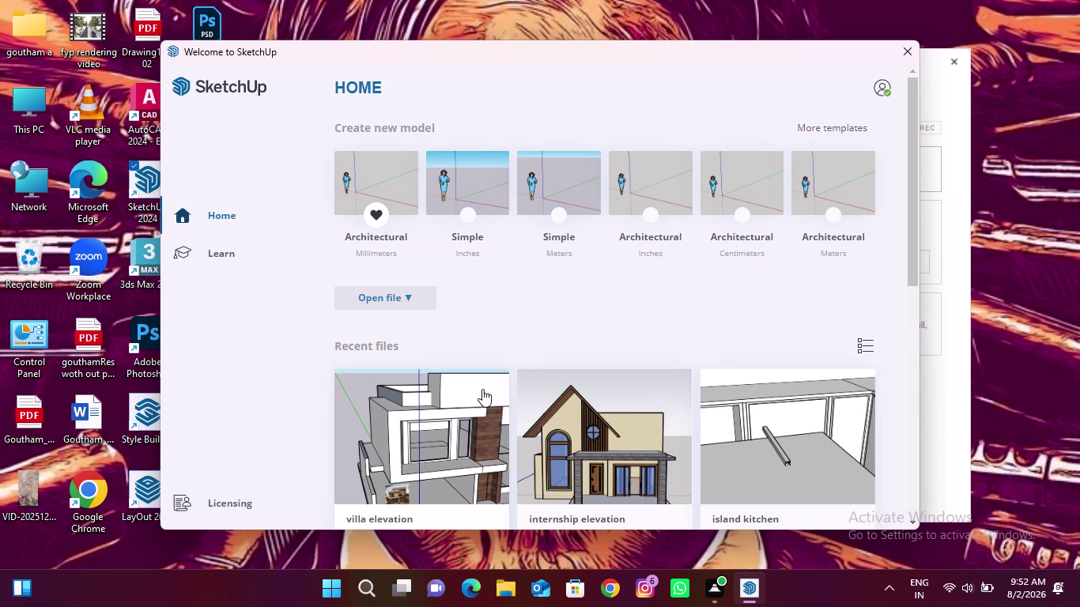
Reopen the villa elevation model, dismiss the extension error, and orbit to the front facade.
click(460, 427)
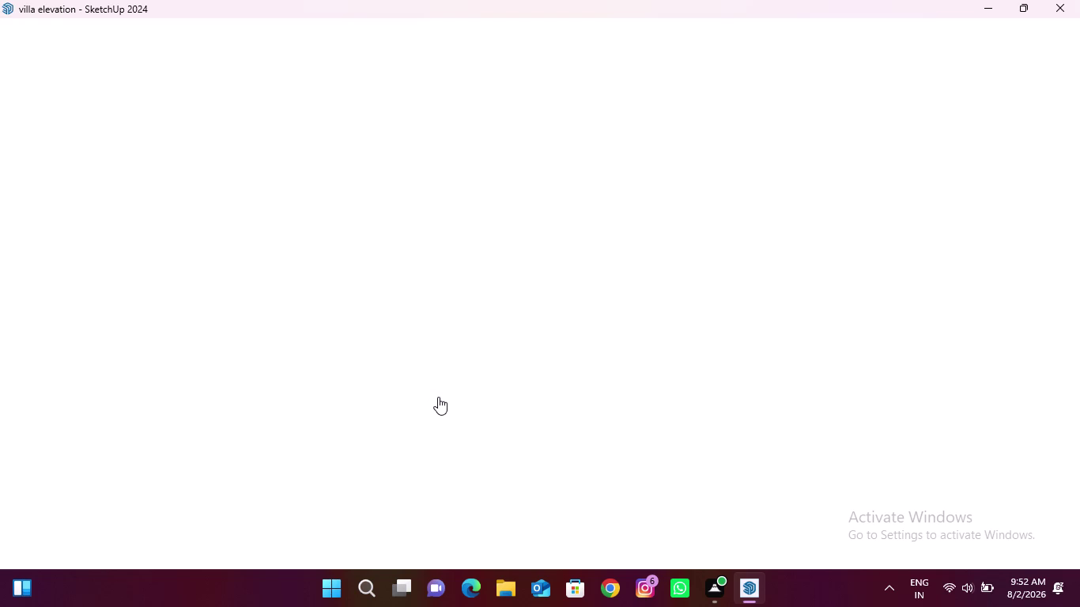
click(661, 84)
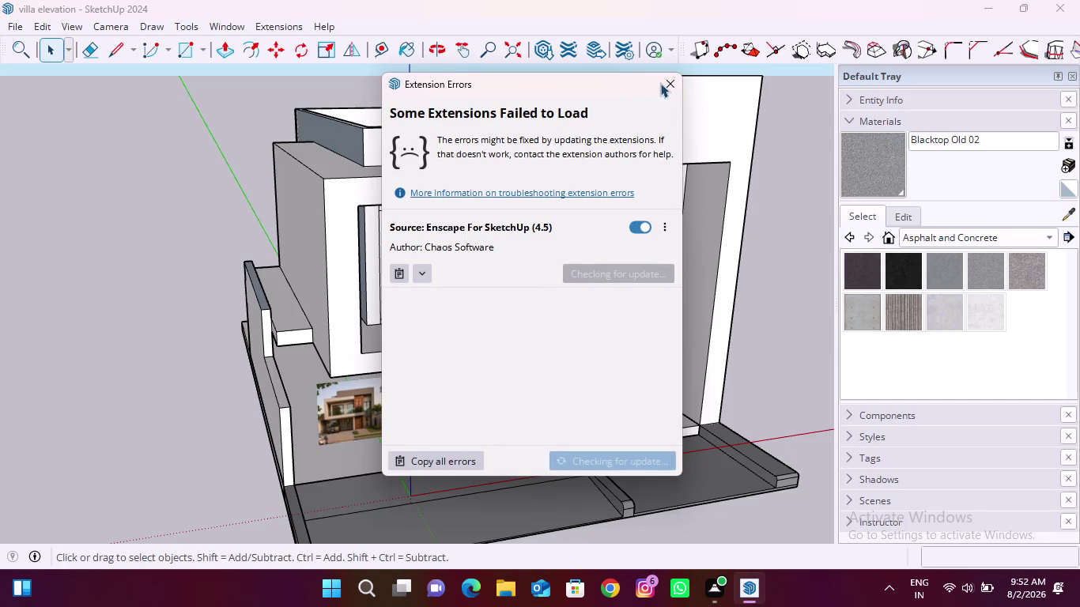
scroll(down, 3)
middle_drag(500, 337, 462, 296)
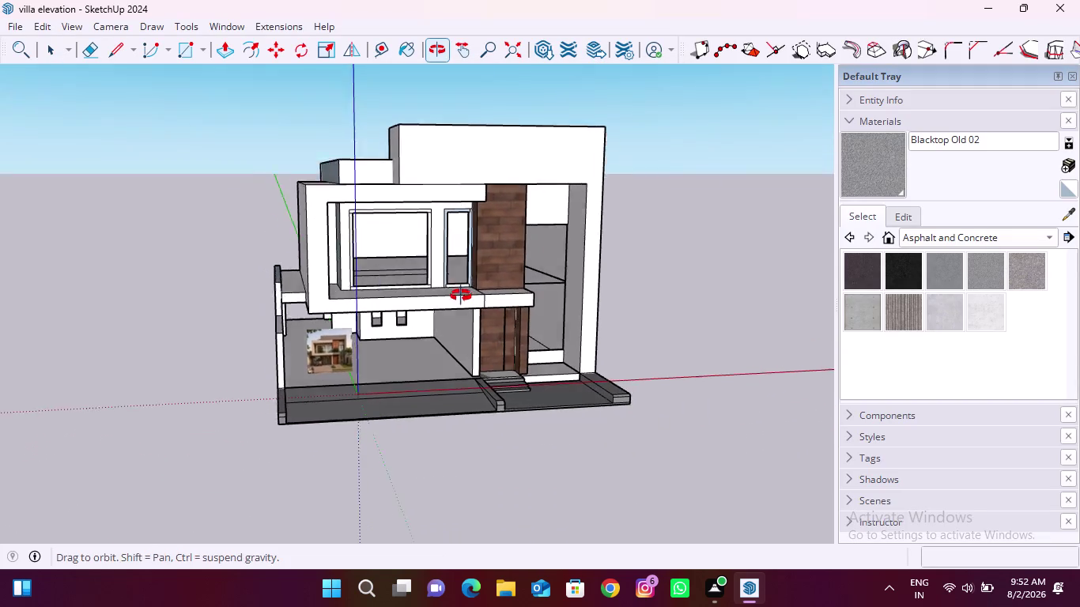
middle_drag(462, 296, 453, 292)
Zoom in on the narrow doorway by the brick column and pick the thin strip.
scroll(up, 3)
scroll(down, 3)
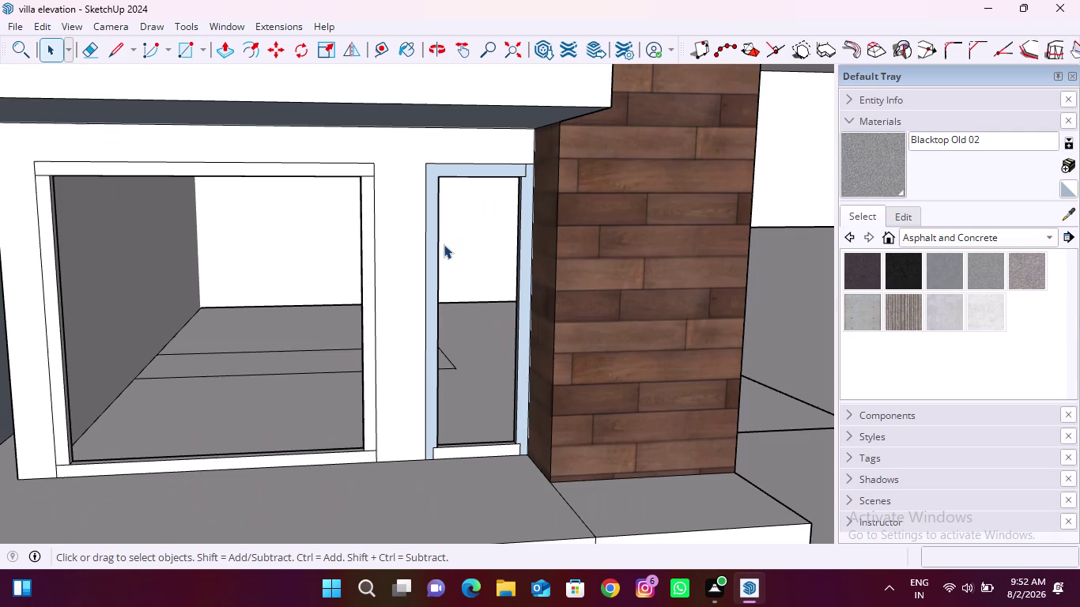
middle_drag(436, 448, 446, 446)
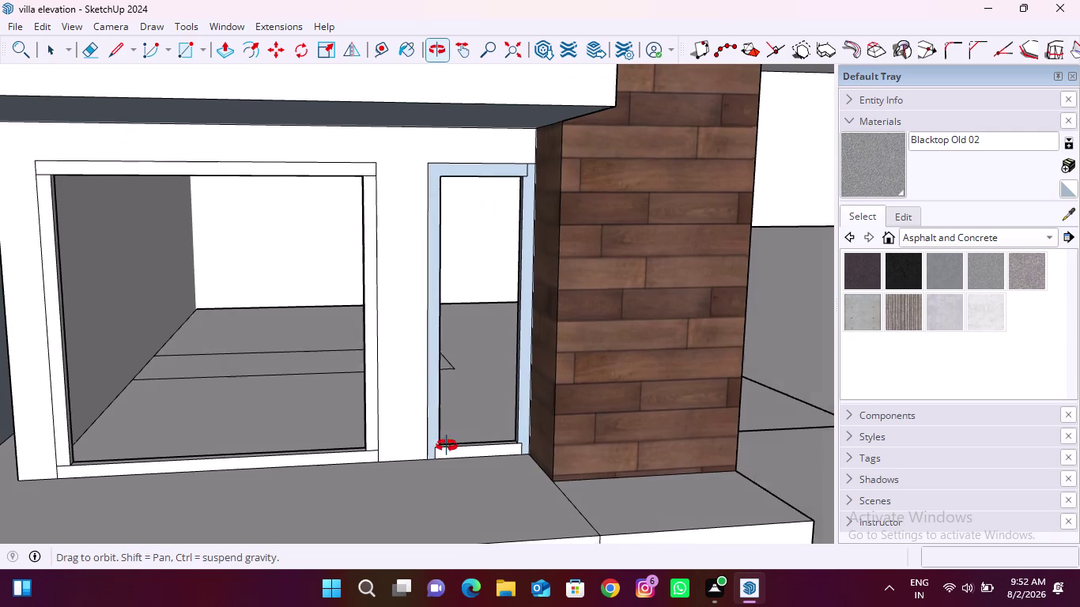
middle_drag(447, 446, 518, 460)
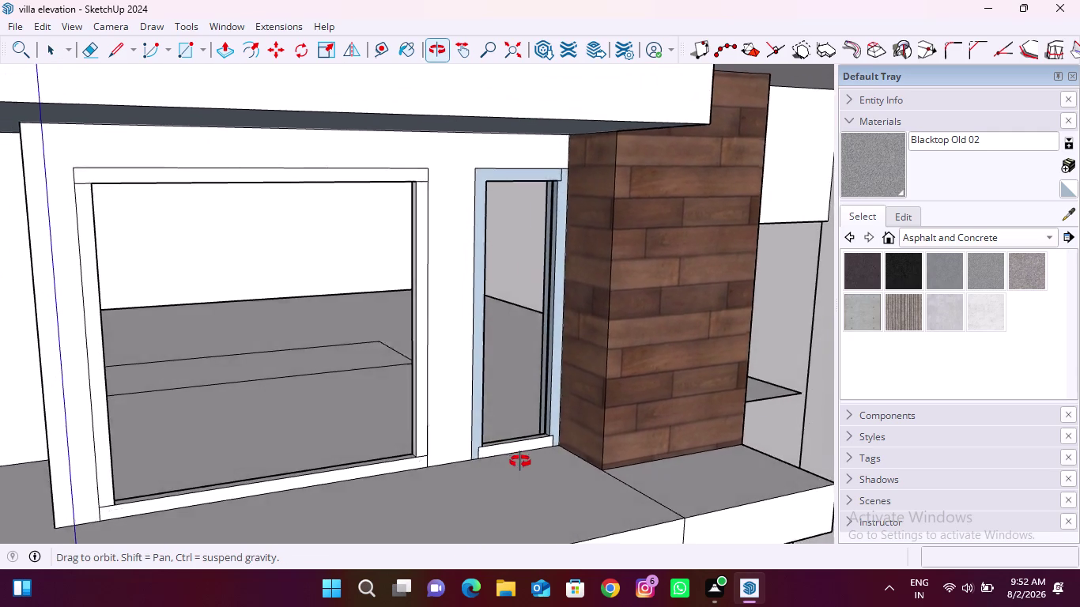
middle_drag(517, 460, 593, 447)
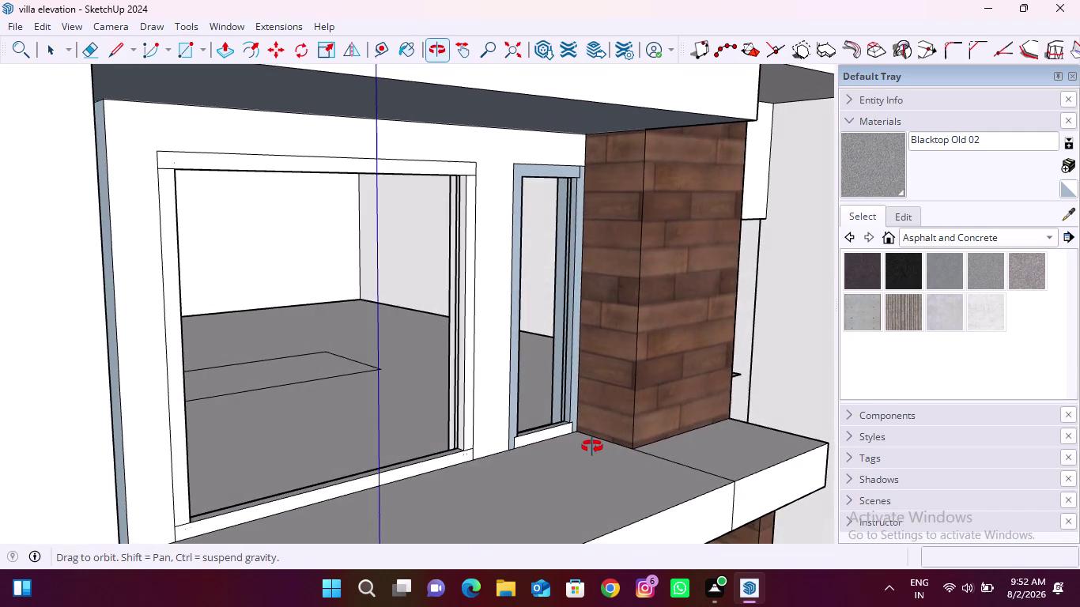
middle_drag(592, 447, 405, 441)
click(412, 375)
Select the thin strip face beside the narrow door.
right_click(412, 375)
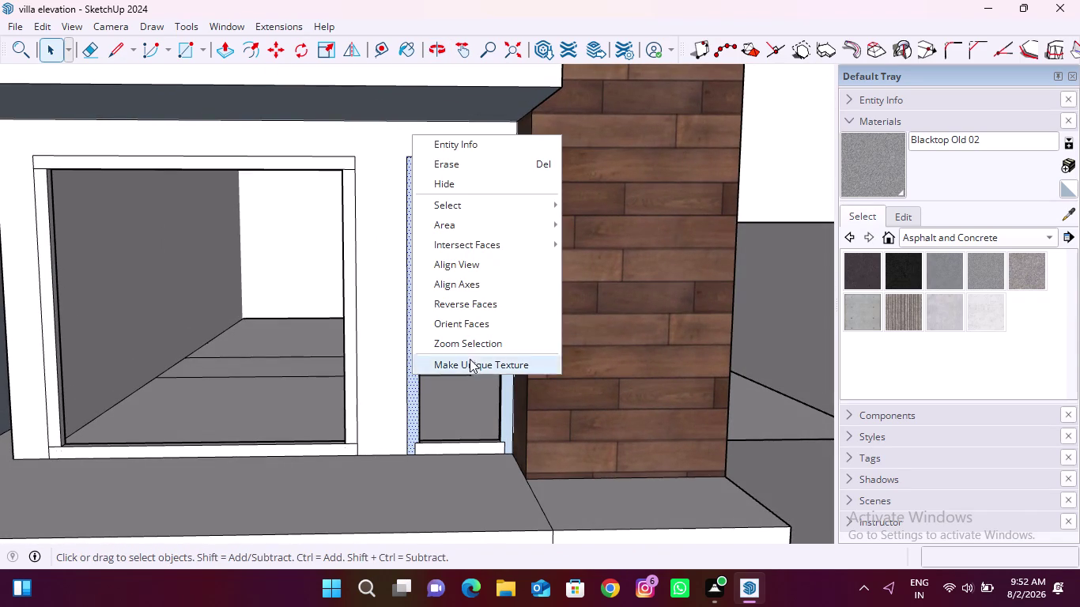
click(481, 305)
click(506, 312)
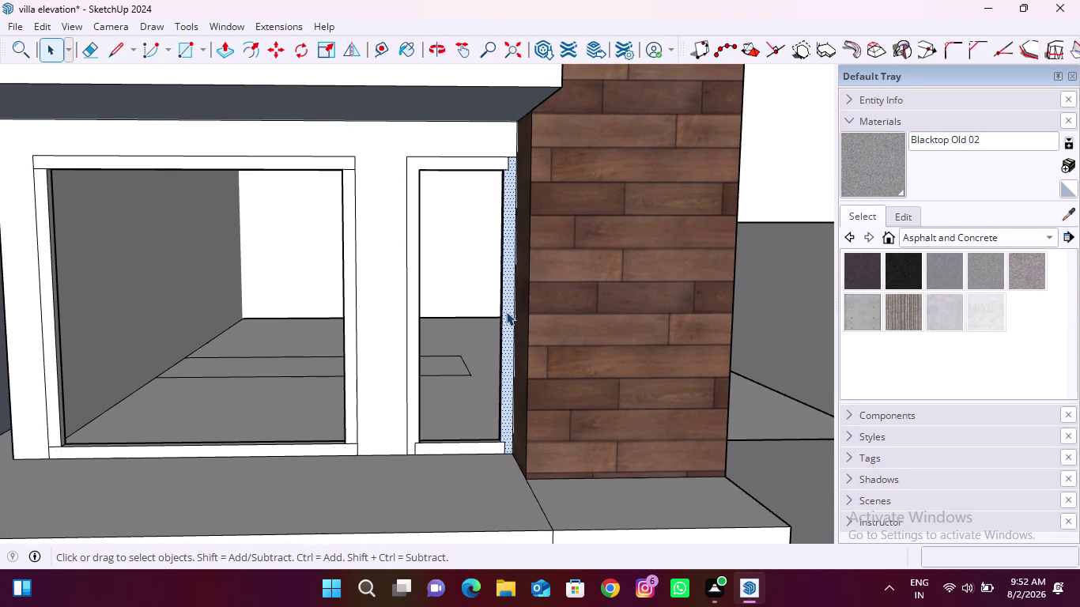
right_click(506, 312)
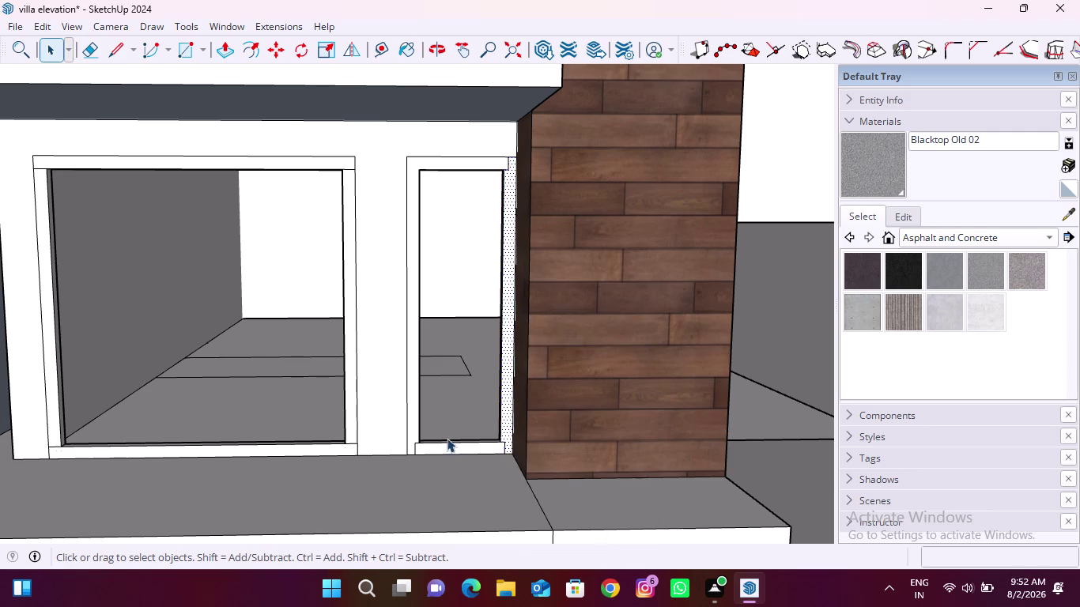
Draw edges across the door frame's bottom and the strip's bottom corners.
click(119, 50)
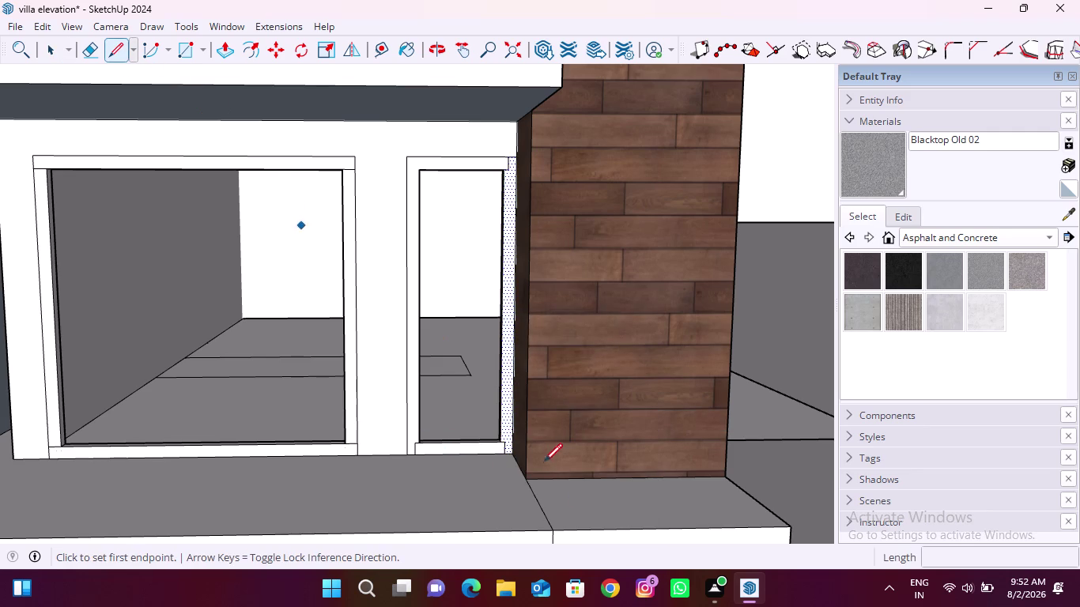
scroll(up, 3)
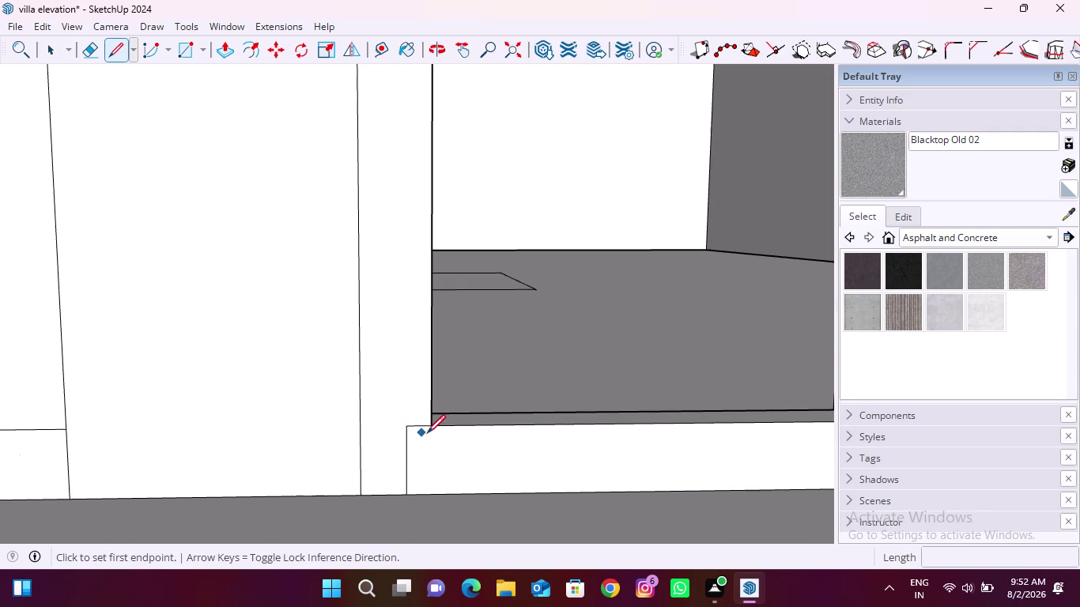
click(408, 428)
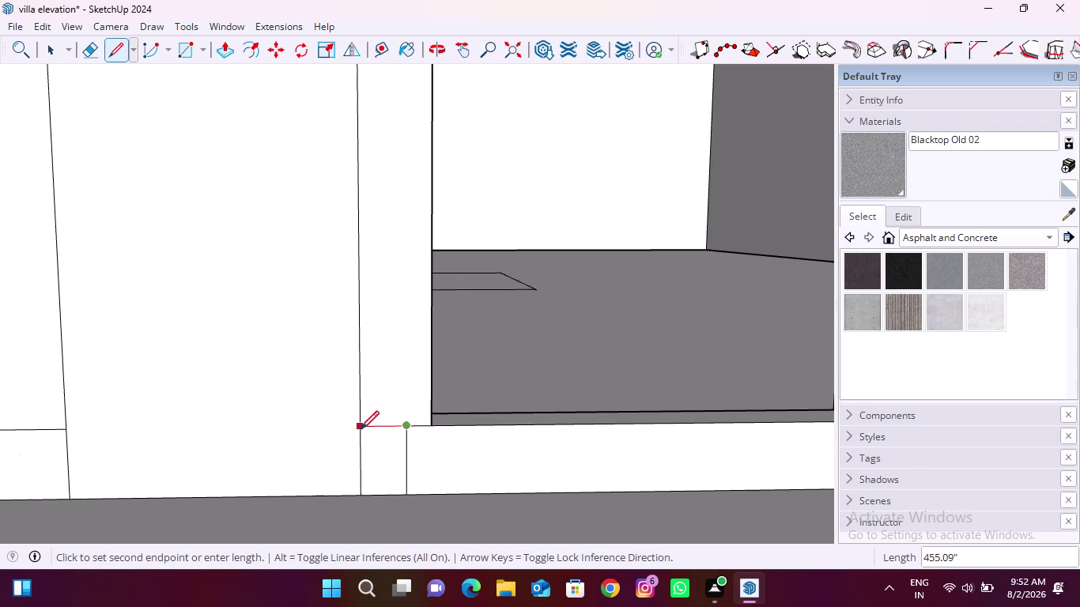
click(361, 430)
scroll(down, 3)
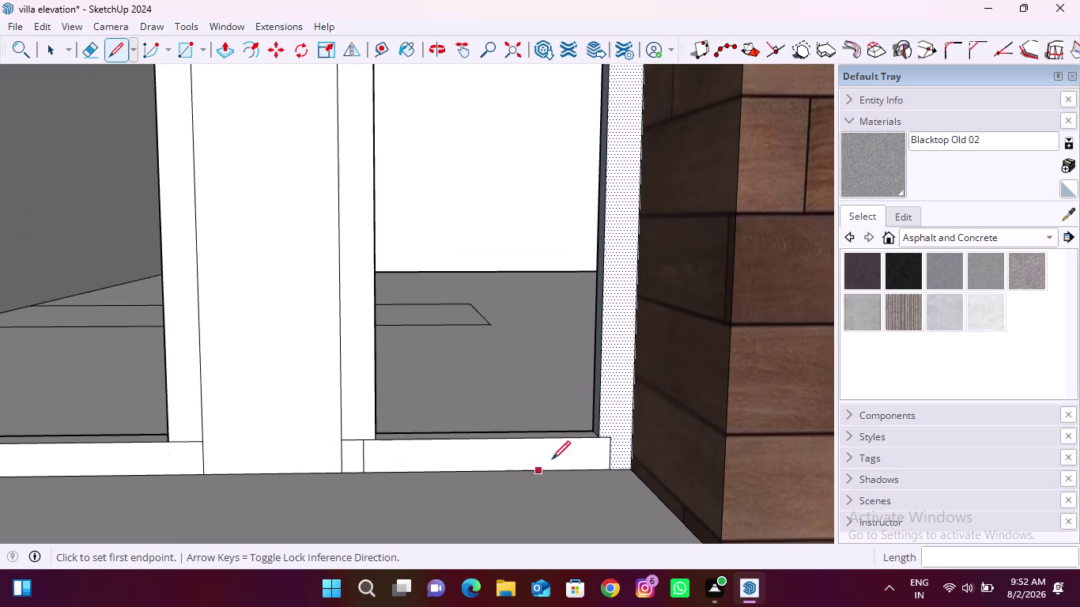
scroll(up, 3)
click(597, 438)
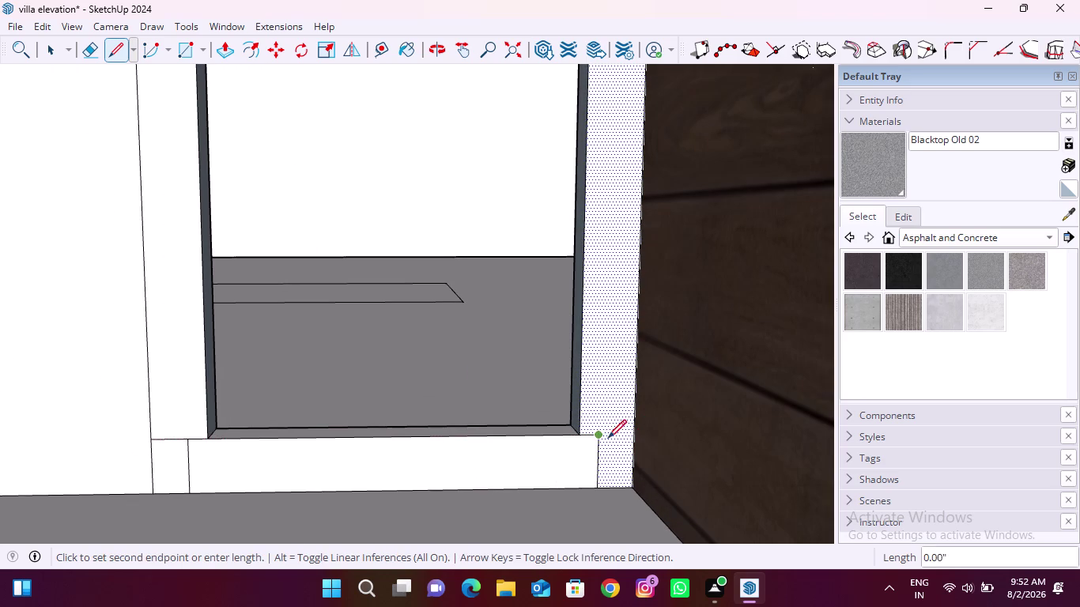
click(634, 434)
key(Escape)
Draw edges across the strip's top and the door frame's top-left corner.
scroll(down, 3)
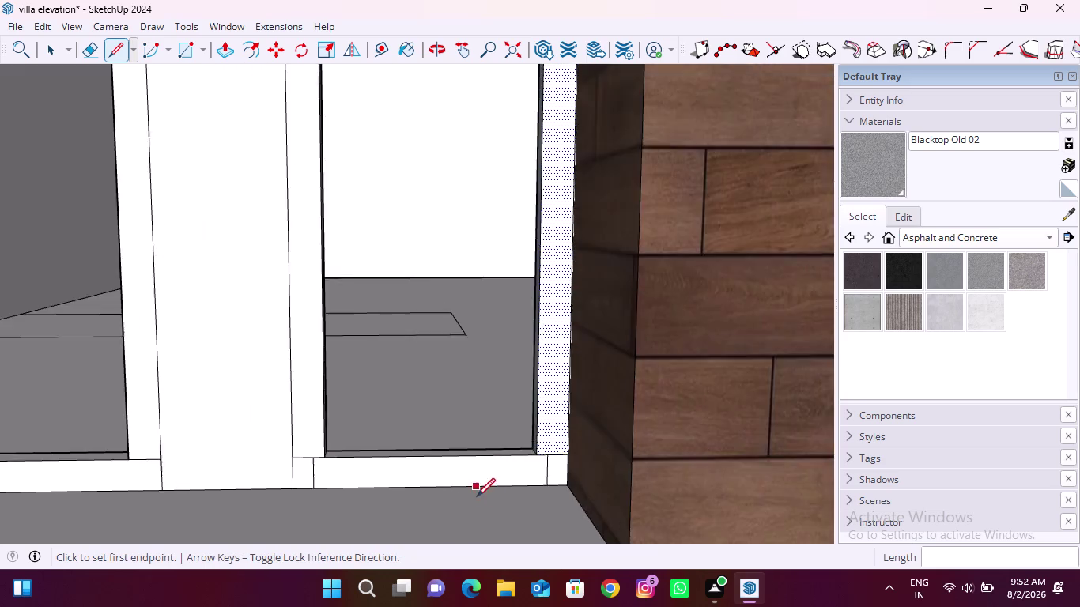
scroll(down, 3)
scroll(up, 3)
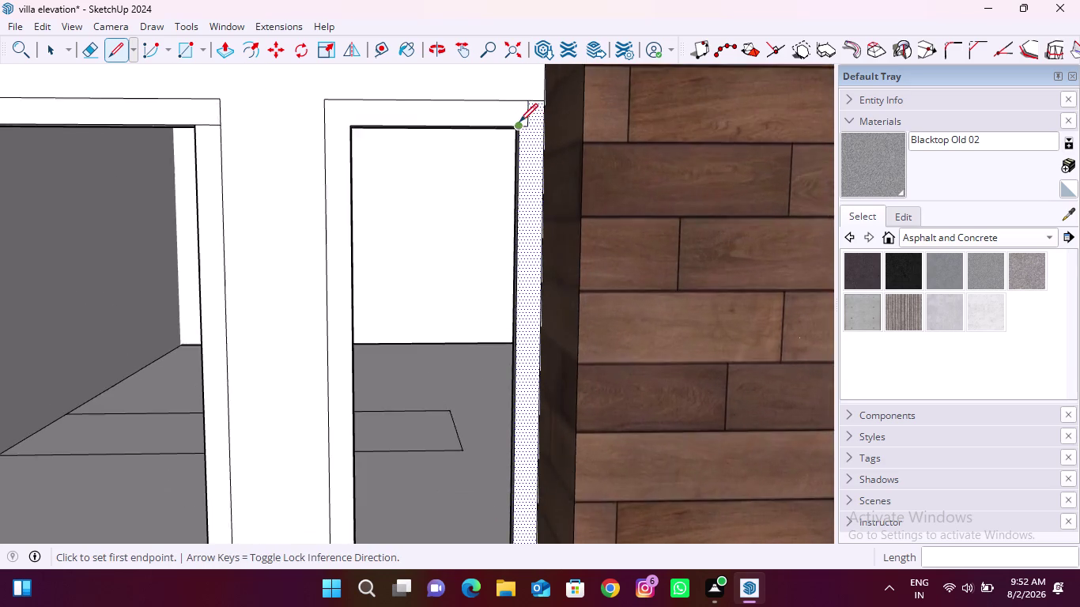
scroll(up, 3)
click(538, 139)
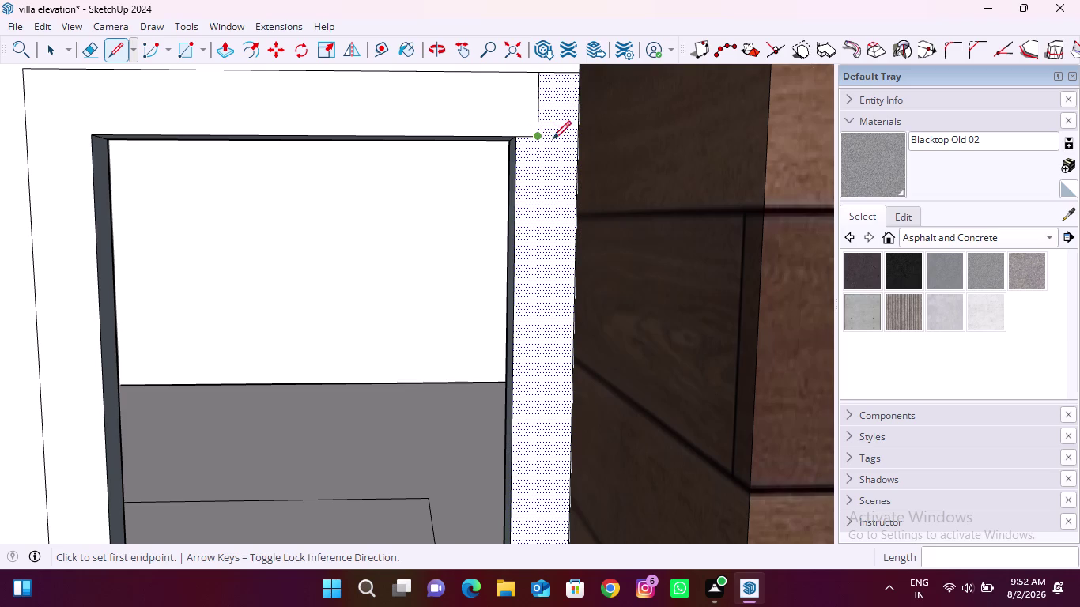
click(577, 137)
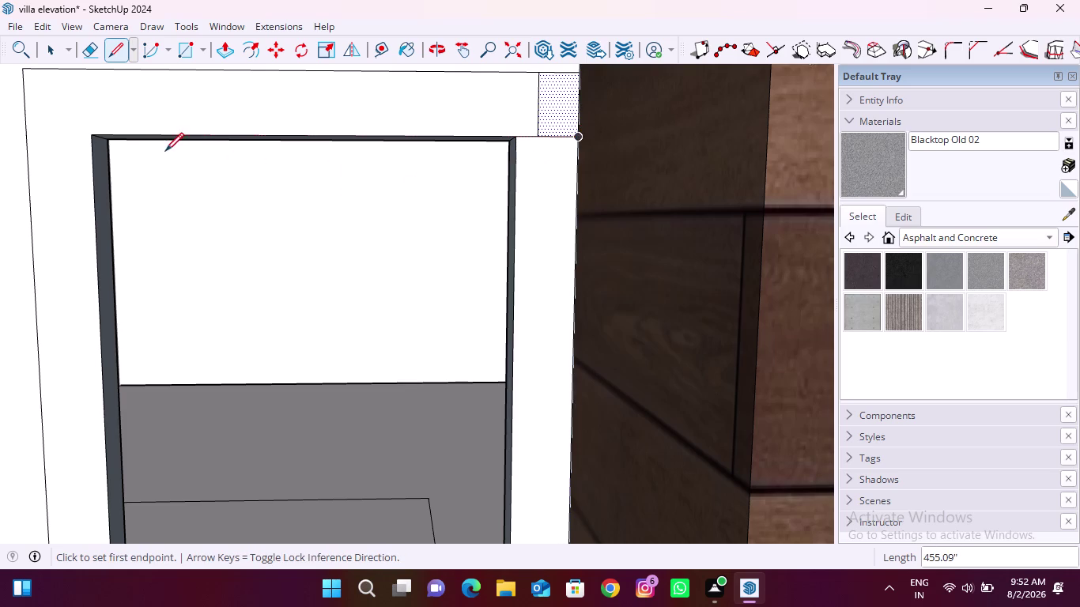
click(92, 133)
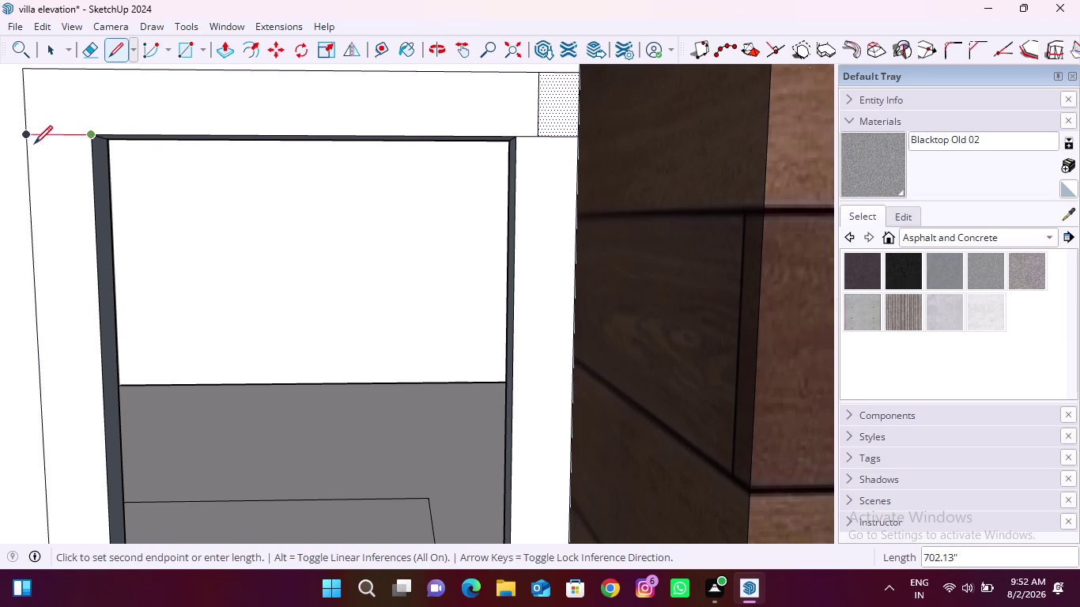
click(32, 142)
scroll(down, 3)
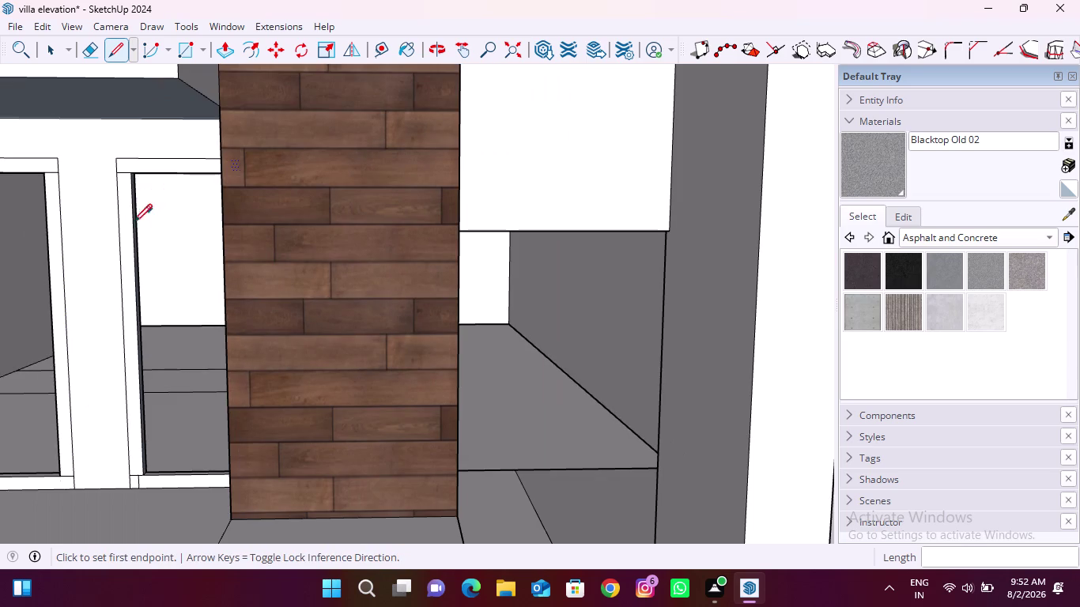
middle_drag(120, 275, 173, 270)
key(Escape)
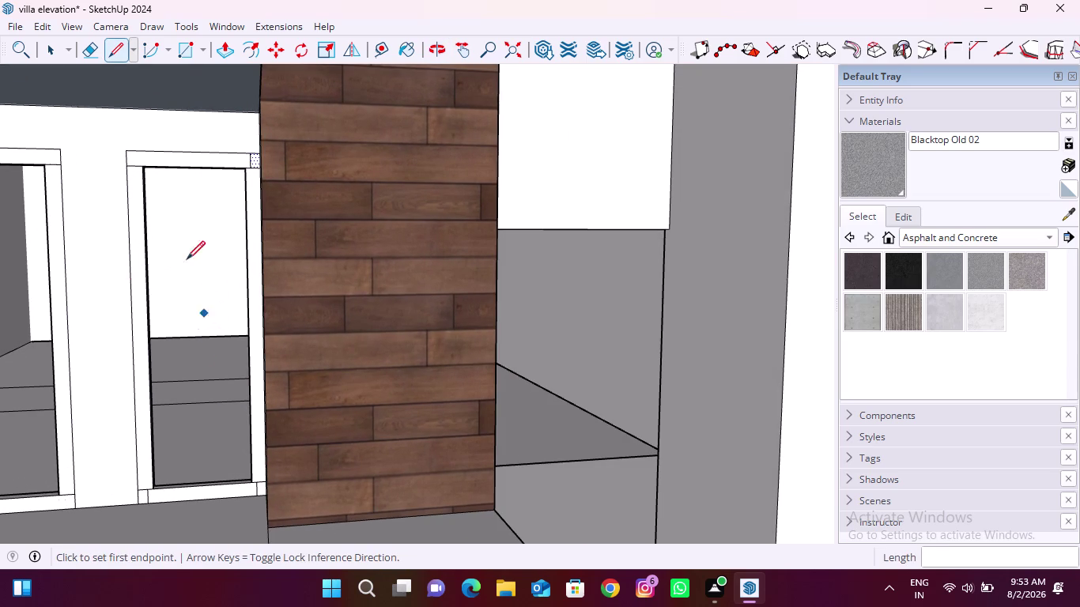
click(88, 56)
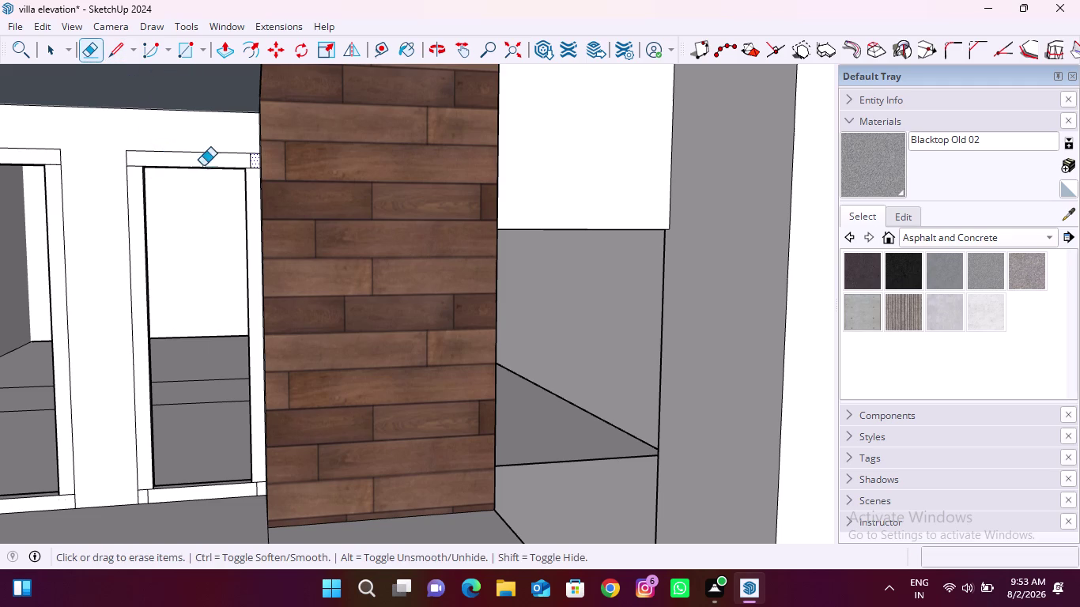
middle_drag(208, 232, 262, 229)
scroll(up, 3)
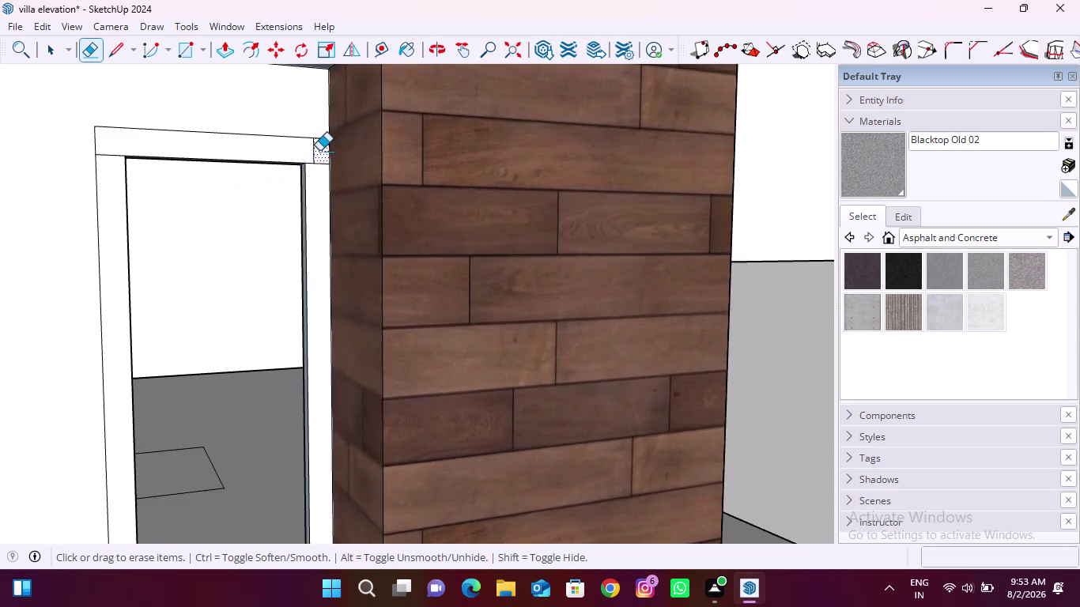
scroll(up, 3)
drag(319, 149, 297, 149)
scroll(down, 3)
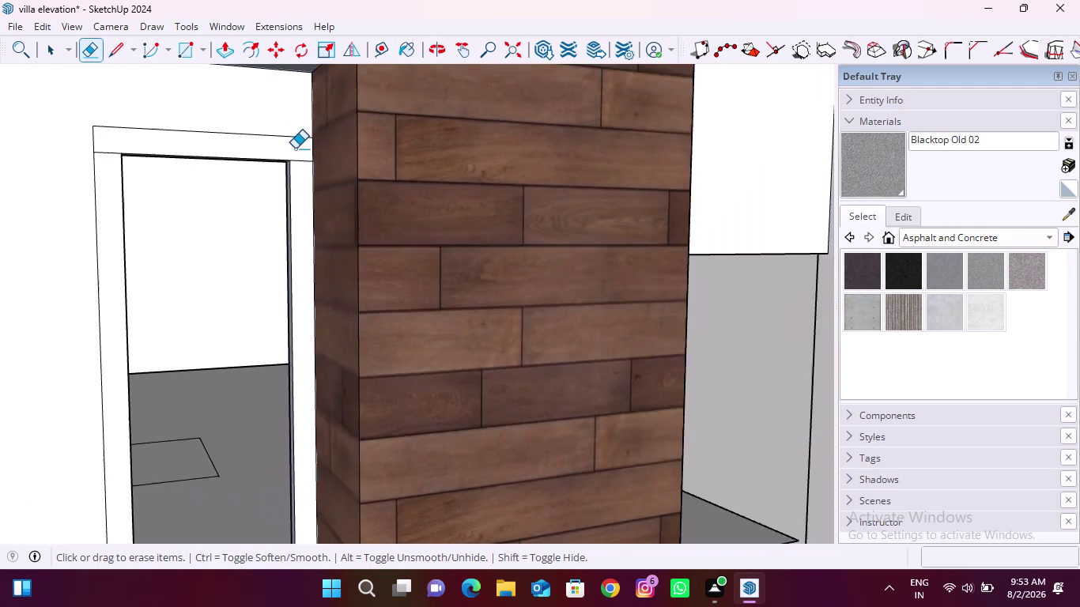
scroll(down, 3)
scroll(up, 3)
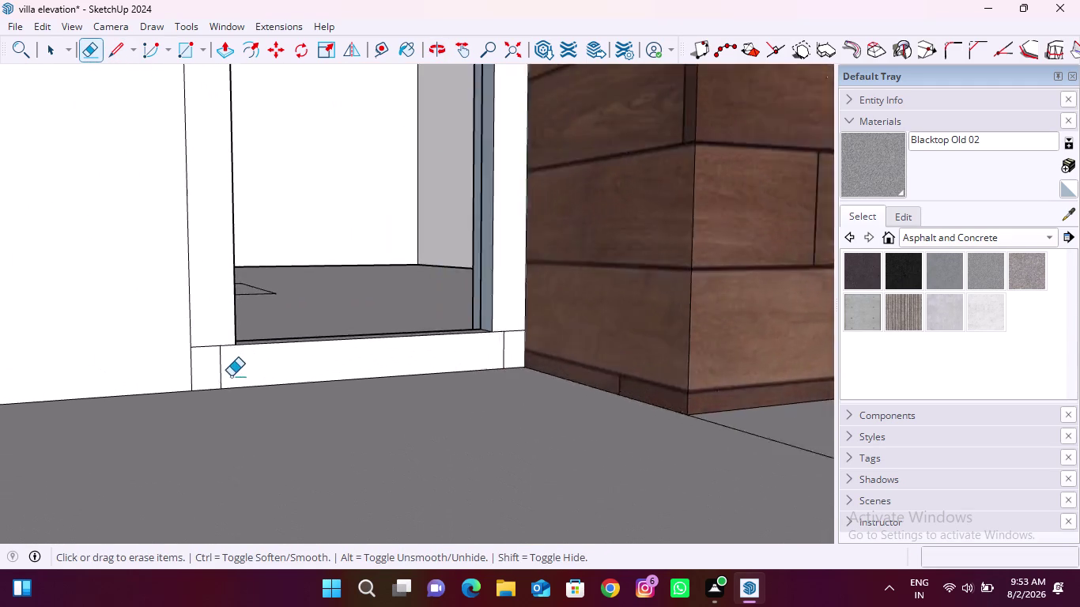
scroll(up, 3)
drag(233, 363, 185, 369)
scroll(down, 3)
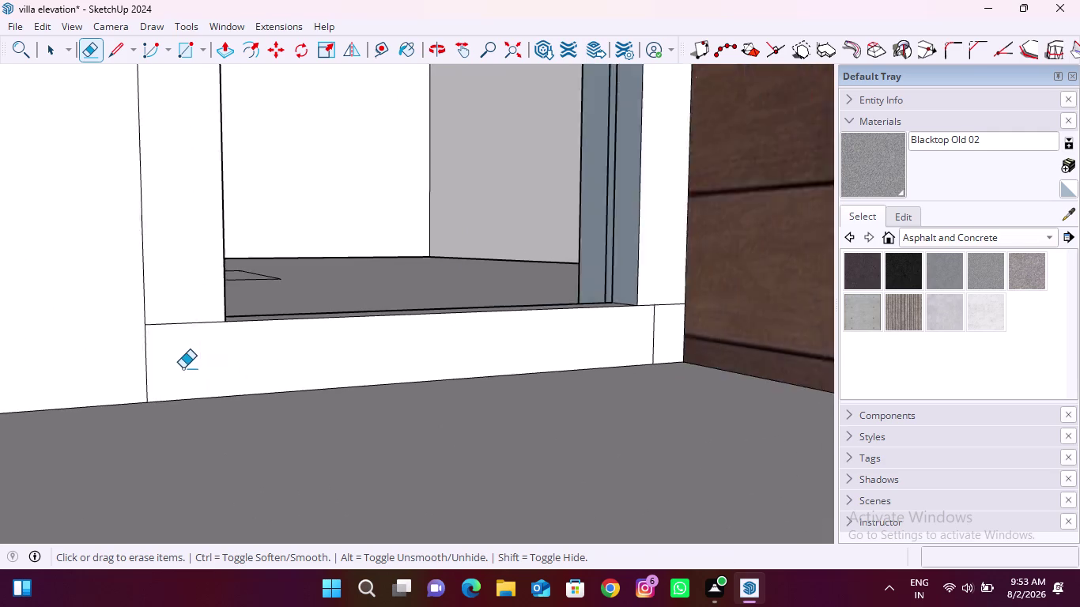
scroll(down, 3)
scroll(up, 3)
drag(469, 340, 429, 348)
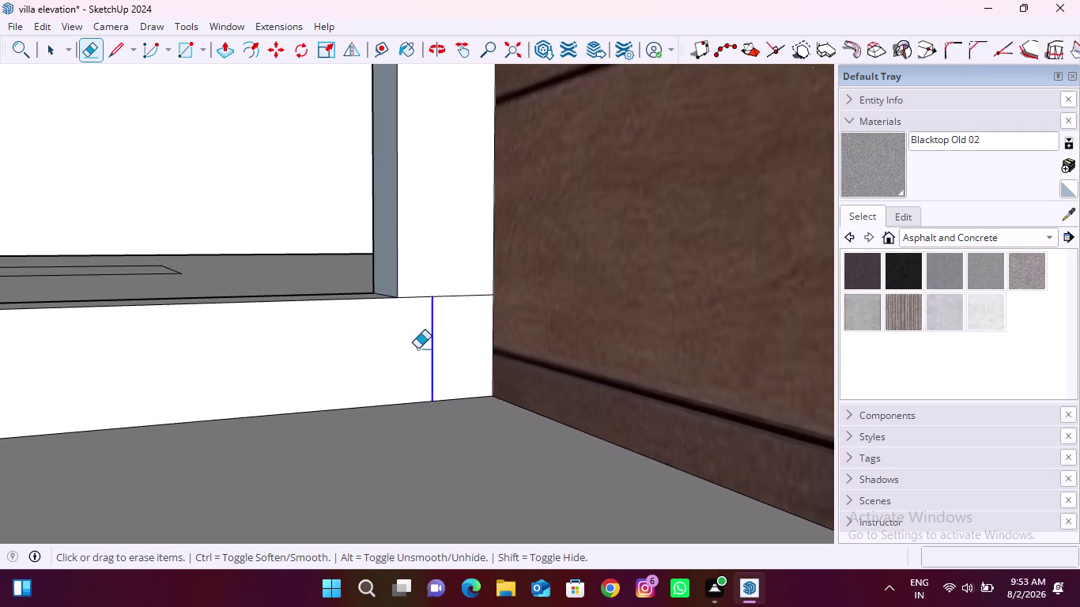
drag(428, 348, 397, 350)
scroll(down, 3)
scroll(down, 3)
middle_drag(205, 331, 735, 485)
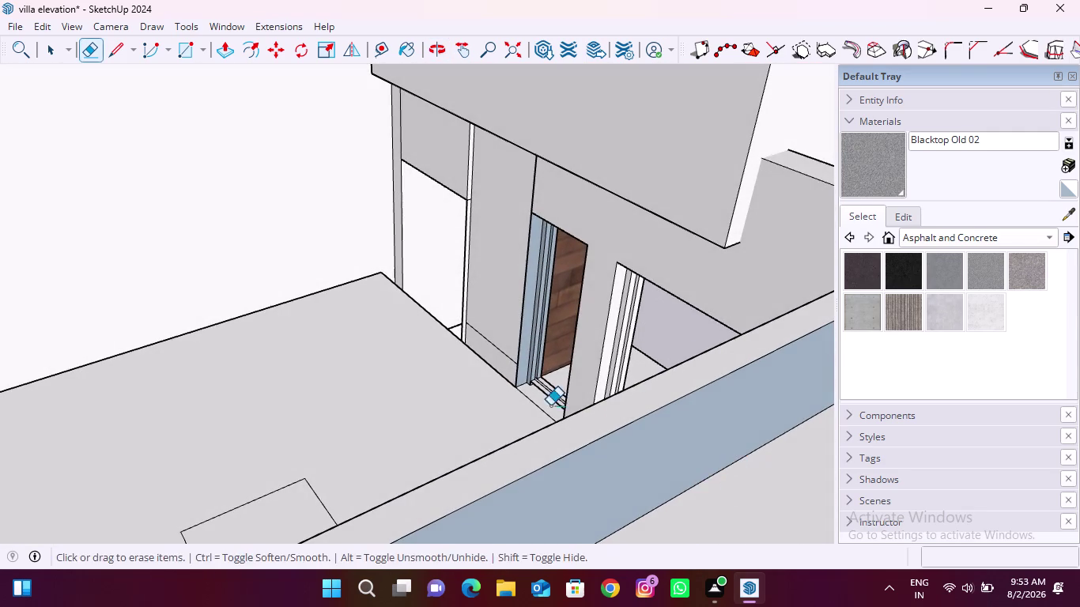
middle_drag(541, 407, 651, 412)
scroll(up, 3)
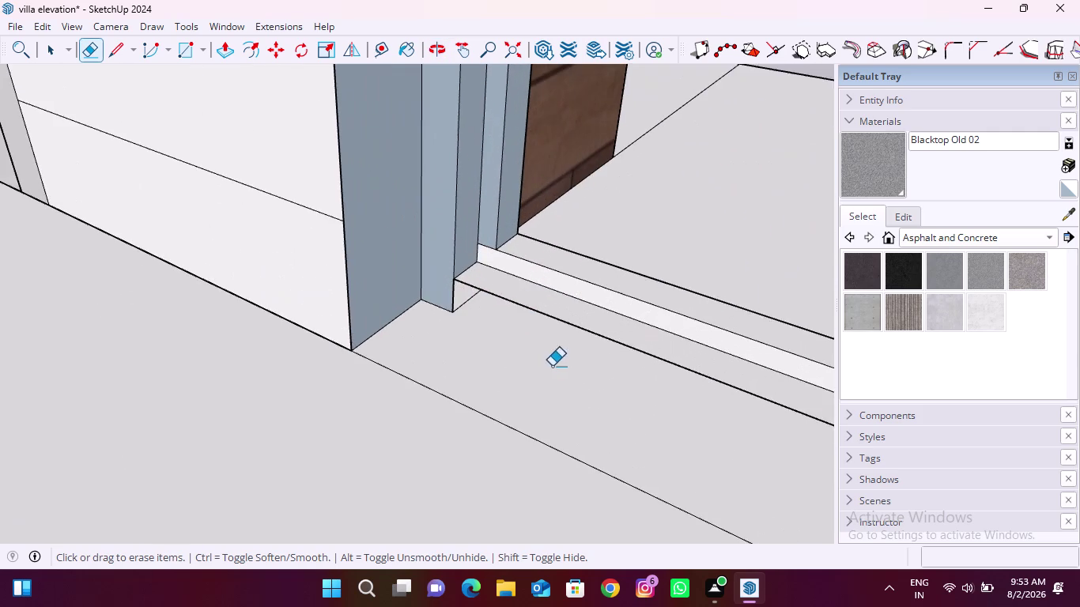
middle_drag(538, 410, 571, 346)
scroll(down, 3)
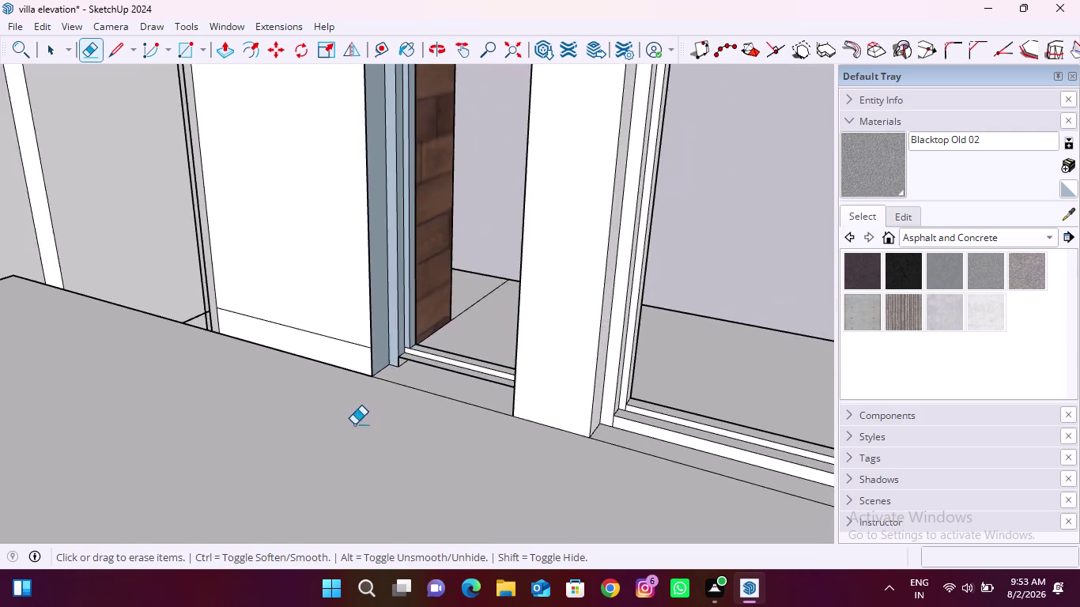
scroll(down, 3)
click(505, 57)
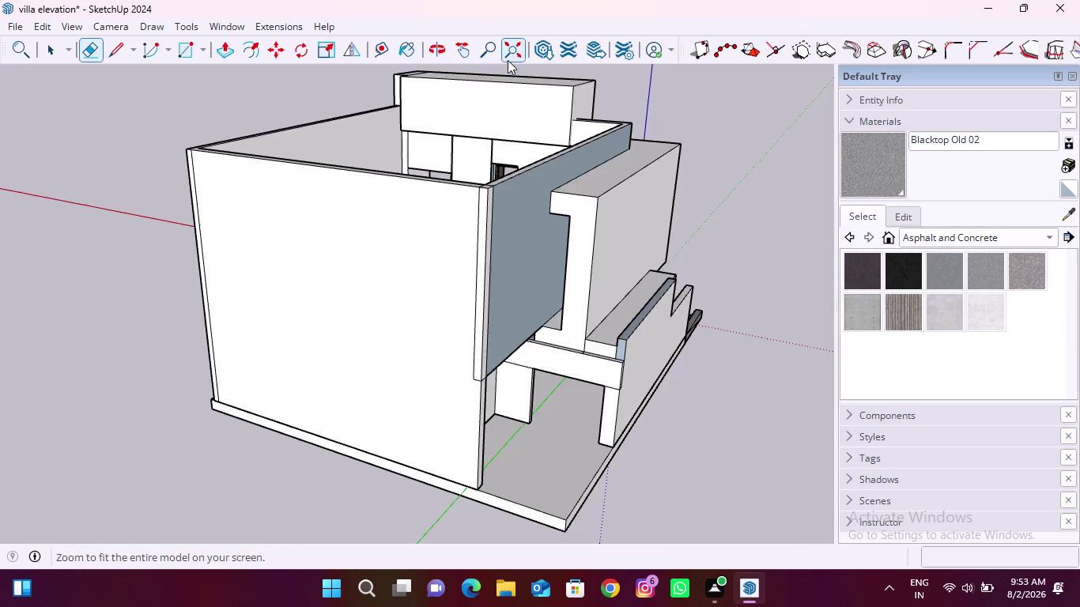
middle_drag(410, 218, 486, 356)
scroll(up, 3)
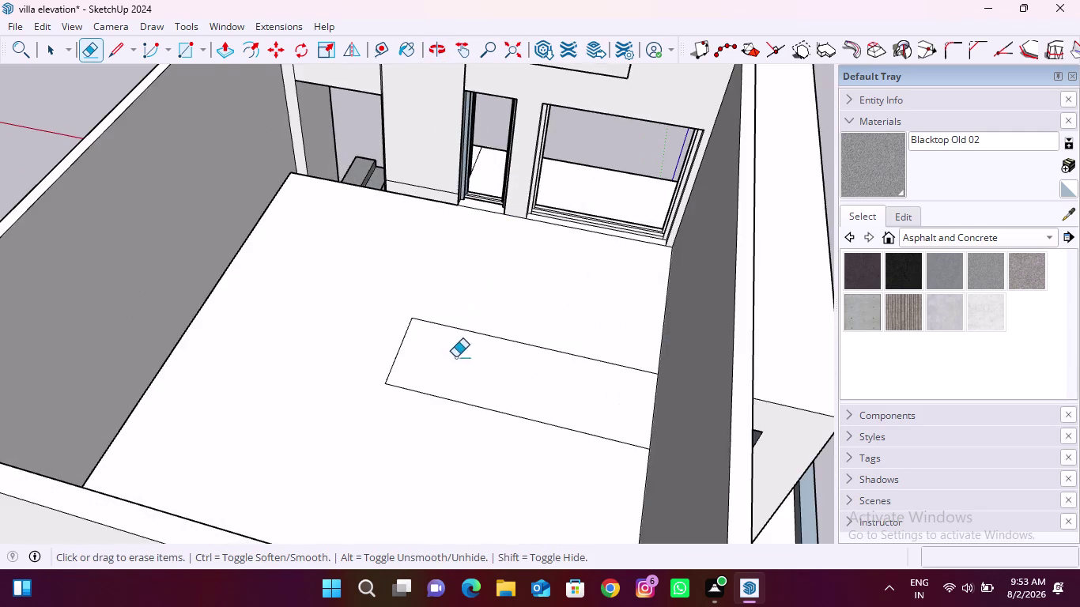
scroll(up, 3)
scroll(up, 3)
middle_drag(437, 447, 427, 435)
scroll(down, 3)
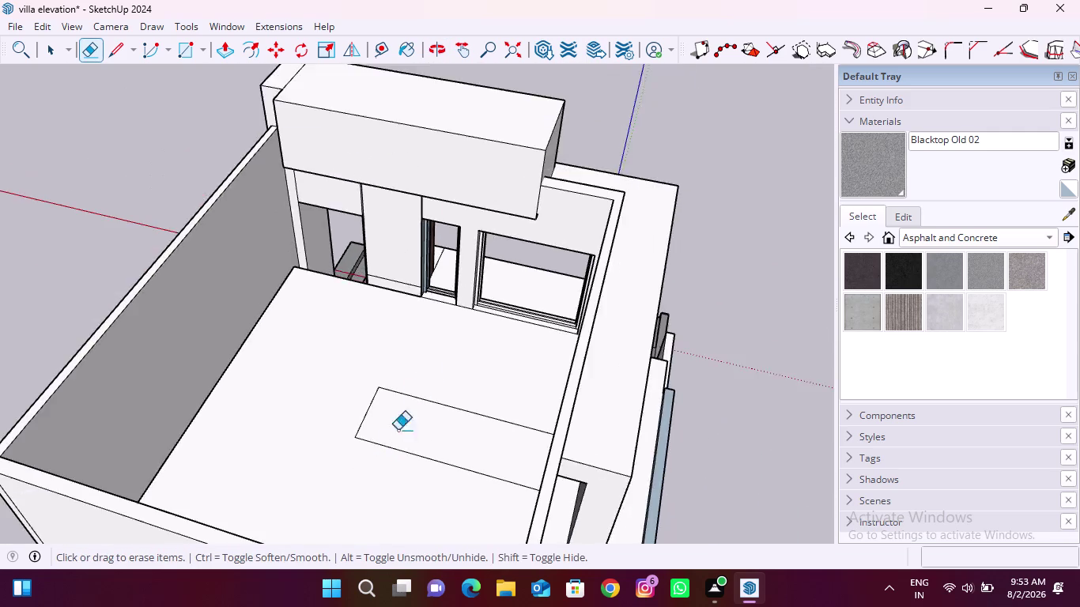
scroll(up, 3)
scroll(down, 3)
scroll(up, 3)
middle_drag(411, 374, 477, 285)
scroll(up, 3)
middle_drag(379, 461, 404, 391)
scroll(up, 3)
scroll(up, 3)
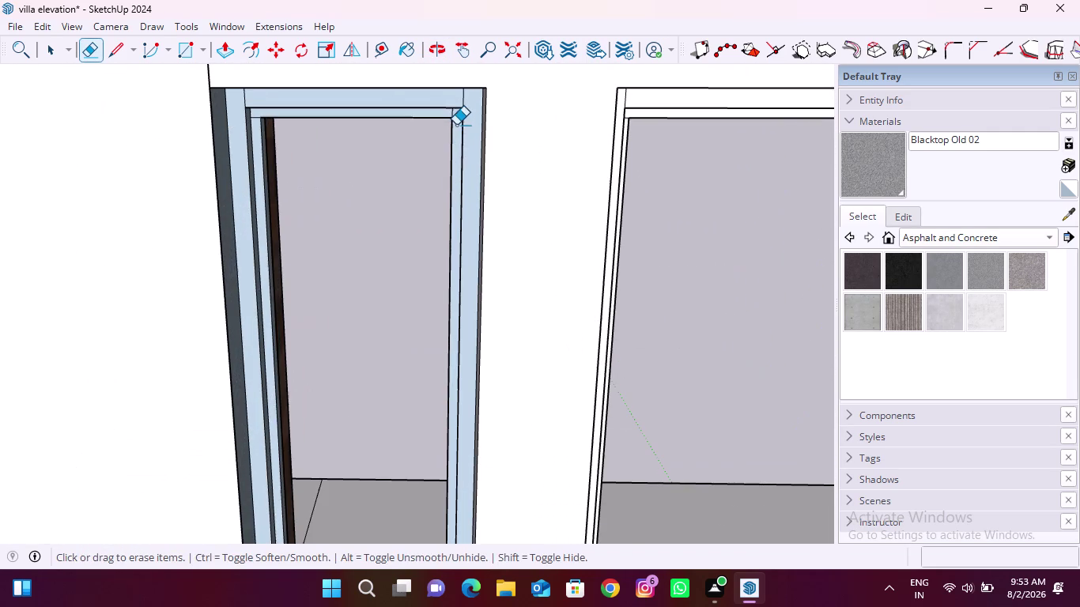
scroll(down, 3)
scroll(up, 3)
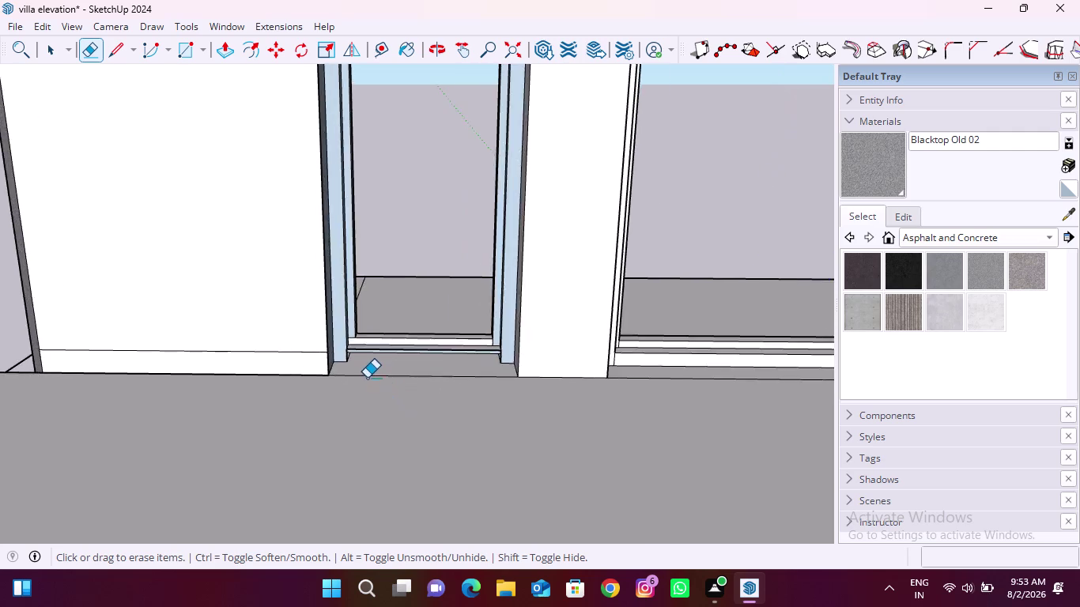
scroll(up, 3)
scroll(up, 3)
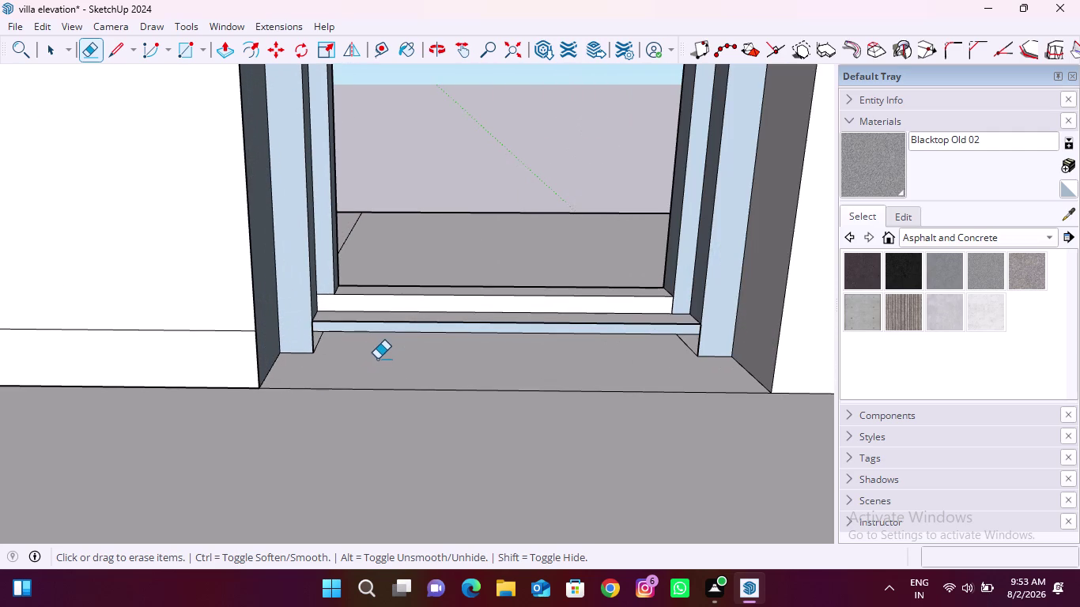
click(182, 50)
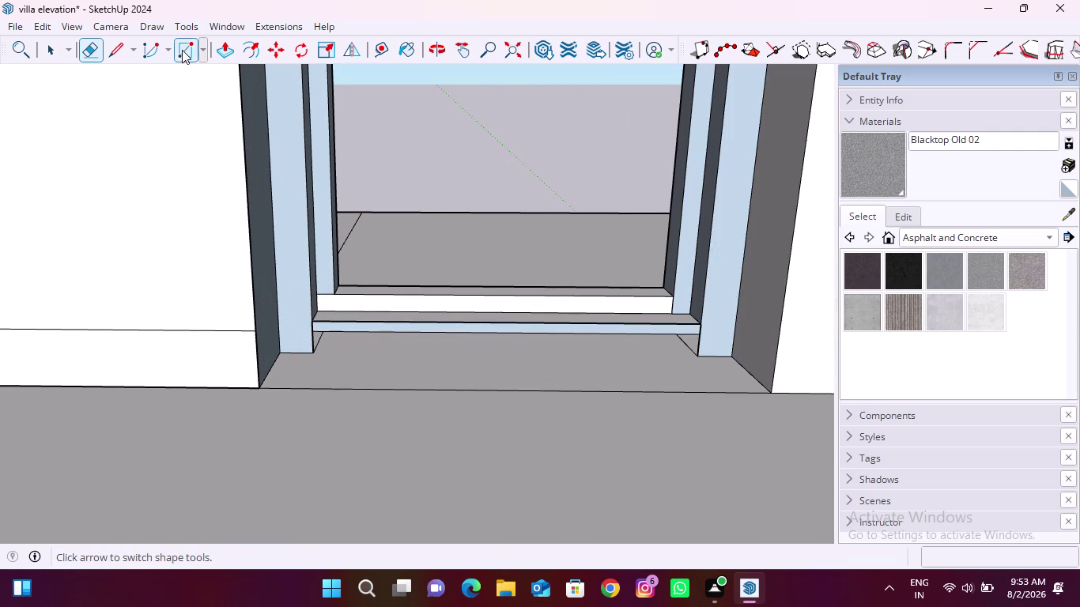
Draw a rectangle across the bottom sill of the narrow opening.
scroll(up, 3)
click(282, 301)
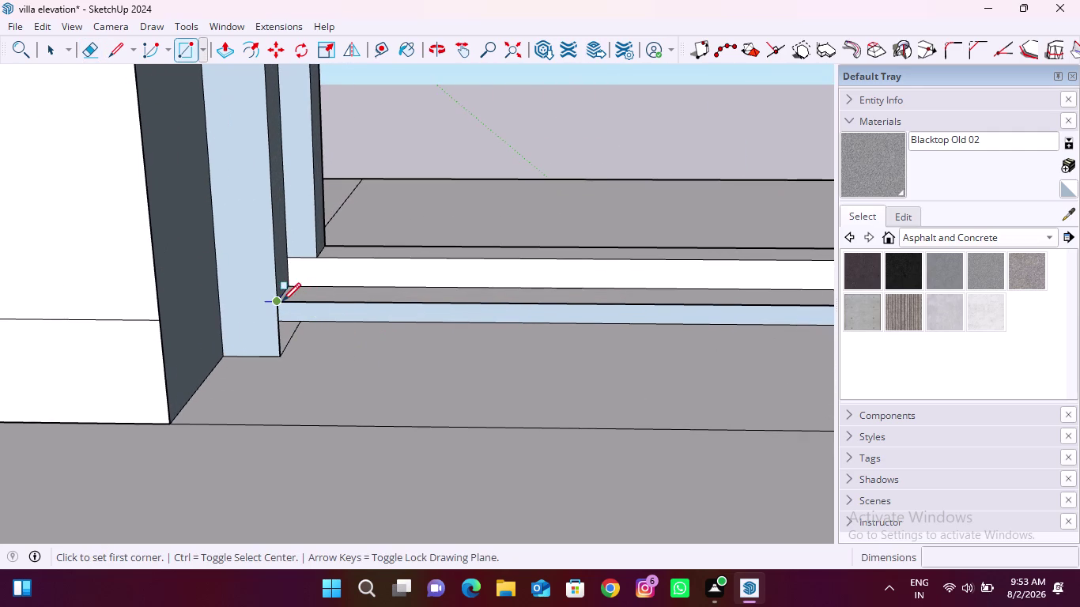
scroll(down, 3)
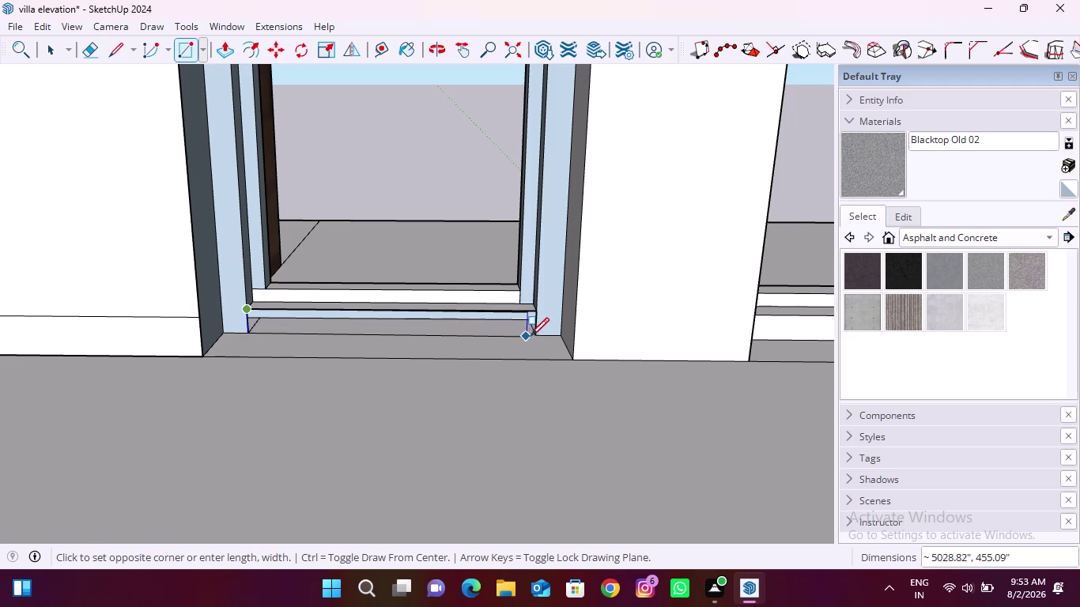
click(533, 335)
scroll(down, 3)
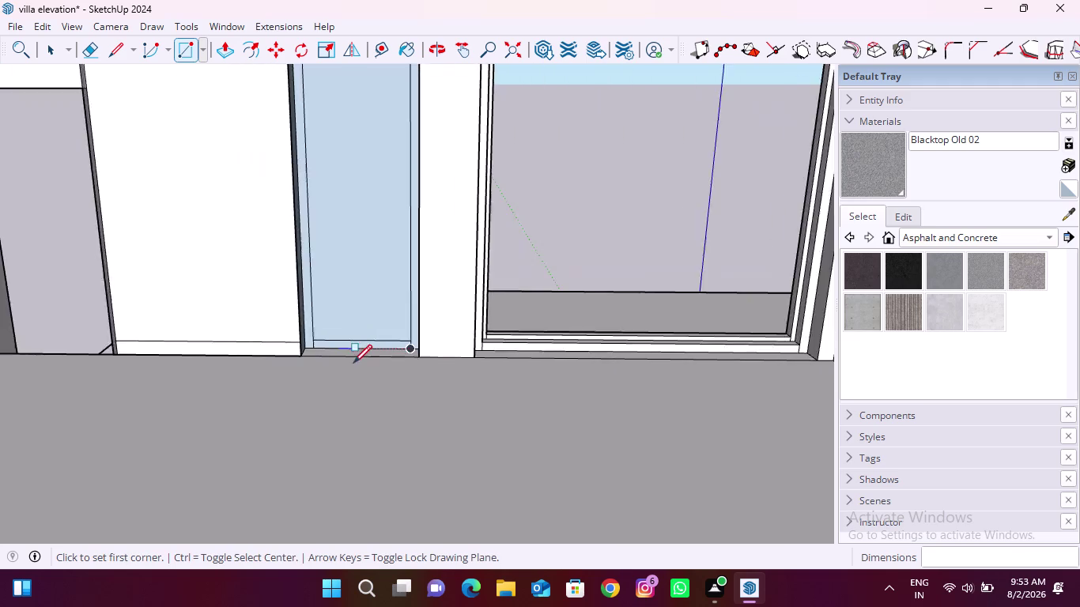
scroll(down, 3)
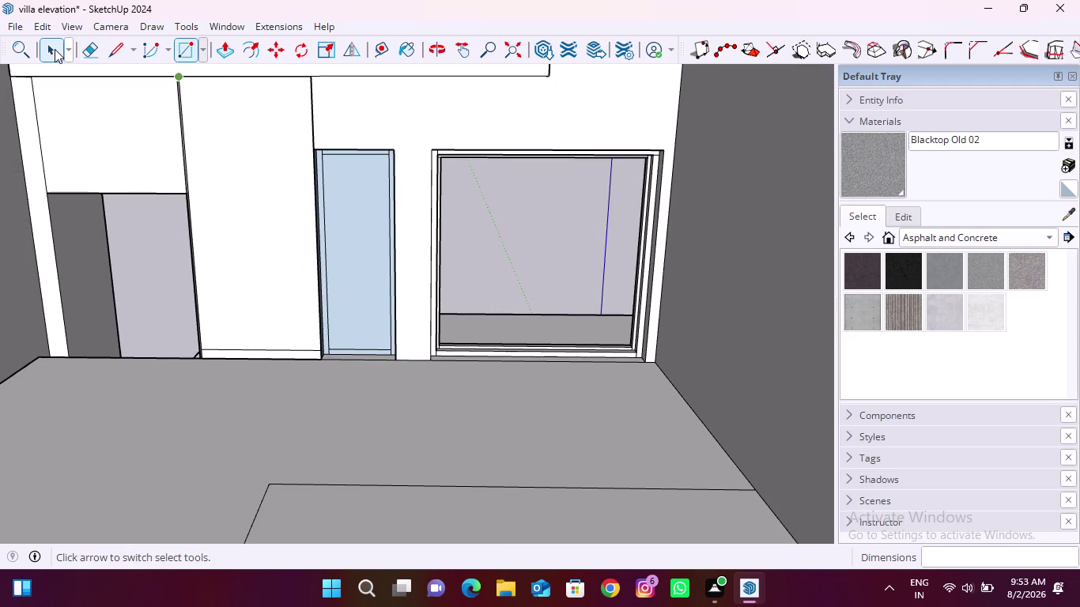
Delete the surface filling the narrow opening and zoom out to the whole villa.
click(55, 49)
click(342, 216)
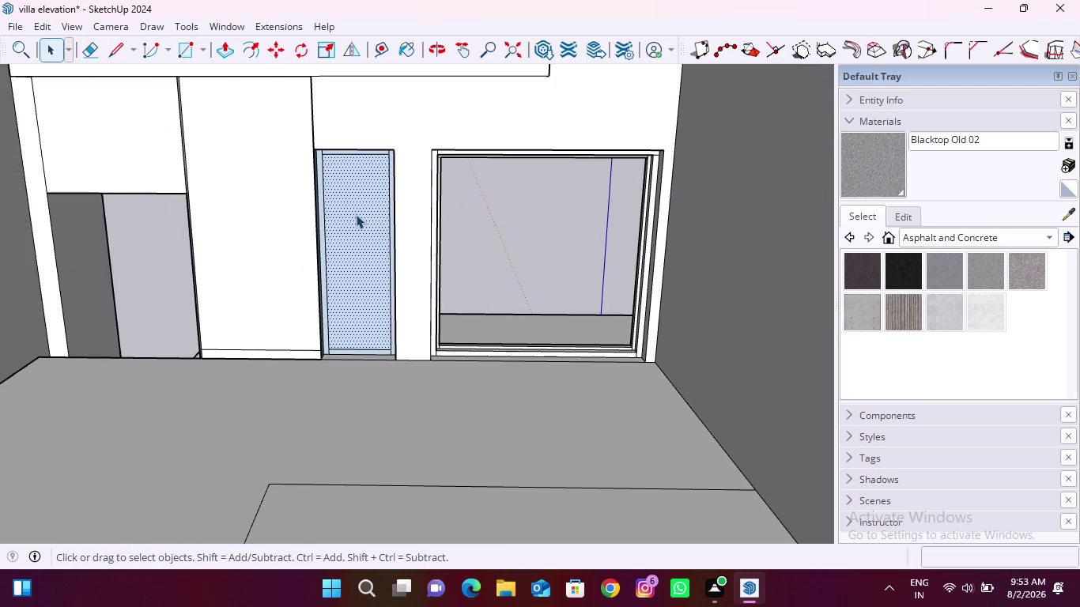
key(Delete)
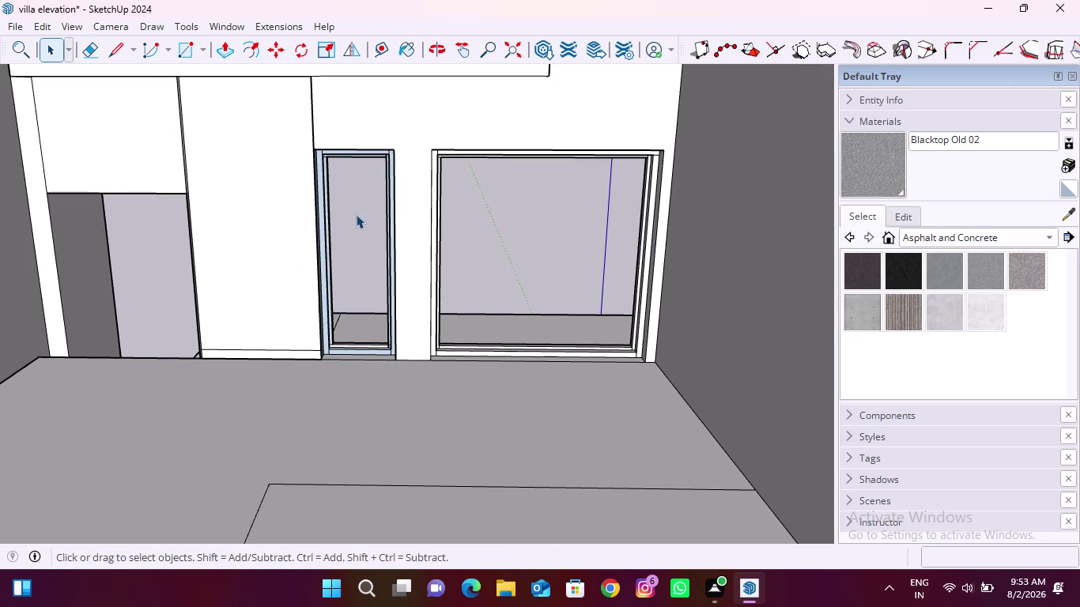
scroll(down, 3)
click(516, 44)
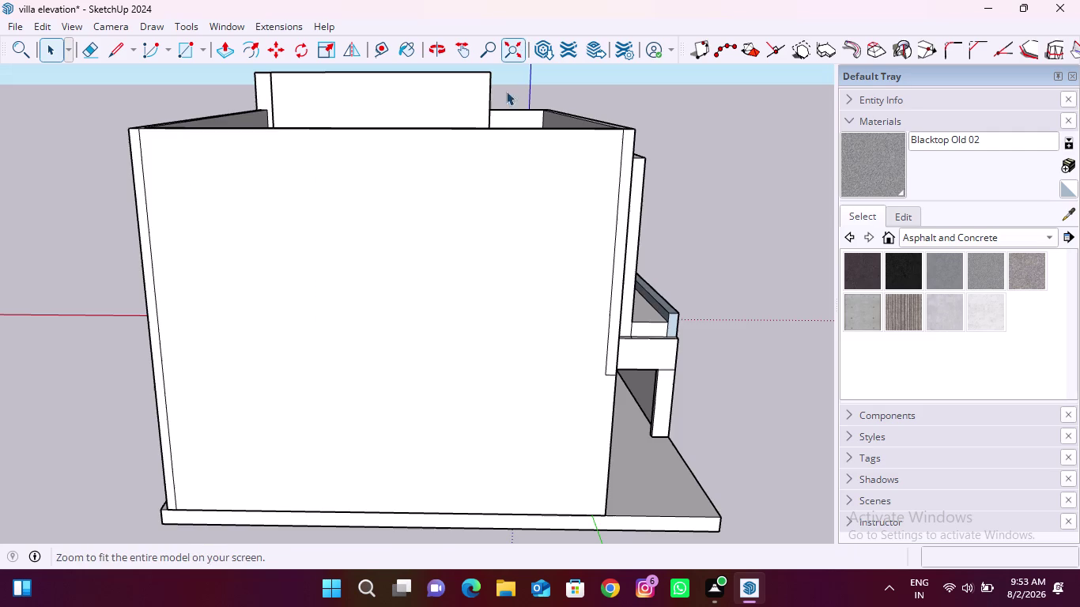
middle_drag(606, 201, 130, 280)
middle_drag(627, 257, 163, 212)
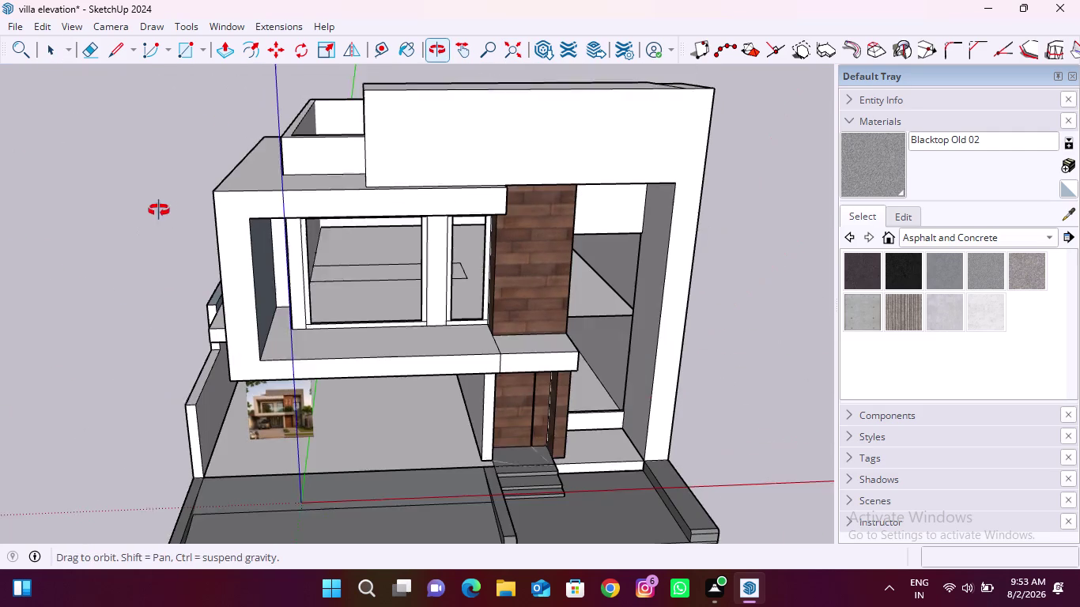
middle_drag(163, 212, 159, 210)
scroll(up, 3)
scroll(up, 3)
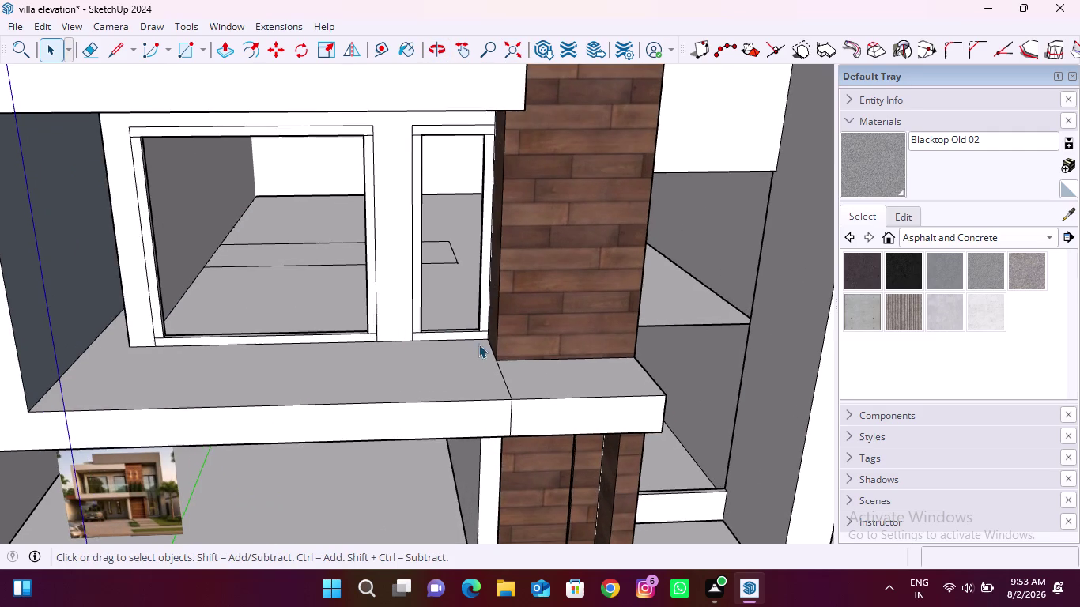
scroll(down, 3)
middle_drag(378, 308, 774, 309)
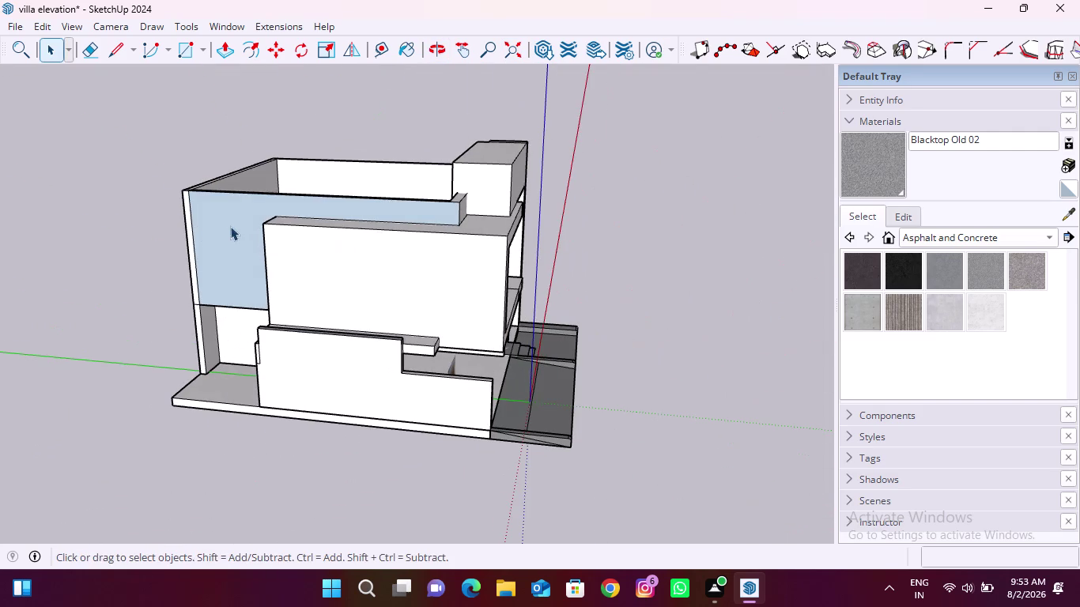
click(214, 231)
right_click(215, 230)
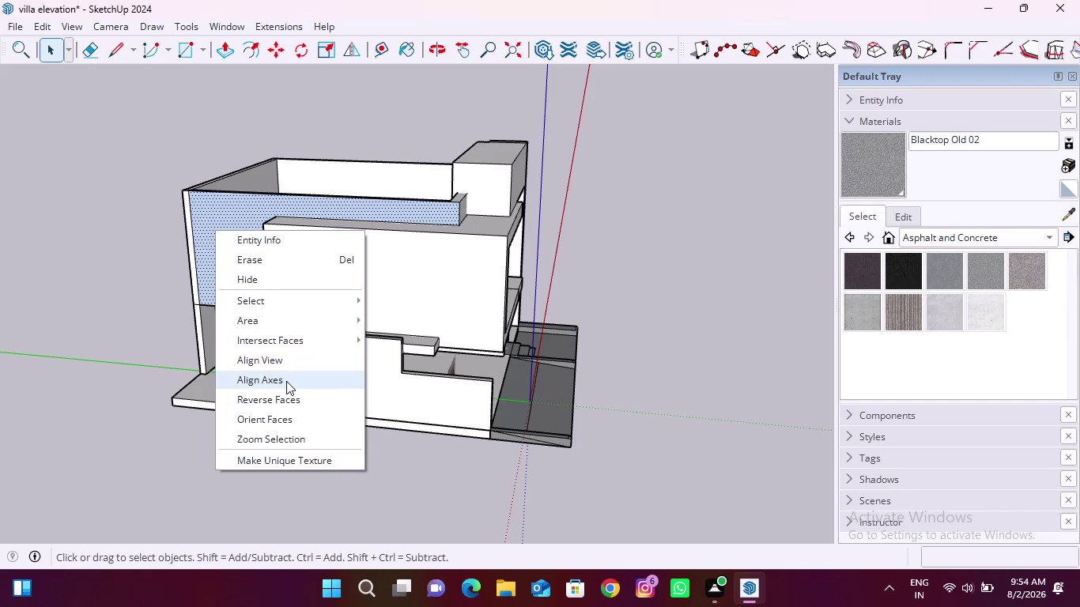
click(293, 402)
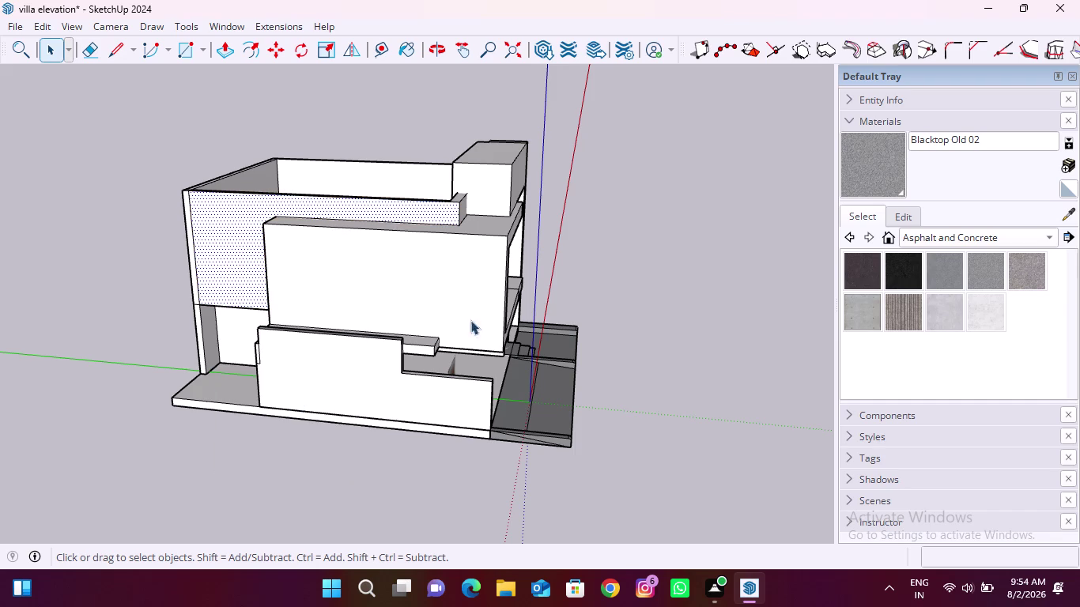
key(Escape)
click(638, 317)
middle_drag(551, 361, 193, 353)
scroll(up, 3)
scroll(up, 3)
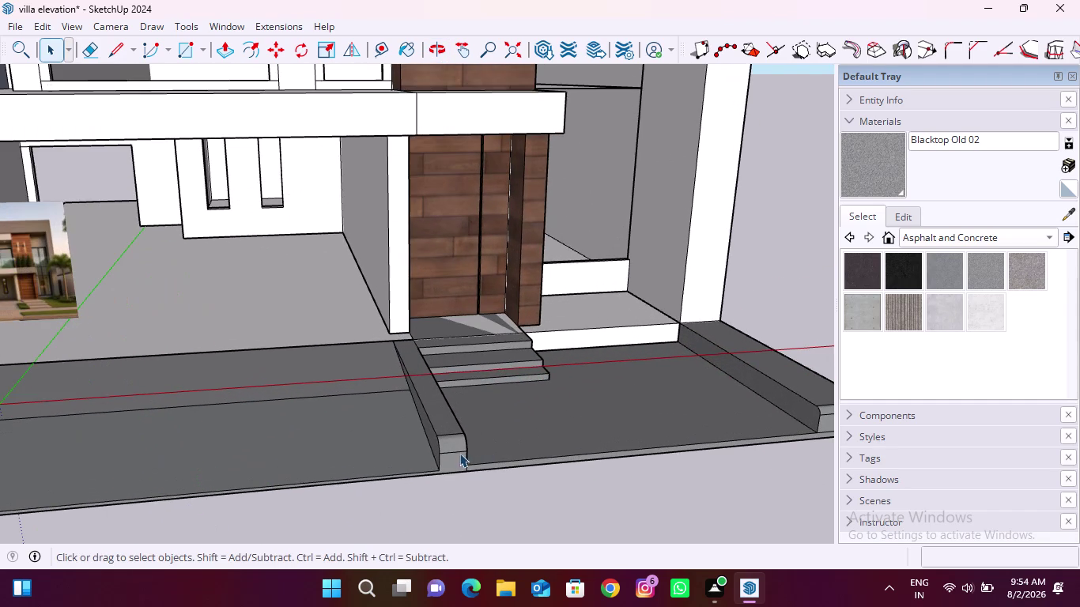
scroll(up, 3)
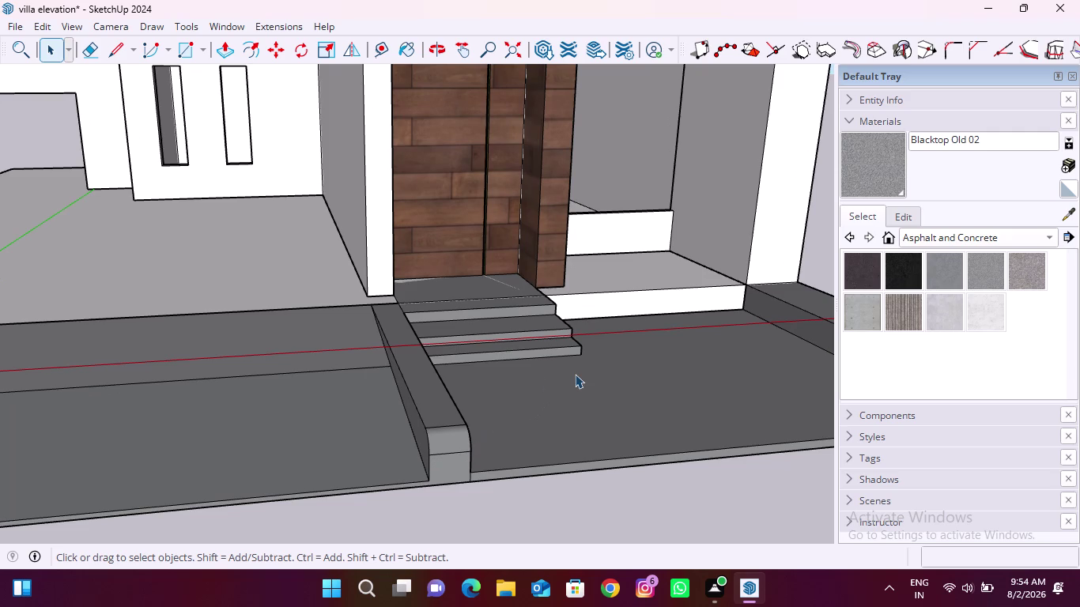
scroll(down, 3)
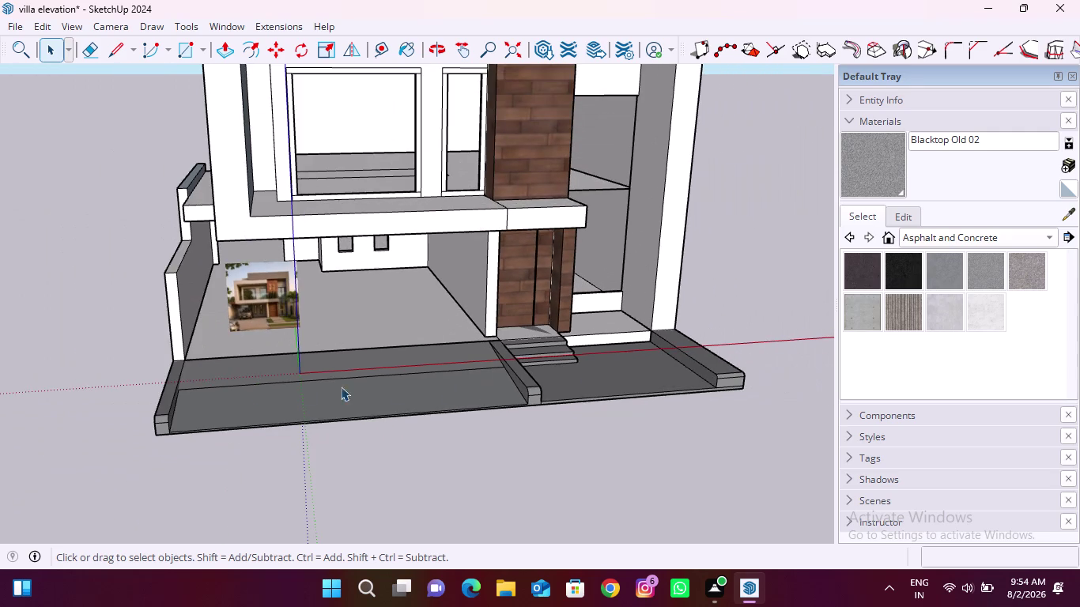
scroll(up, 3)
scroll(up, 3)
scroll(up, 3)
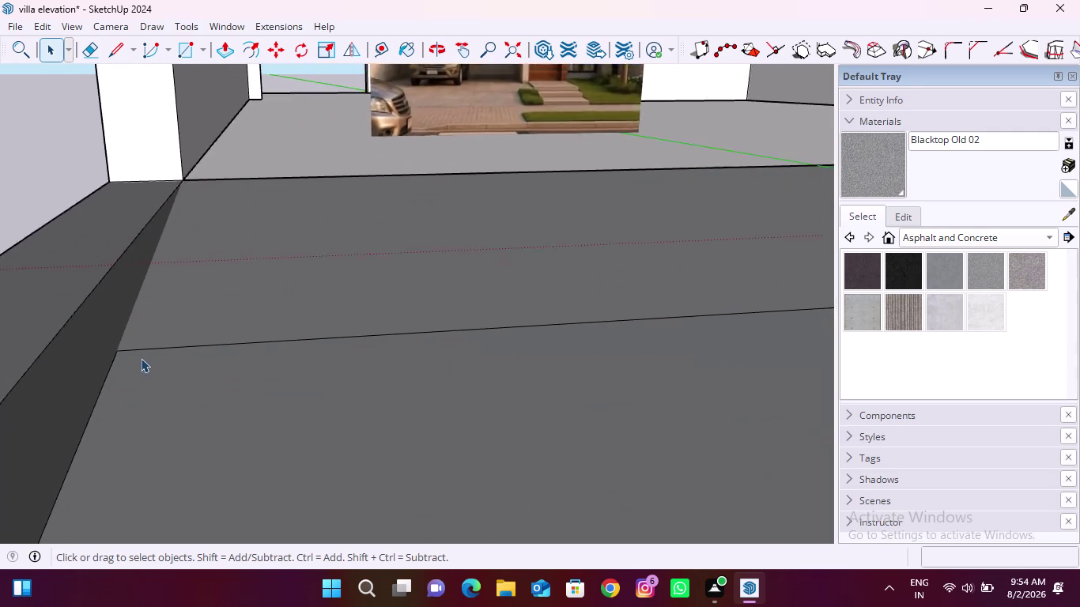
scroll(up, 3)
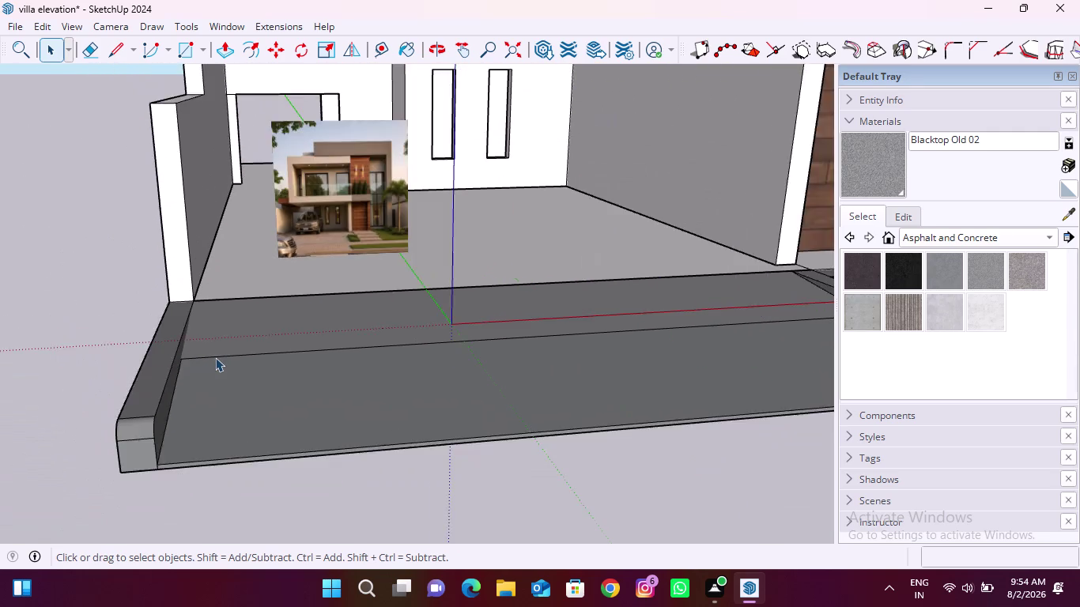
scroll(up, 3)
scroll(down, 3)
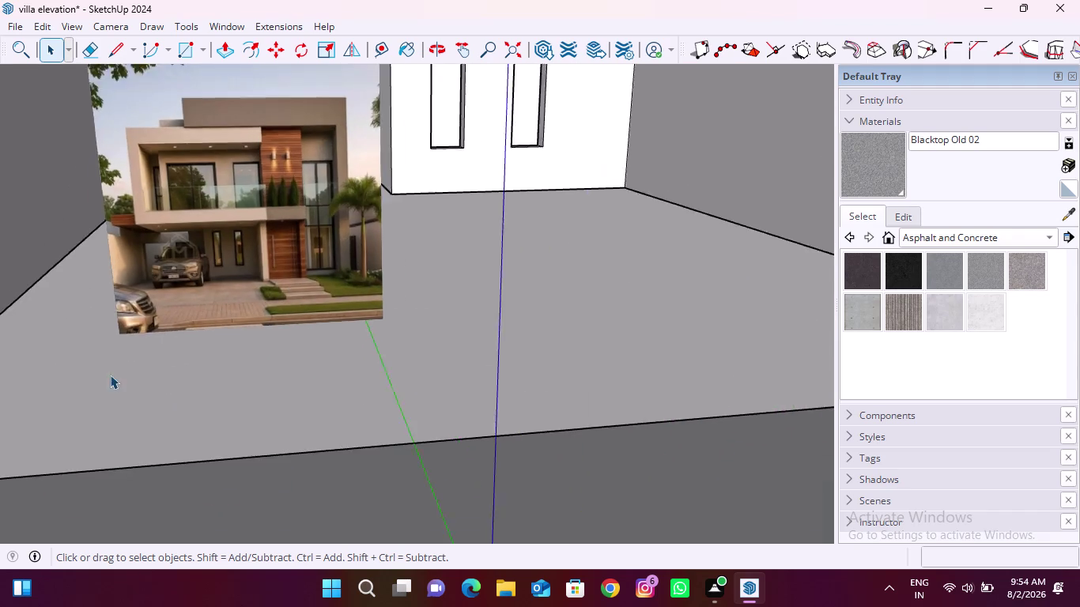
scroll(down, 3)
scroll(down, 3)
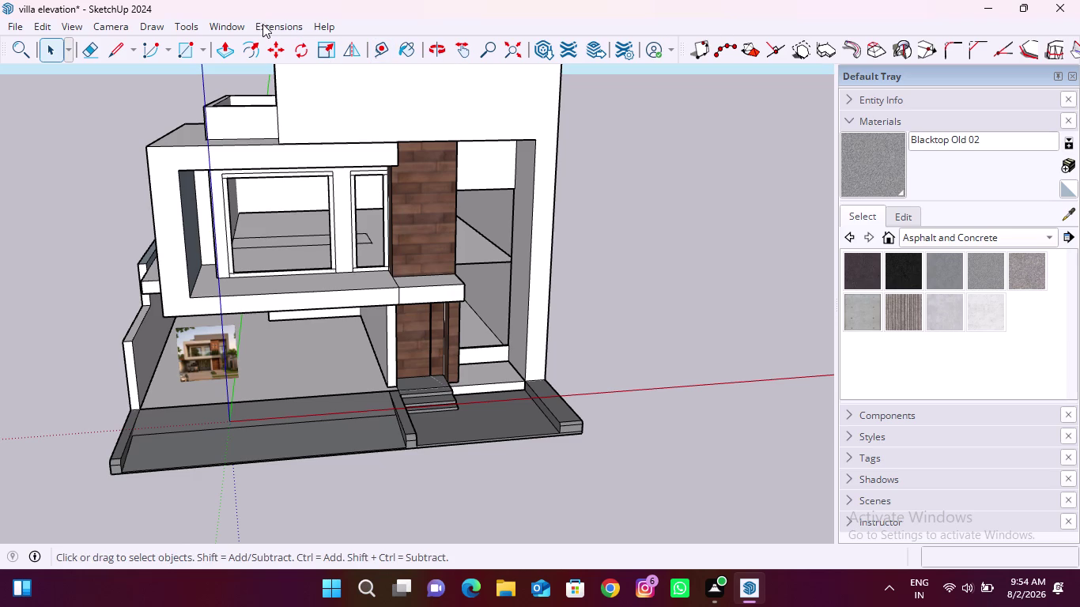
Search 3D Warehouse for 'casement windows'.
click(217, 24)
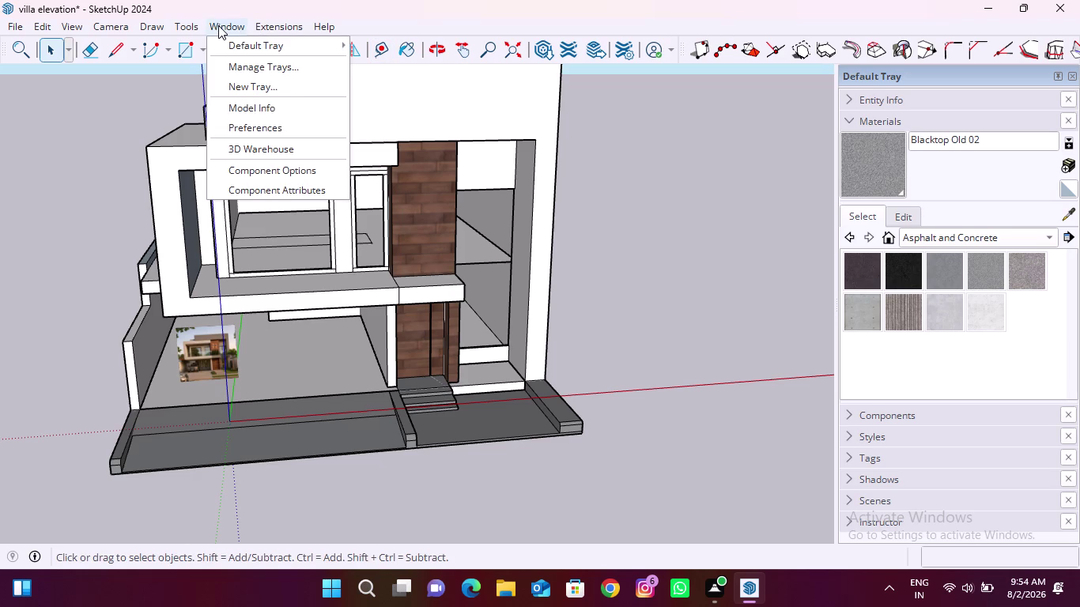
click(267, 144)
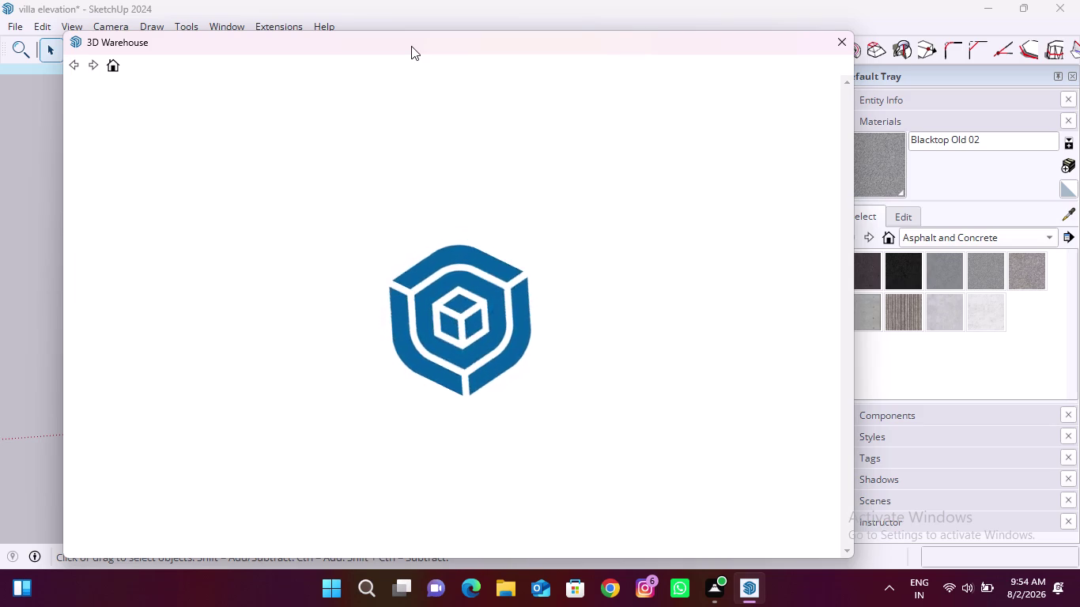
click(356, 329)
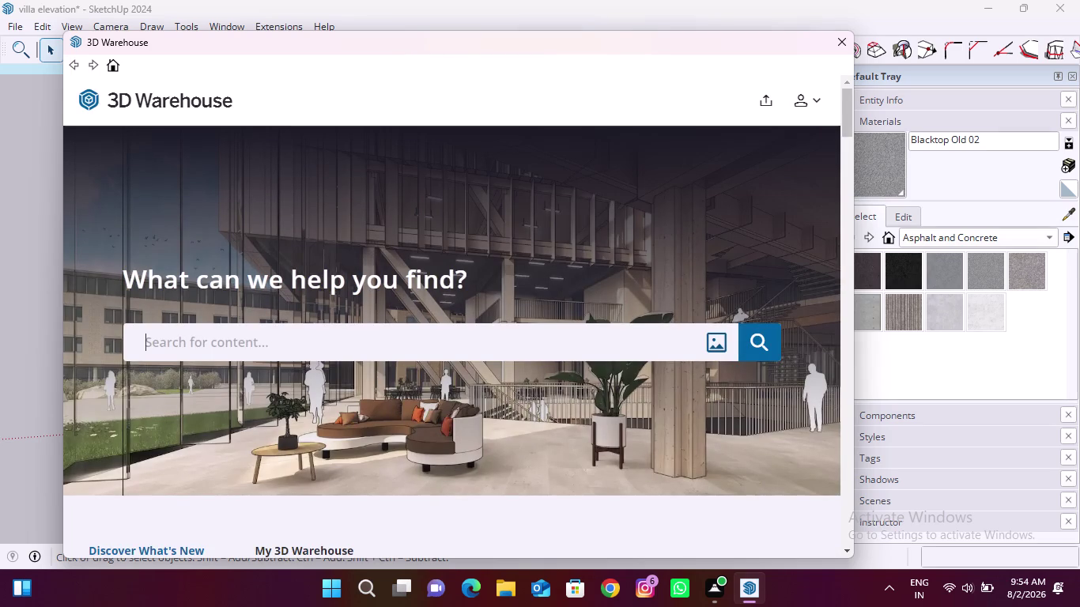
text(wi)
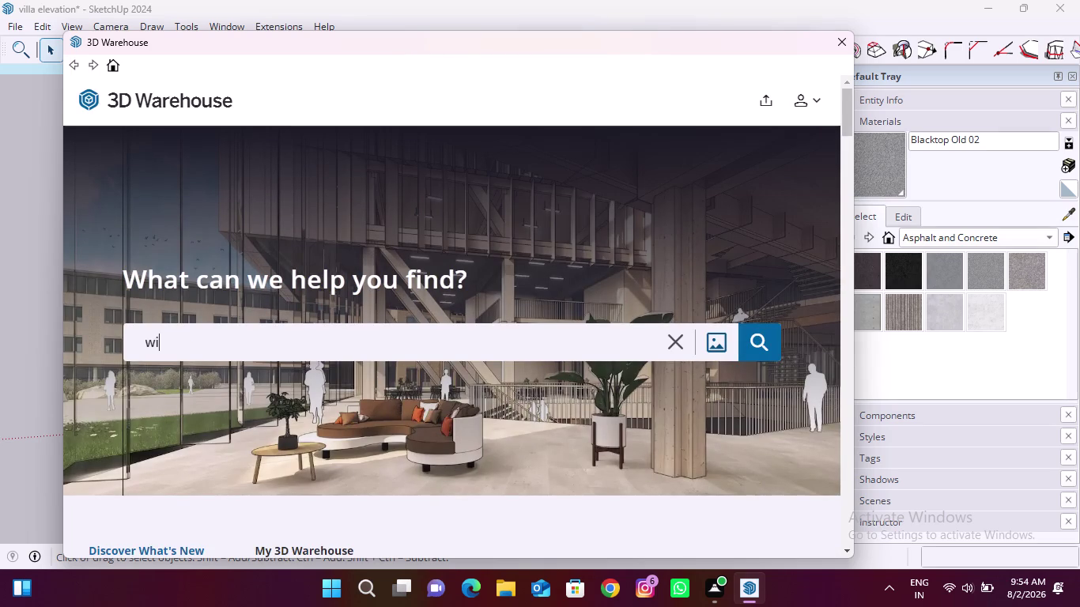
key(BackSpace)
key(BackSpace)
key(BackSpace)
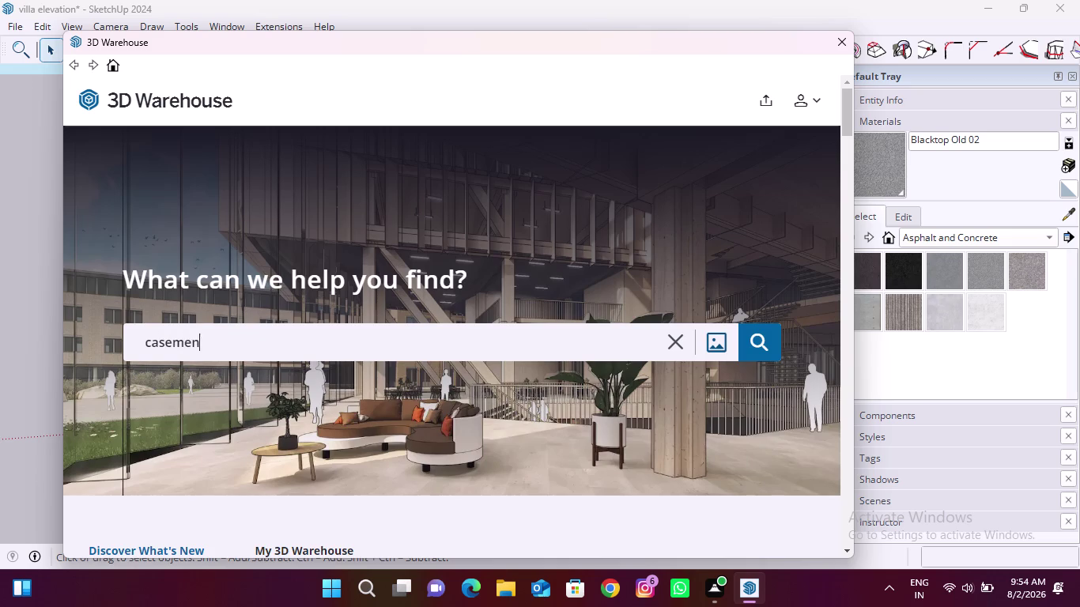
text(t windo)
key(Return)
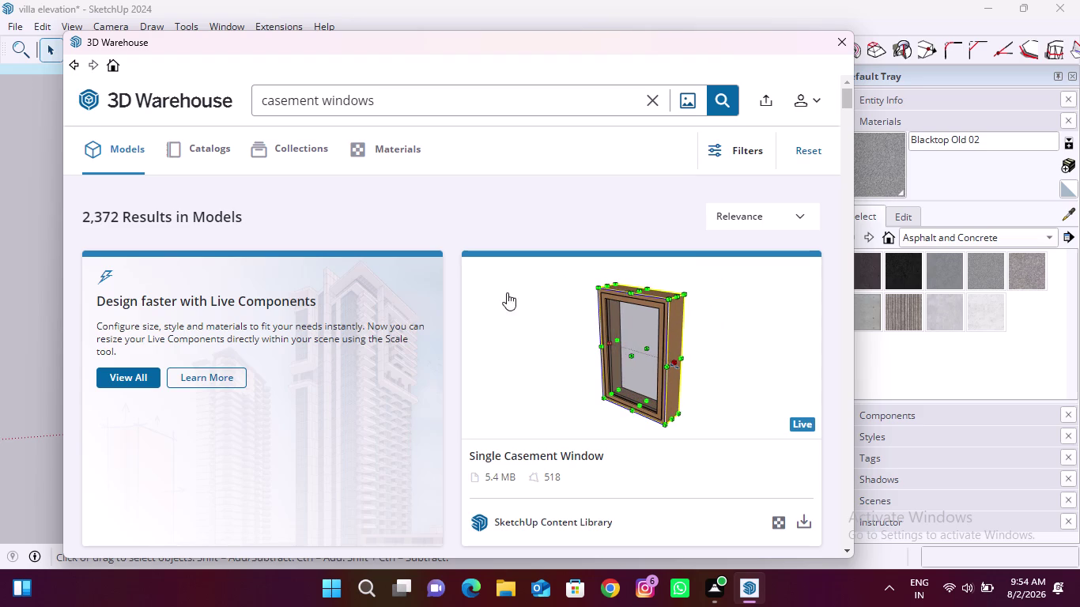
Download the Double Casement Window into the model and acknowledge the version warning.
scroll(down, 3)
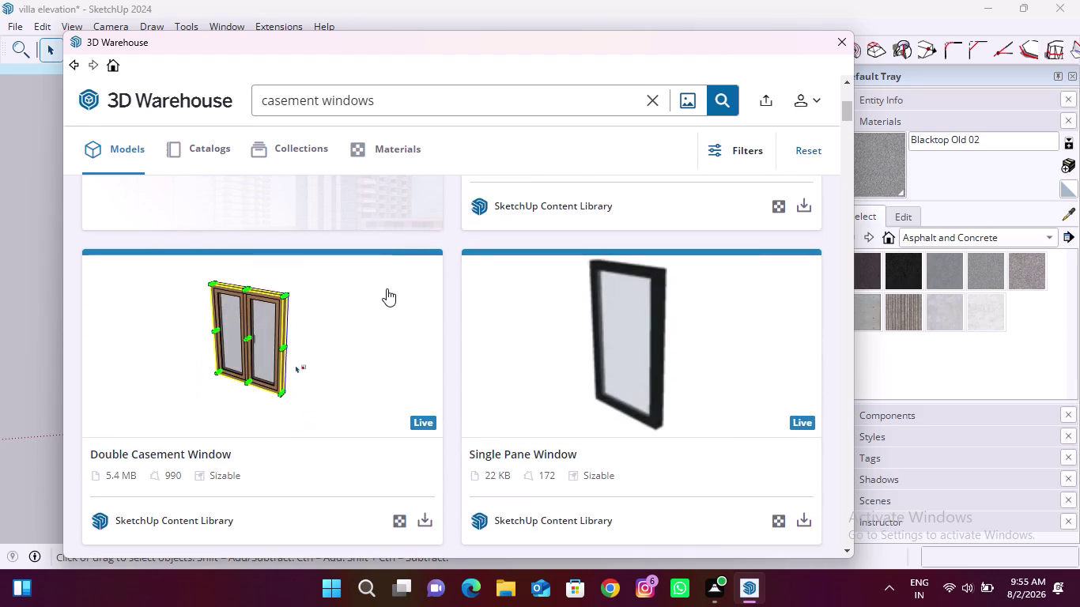
scroll(down, 3)
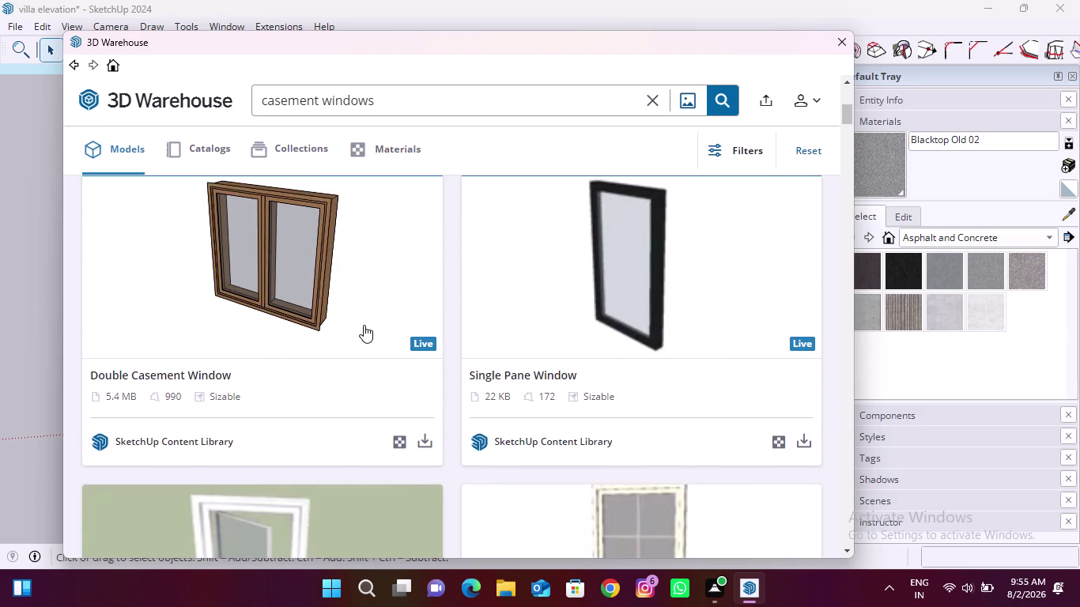
click(421, 440)
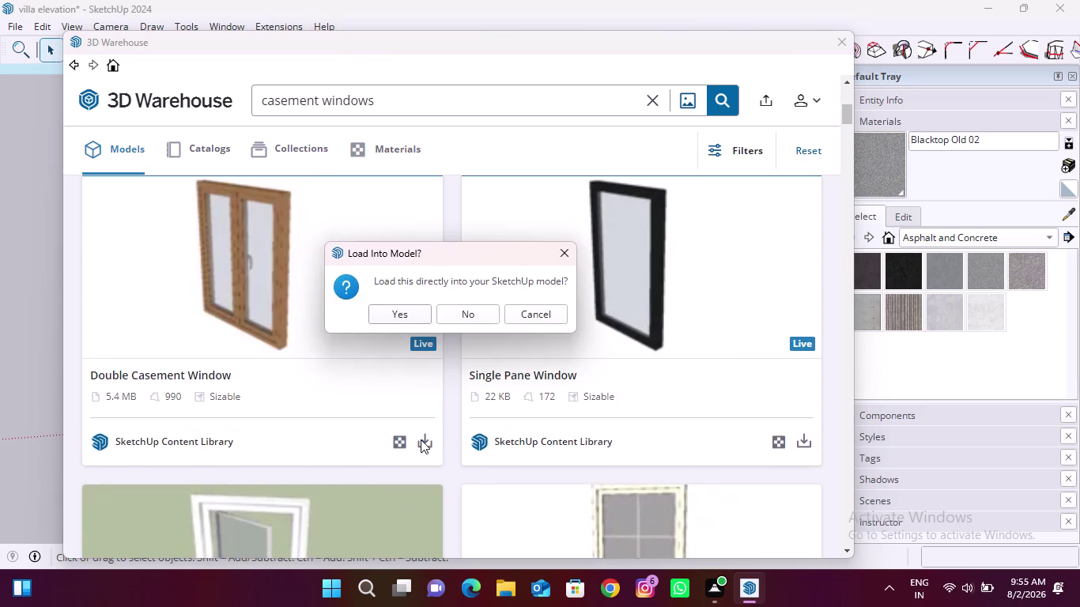
click(412, 312)
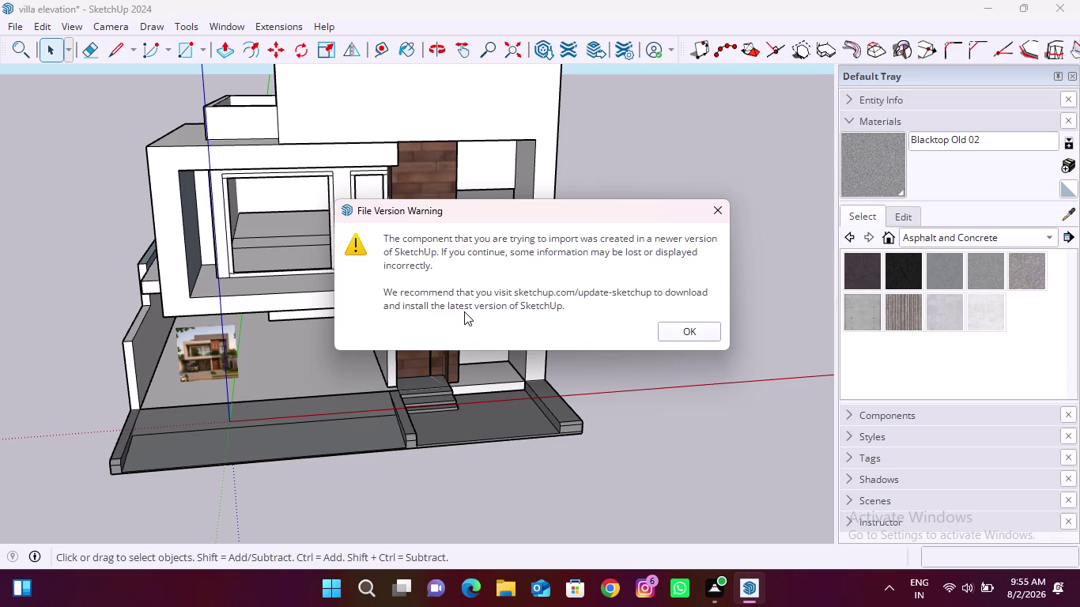
click(723, 206)
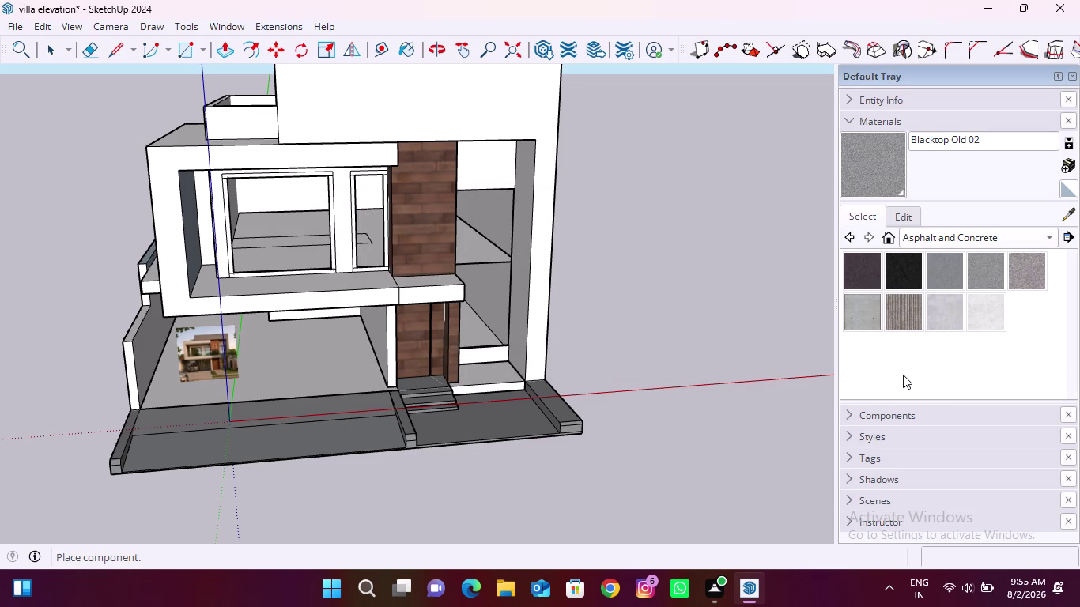
Orbit and zoom around the entrance and upper-floor window openings beside the wood-clad pillar.
scroll(up, 3)
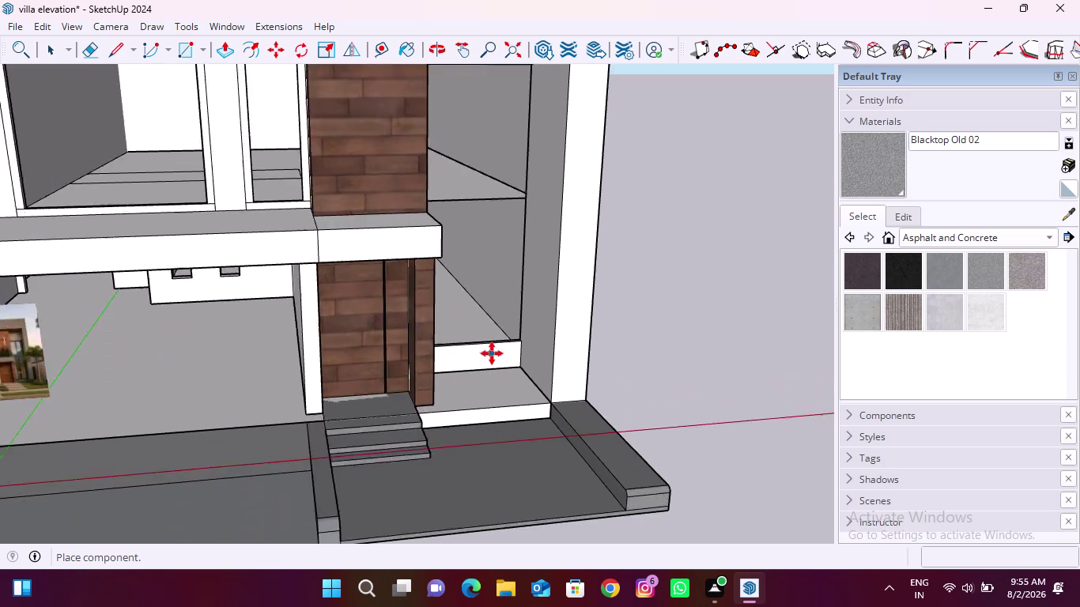
scroll(up, 3)
middle_drag(502, 333, 542, 381)
scroll(down, 3)
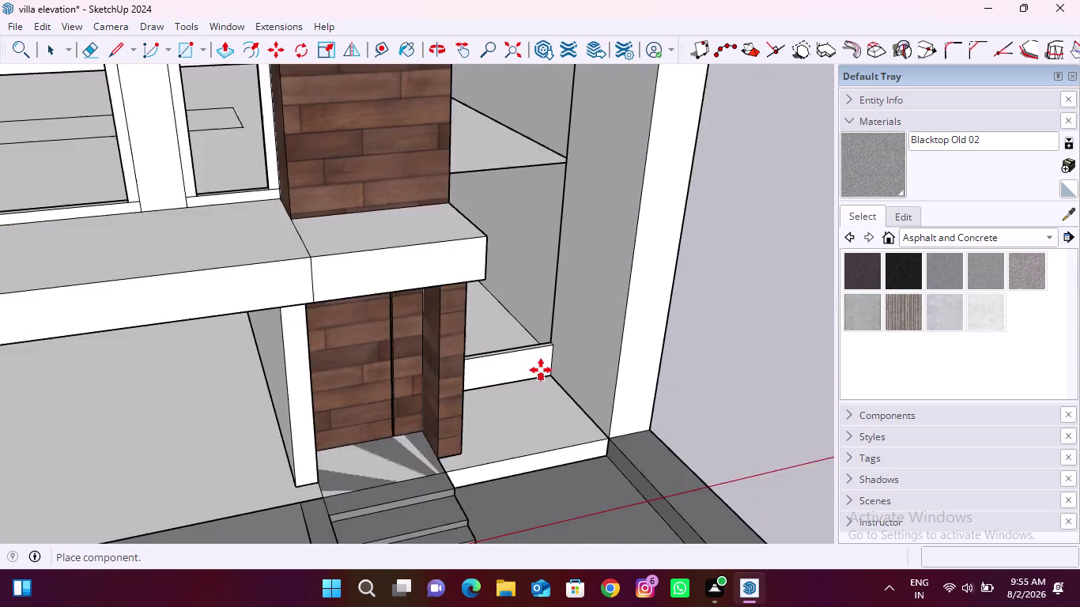
scroll(down, 3)
middle_drag(409, 425, 350, 375)
scroll(up, 3)
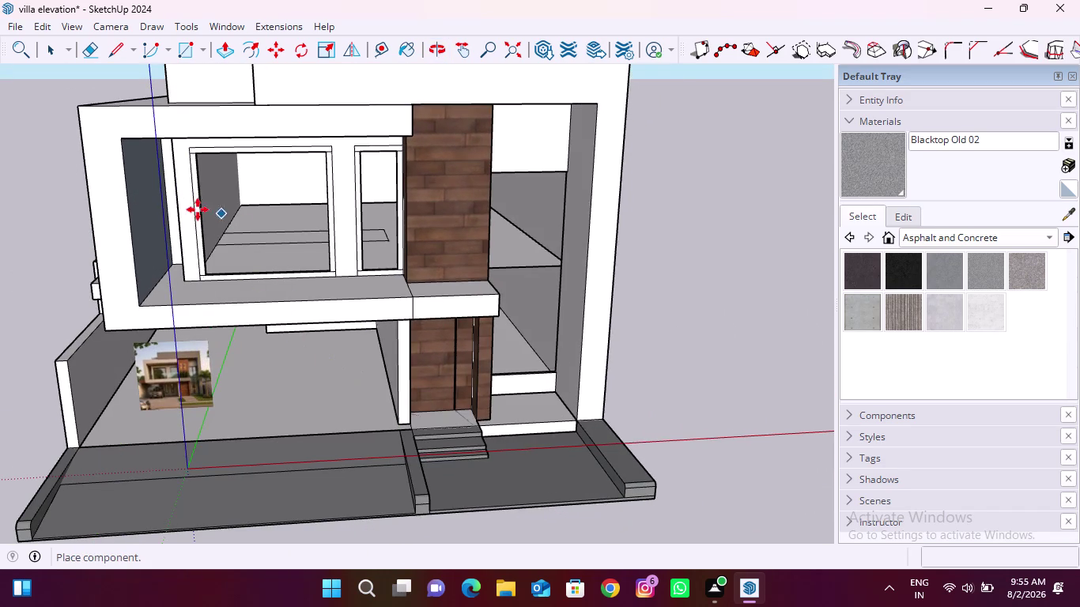
scroll(up, 3)
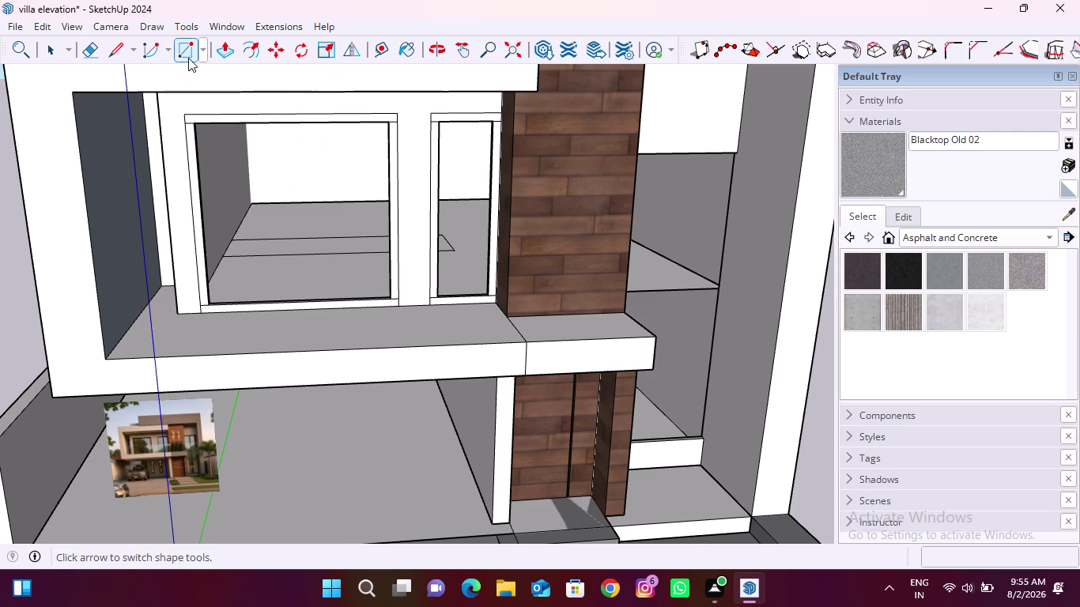
Orbit inside the villa to bring the narrow upper-floor window frame into view.
click(185, 52)
scroll(up, 3)
scroll(up, 3)
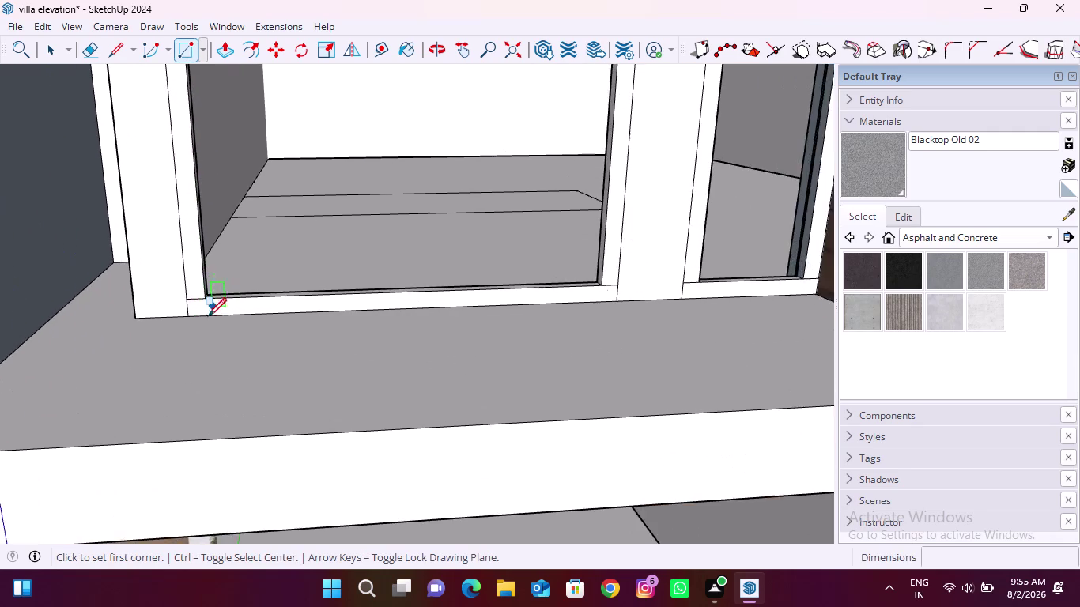
scroll(down, 3)
middle_drag(270, 354, 271, 330)
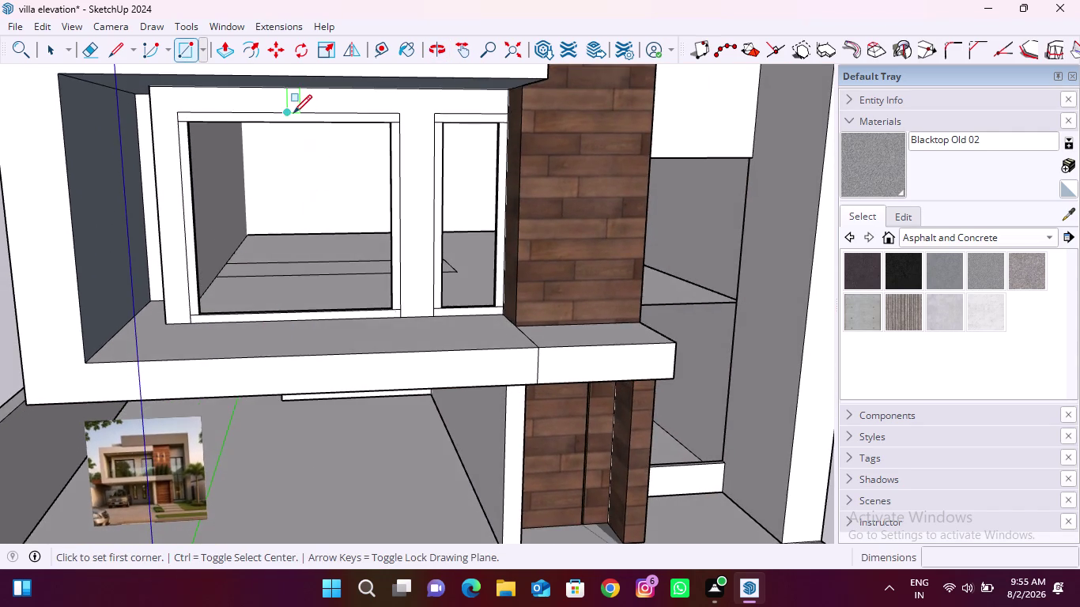
scroll(up, 3)
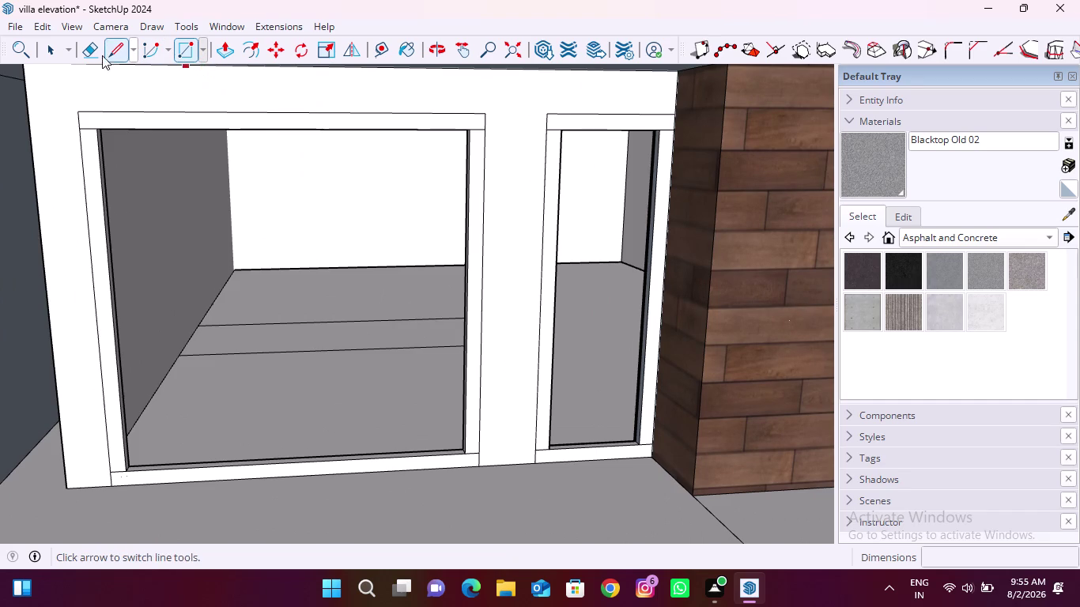
key(space)
middle_drag(231, 167, 324, 160)
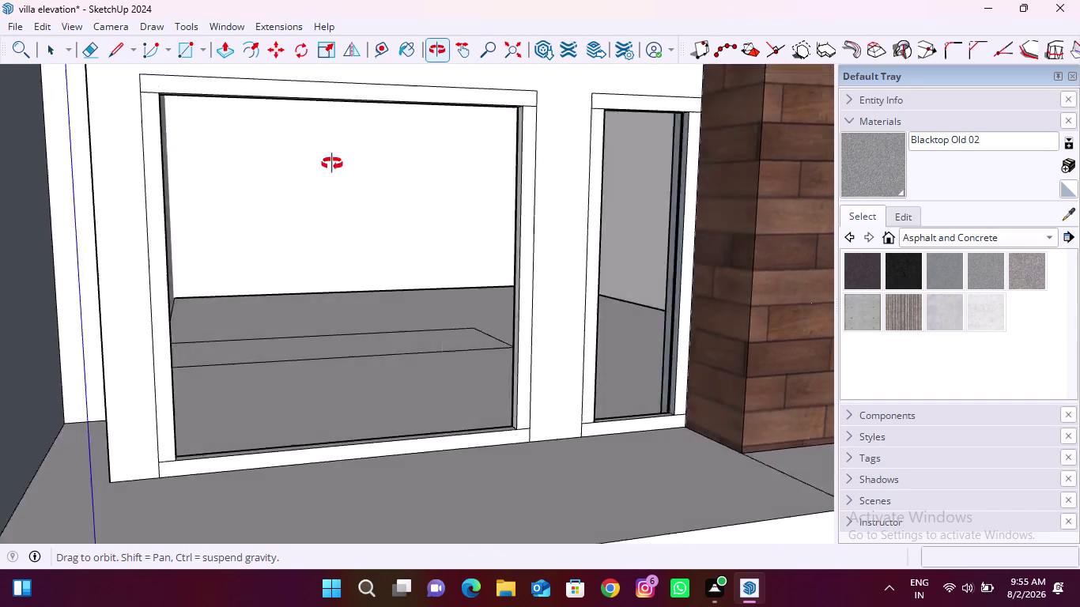
middle_drag(325, 159, 813, 400)
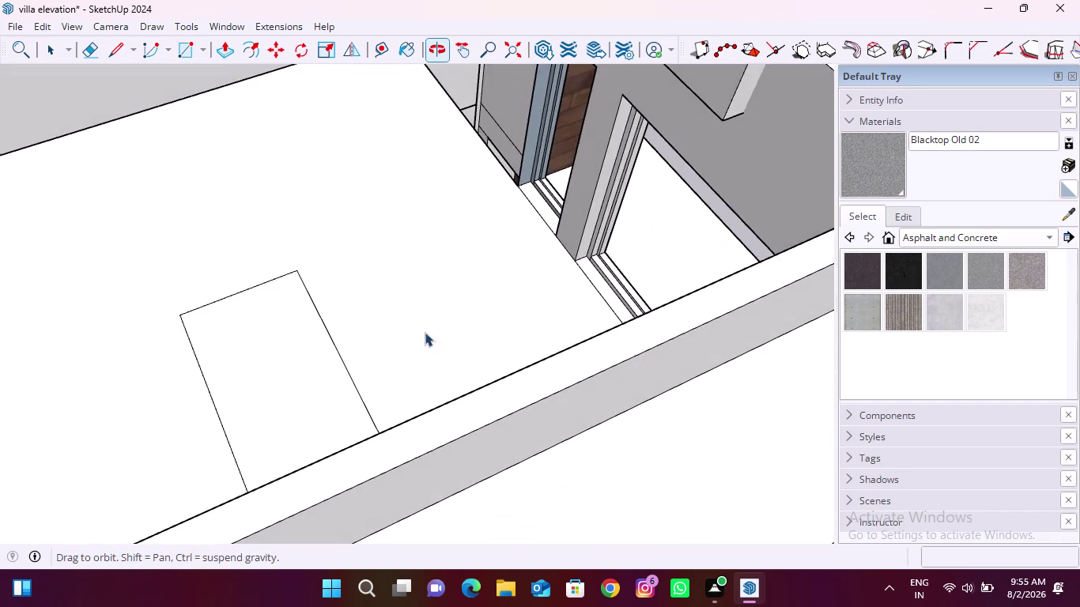
middle_drag(328, 318, 650, 344)
scroll(down, 3)
middle_drag(572, 416, 540, 314)
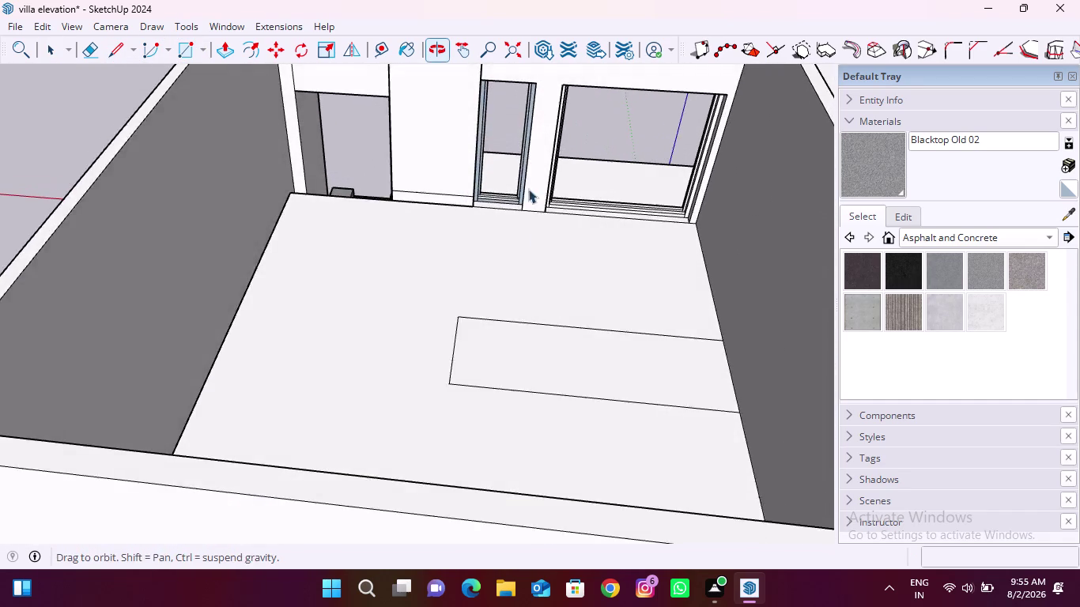
scroll(up, 3)
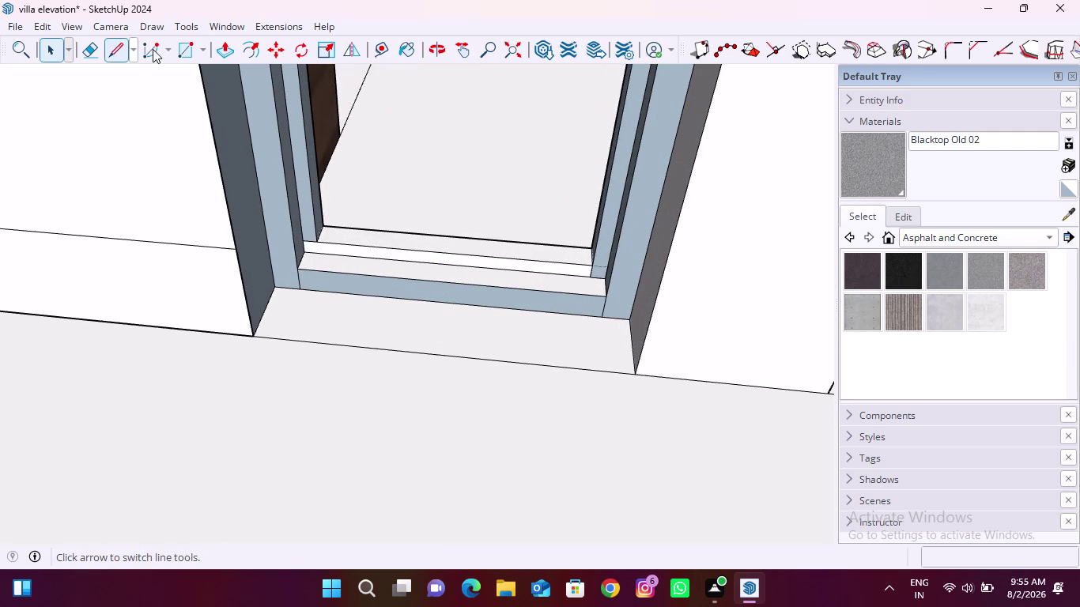
Start a rectangular pane at the narrow frame's inner sill corner.
click(188, 50)
scroll(down, 3)
scroll(up, 3)
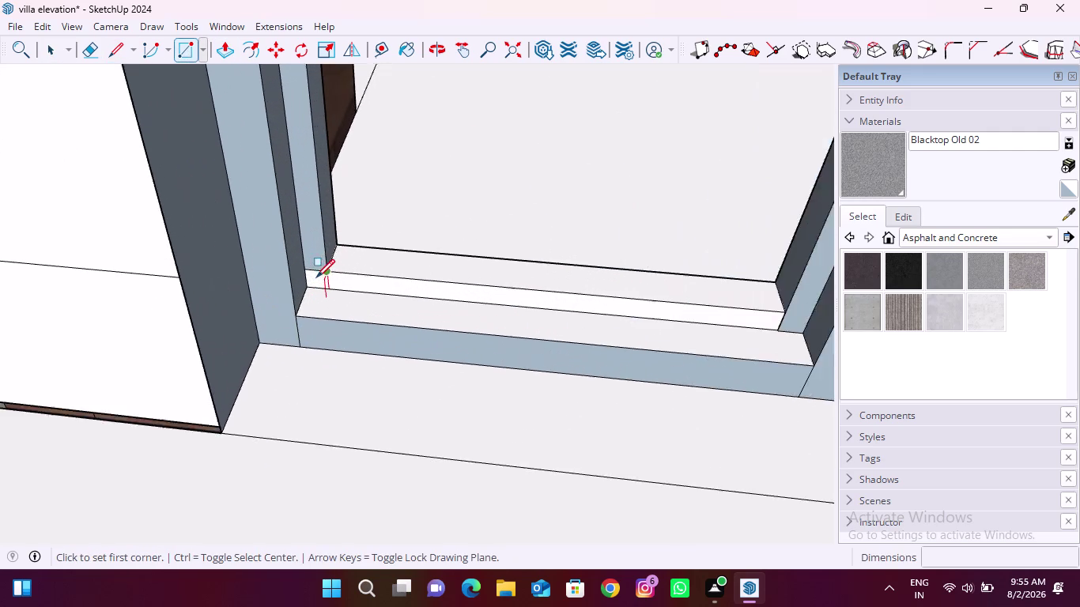
scroll(up, 3)
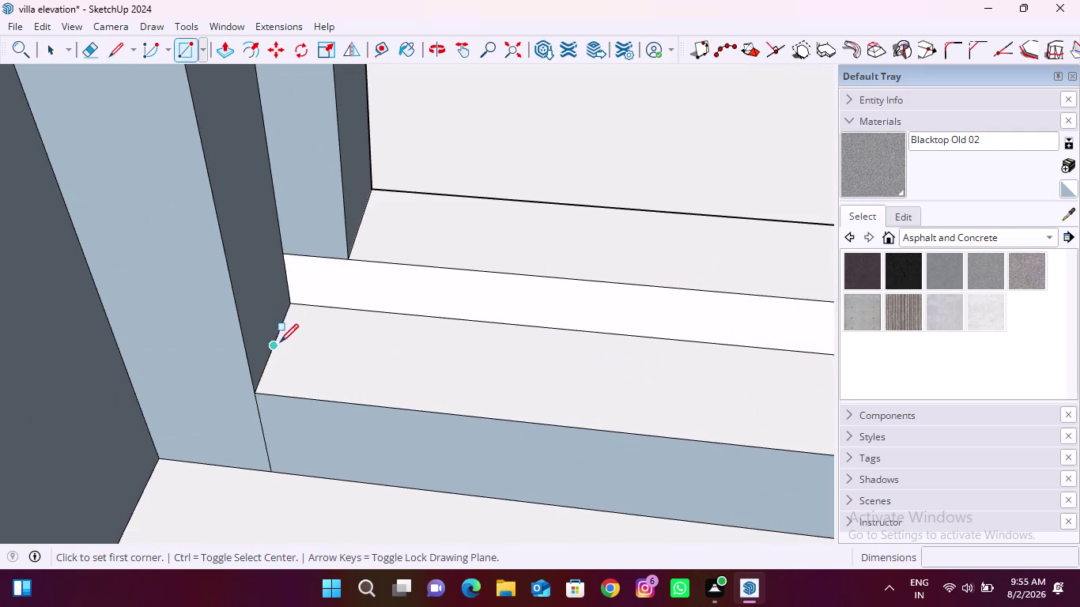
click(278, 345)
scroll(down, 3)
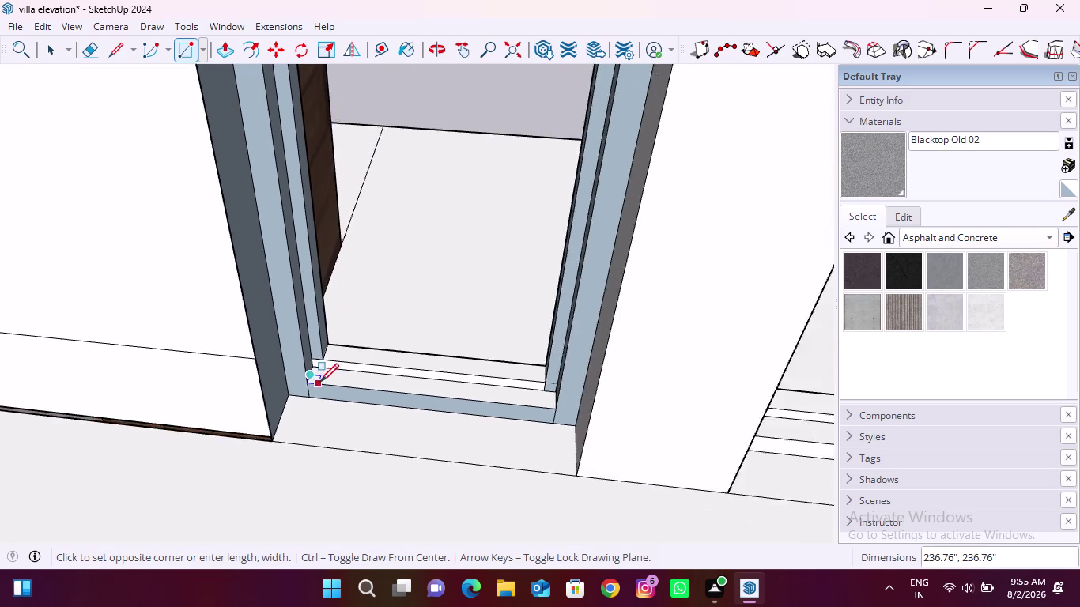
scroll(down, 3)
Orbit around the narrow window to bring its top frame corner into close view.
middle_drag(322, 415, 427, 363)
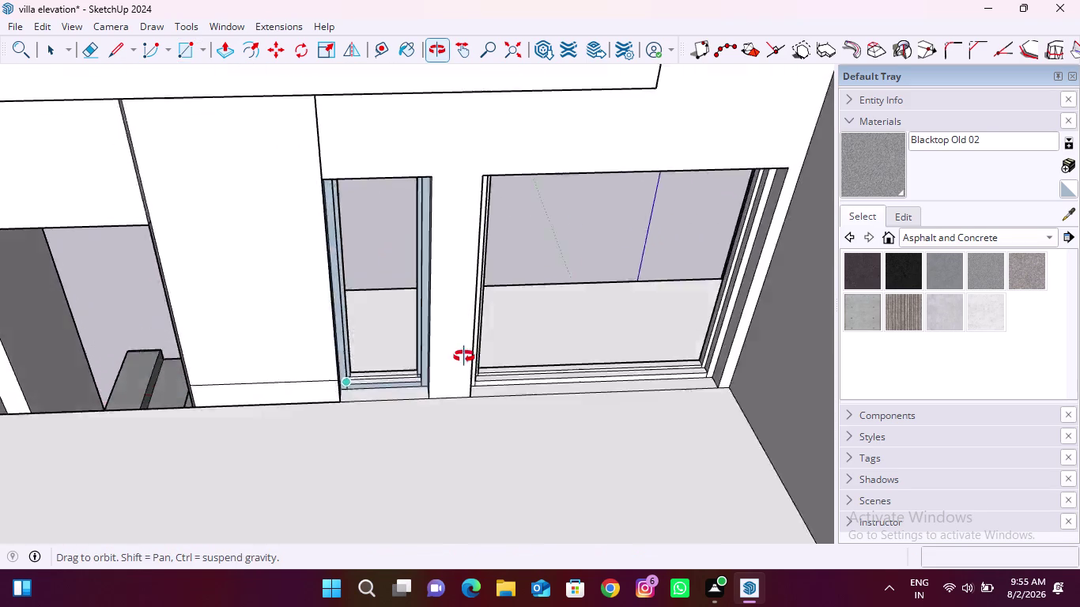
middle_drag(427, 363, 425, 341)
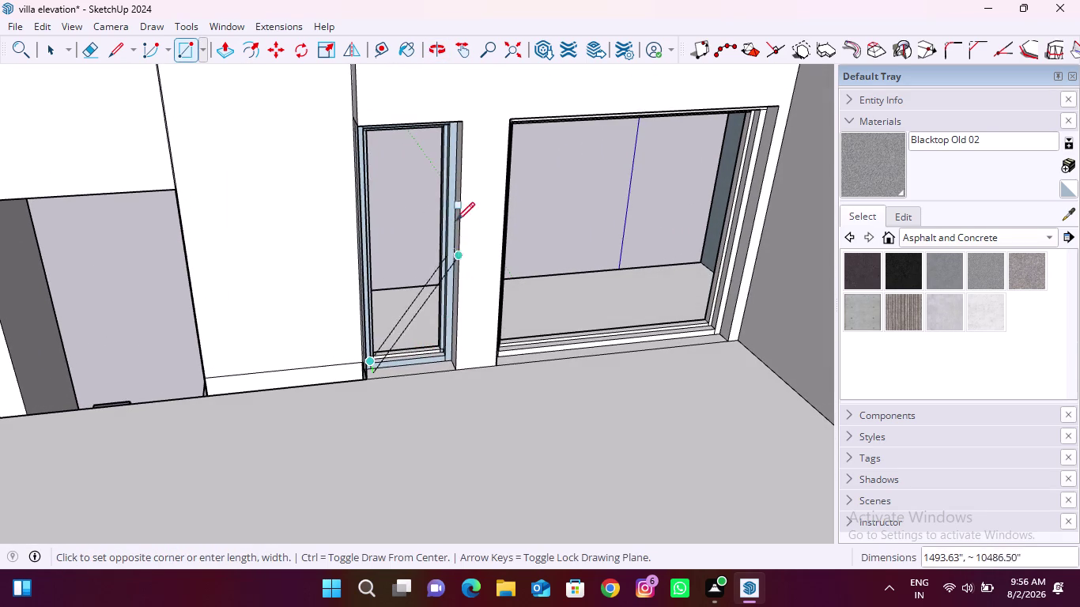
scroll(up, 3)
scroll(down, 3)
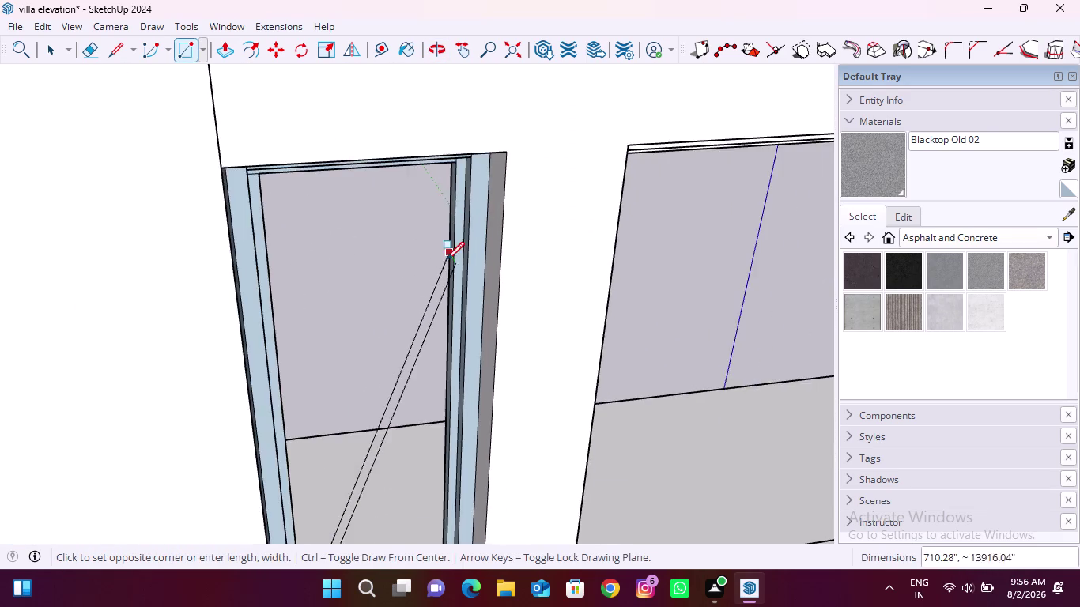
middle_drag(449, 253, 474, 181)
scroll(up, 3)
scroll(up, 3)
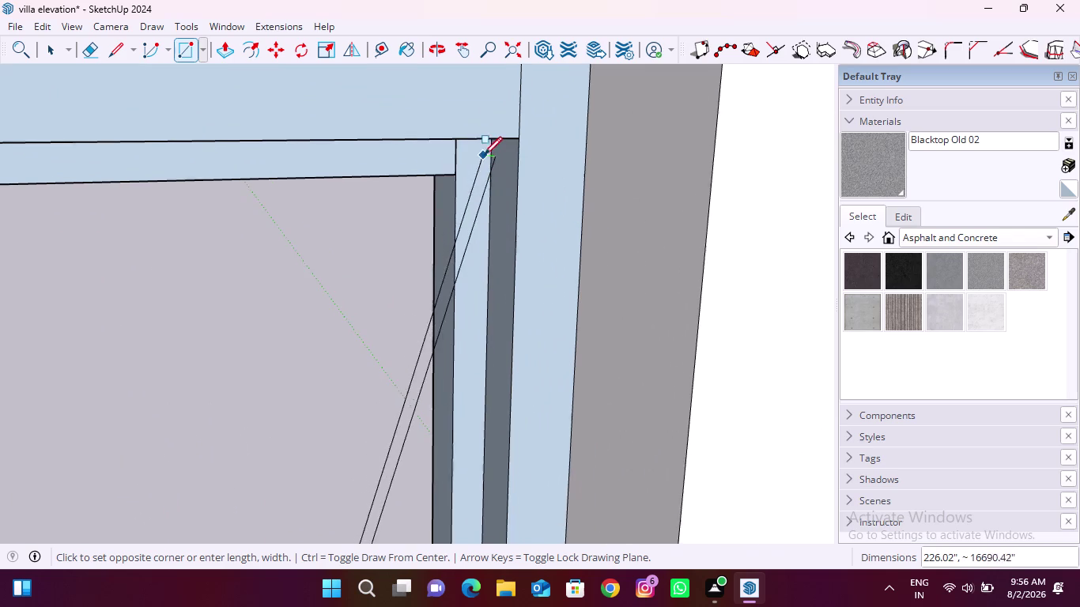
middle_drag(498, 179, 544, 138)
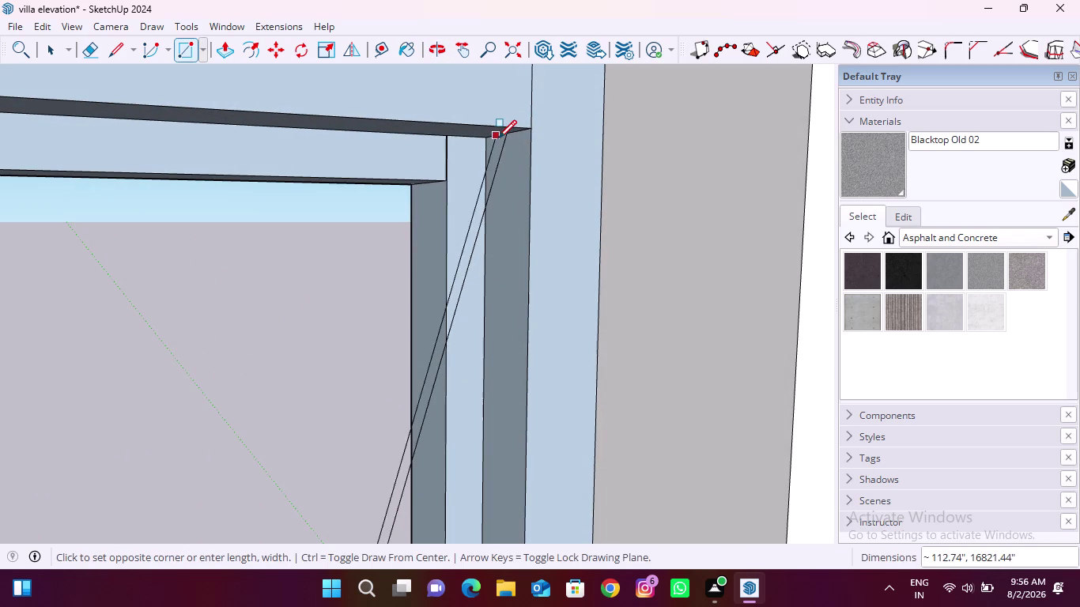
scroll(down, 3)
middle_drag(524, 237, 498, 280)
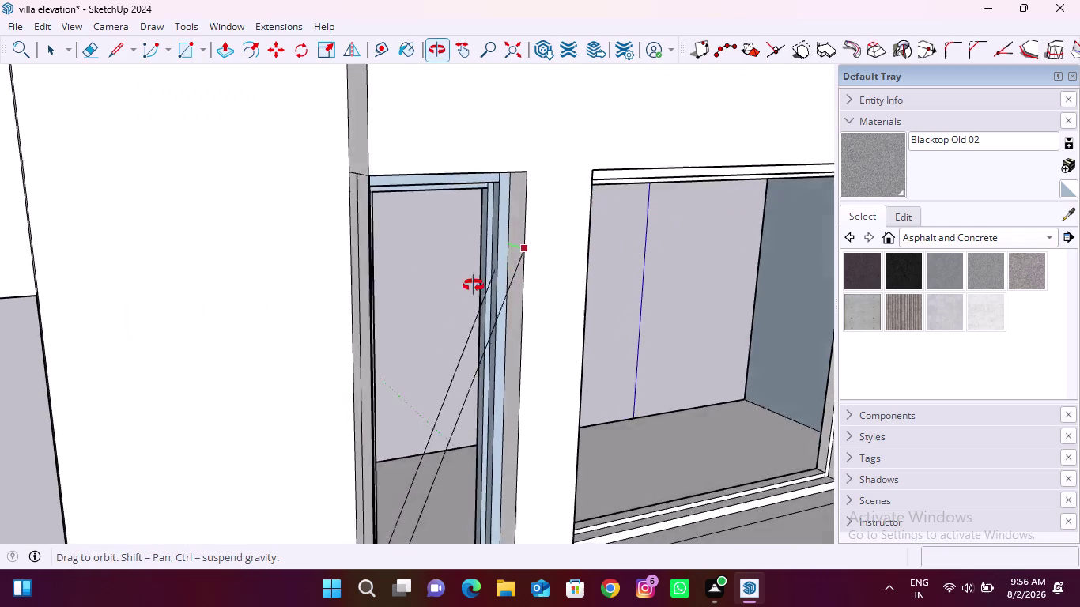
middle_drag(498, 281, 452, 289)
scroll(down, 3)
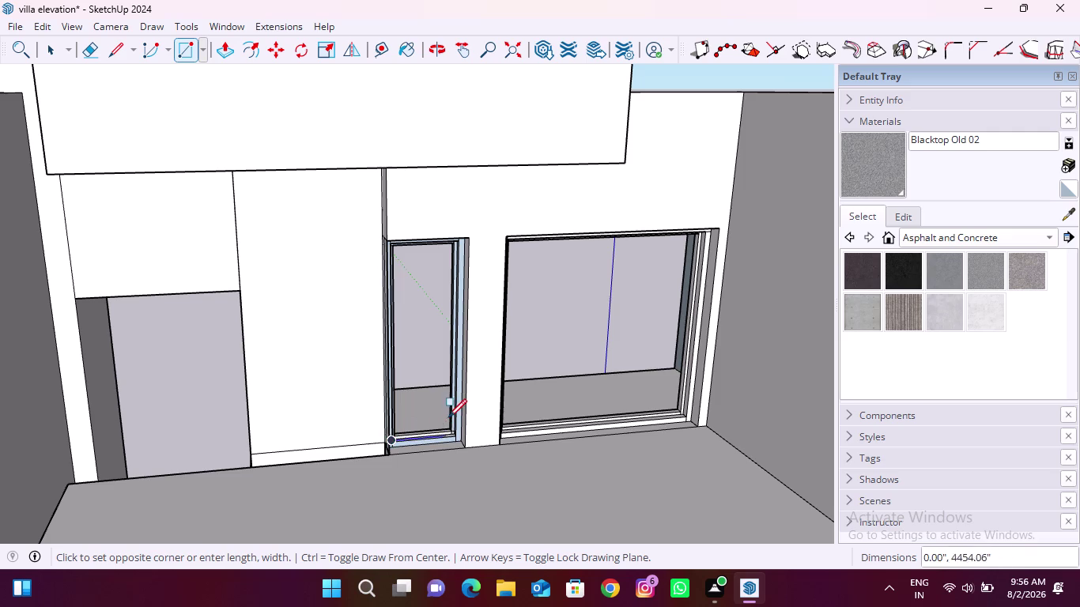
scroll(up, 3)
scroll(up, 3)
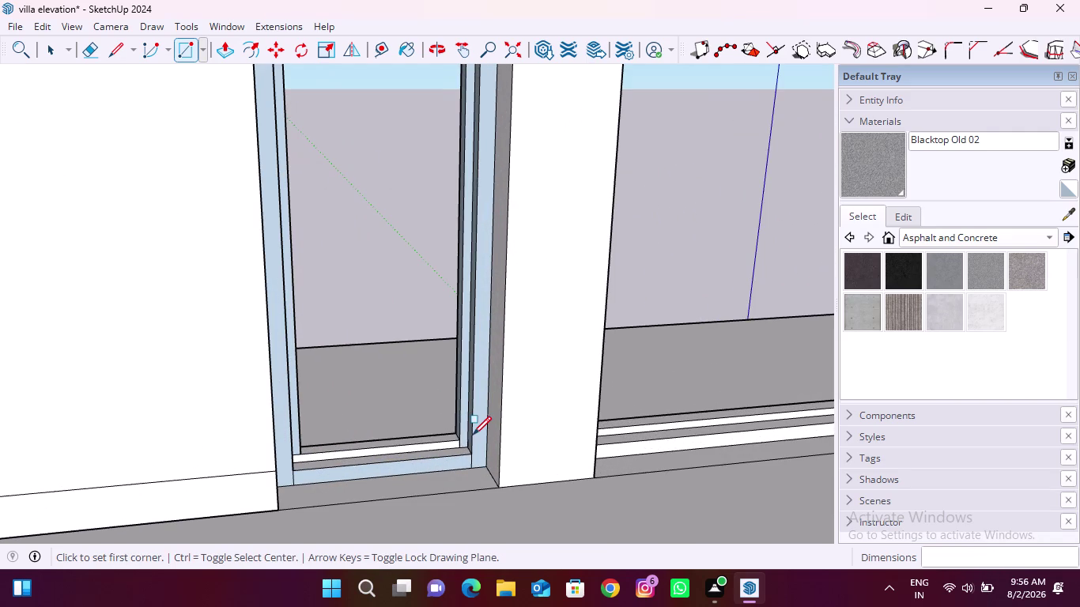
scroll(down, 3)
middle_drag(464, 466, 460, 460)
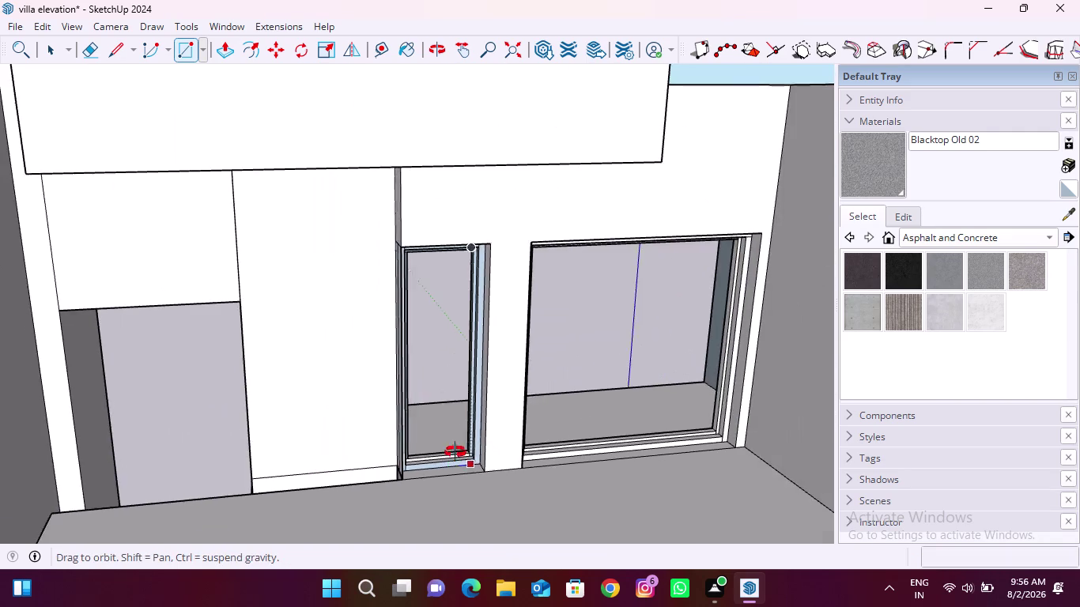
middle_drag(461, 459, 400, 397)
middle_drag(377, 215, 299, 214)
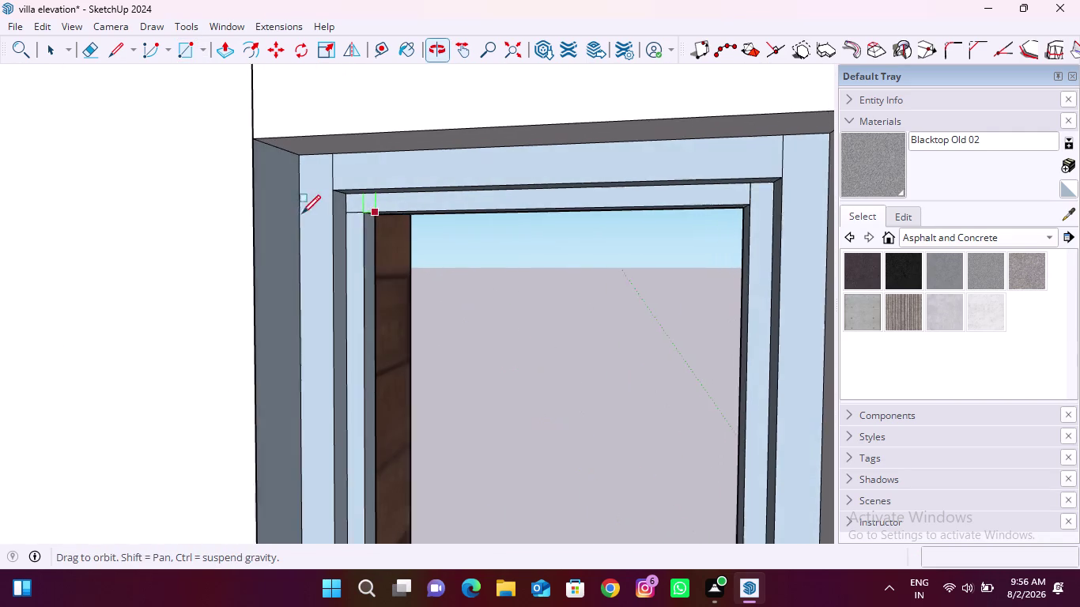
scroll(up, 3)
Try placing a pane corner at the frame top, then cancel the unfinished rectangle.
click(279, 169)
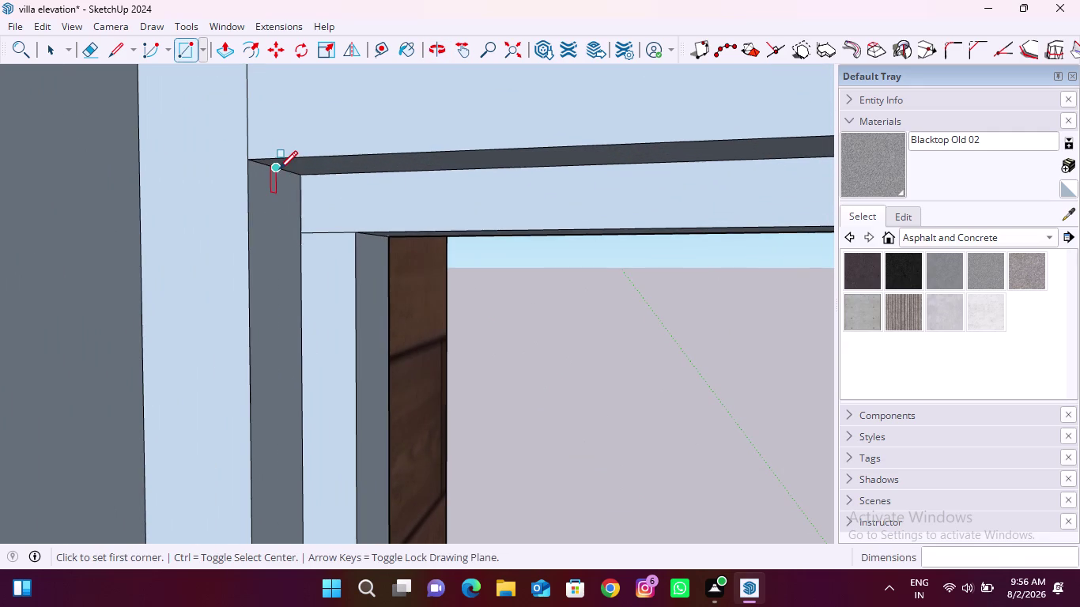
scroll(down, 3)
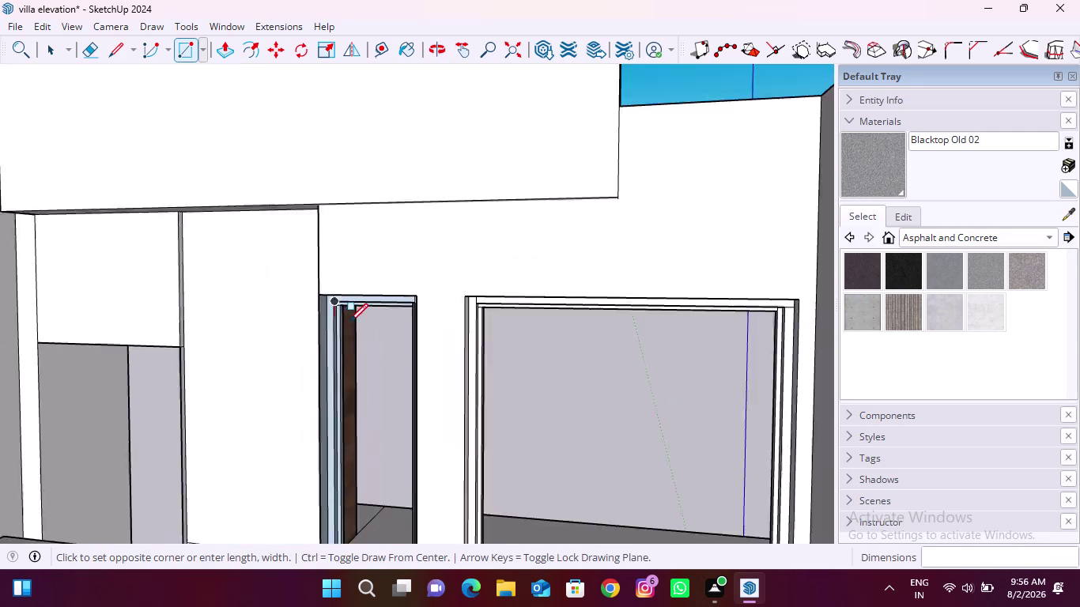
scroll(down, 3)
middle_drag(372, 318, 407, 442)
scroll(down, 3)
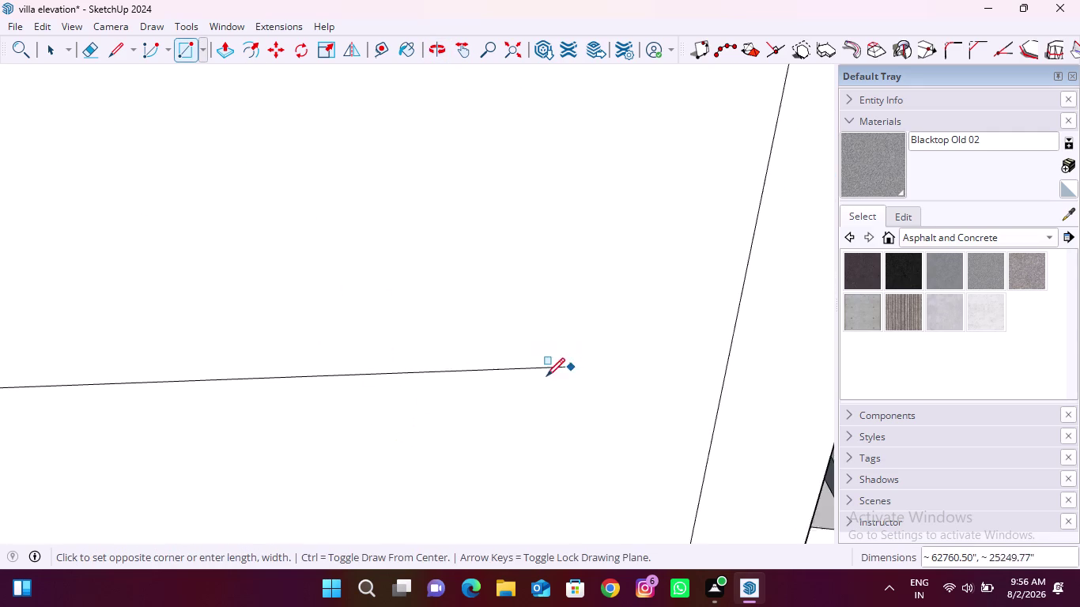
scroll(down, 3)
scroll(up, 3)
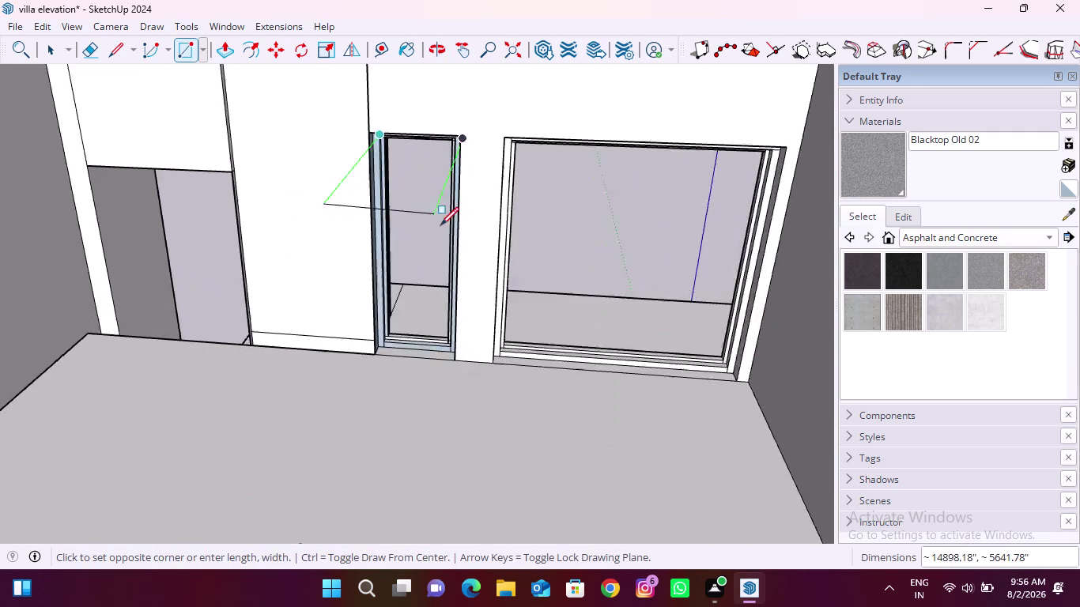
scroll(up, 3)
scroll(down, 3)
scroll(up, 3)
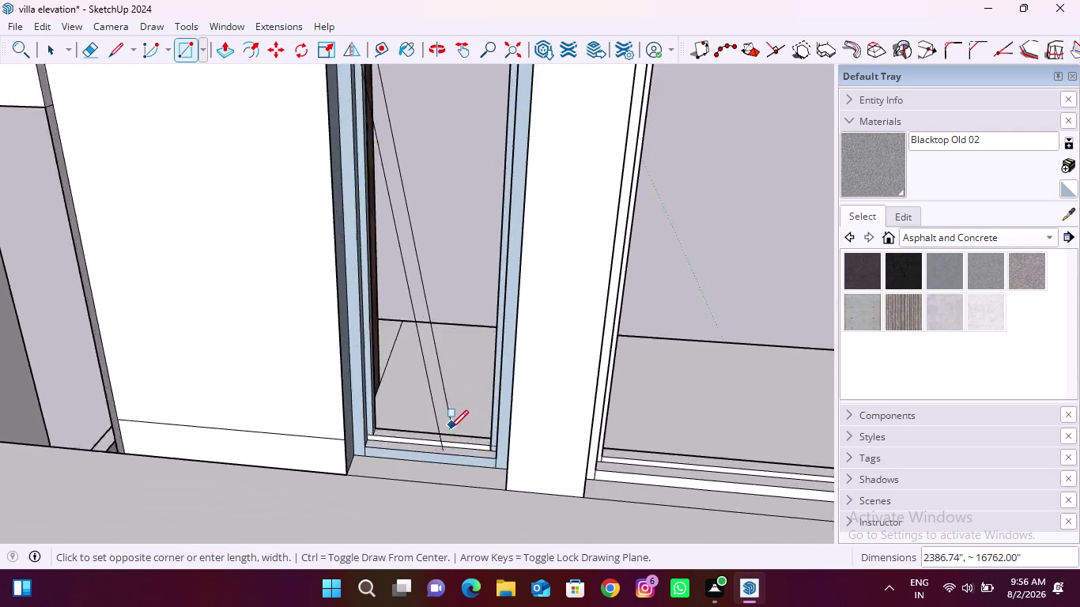
scroll(up, 3)
scroll(up, 3)
middle_drag(546, 480, 631, 469)
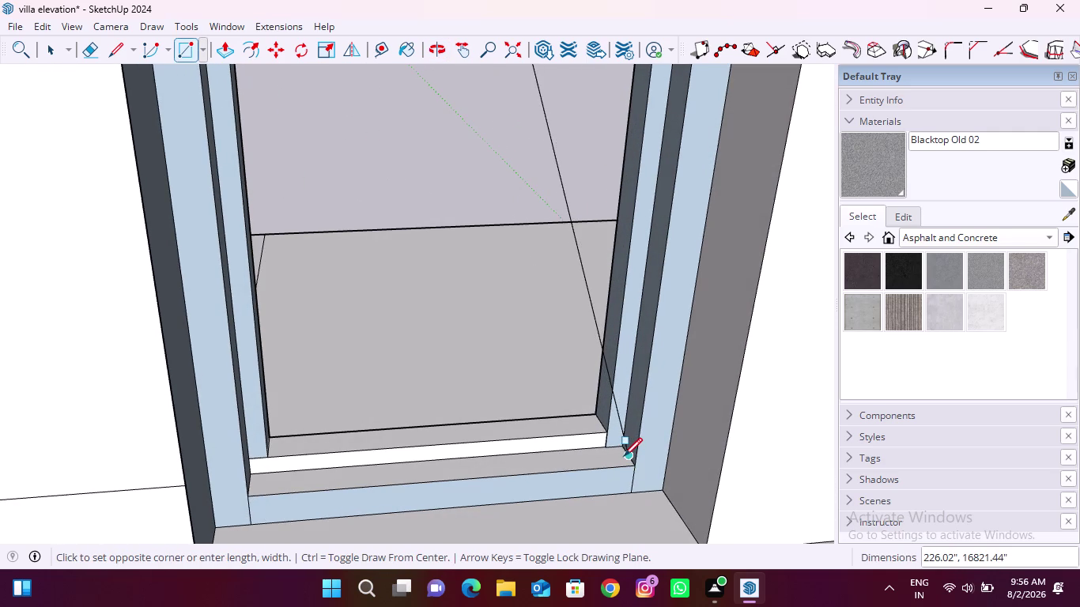
key(Escape)
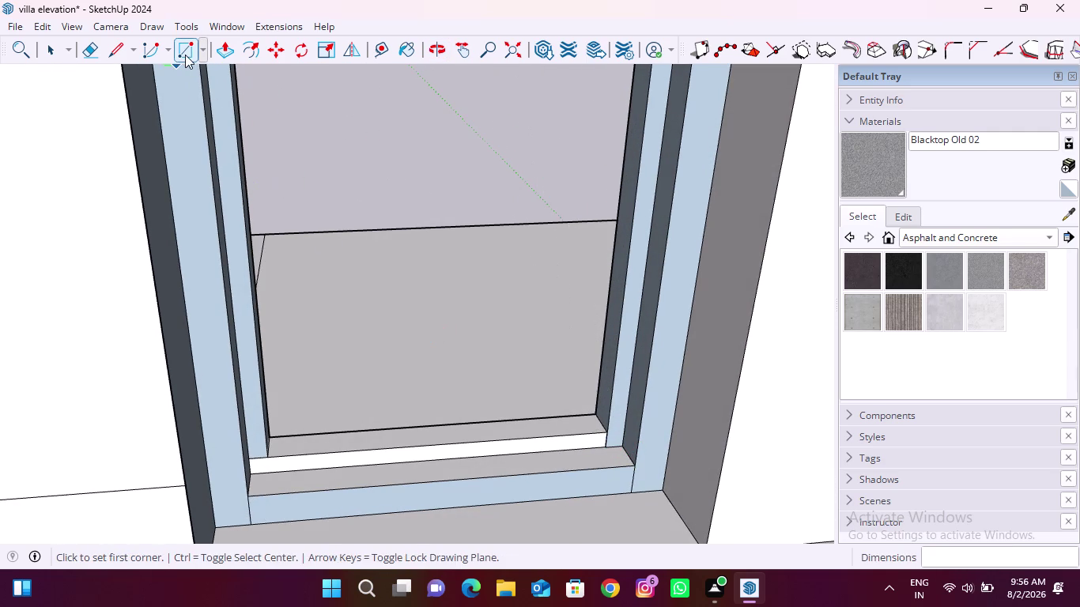
Redraw the pane from the narrow frame's bottom corner to its top corner.
click(187, 50)
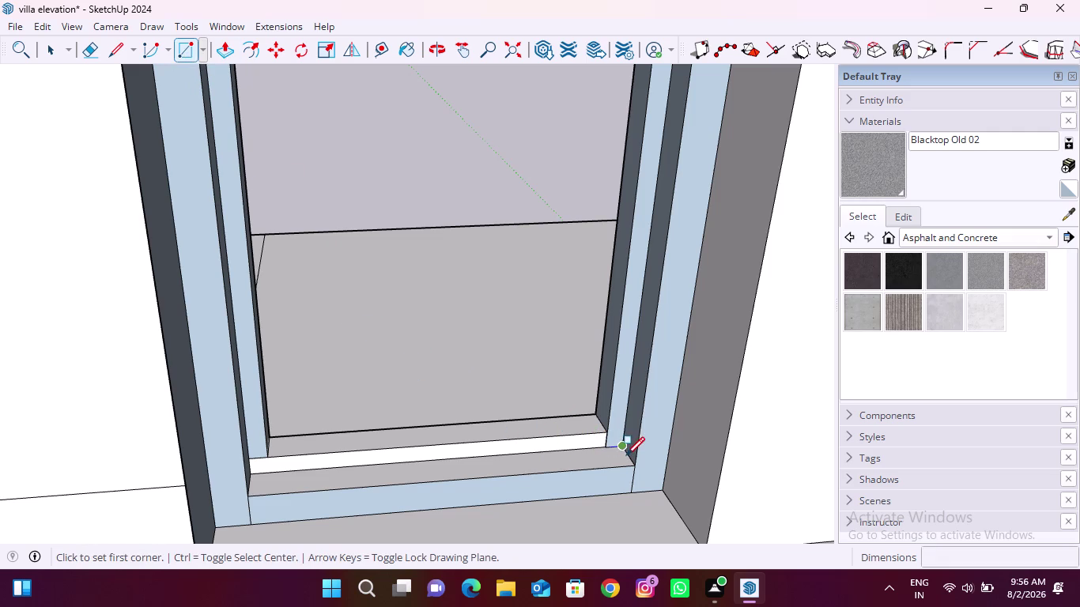
scroll(down, 3)
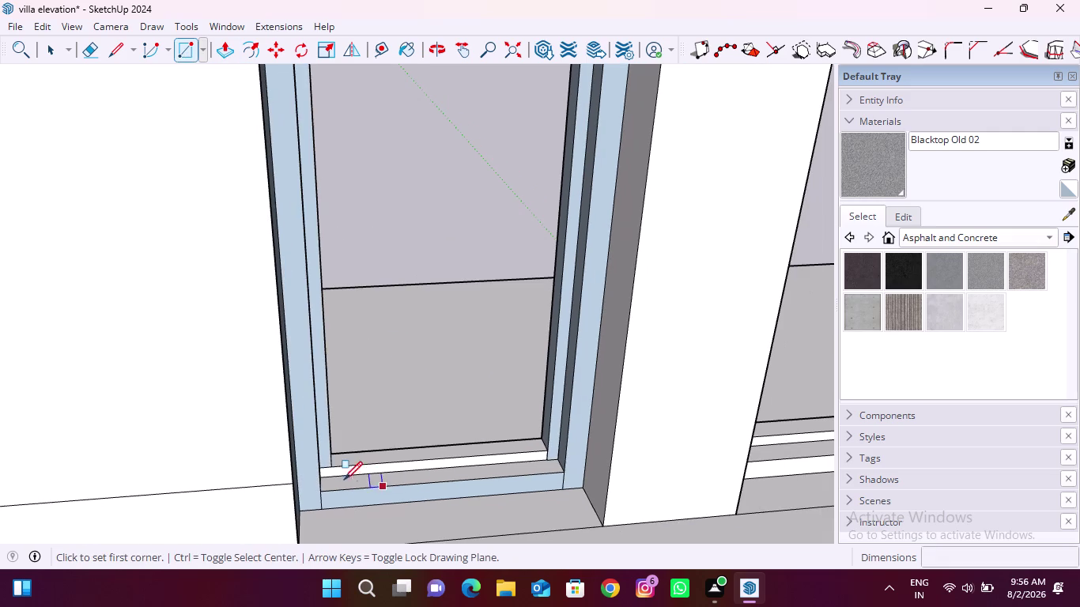
click(329, 488)
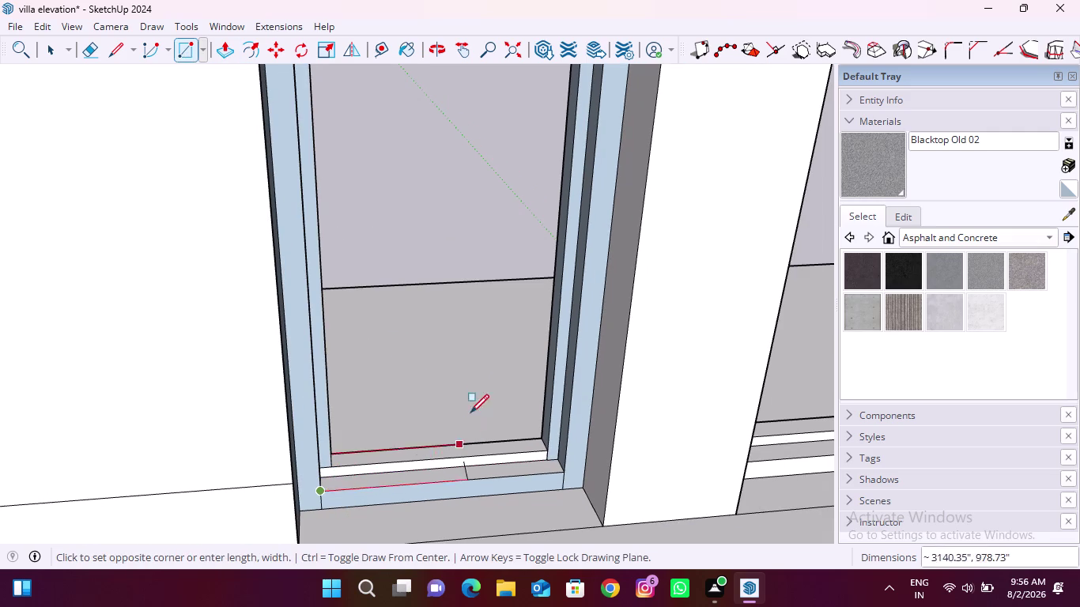
scroll(down, 3)
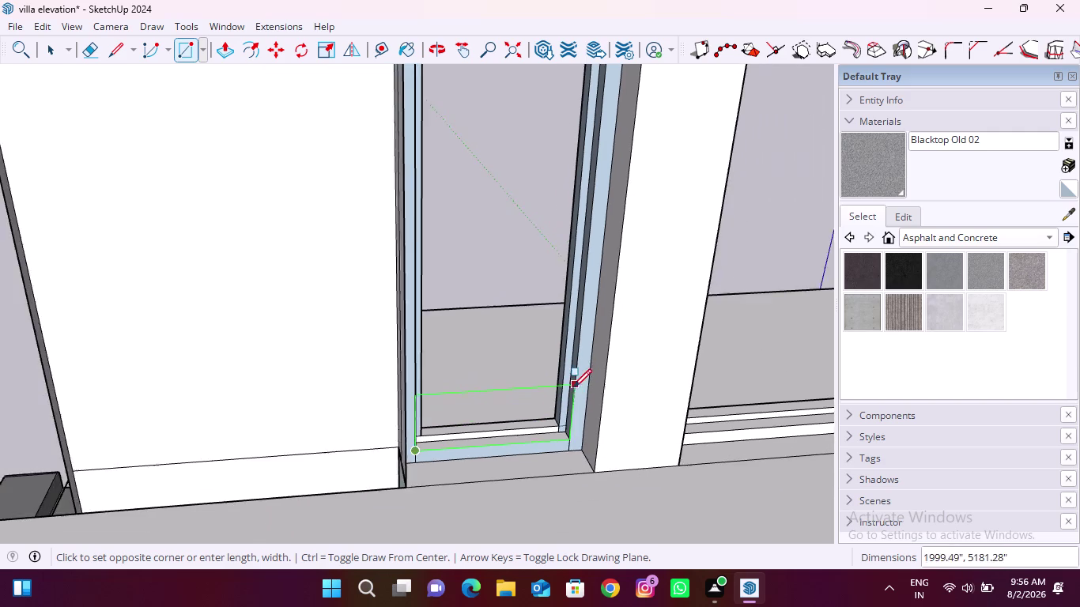
scroll(down, 3)
scroll(up, 3)
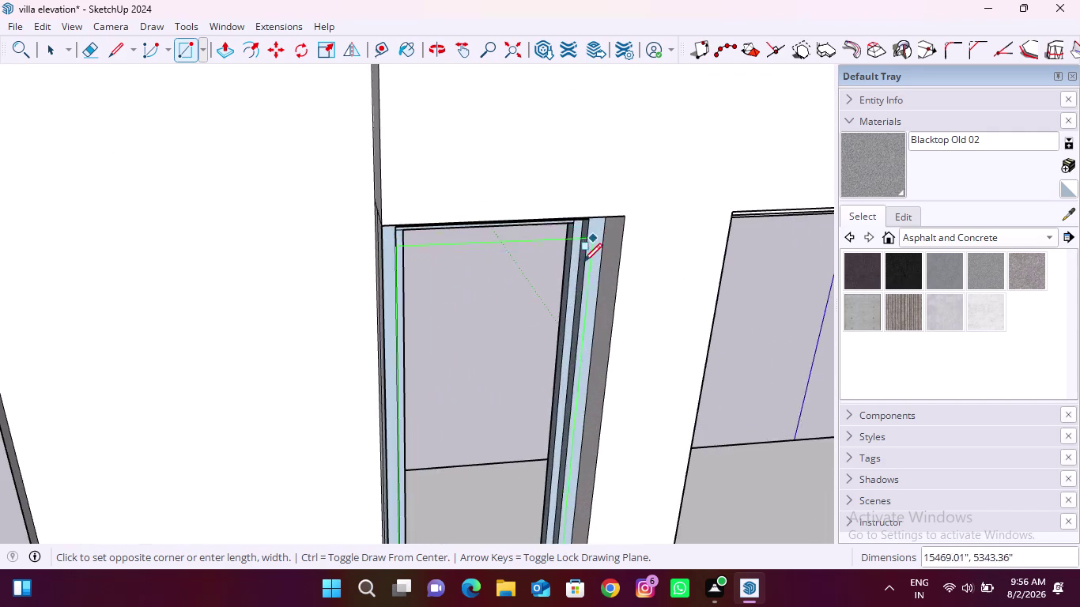
middle_drag(582, 265, 580, 173)
scroll(up, 3)
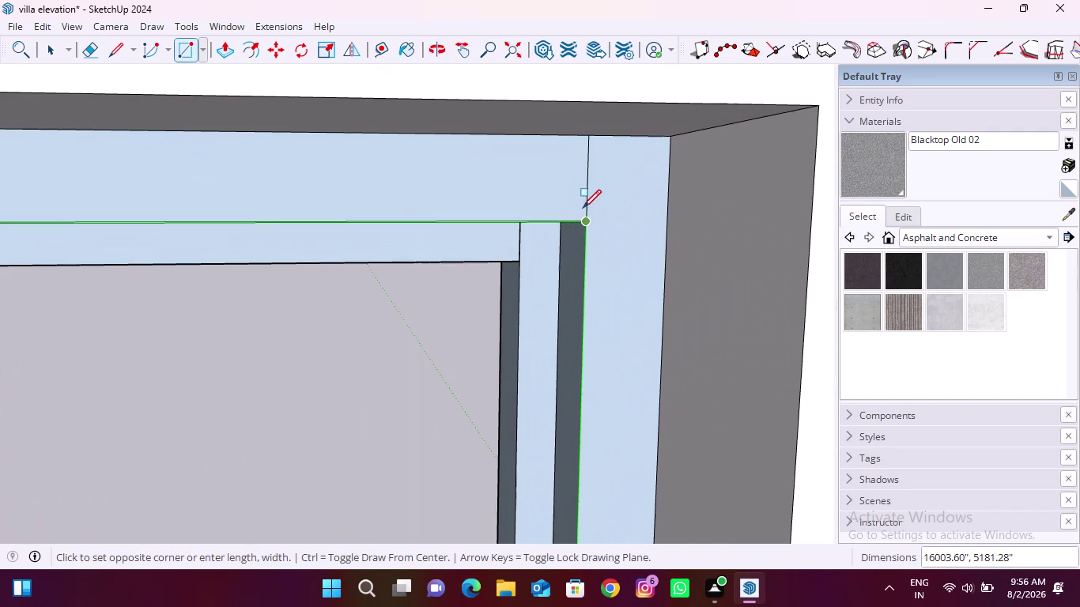
click(583, 225)
scroll(down, 3)
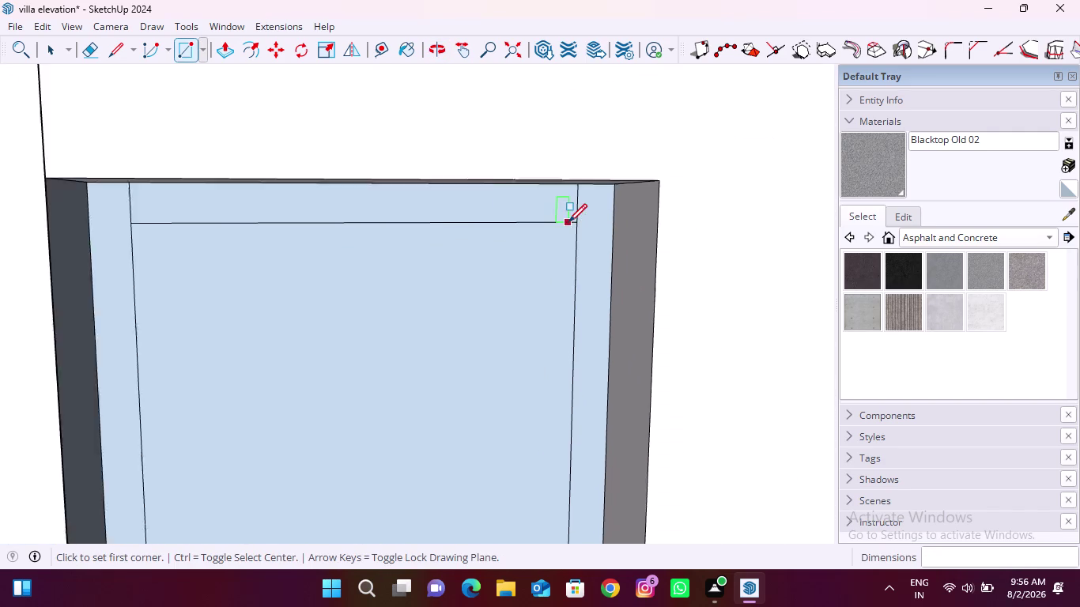
scroll(down, 3)
key(Escape)
Copy the narrow window pane along the red axis to a spot beside the villa.
key(space)
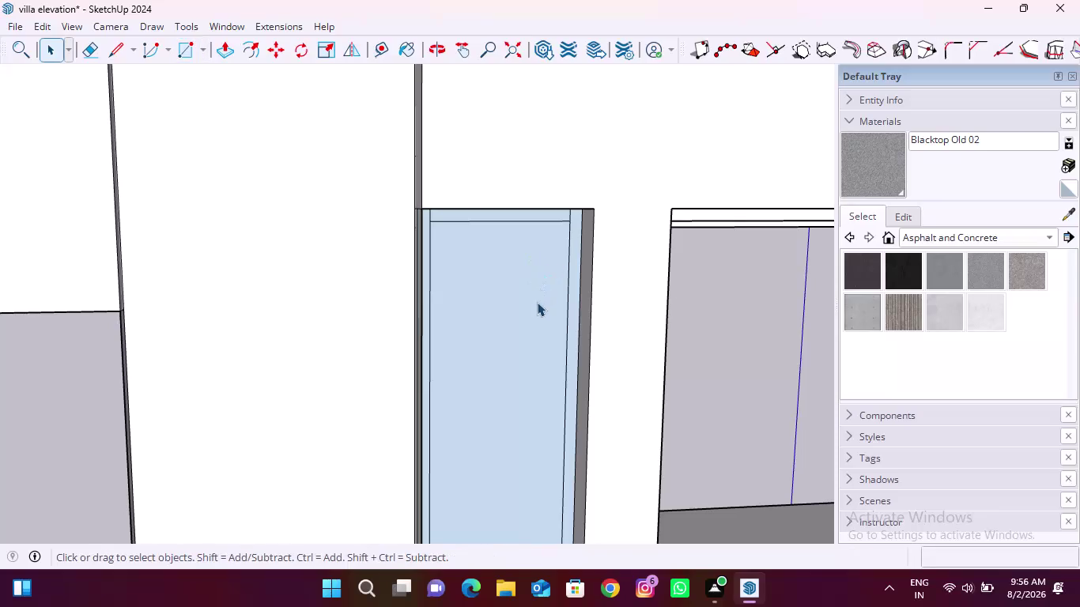
double_click(536, 302)
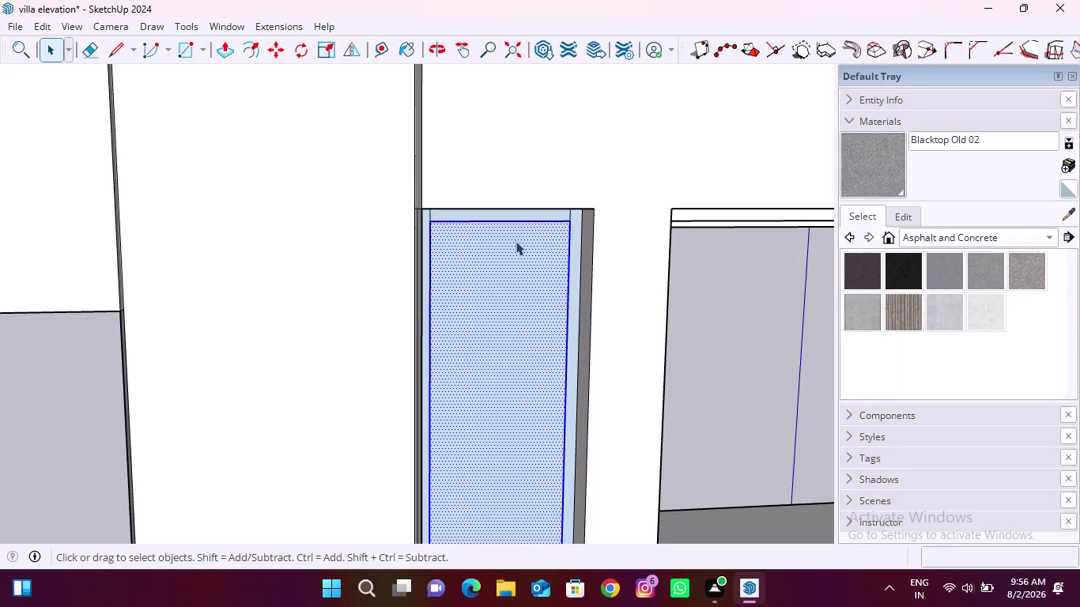
click(273, 51)
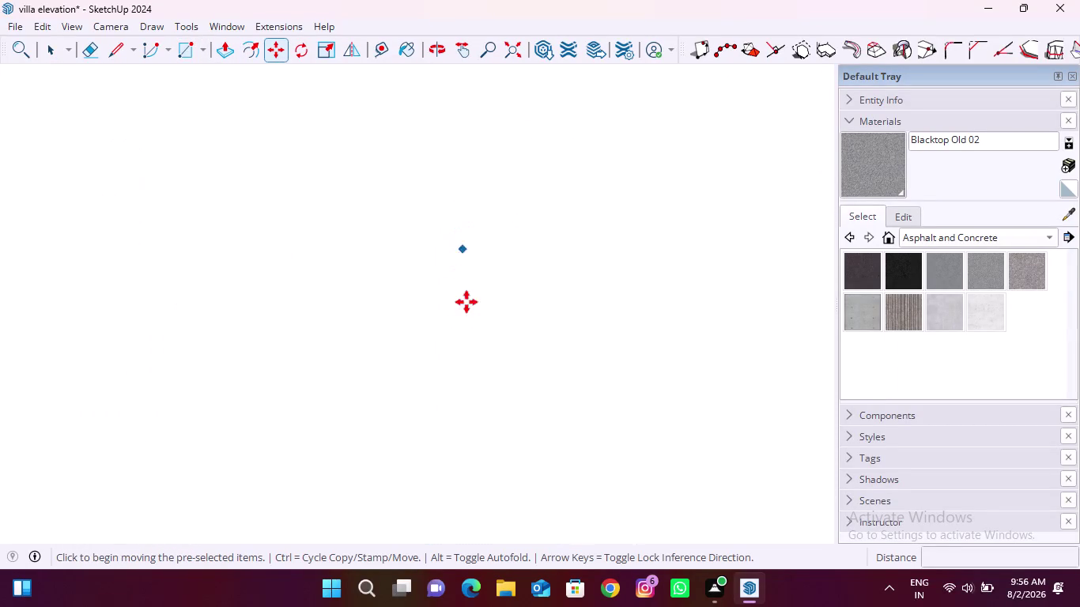
click(507, 59)
middle_drag(488, 195, 467, 394)
scroll(up, 3)
scroll(up, 3)
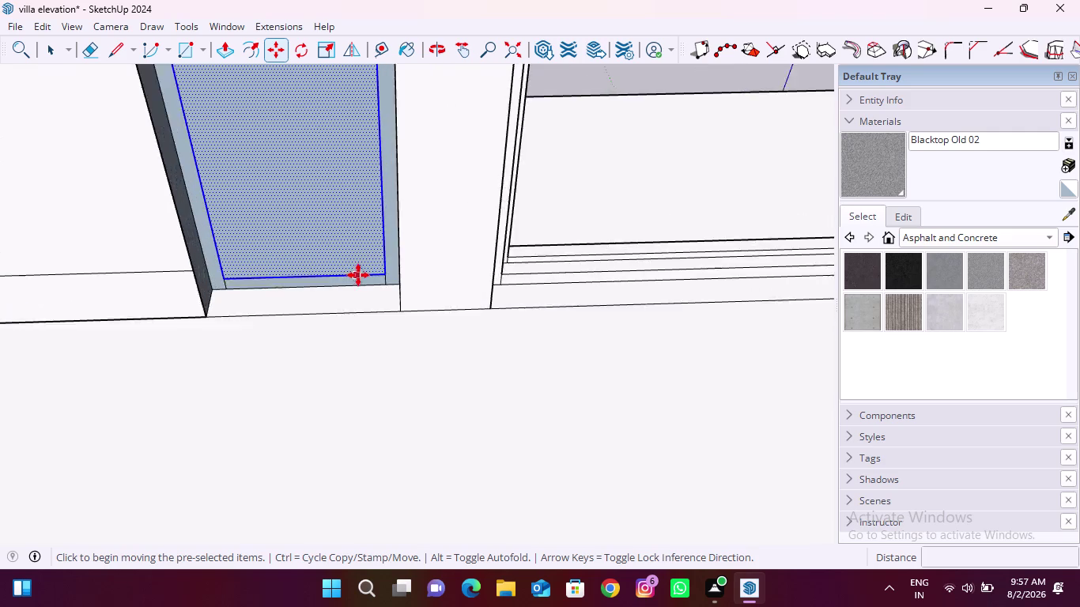
scroll(up, 3)
click(430, 279)
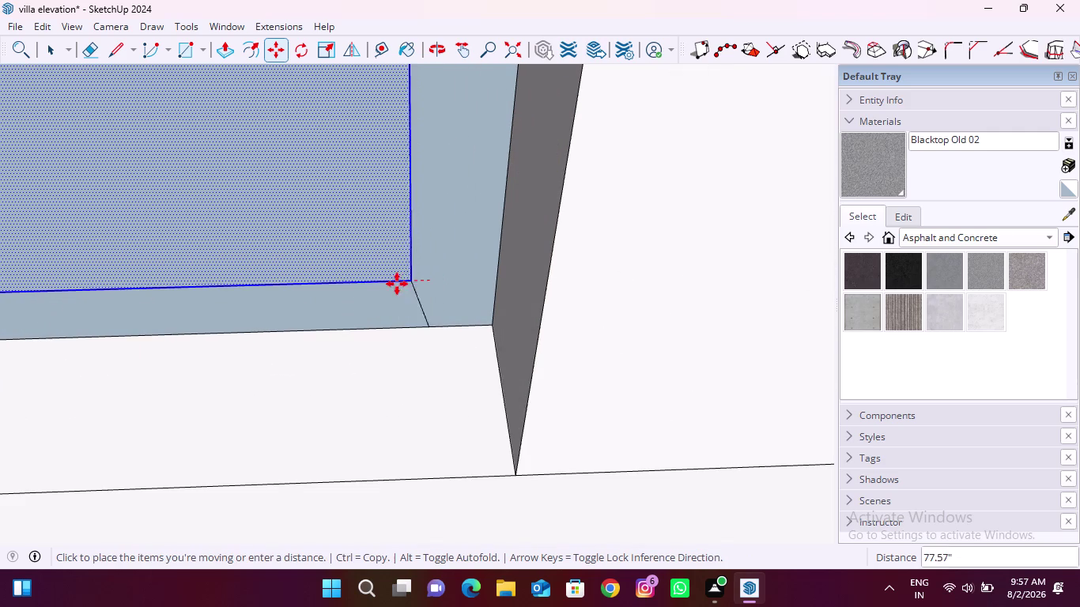
scroll(down, 3)
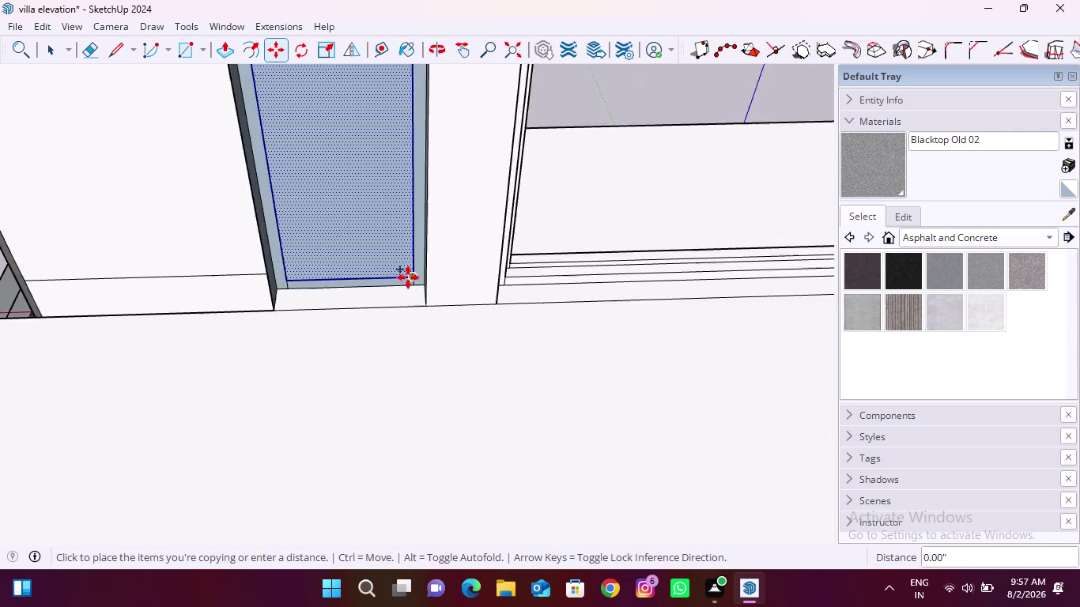
scroll(down, 3)
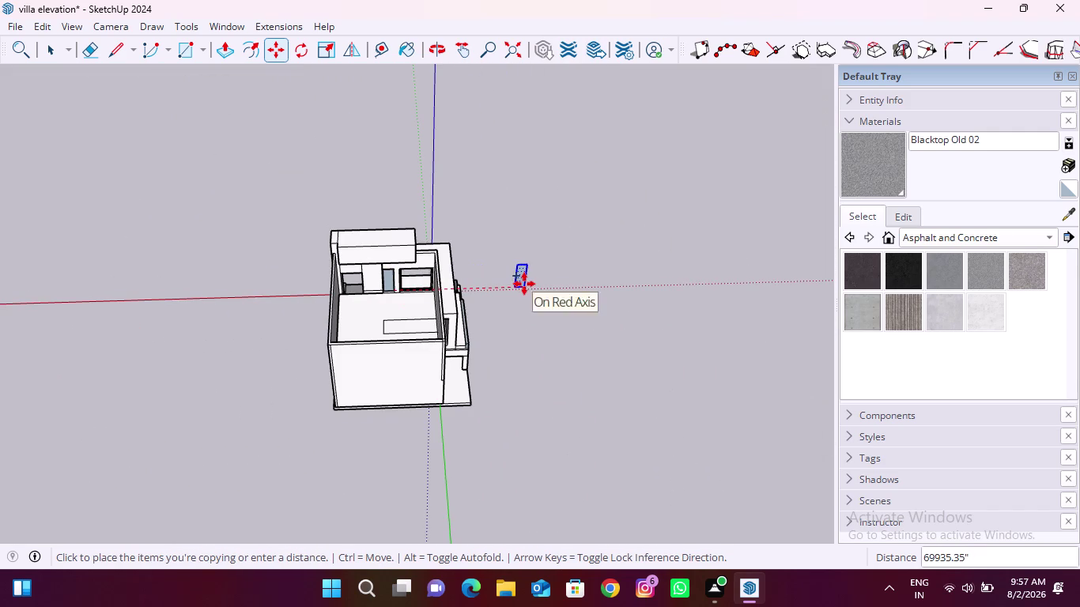
click(524, 284)
Delete the original narrow pane from the door frame and orbit to check the villa.
key(space)
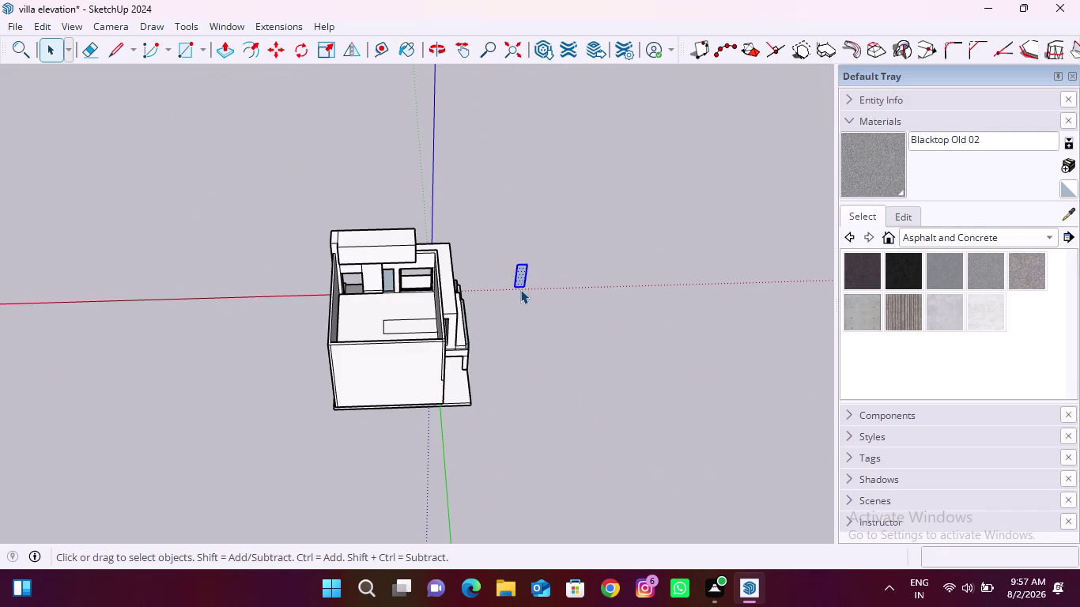
scroll(up, 3)
click(397, 288)
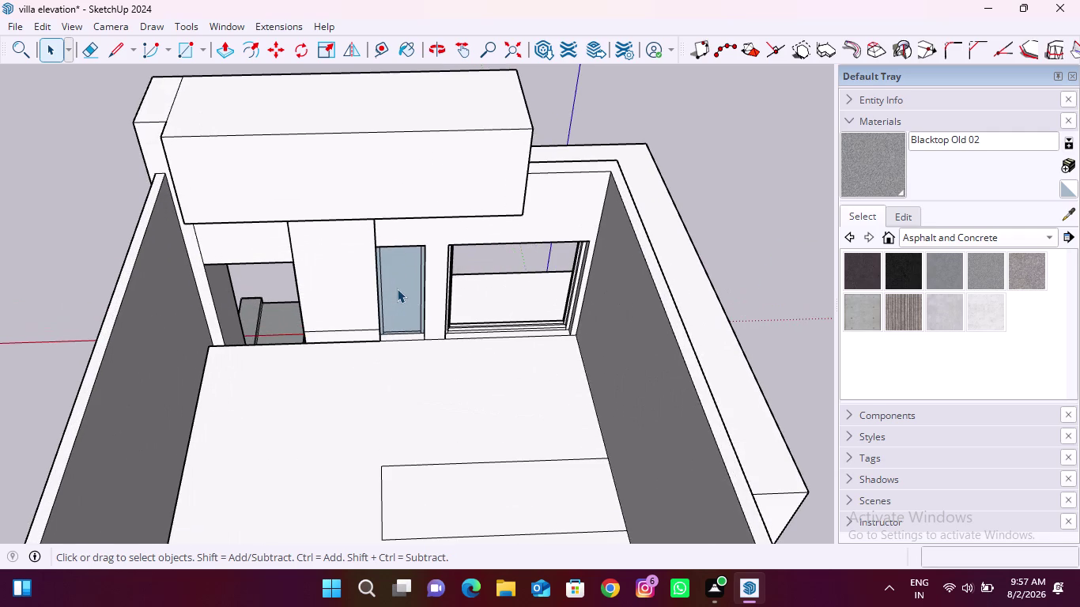
key(Delete)
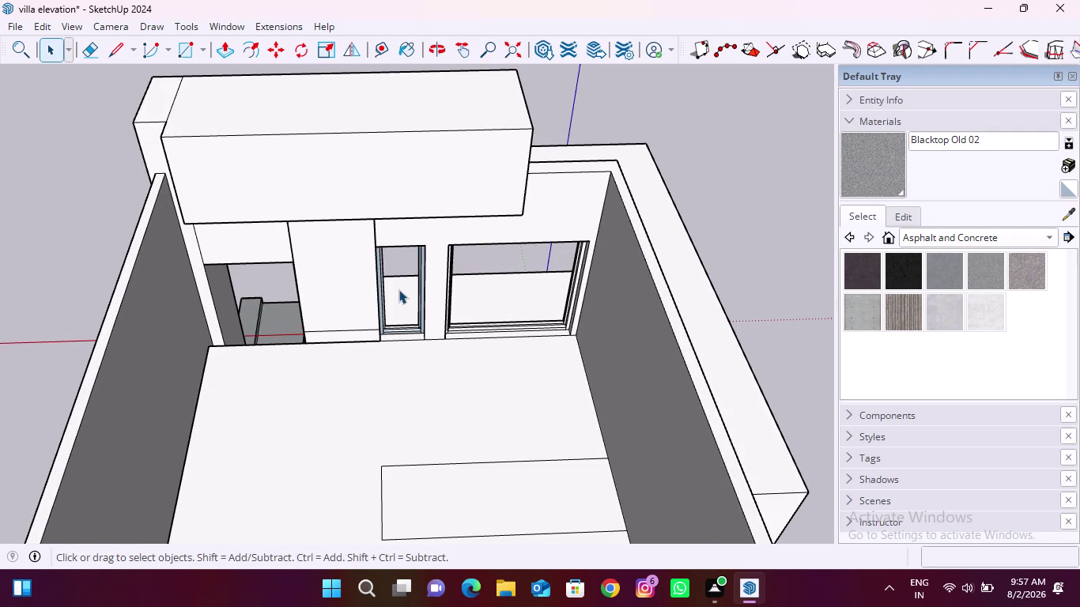
scroll(down, 3)
middle_drag(564, 318, 164, 269)
scroll(up, 3)
middle_drag(472, 391, 225, 361)
middle_drag(557, 357, 459, 368)
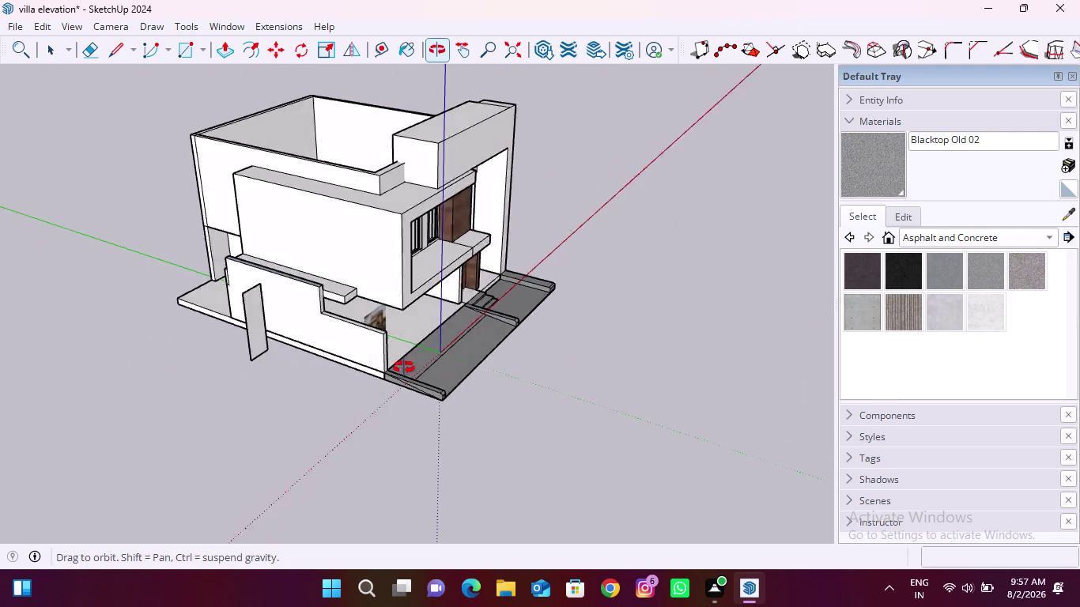
Push/Pull the standalone pane's face outward into a thin solid slab.
middle_drag(458, 367, 310, 363)
scroll(up, 3)
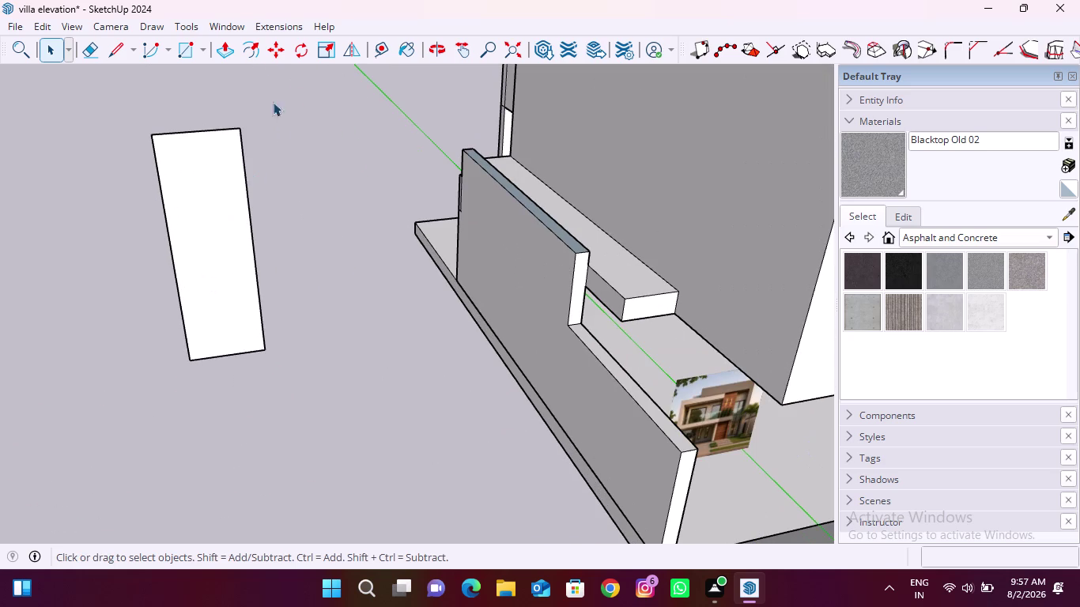
click(223, 52)
click(228, 219)
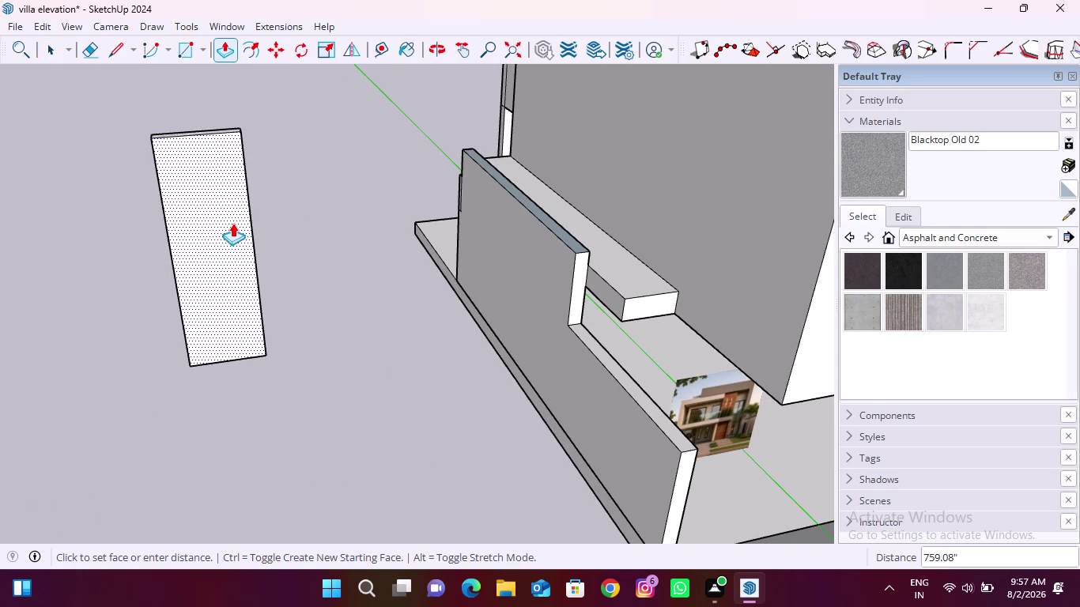
click(232, 223)
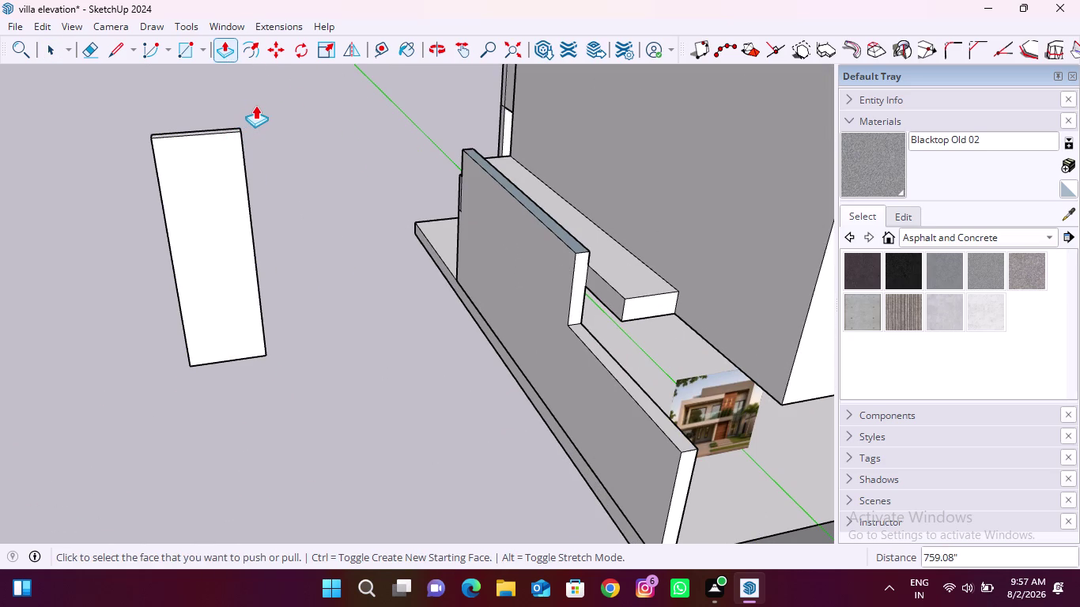
middle_drag(188, 162, 251, 244)
scroll(up, 3)
click(256, 265)
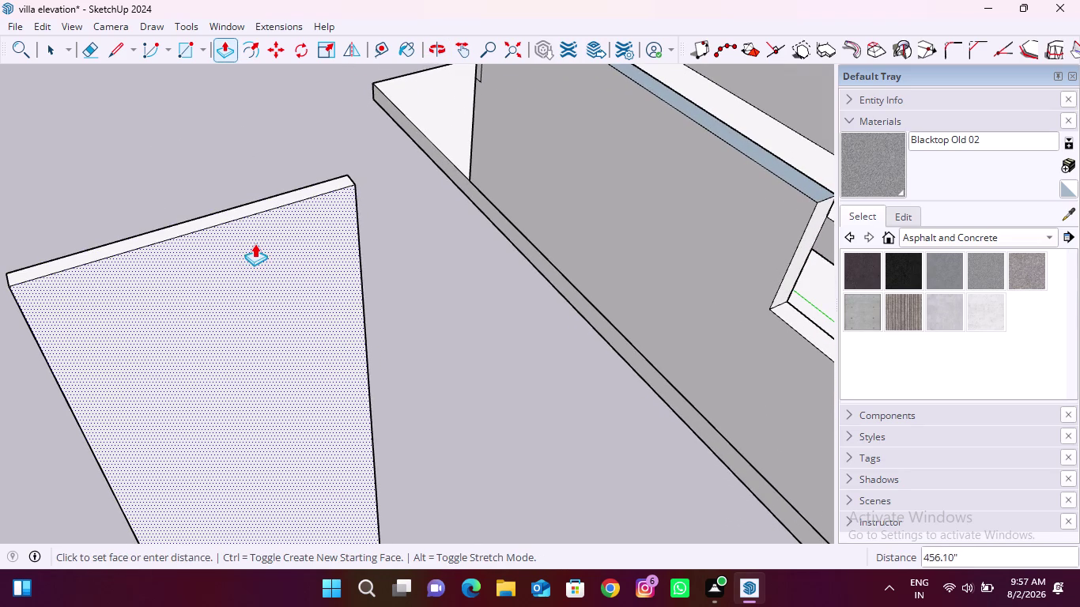
click(255, 236)
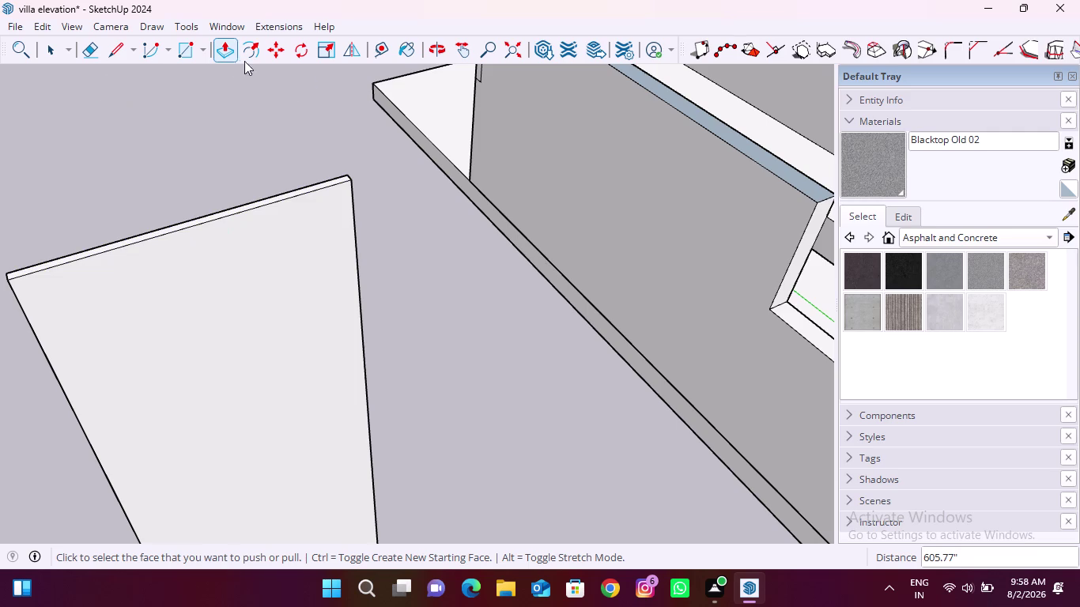
Paint the standalone slab with Translucent Glass Blue from the Glass and Mirrors collection.
key(space)
double_click(276, 365)
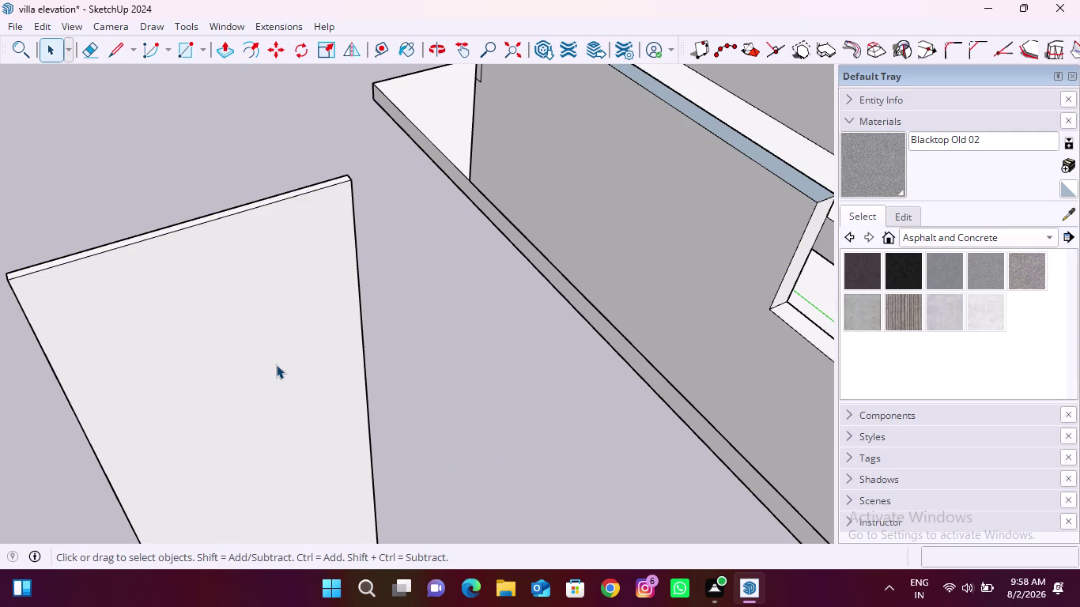
triple_click(277, 316)
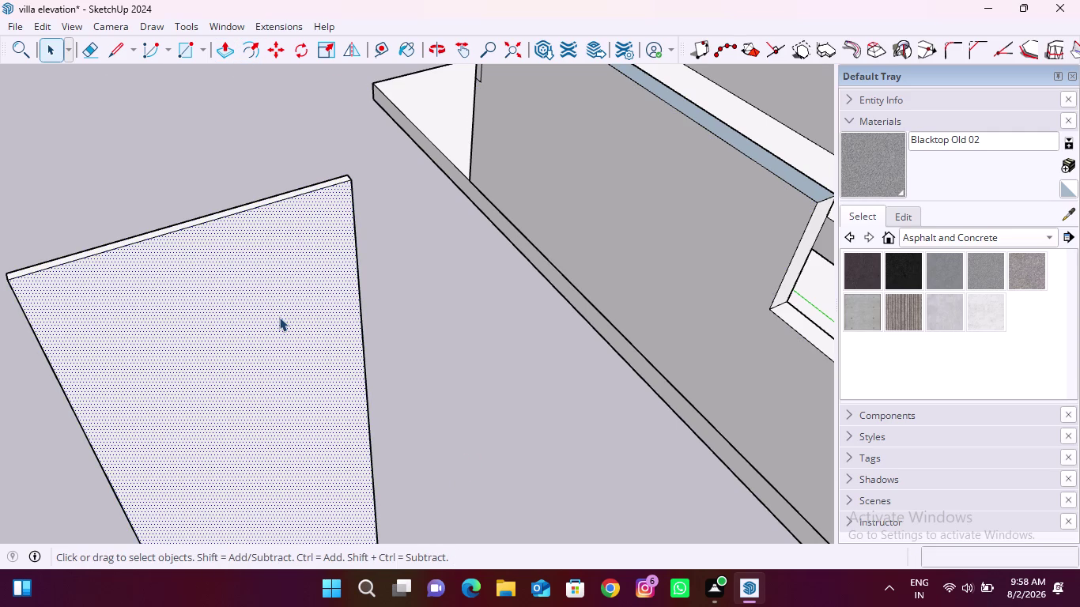
click(279, 317)
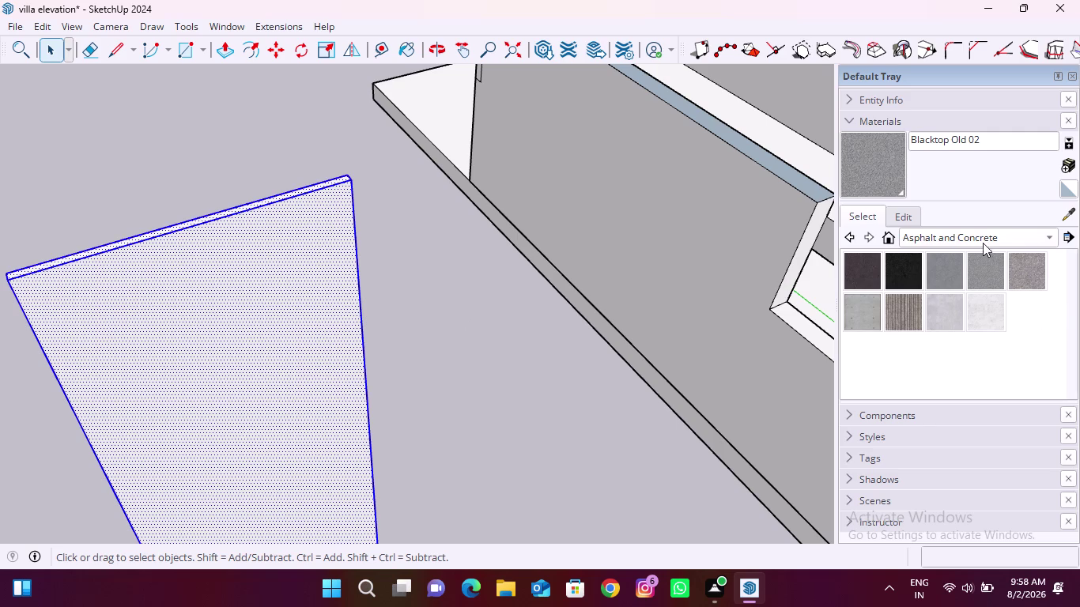
click(1010, 237)
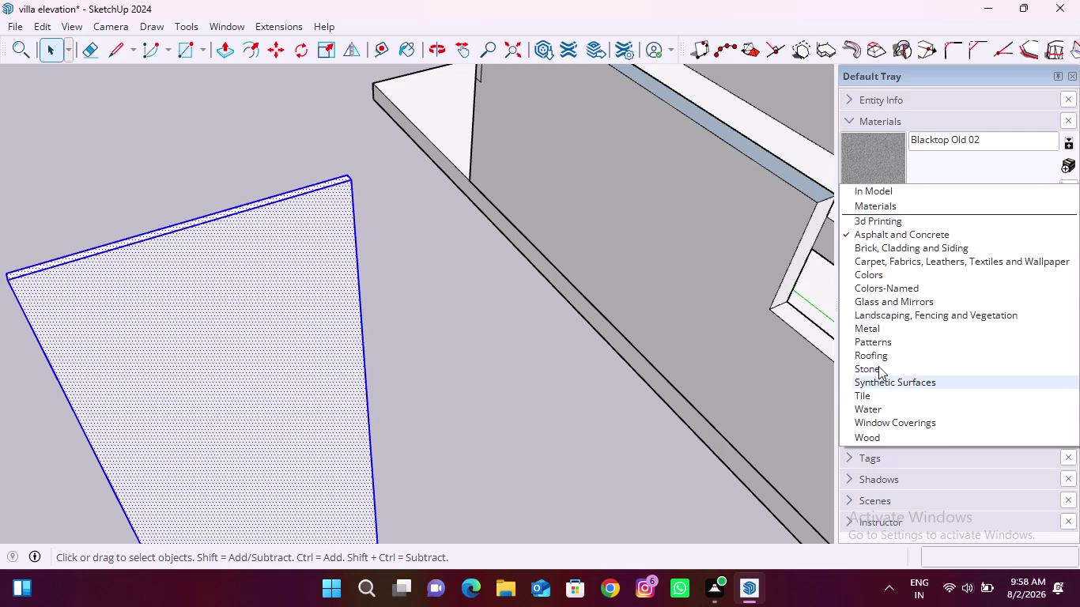
click(875, 306)
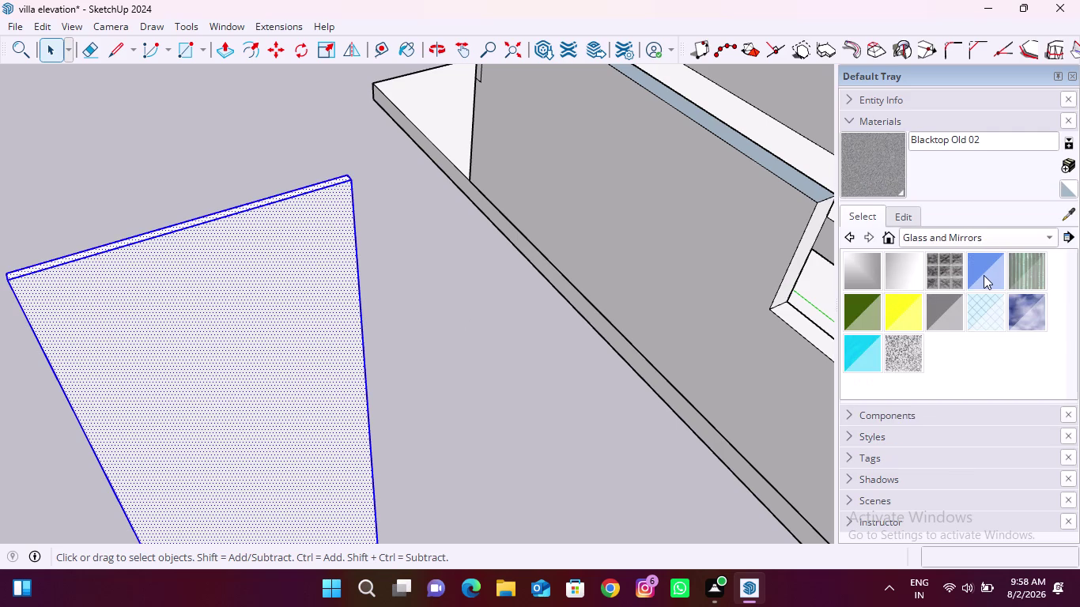
click(986, 275)
click(220, 368)
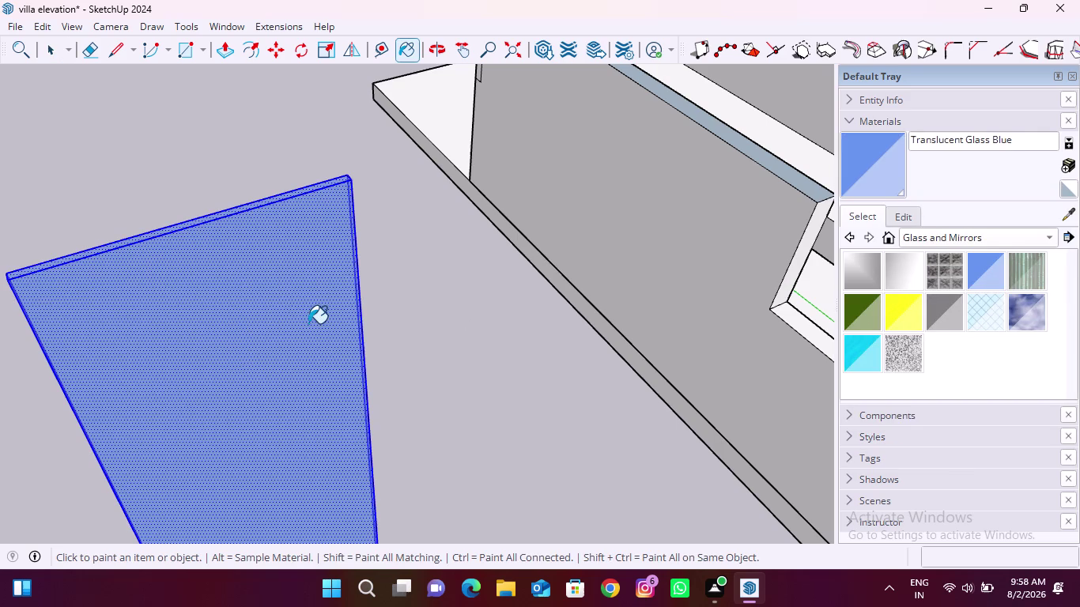
middle_drag(186, 329, 750, 234)
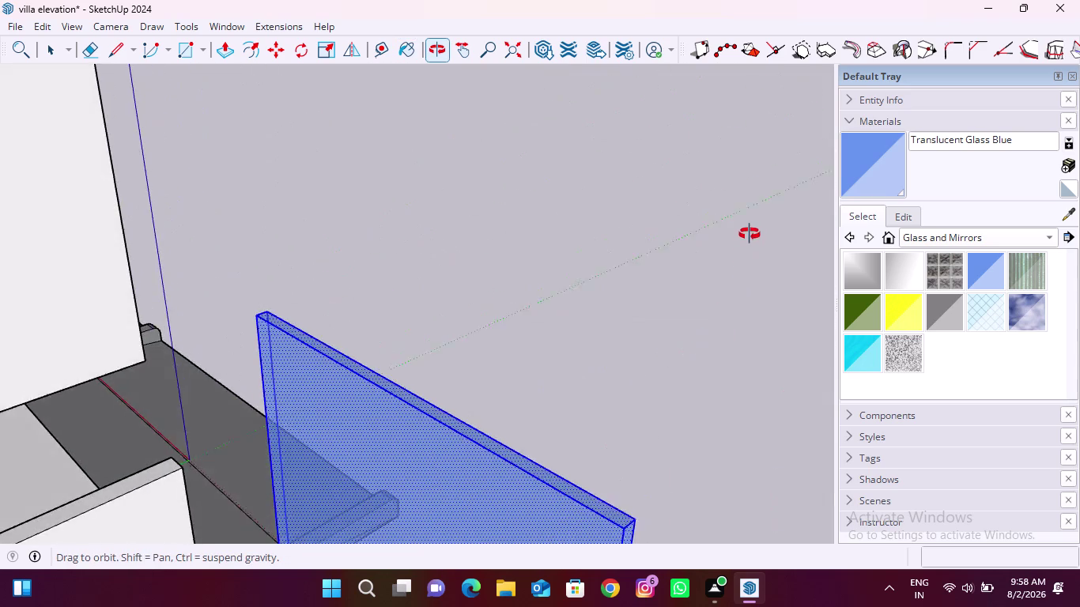
middle_drag(750, 235, 330, 276)
Select the blue glass pane and orbit until it sits in view beside the villa.
key(space)
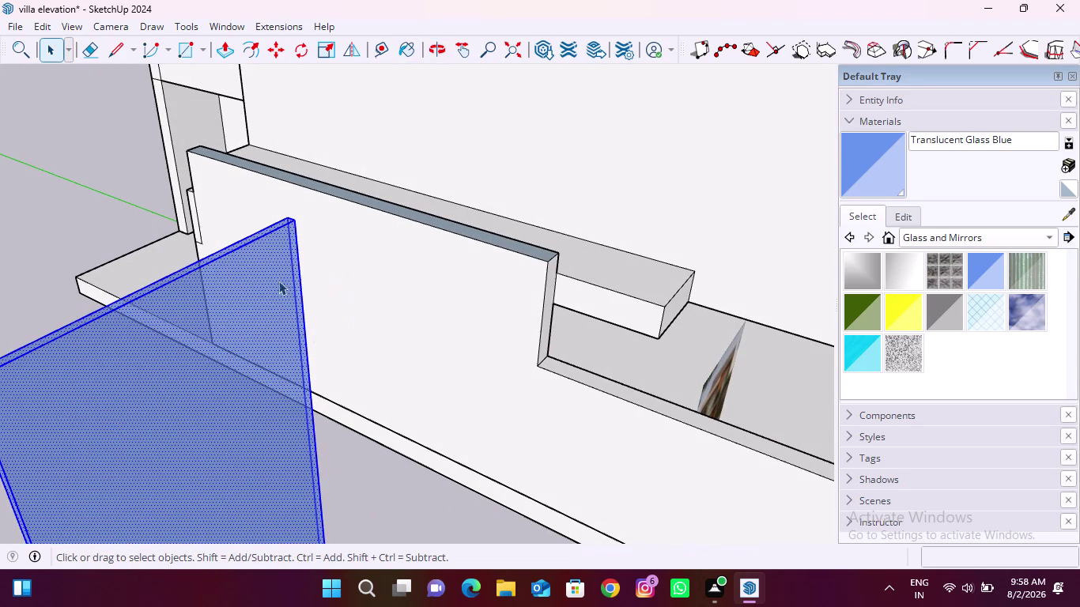
click(275, 50)
scroll(down, 3)
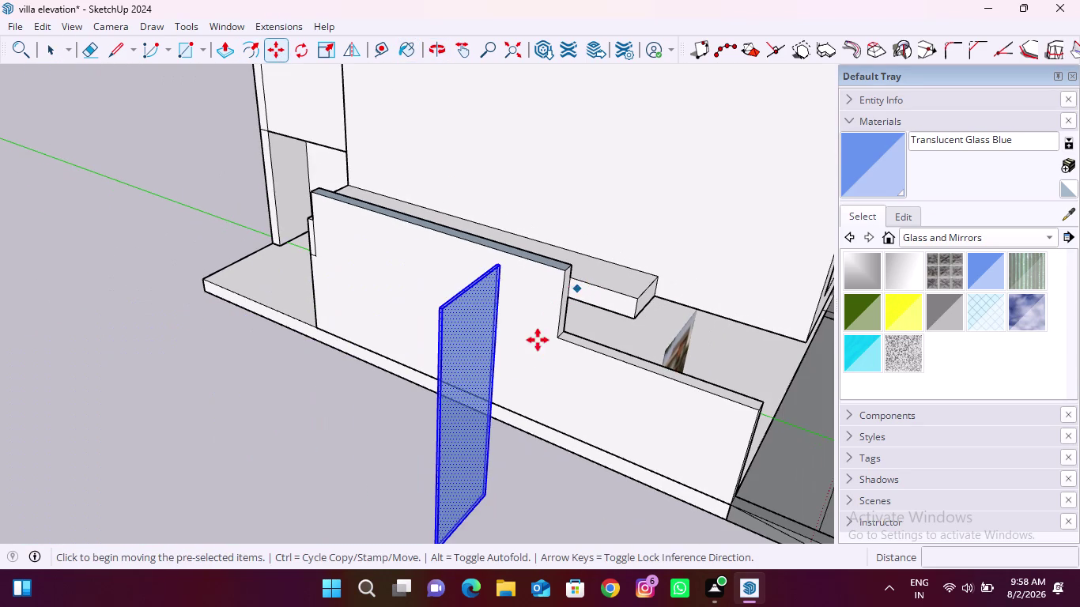
scroll(down, 3)
middle_drag(359, 464, 707, 472)
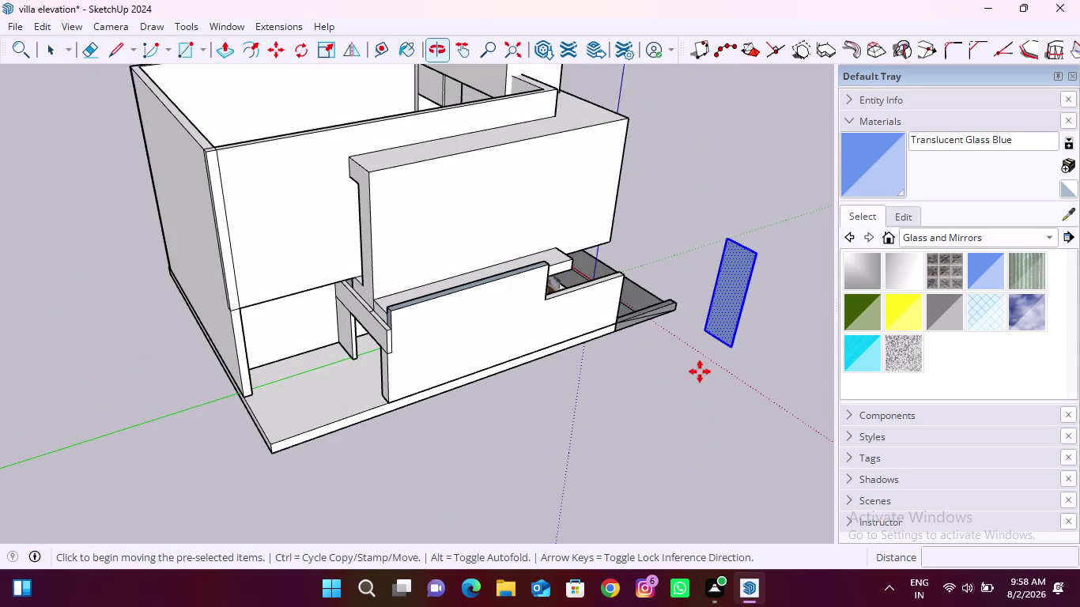
scroll(up, 3)
scroll(up, 3)
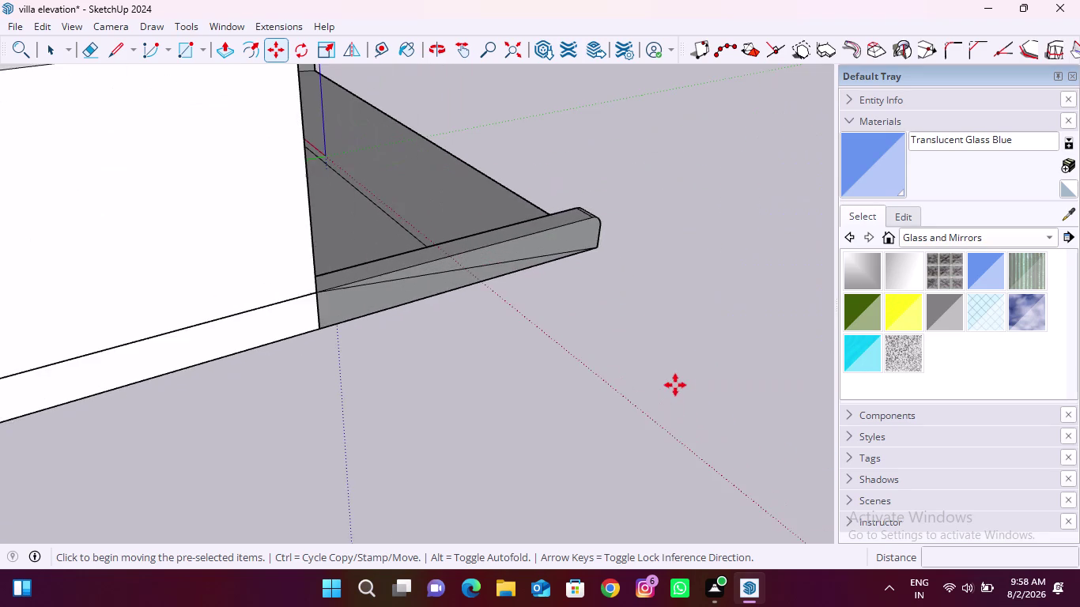
scroll(down, 3)
middle_drag(590, 412, 634, 406)
scroll(down, 3)
middle_drag(491, 427, 492, 426)
scroll(up, 3)
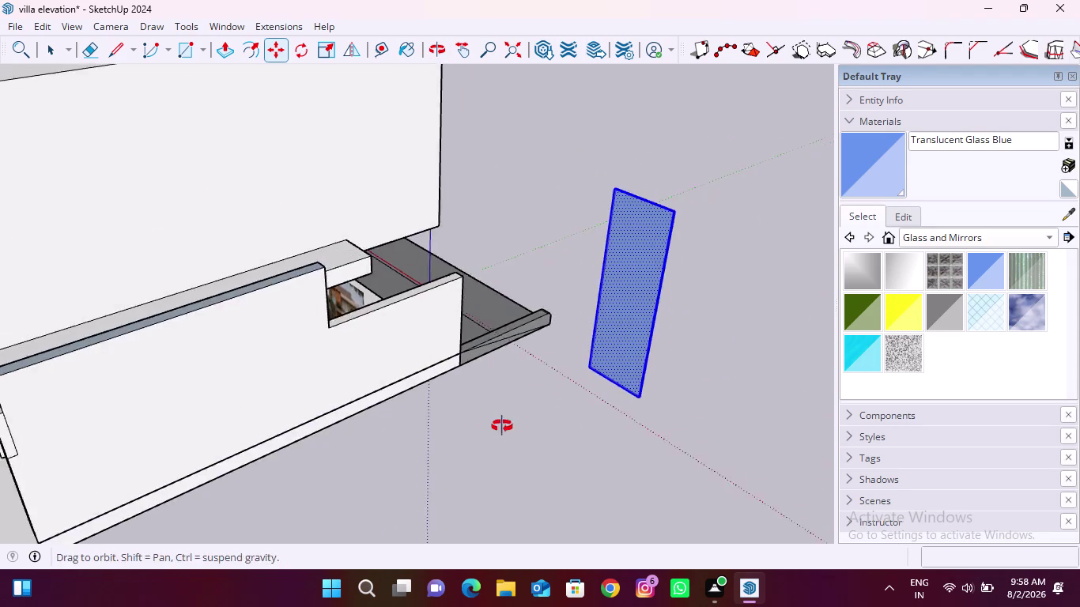
middle_drag(493, 426, 627, 423)
scroll(up, 3)
Move the pane by its corner and snap it into the tall window opening's corner.
click(697, 310)
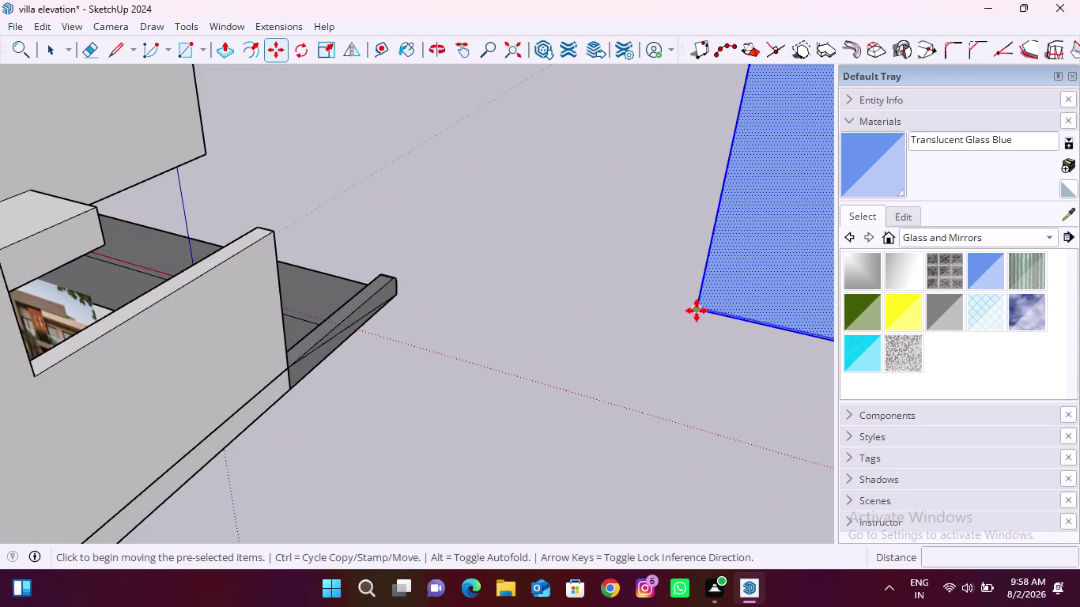
scroll(down, 3)
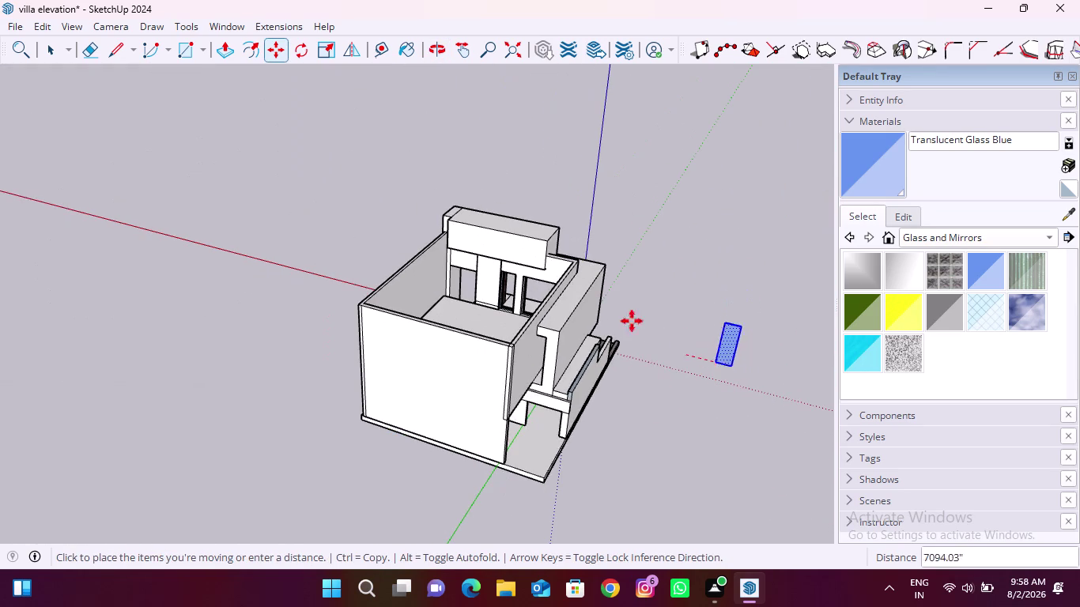
scroll(up, 3)
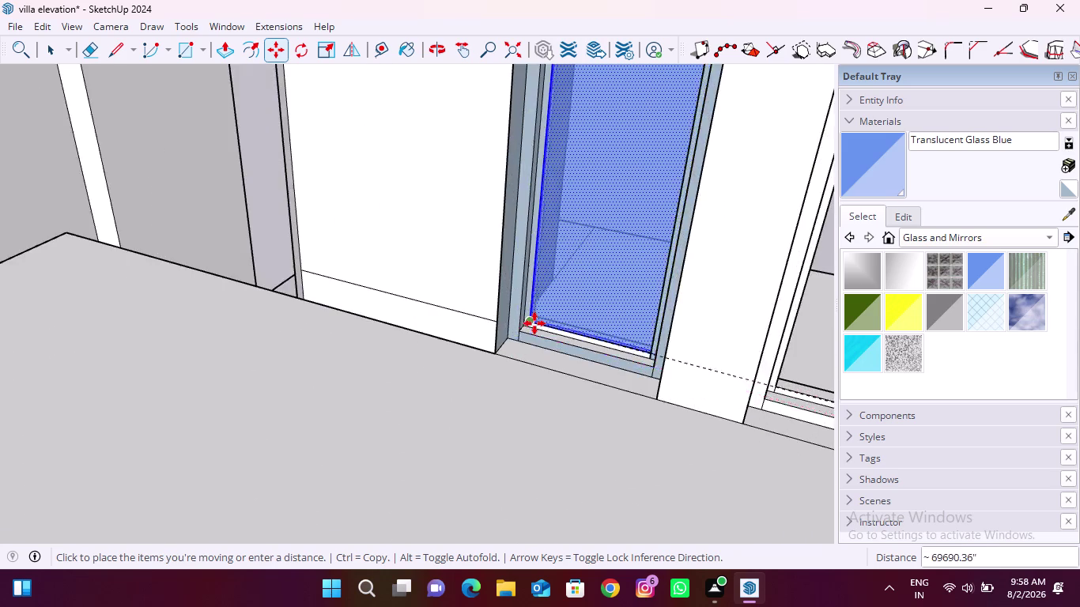
scroll(up, 3)
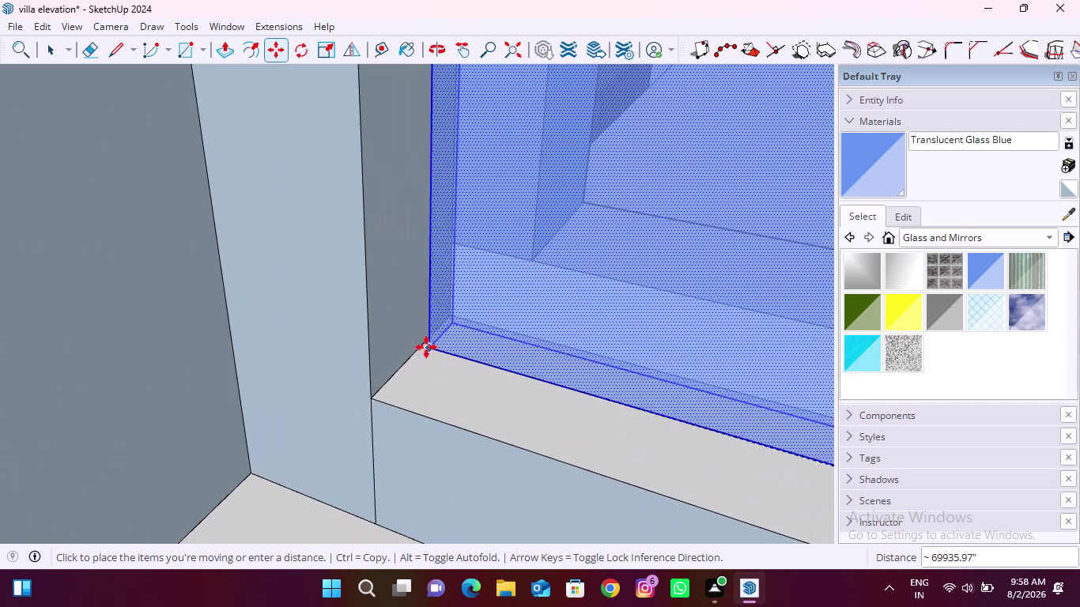
click(412, 355)
scroll(down, 3)
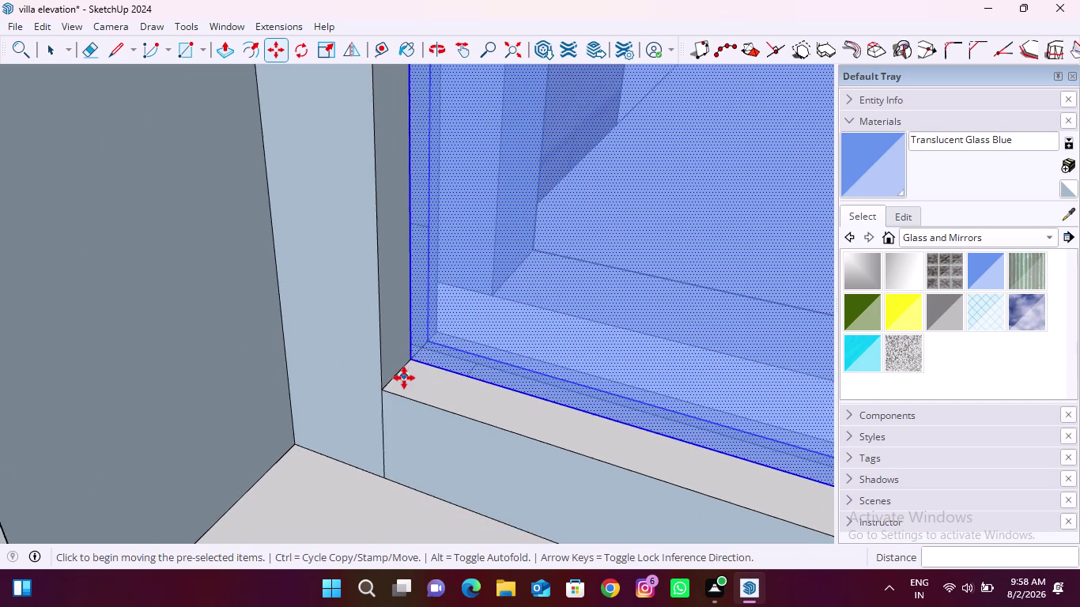
scroll(down, 3)
key(space)
key(Escape)
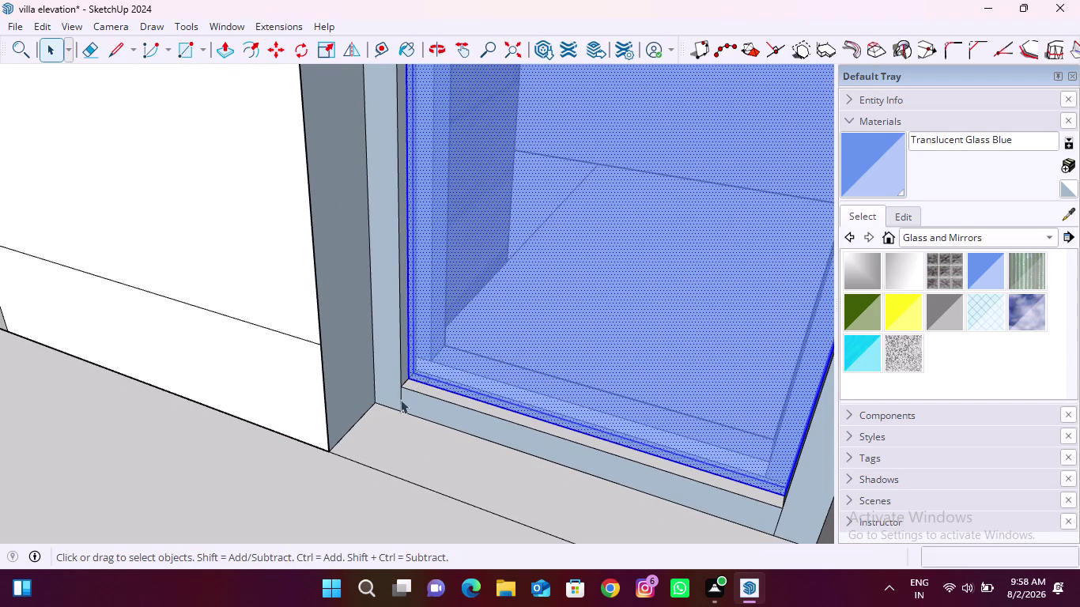
Clear the selection and orbit around the villa front toward the large window opening.
click(382, 448)
scroll(down, 3)
middle_drag(654, 424, 636, 423)
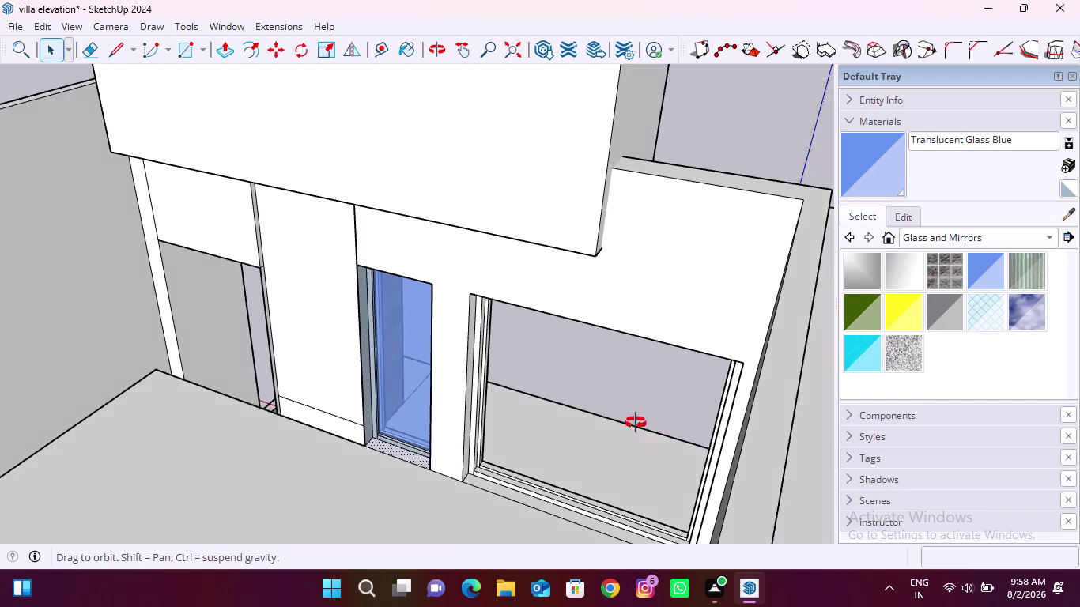
middle_drag(636, 423, 145, 373)
middle_drag(344, 380, 185, 366)
scroll(down, 3)
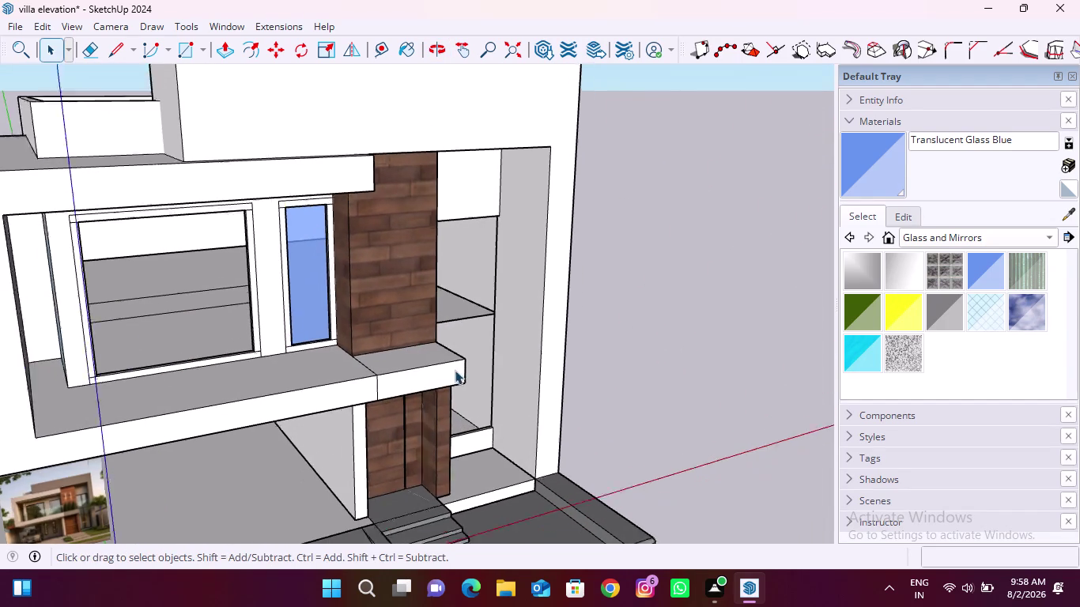
middle_drag(376, 464, 305, 457)
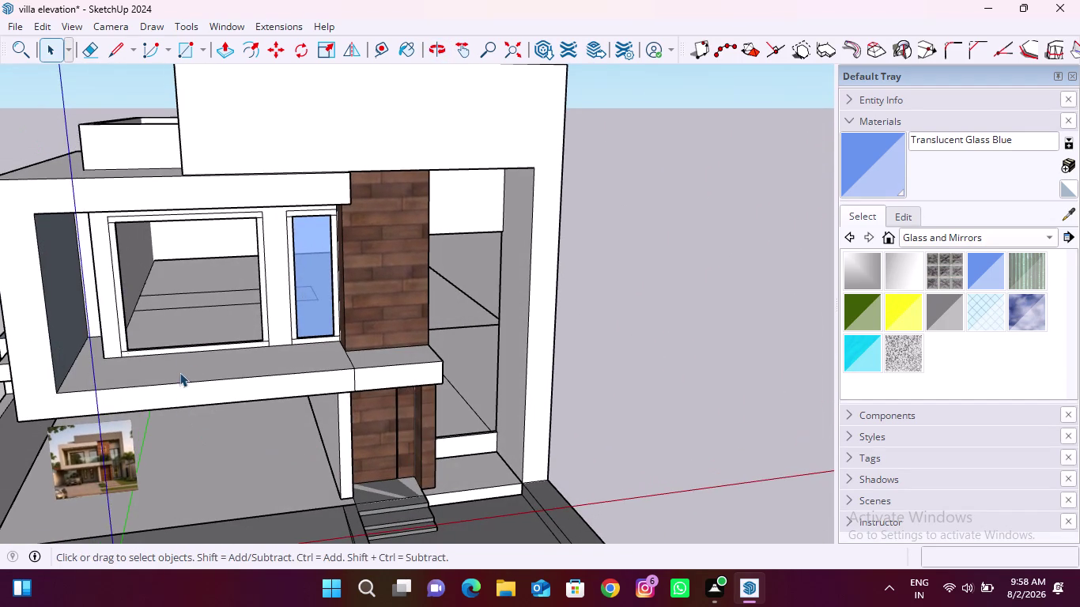
scroll(up, 3)
scroll(up, 3)
scroll(up, 3)
middle_drag(173, 327, 210, 359)
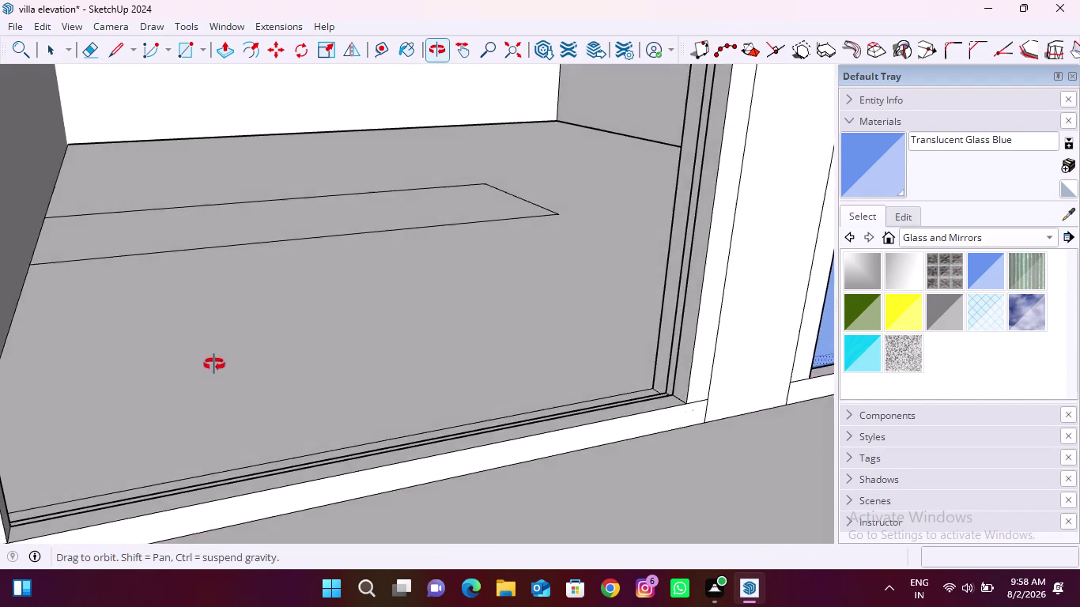
middle_drag(210, 359, 771, 238)
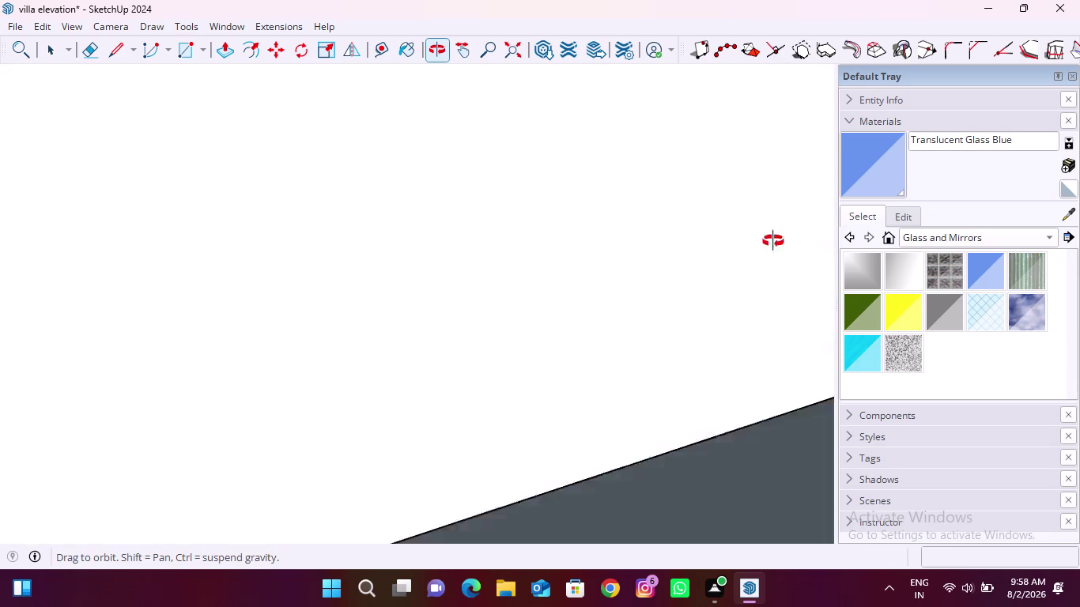
middle_drag(771, 238, 107, 379)
scroll(down, 3)
middle_drag(397, 468, 399, 447)
Zoom in on the large window's stepped sill and select its front edge.
scroll(up, 3)
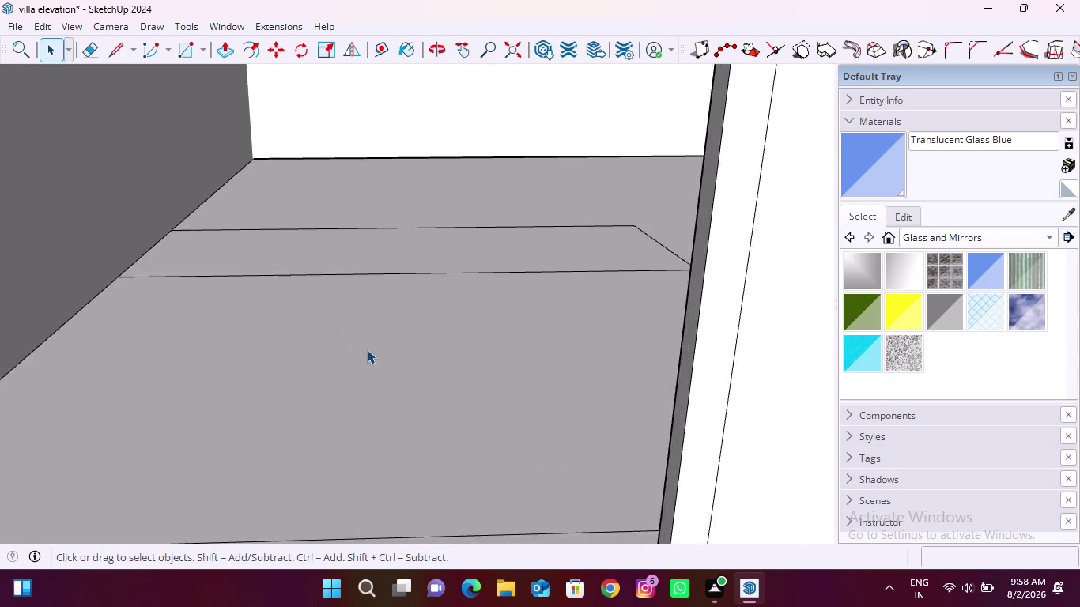
scroll(up, 3)
middle_drag(559, 372, 183, 380)
middle_drag(773, 359, 306, 321)
middle_drag(515, 327, 404, 320)
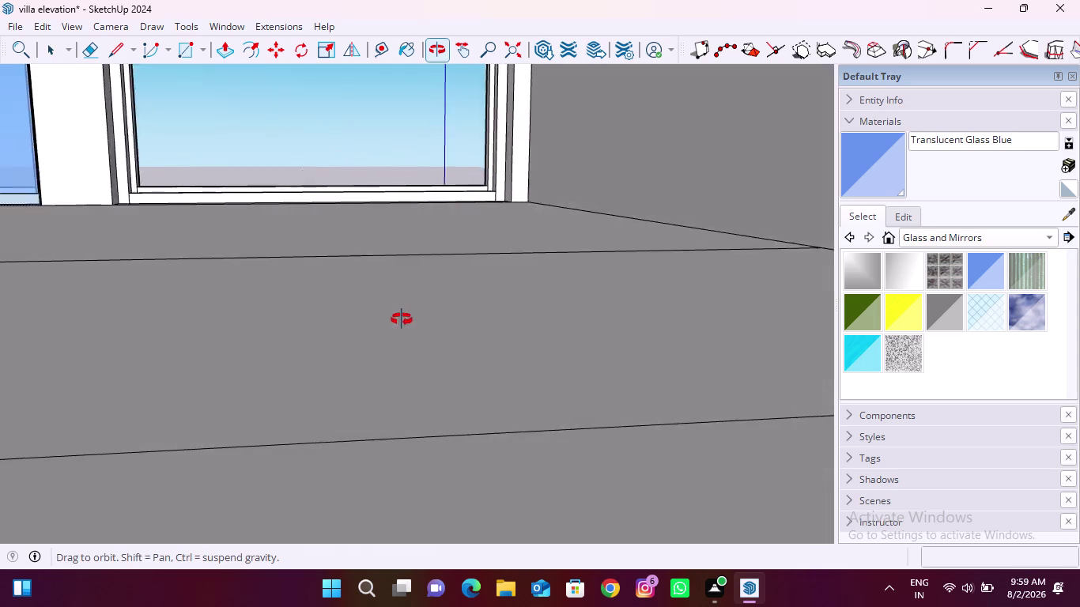
middle_drag(404, 319, 362, 322)
middle_click(365, 335)
scroll(up, 3)
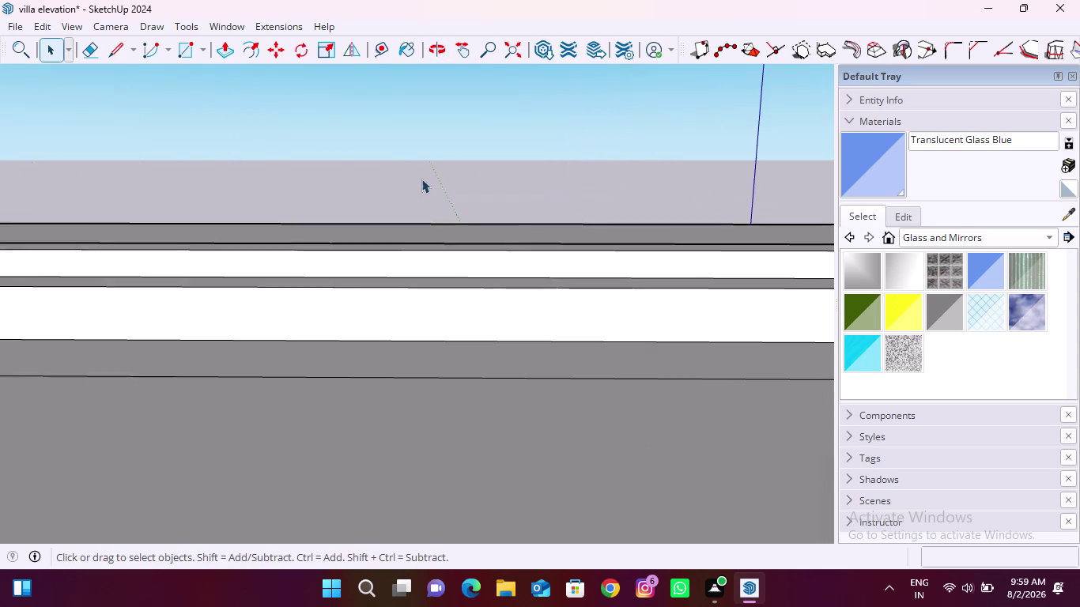
scroll(down, 3)
middle_drag(473, 203, 437, 251)
scroll(up, 3)
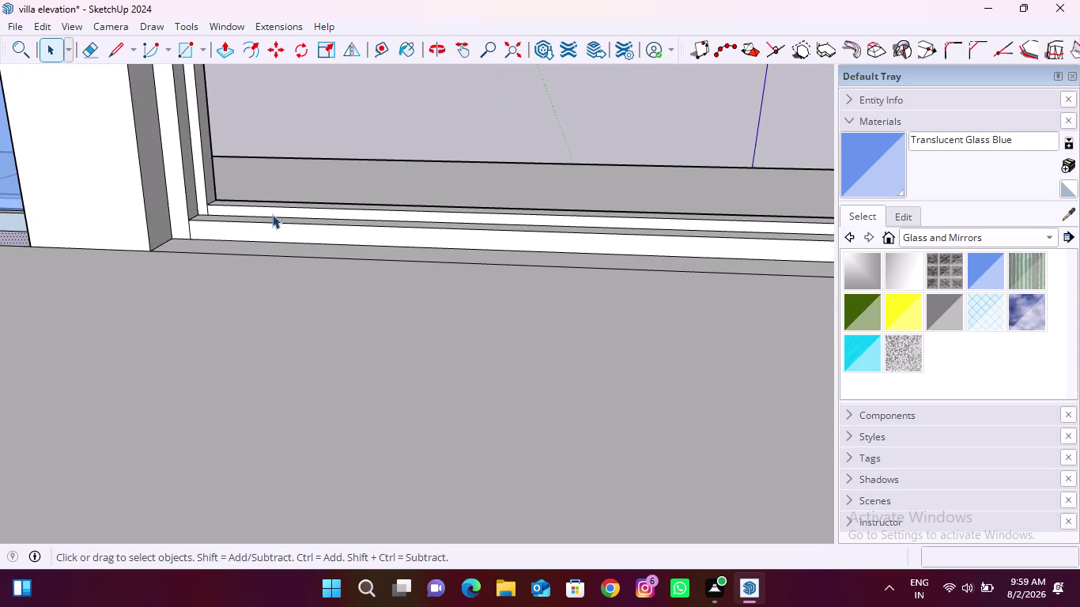
scroll(up, 3)
middle_drag(283, 217, 281, 254)
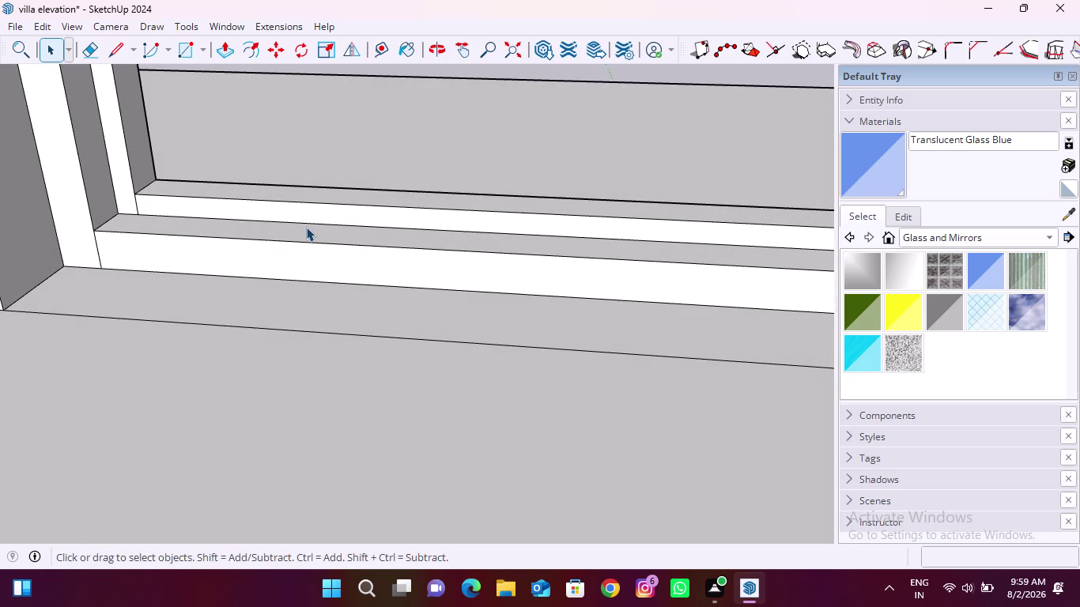
scroll(up, 3)
click(303, 243)
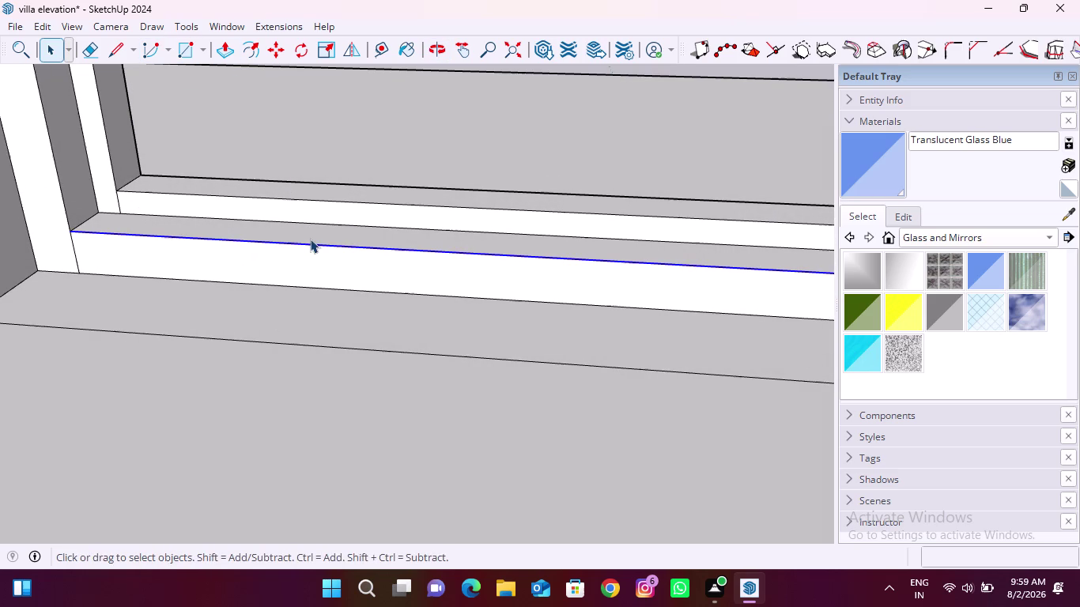
Divide the large window's front sill edge into two equal segments.
right_click(310, 238)
click(303, 245)
right_click(302, 244)
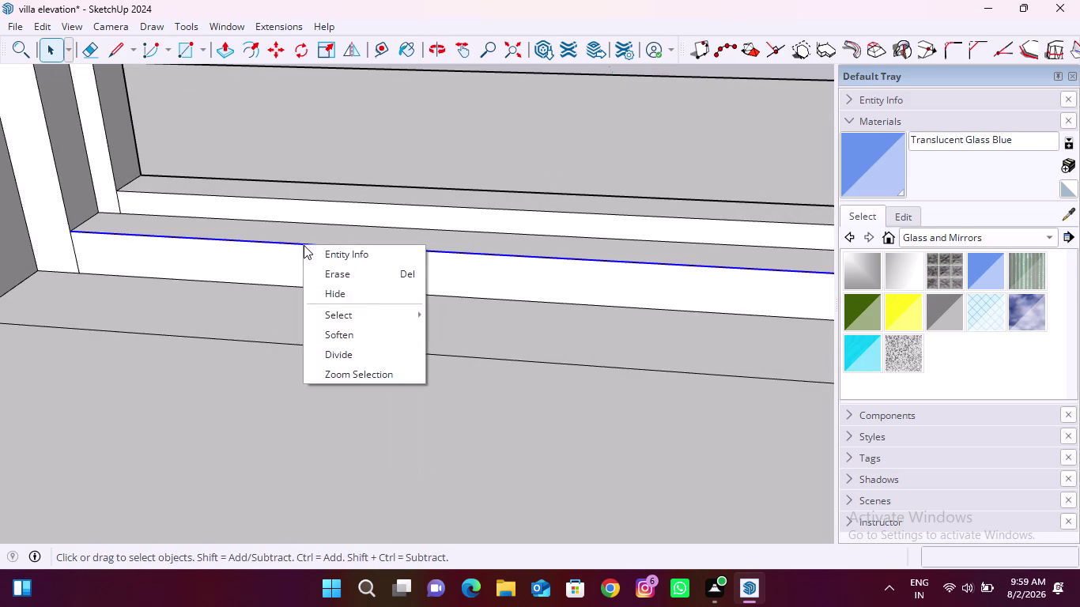
click(351, 352)
scroll(down, 3)
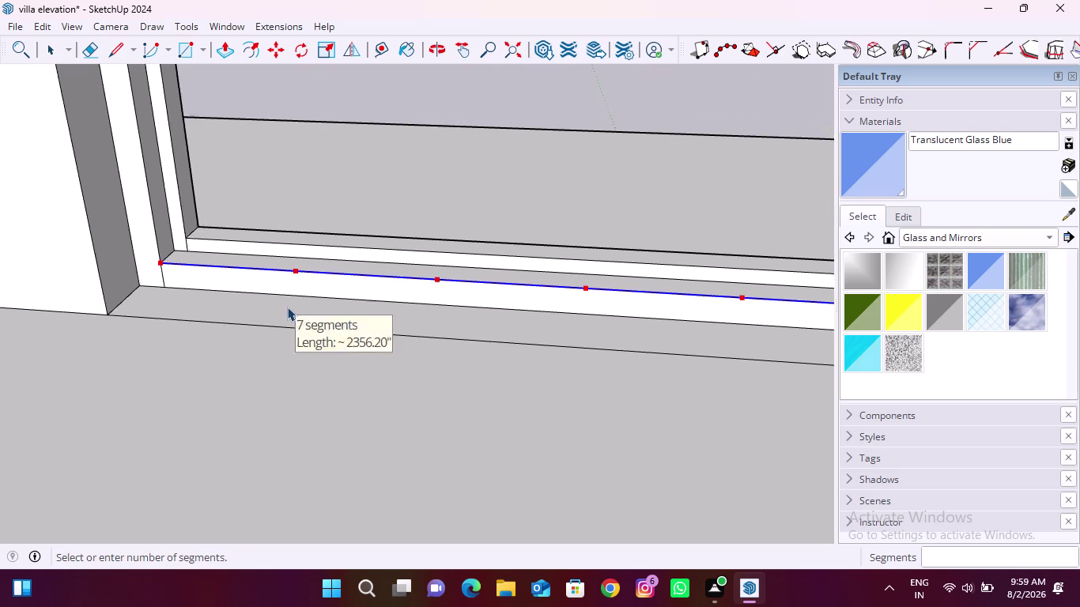
scroll(down, 3)
scroll(down, 3)
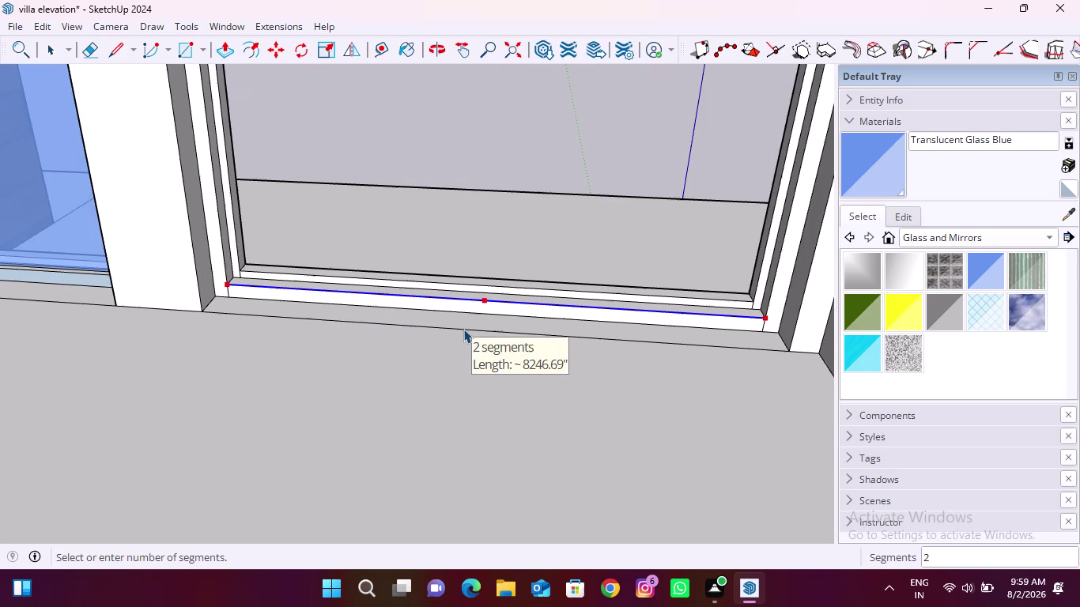
click(415, 323)
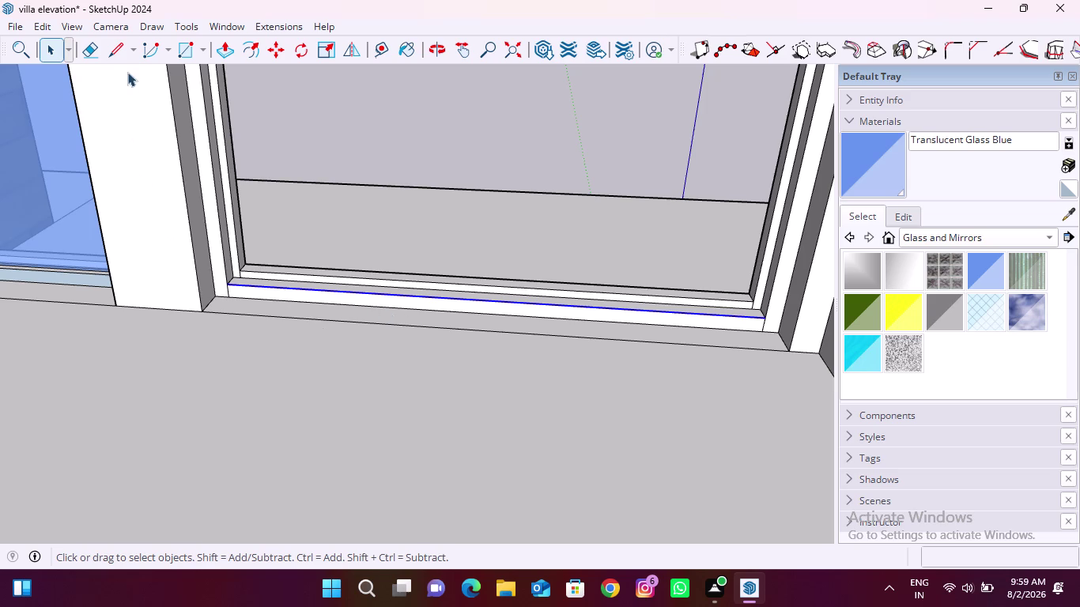
click(125, 52)
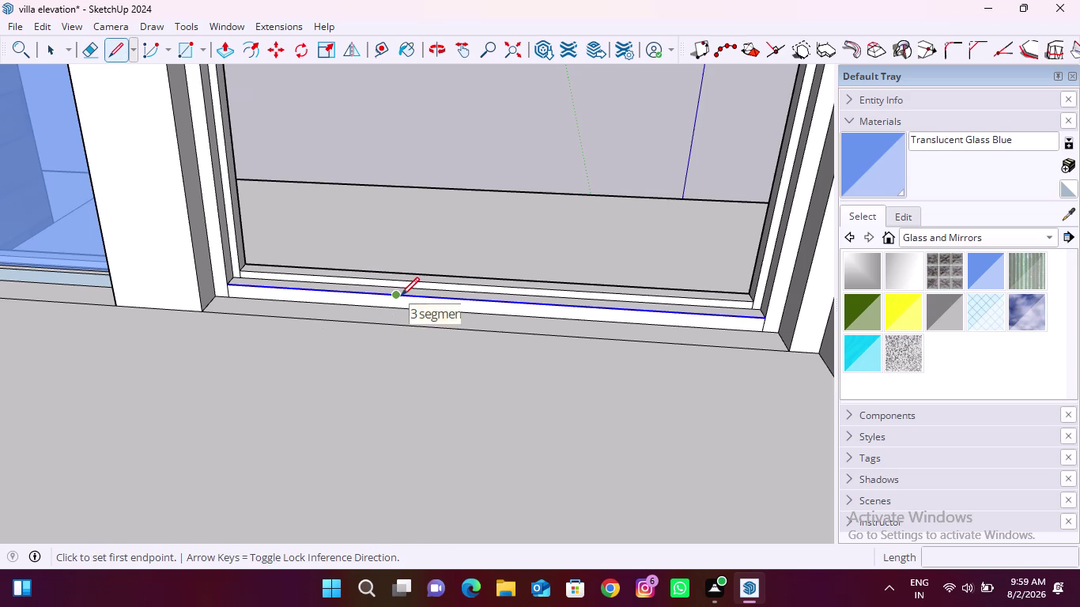
Draw two short cross lines from the sill edge to the strip edge above.
click(398, 296)
scroll(up, 3)
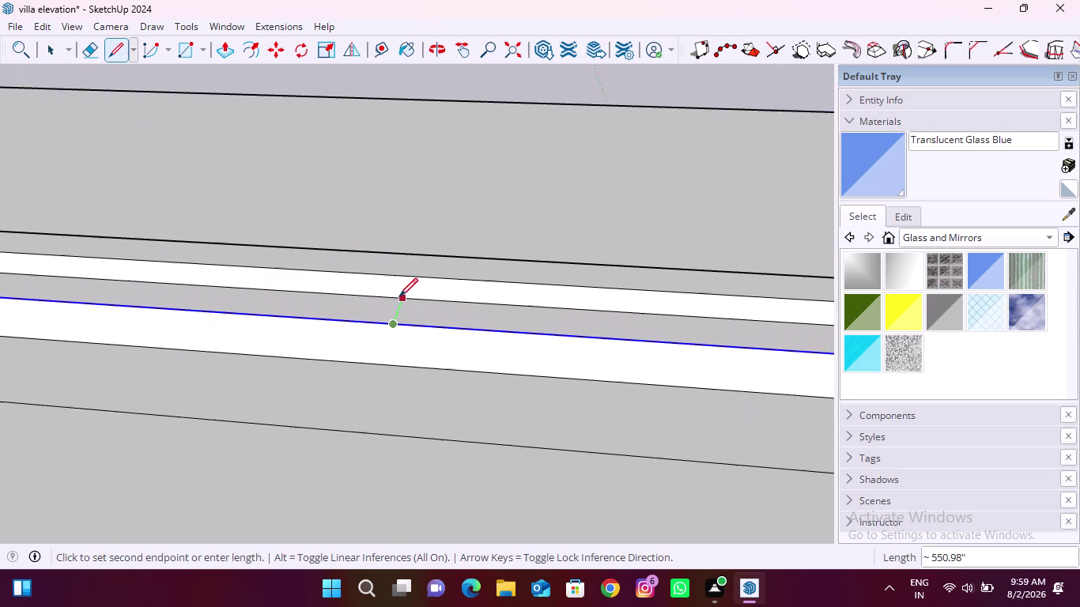
scroll(up, 3)
click(406, 299)
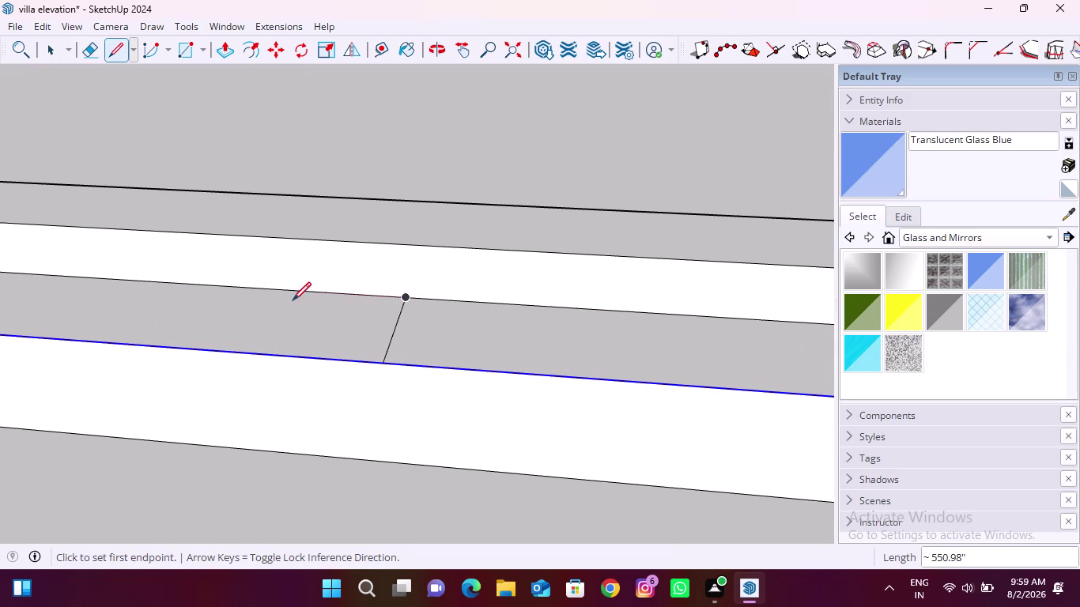
scroll(down, 3)
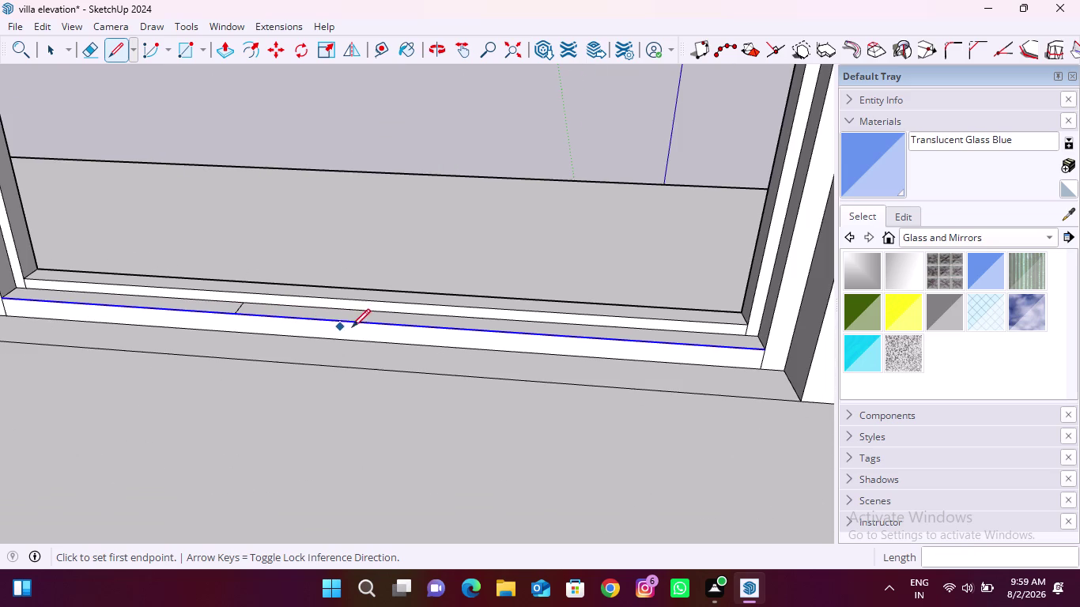
click(491, 332)
scroll(up, 3)
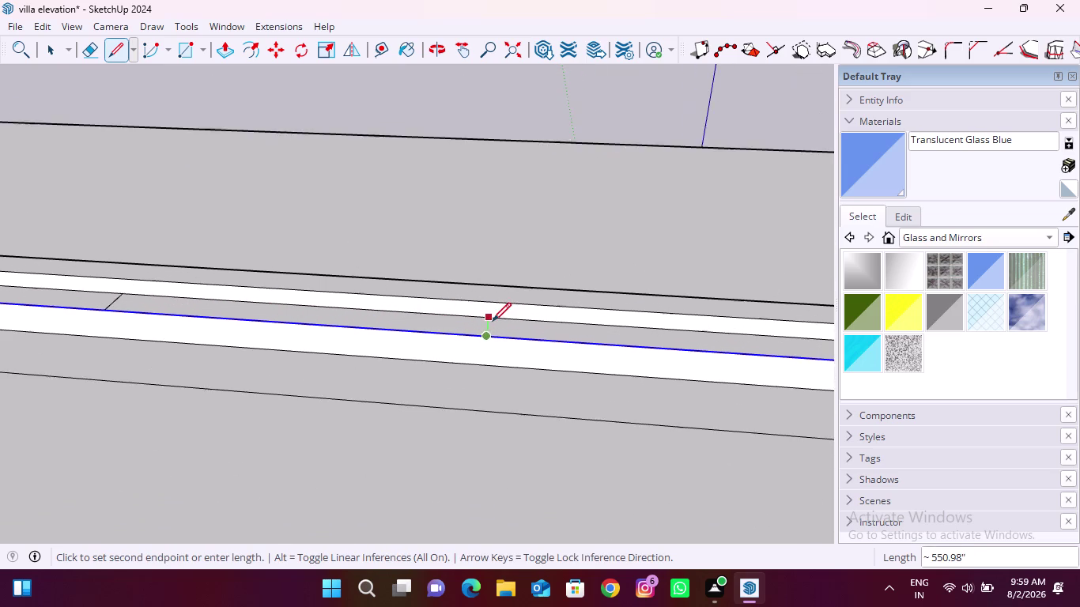
scroll(up, 3)
click(489, 316)
scroll(down, 3)
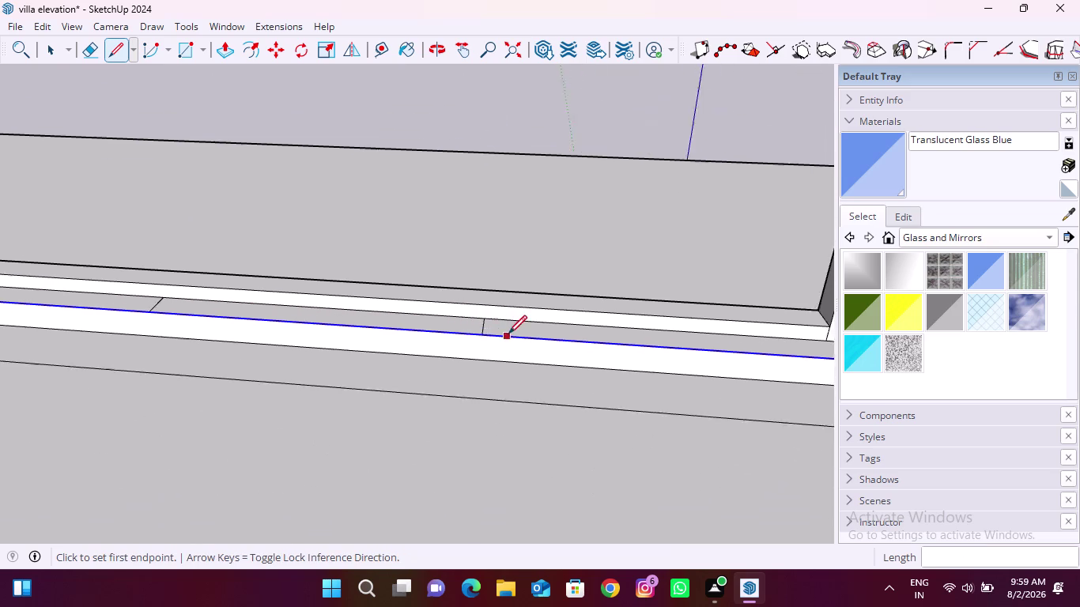
scroll(down, 3)
middle_drag(352, 343, 426, 390)
scroll(up, 3)
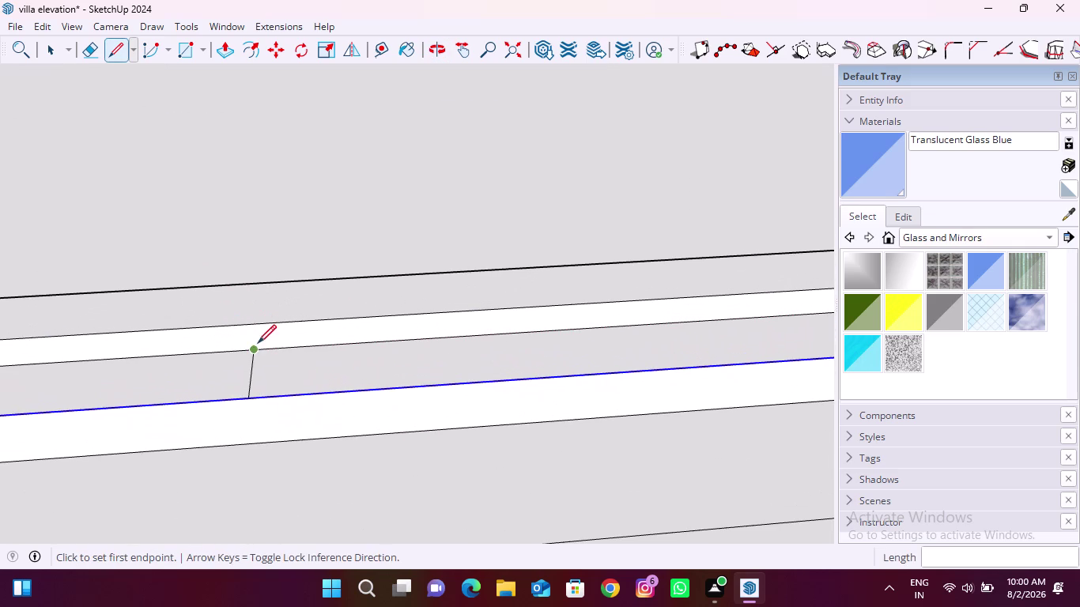
Draw two more short cross lines over the upper strip further along the sill.
click(257, 344)
click(255, 325)
click(252, 325)
click(251, 281)
scroll(down, 3)
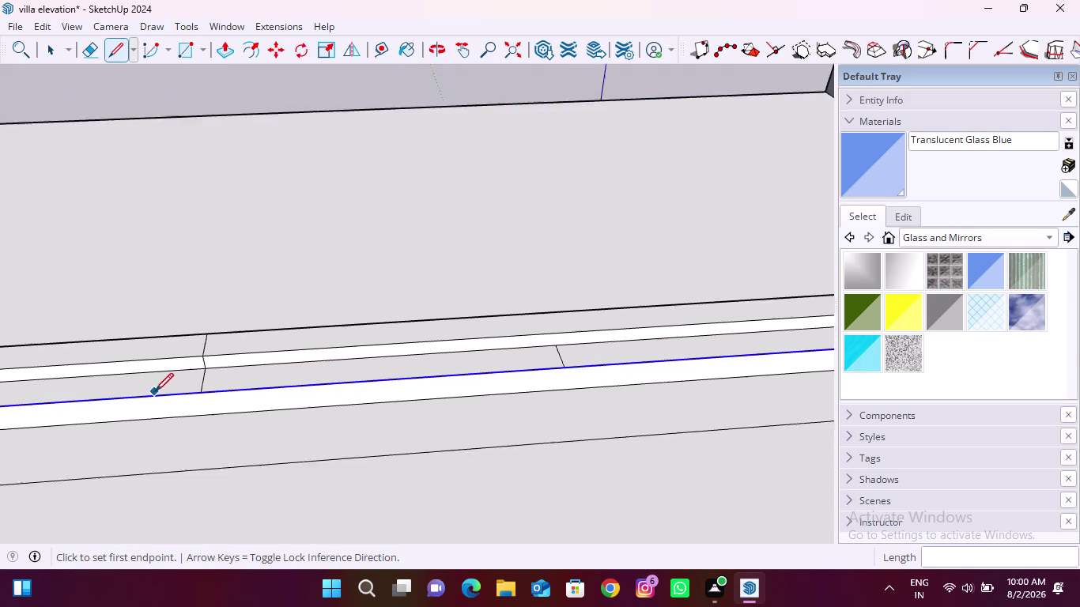
scroll(down, 3)
scroll(up, 3)
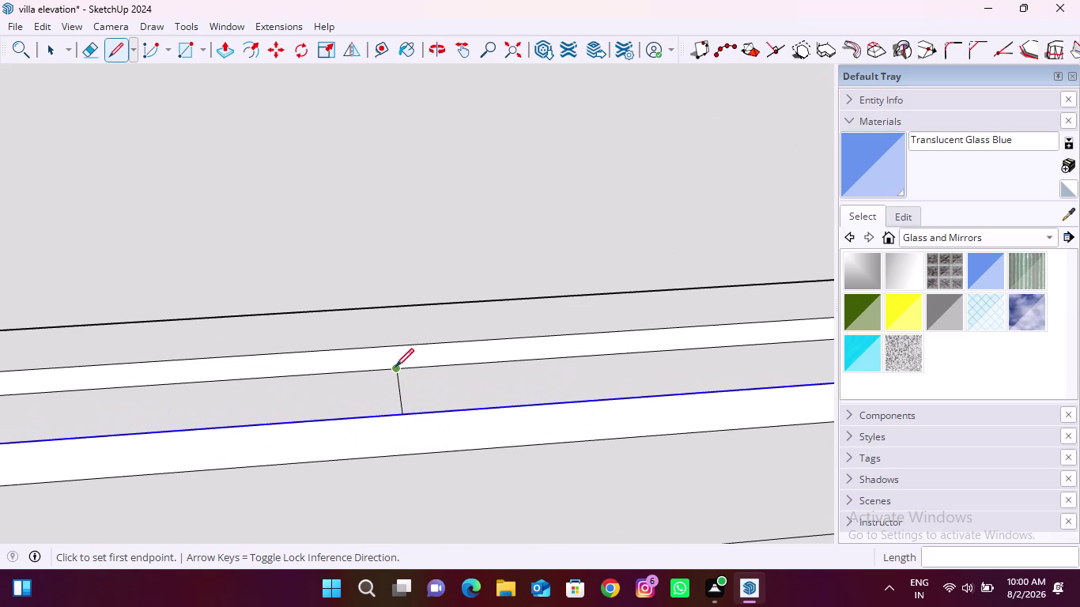
Draw two cross lines across the white strip, then orbit to review the divided sill.
click(396, 367)
click(393, 345)
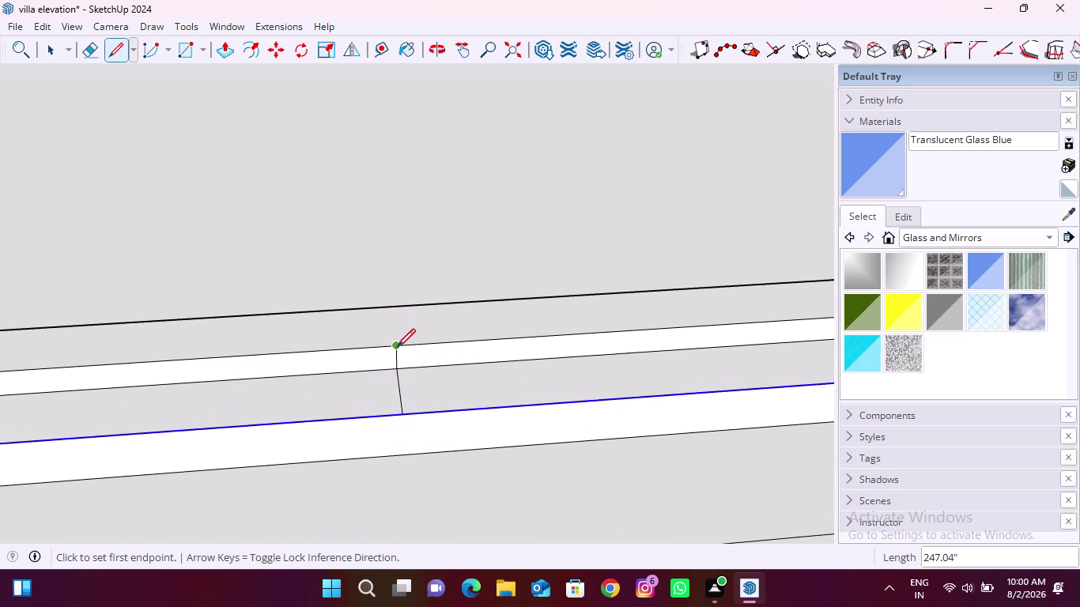
click(397, 347)
click(393, 308)
scroll(down, 3)
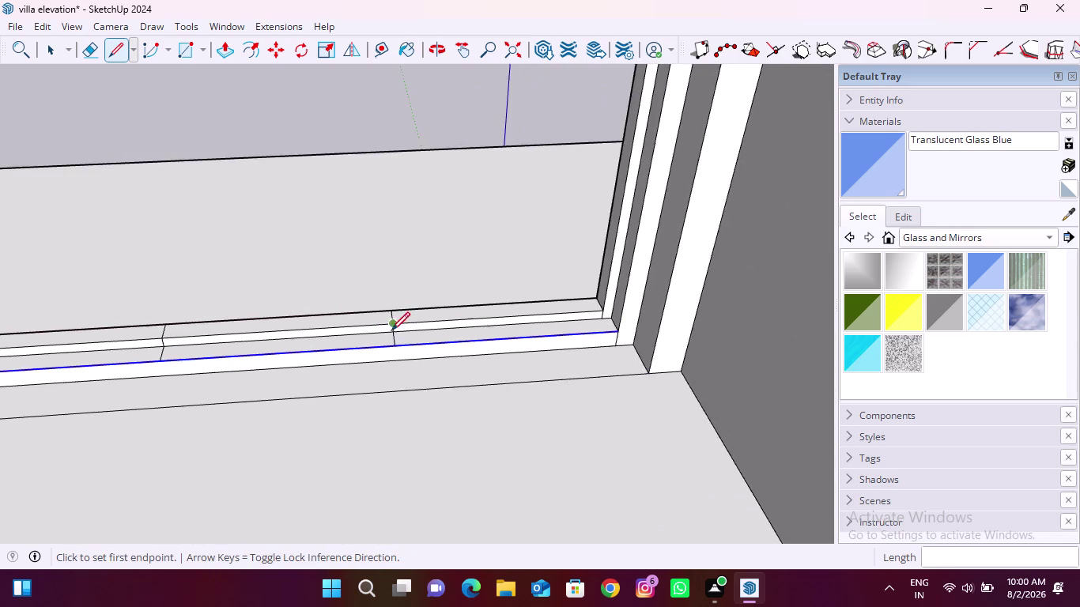
scroll(down, 3)
middle_drag(245, 362, 261, 366)
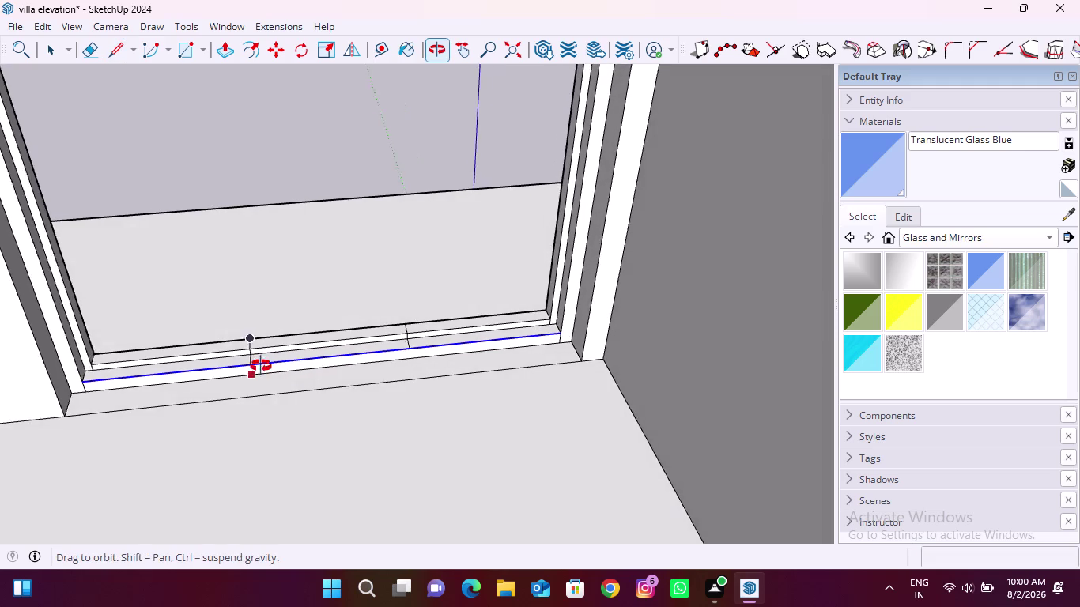
middle_drag(261, 366, 265, 370)
scroll(up, 3)
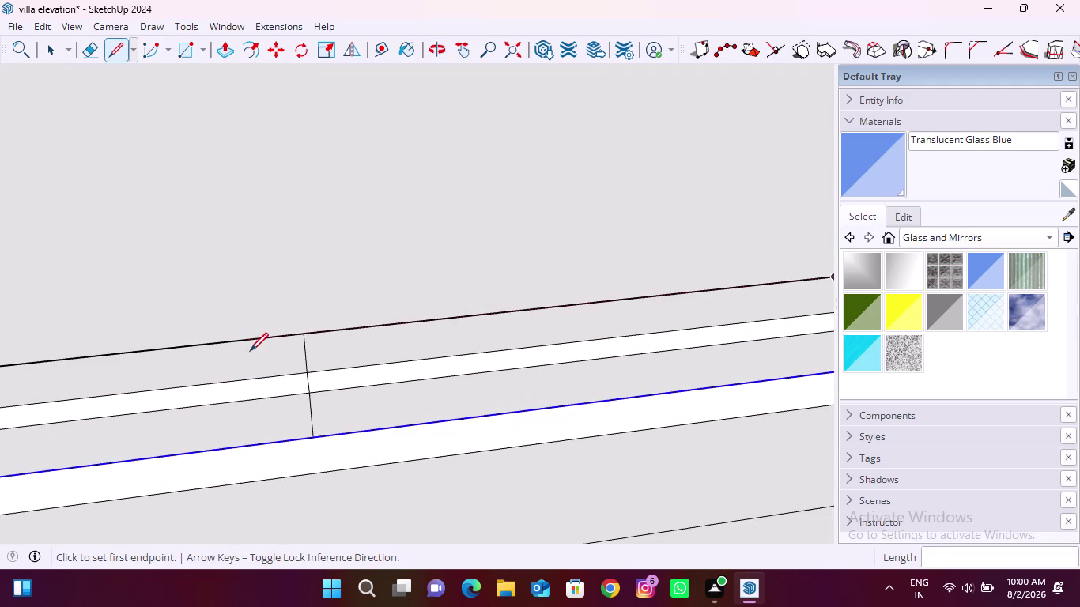
scroll(up, 3)
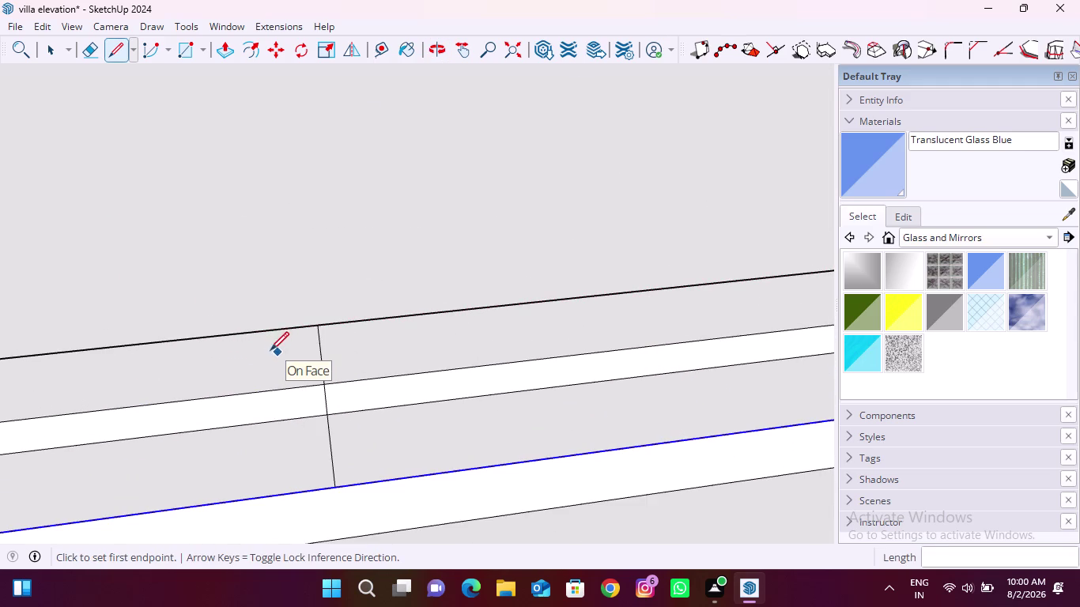
click(274, 55)
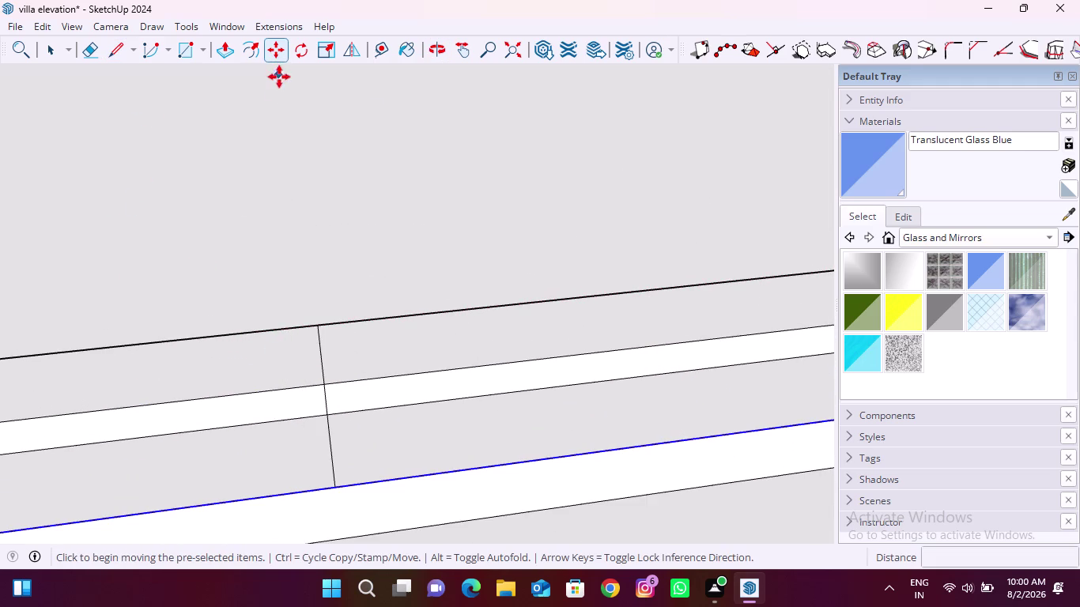
Copy the cross line twice beside the original along the base band.
key(space)
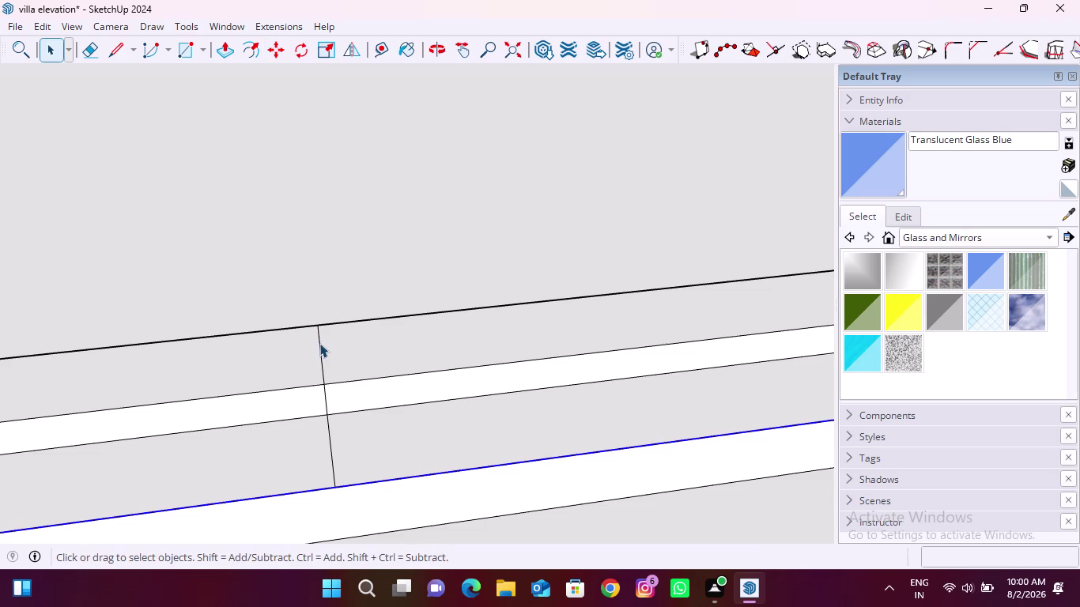
click(316, 345)
click(320, 350)
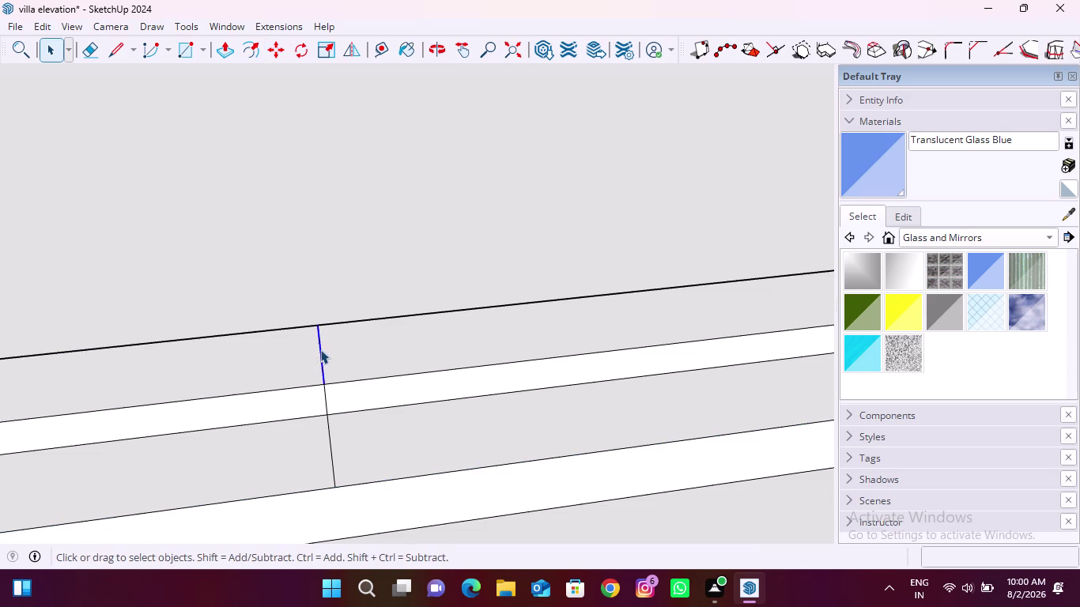
key(m)
click(324, 378)
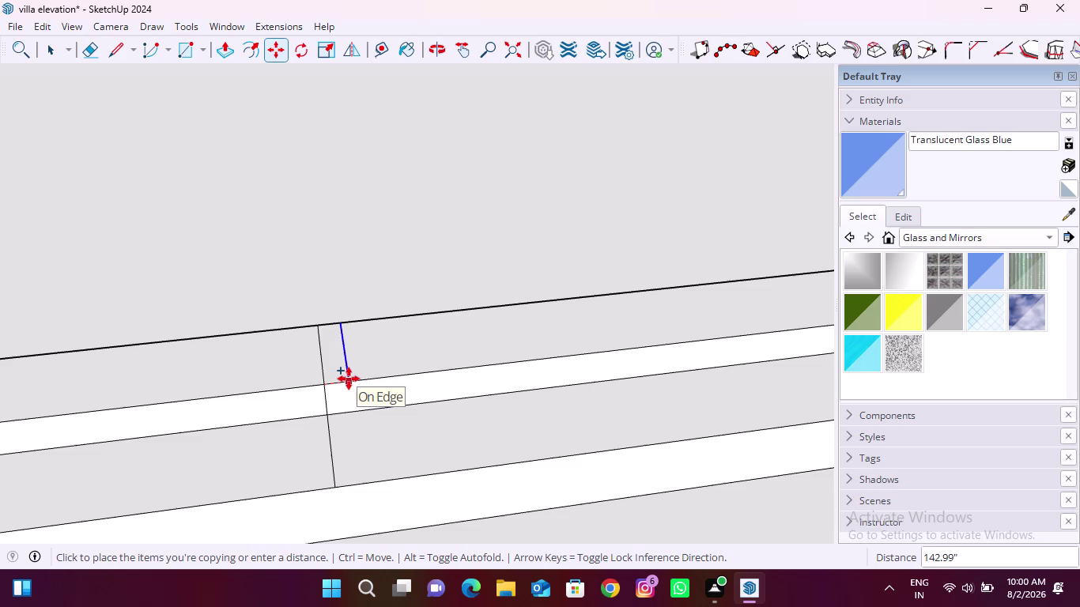
click(349, 379)
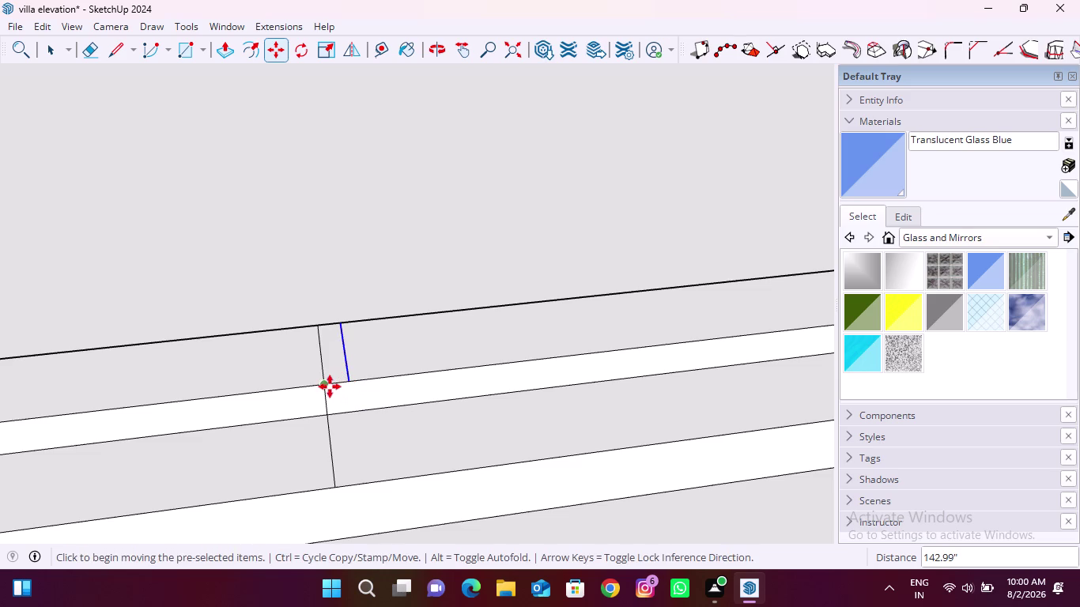
click(331, 387)
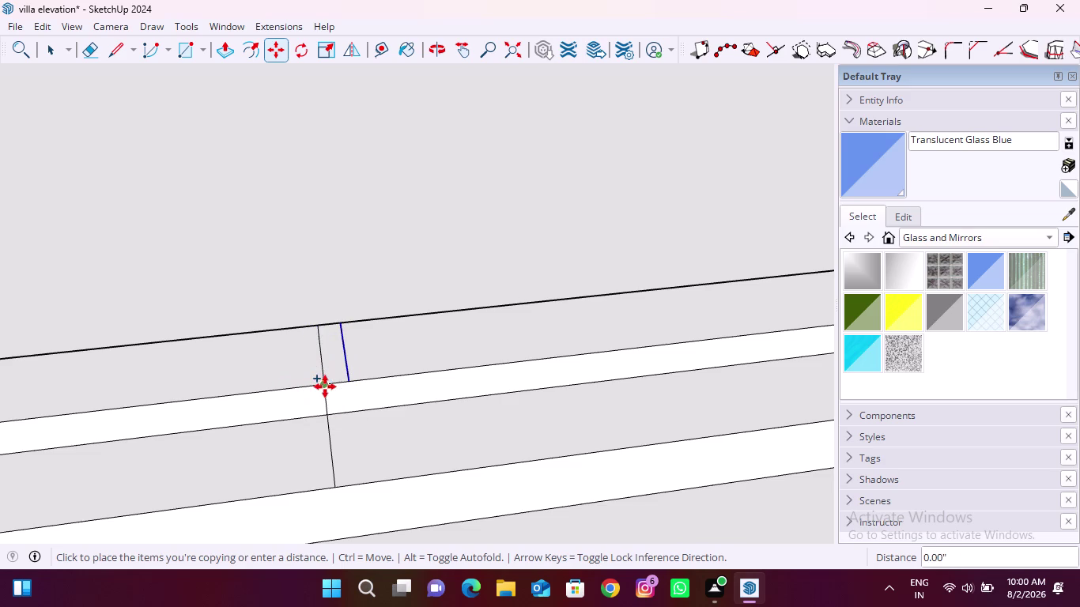
click(338, 485)
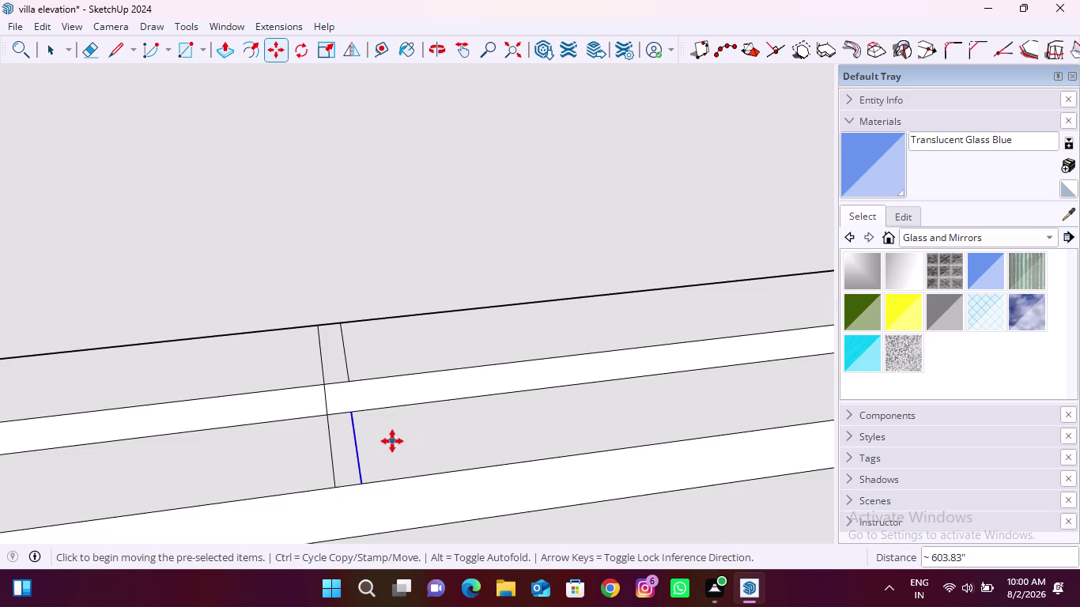
scroll(down, 3)
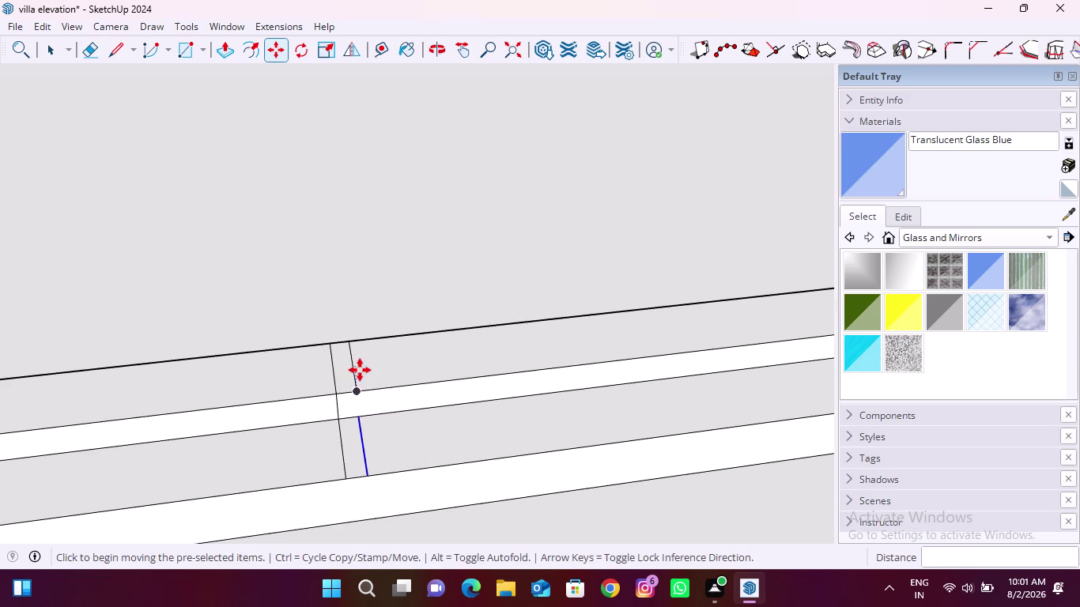
Copy the short edge on the middle strip just beside the original.
key(space)
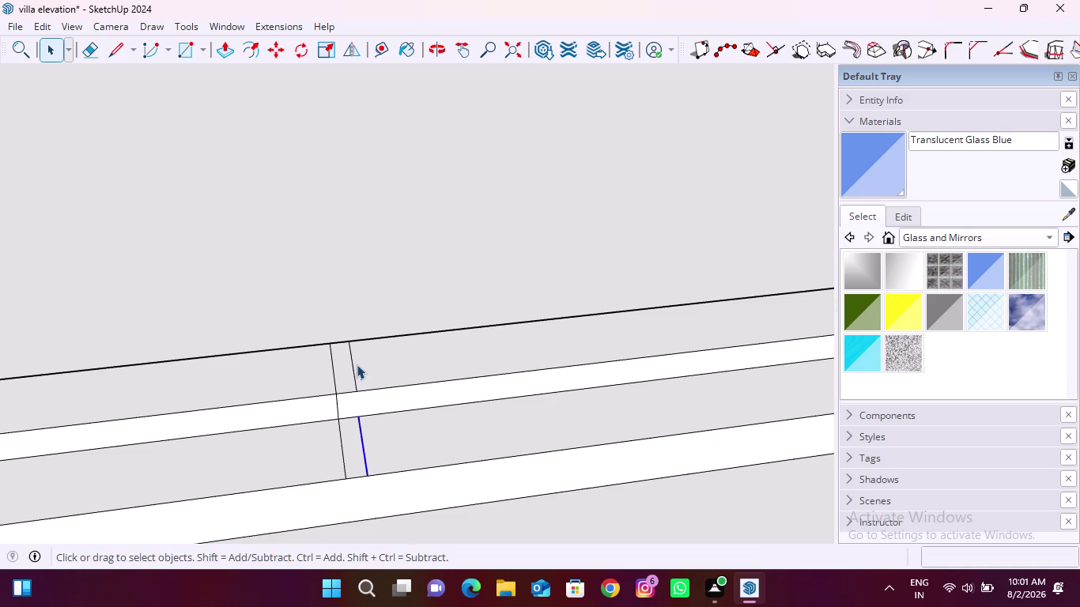
click(353, 372)
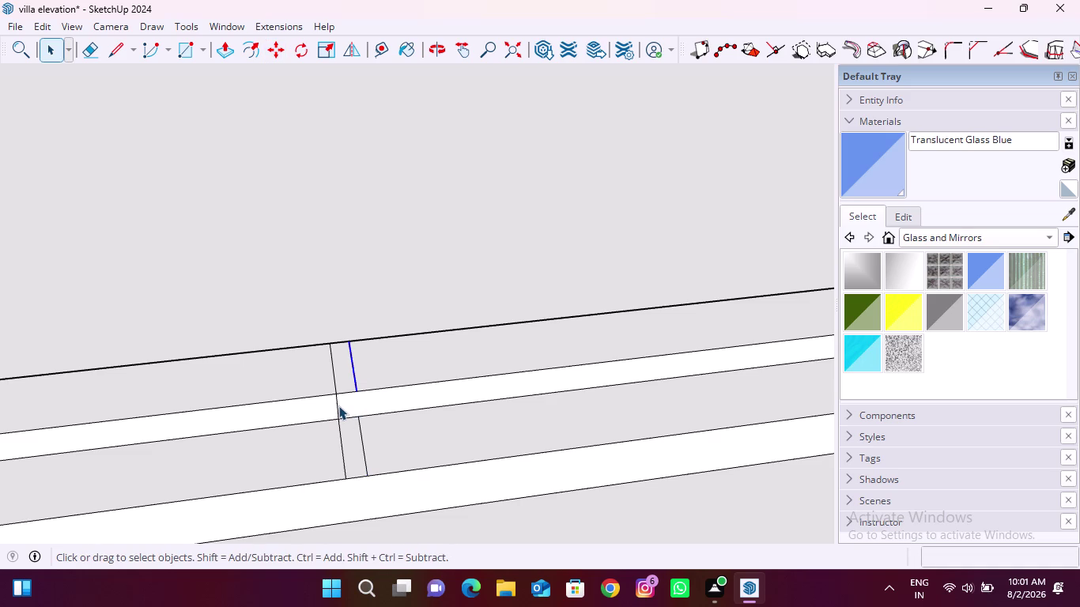
click(338, 406)
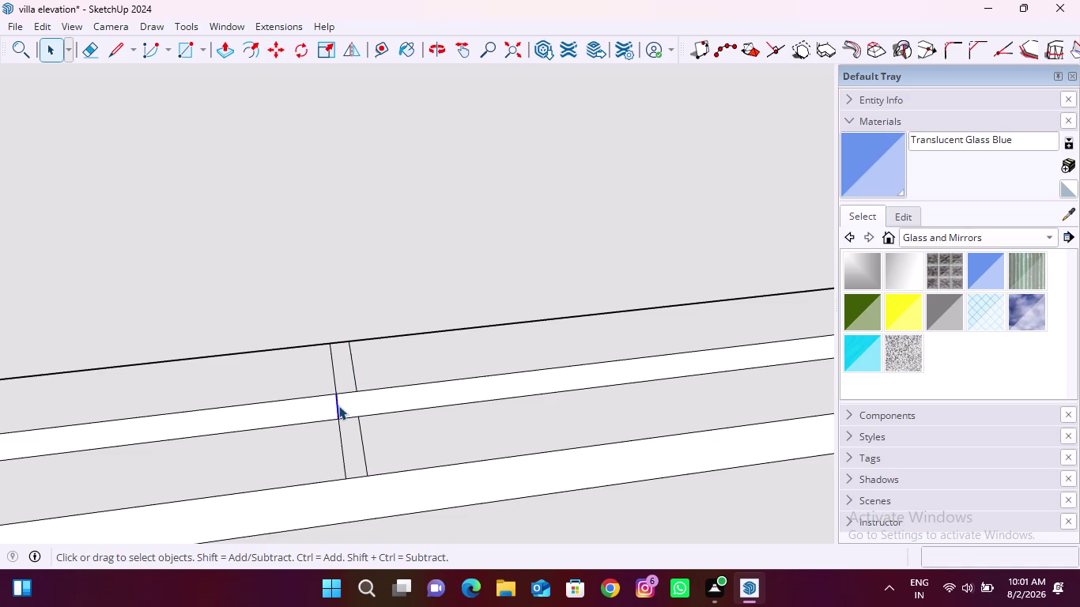
key(m)
click(336, 414)
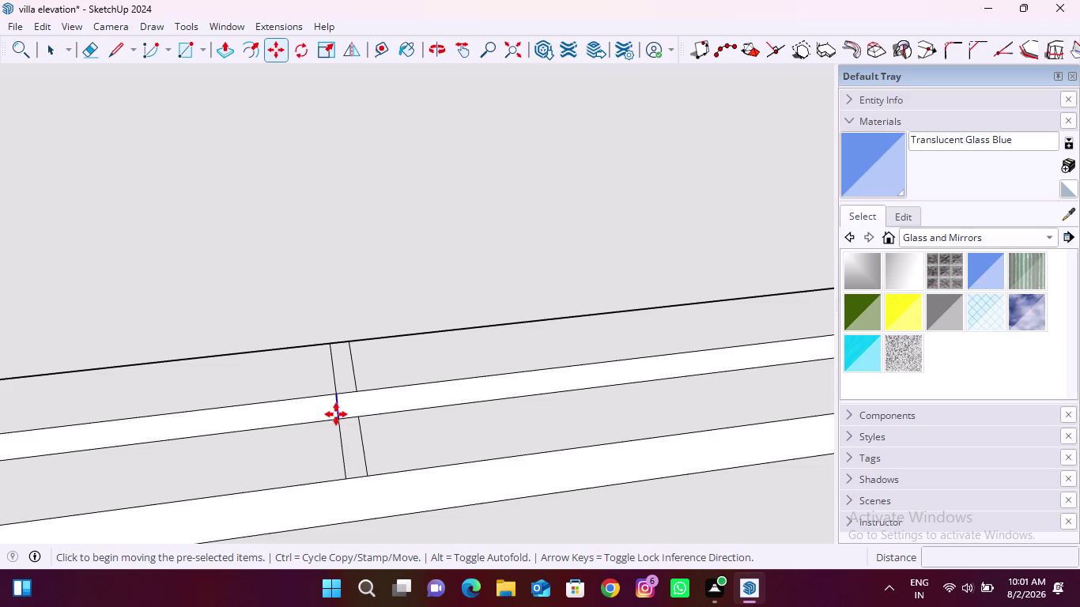
click(358, 414)
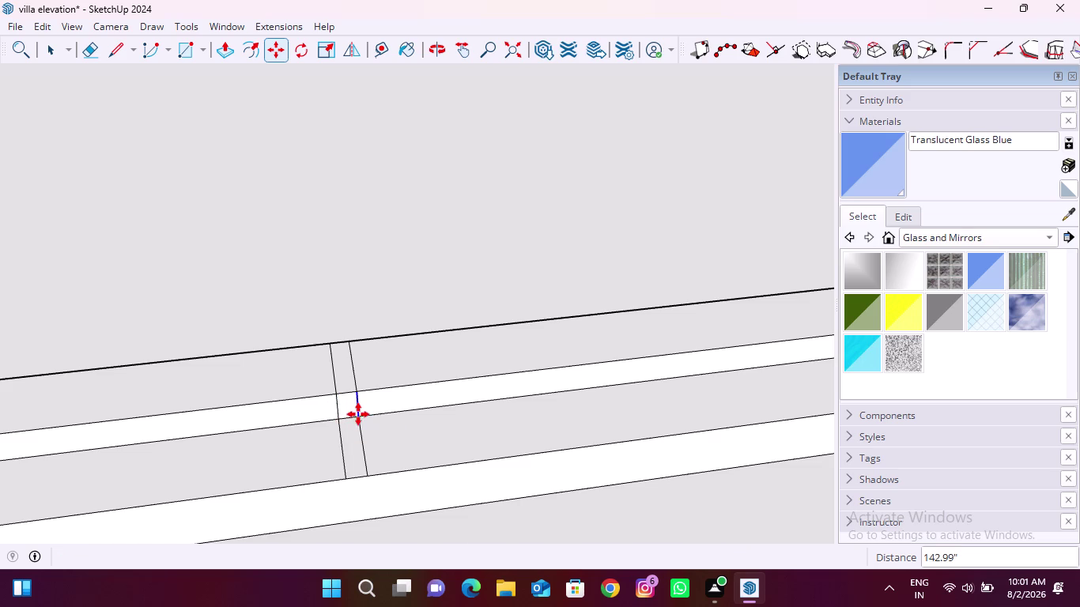
key(space)
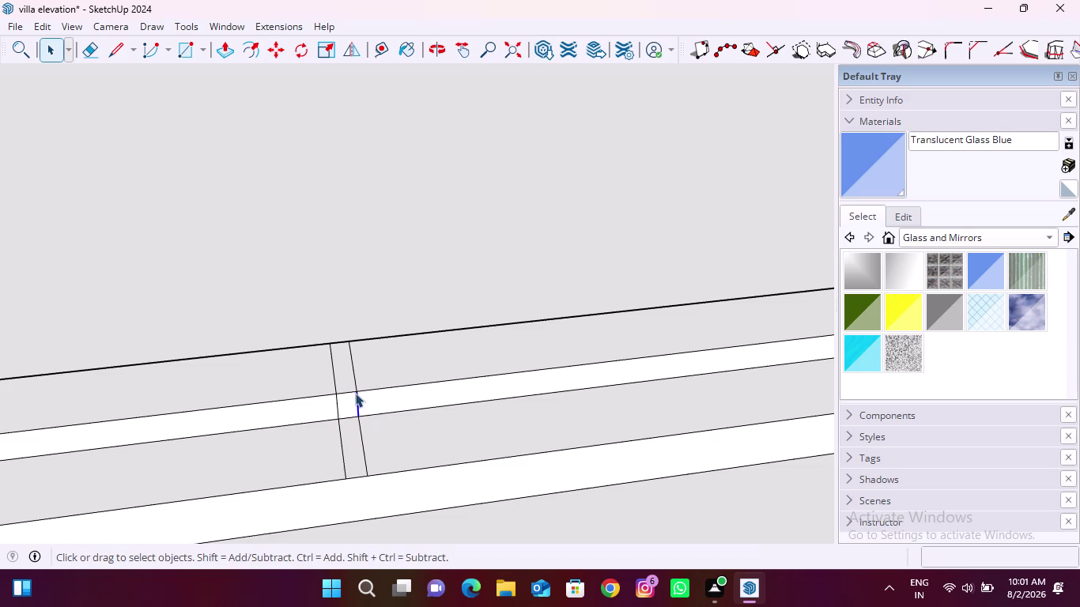
Copy the three-segment copied cross line farther across onto the band.
scroll(up, 3)
scroll(down, 3)
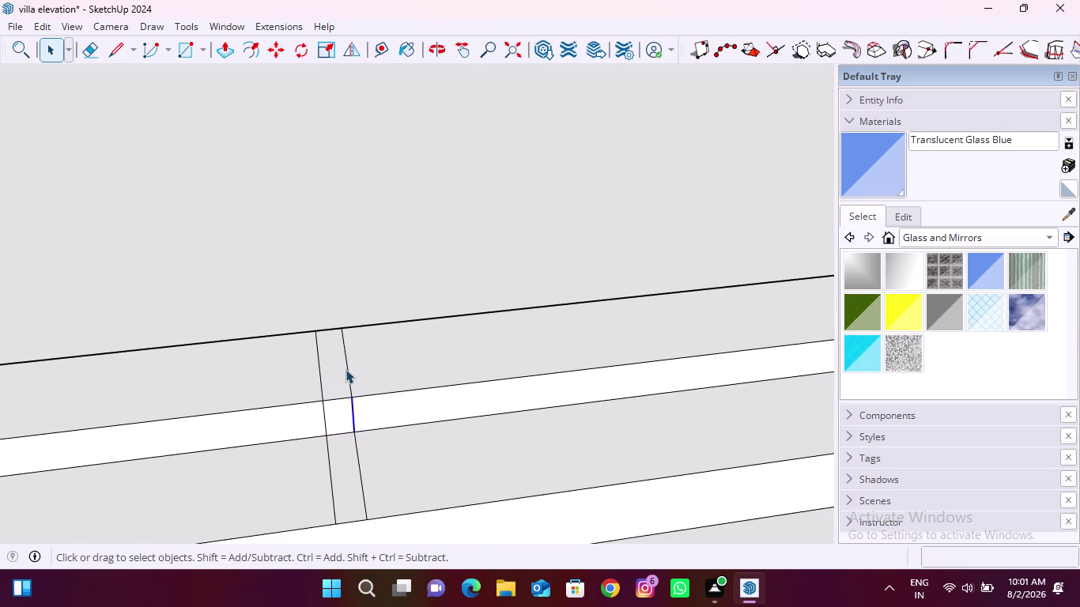
click(349, 378)
click(354, 421)
click(358, 450)
key(m)
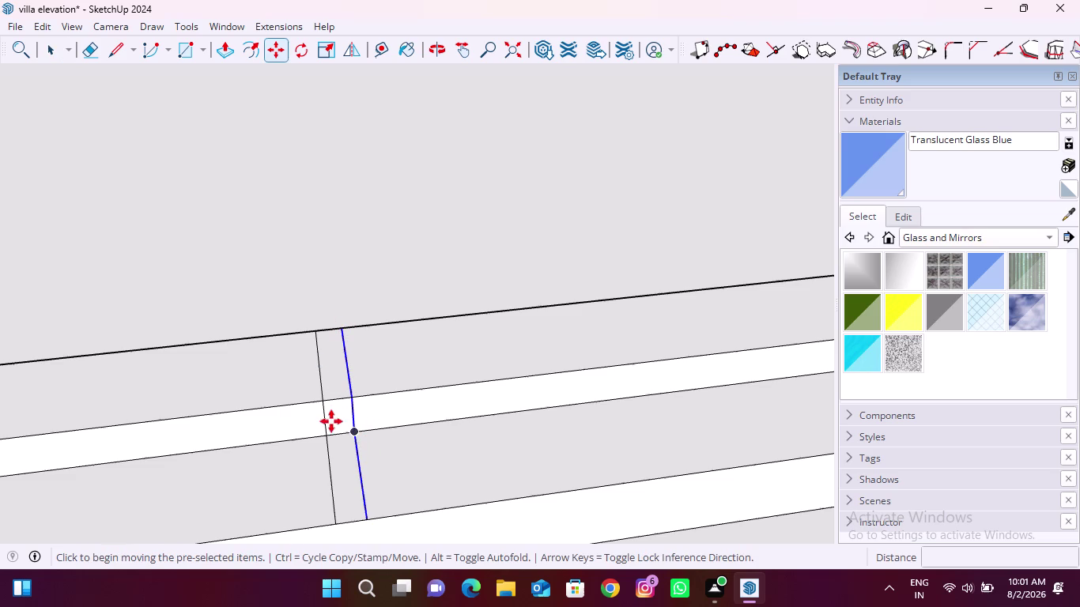
click(331, 435)
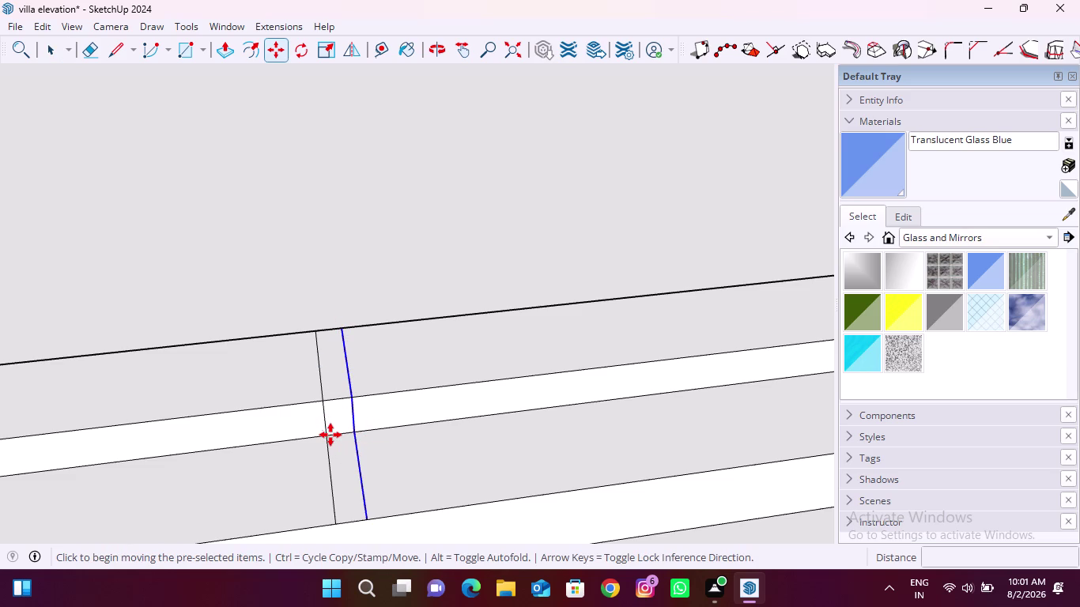
scroll(down, 3)
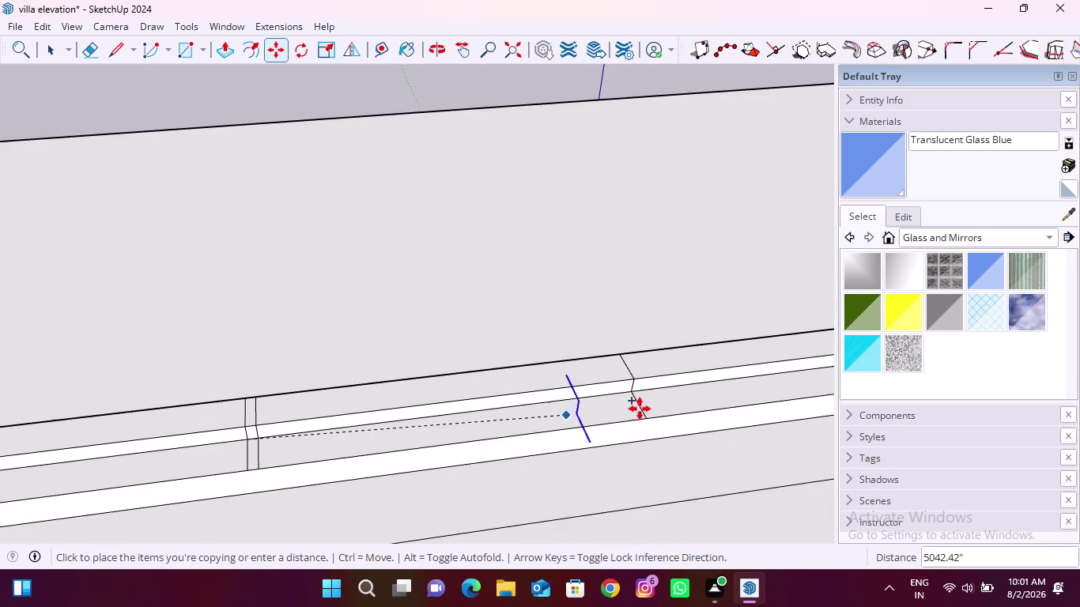
scroll(up, 3)
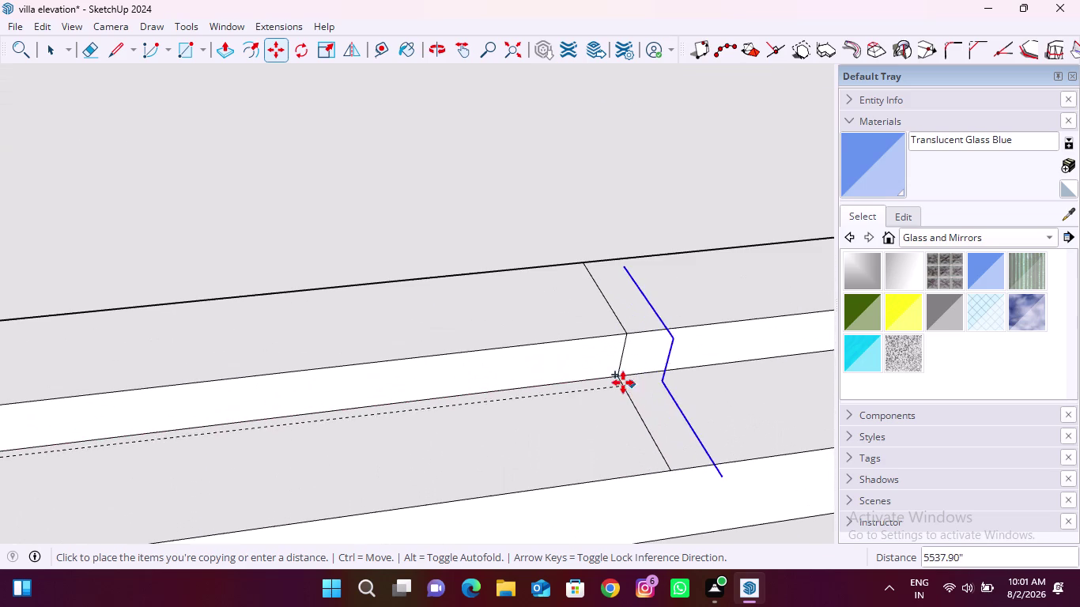
click(618, 377)
Add another copy of the line a short distance along the band.
scroll(down, 3)
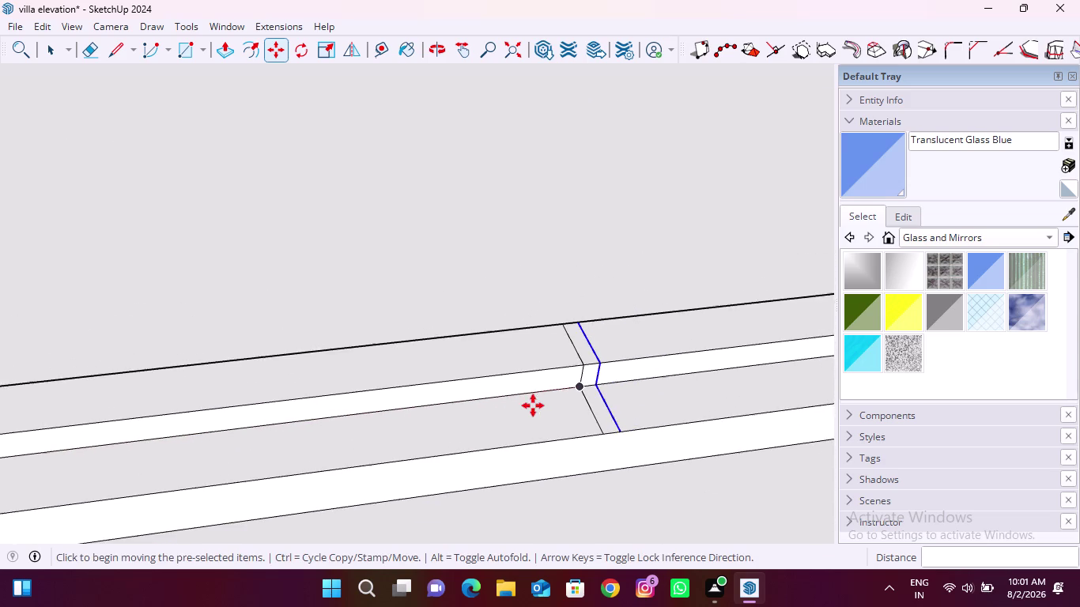
scroll(down, 3)
scroll(down, 3)
scroll(down, 3)
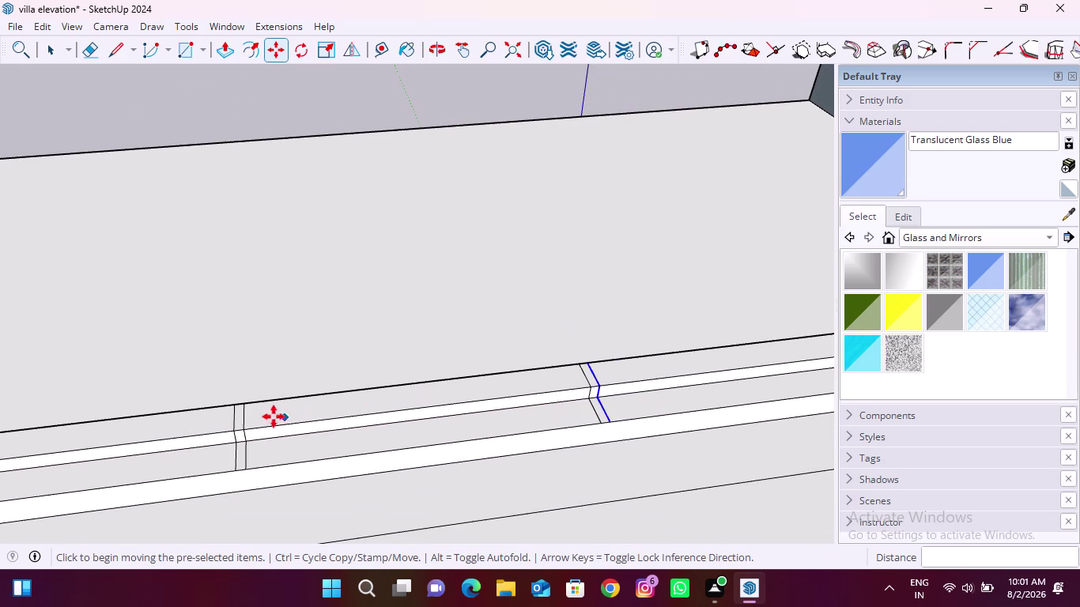
scroll(up, 3)
scroll(up, 3)
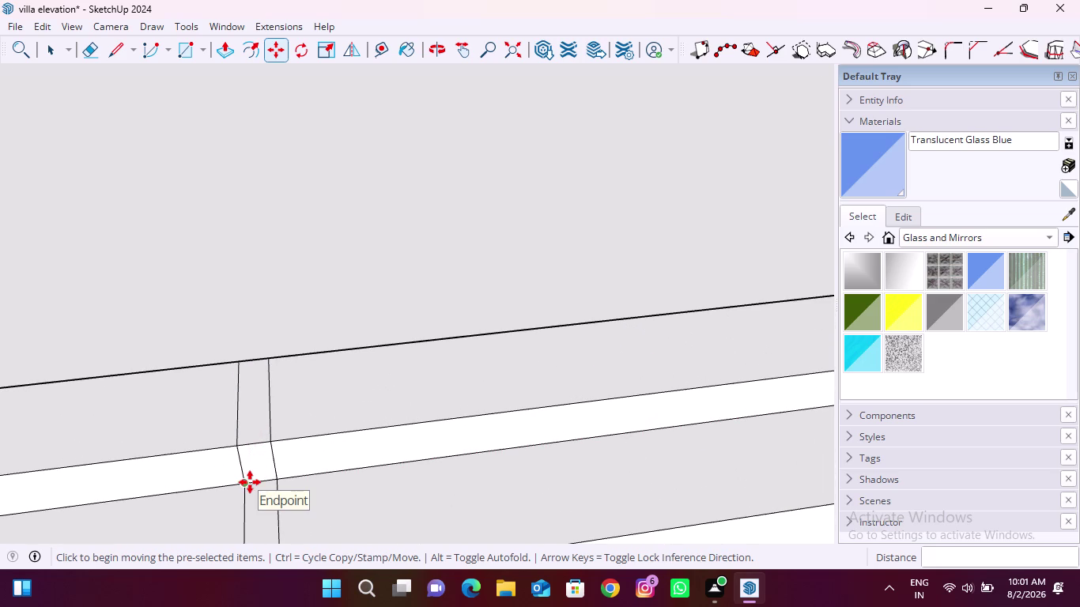
scroll(down, 3)
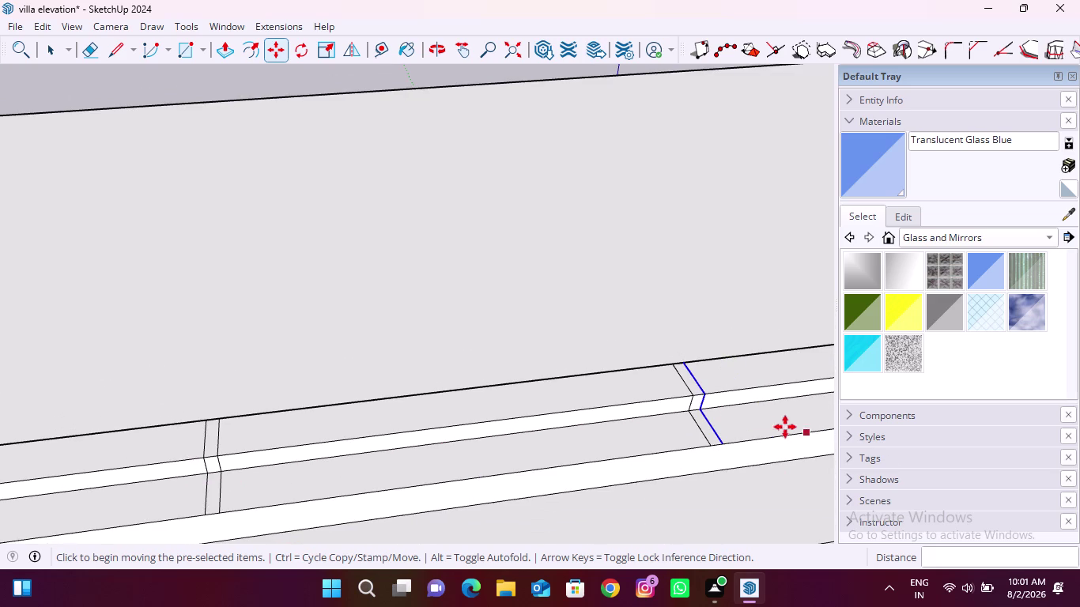
scroll(up, 3)
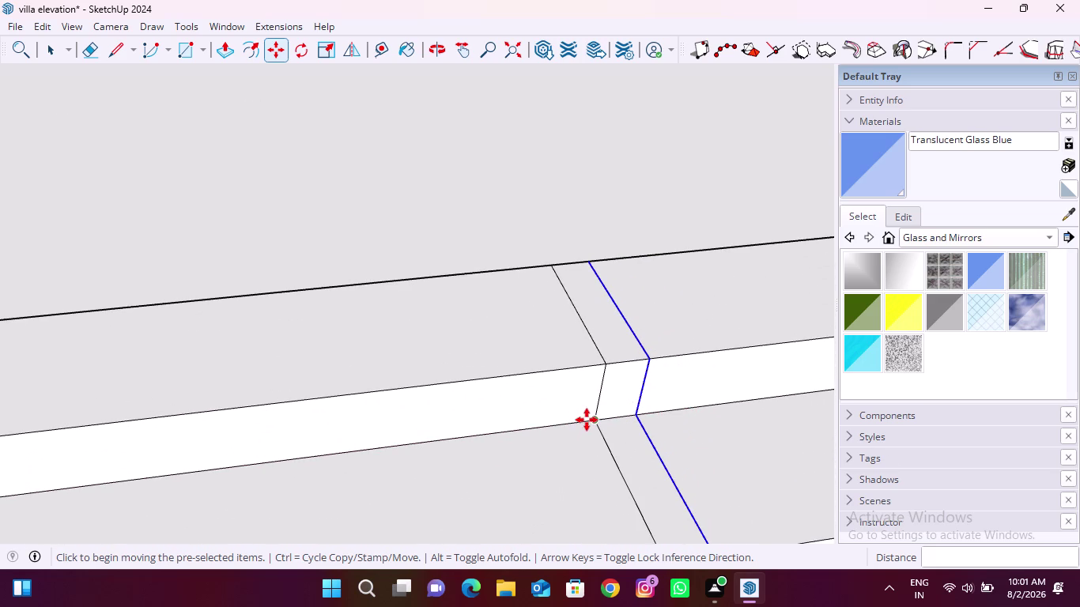
click(594, 419)
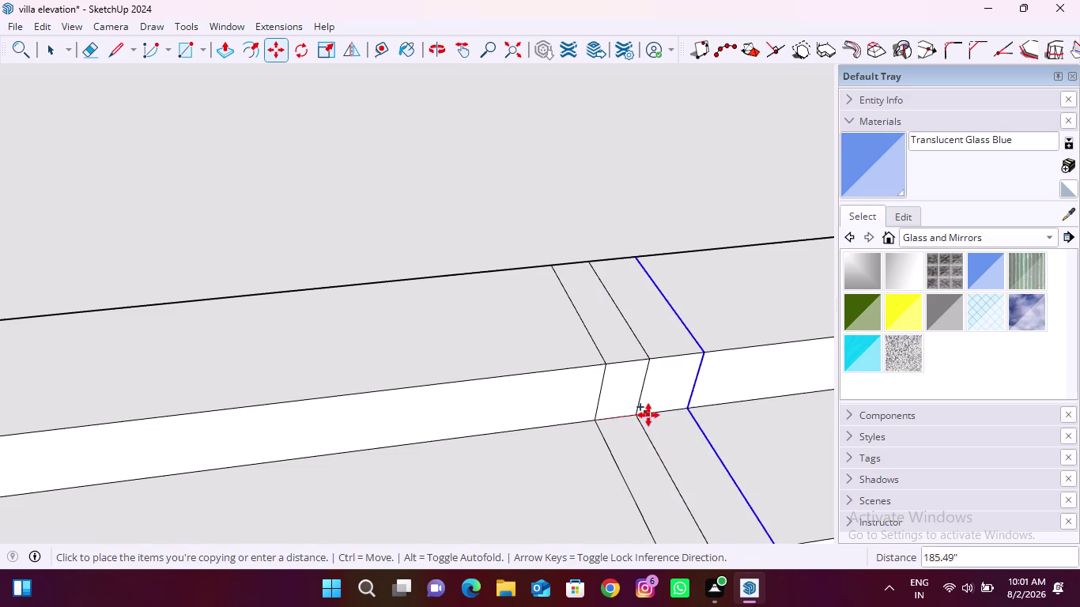
click(637, 415)
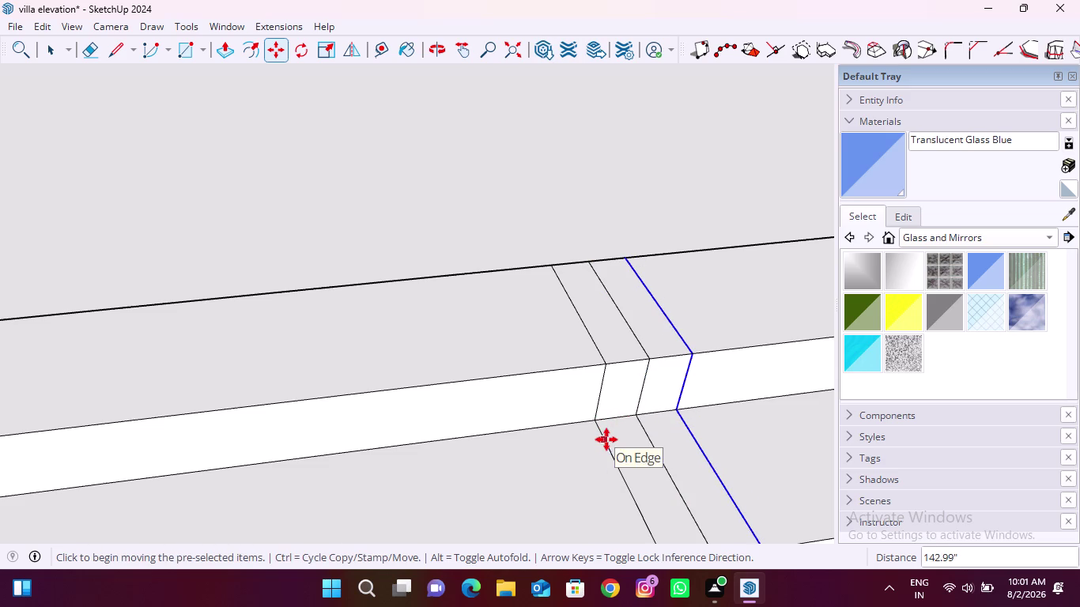
Copy the selected upper and lower line pair beside the existing divisions.
key(space)
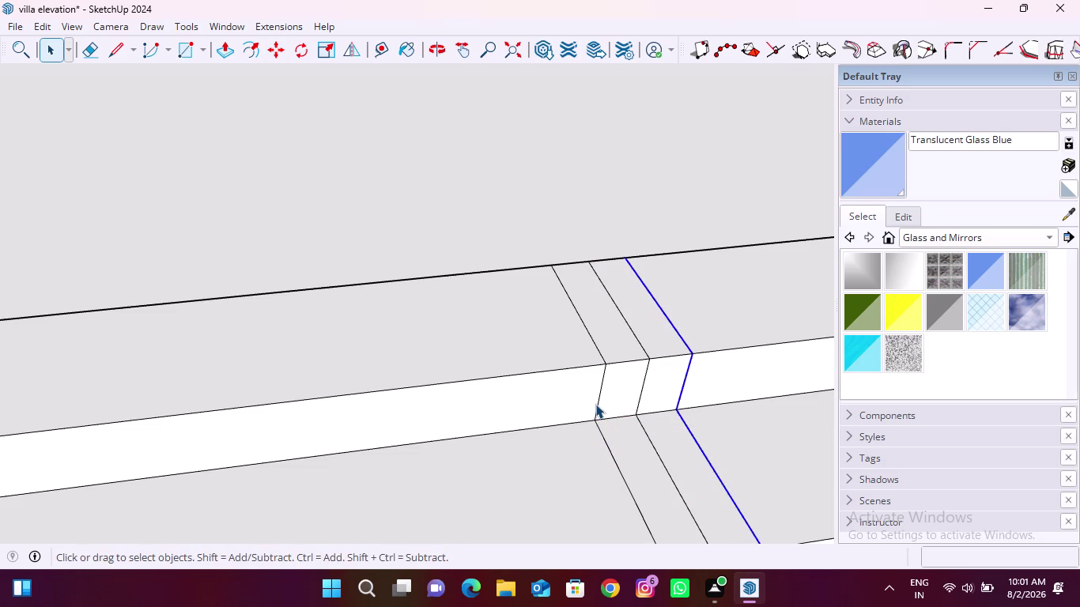
click(595, 404)
click(600, 429)
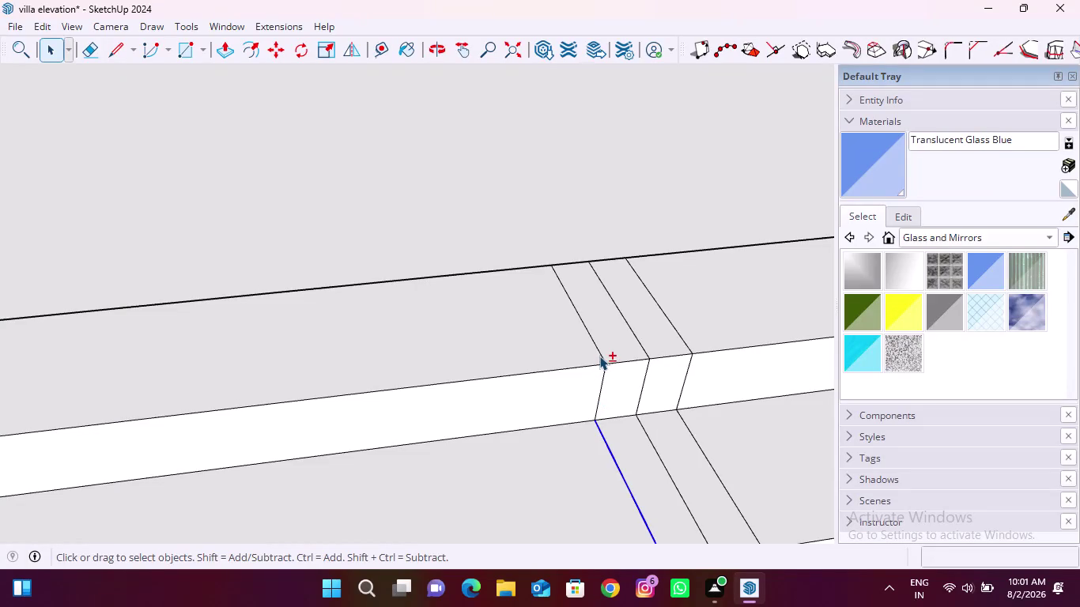
click(601, 353)
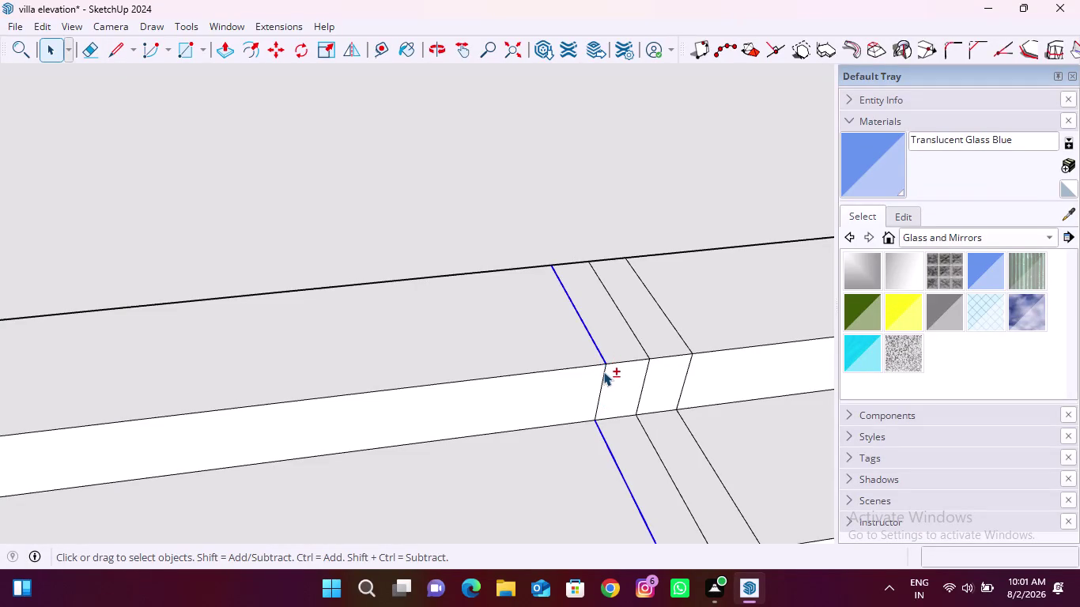
click(603, 372)
key(m)
click(642, 412)
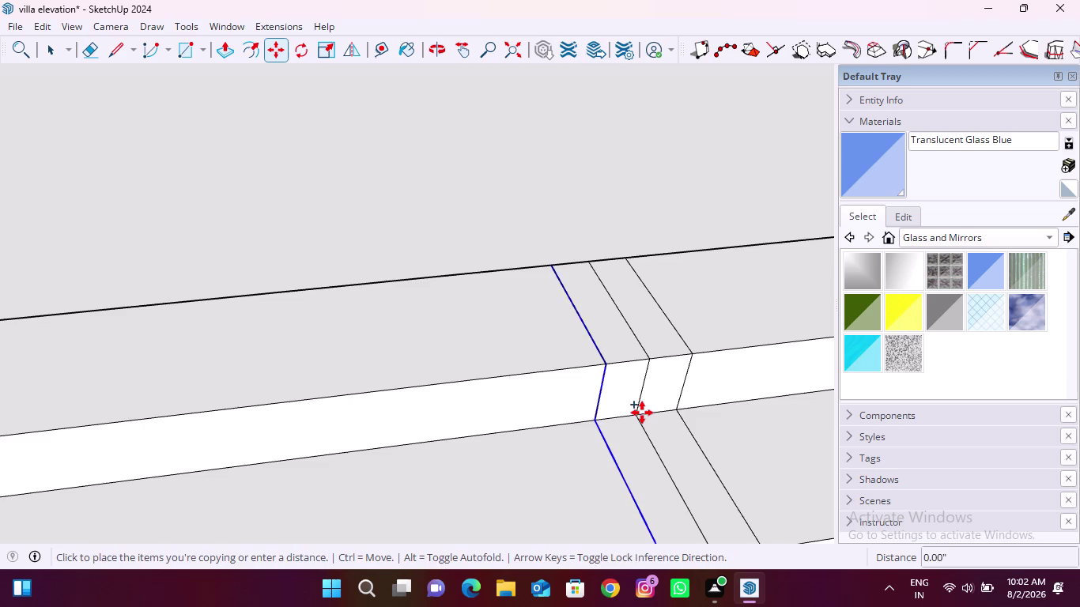
scroll(down, 3)
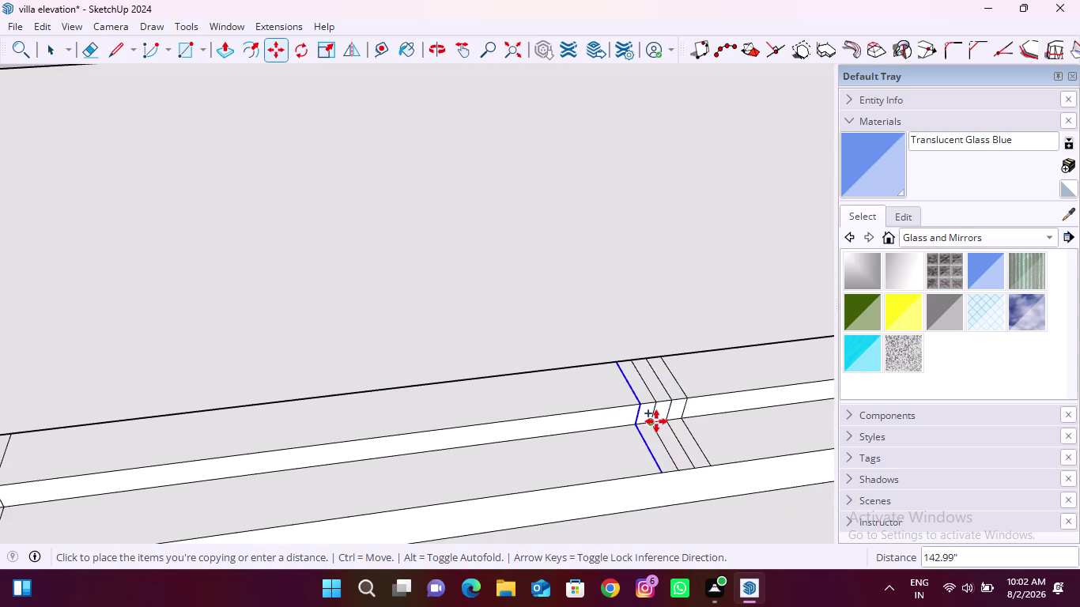
click(657, 422)
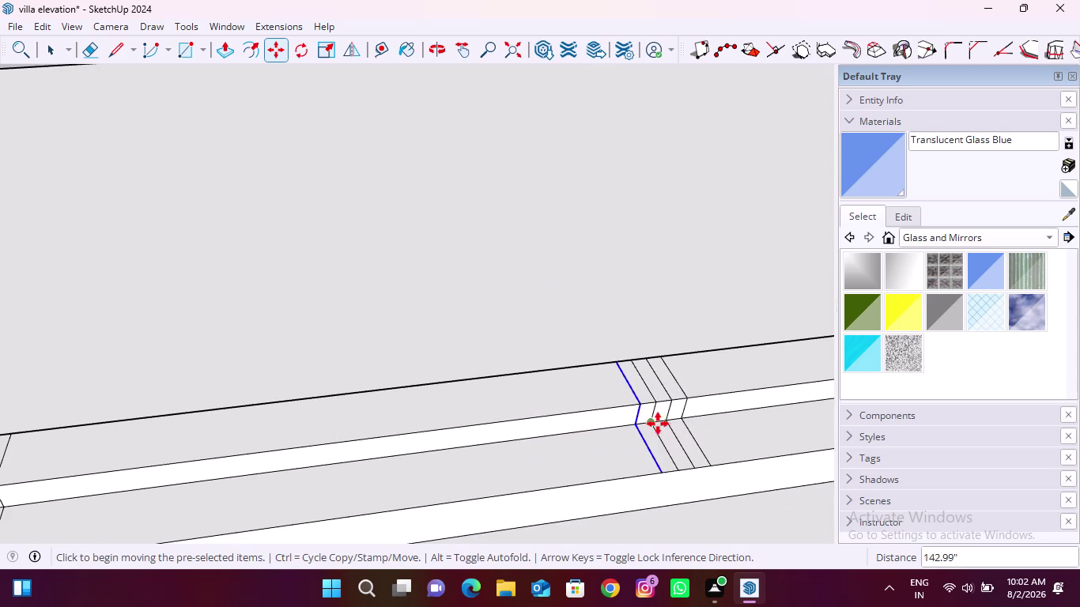
Copy the line to the next division, then select an extra line for removal.
click(655, 424)
scroll(down, 3)
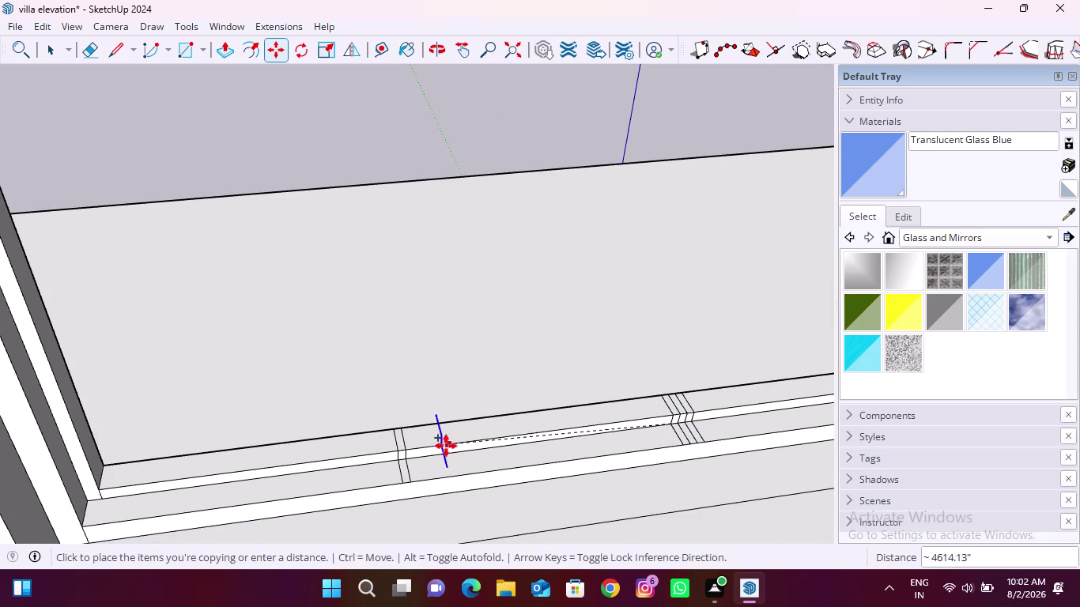
scroll(up, 3)
click(403, 464)
scroll(down, 3)
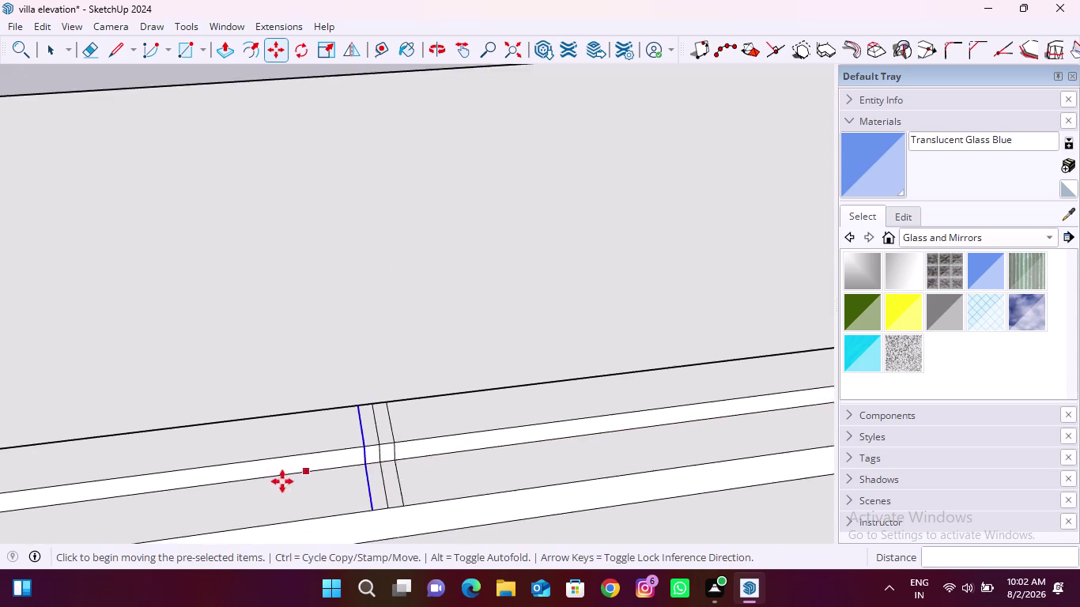
scroll(down, 3)
scroll(up, 3)
key(space)
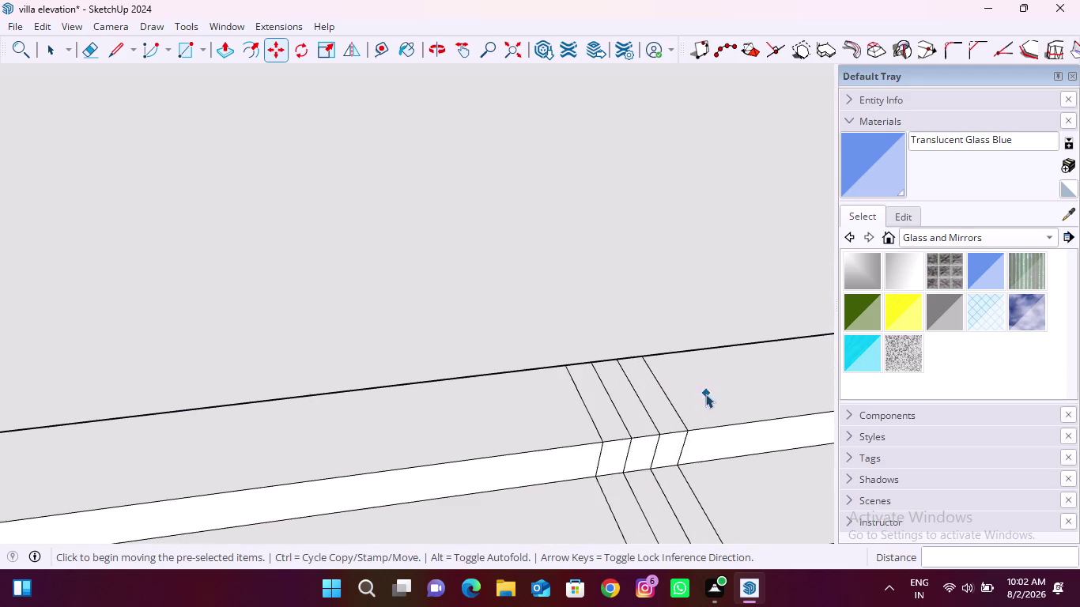
scroll(up, 3)
click(660, 412)
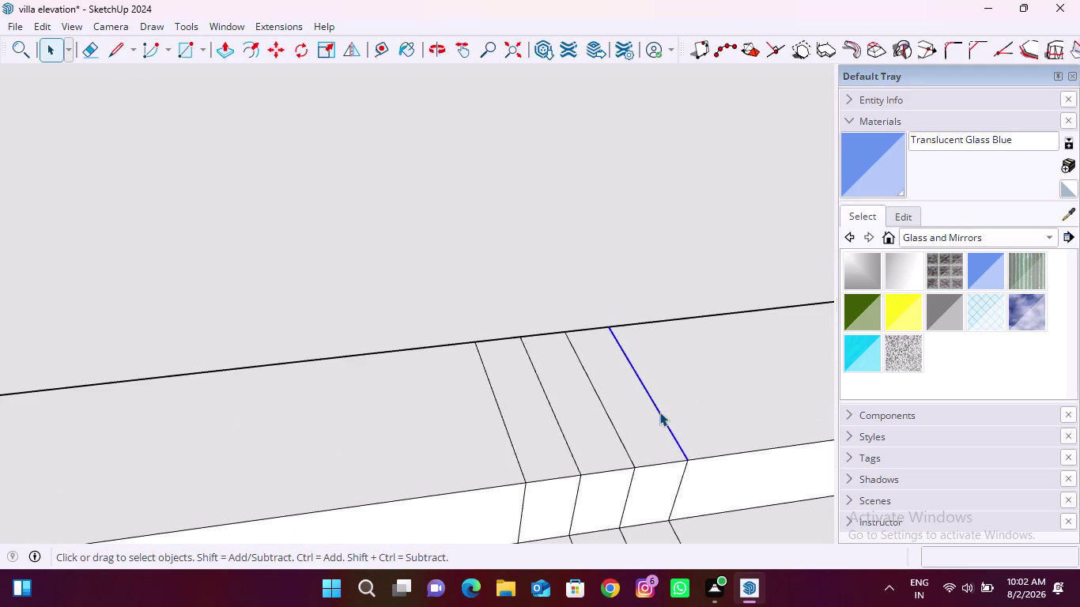
Delete the three surplus lines around the right-hand division, including one below the band.
key(Delete)
click(679, 484)
key(Delete)
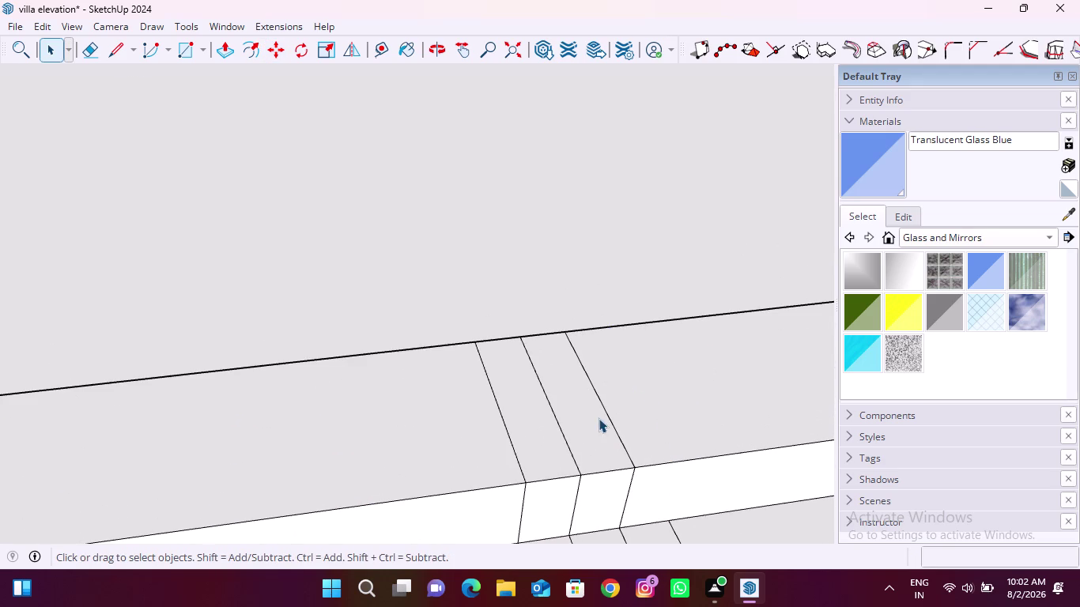
scroll(down, 3)
scroll(up, 3)
click(653, 501)
key(Delete)
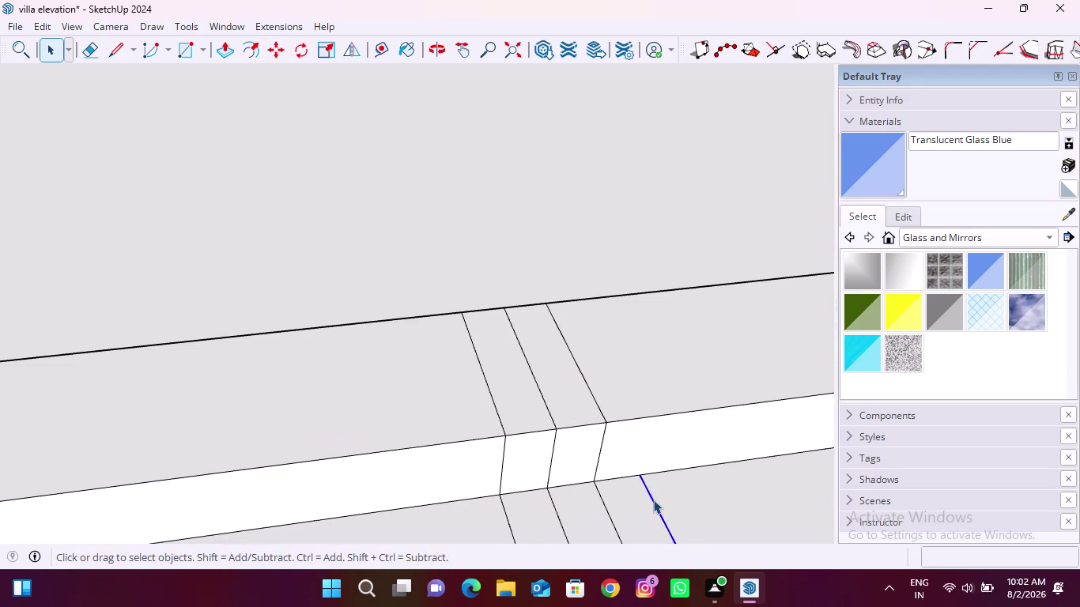
scroll(down, 3)
scroll(down, 3)
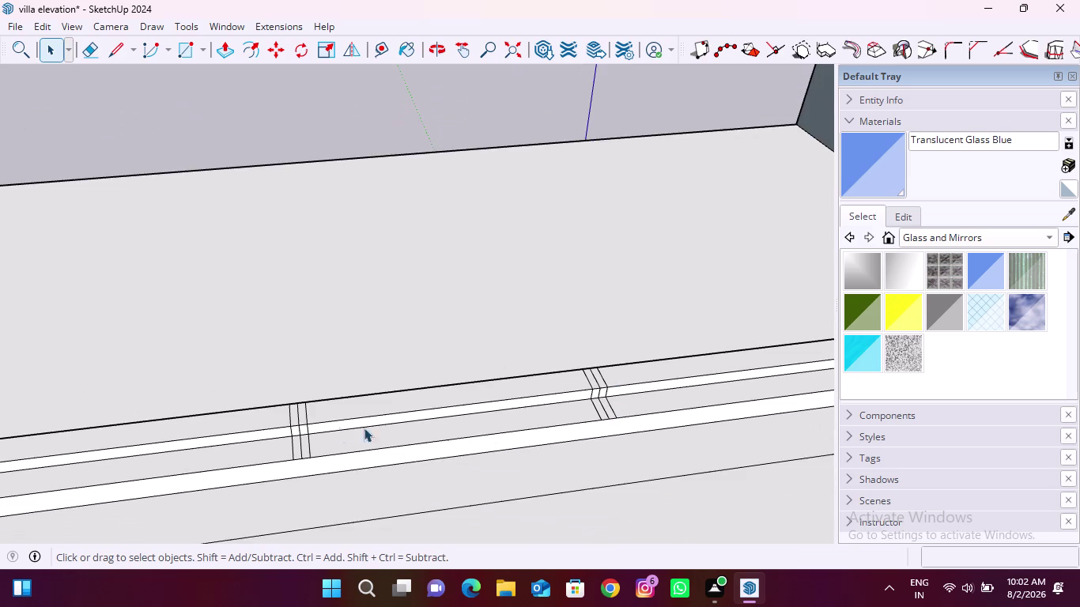
scroll(up, 3)
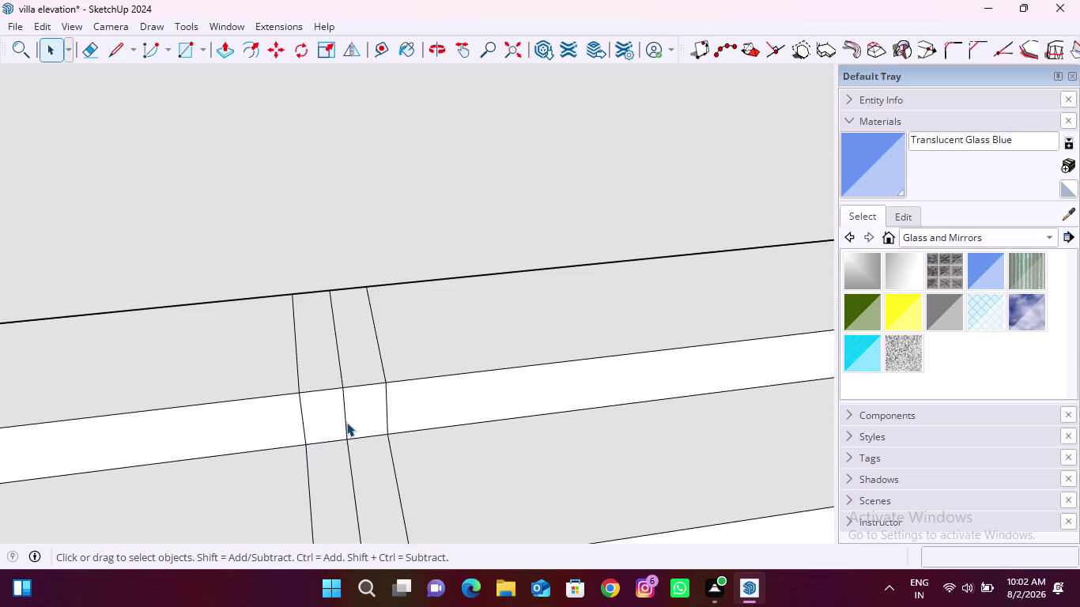
Delete the three leftover copied lines at the left-hand division.
click(344, 423)
key(Delete)
click(342, 379)
key(Delete)
click(350, 470)
key(Delete)
scroll(down, 3)
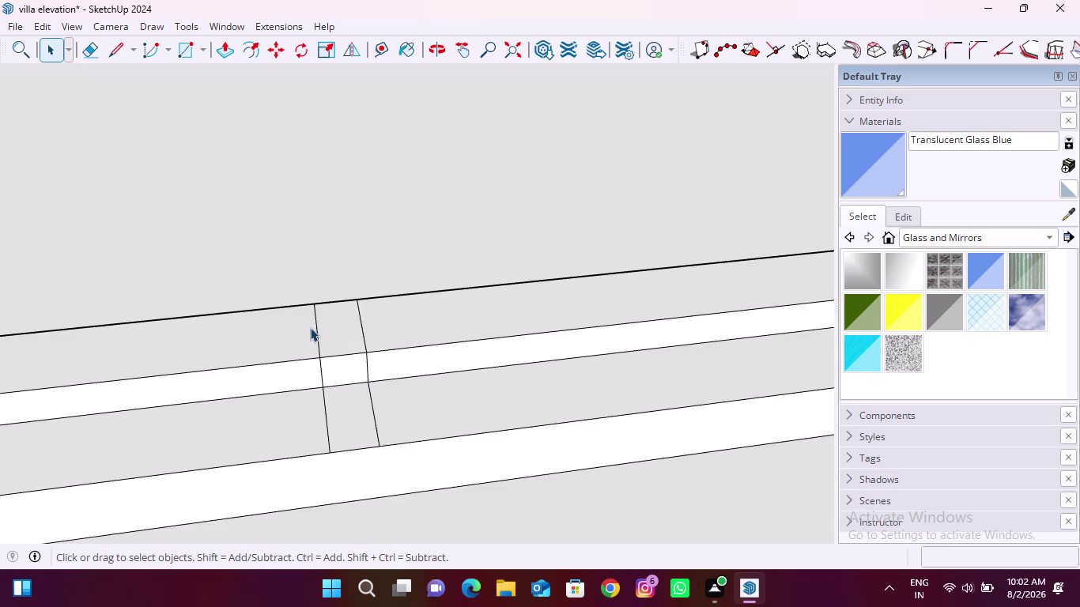
scroll(down, 3)
scroll(up, 3)
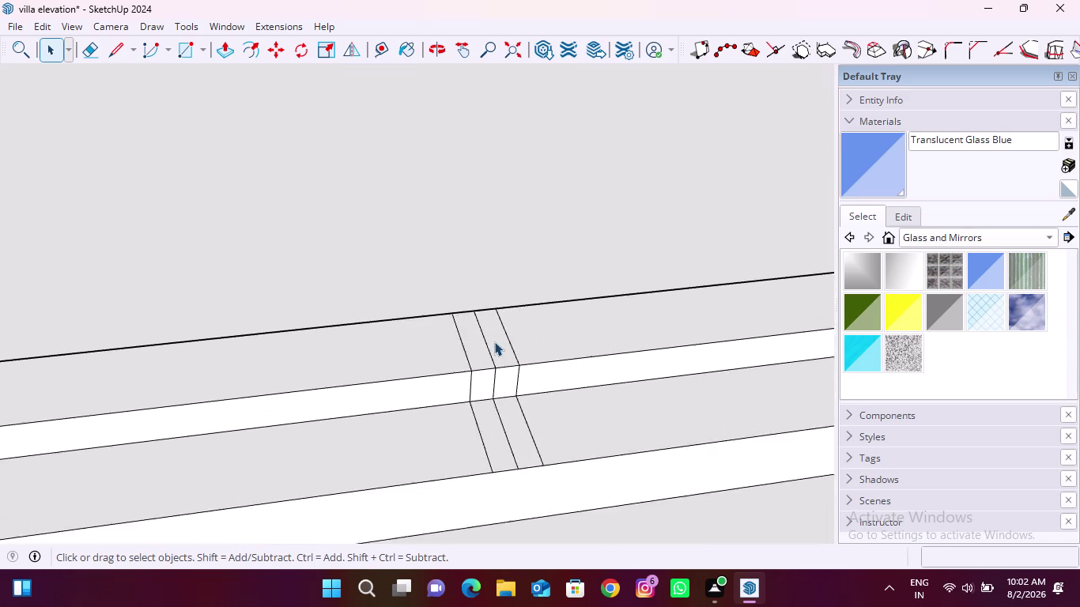
scroll(up, 3)
Delete the duplicate line, the small strip face and the surplus line below the band.
click(486, 350)
key(Delete)
click(491, 409)
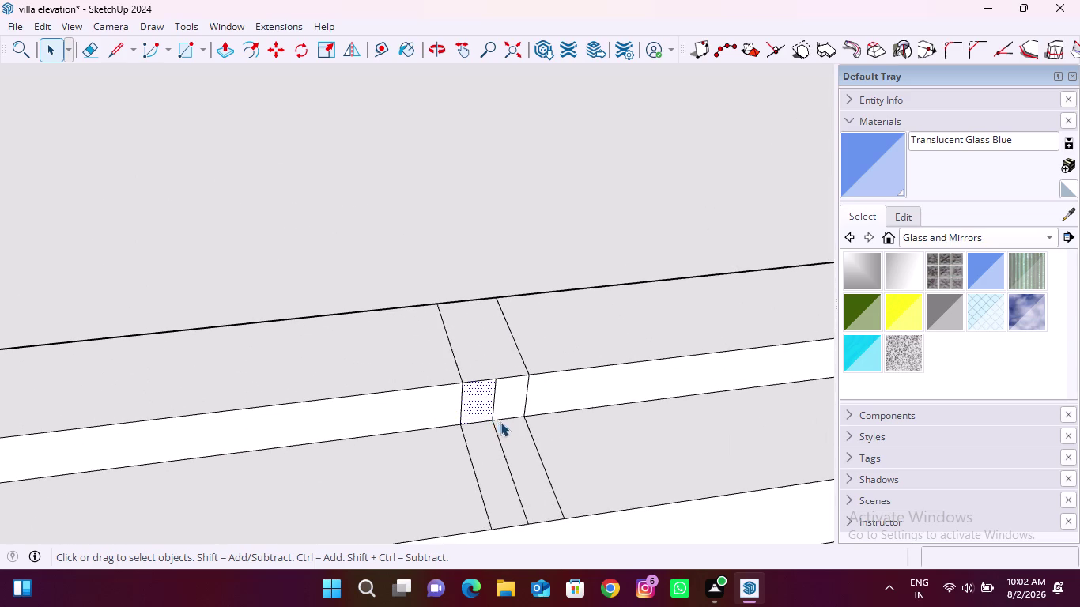
click(494, 405)
key(Delete)
click(499, 436)
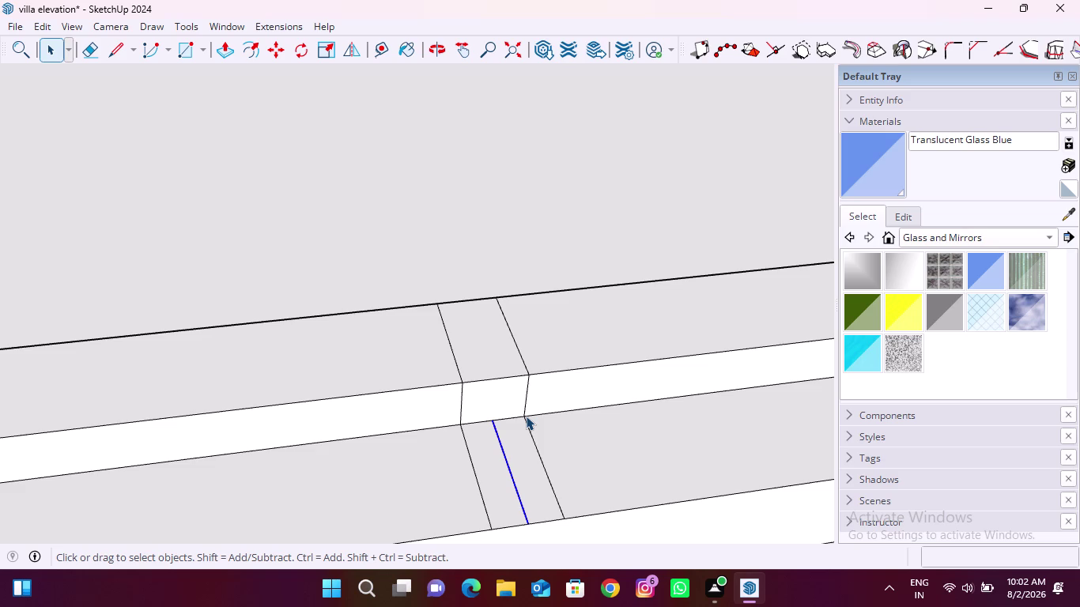
key(Delete)
scroll(down, 3)
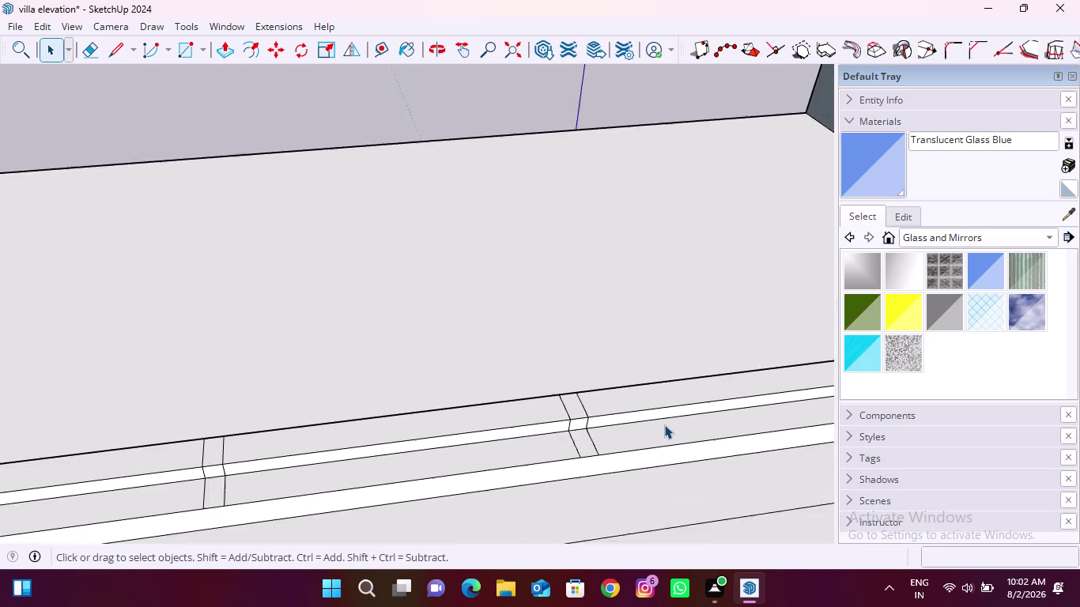
scroll(down, 3)
Activate Push/Pull and bring the villa's first-floor front window into view.
click(221, 50)
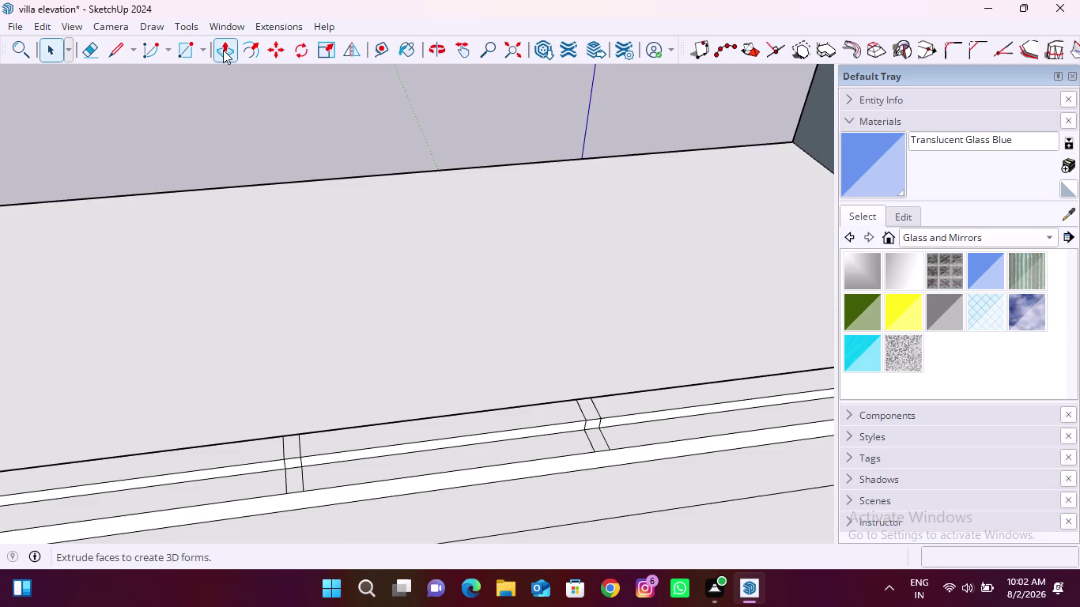
scroll(up, 3)
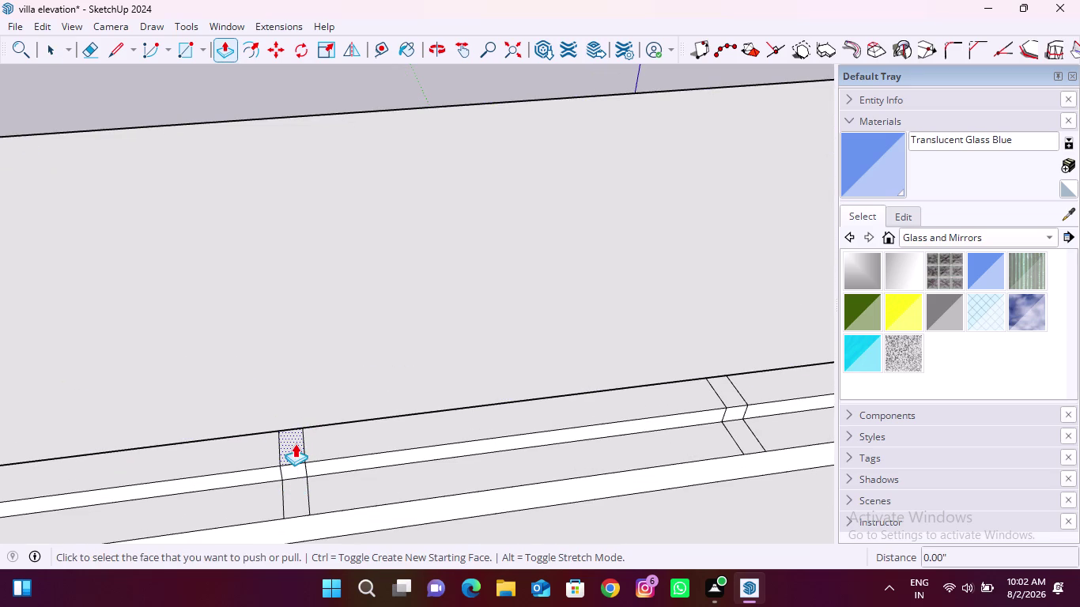
click(295, 443)
middle_drag(263, 374, 835, 407)
scroll(down, 3)
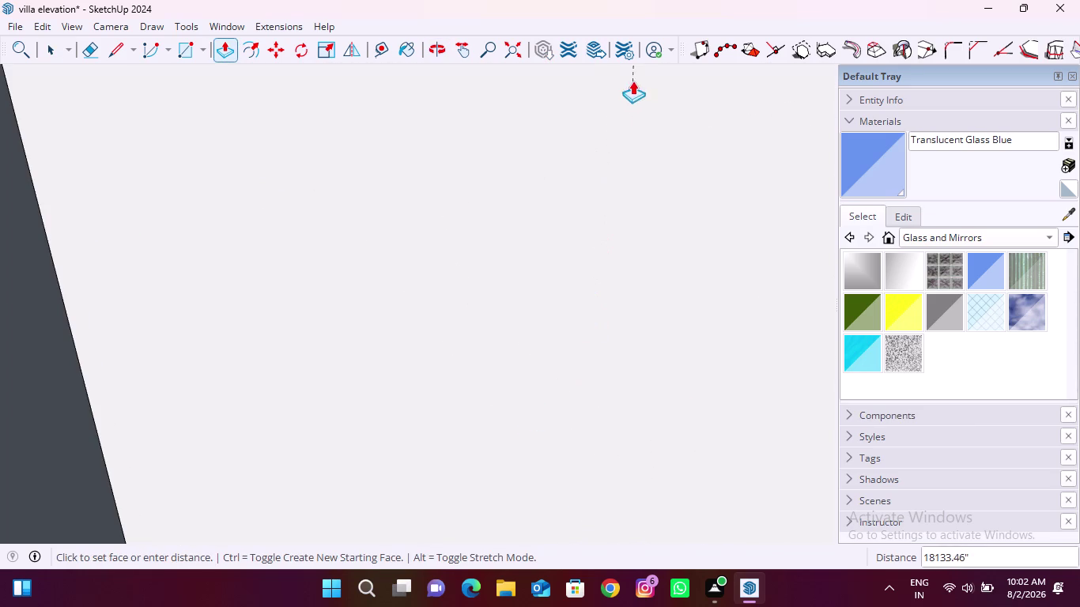
click(511, 48)
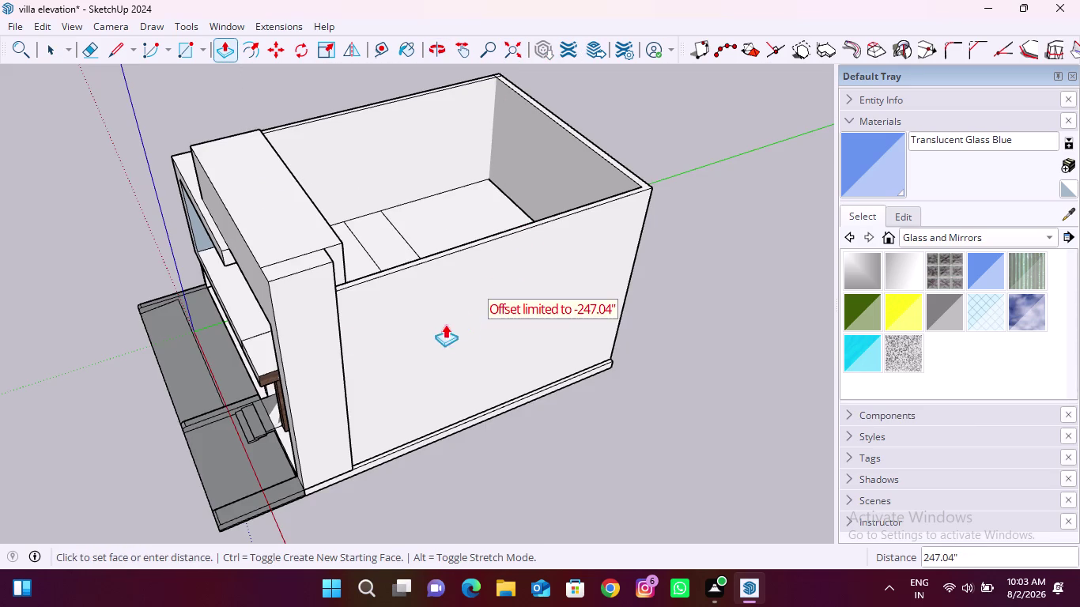
middle_drag(218, 316, 472, 261)
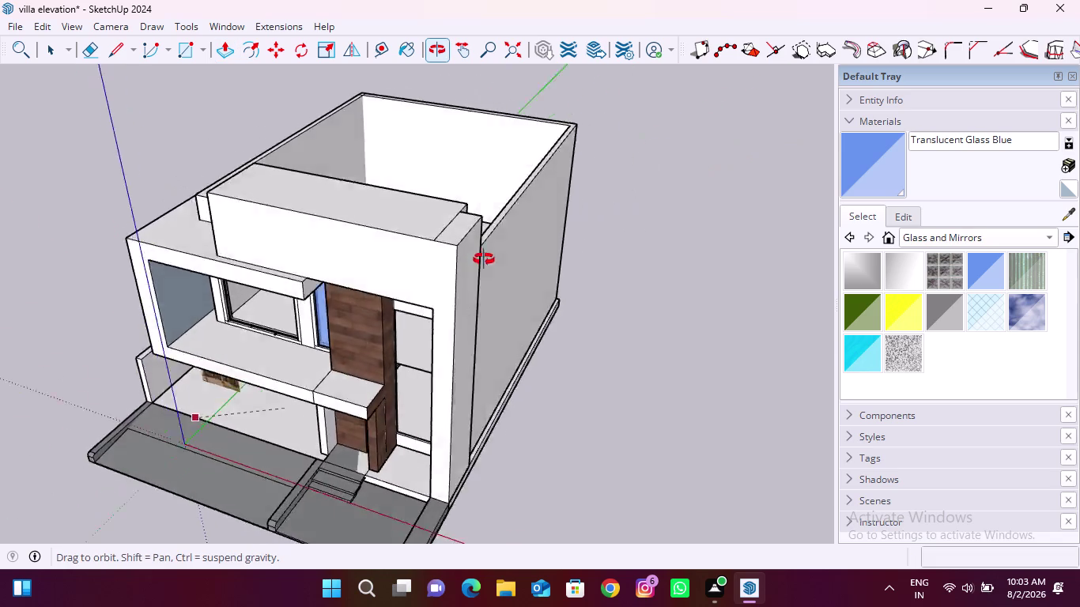
middle_drag(472, 260, 588, 220)
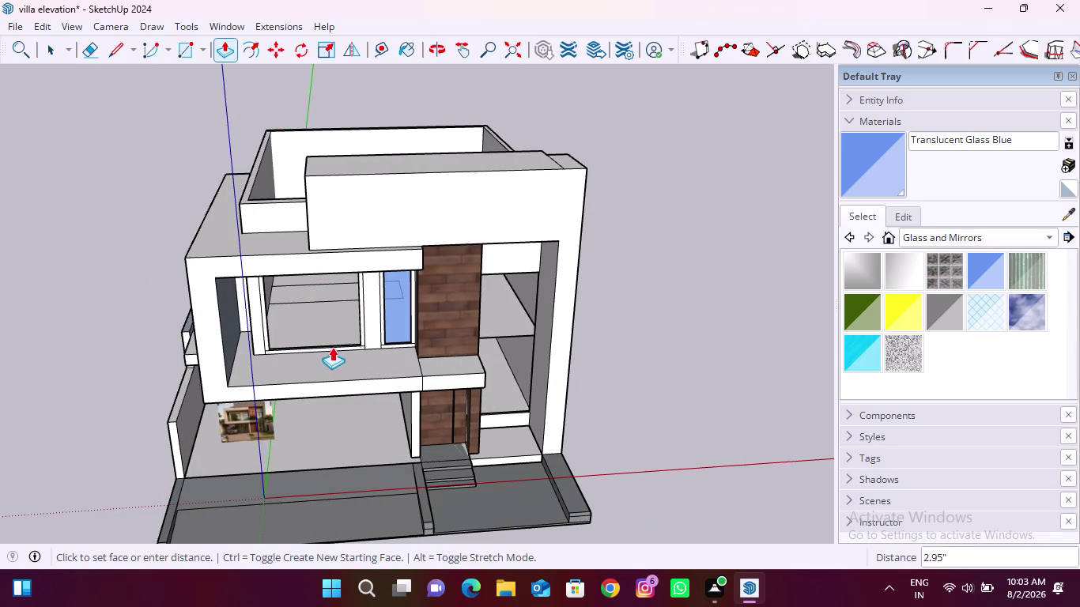
middle_drag(333, 347, 340, 230)
scroll(up, 3)
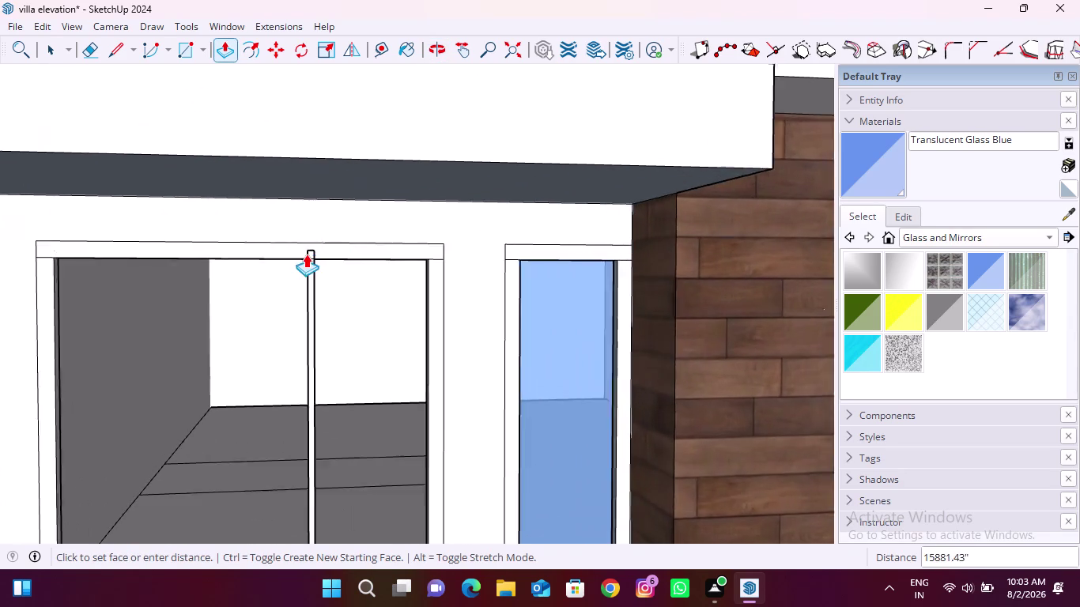
scroll(up, 3)
scroll(up, 3)
scroll(up, 3)
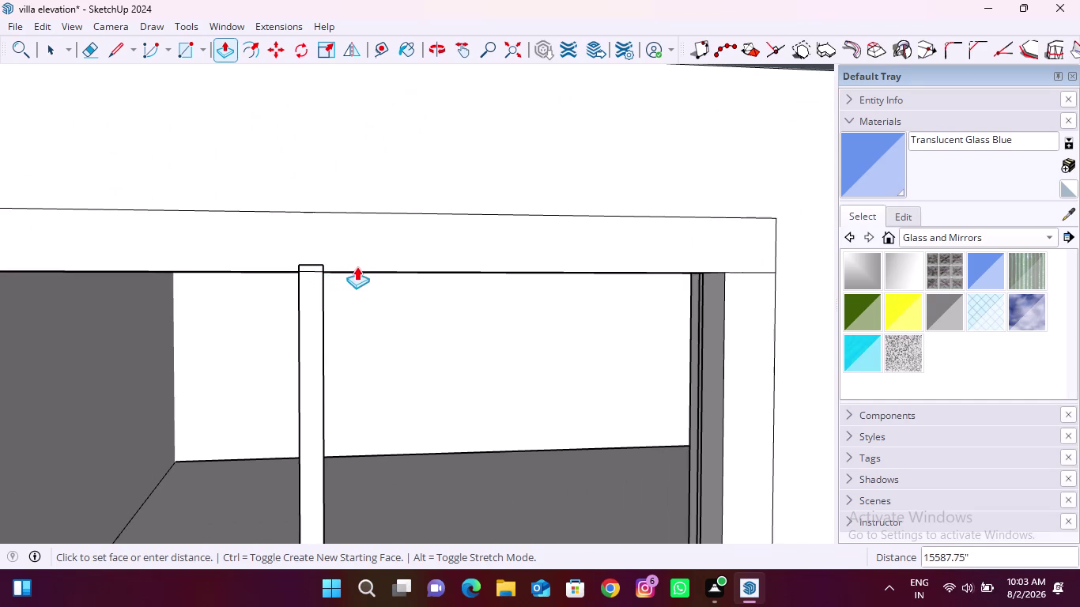
Pull the front window's mullion base up to meet the top frame.
click(376, 275)
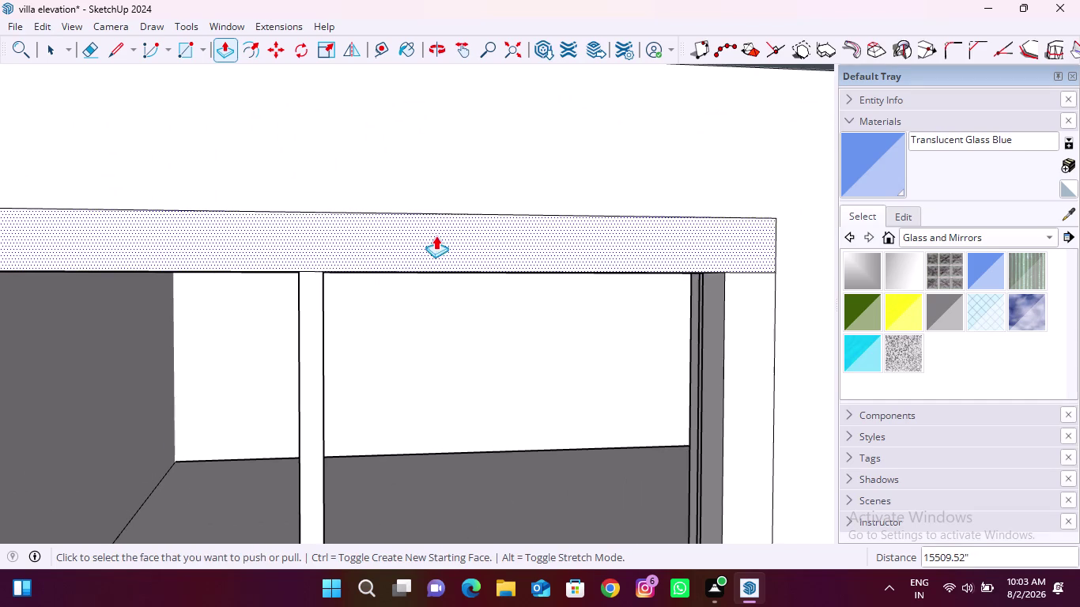
scroll(down, 3)
middle_drag(405, 371, 385, 461)
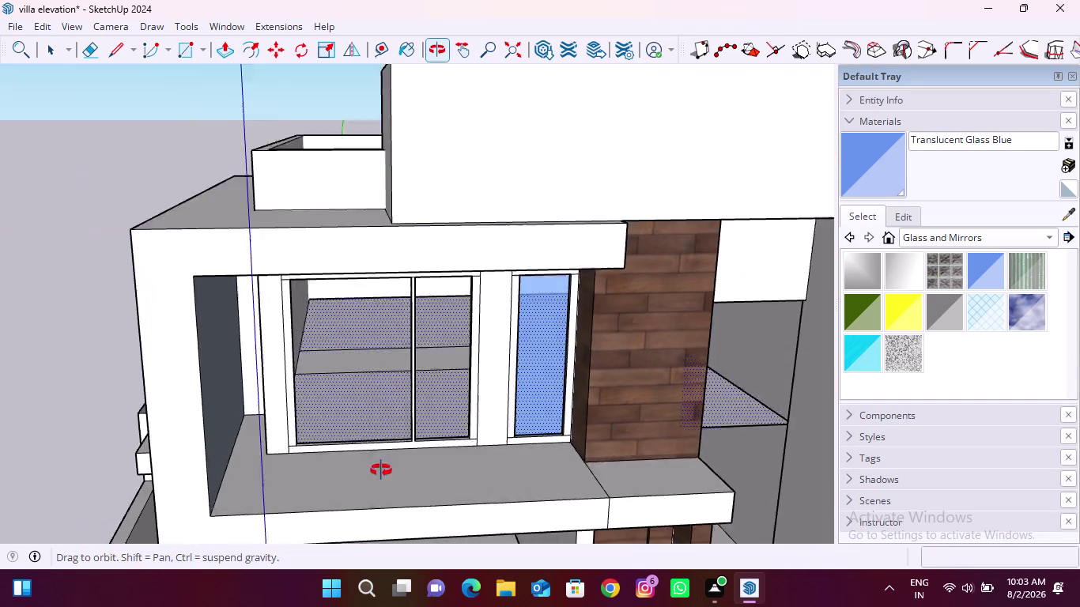
middle_drag(385, 461, 372, 487)
scroll(up, 3)
scroll(up, 3)
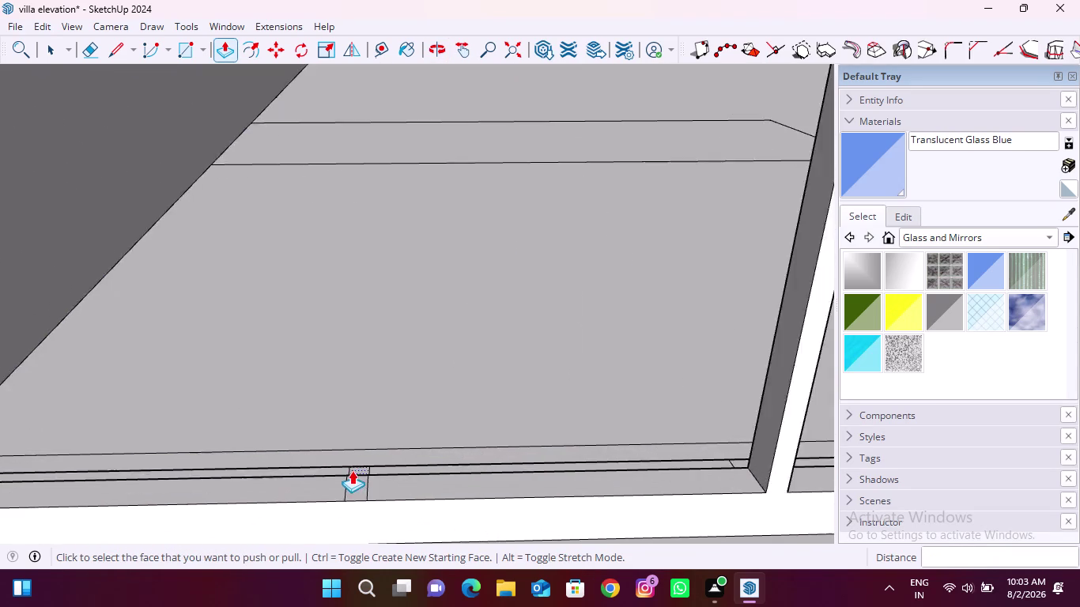
scroll(up, 3)
click(356, 490)
scroll(down, 3)
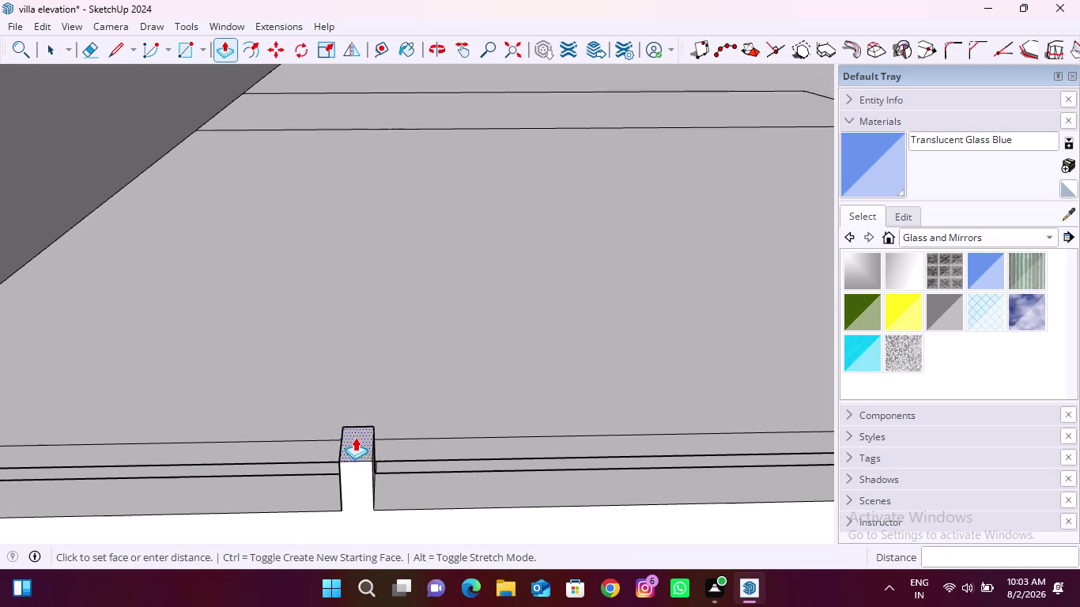
scroll(down, 3)
middle_drag(355, 442, 371, 389)
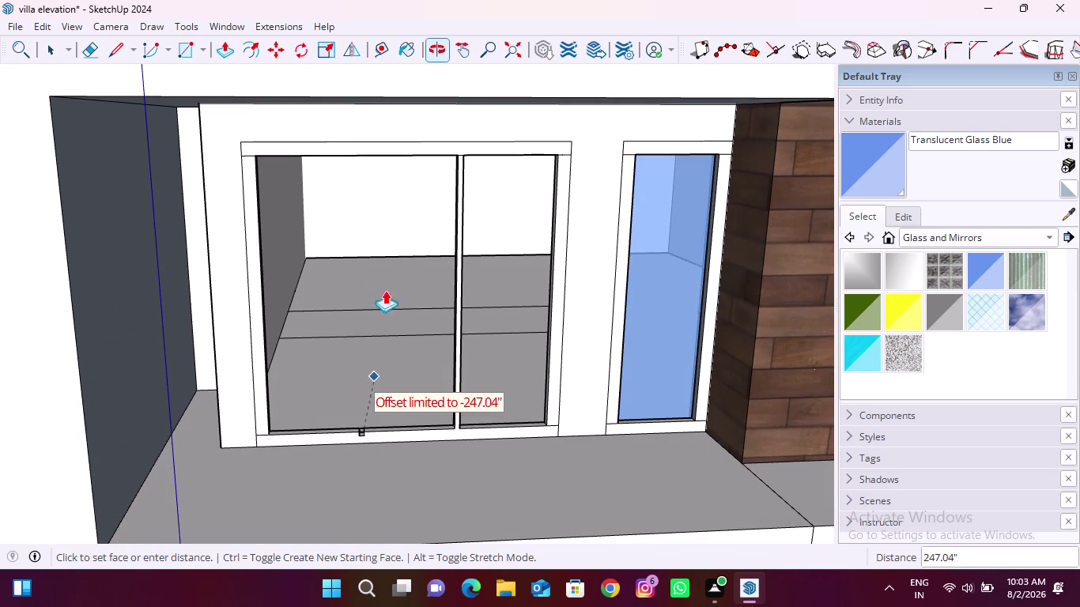
scroll(up, 3)
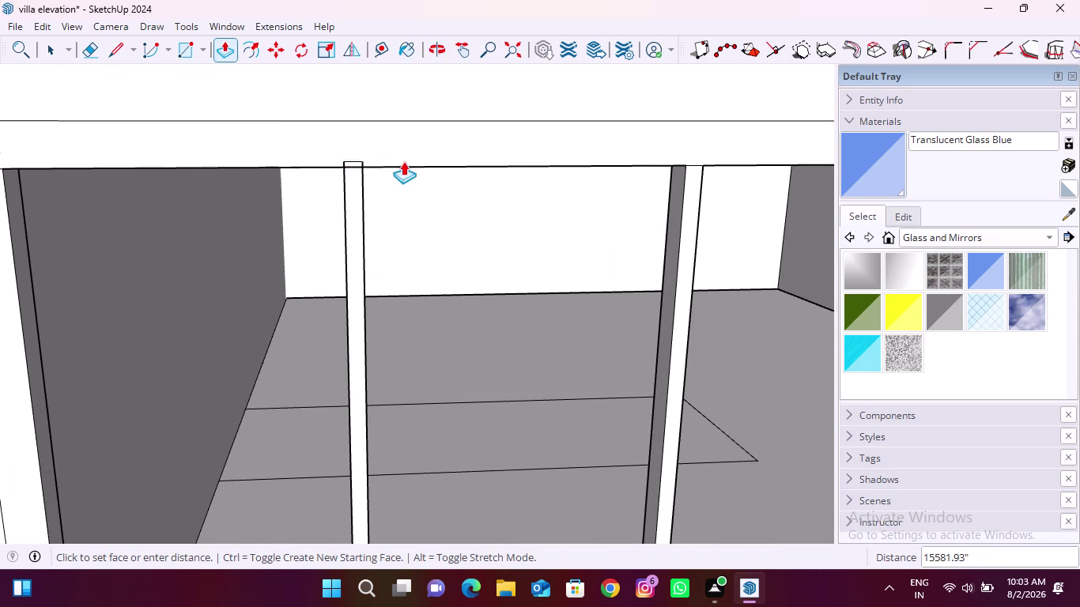
click(412, 166)
Repeat the same extrusion on the rear sliding window's mullion base.
scroll(down, 3)
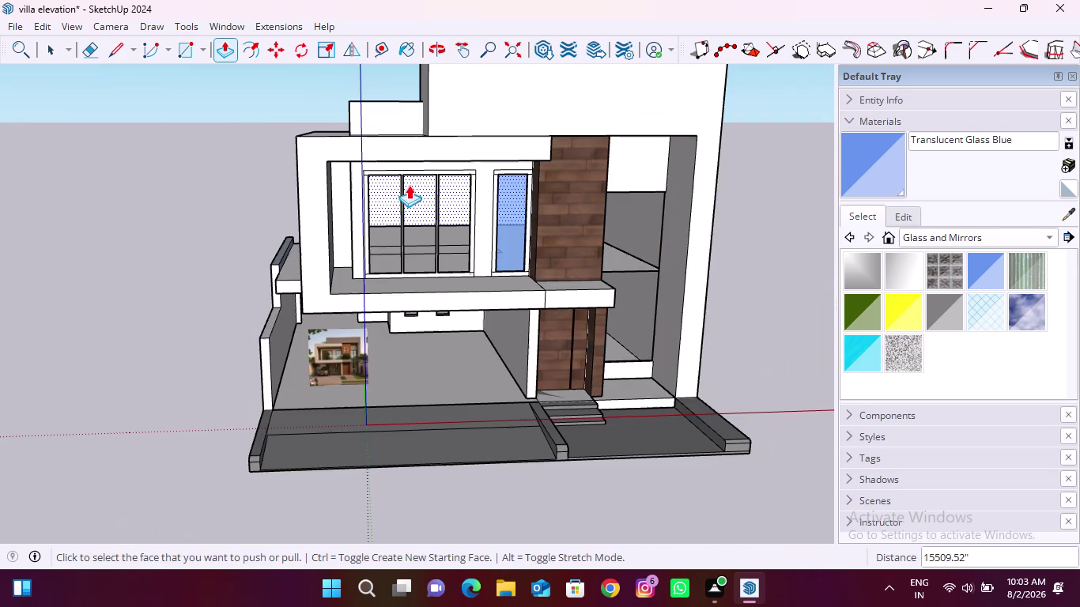
middle_drag(427, 185, 768, 424)
middle_drag(340, 200, 376, 208)
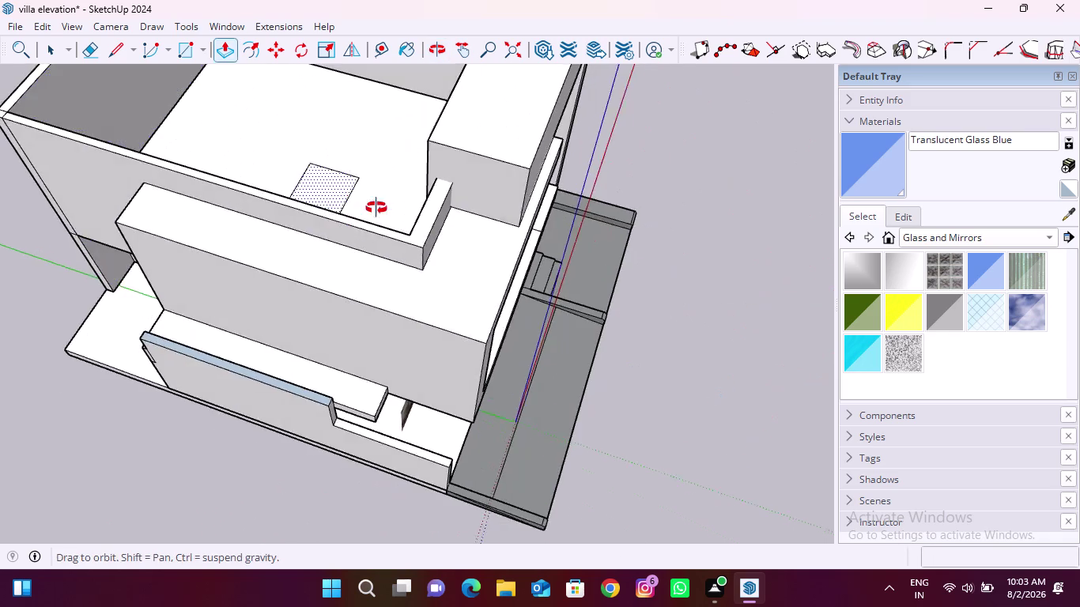
middle_drag(376, 208, 715, 202)
middle_drag(435, 226, 596, 213)
scroll(up, 3)
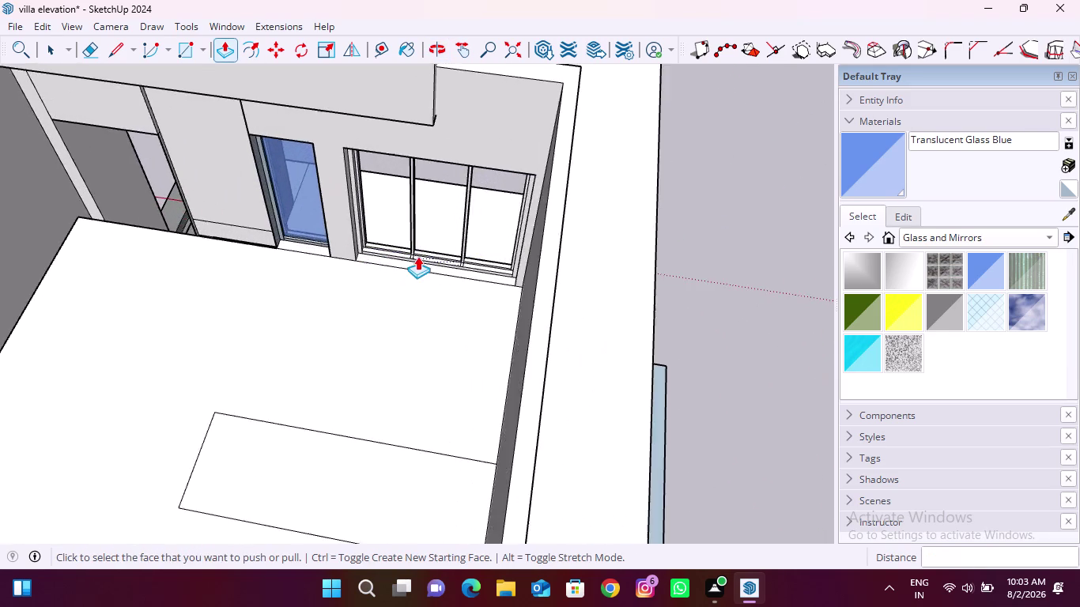
scroll(up, 3)
scroll(up, 3)
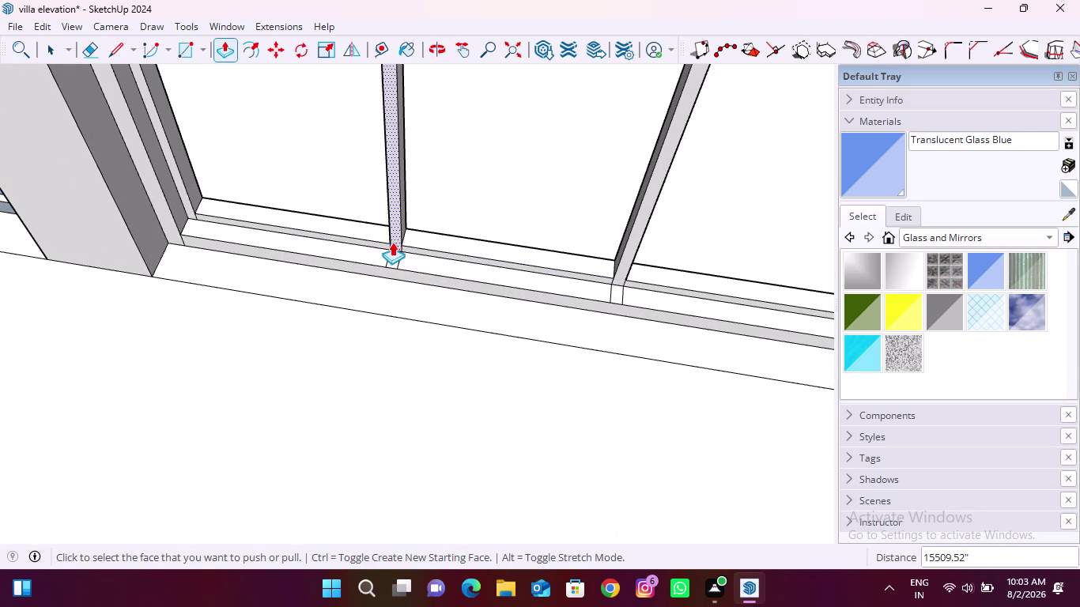
scroll(up, 3)
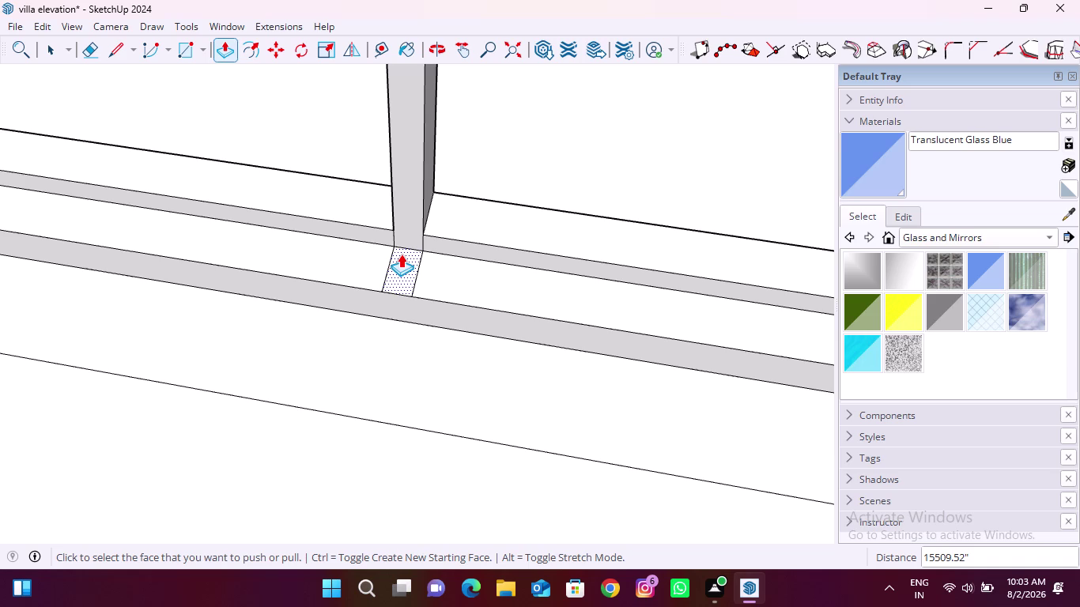
double_click(401, 254)
Extend the rear mullion's top face up to the top frame.
scroll(down, 3)
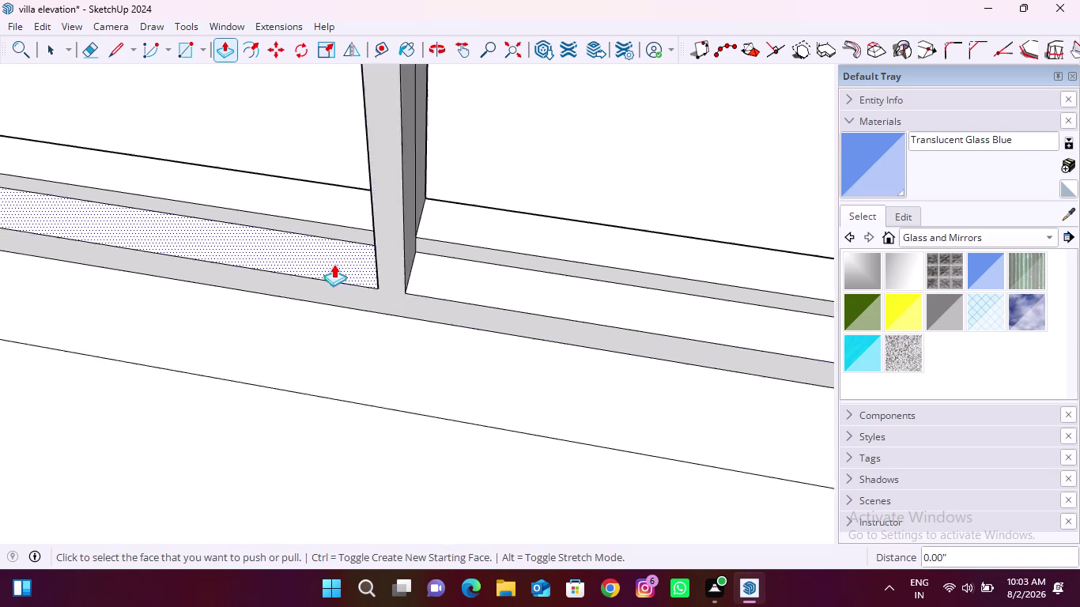
scroll(down, 3)
middle_drag(343, 304, 342, 252)
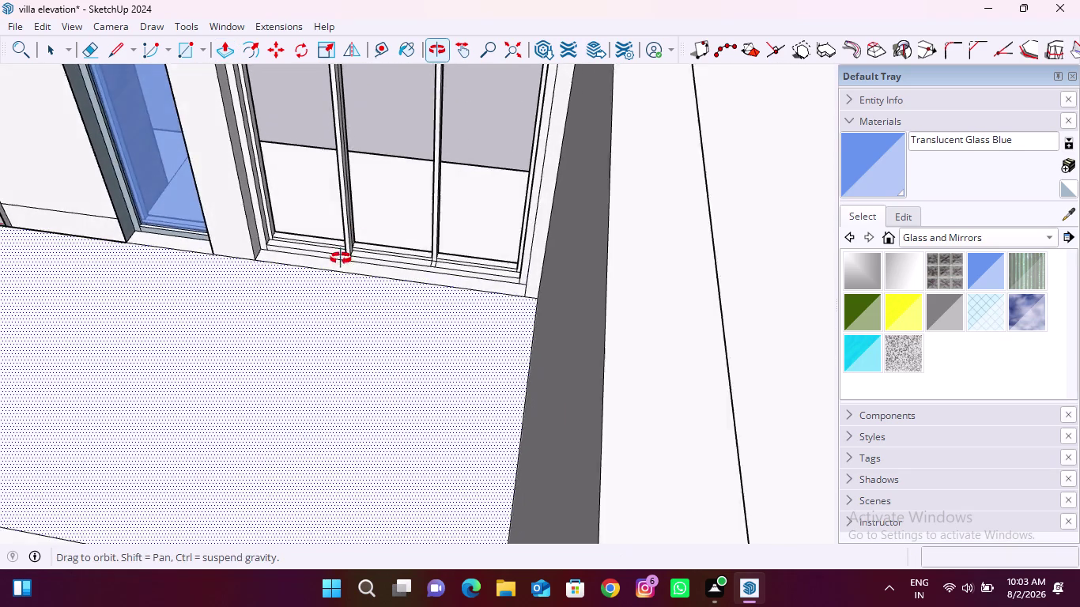
middle_drag(342, 253, 341, 261)
scroll(down, 3)
middle_drag(301, 329, 369, 248)
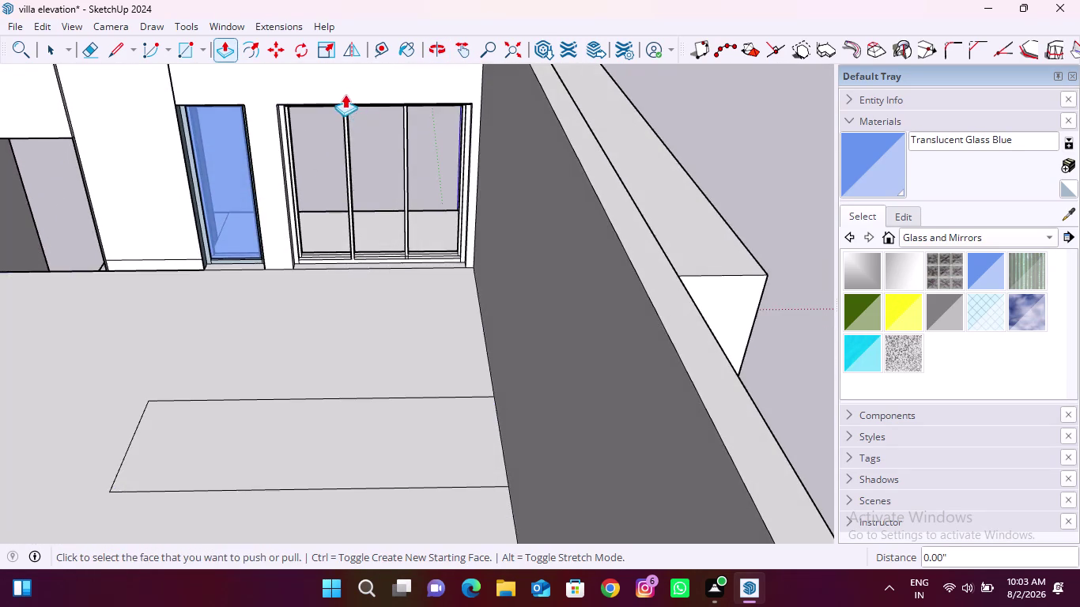
scroll(up, 3)
middle_drag(355, 221, 356, 214)
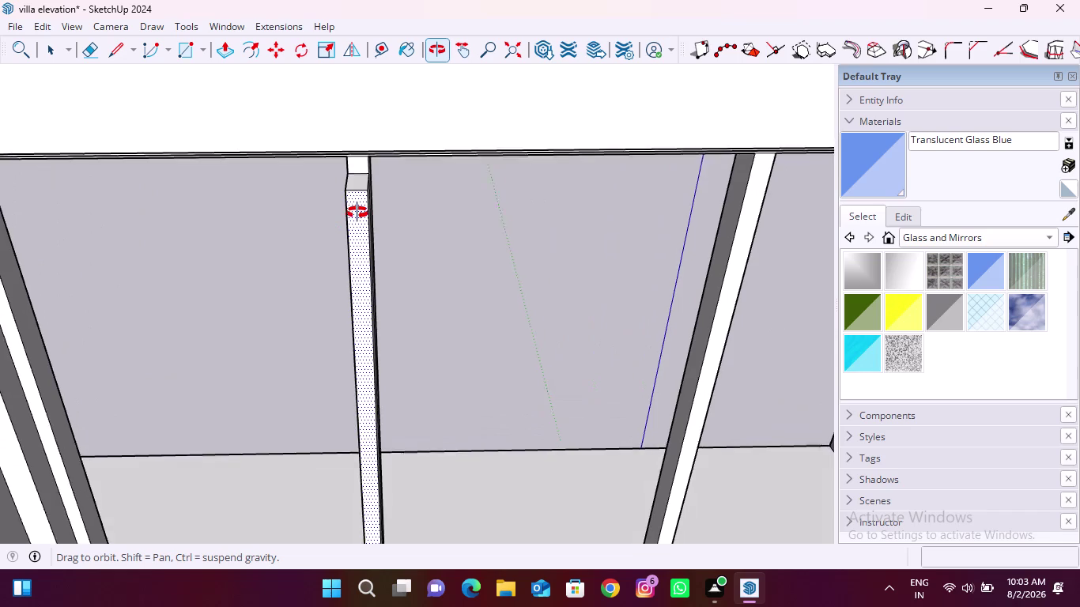
middle_drag(355, 215, 376, 162)
scroll(up, 3)
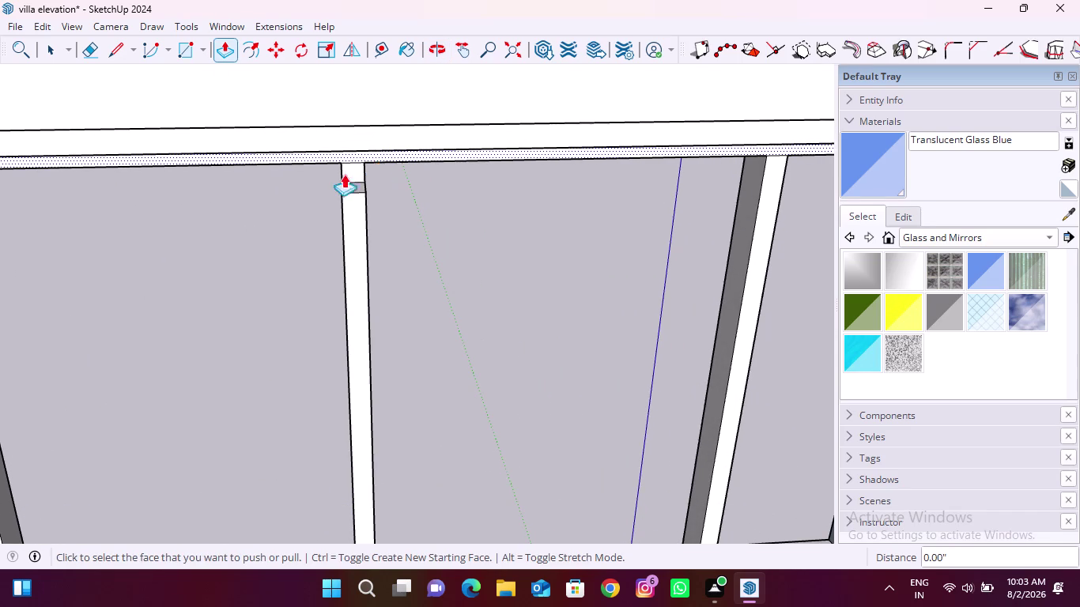
scroll(up, 3)
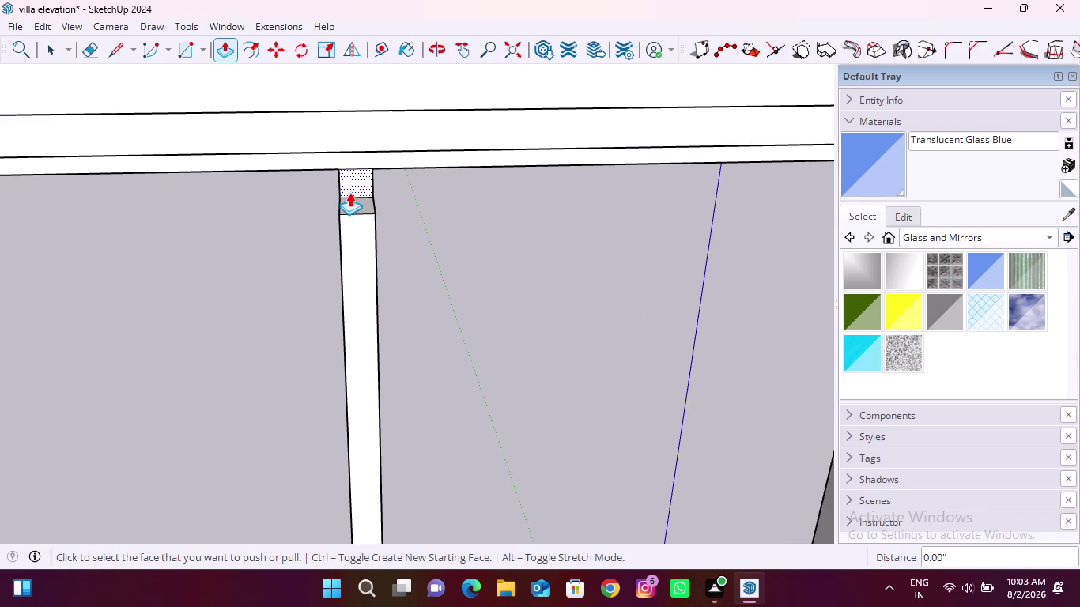
click(359, 198)
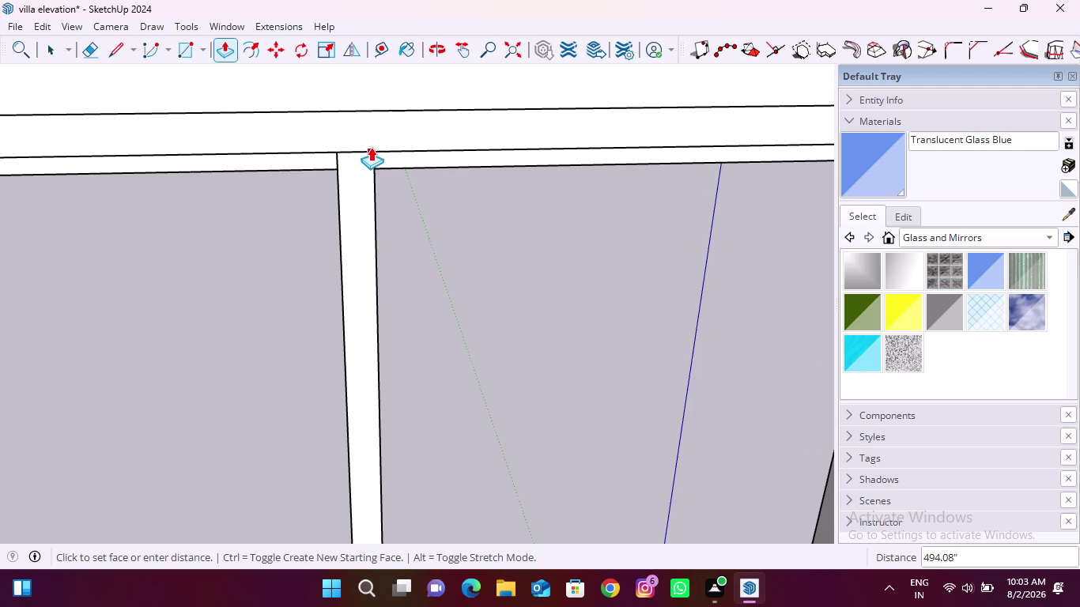
click(371, 147)
Try repeating the extrusion on the next mullion, then undo and cancel it.
scroll(down, 3)
scroll(up, 3)
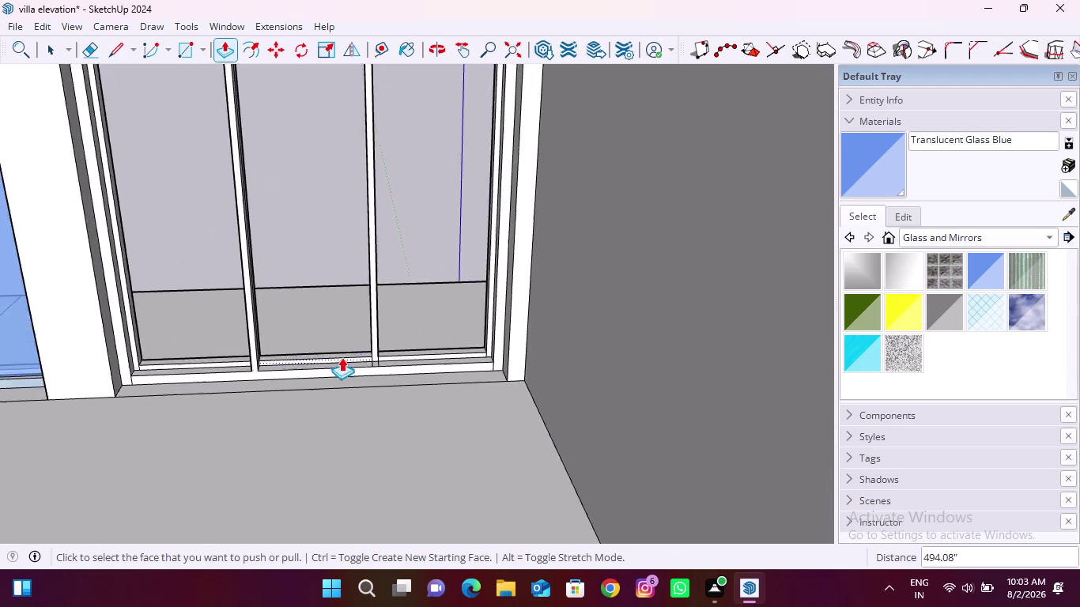
scroll(up, 3)
double_click(411, 373)
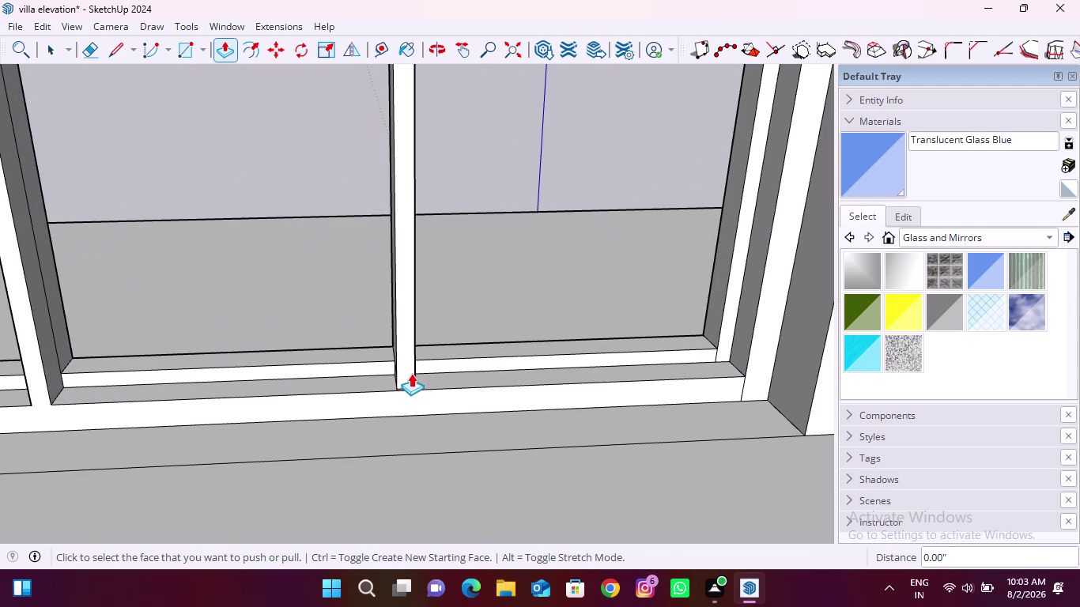
key(ctrl+z)
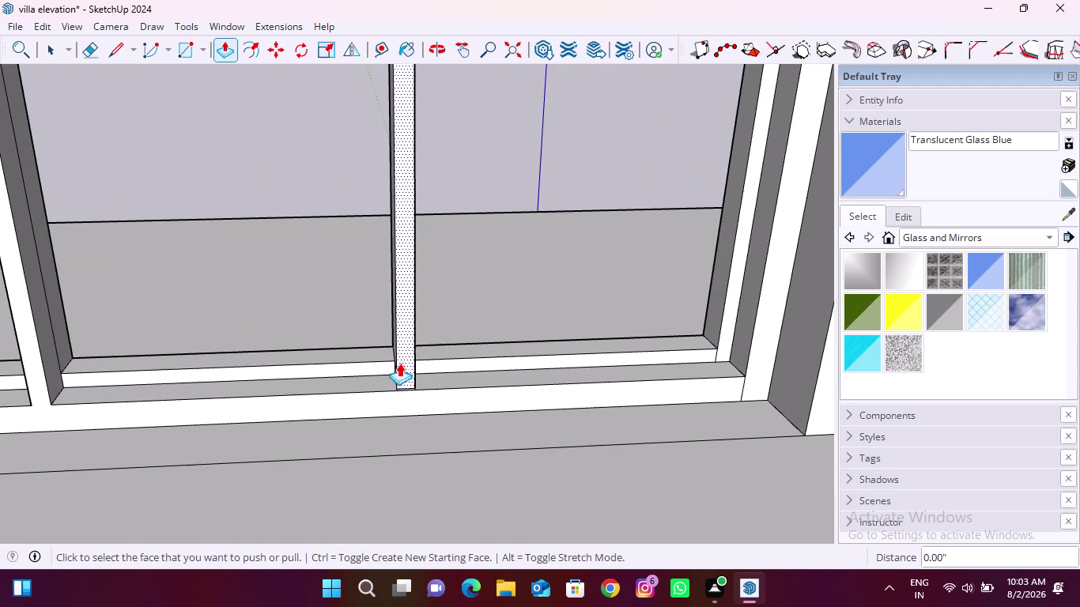
scroll(up, 3)
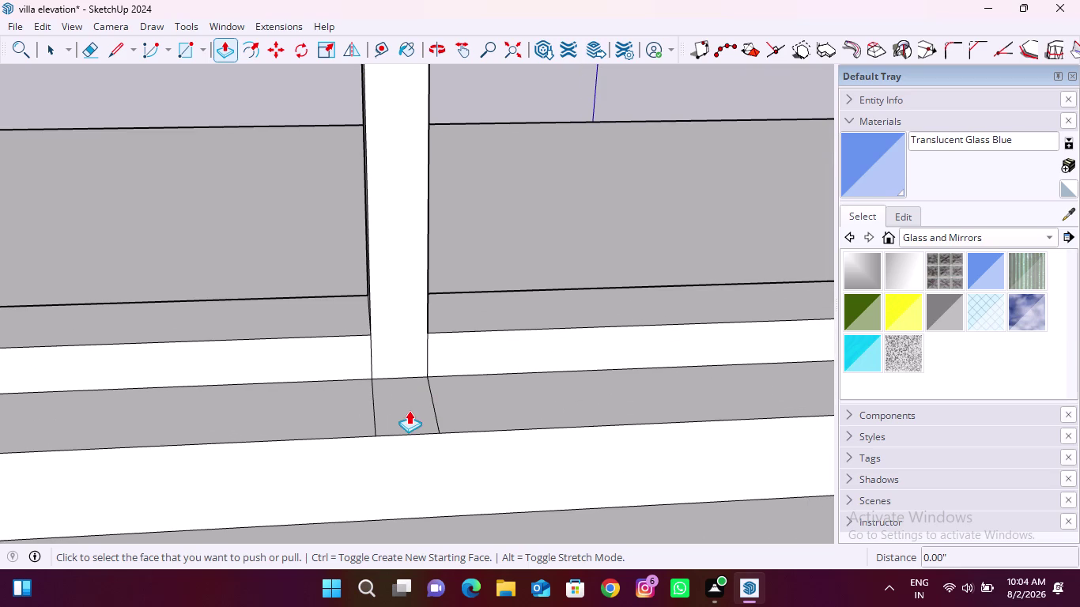
key(Escape)
key(Escape)
Start pushing the divider's base face with the base in view.
middle_drag(401, 391, 401, 406)
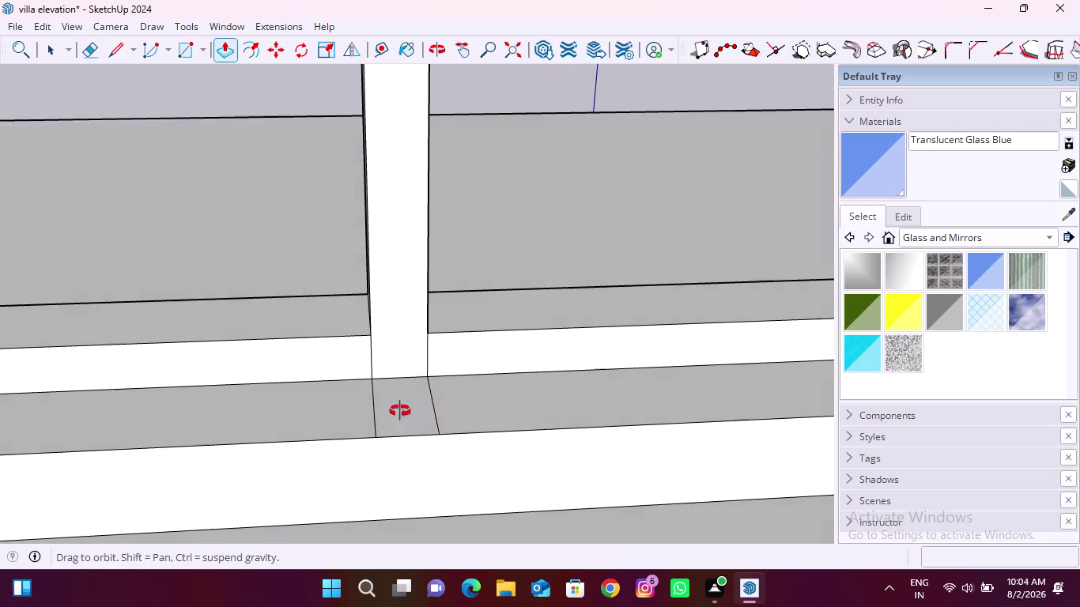
middle_drag(401, 406, 384, 448)
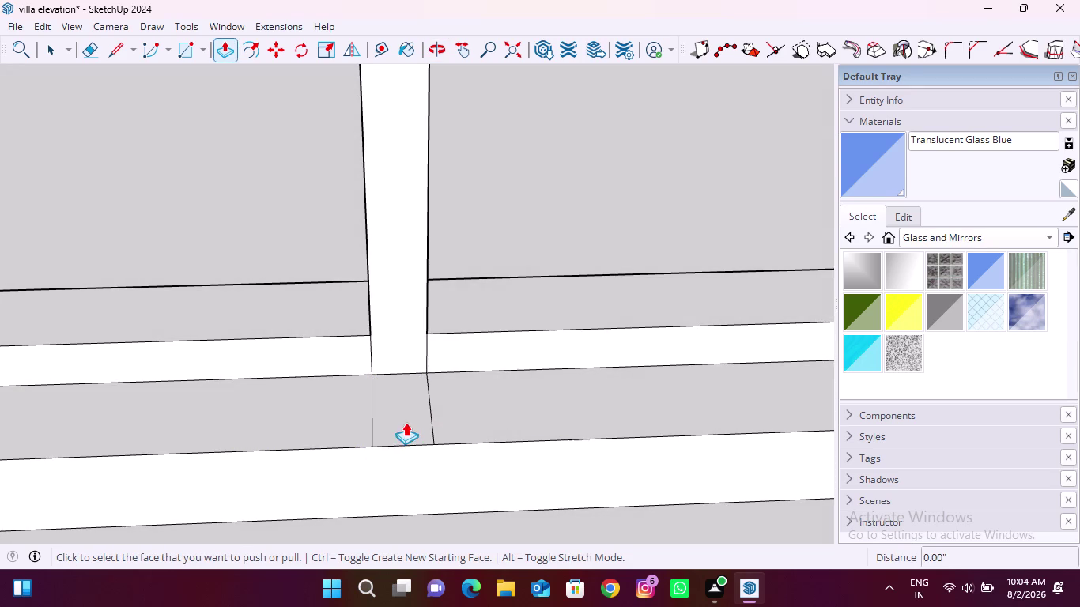
click(389, 442)
scroll(down, 3)
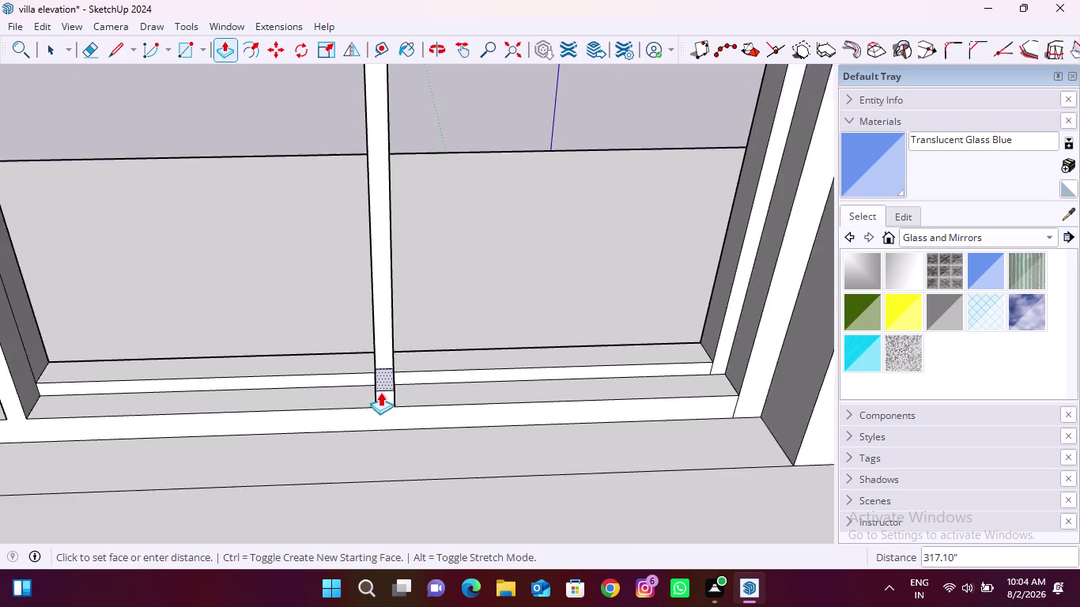
scroll(down, 3)
middle_drag(383, 405, 390, 374)
scroll(up, 3)
scroll(down, 3)
middle_drag(381, 431, 389, 350)
scroll(up, 3)
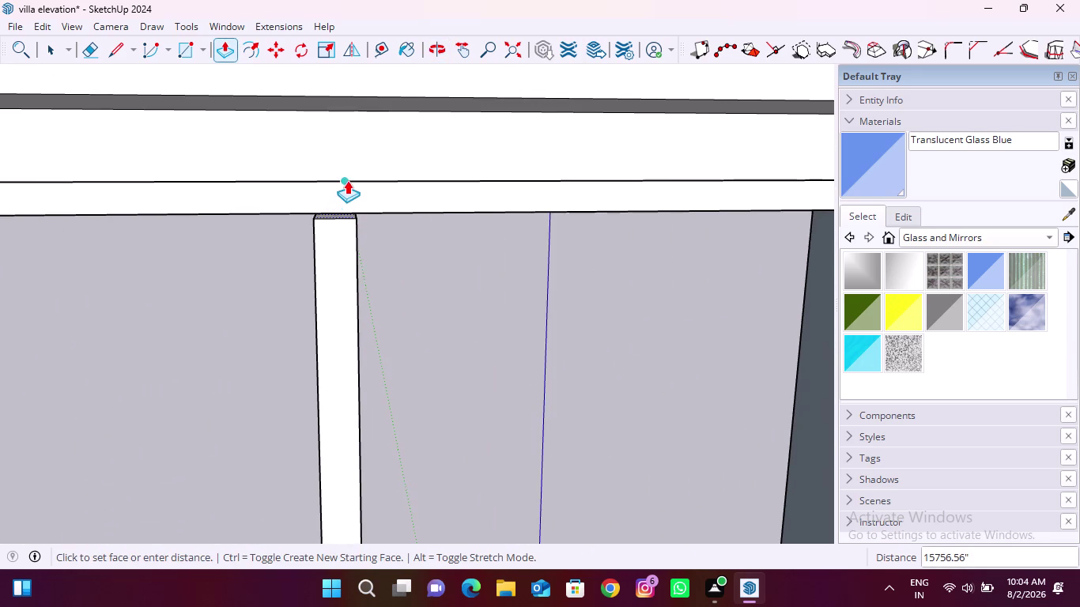
Raise the divider bar's top face to the top band and exit Push/Pull.
click(348, 180)
scroll(up, 3)
click(334, 254)
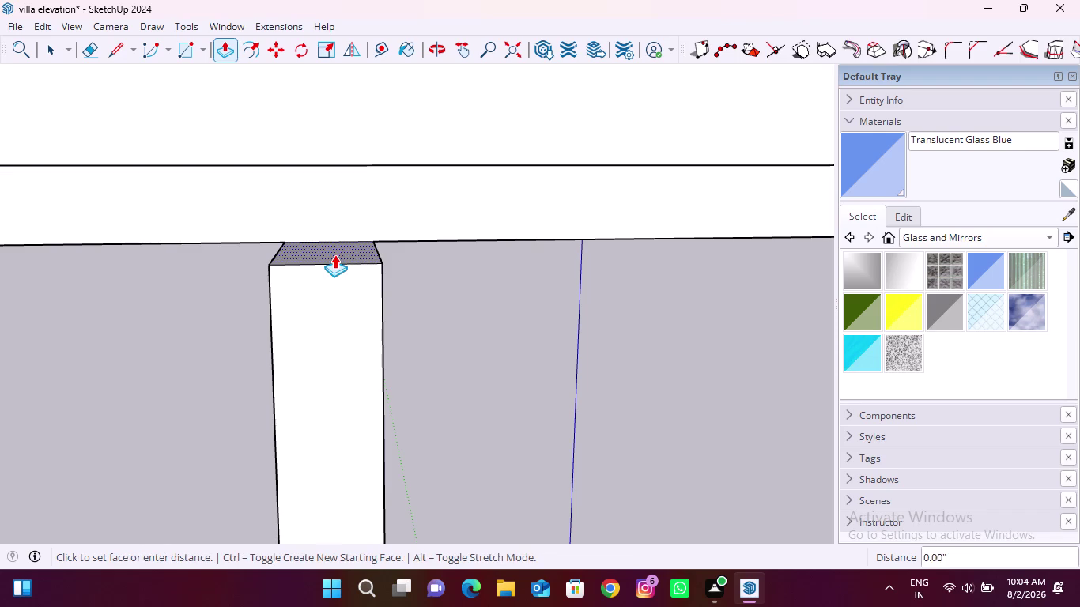
click(365, 164)
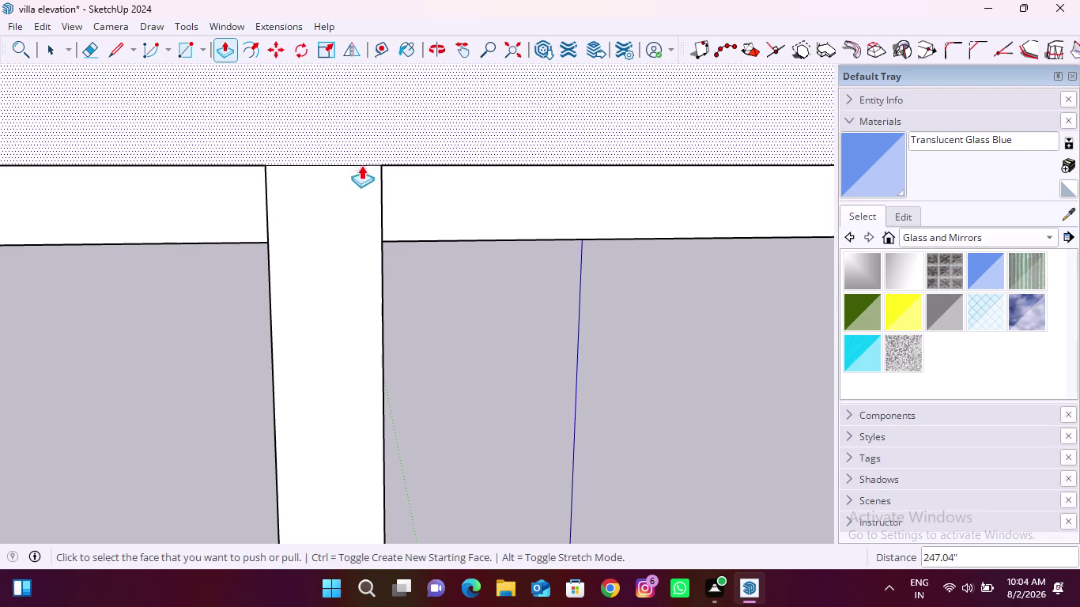
scroll(down, 3)
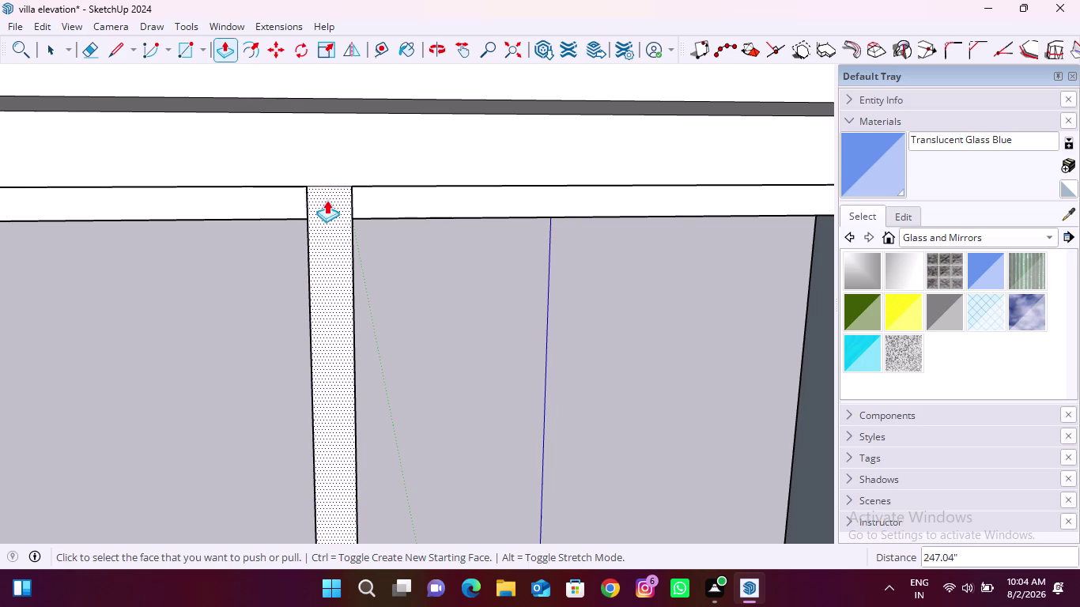
key(space)
scroll(down, 3)
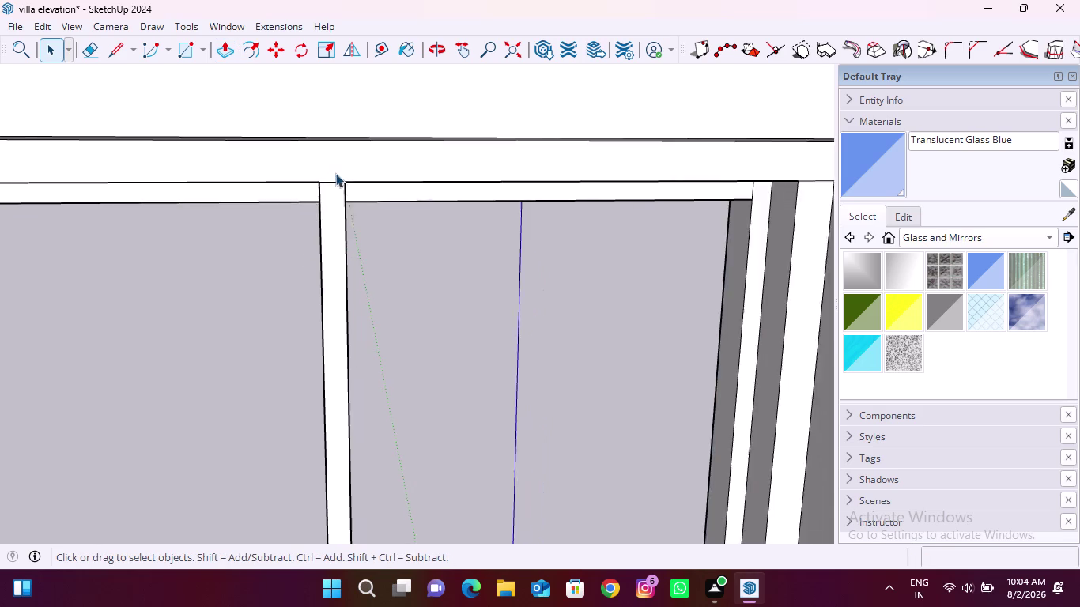
Bring the balcony sliding window frames into view and activate Push/Pull.
scroll(down, 3)
middle_drag(369, 218, 149, 348)
middle_drag(554, 296, 182, 299)
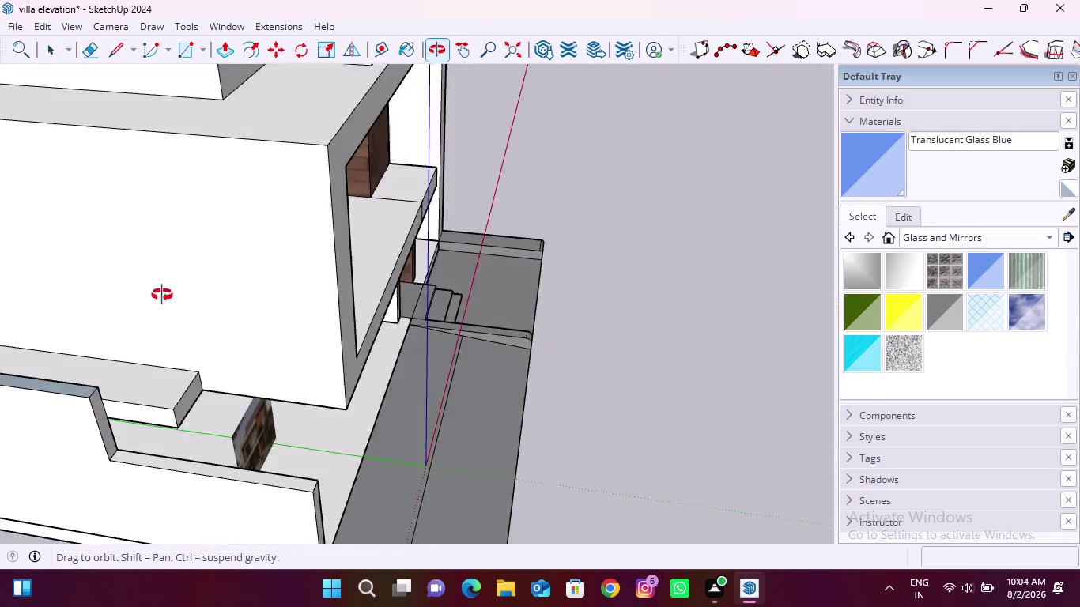
middle_drag(181, 299, 161, 294)
middle_drag(467, 269, 212, 255)
scroll(up, 3)
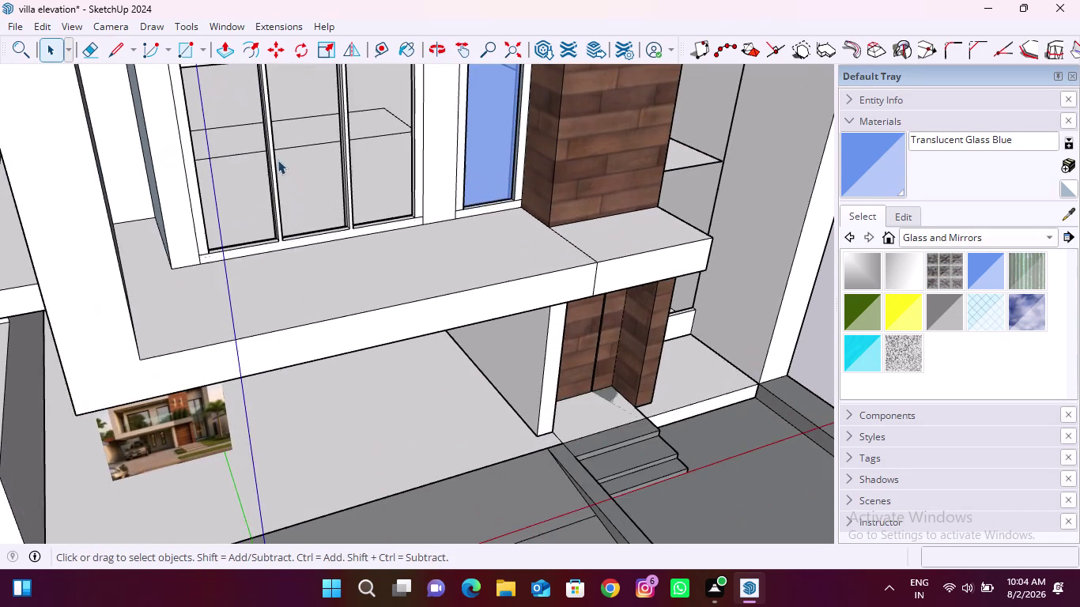
scroll(down, 3)
middle_drag(271, 238, 335, 189)
scroll(up, 3)
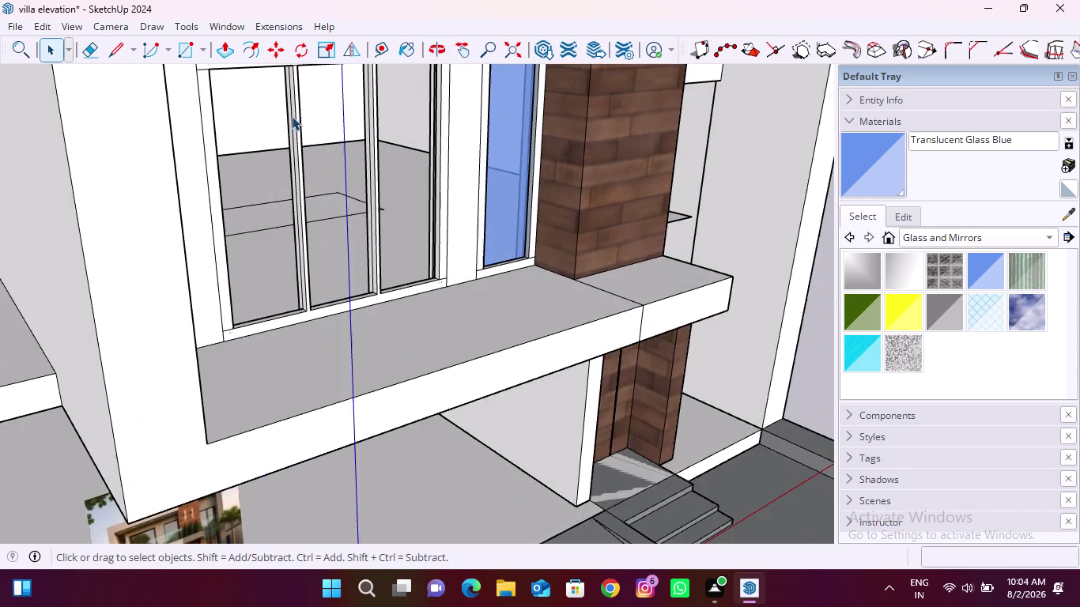
scroll(up, 3)
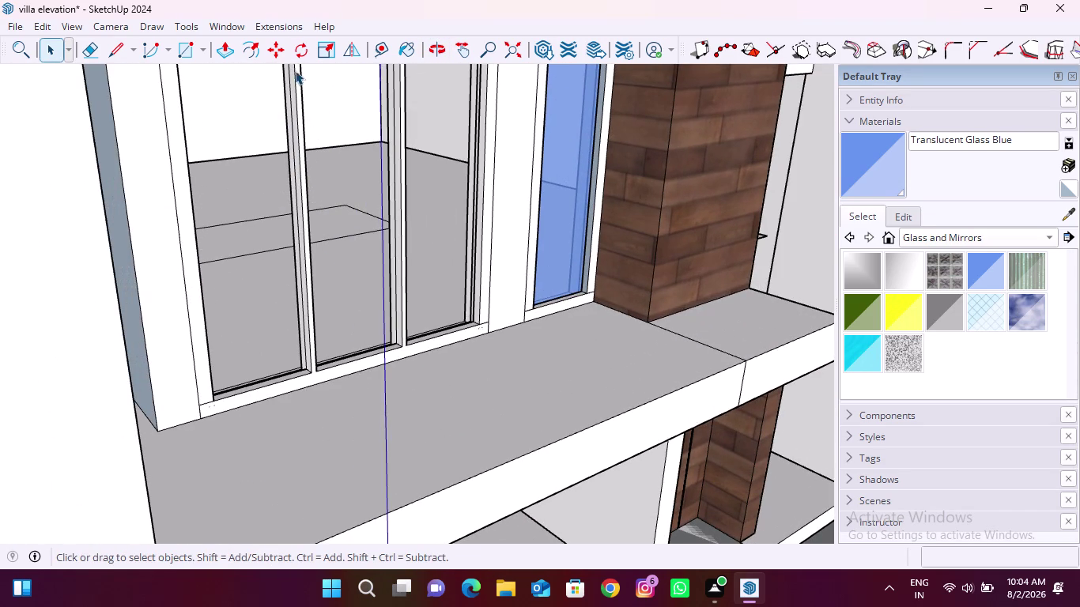
click(229, 51)
scroll(up, 3)
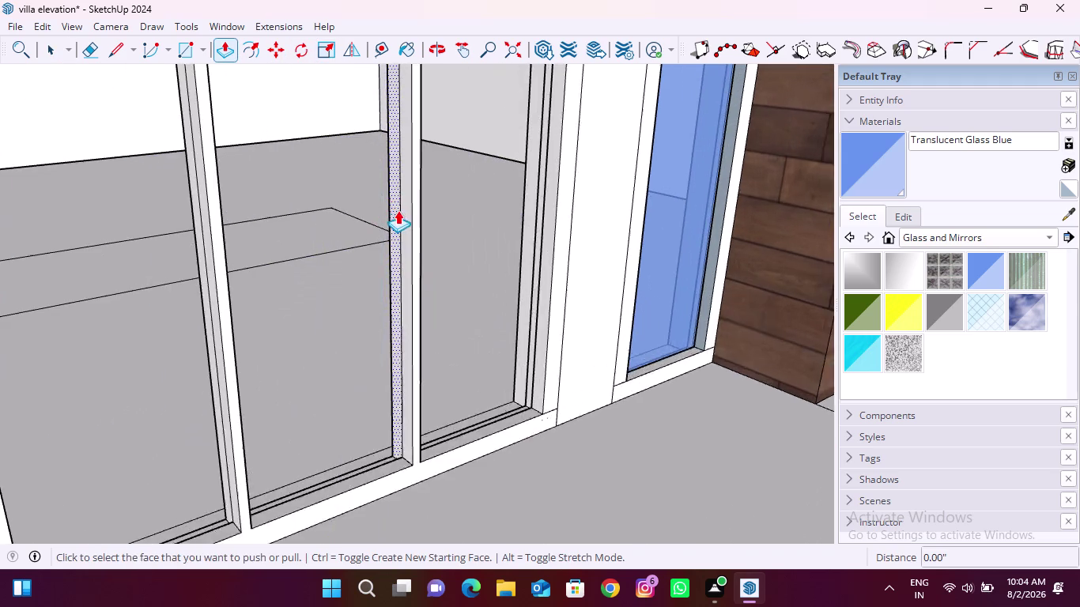
scroll(up, 3)
Pull the thin frame strip beside the blue glass out to a new depth.
click(406, 233)
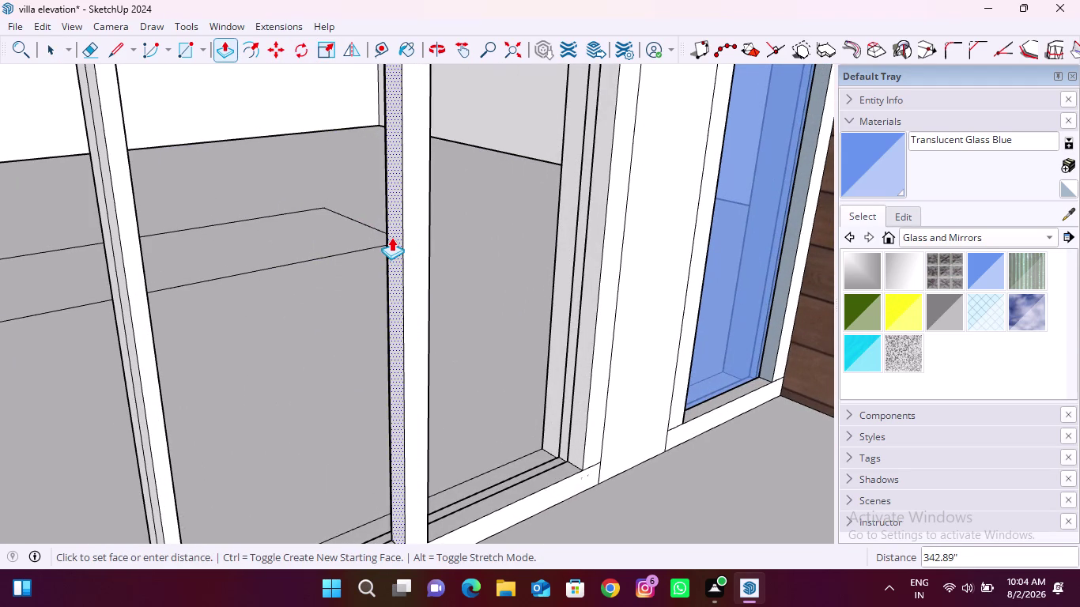
scroll(up, 3)
middle_drag(393, 237, 505, 262)
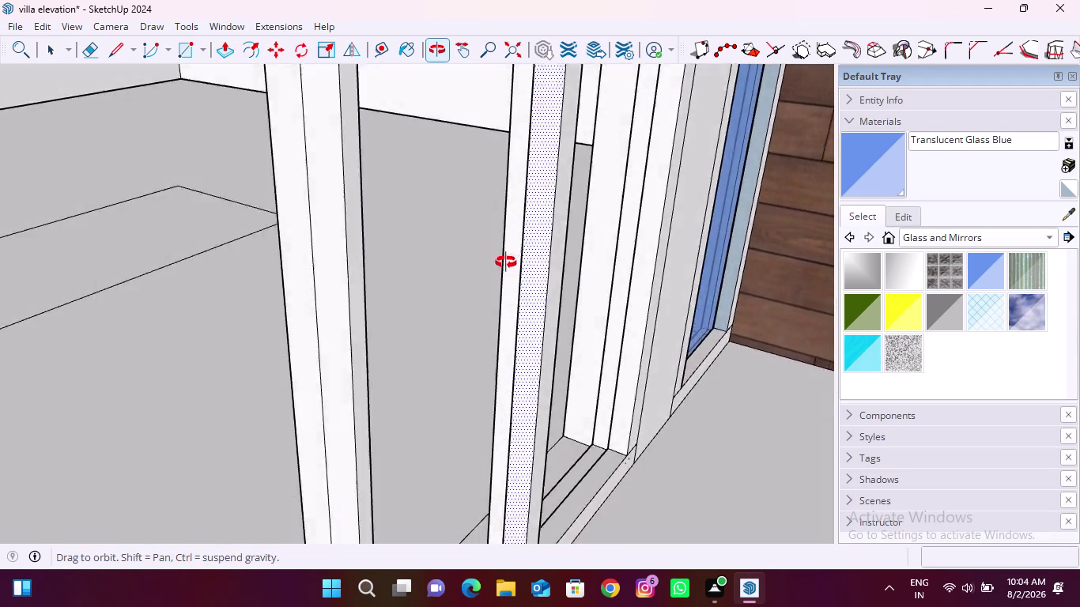
middle_drag(505, 263, 572, 345)
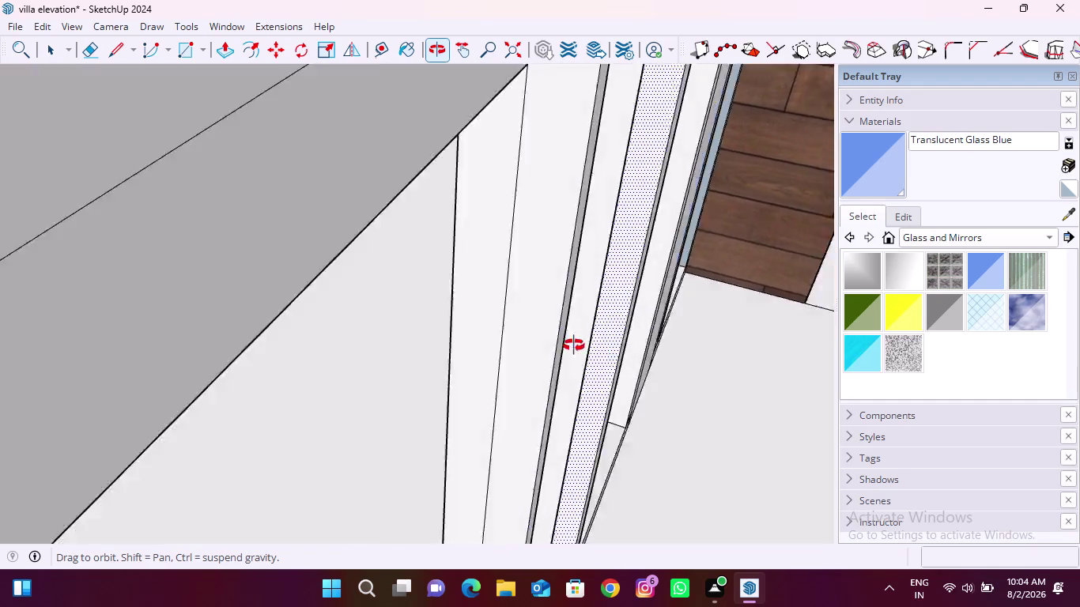
middle_drag(572, 345, 689, 358)
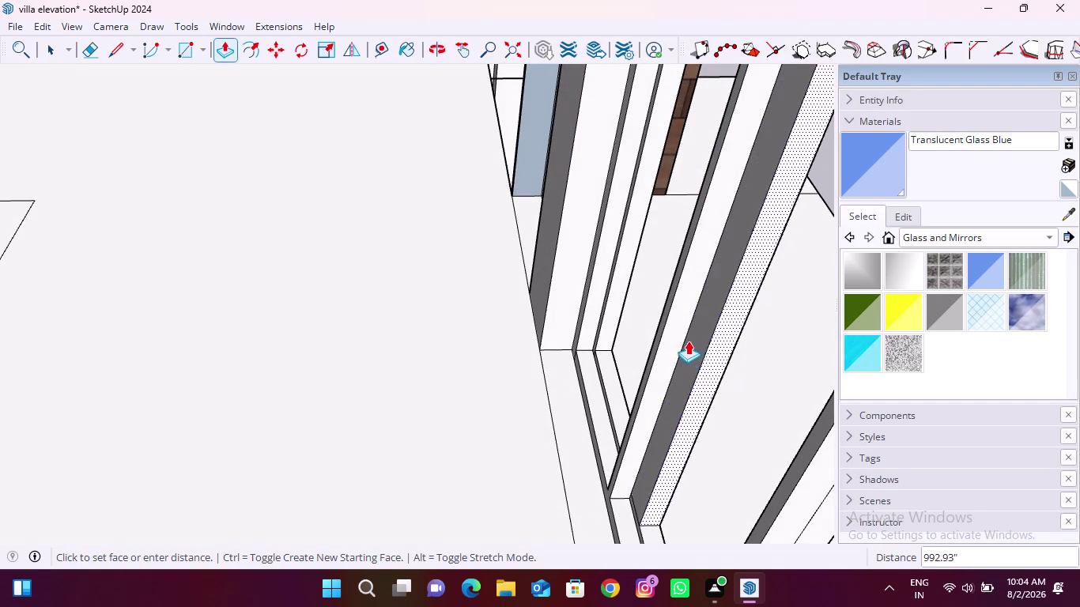
scroll(up, 3)
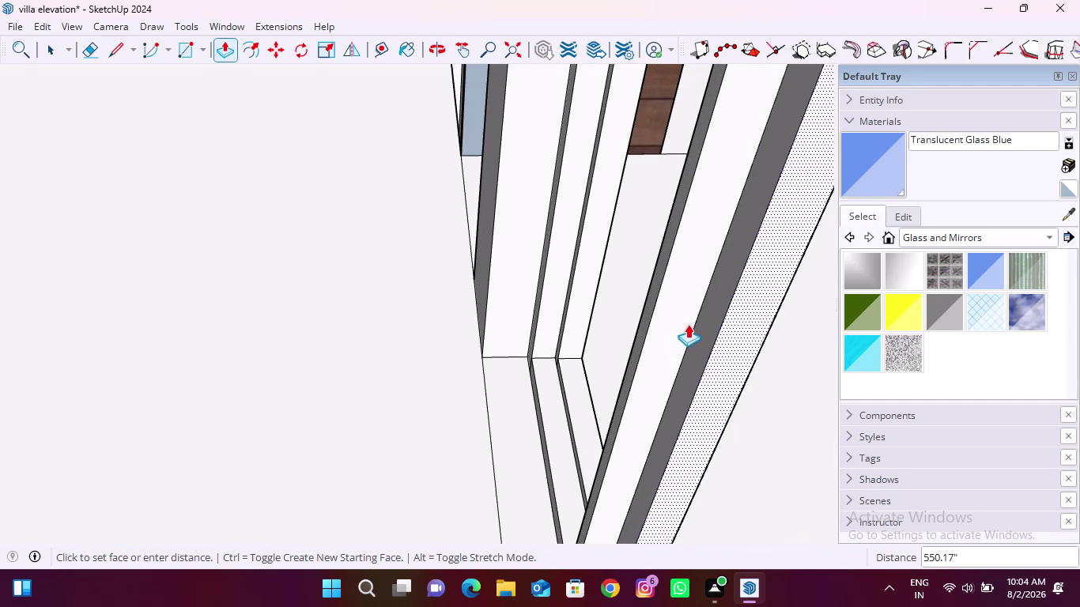
click(688, 314)
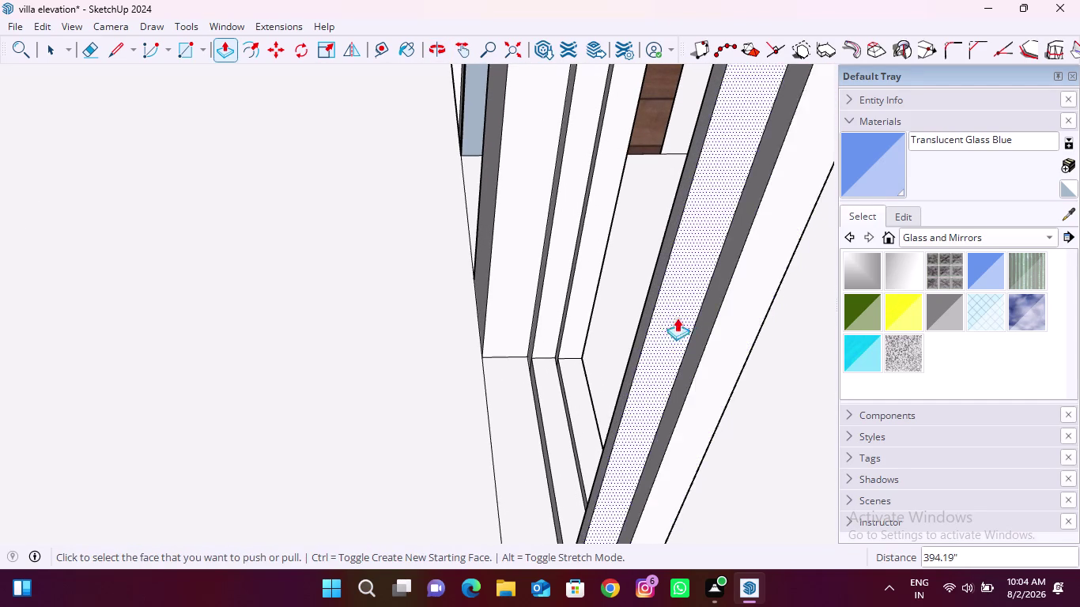
scroll(down, 3)
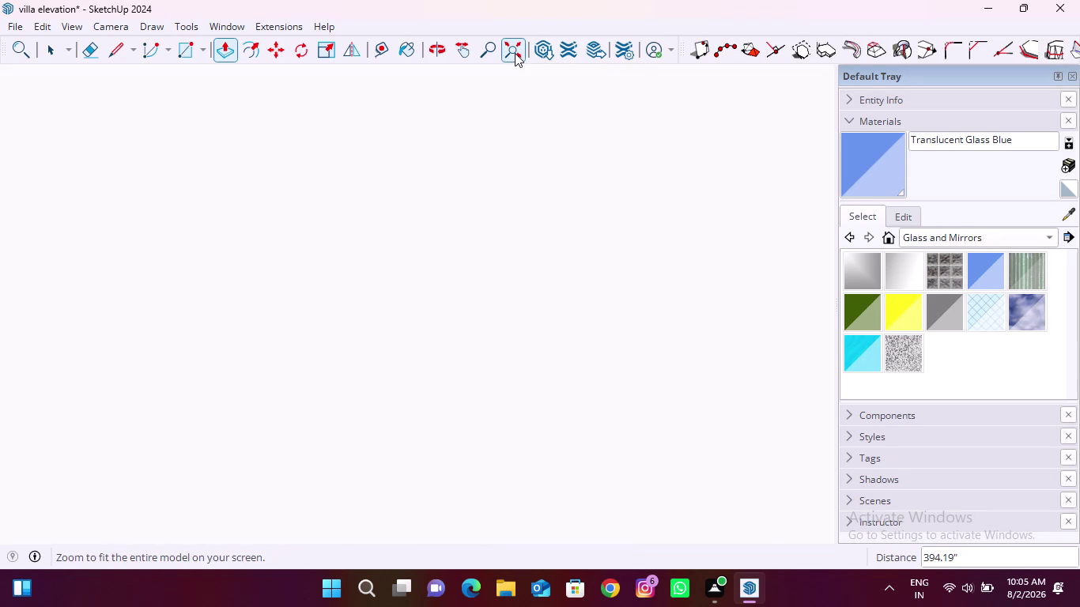
Repeat the last extrusion on the three-pane window's divider bar and an adjacent frame face.
click(515, 53)
middle_drag(645, 288, 268, 237)
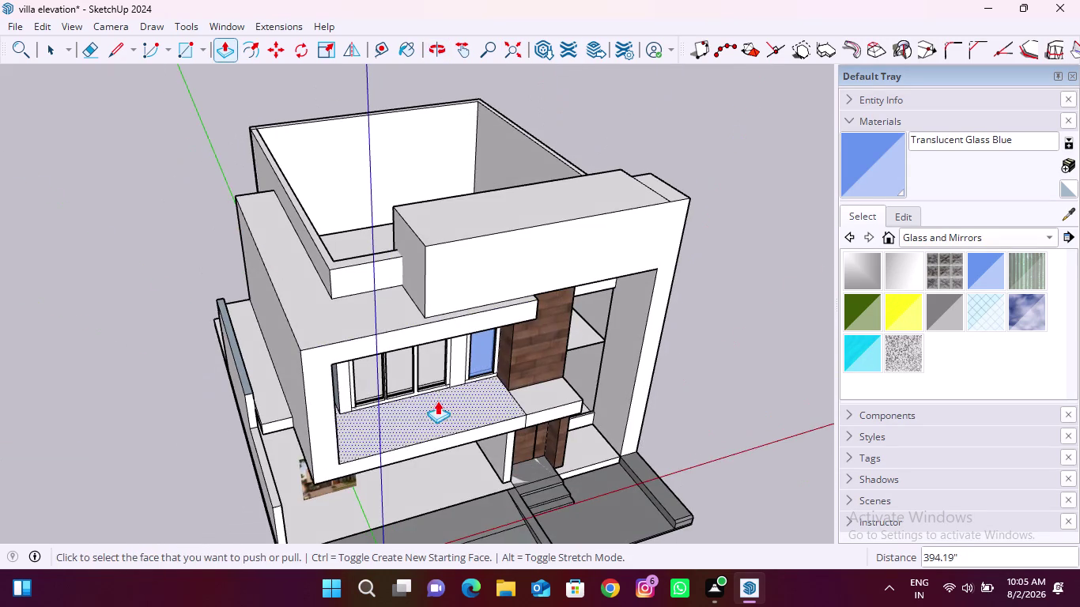
scroll(up, 3)
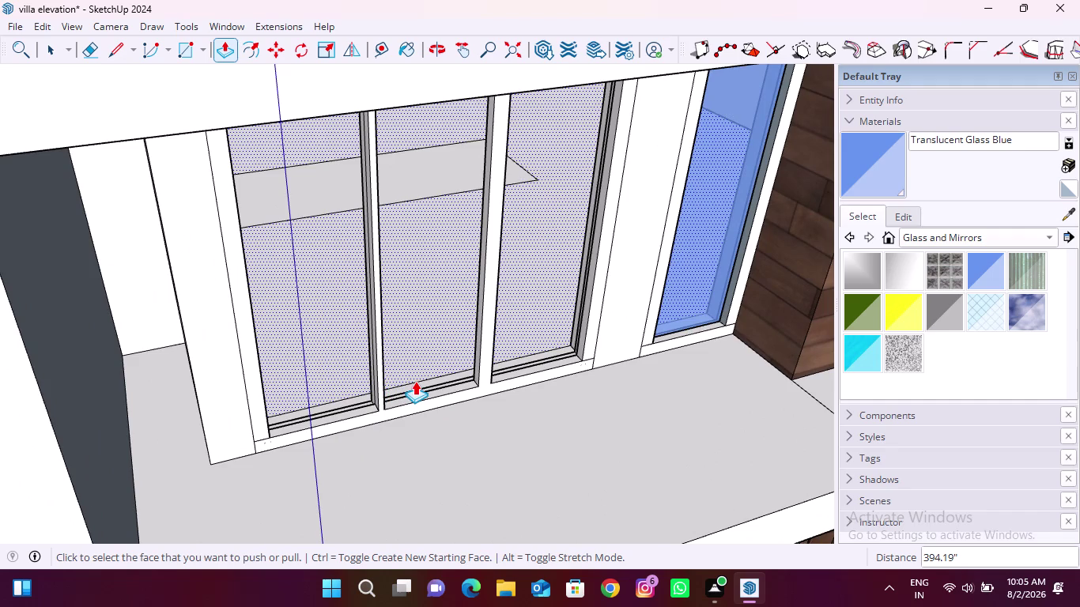
middle_drag(367, 358, 460, 377)
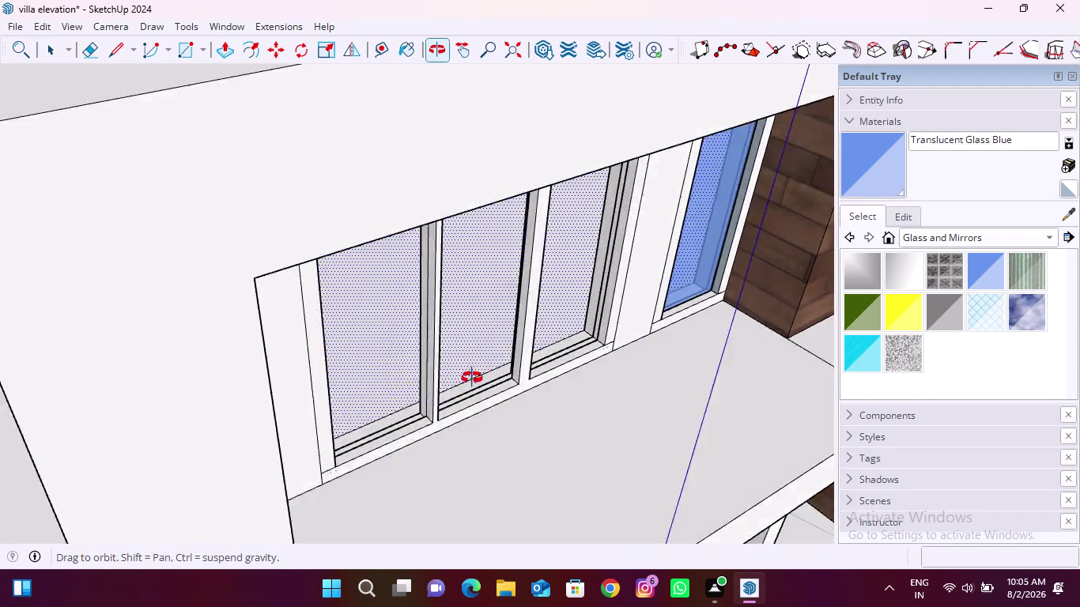
middle_drag(461, 376, 451, 333)
scroll(up, 3)
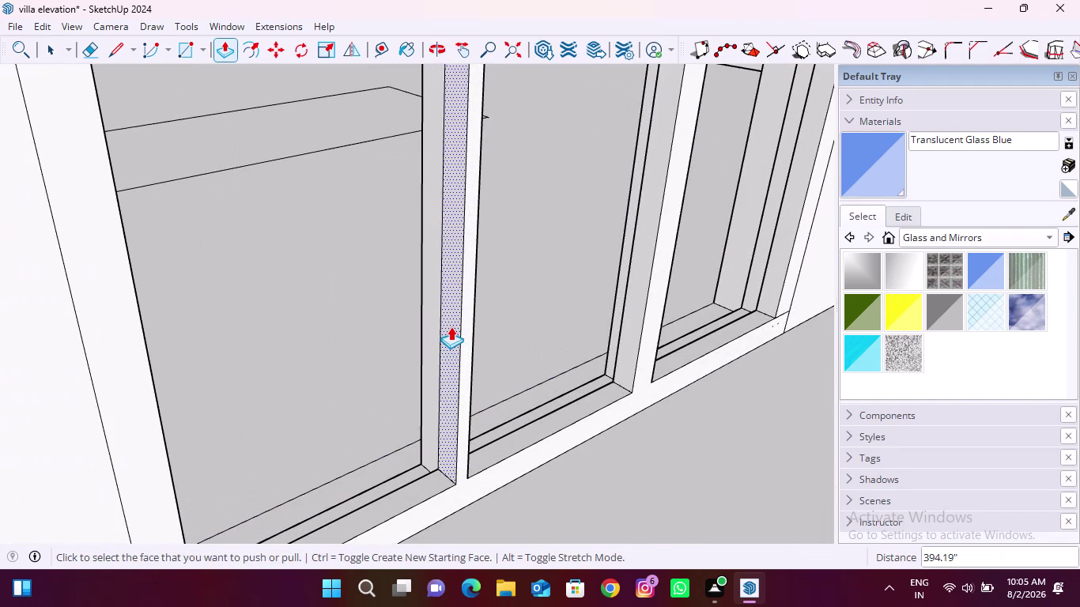
double_click(451, 327)
scroll(up, 3)
middle_drag(486, 331, 276, 343)
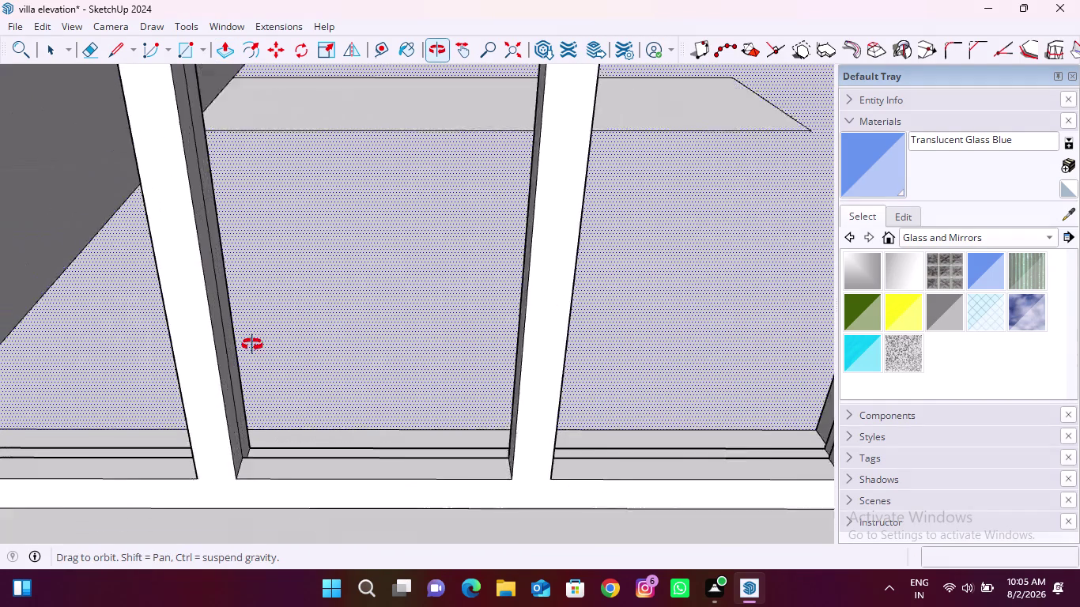
middle_drag(277, 343, 207, 351)
double_click(164, 346)
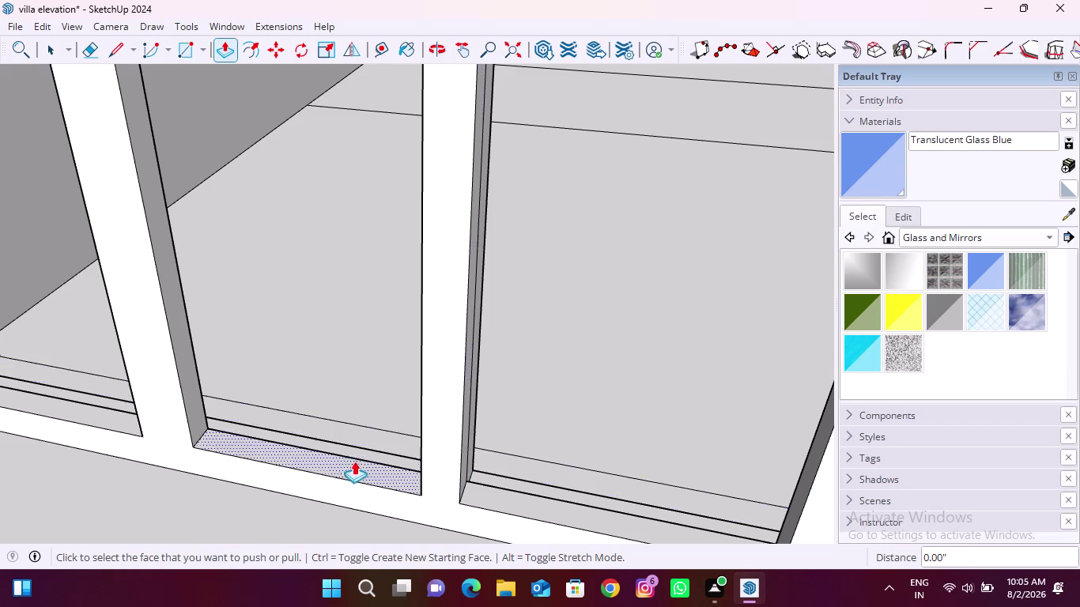
Repeat the extrusion on the sill strip and push the vertical frame bar to depth.
middle_drag(351, 460, 175, 463)
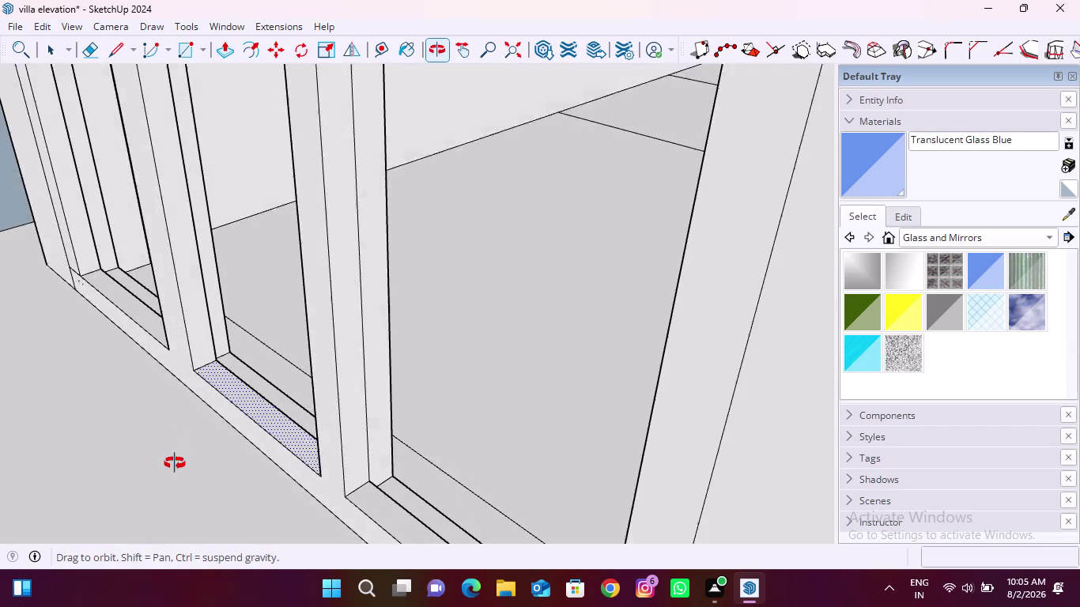
middle_drag(176, 463, 170, 460)
double_click(333, 419)
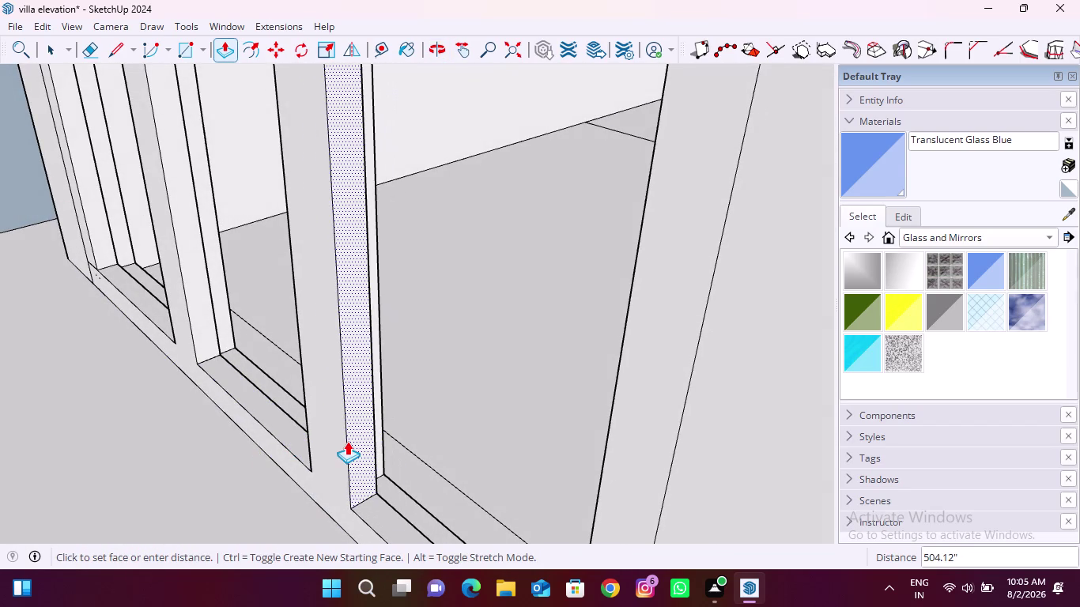
key(Escape)
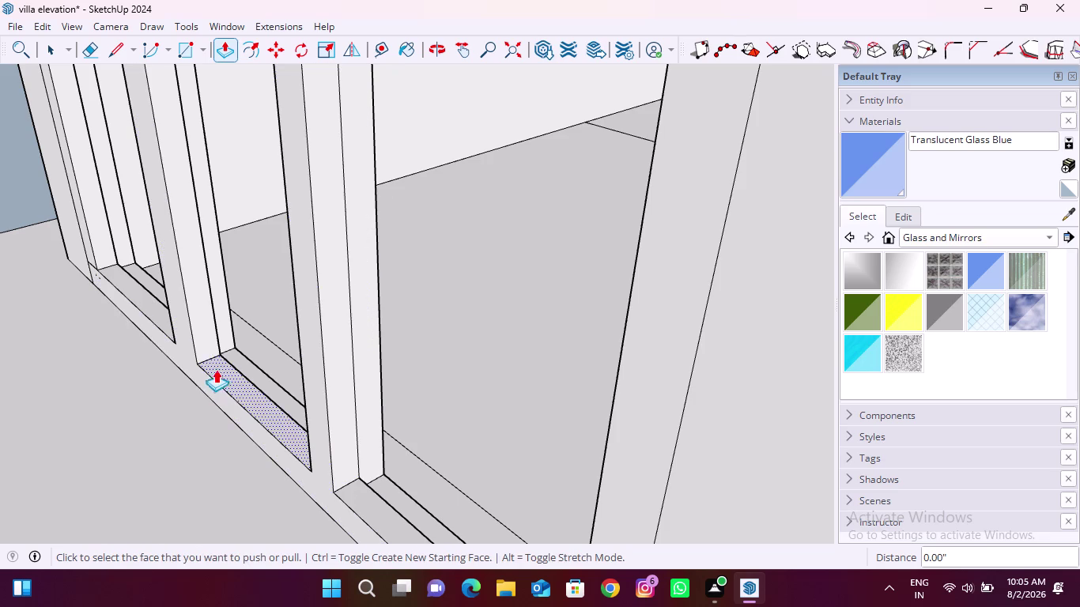
click(212, 332)
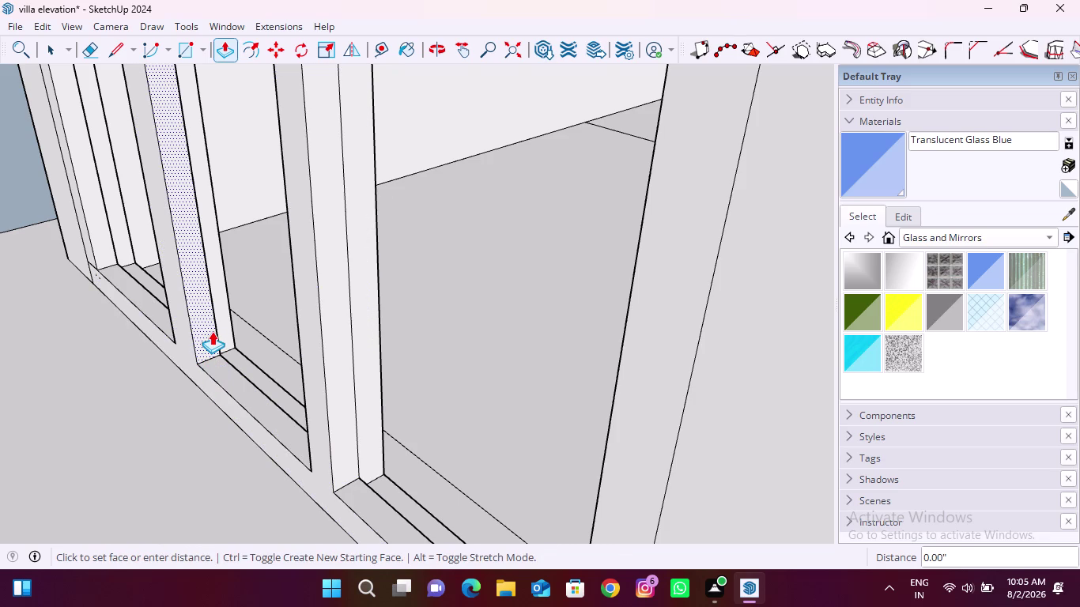
key(Escape)
click(347, 410)
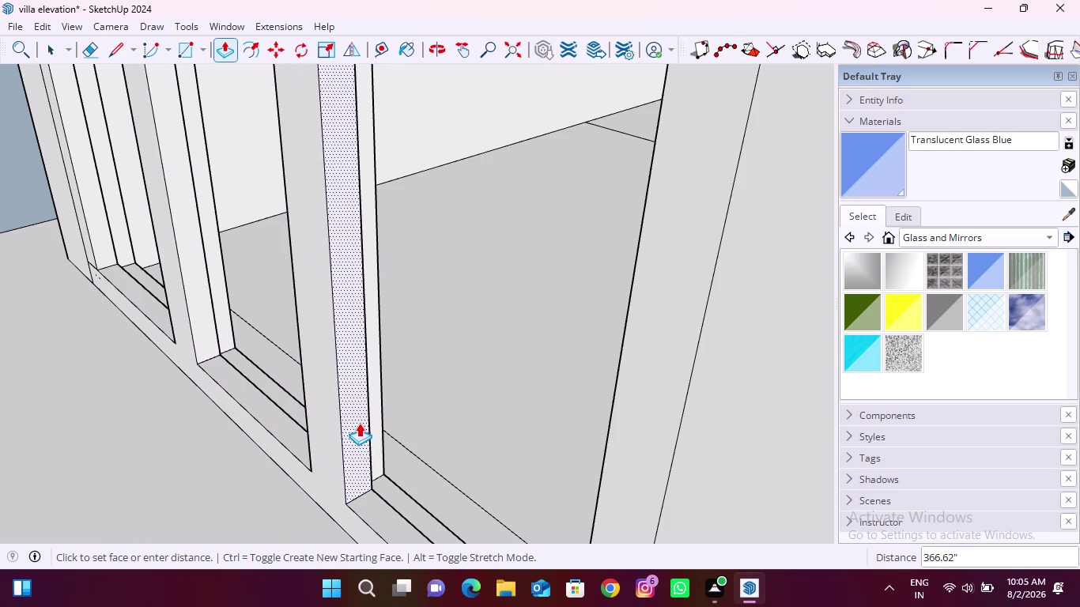
click(359, 423)
scroll(down, 3)
Leave Push/Pull and orbit around the upper floor to face the three-pane glass door.
key(space)
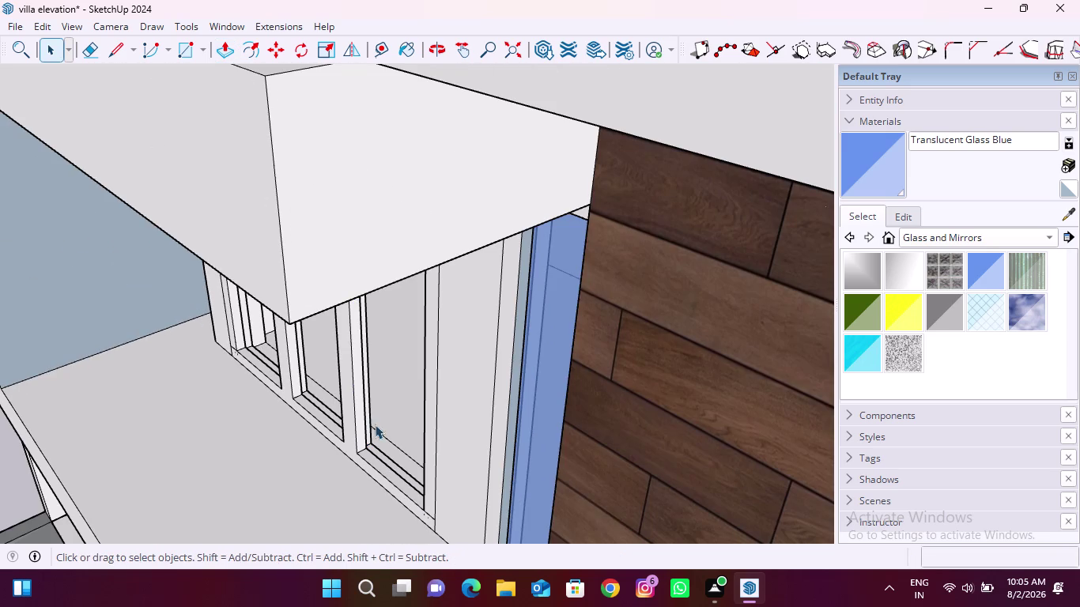
scroll(down, 3)
middle_drag(527, 393, 80, 418)
middle_drag(469, 464, 334, 426)
scroll(up, 3)
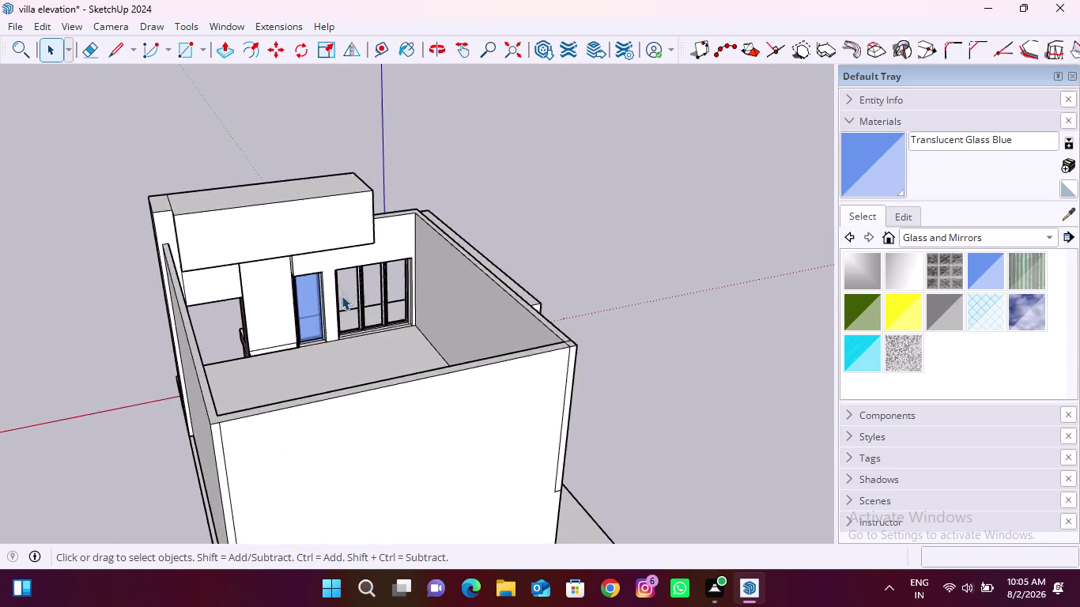
scroll(up, 3)
scroll(up, 3)
middle_drag(415, 438, 368, 428)
scroll(up, 3)
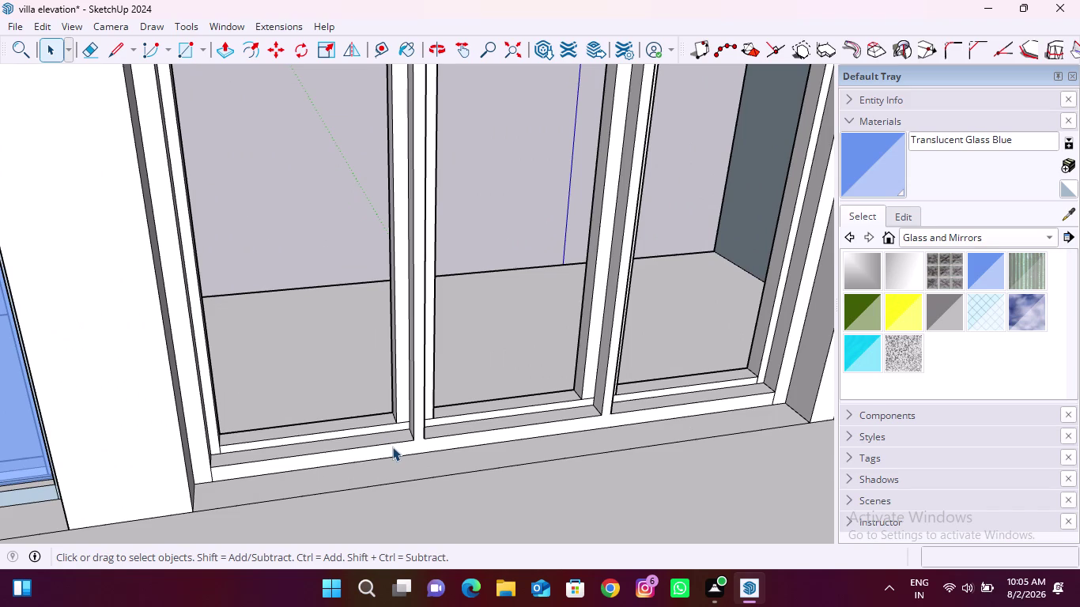
scroll(down, 3)
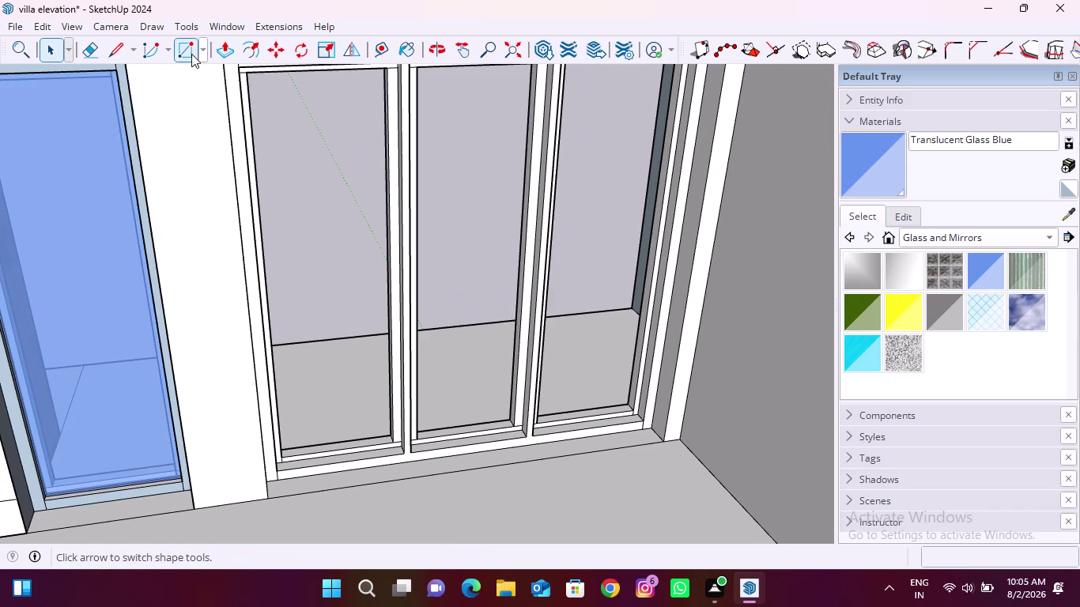
Select the Rectangle tool and bring the whole glass door frame into view.
click(192, 54)
scroll(up, 3)
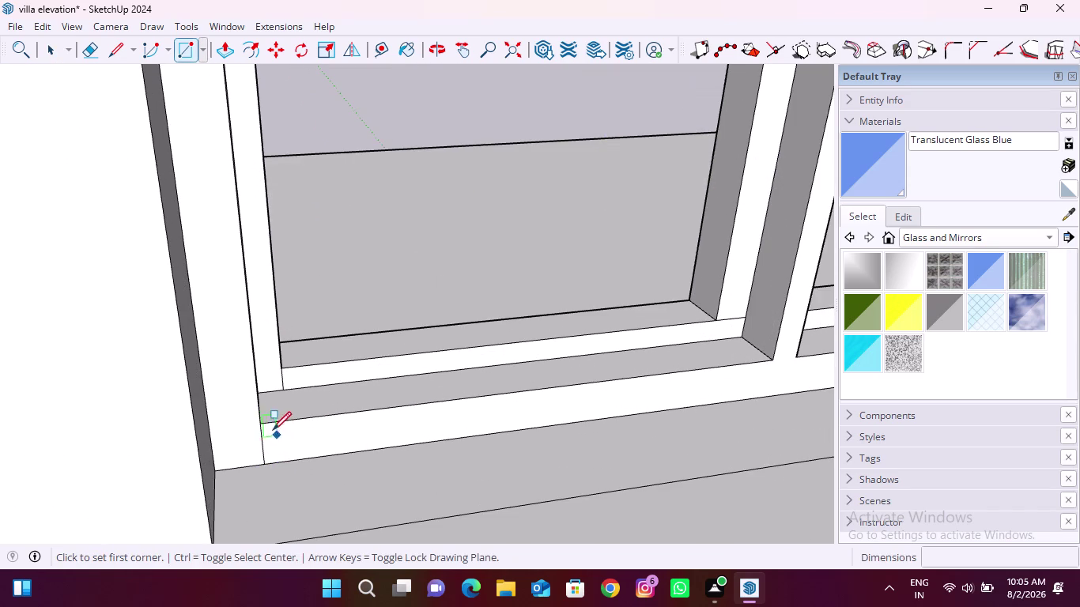
scroll(down, 3)
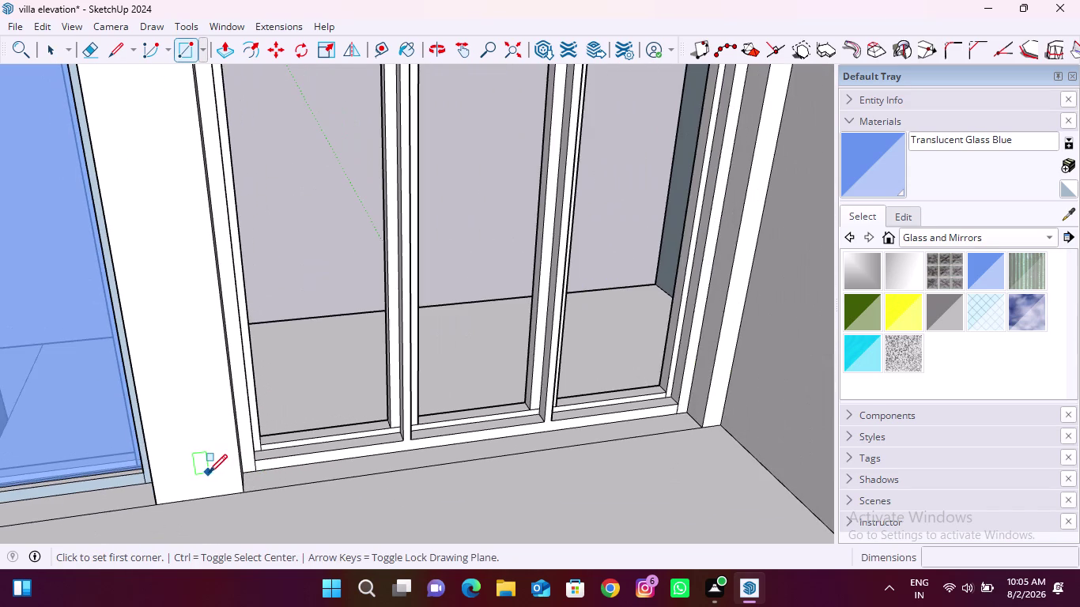
scroll(down, 3)
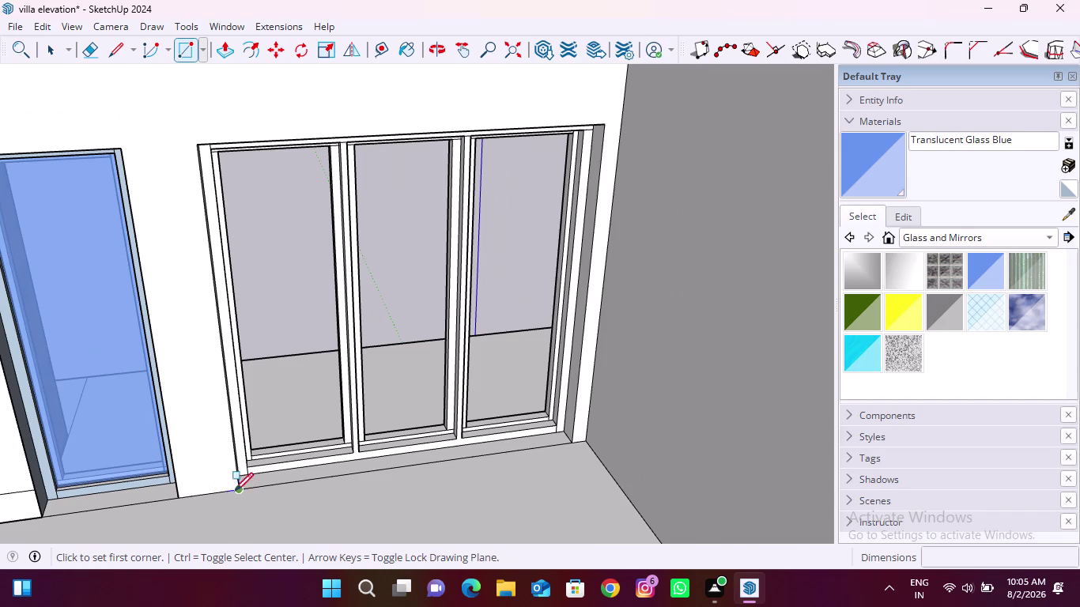
middle_drag(220, 261, 210, 202)
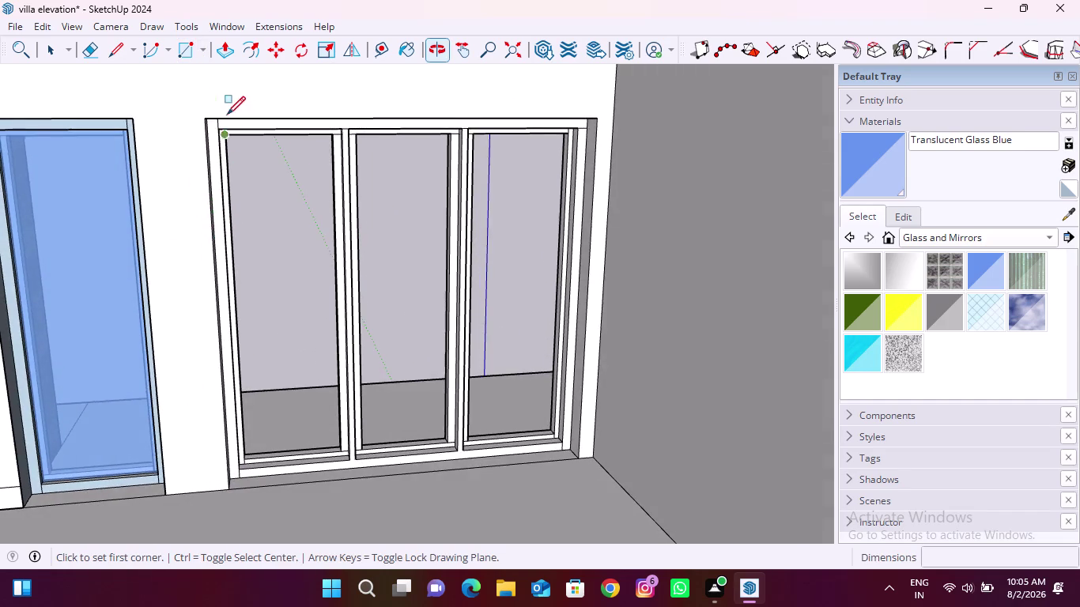
scroll(up, 3)
Try a rectangle at the frame's top-left corner, then cancel the zero-width result.
click(227, 143)
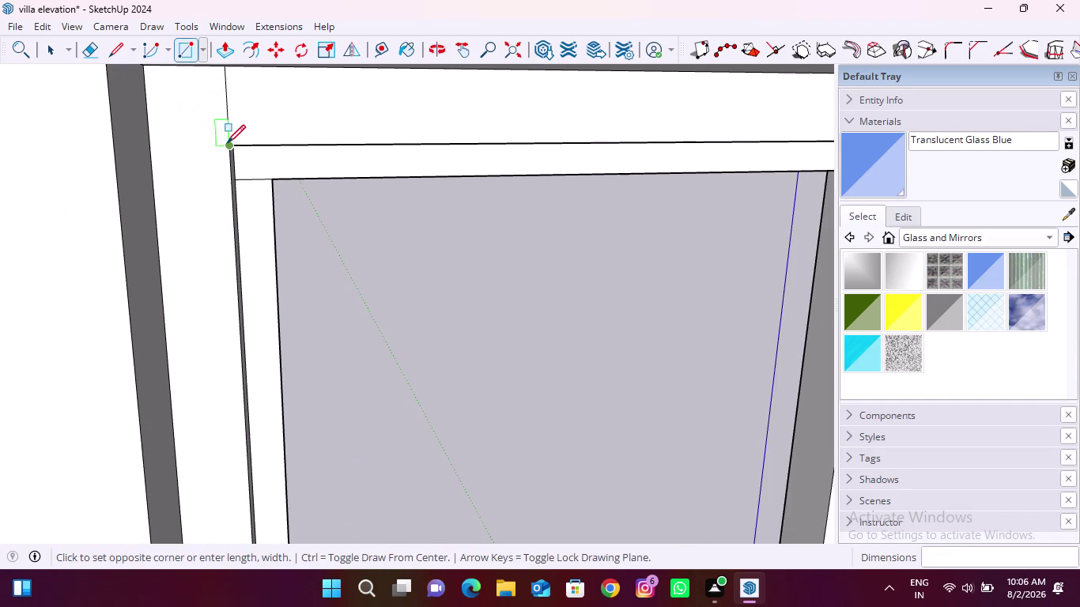
click(147, 154)
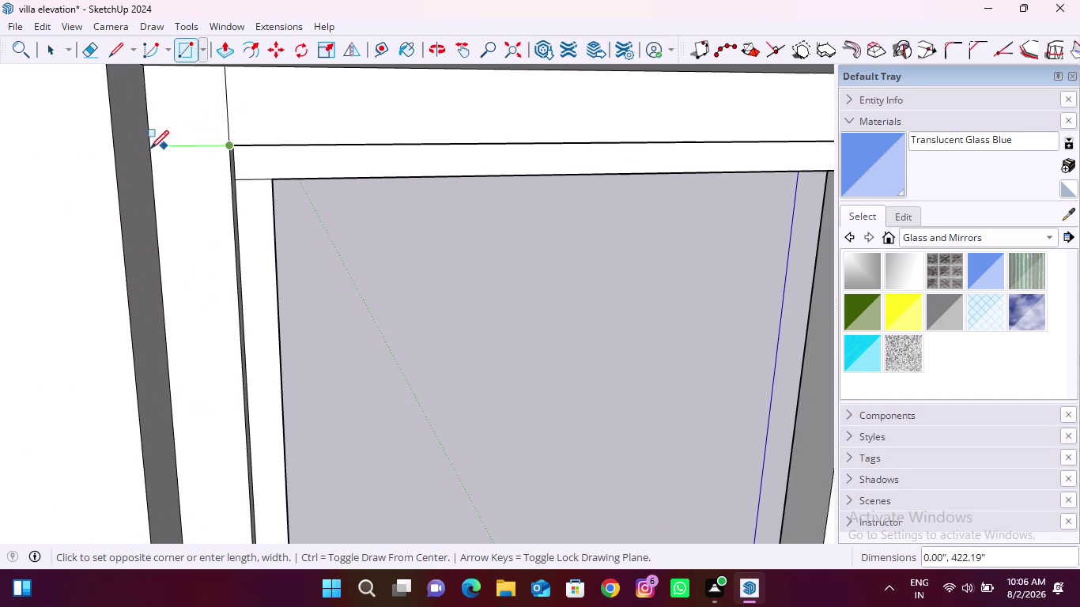
click(151, 150)
middle_drag(170, 147, 76, 147)
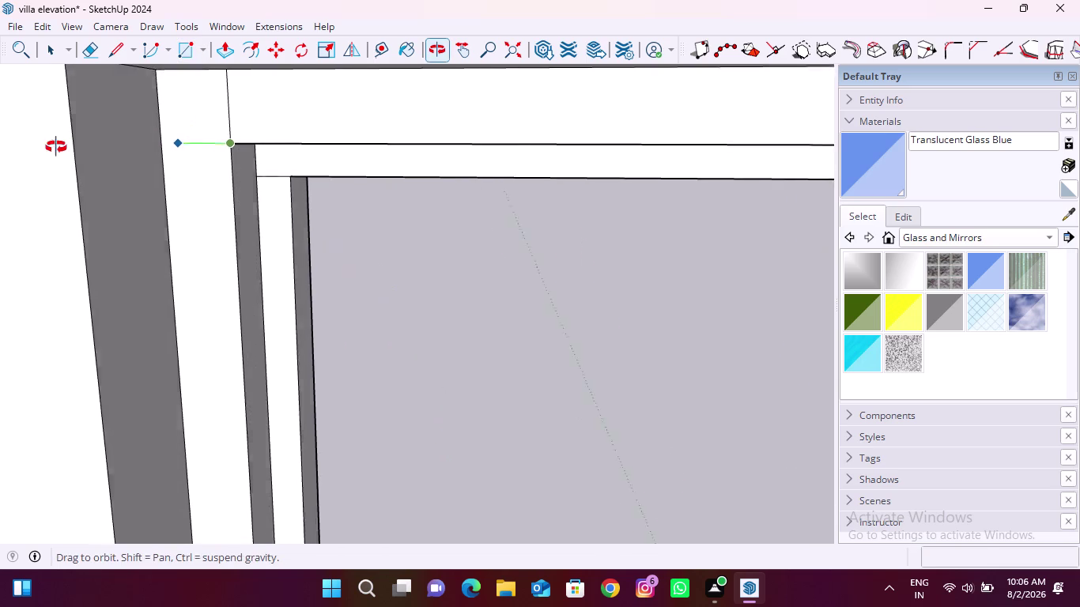
middle_drag(76, 147, 56, 147)
click(170, 143)
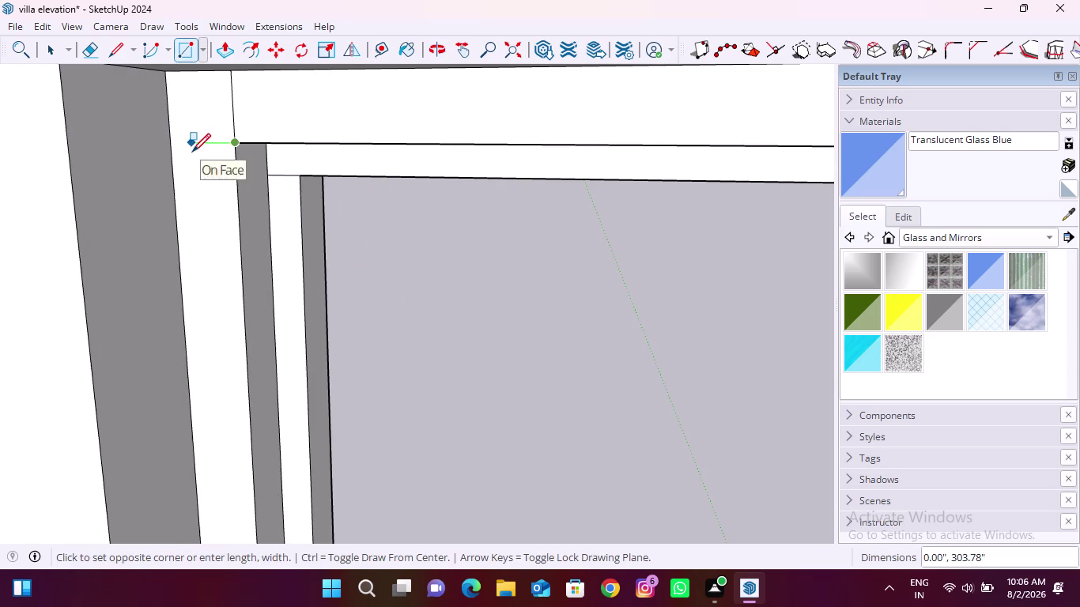
click(170, 142)
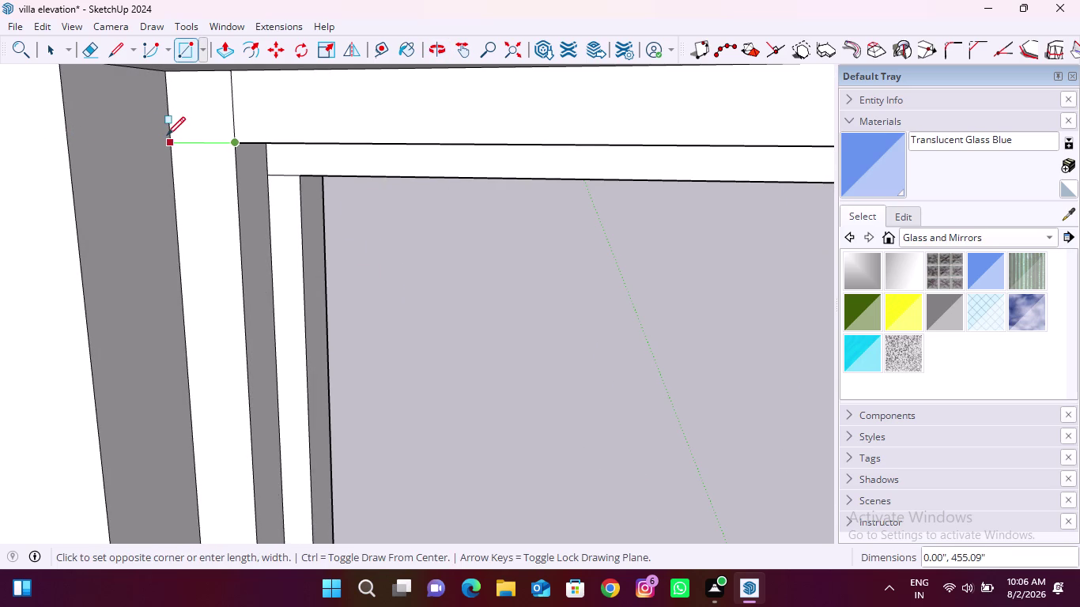
click(168, 137)
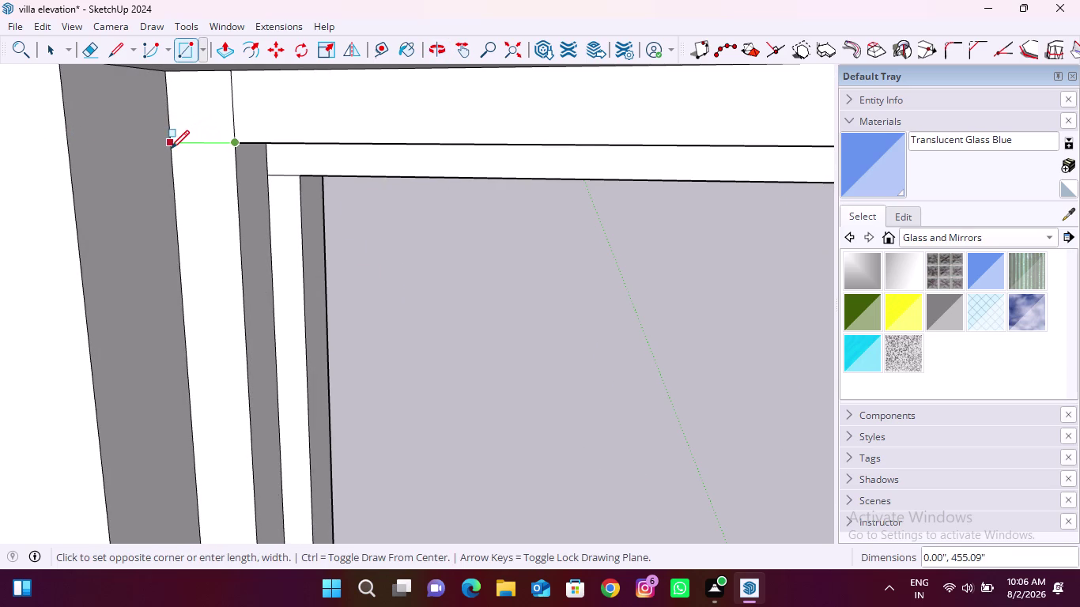
double_click(172, 149)
key(grave)
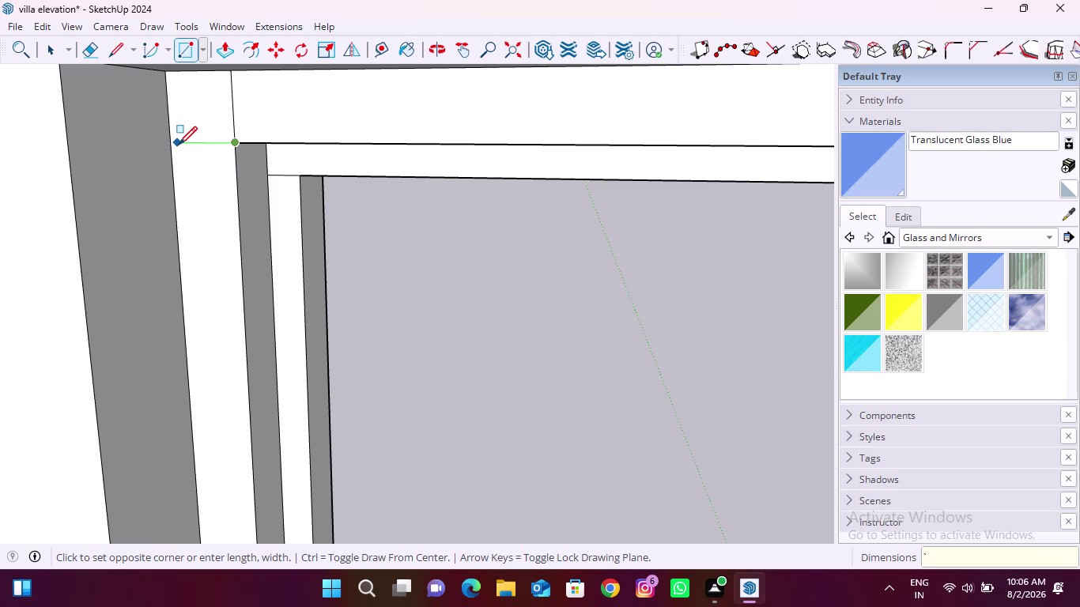
key(space)
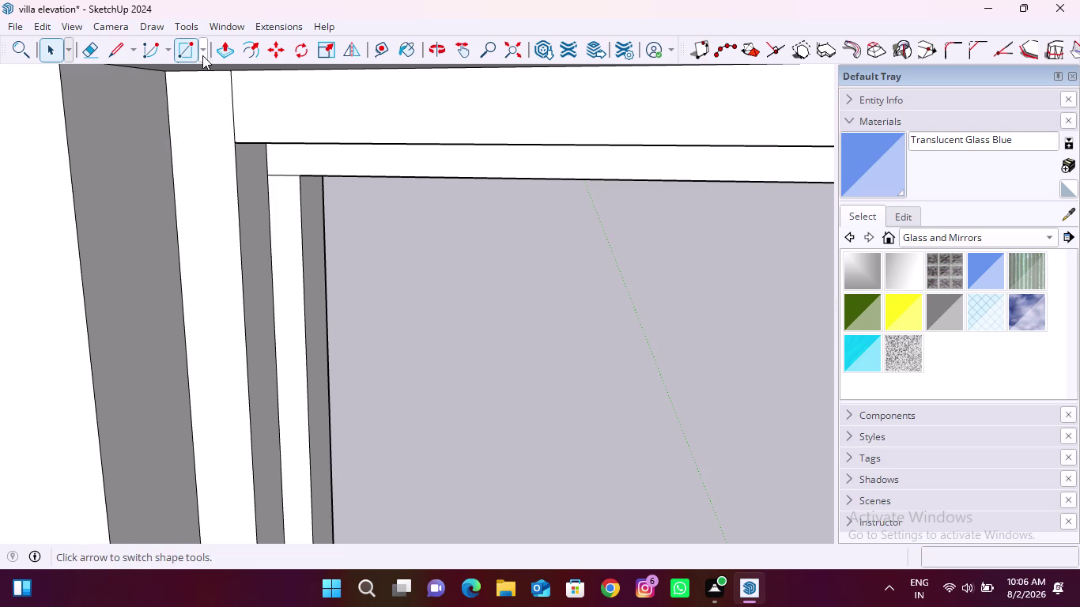
click(126, 56)
Complete the edge across the left jamb's top and erase an unwanted edge.
click(237, 139)
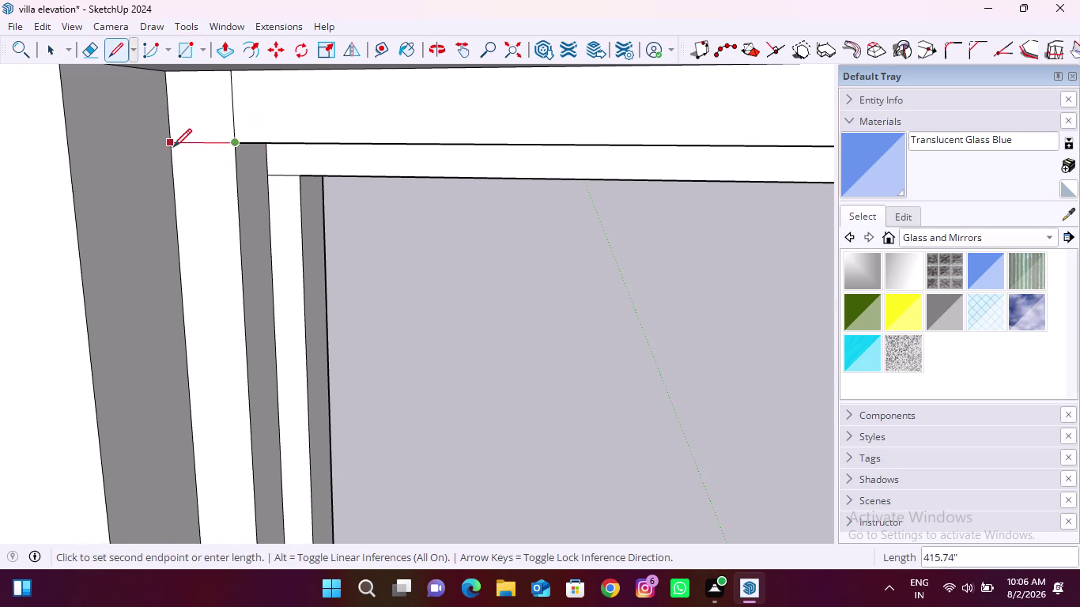
click(171, 145)
key(space)
click(94, 55)
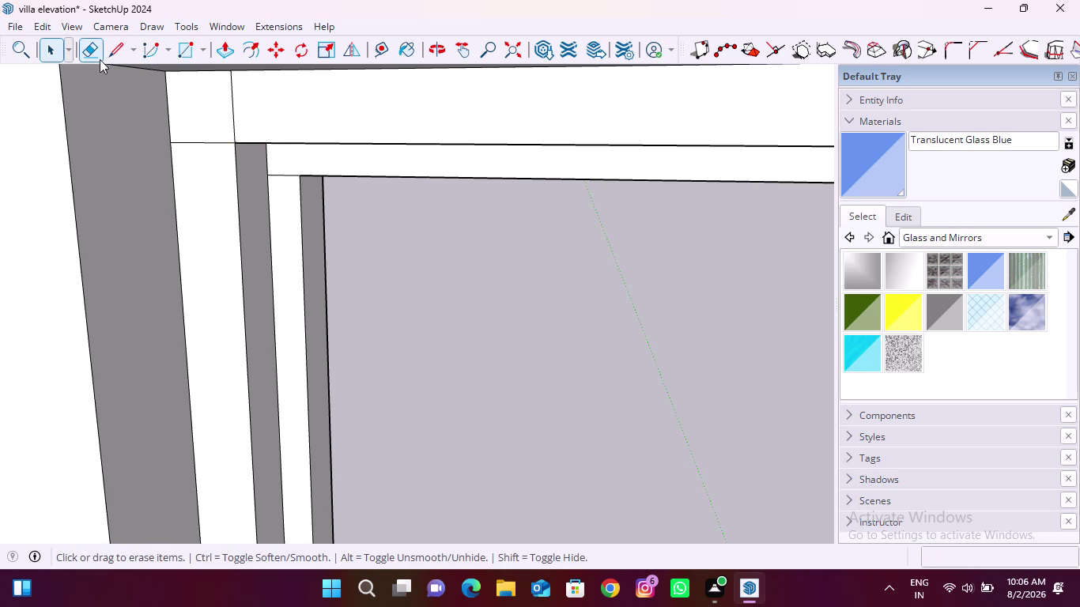
drag(219, 115, 276, 110)
Orbit down to the door sill's lower corner, erase an edge, and draw a line there.
scroll(down, 3)
scroll(down, 3)
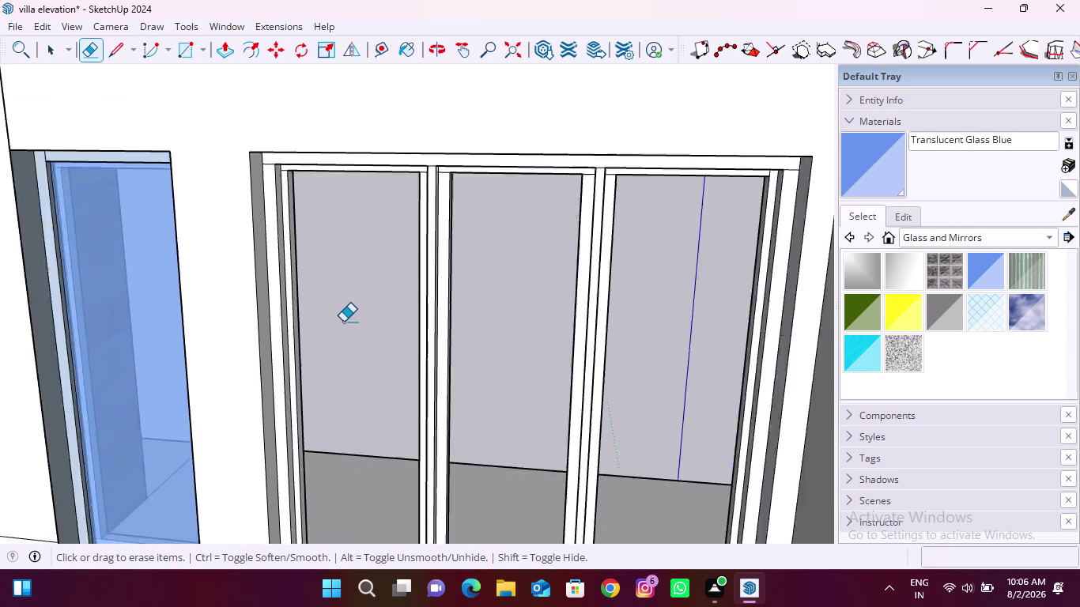
scroll(down, 3)
middle_drag(302, 222, 448, 371)
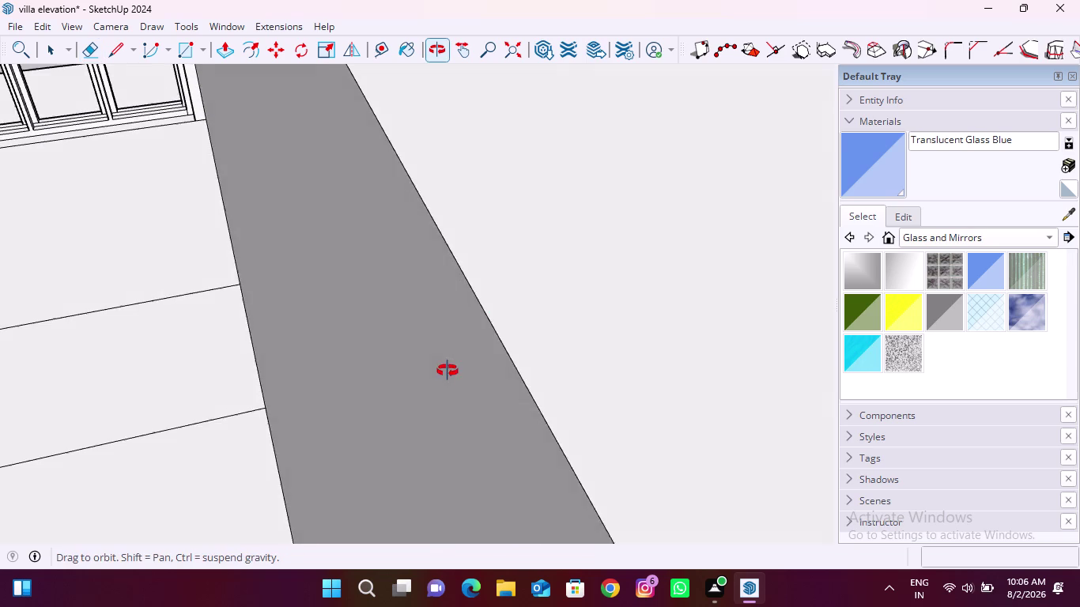
middle_drag(447, 371, 448, 370)
scroll(up, 3)
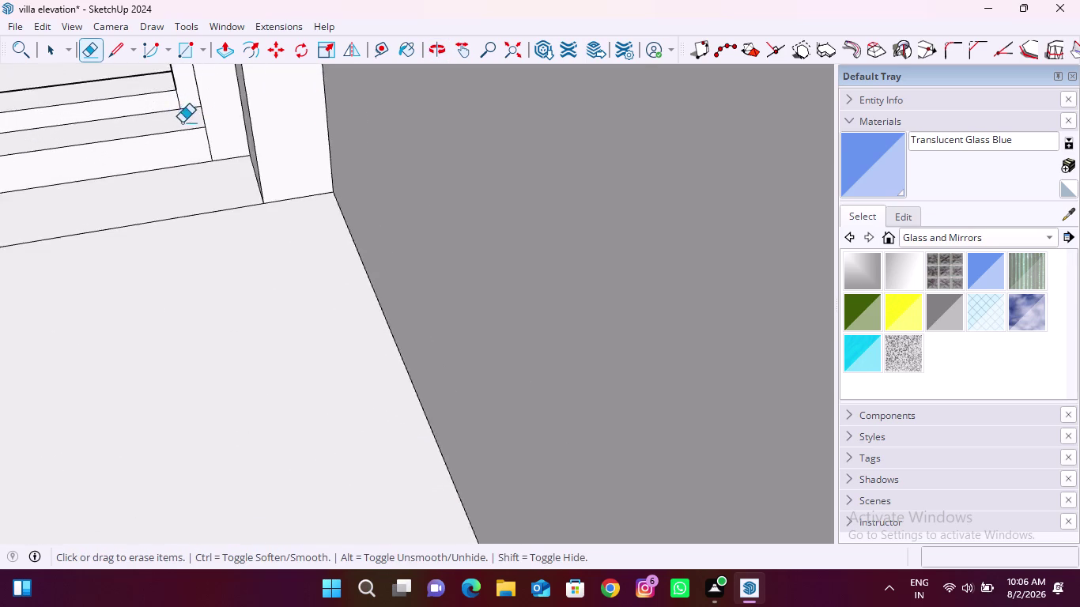
scroll(up, 3)
drag(260, 158, 238, 165)
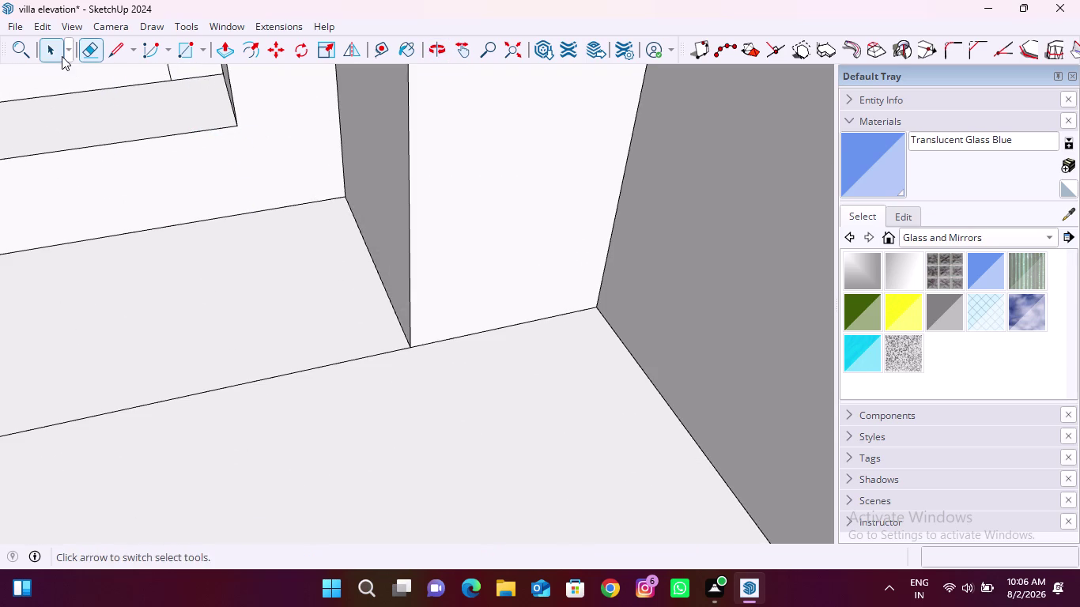
click(123, 51)
click(232, 125)
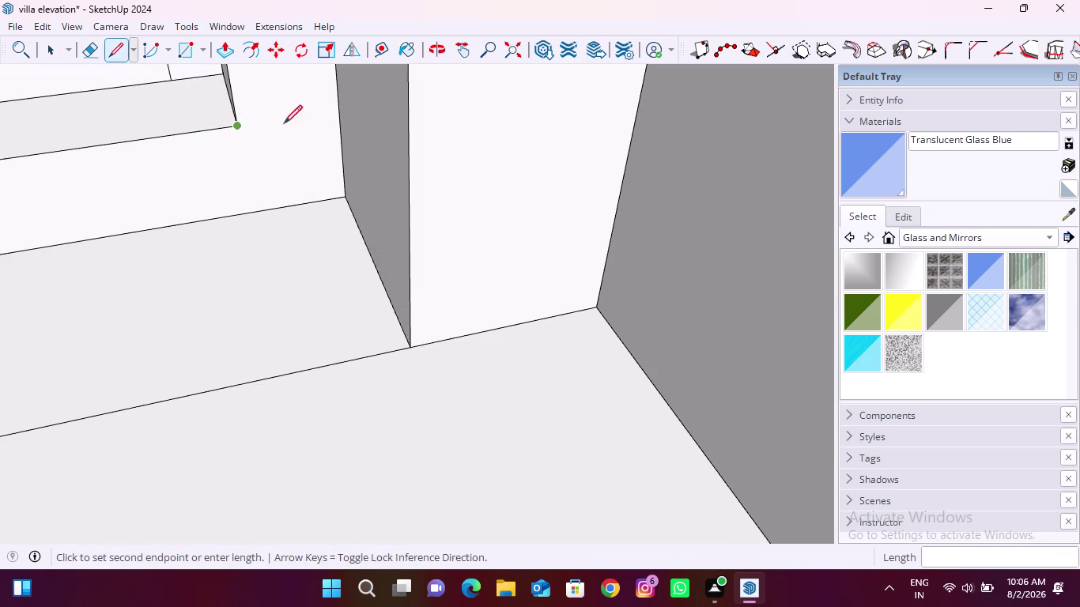
click(338, 114)
Draw an edge from the jamb's outer bottom side to the inner frame corner.
scroll(down, 3)
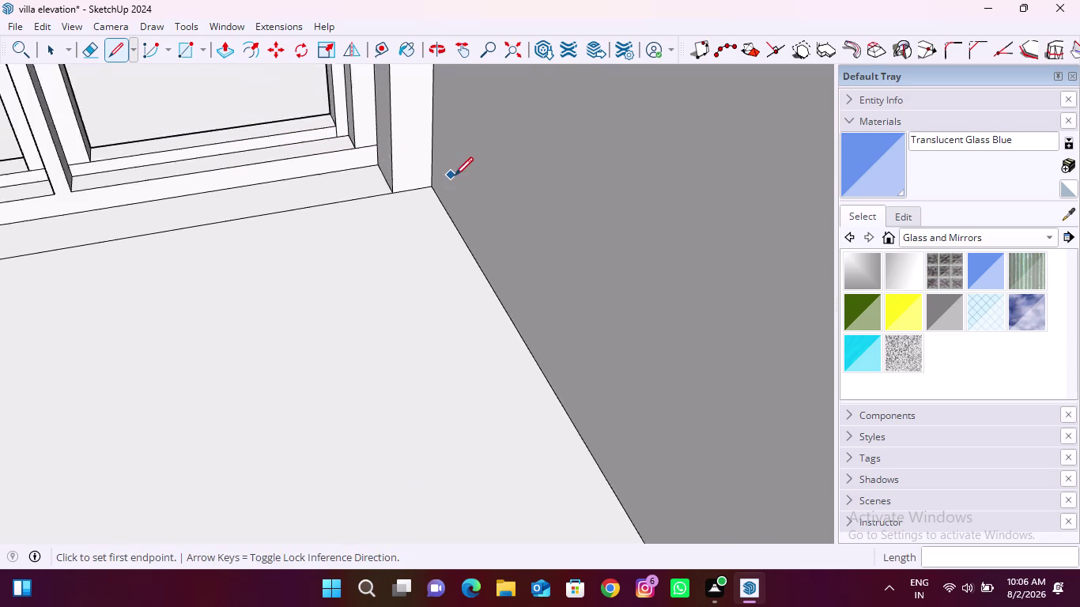
scroll(down, 3)
scroll(down, 3)
scroll(up, 3)
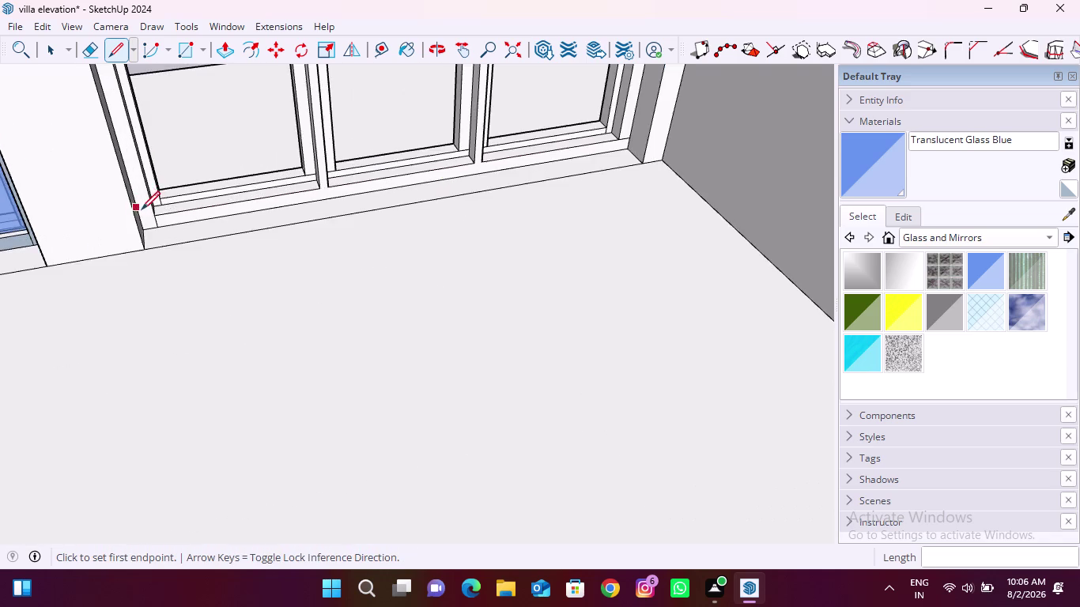
scroll(up, 3)
click(170, 231)
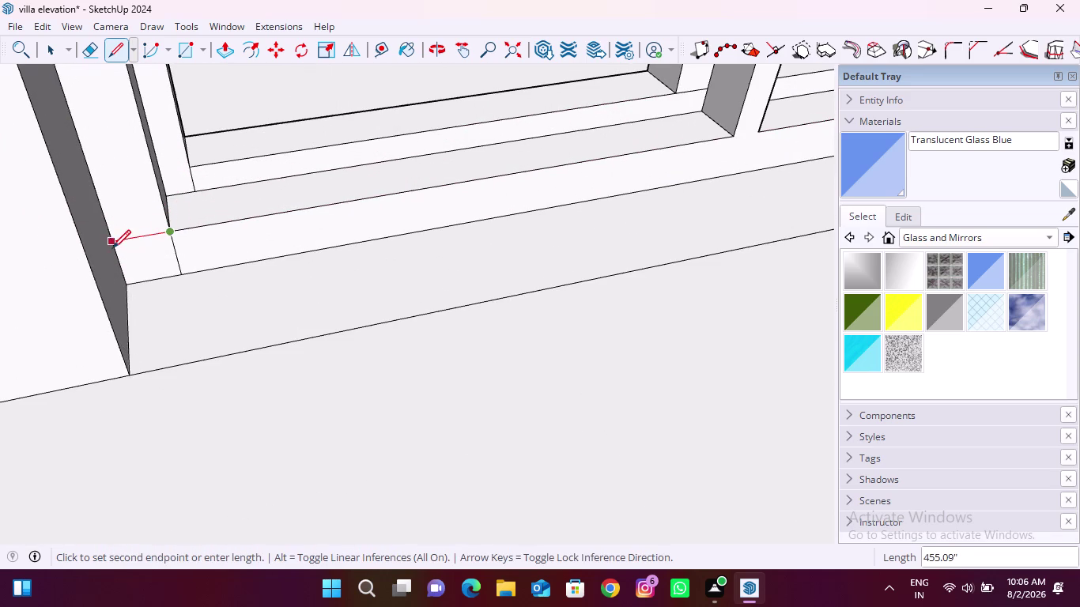
click(112, 248)
click(84, 58)
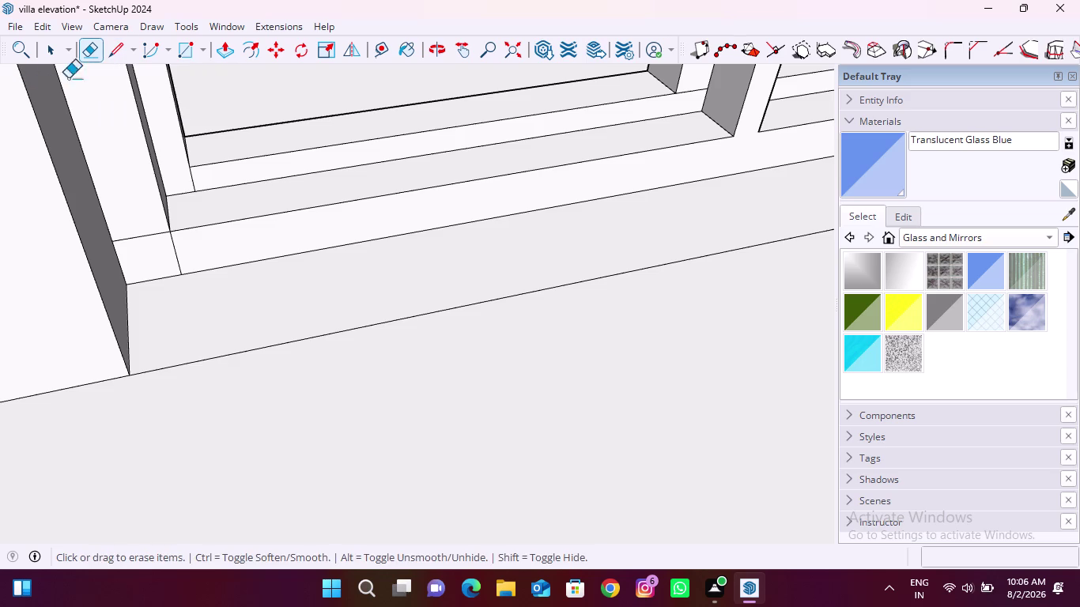
Erase a leftover edge at the jamb base, then zoom extents to show the whole villa.
click(88, 62)
drag(205, 258, 139, 264)
scroll(down, 3)
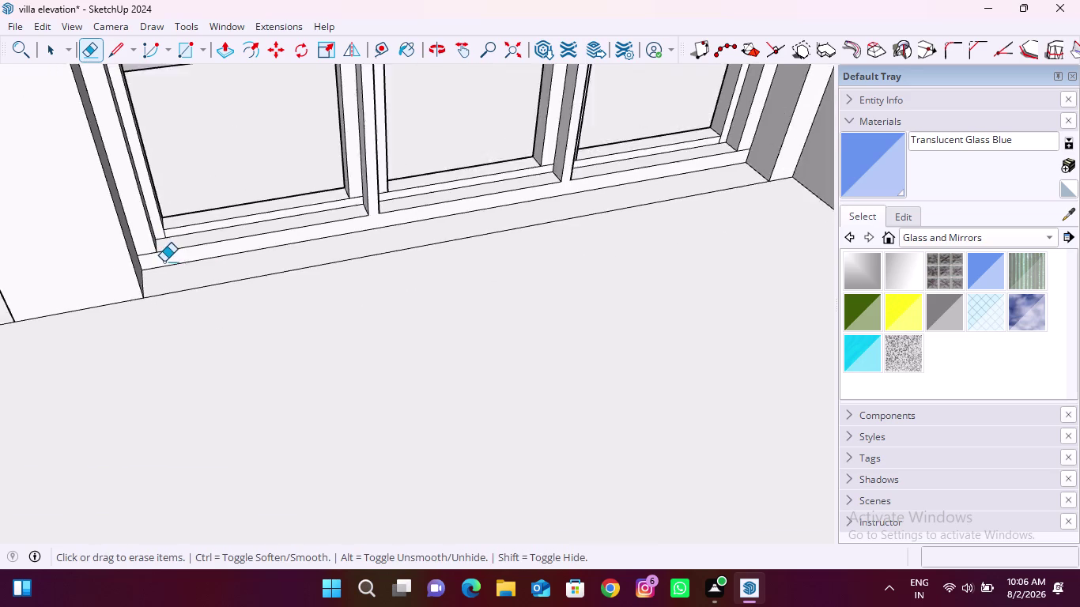
scroll(down, 3)
middle_drag(257, 321, 213, 261)
scroll(down, 3)
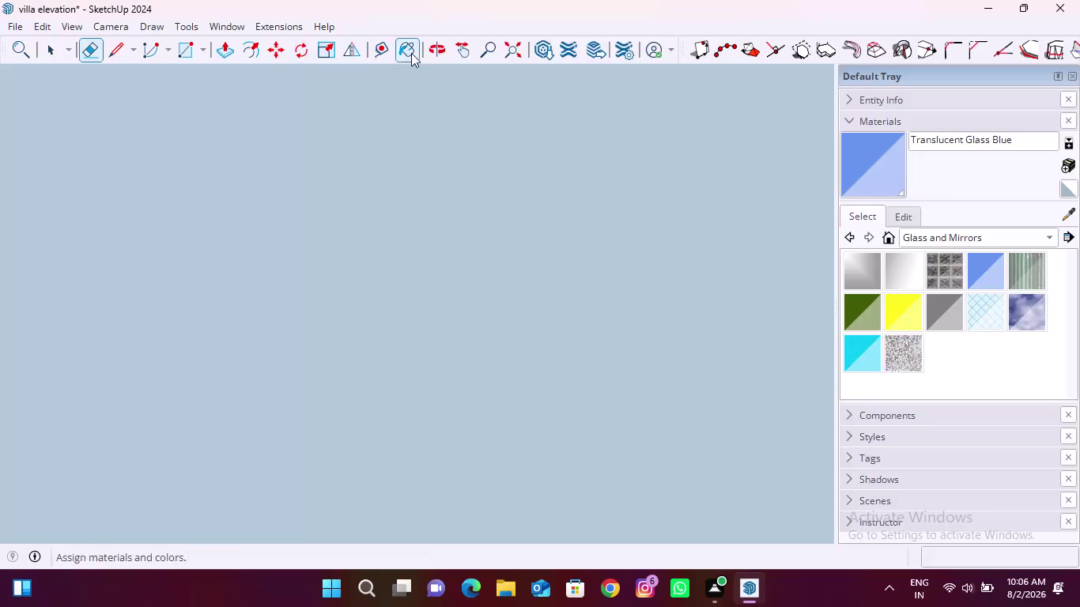
click(507, 46)
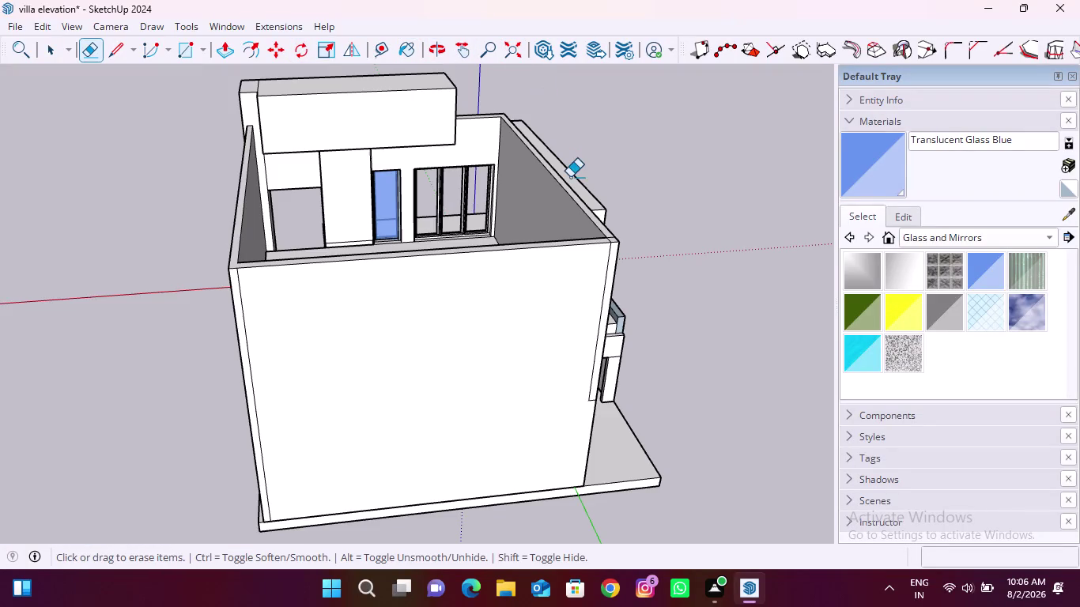
Take the Rectangle tool and orbit toward the sliding door opening.
scroll(down, 3)
middle_drag(491, 219, 445, 319)
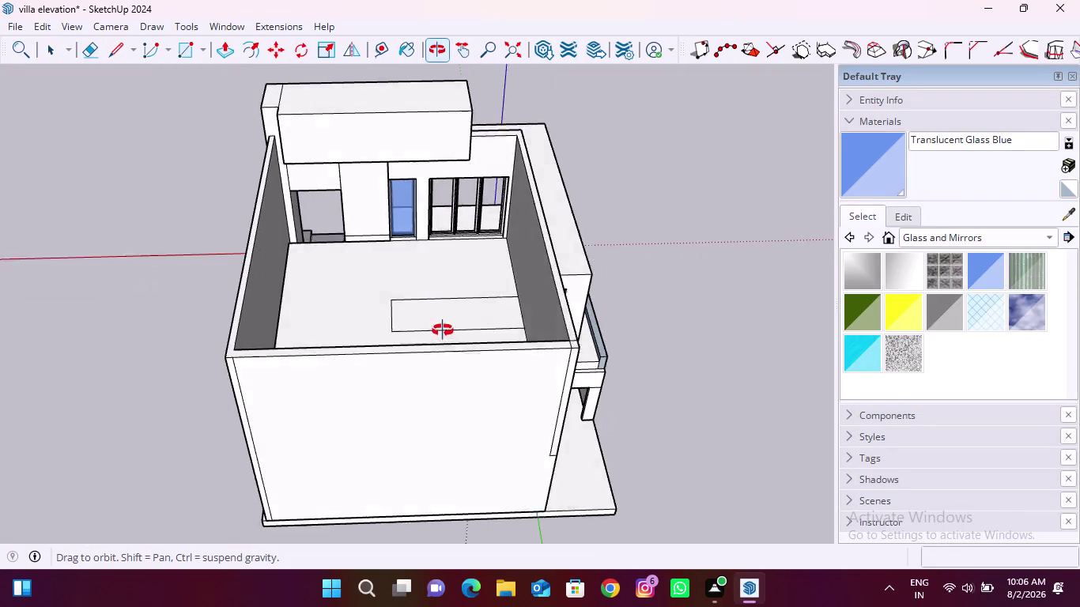
middle_drag(445, 319, 443, 330)
scroll(up, 3)
middle_drag(467, 345, 459, 282)
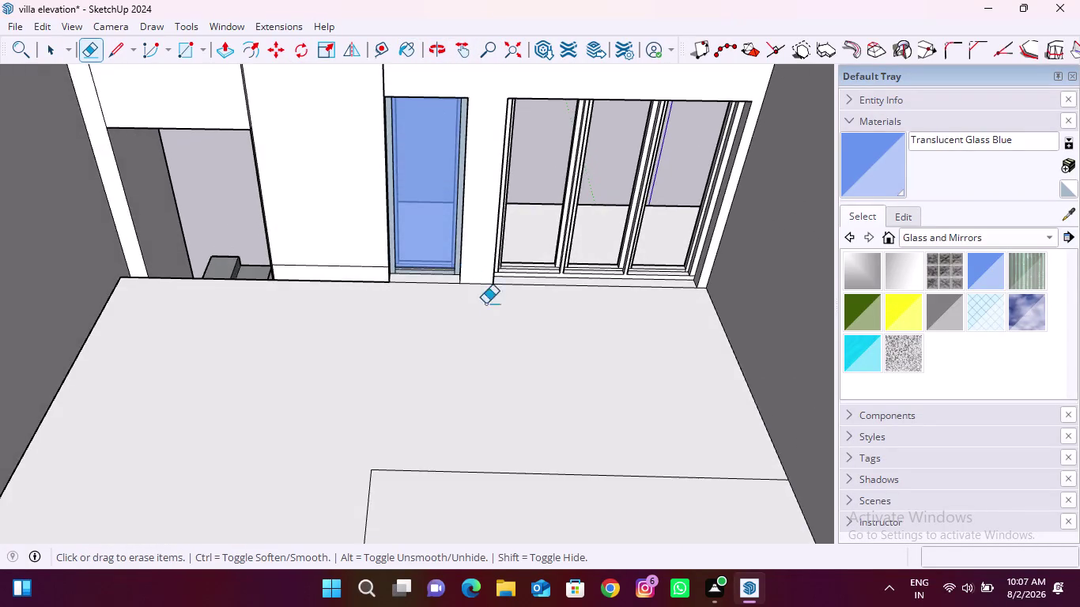
scroll(down, 3)
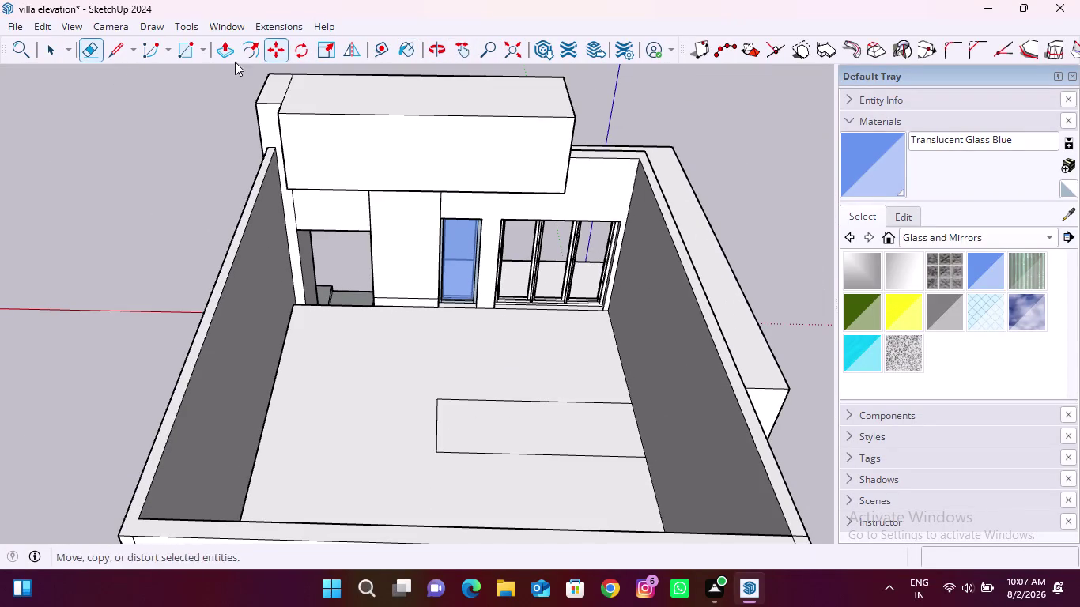
click(188, 52)
scroll(up, 3)
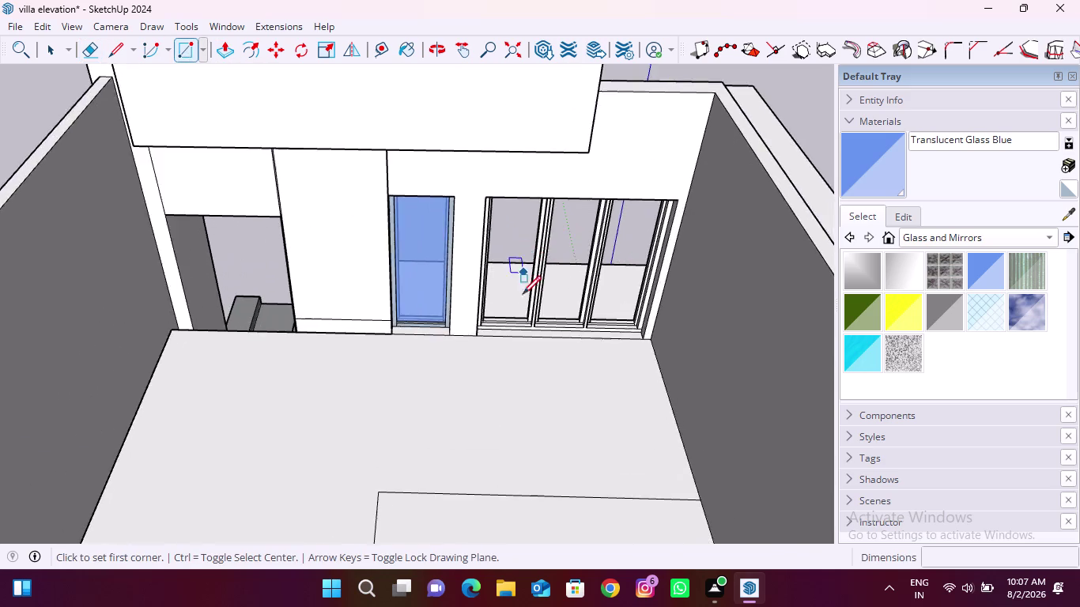
scroll(up, 3)
middle_drag(555, 377, 524, 323)
scroll(down, 3)
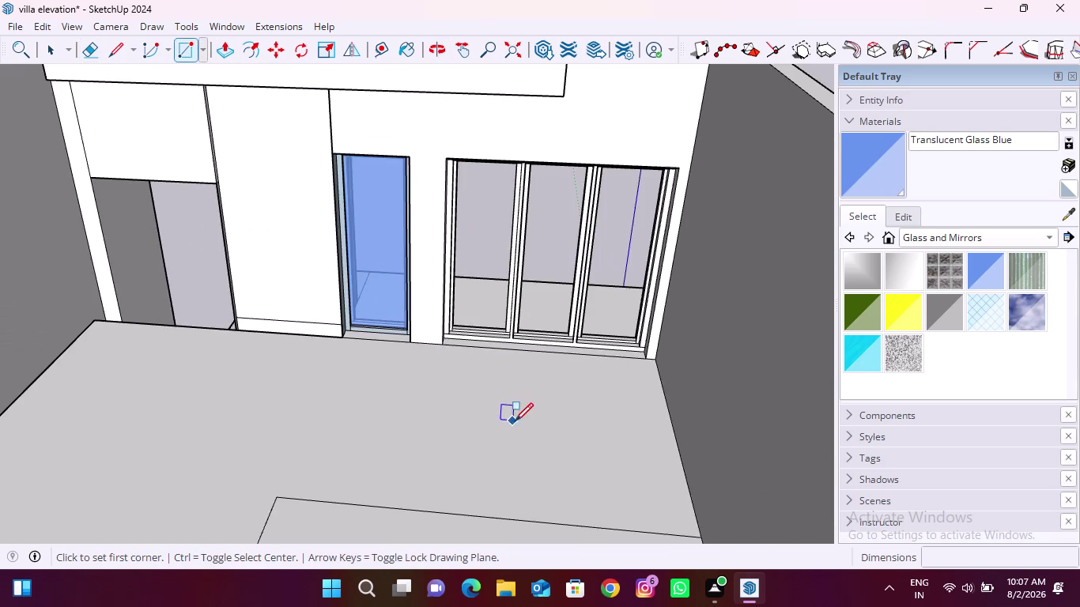
middle_drag(515, 421, 532, 363)
middle_drag(530, 373, 521, 462)
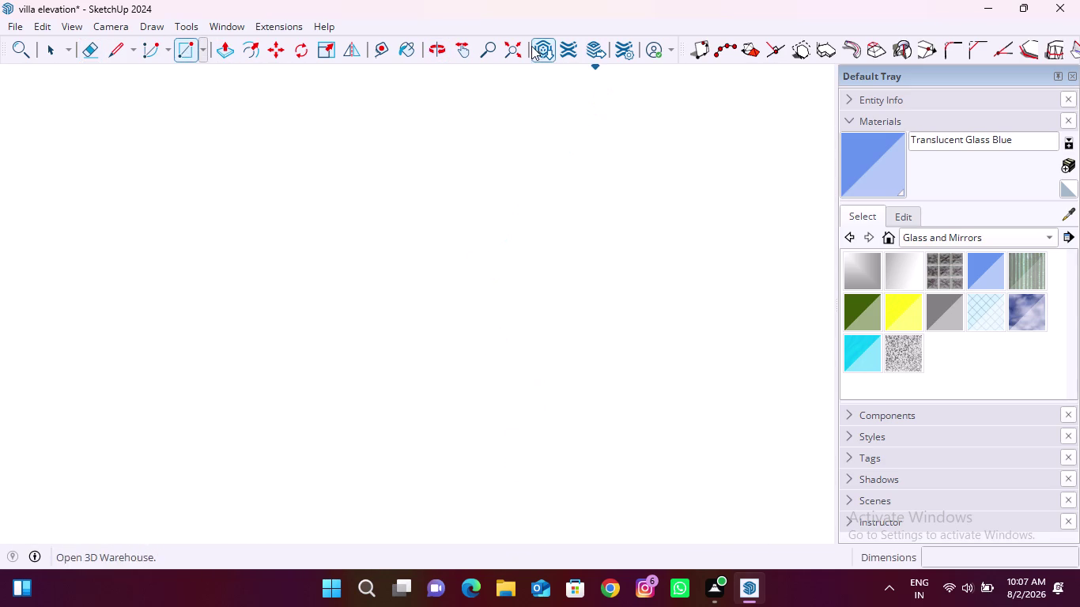
click(514, 50)
scroll(up, 3)
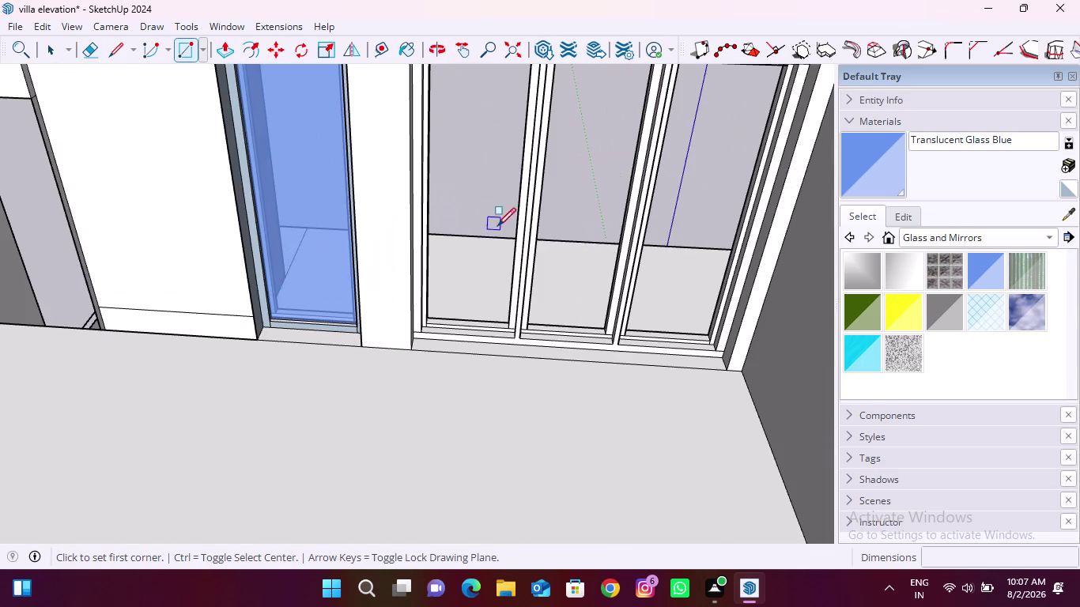
scroll(up, 3)
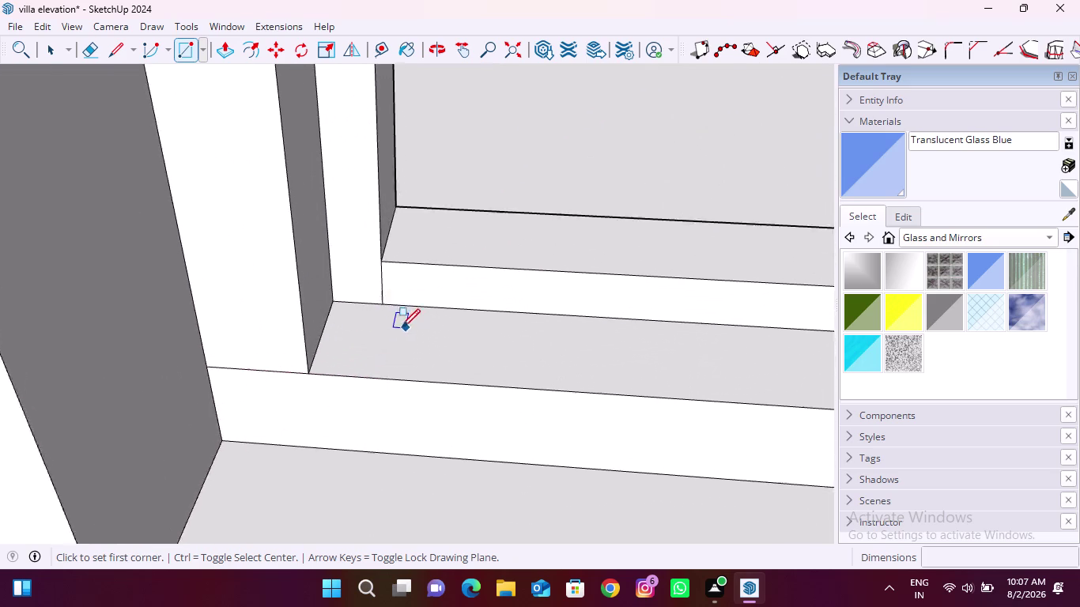
scroll(up, 3)
Draw a rectangle covering the first door panel, corner to corner.
click(244, 412)
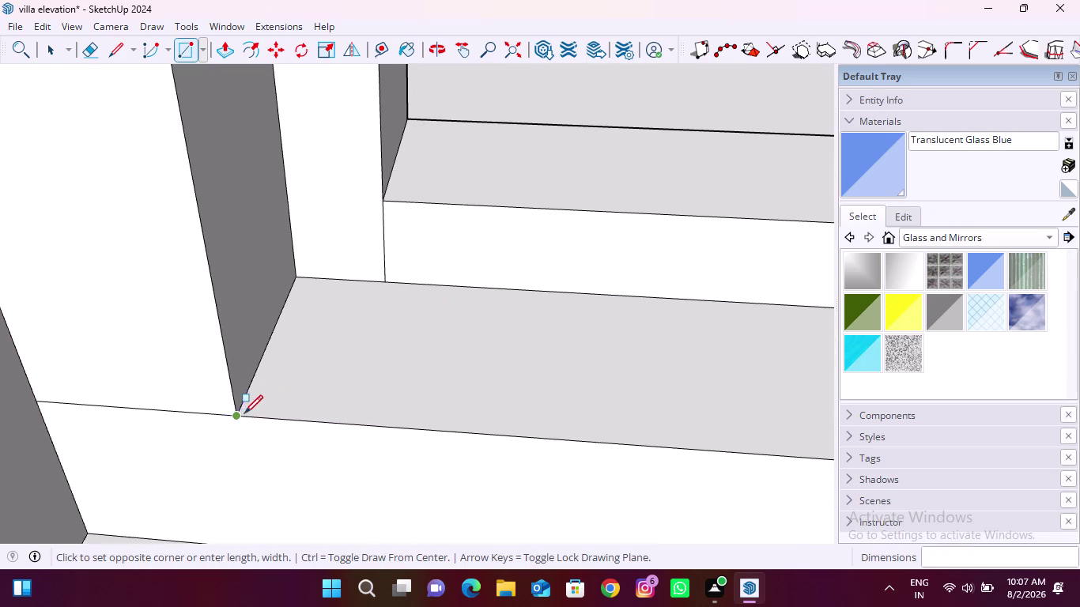
scroll(down, 3)
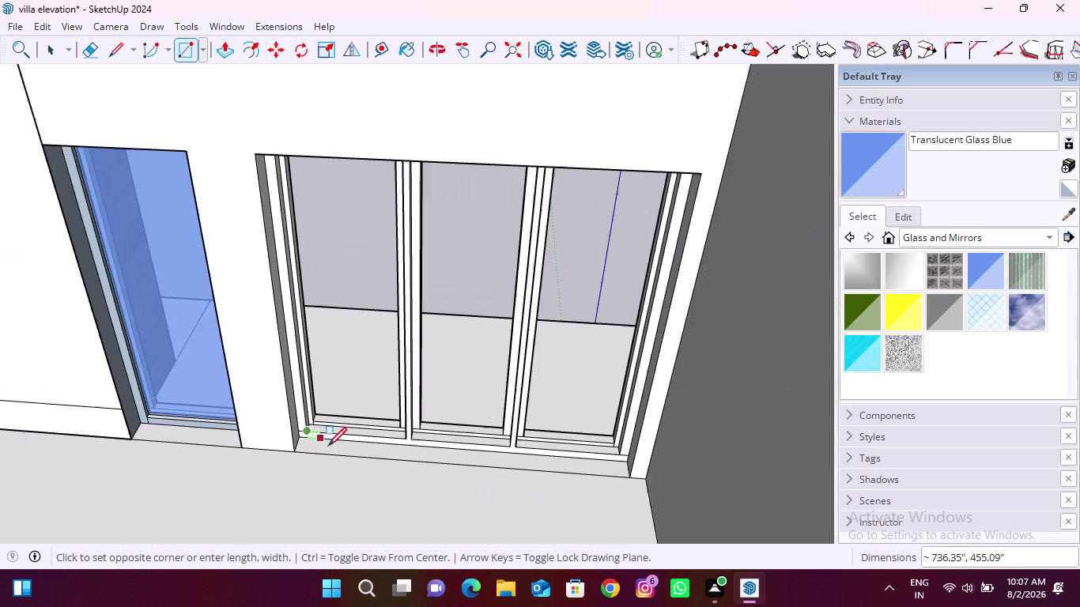
middle_drag(338, 453, 366, 389)
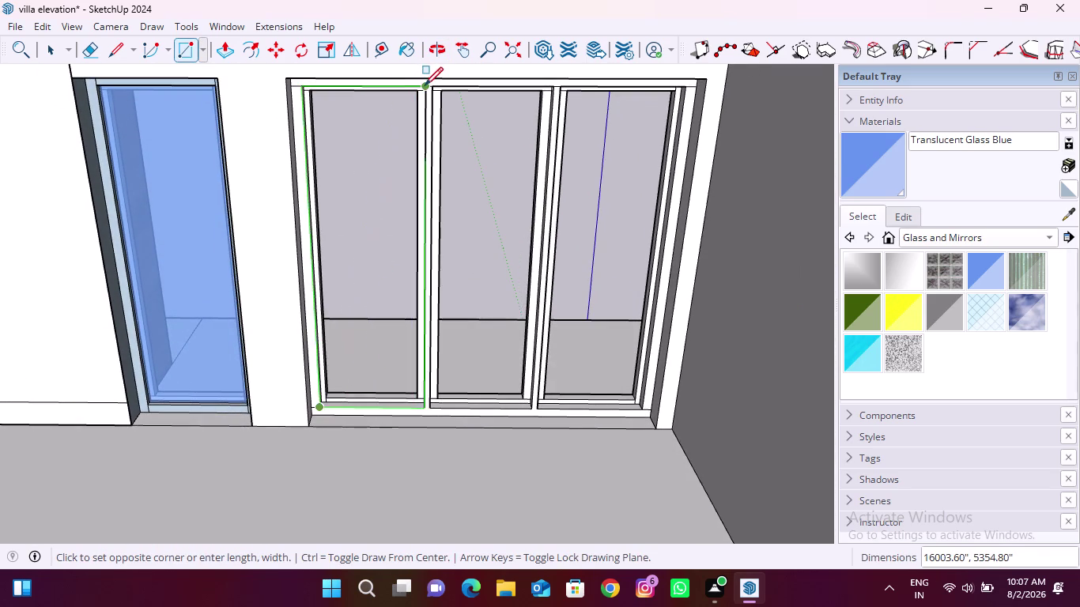
scroll(up, 3)
scroll(up, 3)
click(429, 84)
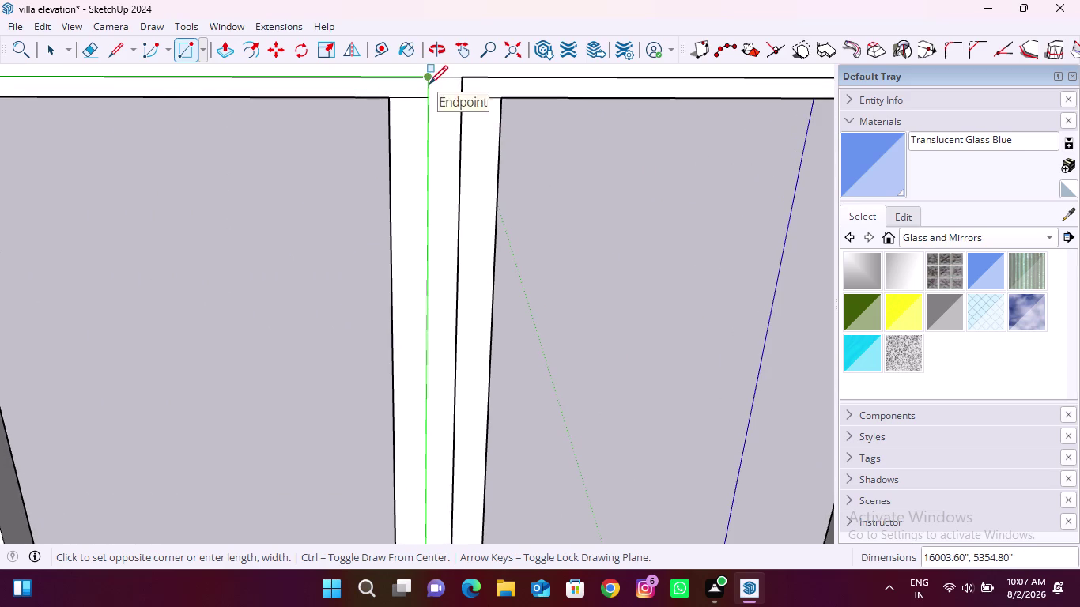
scroll(down, 3)
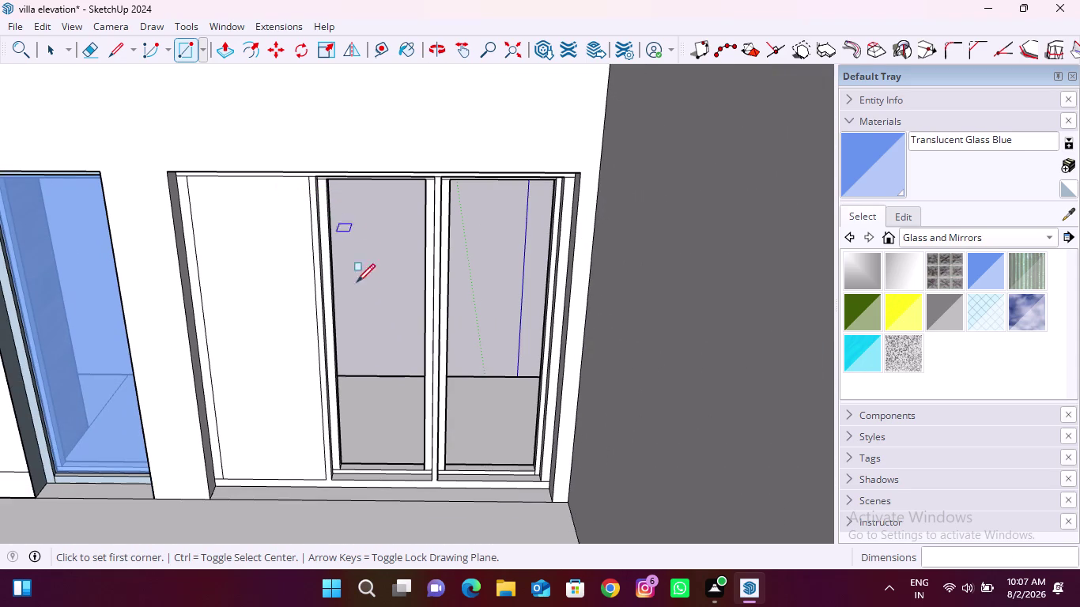
scroll(up, 3)
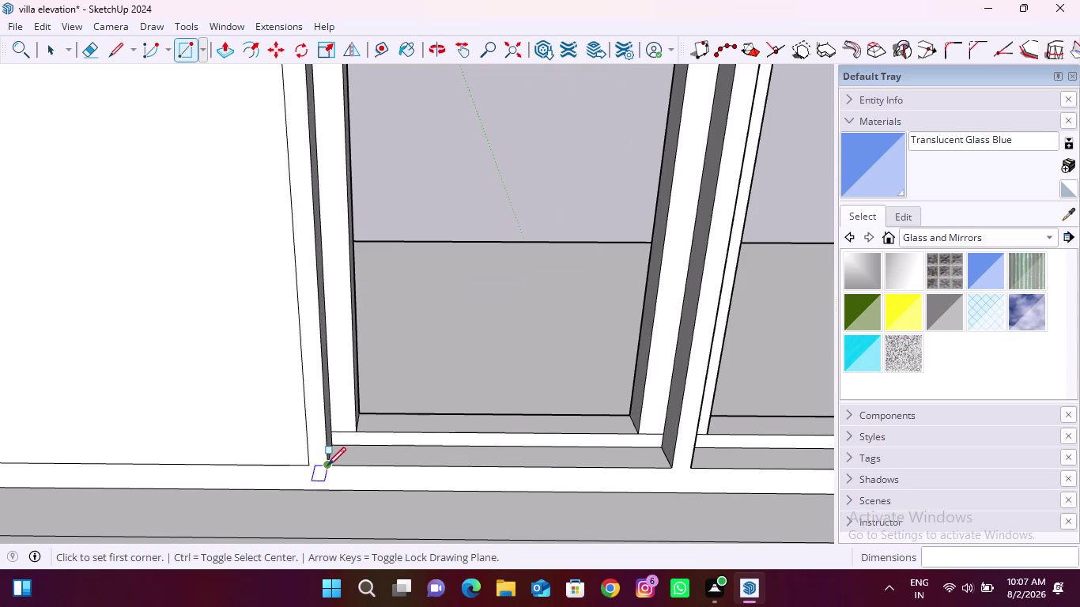
Draw a rectangle covering the second door panel.
click(327, 466)
scroll(down, 3)
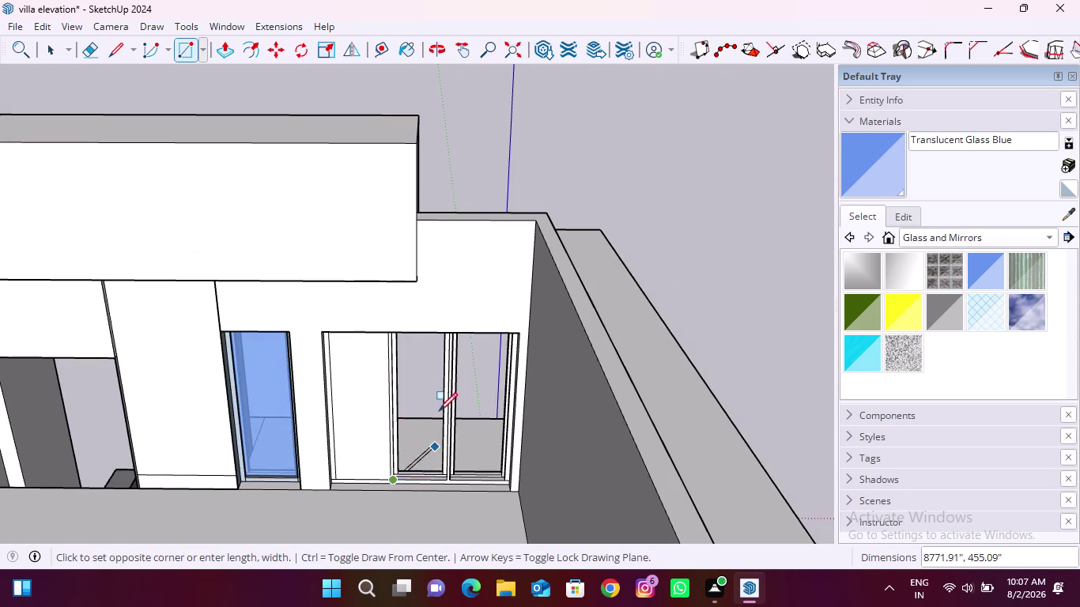
scroll(up, 3)
middle_drag(448, 336, 446, 325)
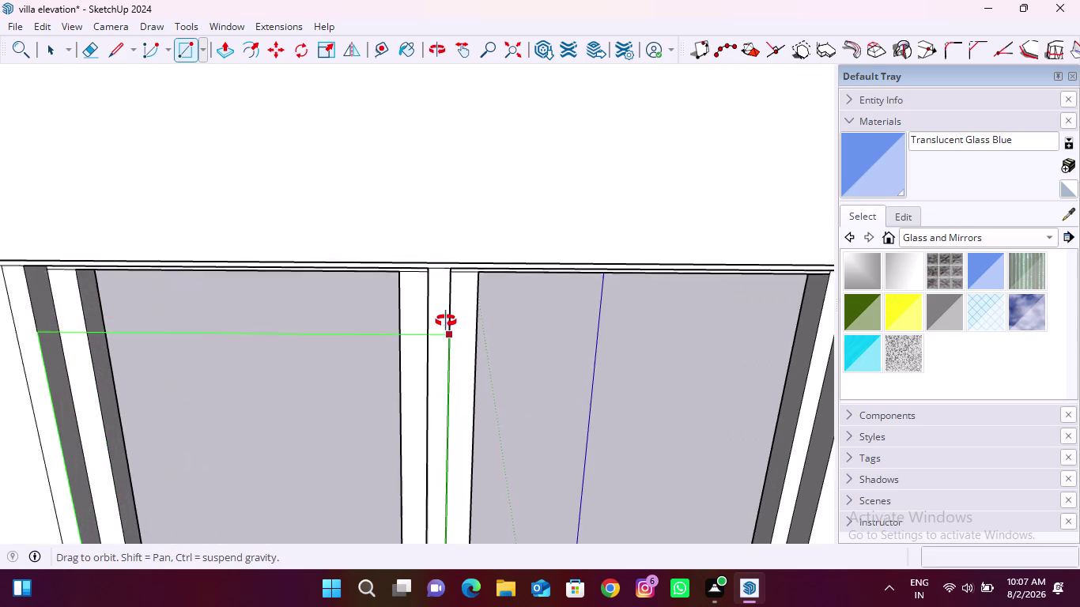
middle_drag(446, 325, 470, 261)
scroll(up, 3)
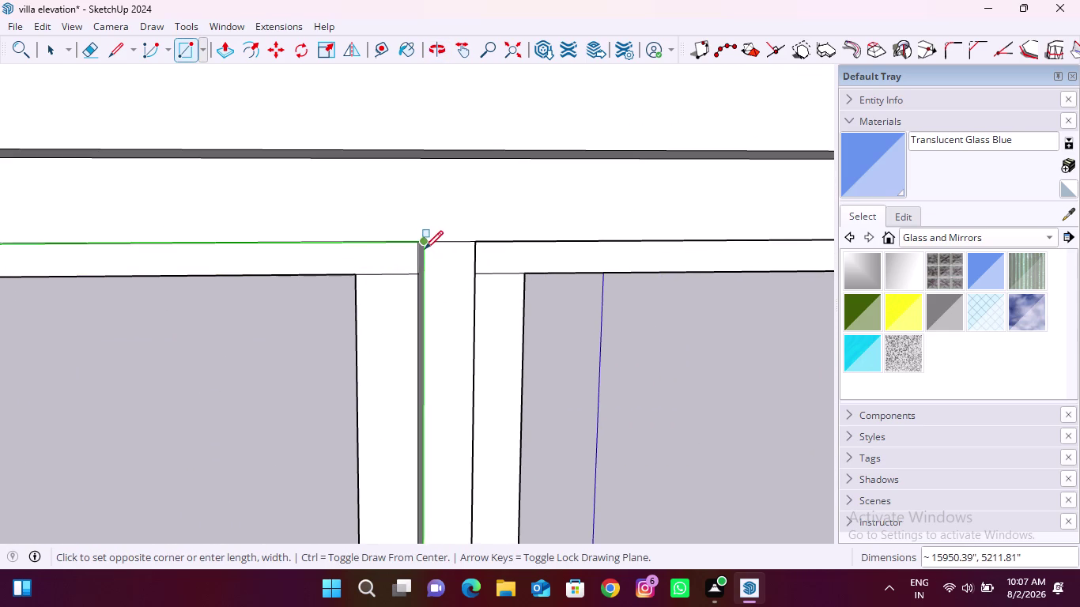
click(426, 248)
Draw a rectangle covering the third door panel, then return to Select.
click(480, 245)
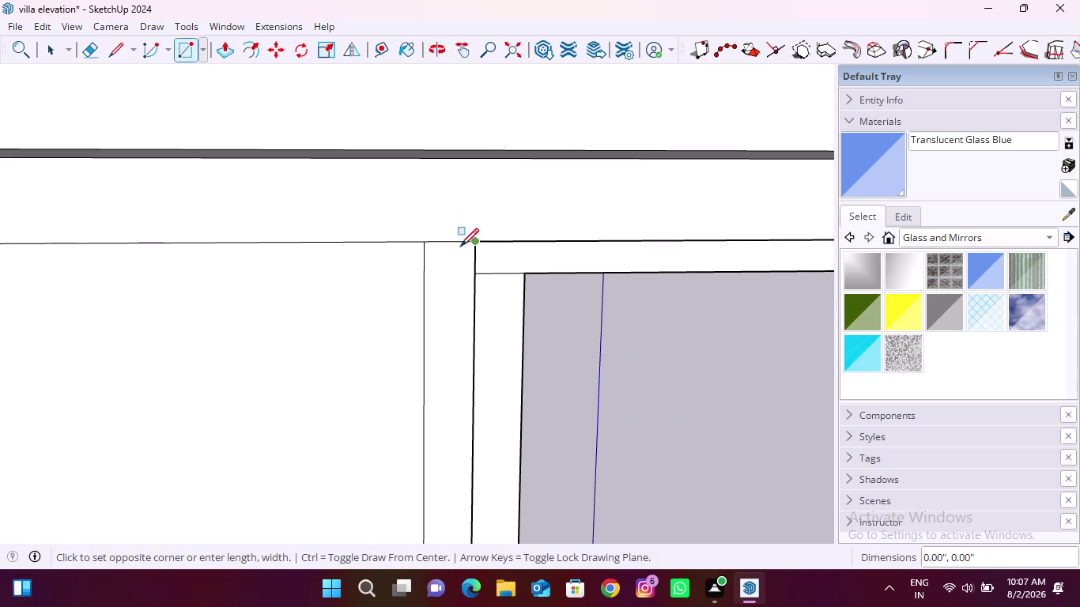
scroll(down, 3)
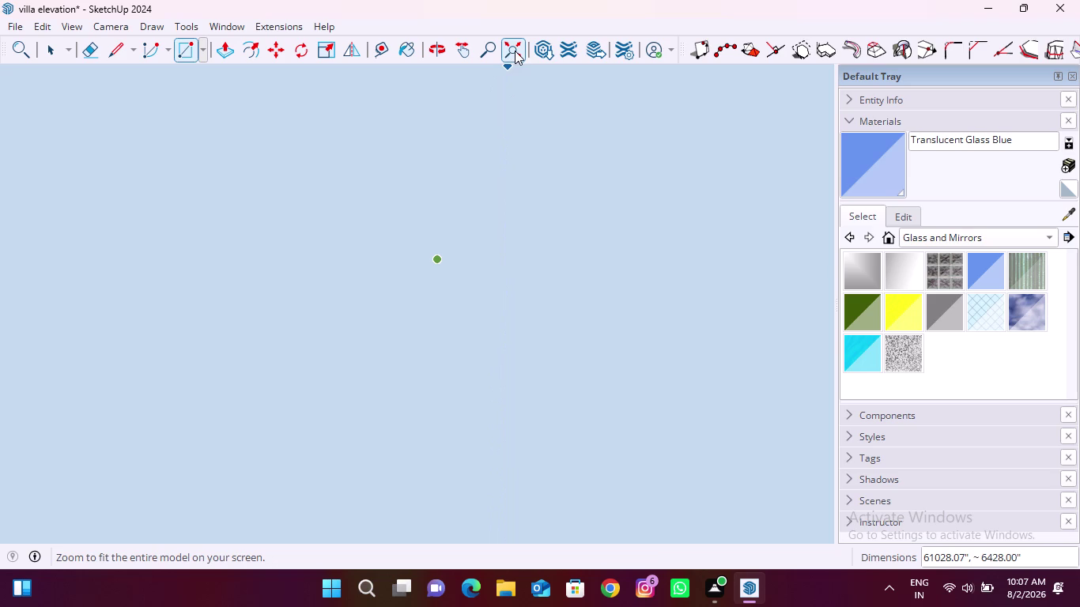
scroll(down, 3)
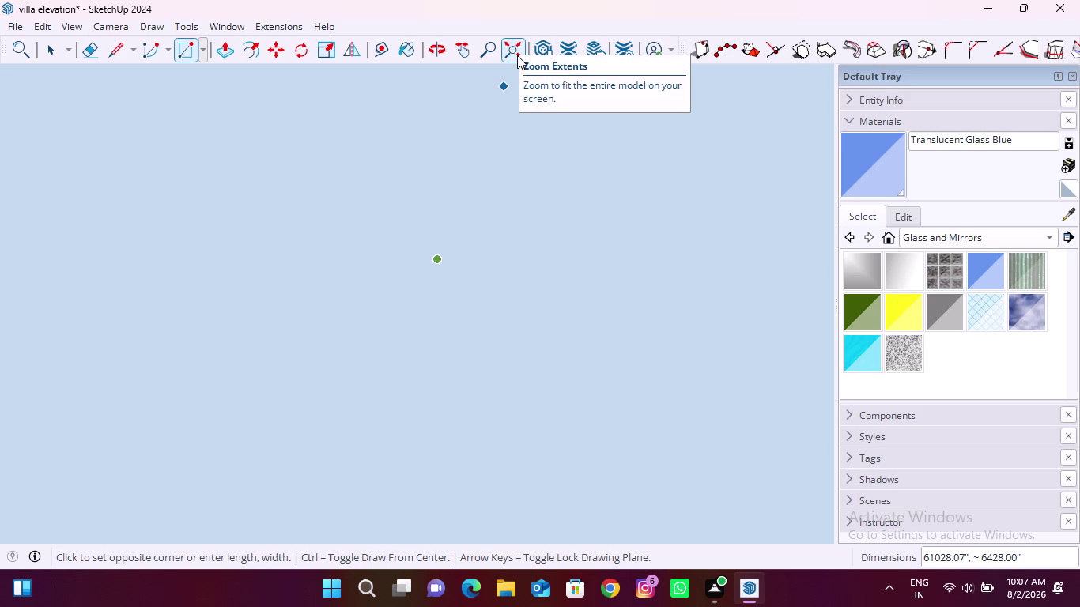
click(517, 55)
middle_drag(521, 166, 471, 409)
scroll(up, 3)
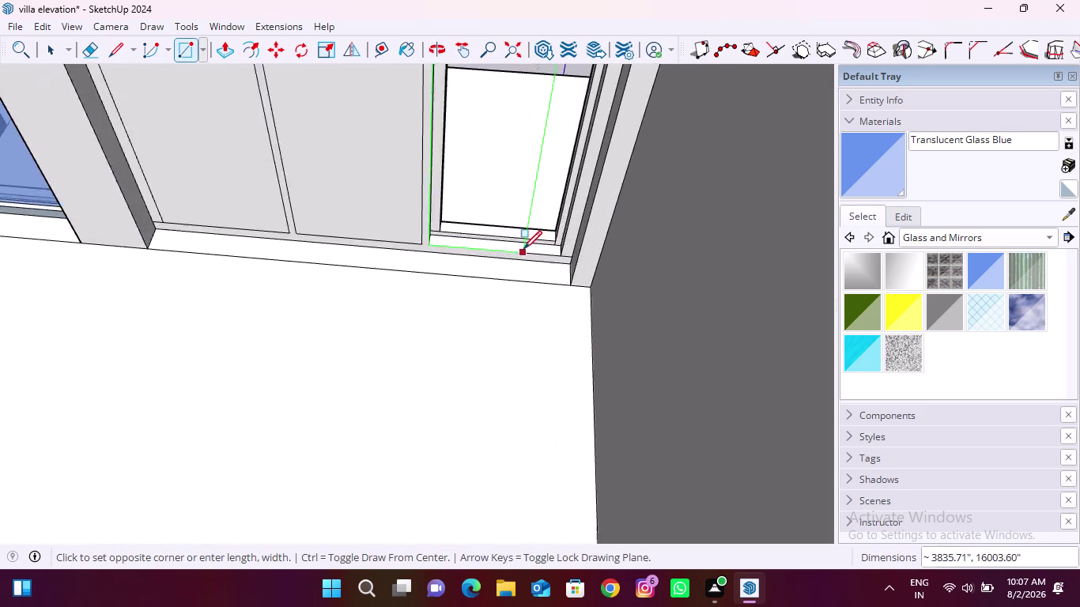
scroll(up, 3)
click(620, 267)
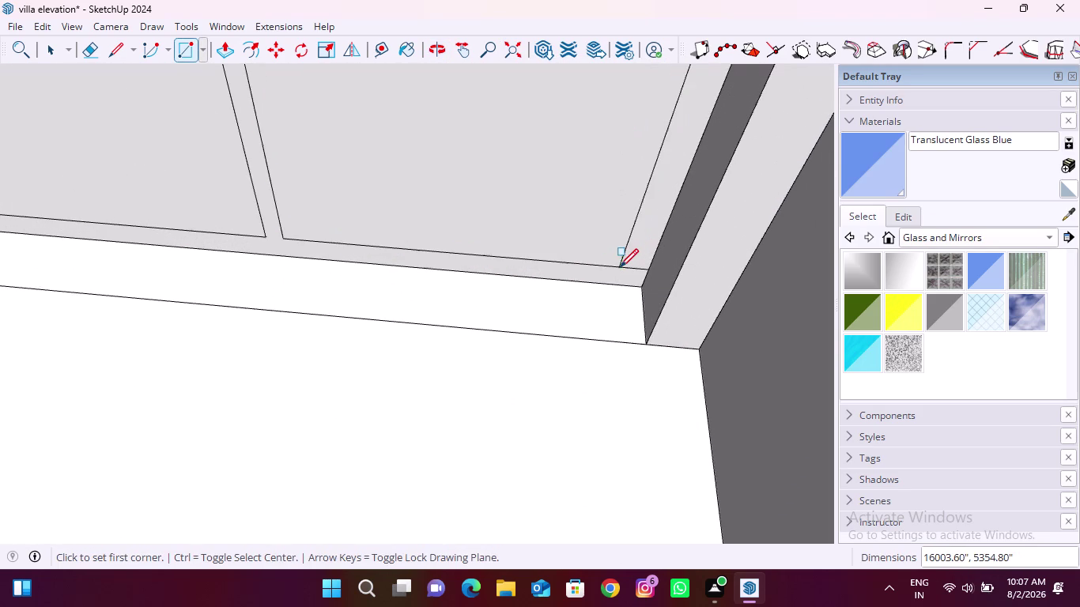
scroll(down, 3)
key(space)
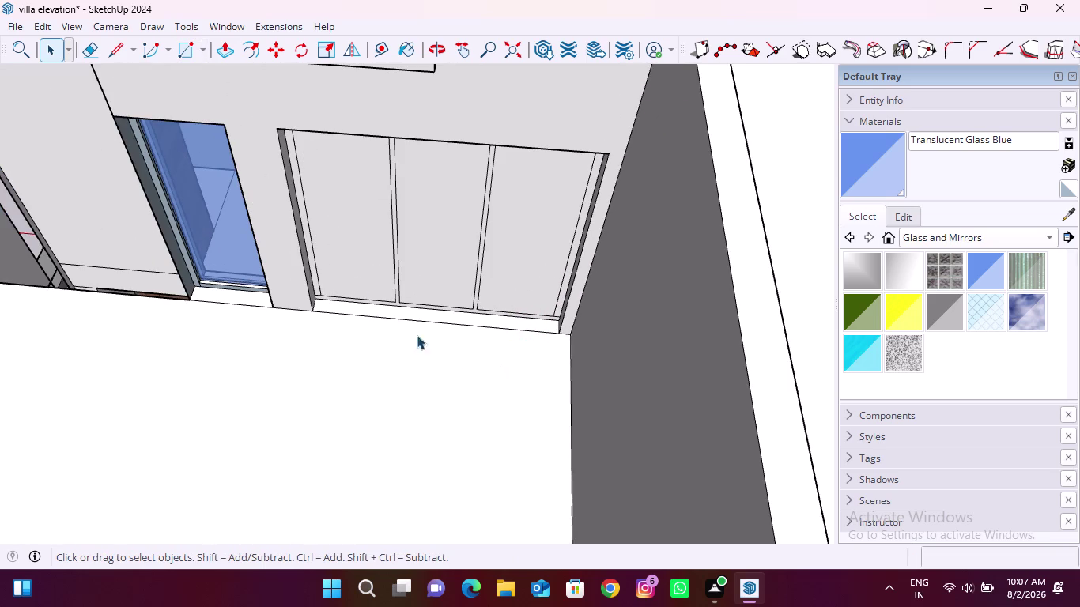
Select the three new door-panel faces with their edges.
click(353, 272)
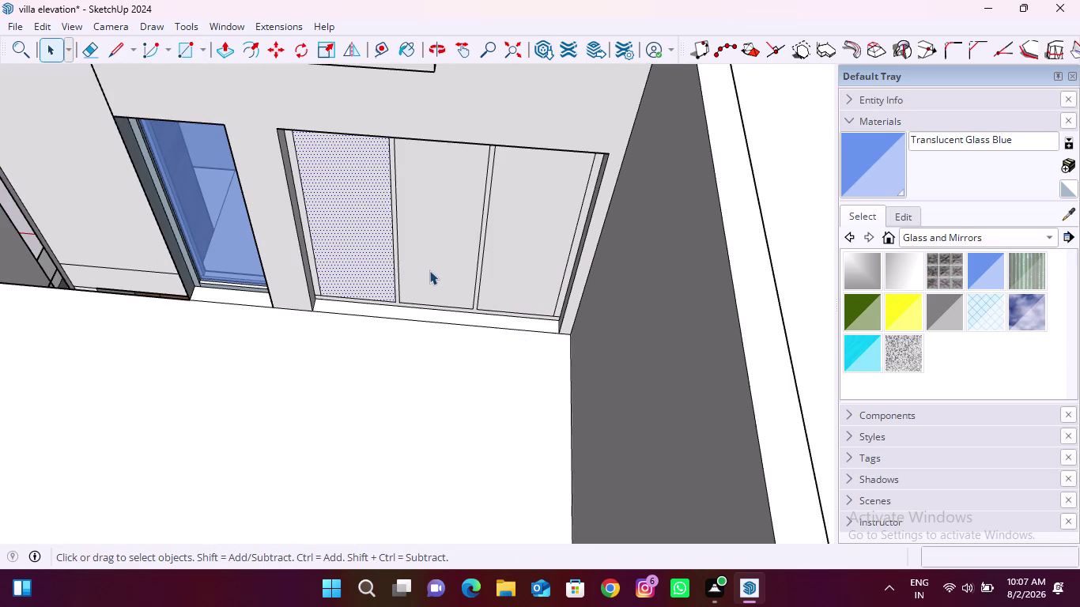
double_click(360, 239)
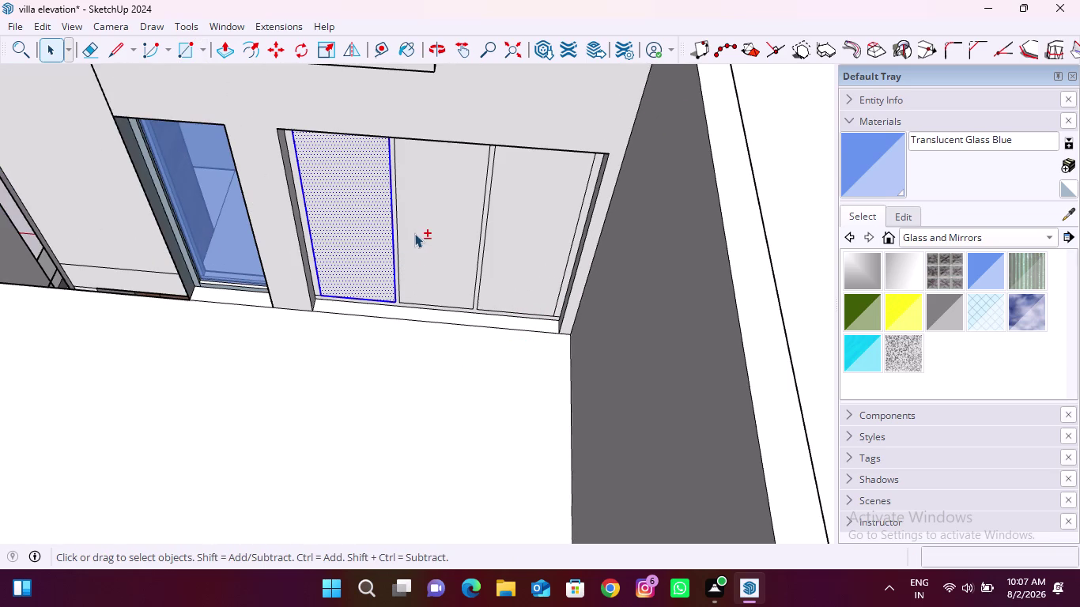
double_click(417, 233)
double_click(529, 240)
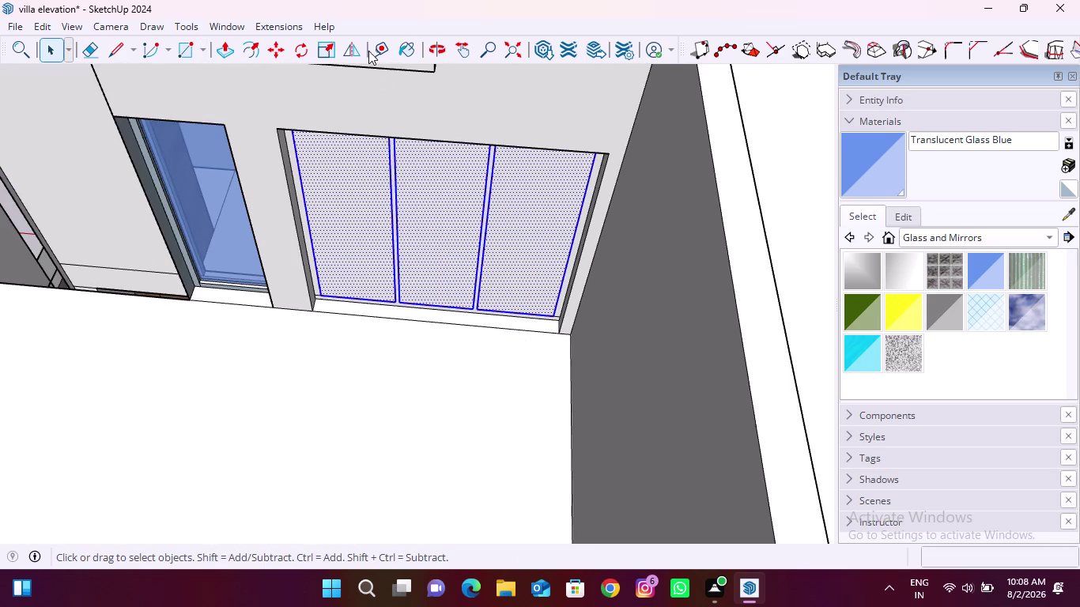
Place a copy of the three panels beside the building with Move.
click(276, 56)
scroll(up, 3)
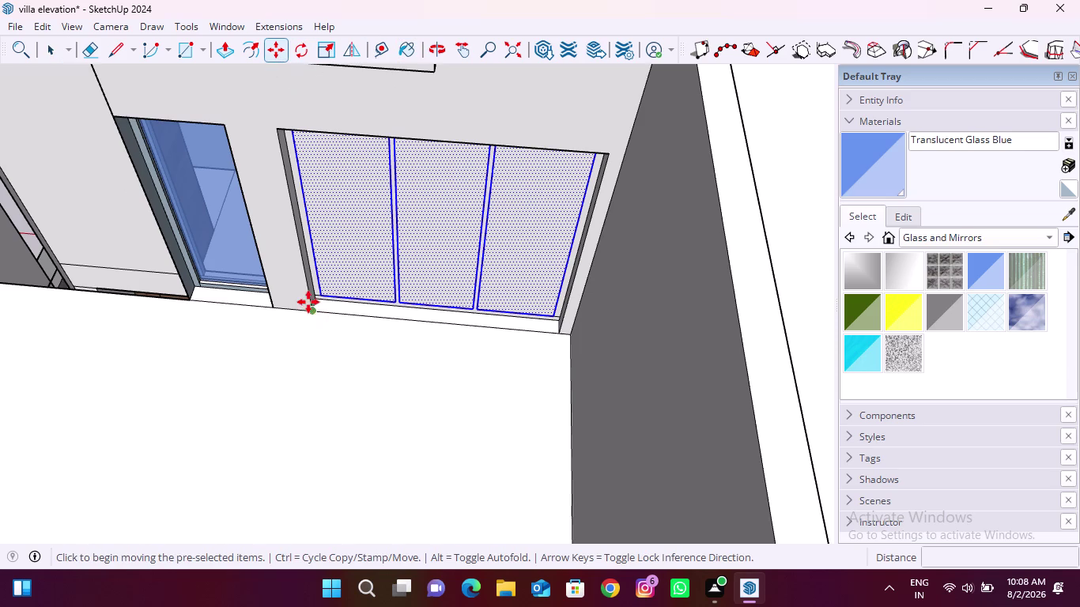
scroll(up, 3)
click(362, 271)
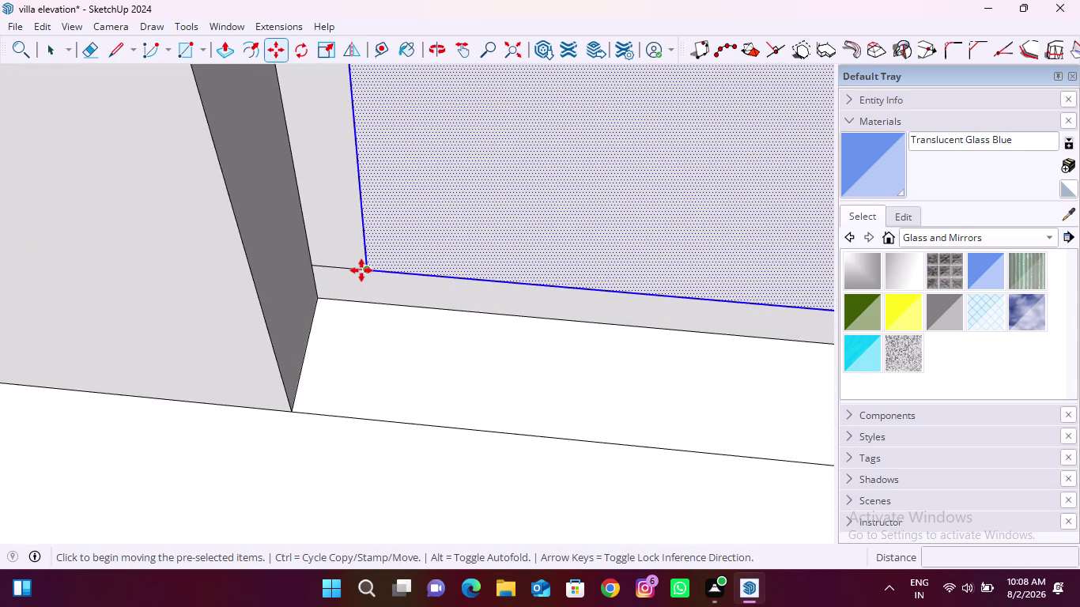
scroll(down, 3)
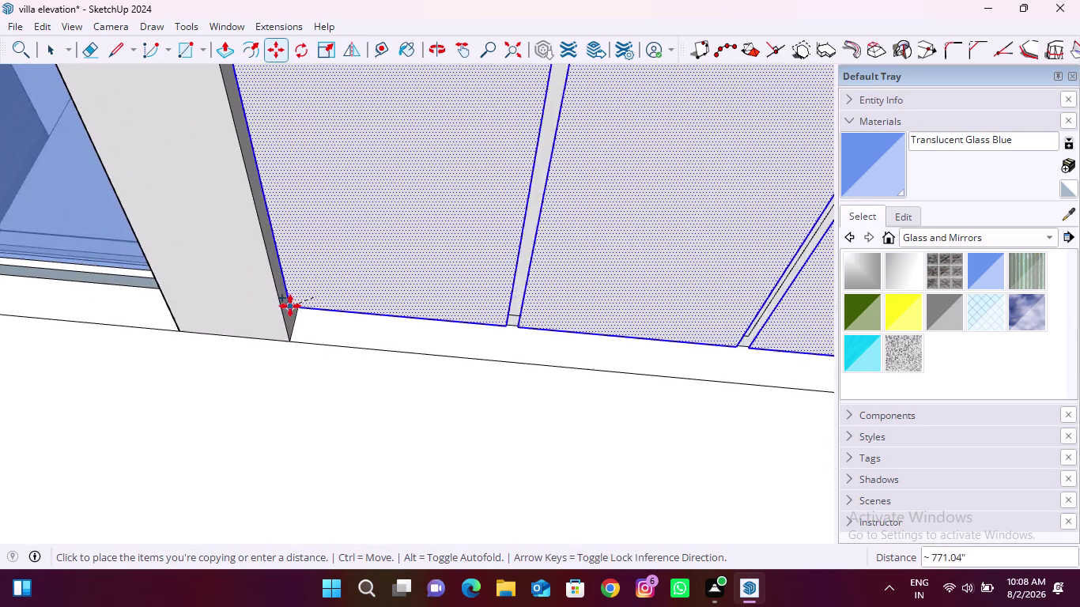
scroll(down, 3)
scroll(down, 3)
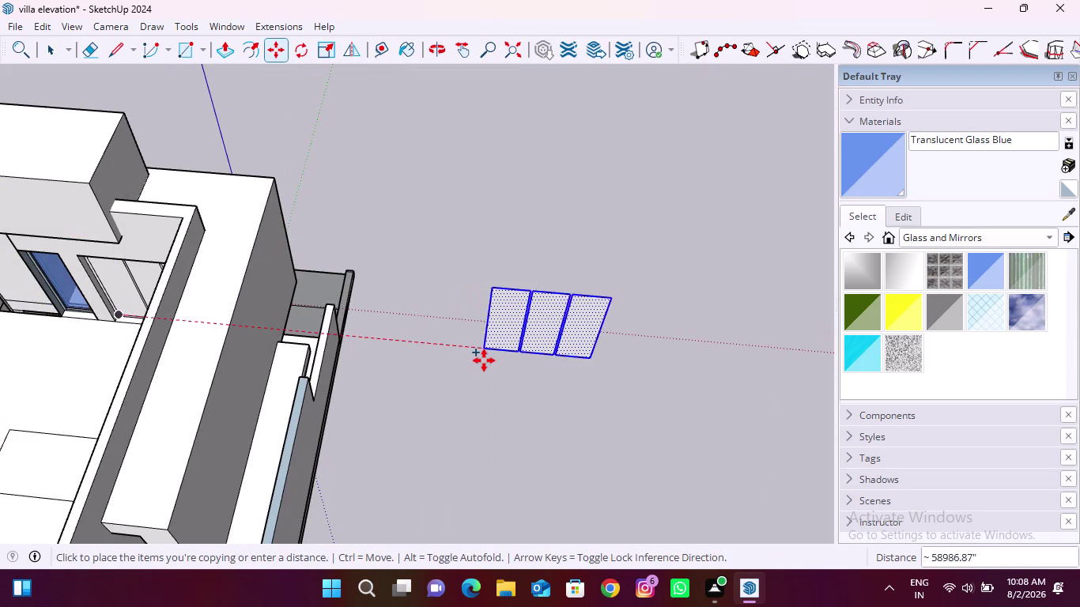
click(485, 361)
scroll(down, 3)
middle_drag(98, 318, 139, 297)
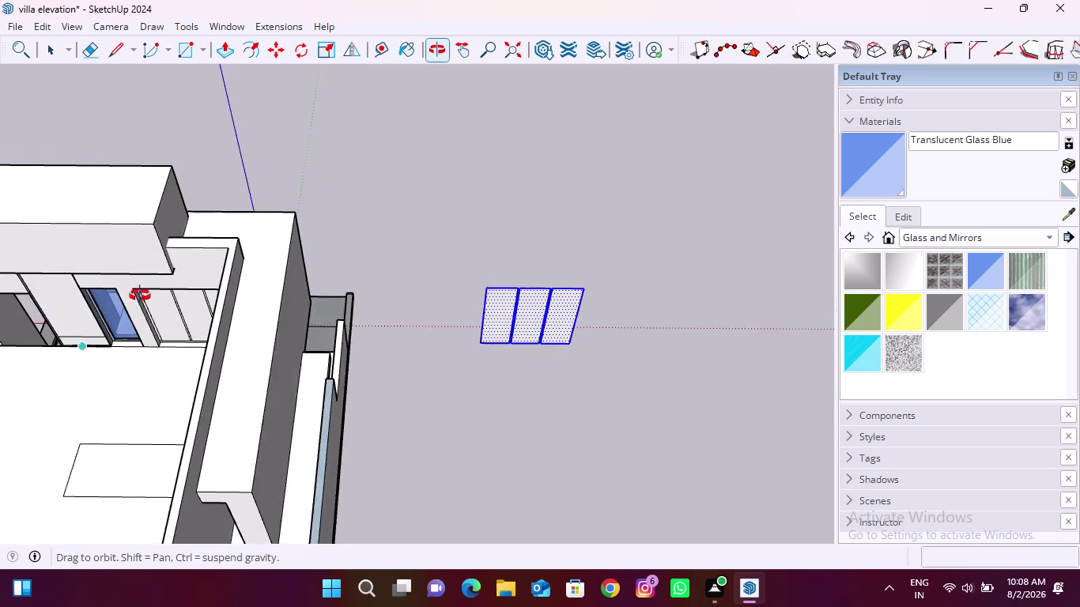
middle_drag(139, 296, 149, 291)
scroll(up, 3)
key(space)
Delete the three panel faces left in the door opening.
click(198, 351)
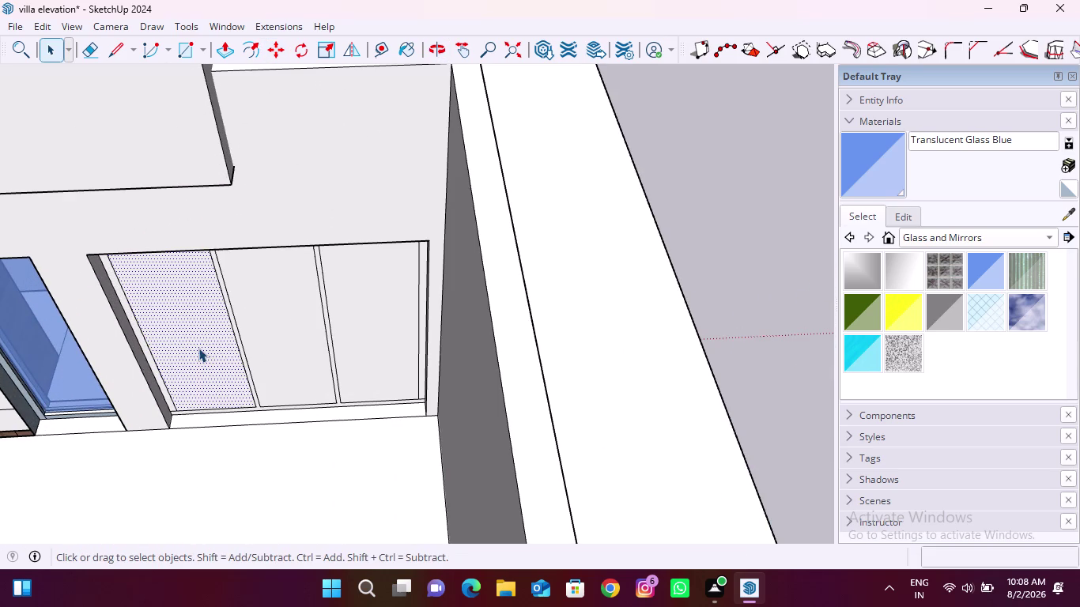
key(Delete)
click(258, 347)
key(Delete)
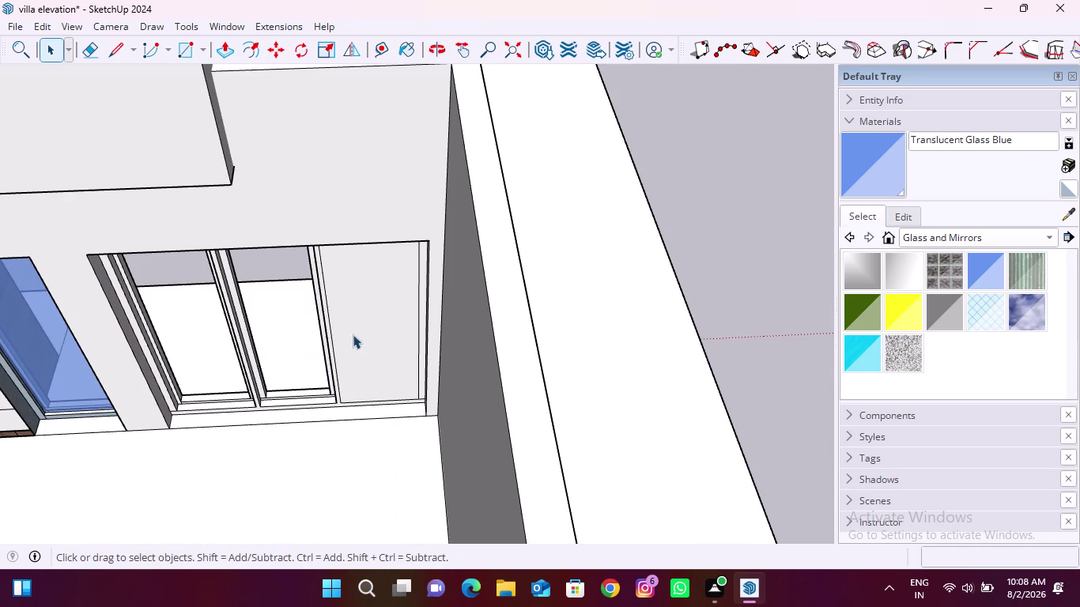
click(360, 331)
key(Delete)
Select the three copied pane faces standing beside the villa.
scroll(down, 3)
scroll(up, 3)
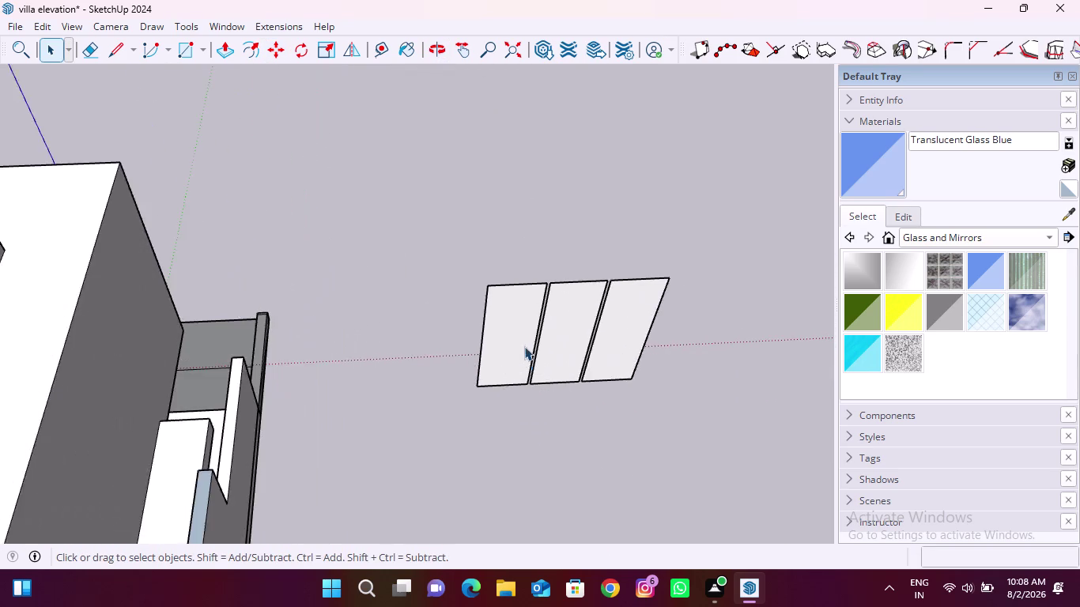
scroll(up, 3)
double_click(518, 341)
double_click(578, 325)
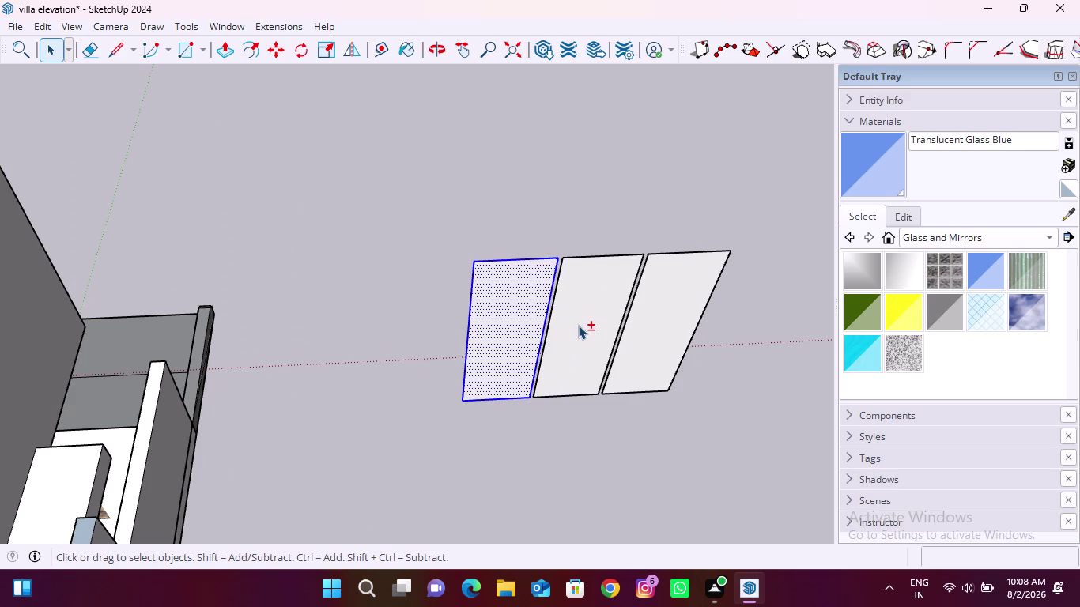
double_click(672, 323)
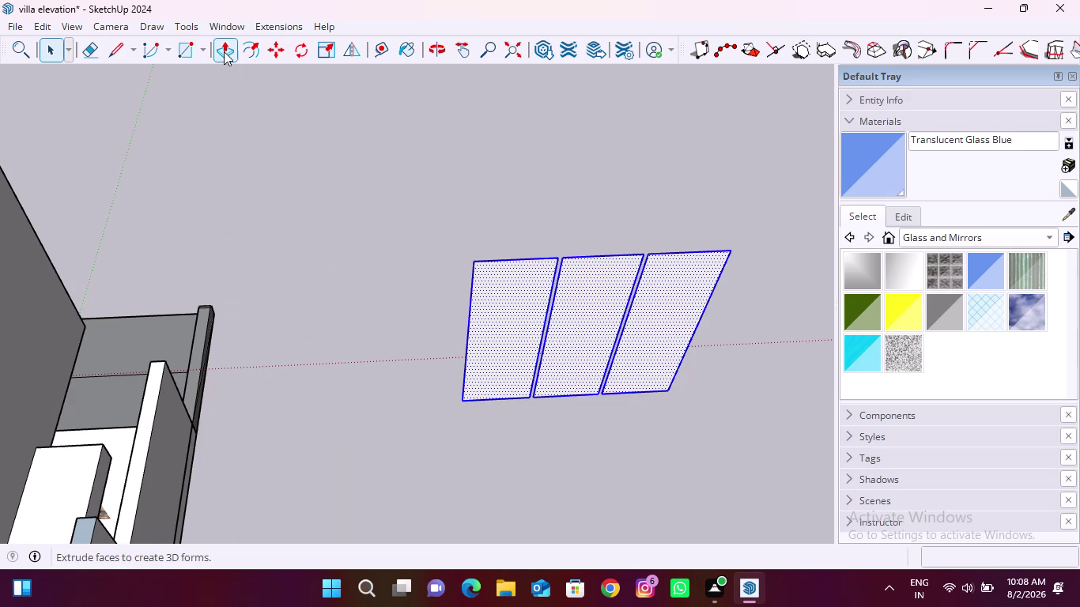
Push/pull the first window pane into a thin slab.
click(223, 52)
scroll(up, 3)
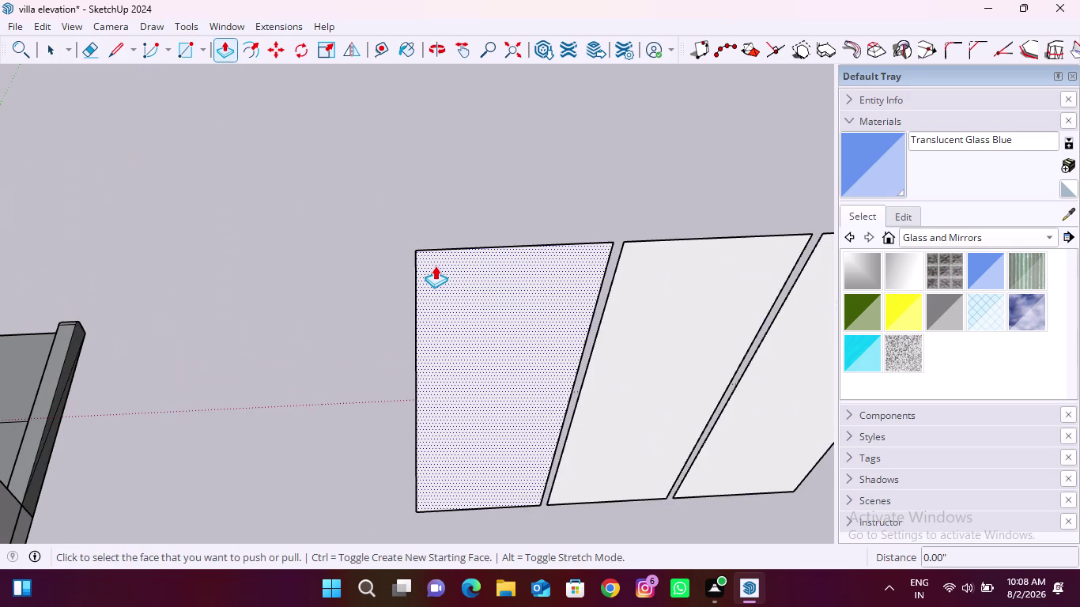
middle_drag(433, 261, 503, 297)
scroll(up, 3)
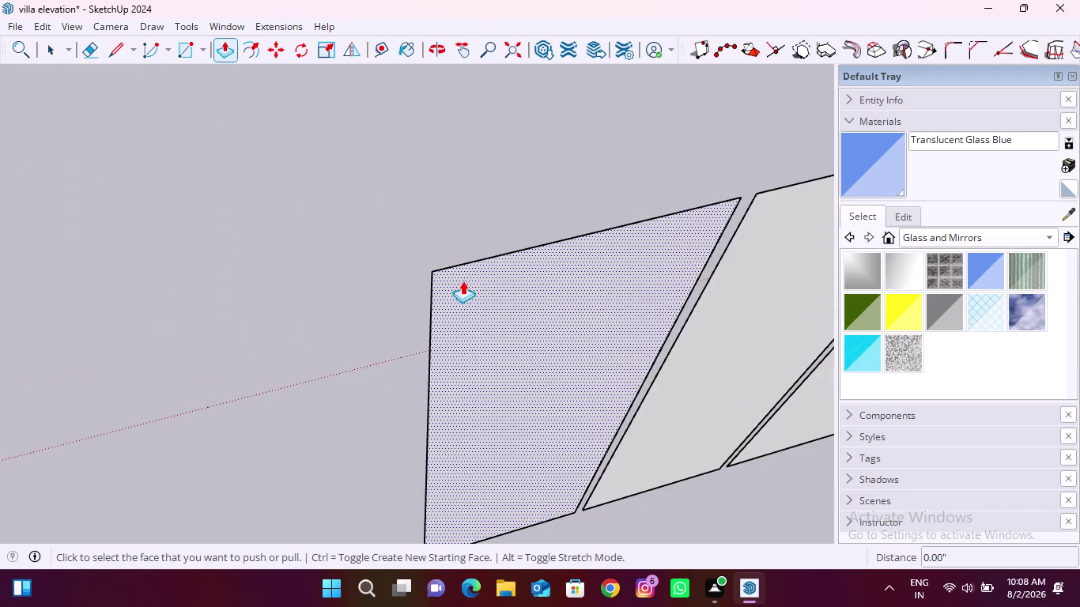
click(460, 277)
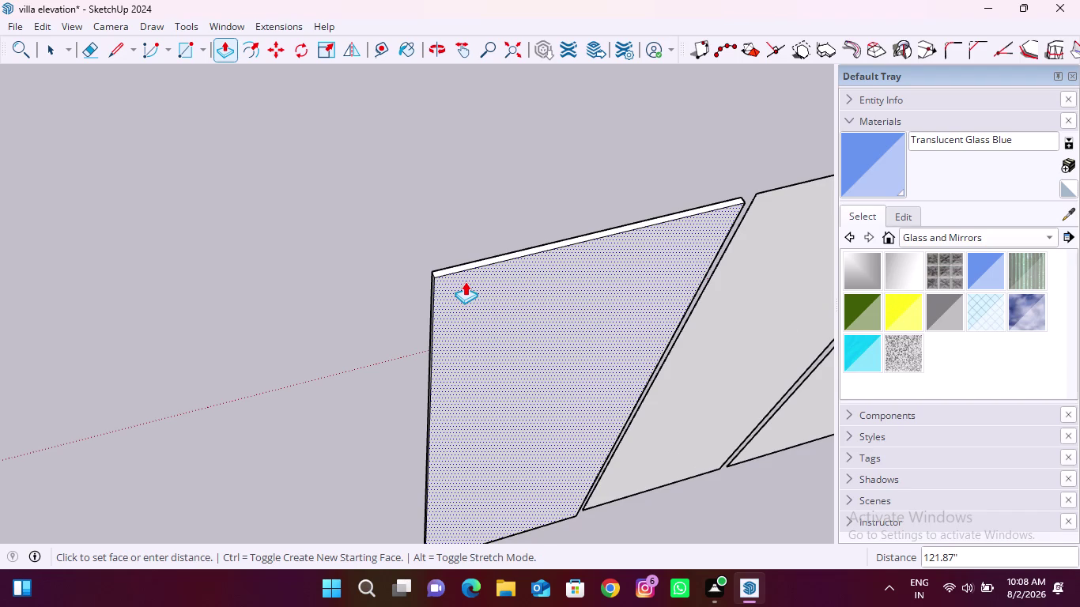
click(465, 281)
scroll(down, 3)
scroll(up, 3)
Give the second and third panes the same thin thickness.
click(470, 321)
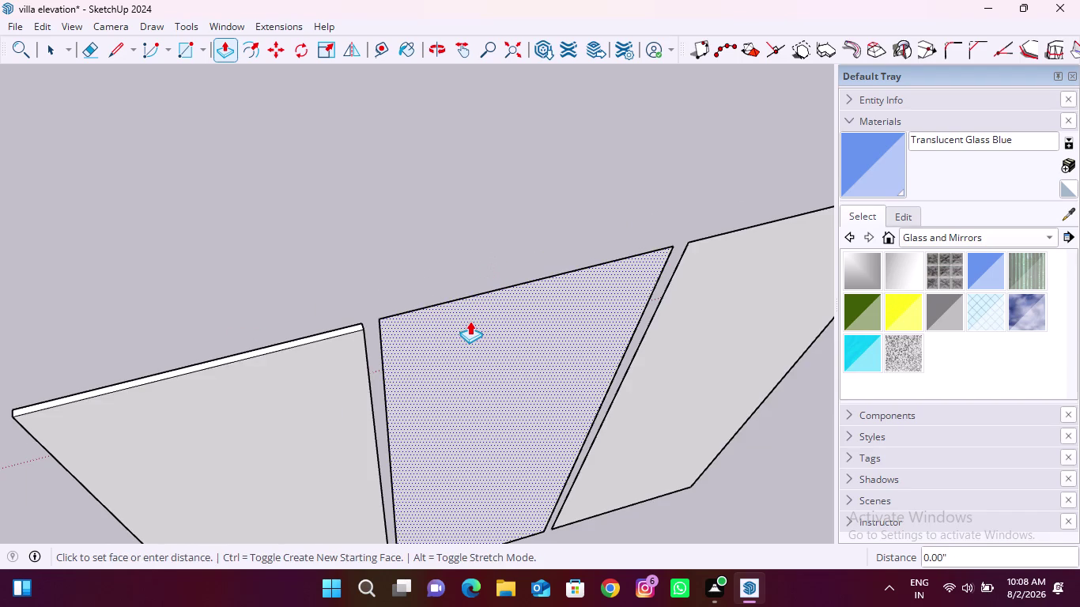
double_click(466, 324)
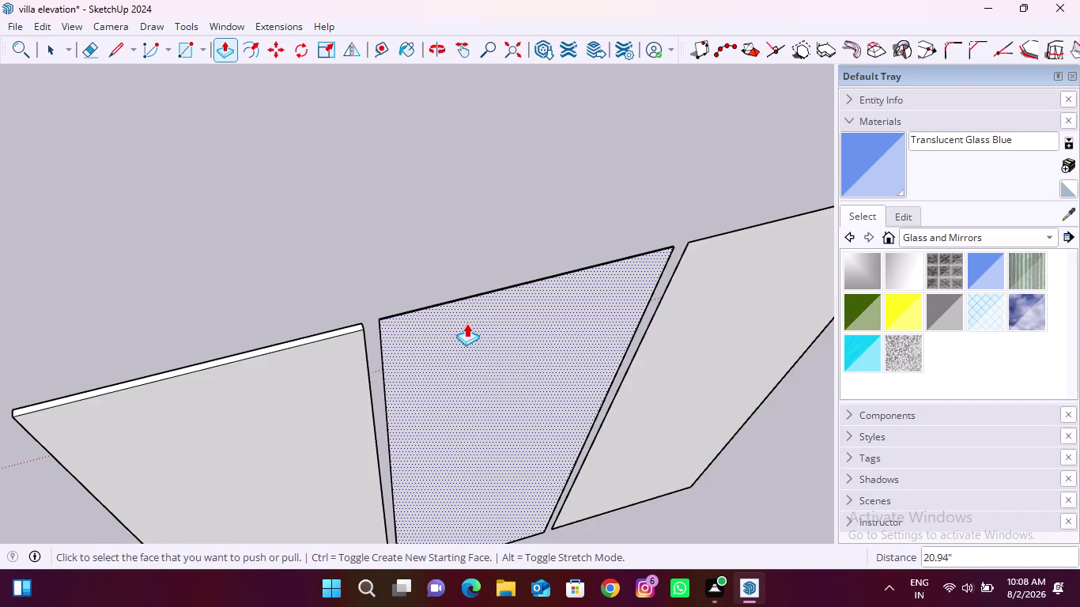
click(434, 332)
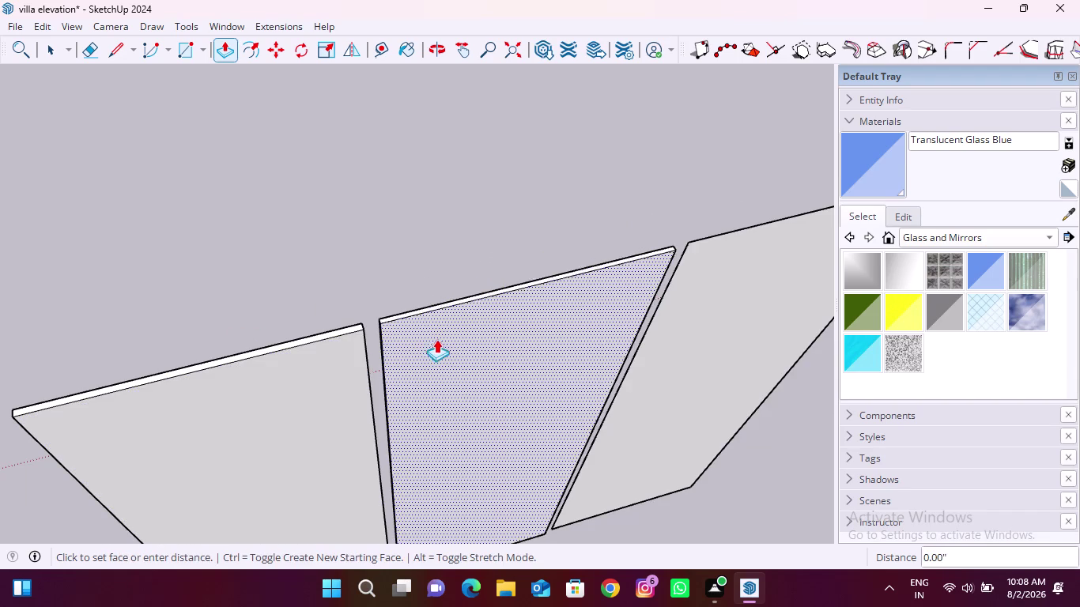
click(316, 356)
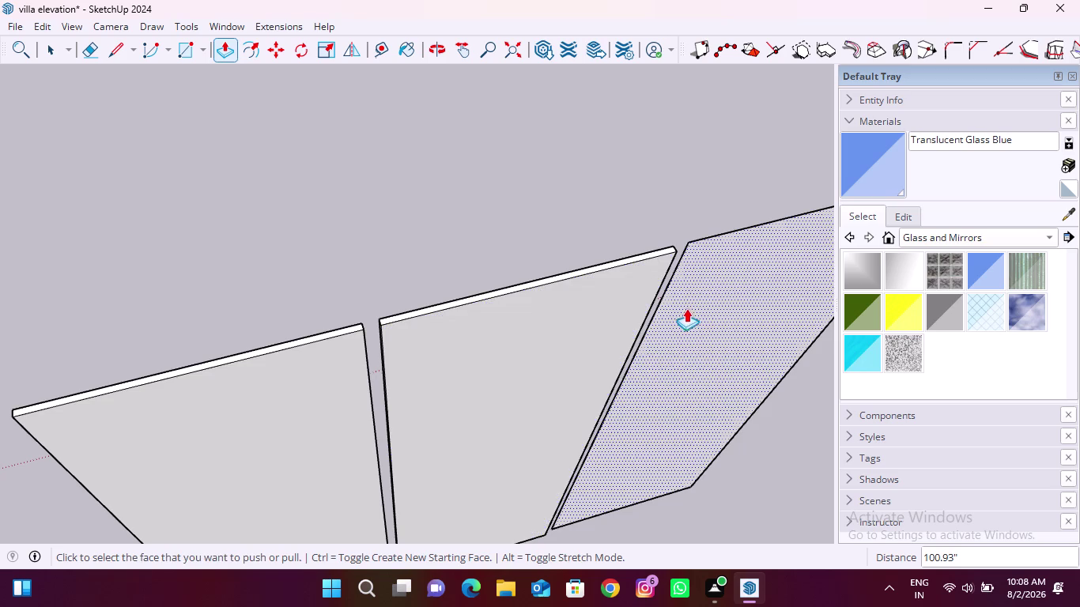
double_click(693, 302)
scroll(down, 3)
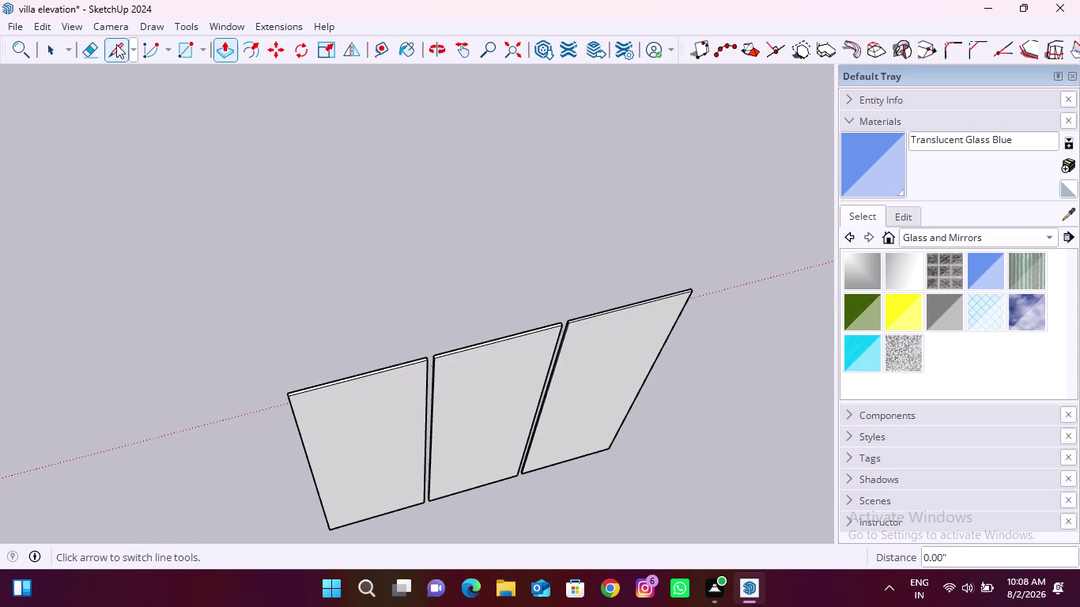
Select the first two panes and orbit to check their thickness.
click(41, 51)
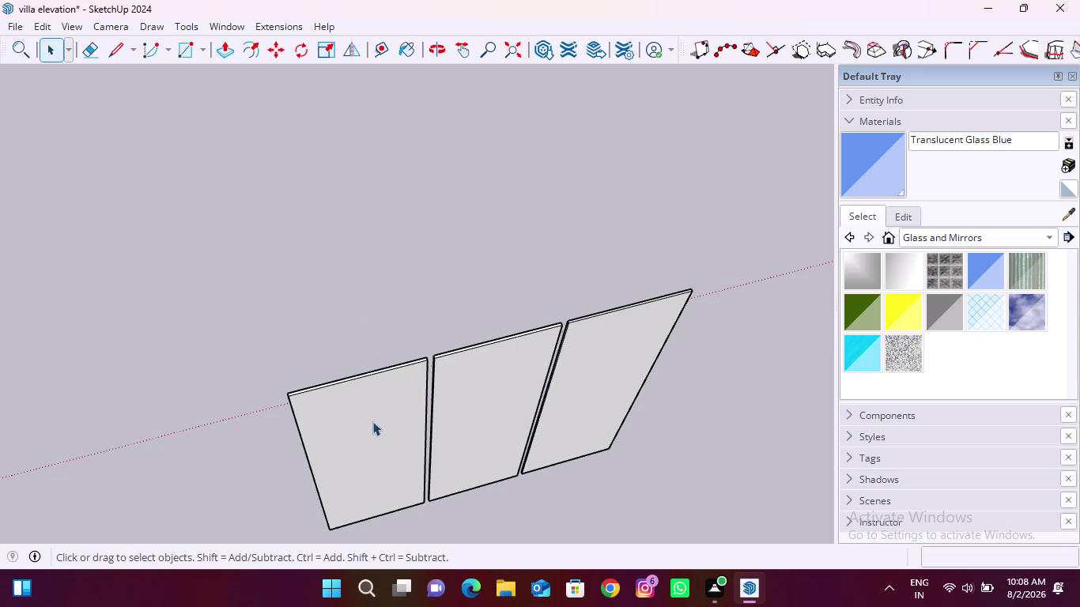
triple_click(372, 422)
double_click(476, 399)
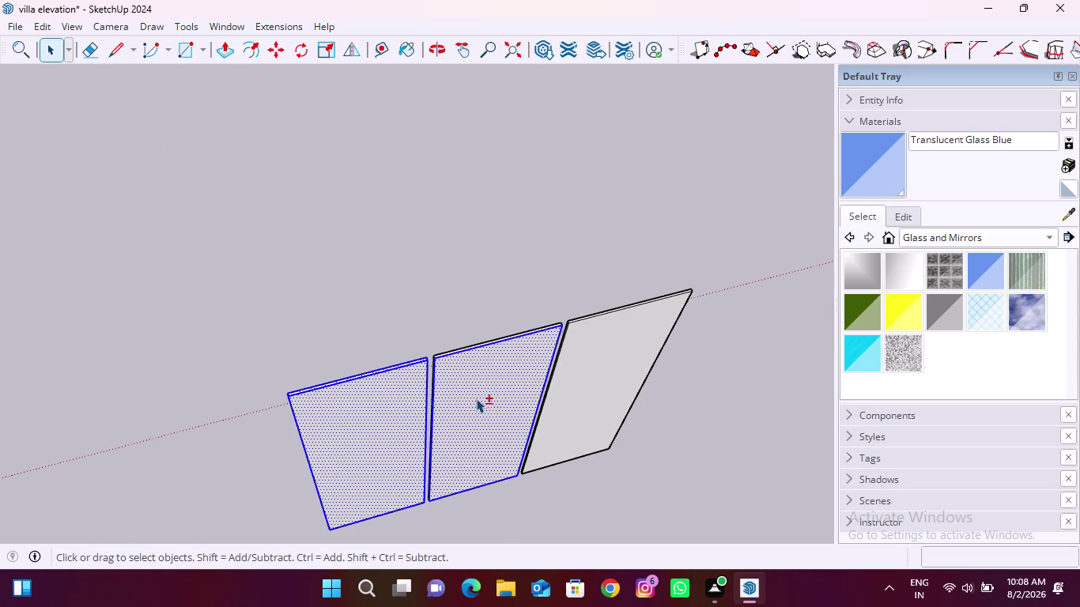
middle_drag(485, 388, 641, 403)
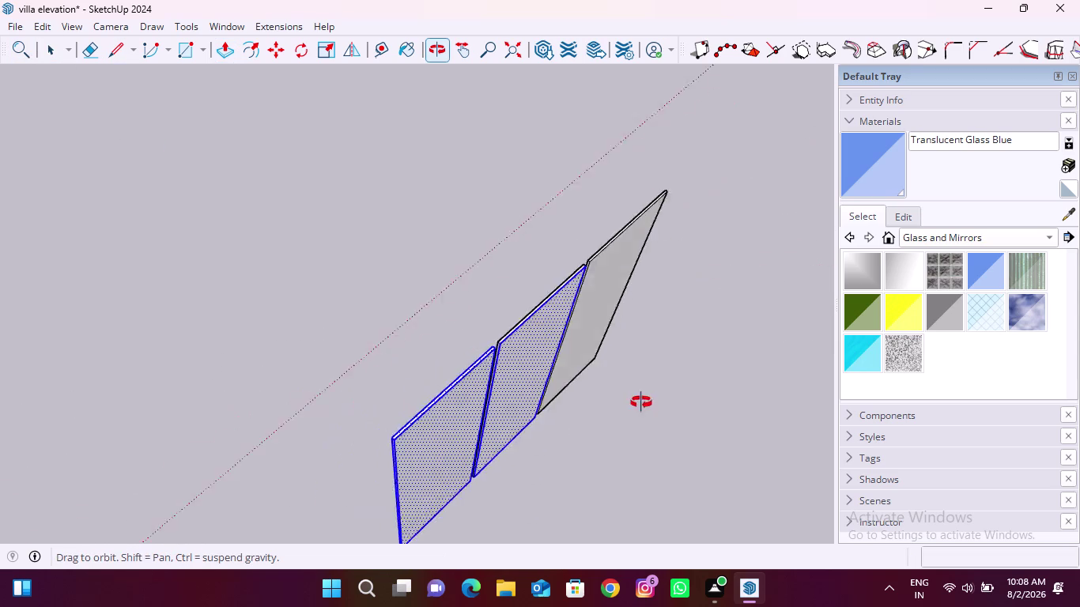
middle_drag(641, 402, 432, 350)
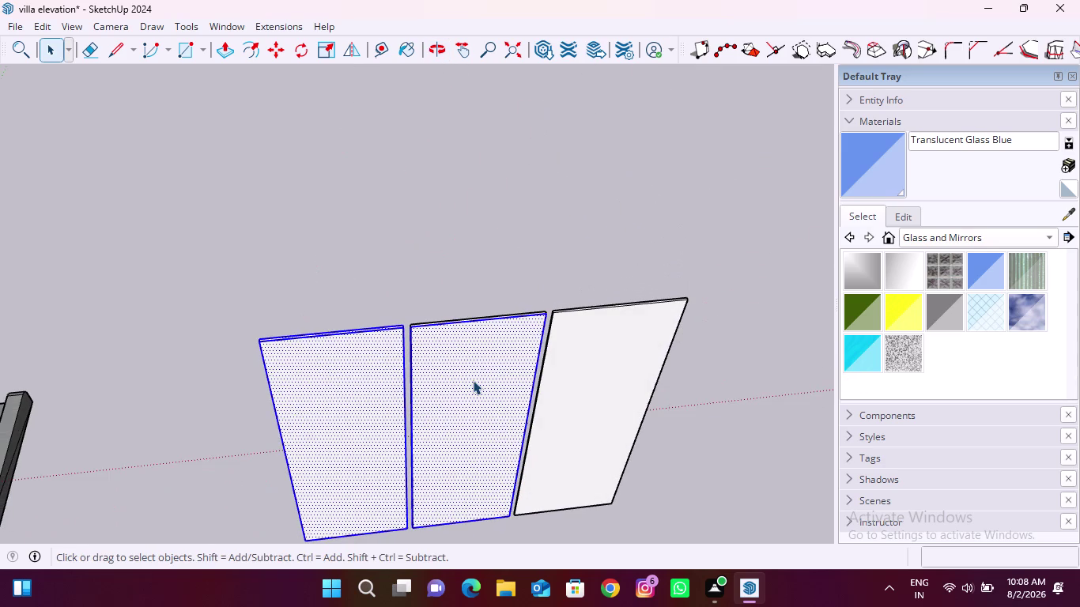
Adjust the selection until only the first pane is selected.
triple_click(473, 380)
triple_click(340, 376)
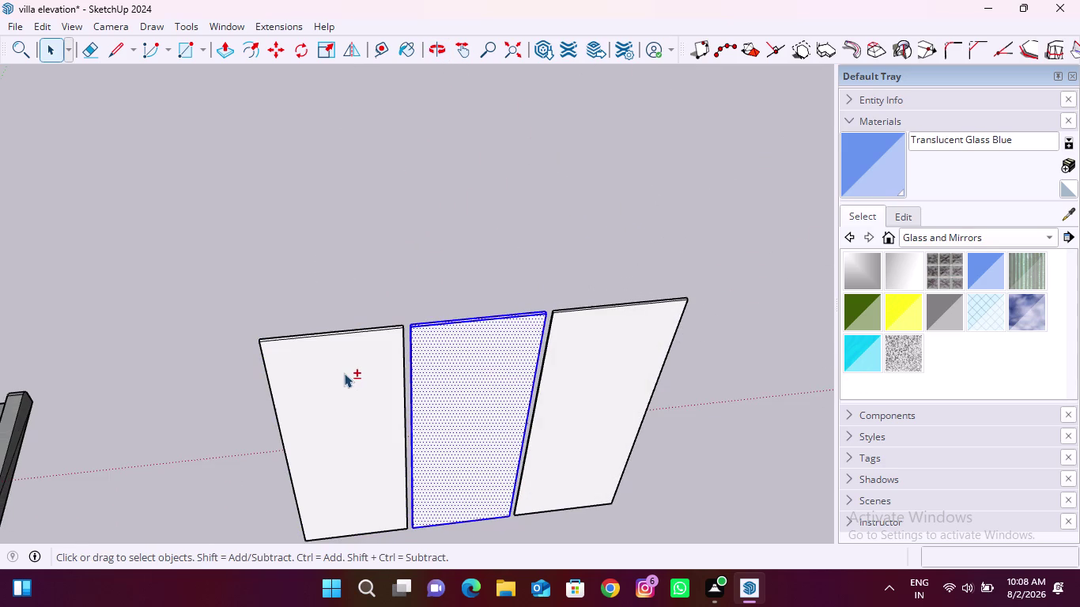
double_click(344, 373)
triple_click(344, 373)
double_click(344, 374)
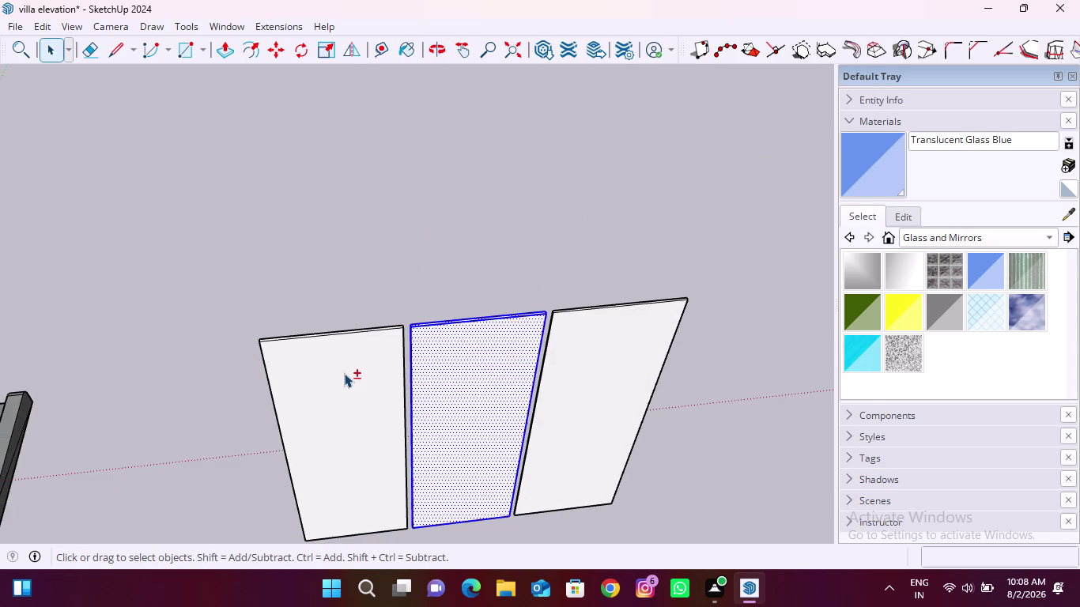
double_click(344, 373)
double_click(345, 375)
click(344, 369)
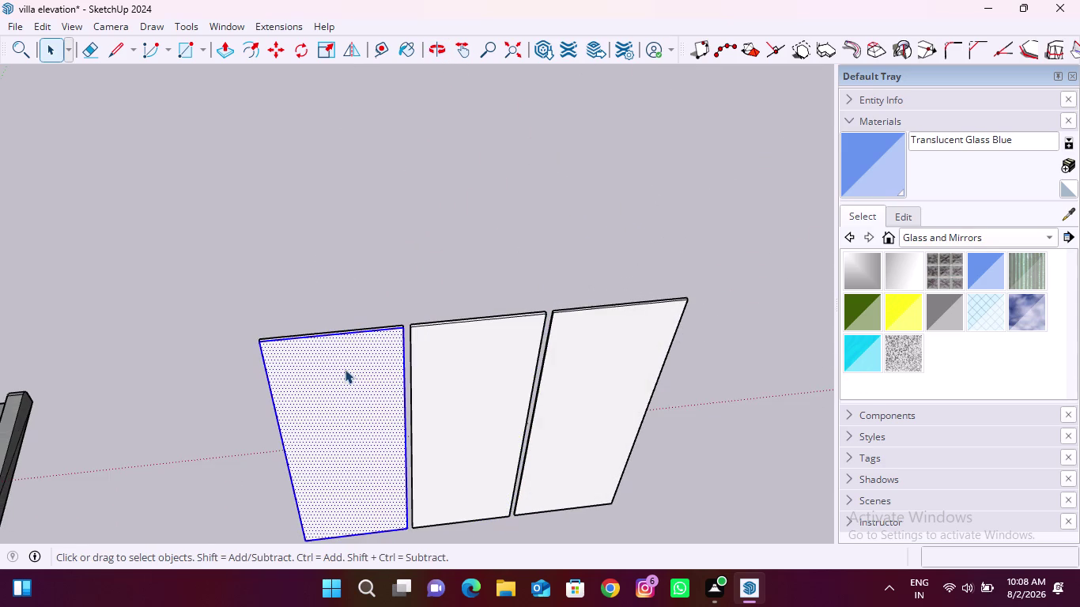
scroll(up, 3)
double_click(356, 368)
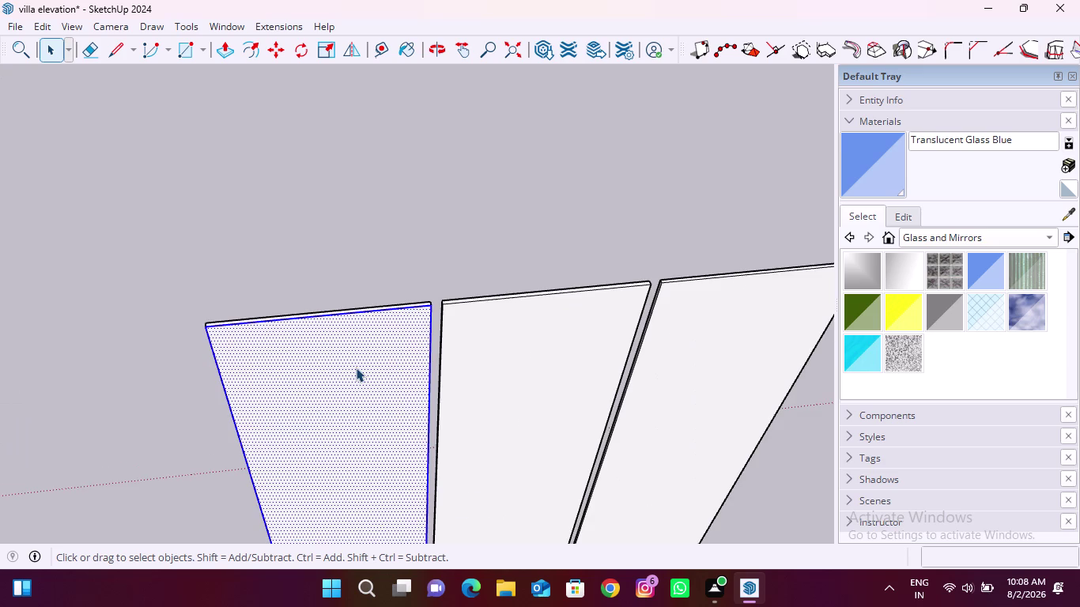
triple_click(356, 368)
Apply Translucent Glass Blue to the first, second and third panes in turn.
click(871, 174)
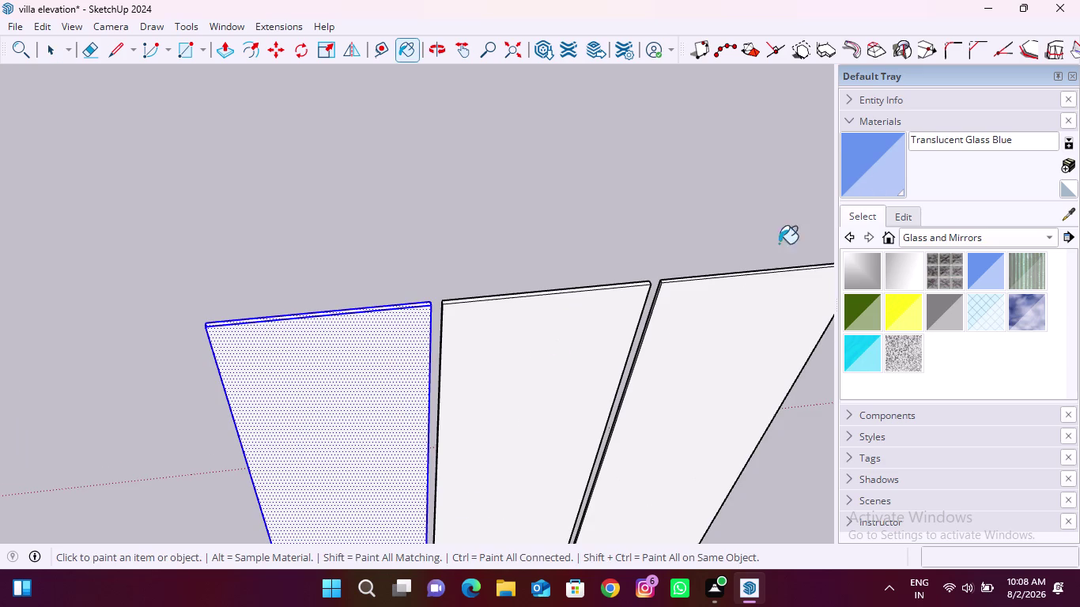
click(381, 420)
key(space)
triple_click(502, 392)
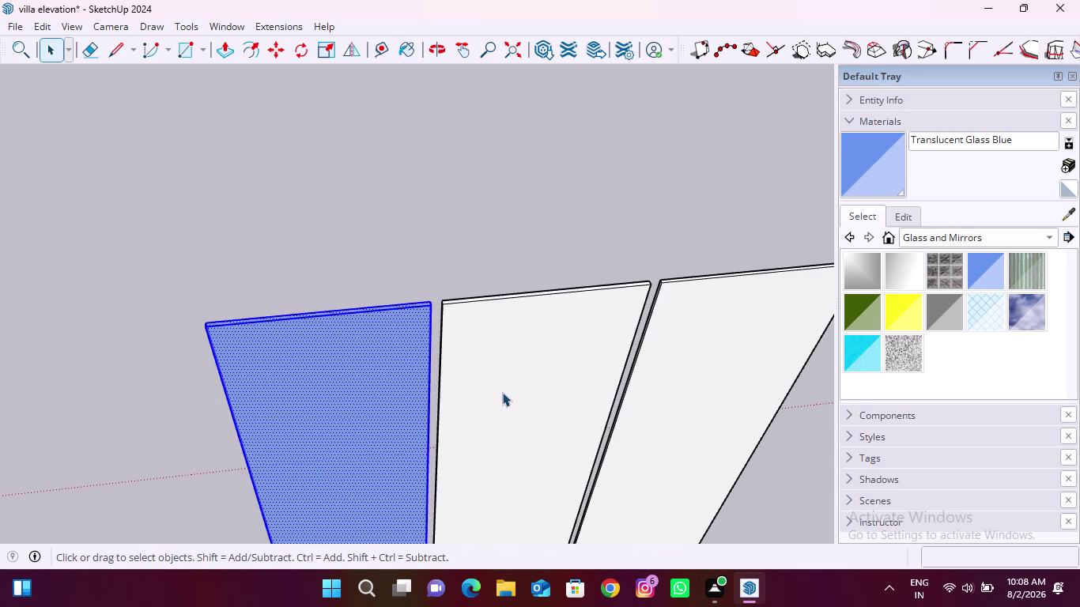
click(855, 169)
click(566, 382)
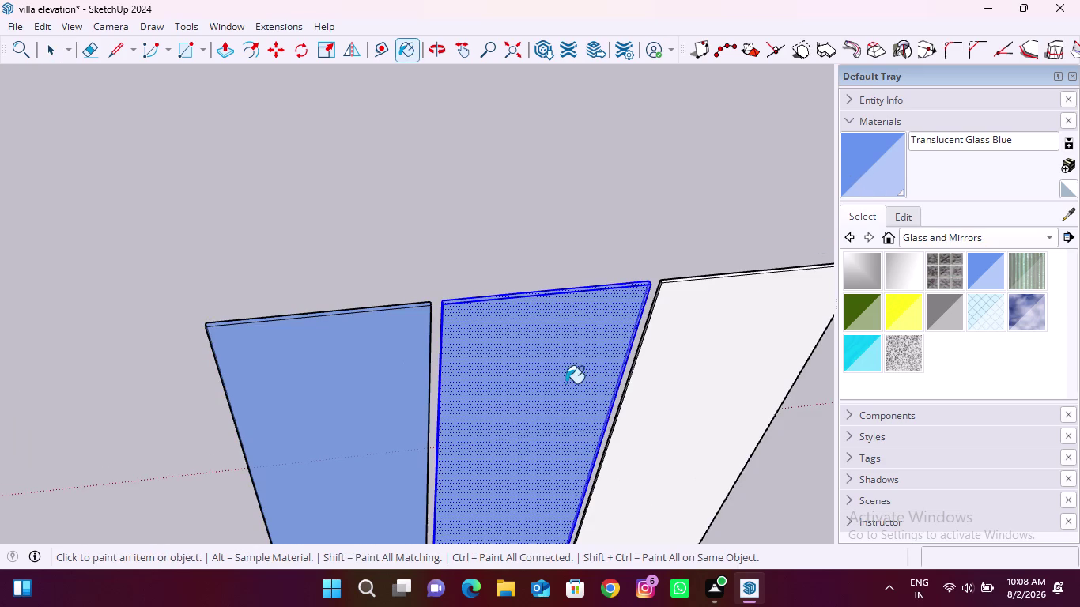
key(space)
triple_click(708, 367)
click(706, 366)
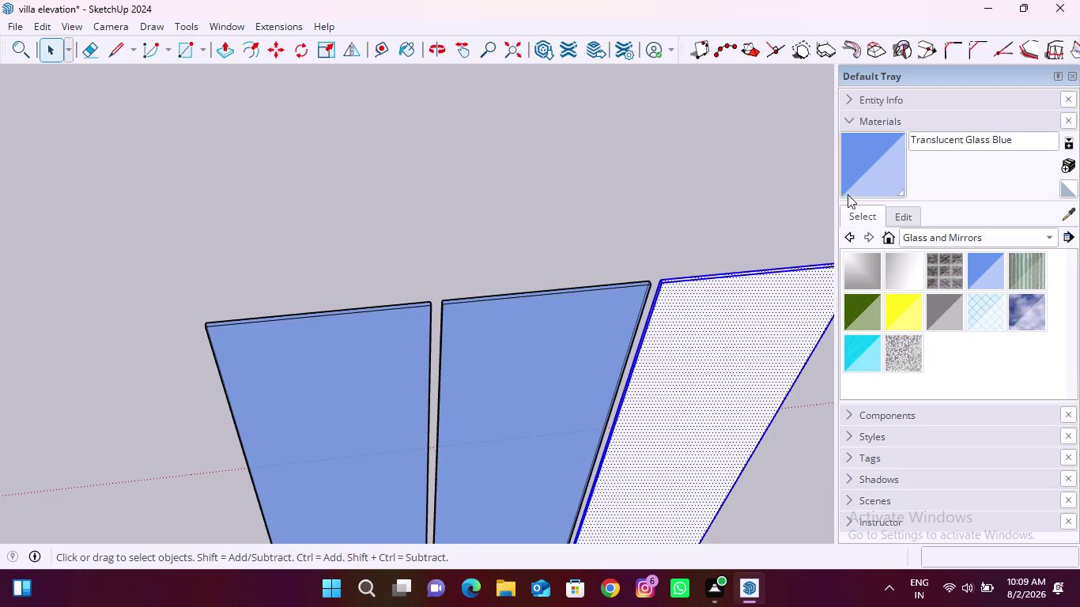
click(849, 192)
click(706, 364)
Select all three blue glass panes together.
scroll(down, 3)
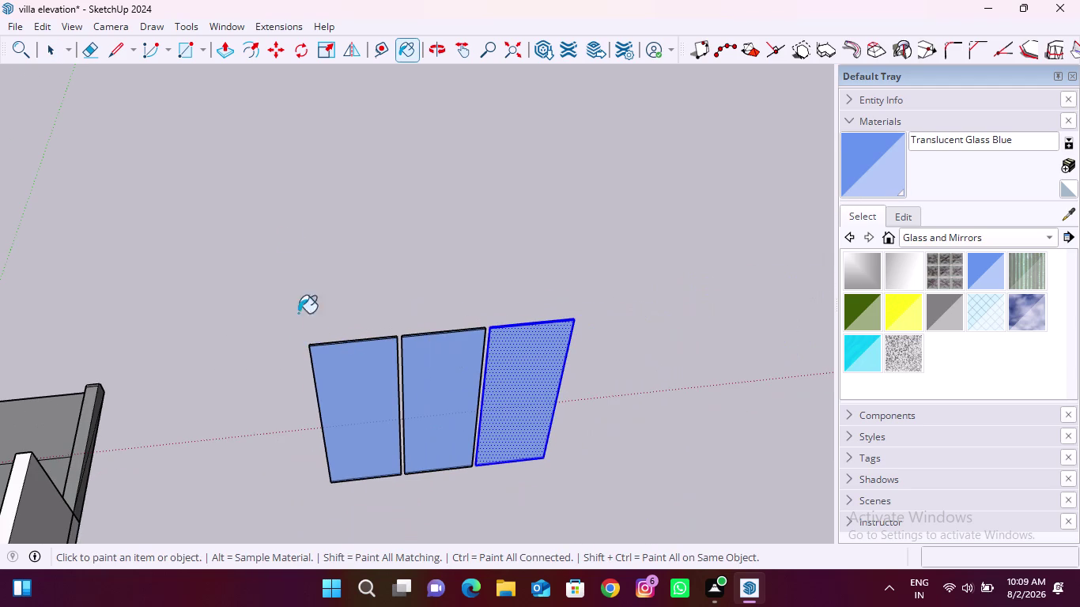
key(space)
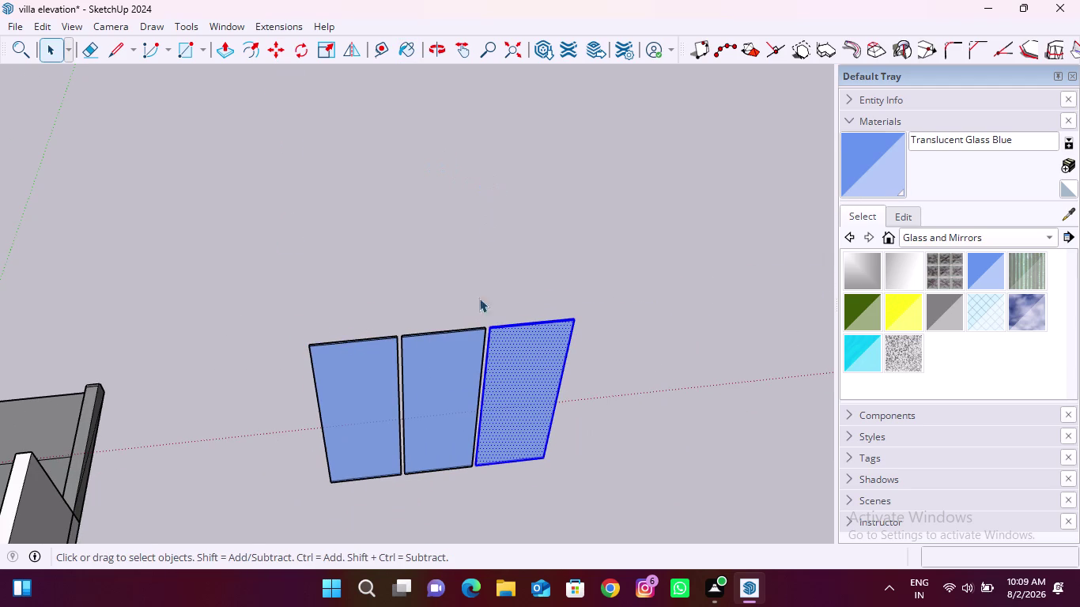
triple_click(453, 397)
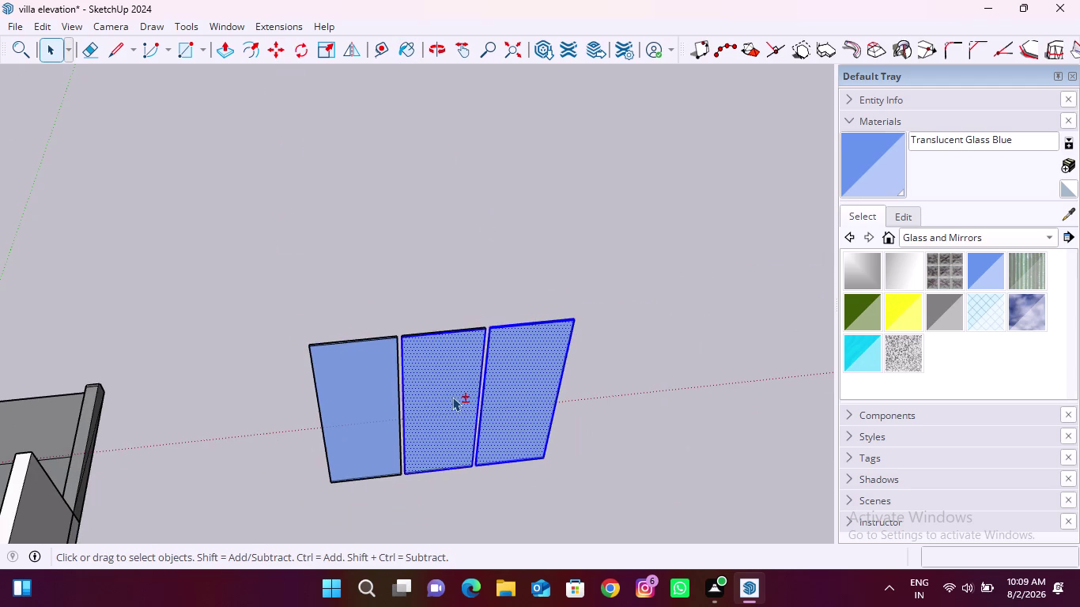
triple_click(379, 401)
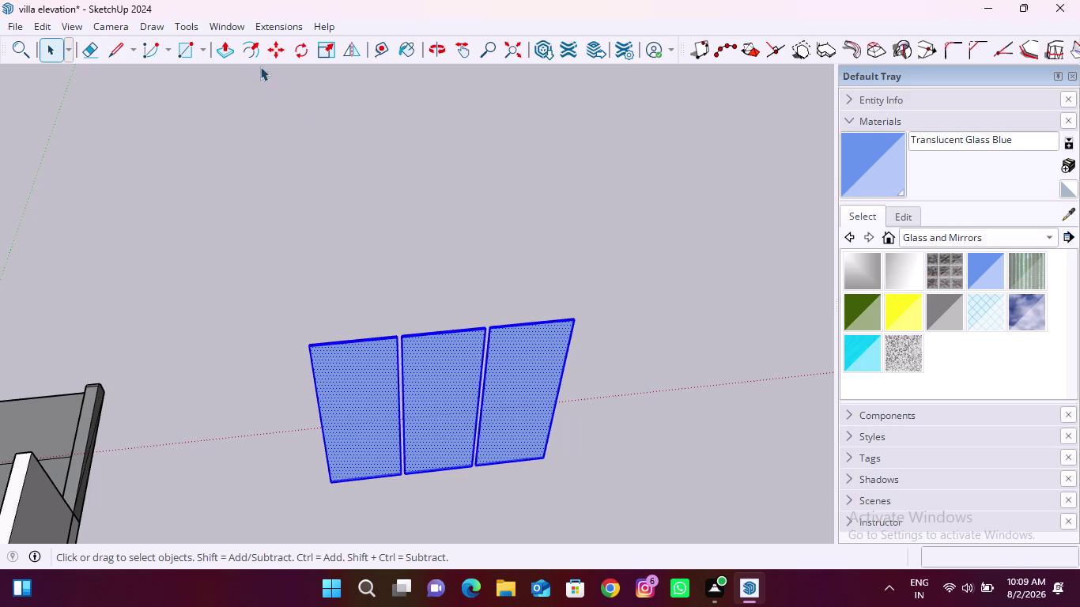
Start moving the glass panes, using their corner as the base point.
click(270, 50)
scroll(up, 3)
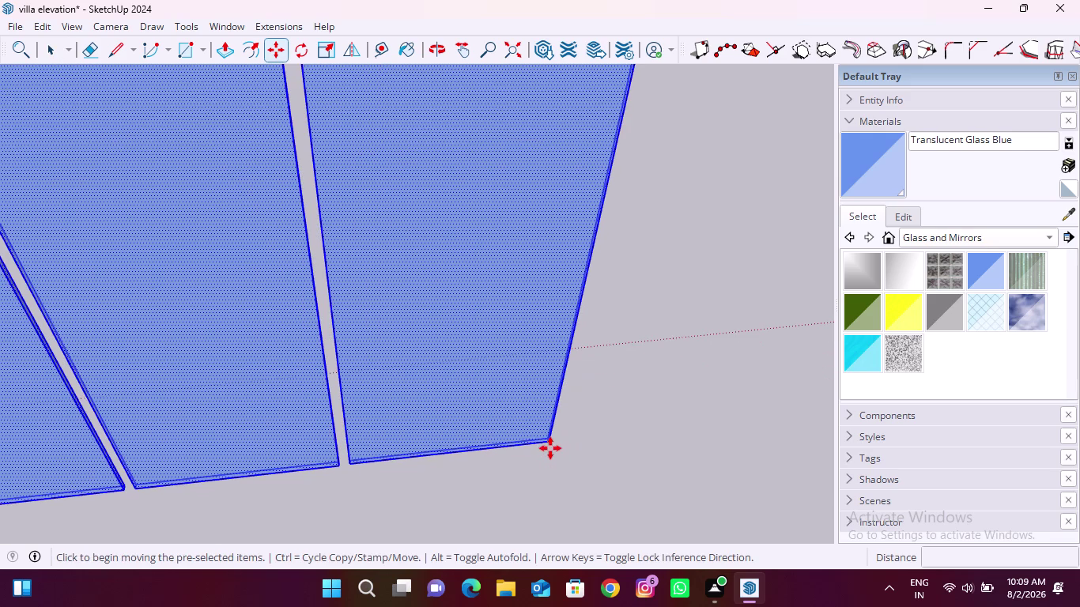
middle_drag(551, 437, 368, 396)
scroll(up, 3)
scroll(down, 3)
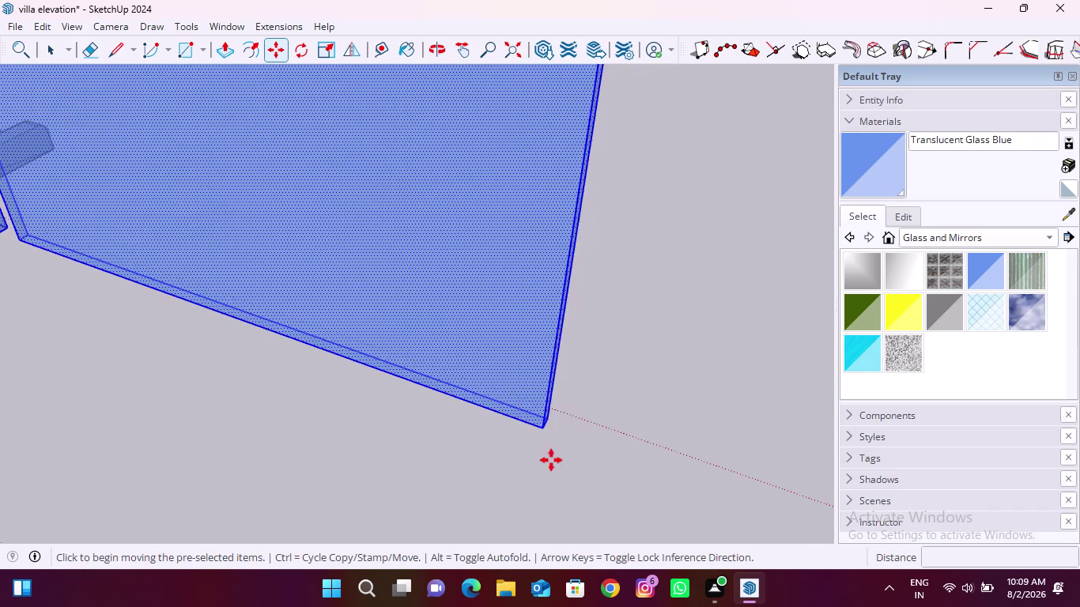
scroll(up, 3)
scroll(down, 3)
middle_drag(481, 466, 418, 471)
scroll(up, 3)
click(432, 460)
Zoom and orbit in on the corner of the building's door opening.
scroll(down, 3)
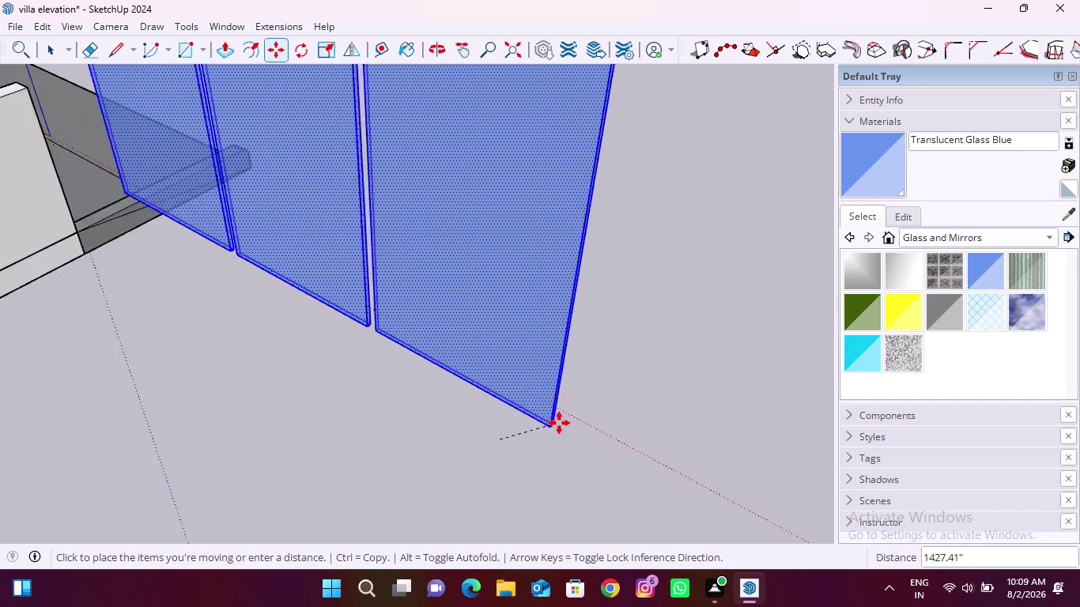
scroll(down, 3)
middle_drag(454, 454, 675, 443)
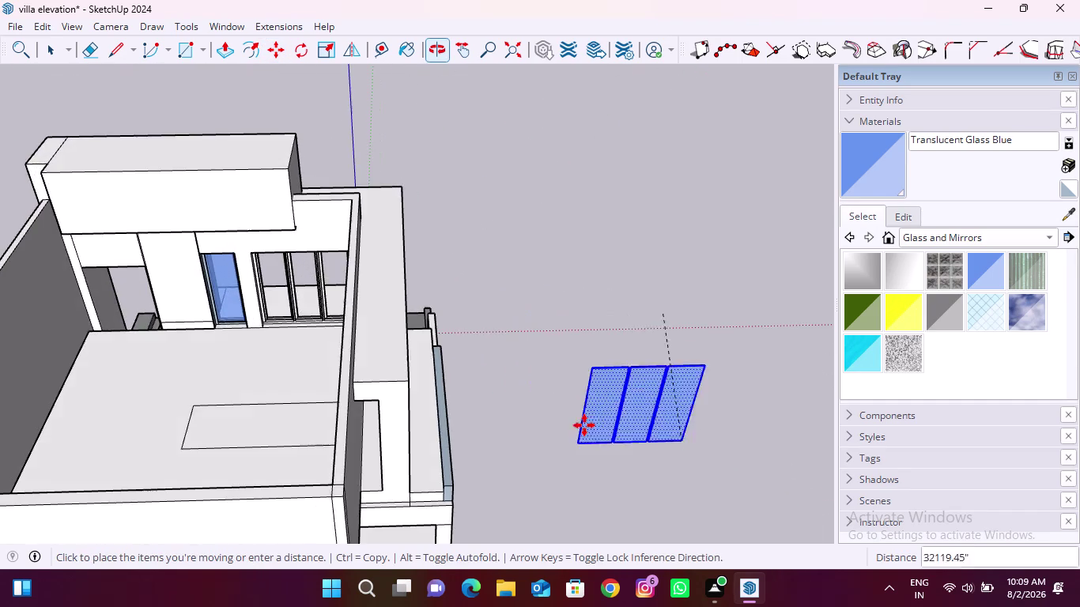
scroll(up, 3)
middle_drag(252, 372, 394, 339)
scroll(up, 3)
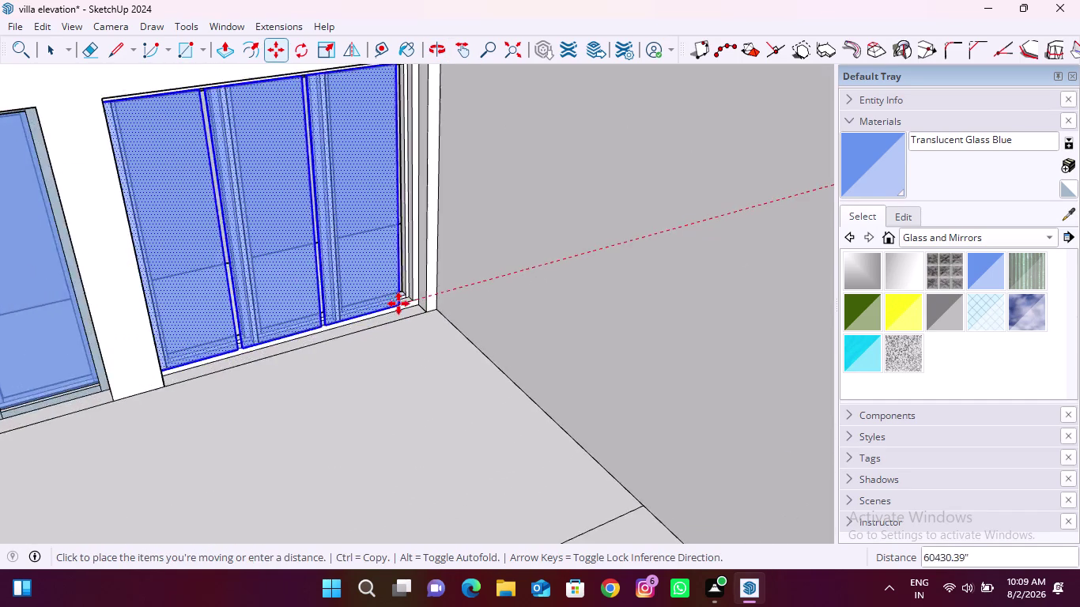
scroll(up, 3)
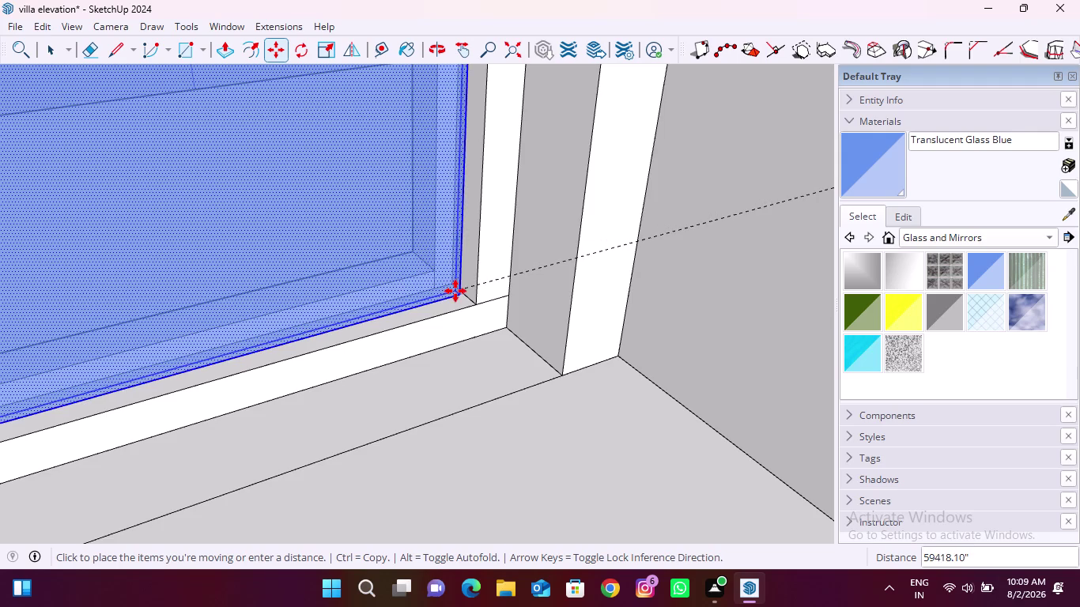
scroll(up, 3)
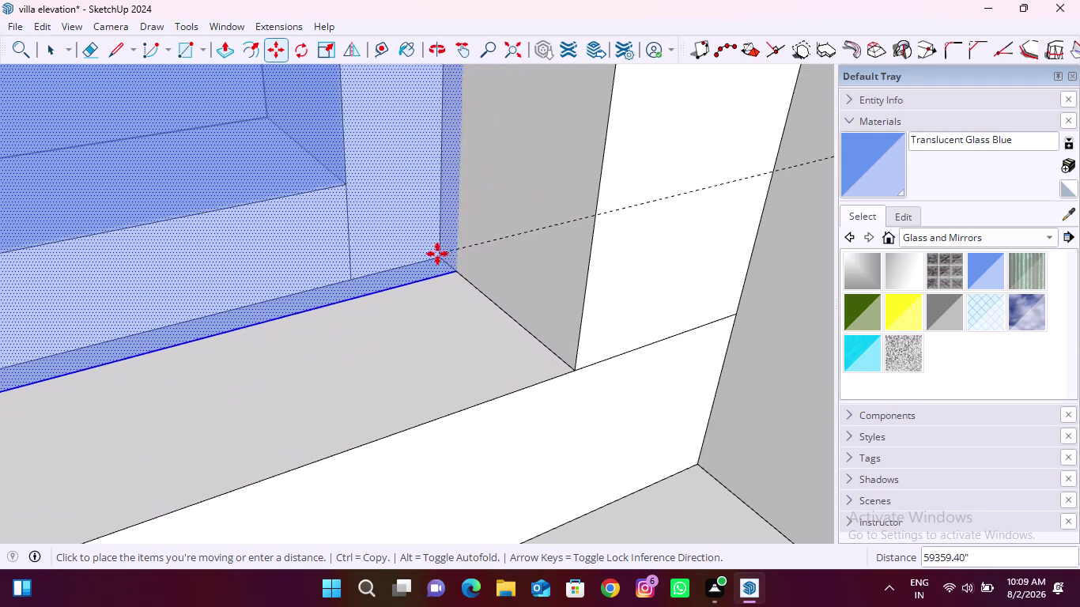
middle_drag(442, 258, 309, 291)
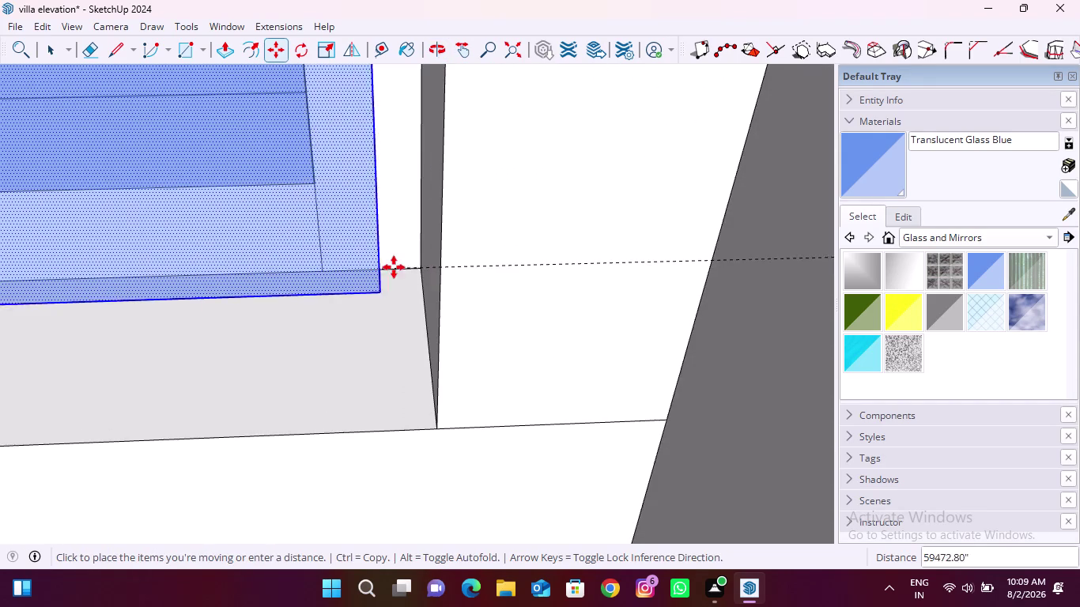
scroll(up, 3)
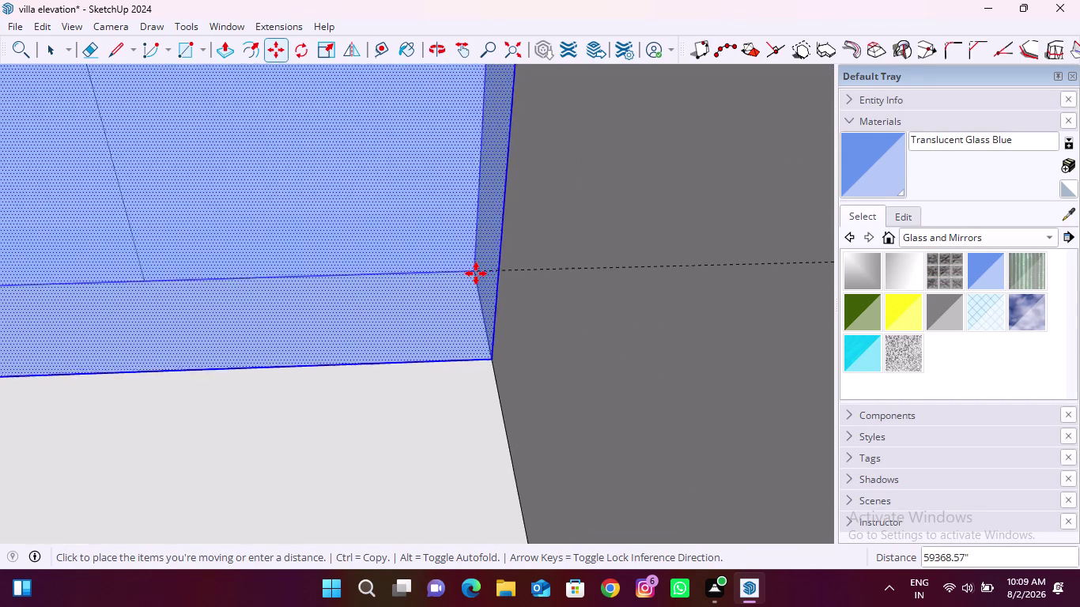
scroll(down, 3)
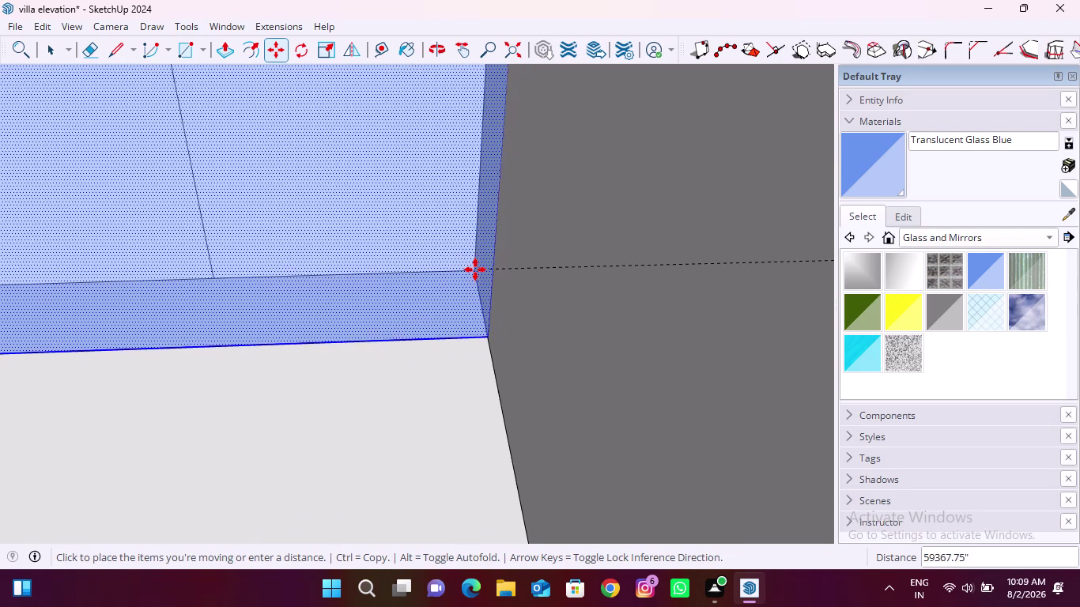
scroll(down, 3)
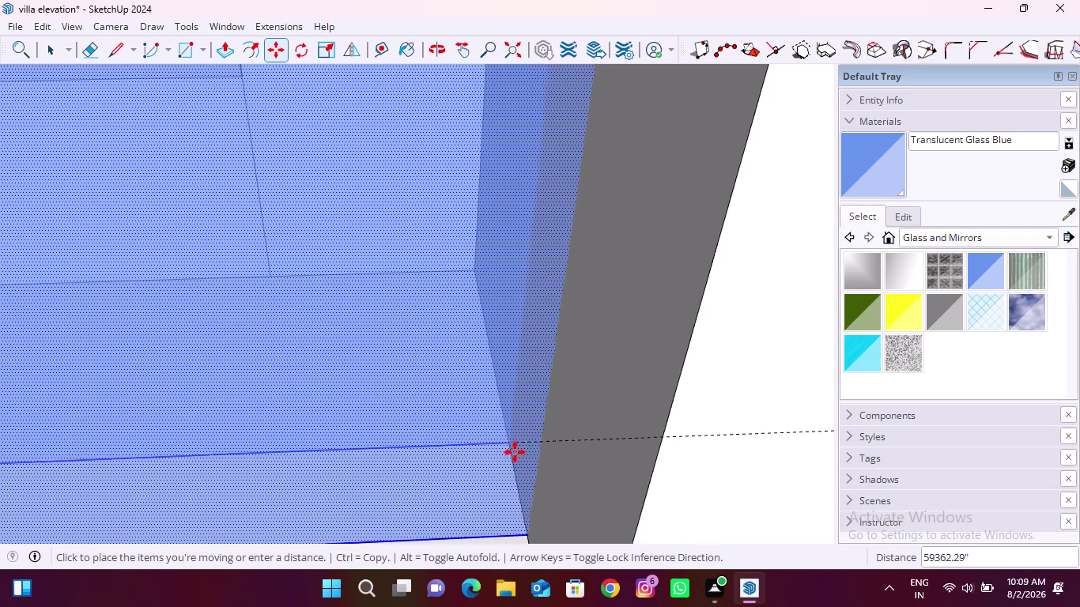
scroll(up, 3)
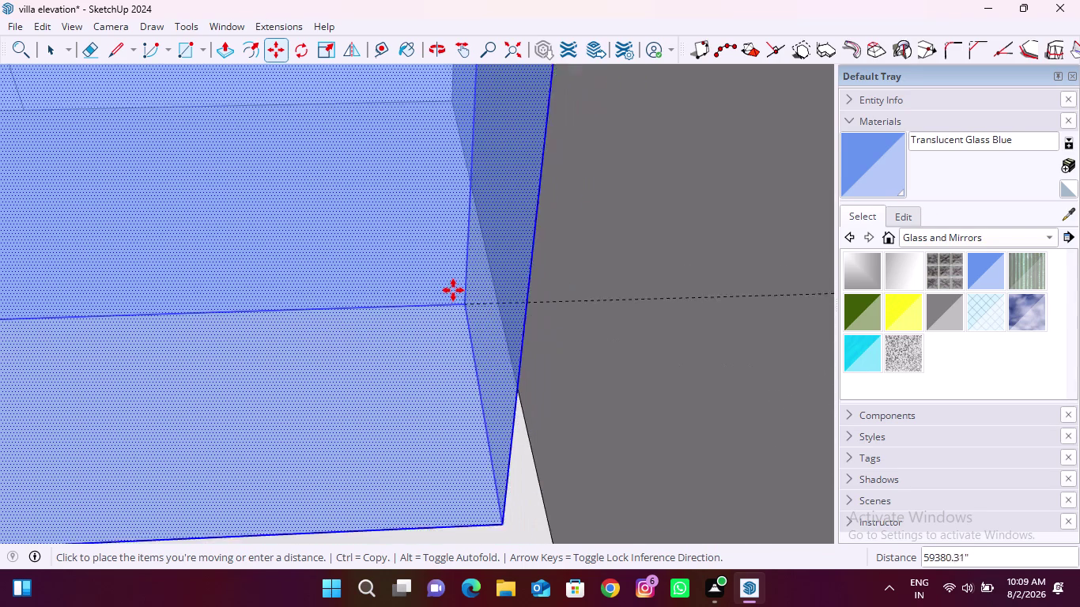
scroll(down, 3)
scroll(down, 3)
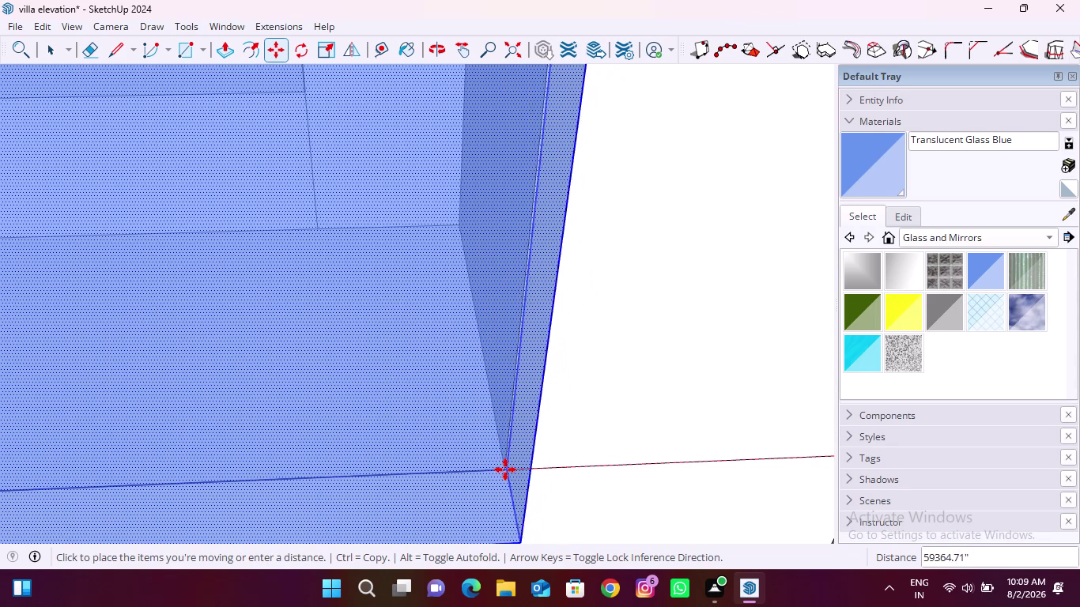
scroll(up, 3)
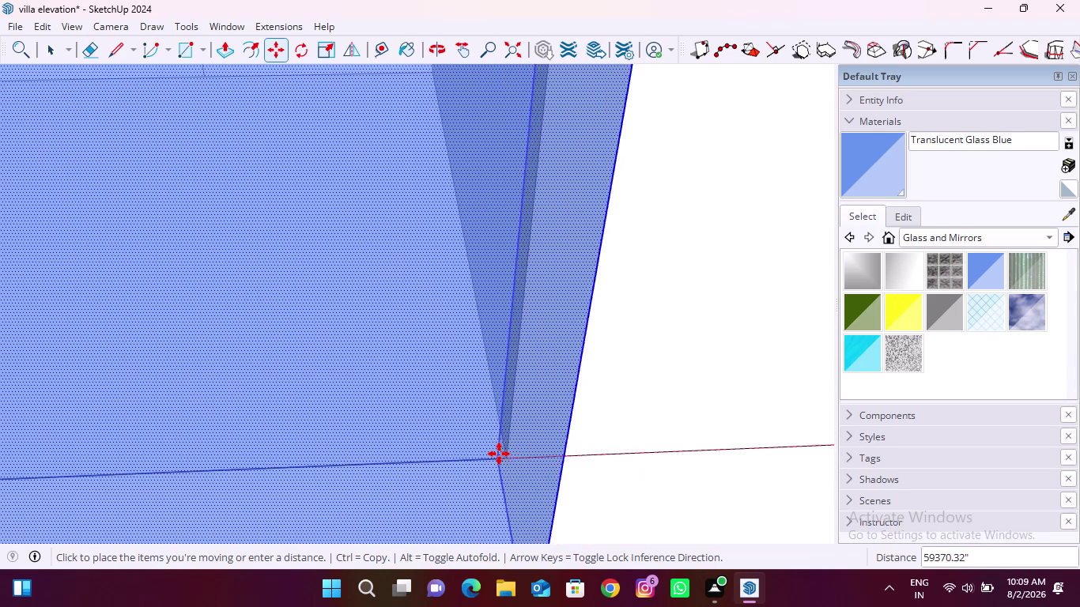
scroll(up, 3)
scroll(down, 3)
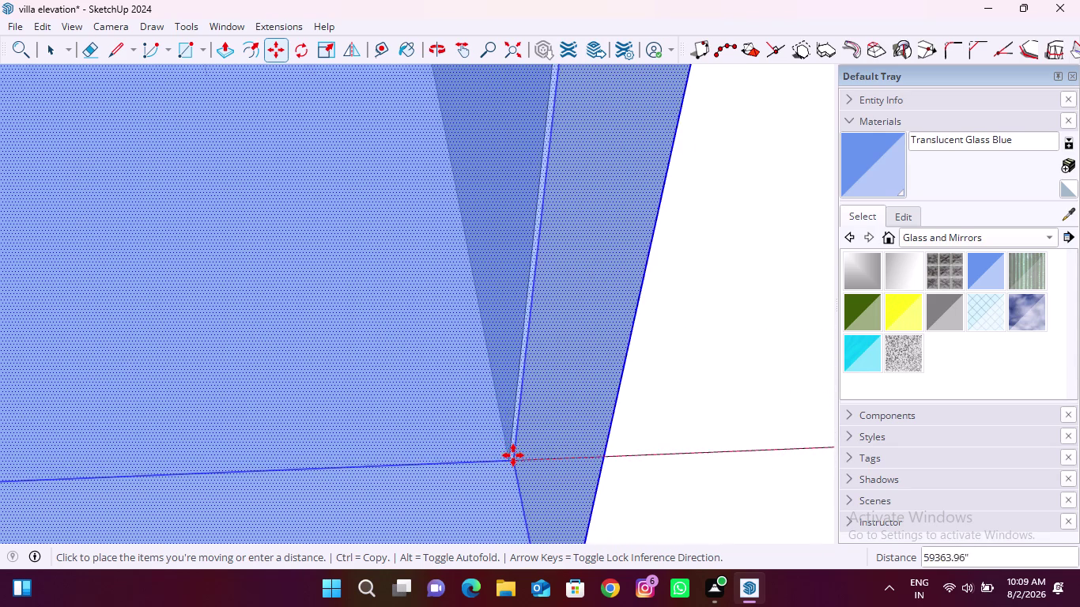
scroll(down, 3)
scroll(down, 3)
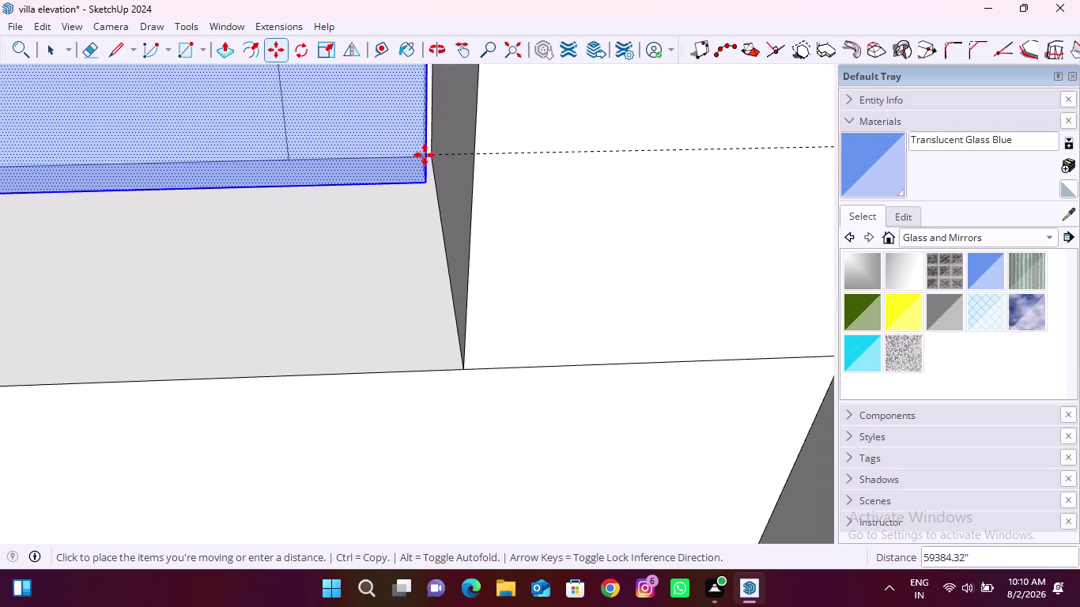
Check the alignment and drop the panes' corner onto the wall corner.
middle_drag(410, 157, 548, 179)
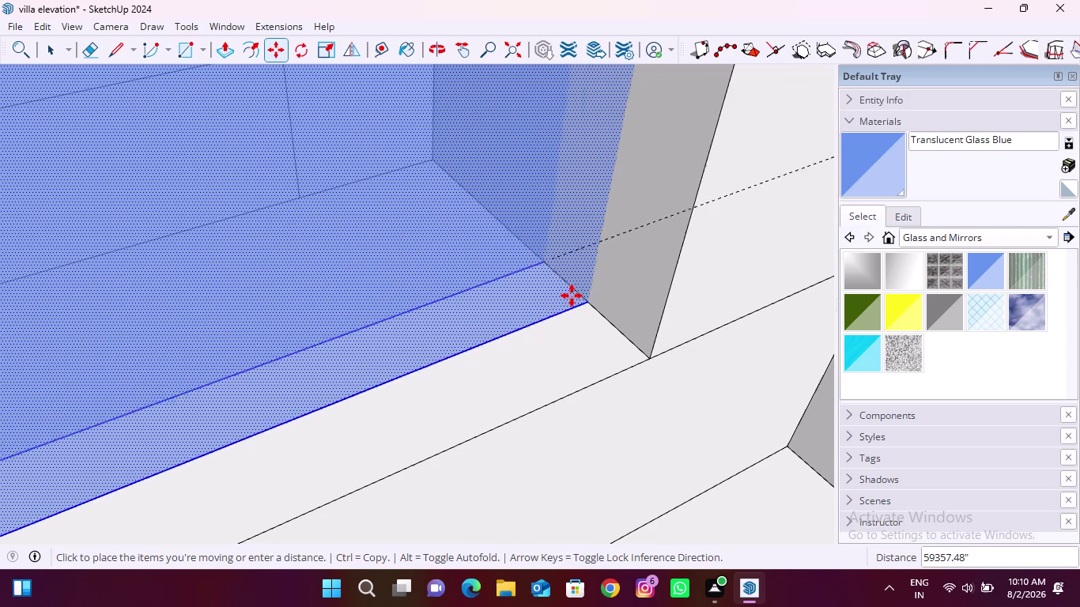
middle_drag(348, 253, 840, 302)
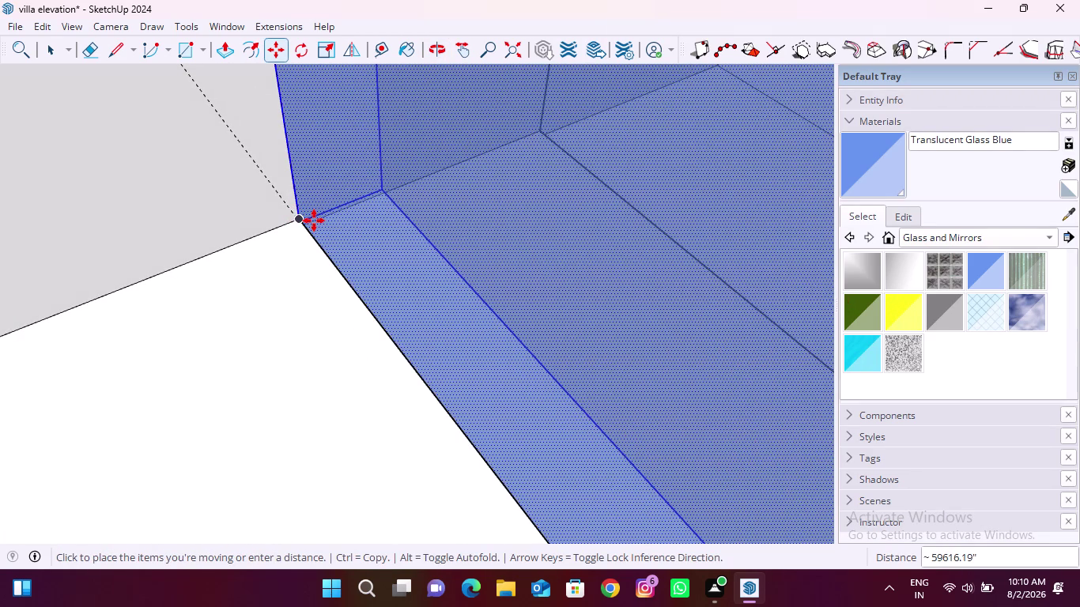
middle_drag(322, 221, 210, 235)
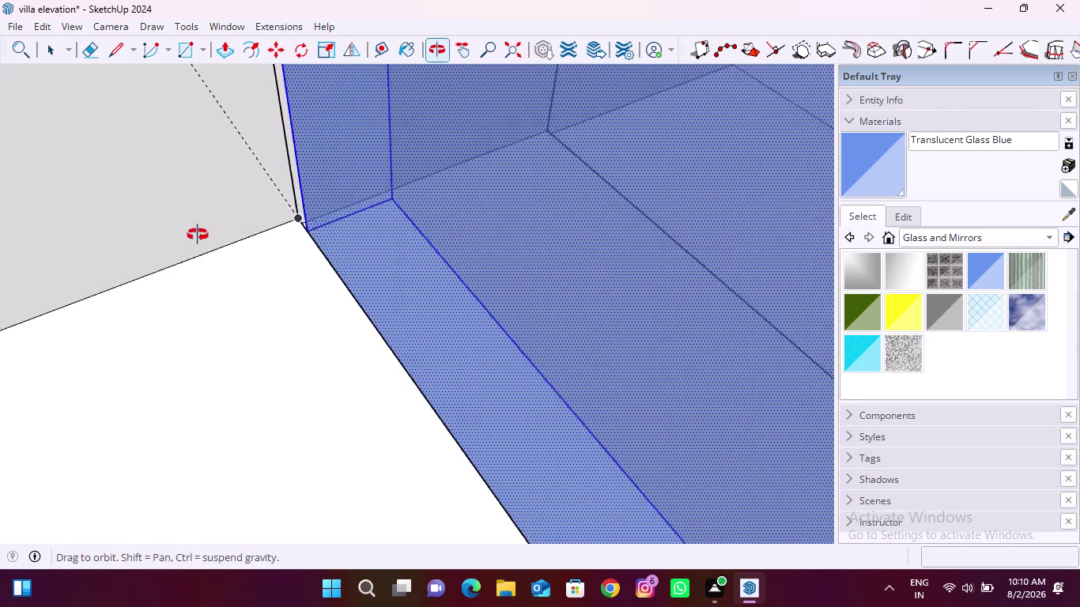
middle_drag(211, 235, 147, 232)
scroll(up, 3)
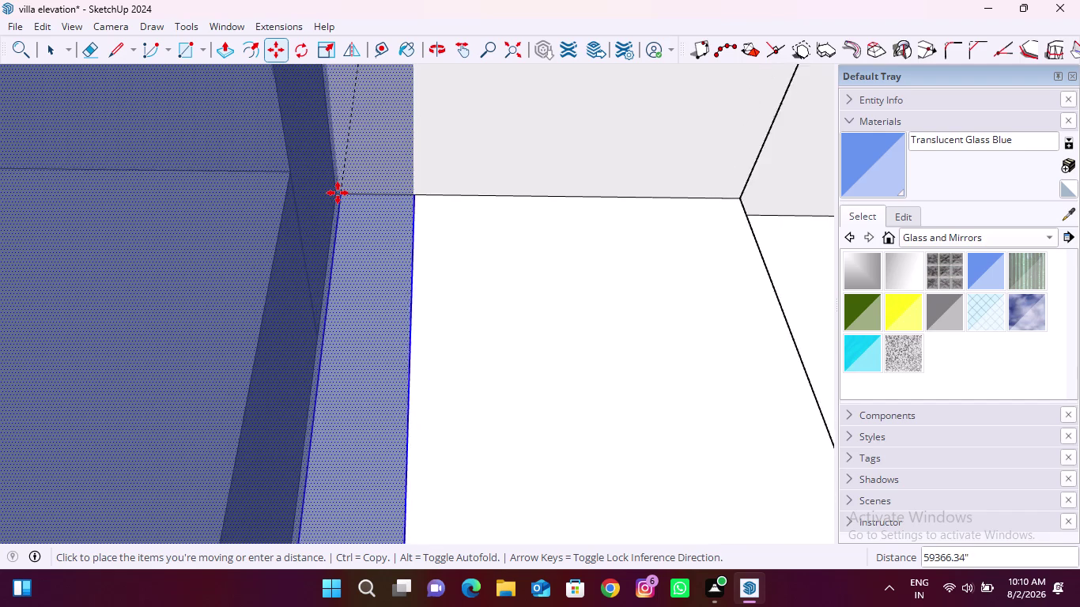
scroll(up, 3)
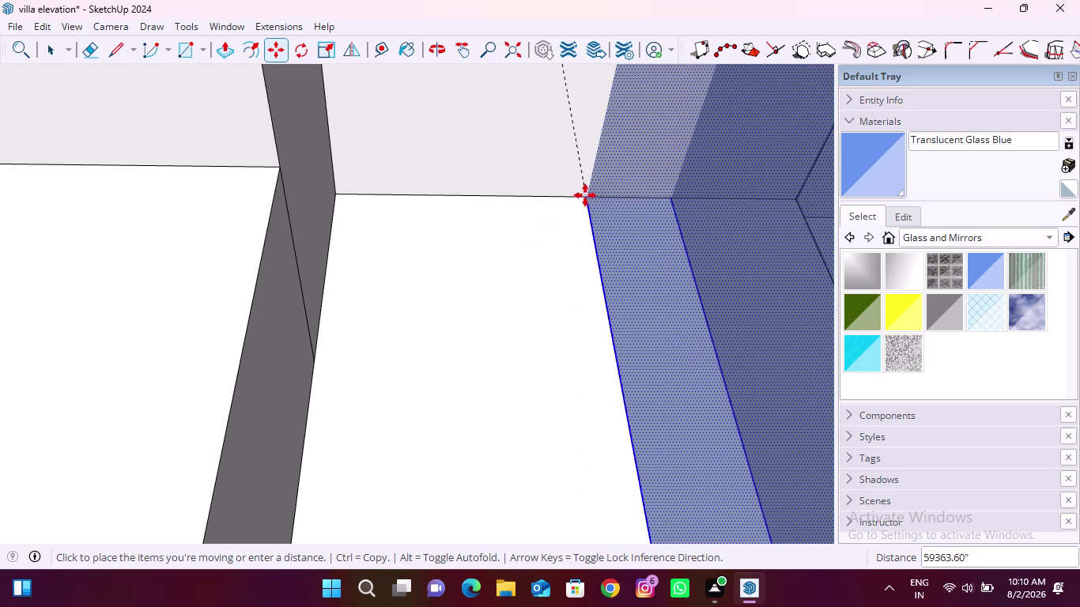
click(564, 196)
scroll(down, 3)
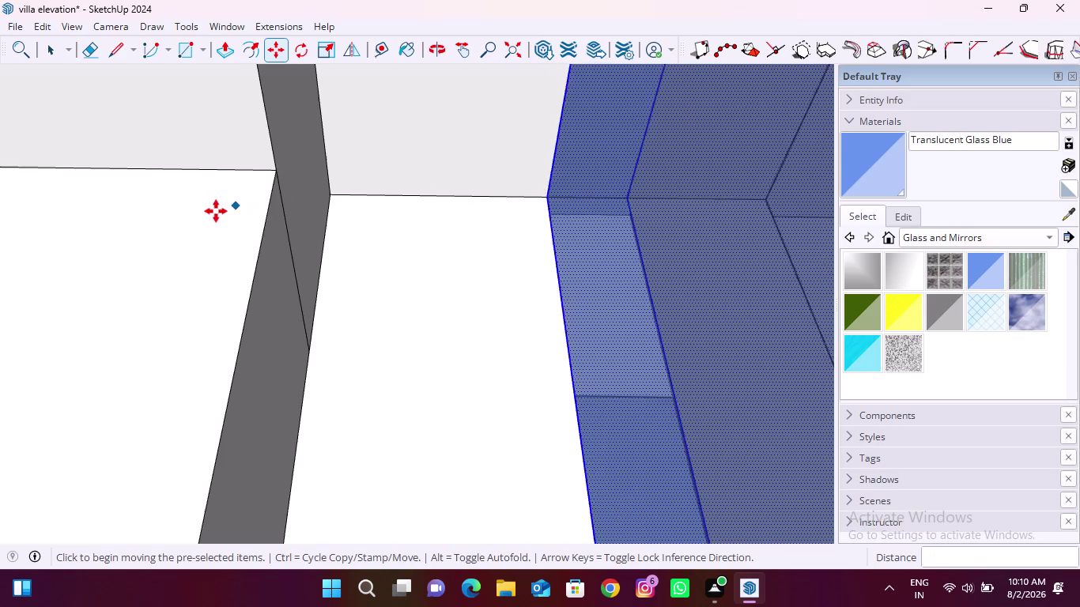
scroll(down, 3)
key(space)
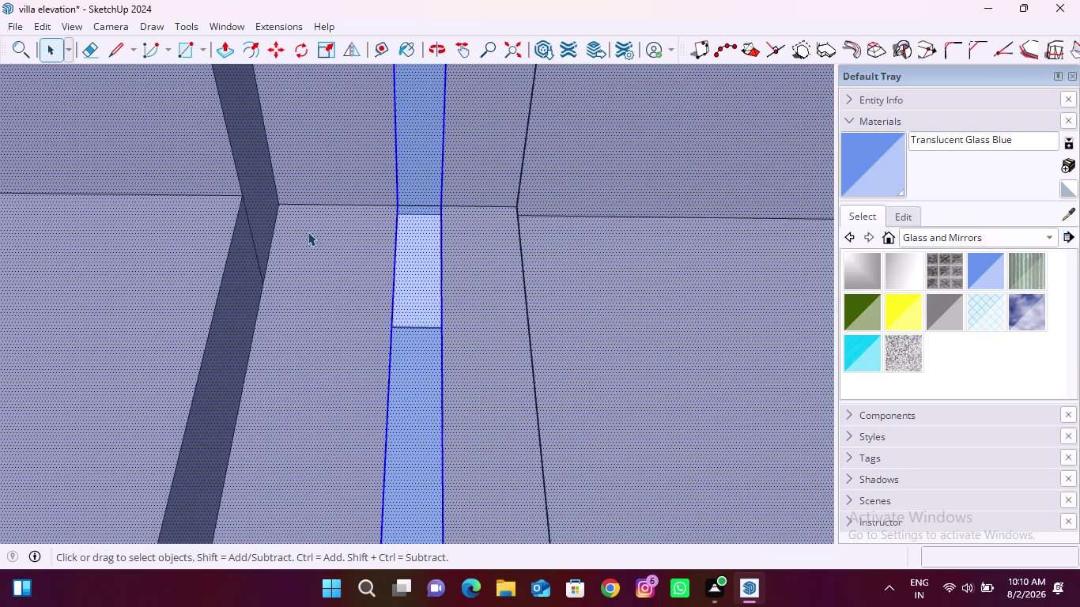
click(509, 42)
middle_drag(148, 301, 553, 177)
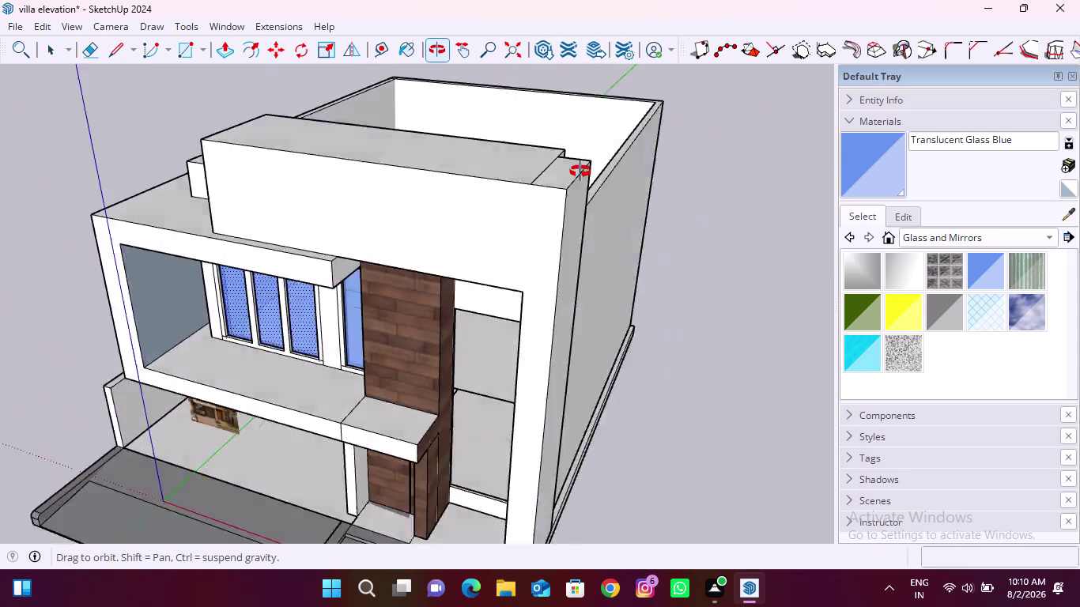
middle_drag(554, 177, 605, 167)
click(712, 335)
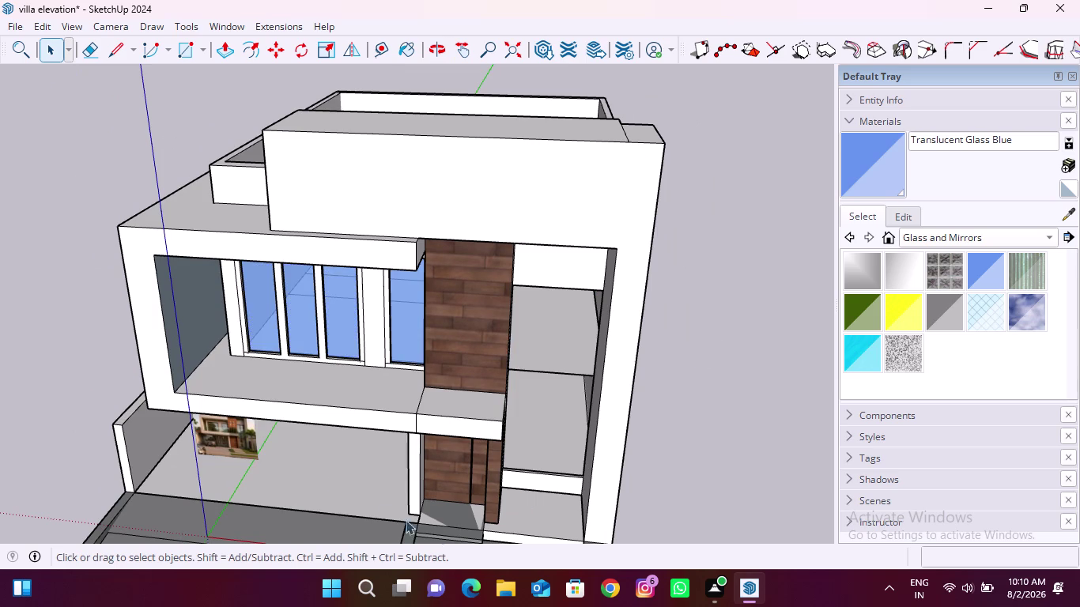
middle_drag(327, 468, 370, 369)
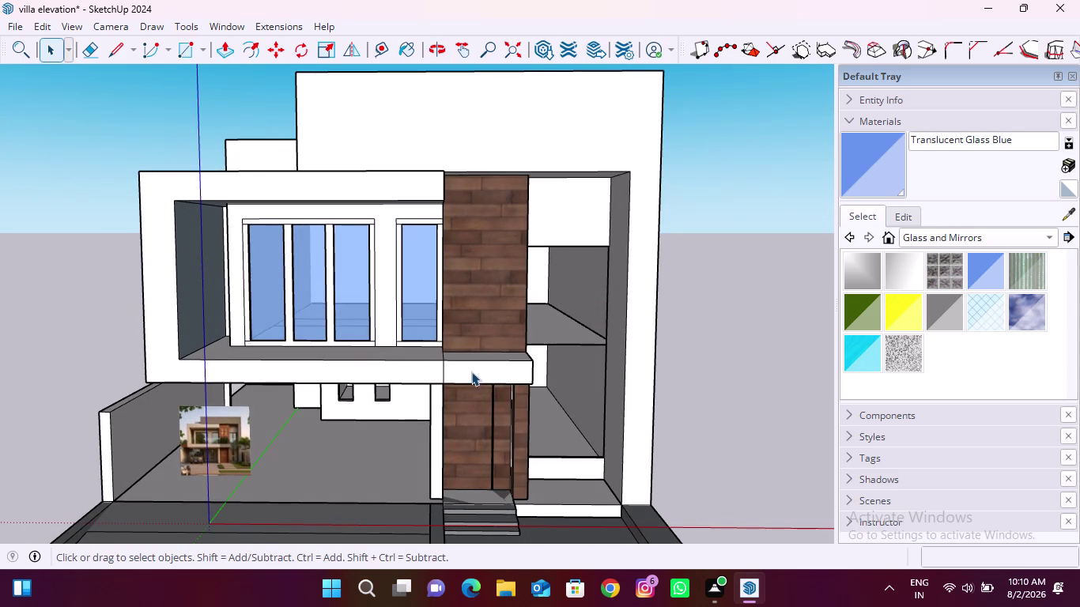
middle_drag(563, 472, 552, 466)
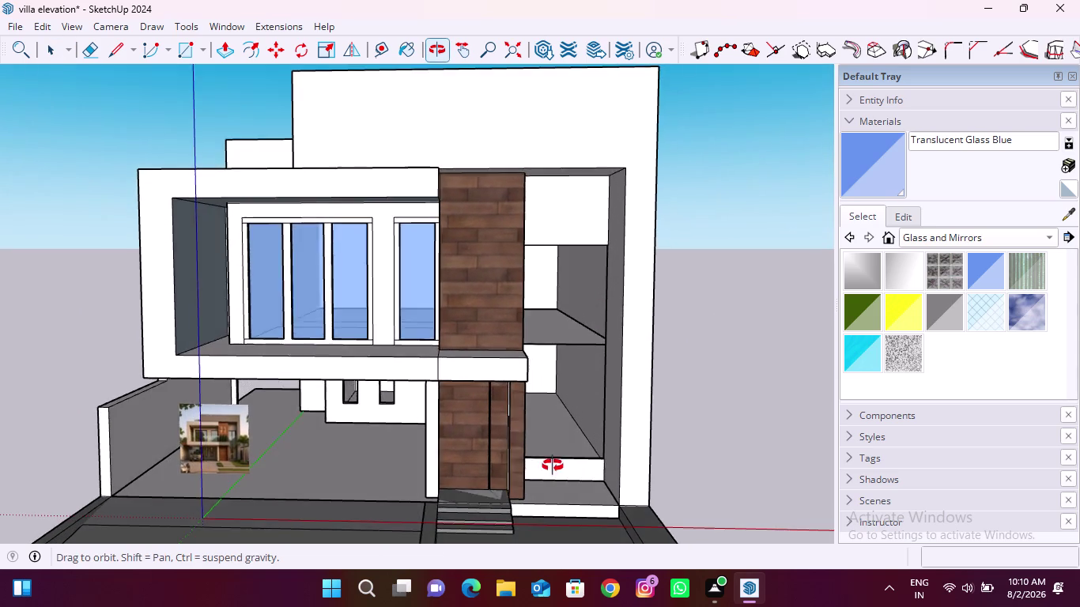
middle_drag(553, 466, 527, 480)
scroll(up, 3)
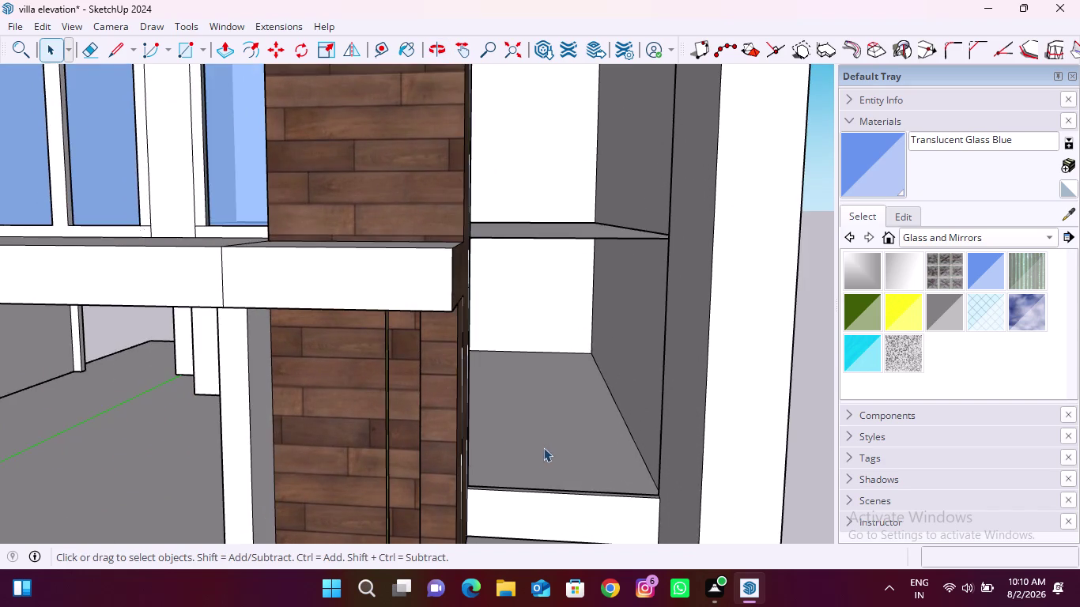
scroll(up, 3)
middle_drag(537, 451, 628, 482)
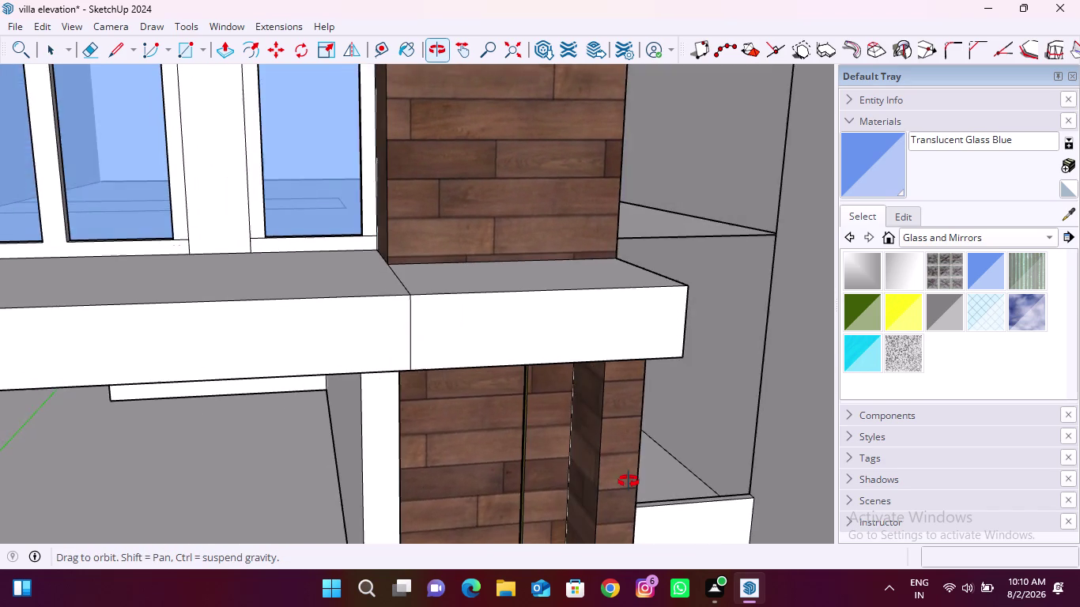
middle_drag(628, 482, 642, 483)
scroll(up, 3)
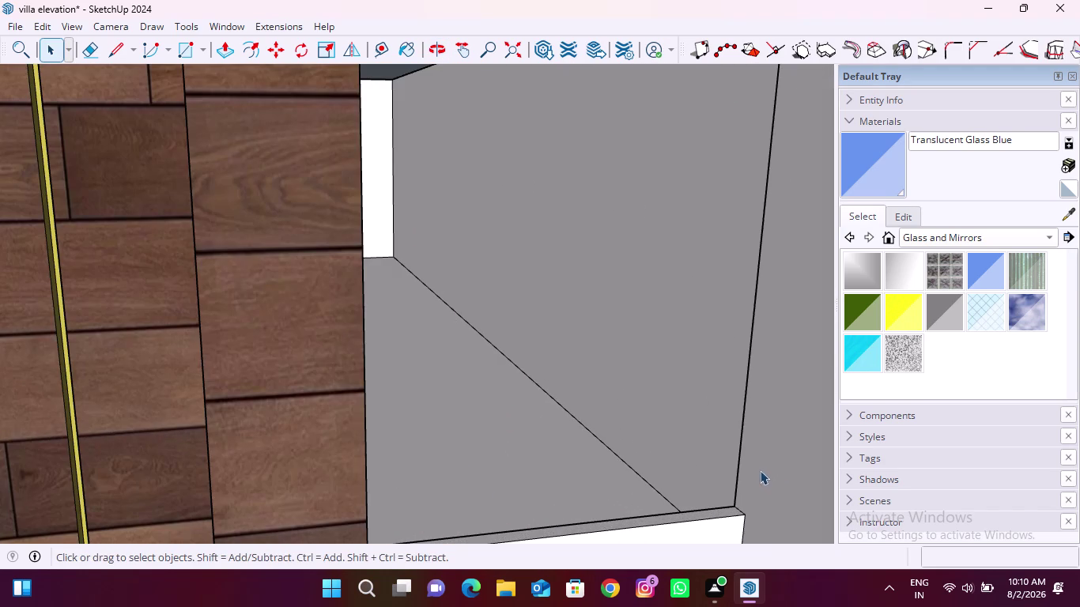
Draw a line from the opening's bottom corner up to its top corner.
click(120, 49)
scroll(down, 3)
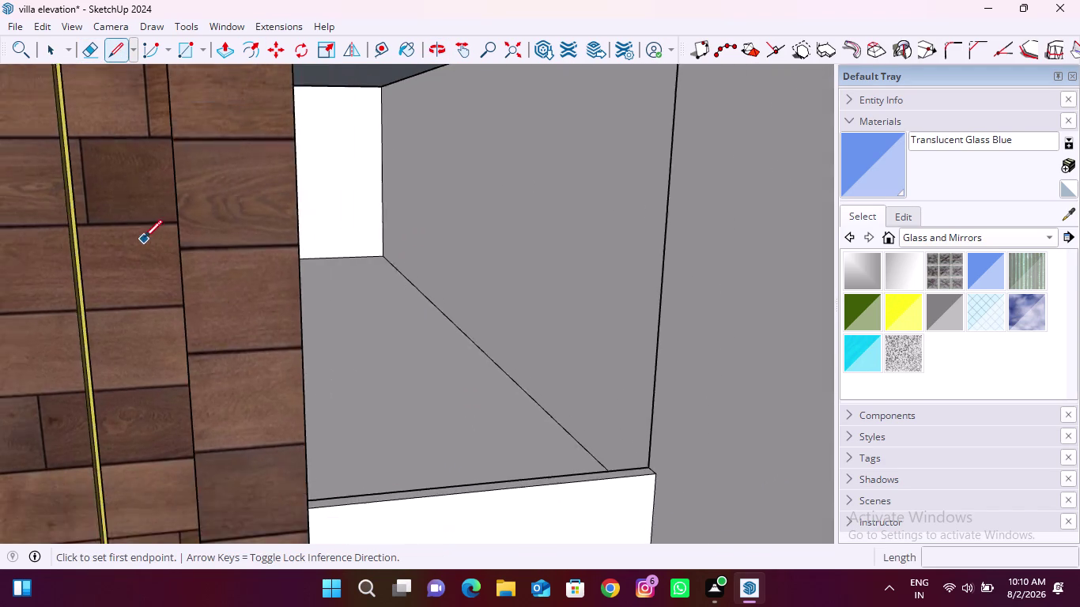
scroll(down, 3)
scroll(up, 3)
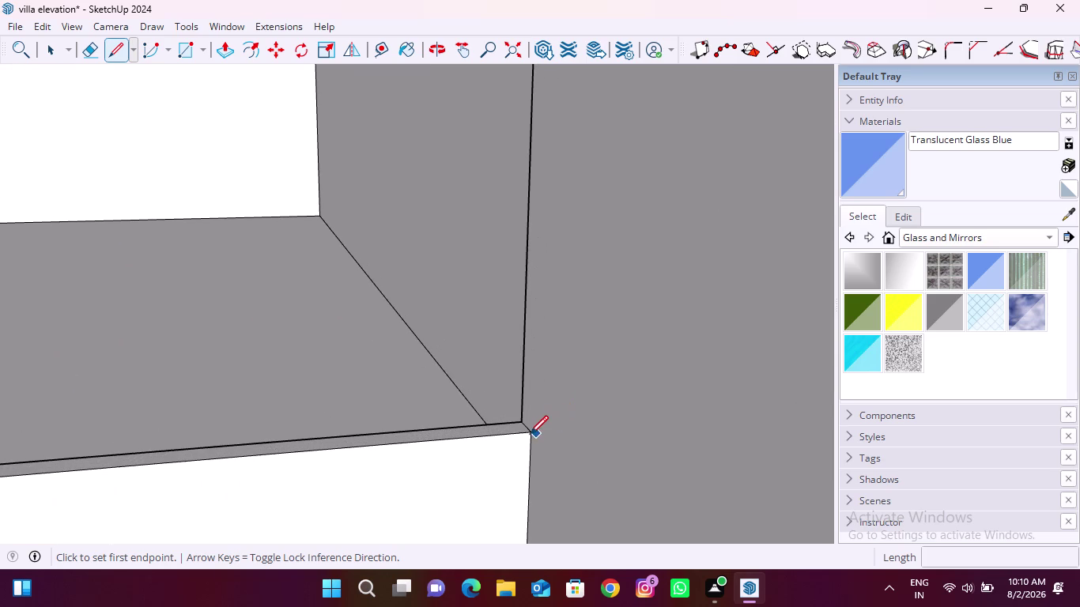
click(530, 434)
scroll(down, 3)
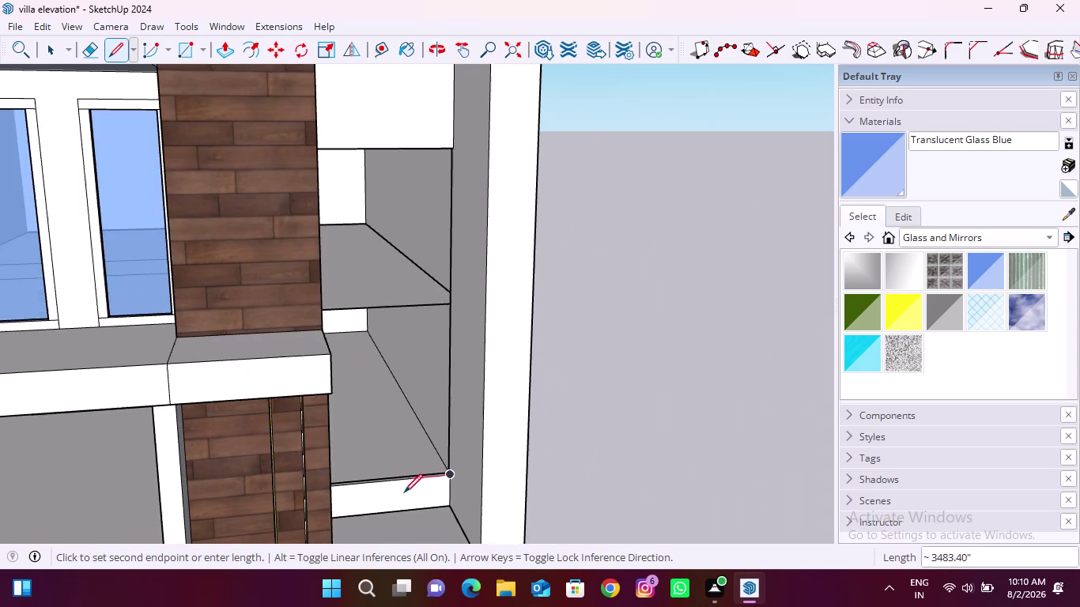
middle_drag(407, 485, 494, 429)
scroll(up, 3)
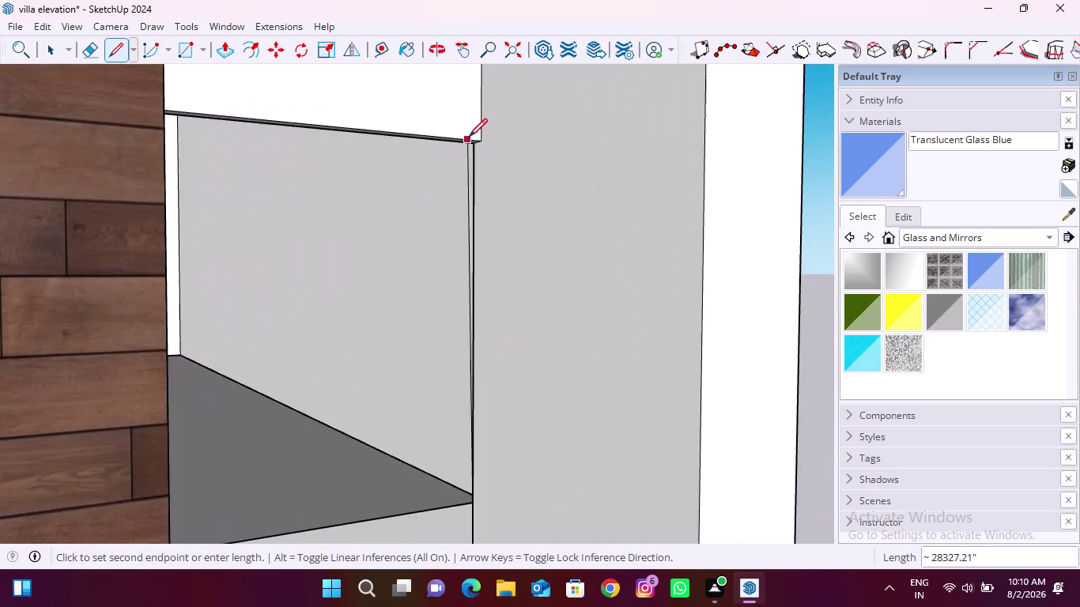
scroll(up, 3)
click(508, 156)
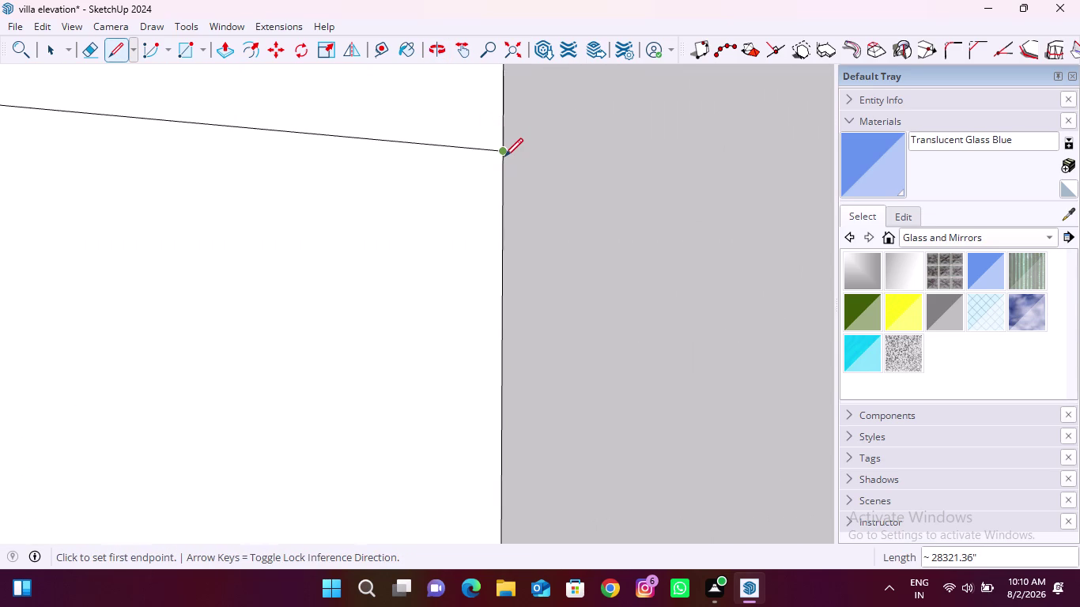
scroll(down, 3)
scroll(down, 3)
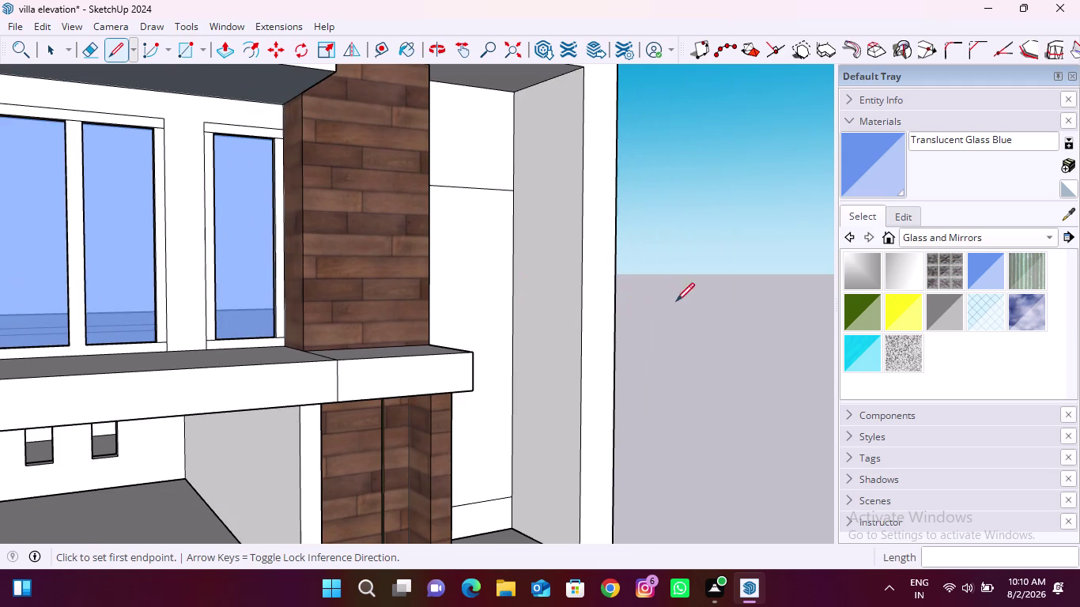
Delete a selected edge, then orbit in close to the gap beside the brick column.
key(space)
click(472, 286)
key(Delete)
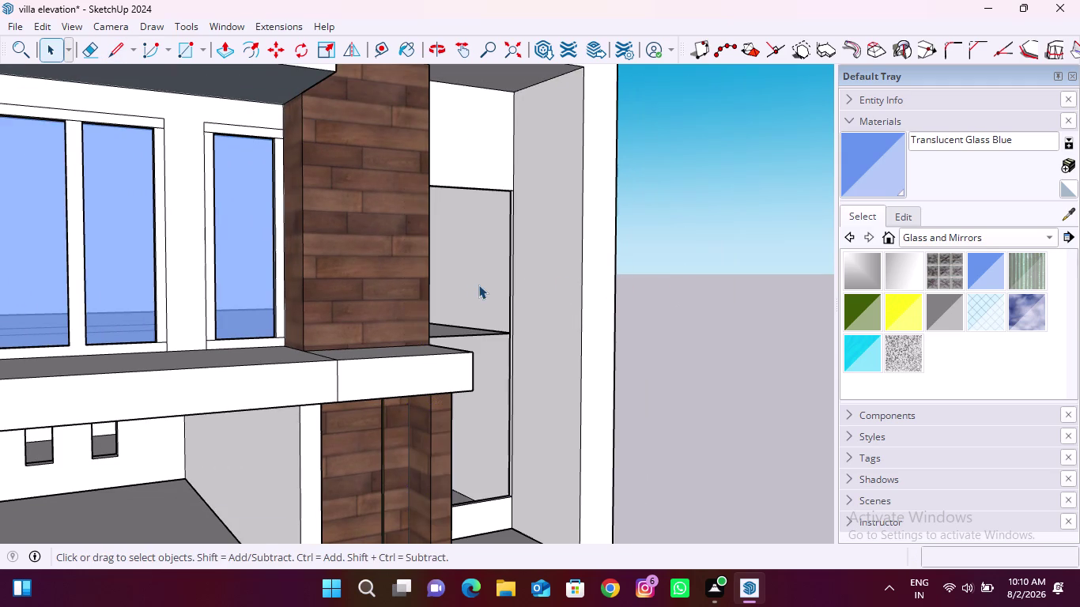
middle_drag(548, 417, 277, 468)
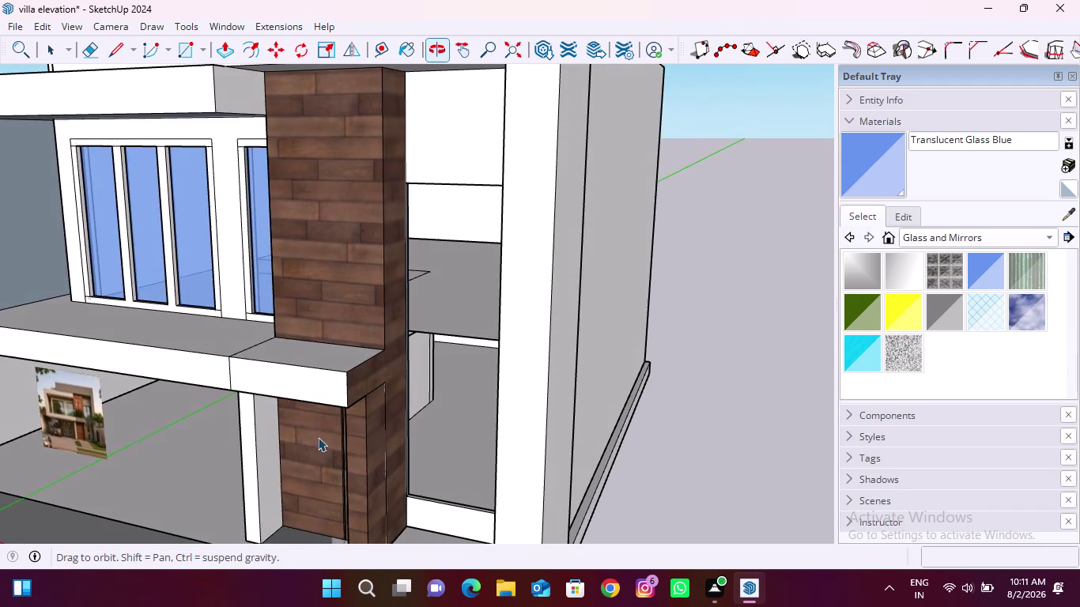
scroll(up, 3)
middle_drag(388, 397, 261, 421)
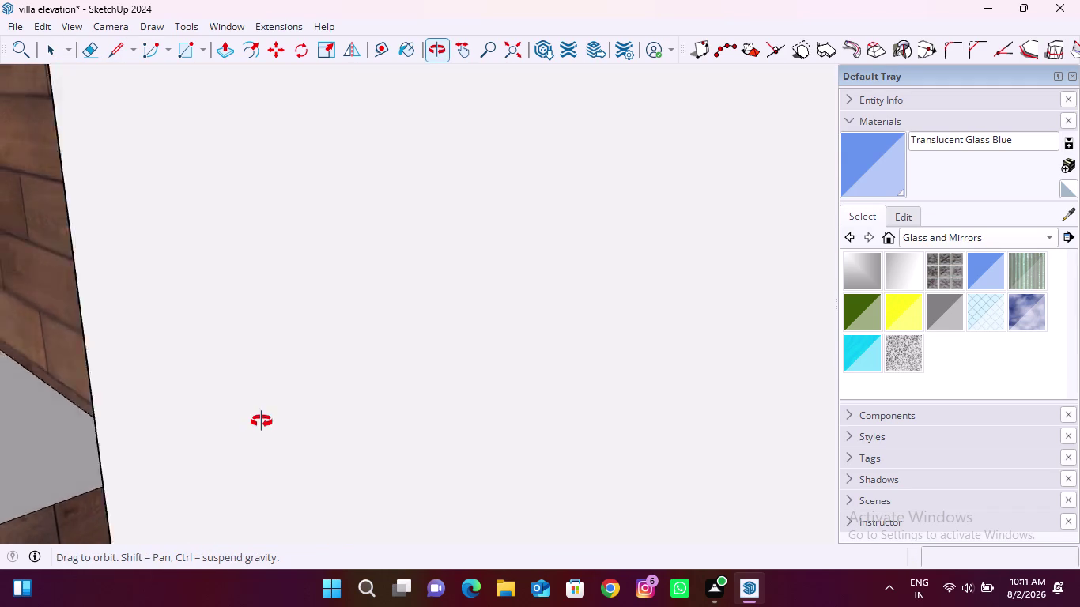
middle_drag(261, 422, 312, 432)
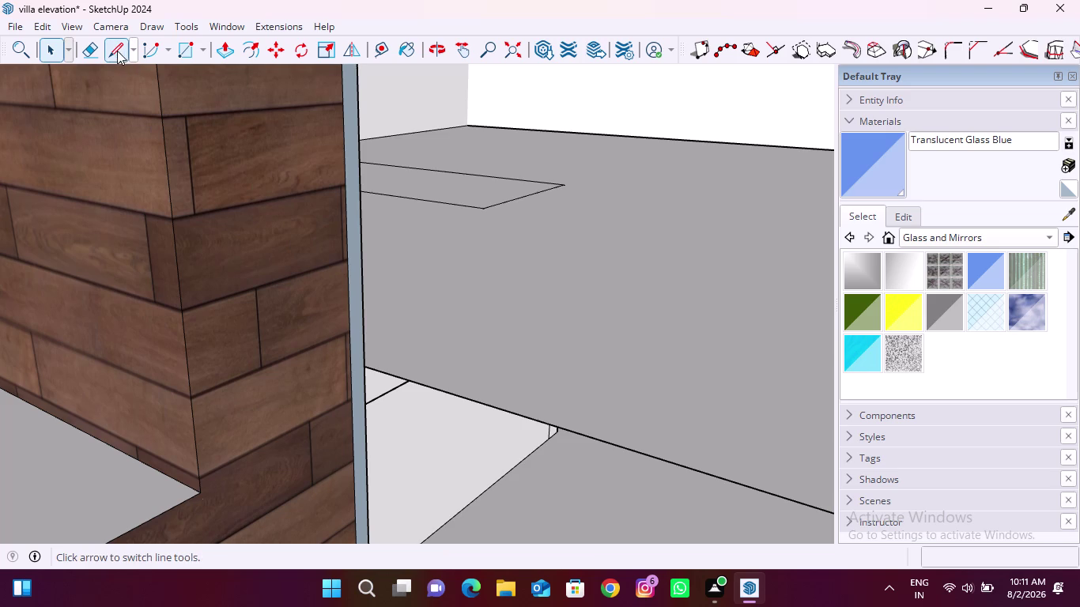
click(117, 51)
scroll(up, 3)
scroll(down, 3)
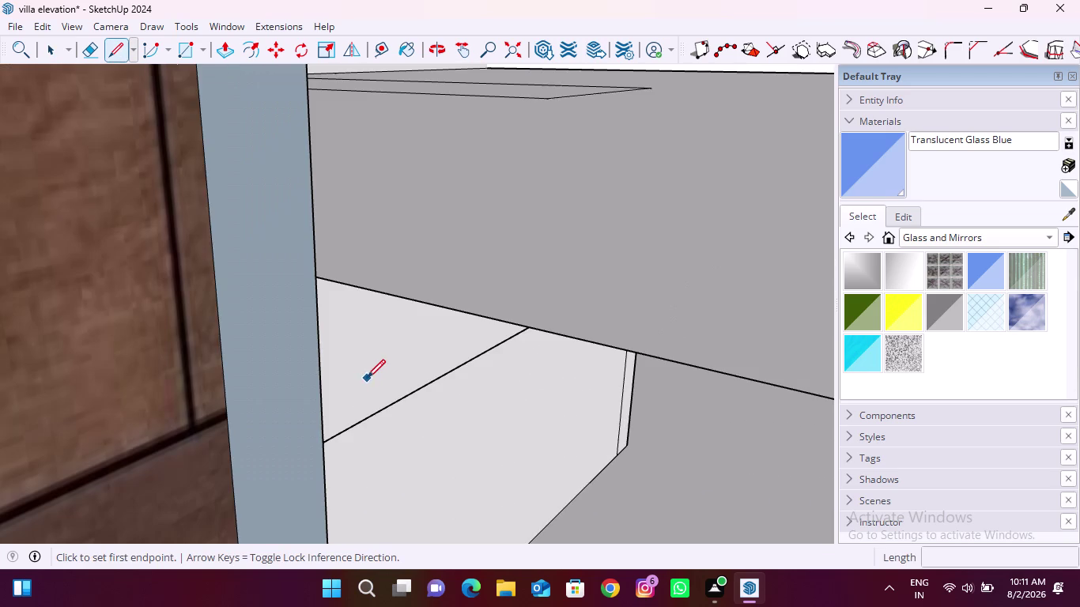
click(378, 52)
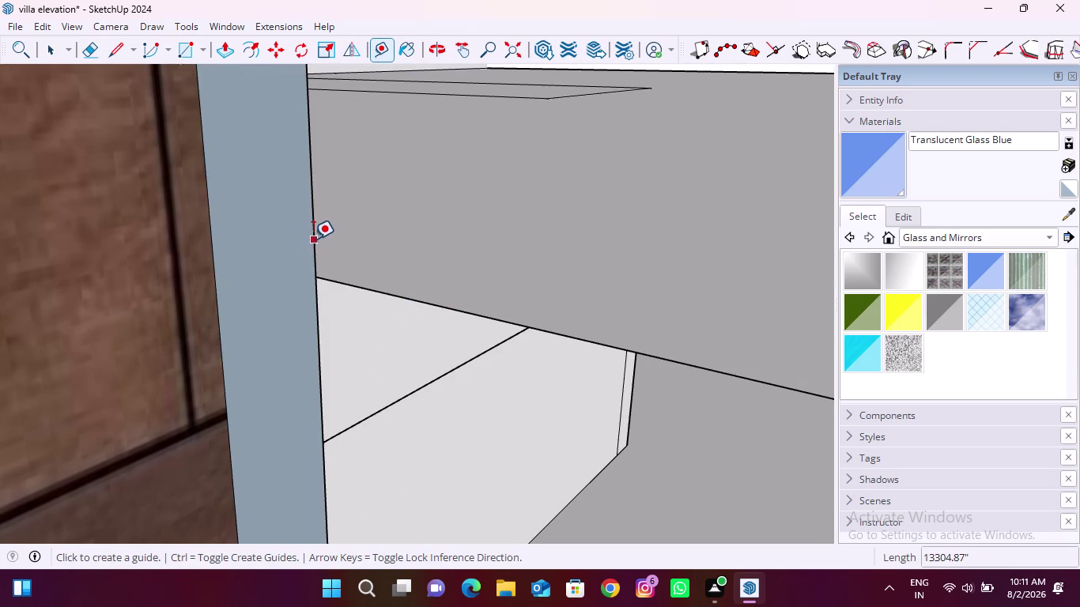
Cancel two misplaced guide attempts from the wall edge and column corner.
click(255, 214)
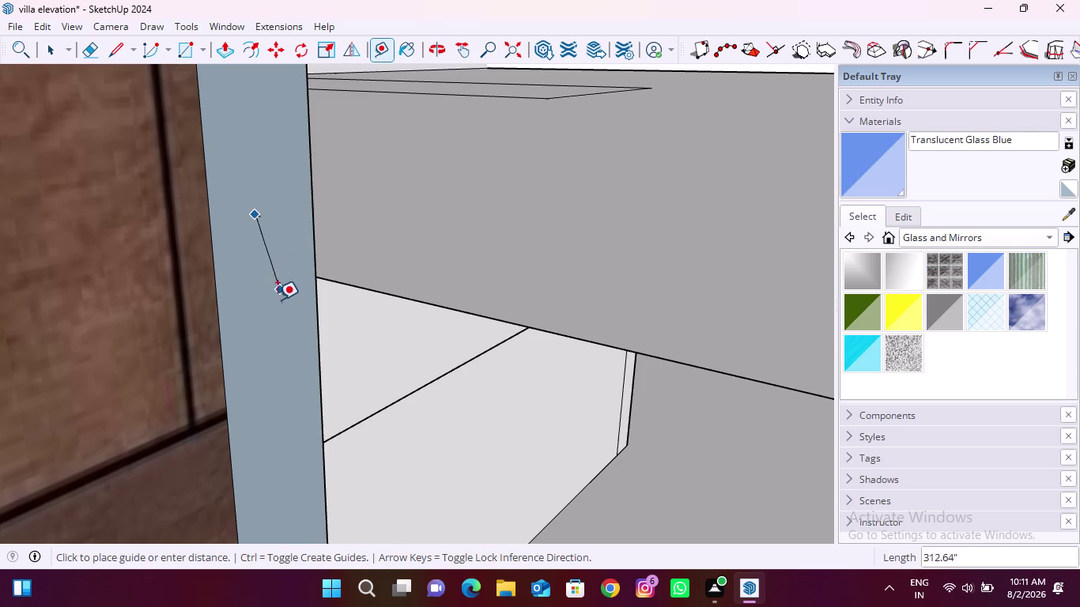
key(Escape)
scroll(down, 3)
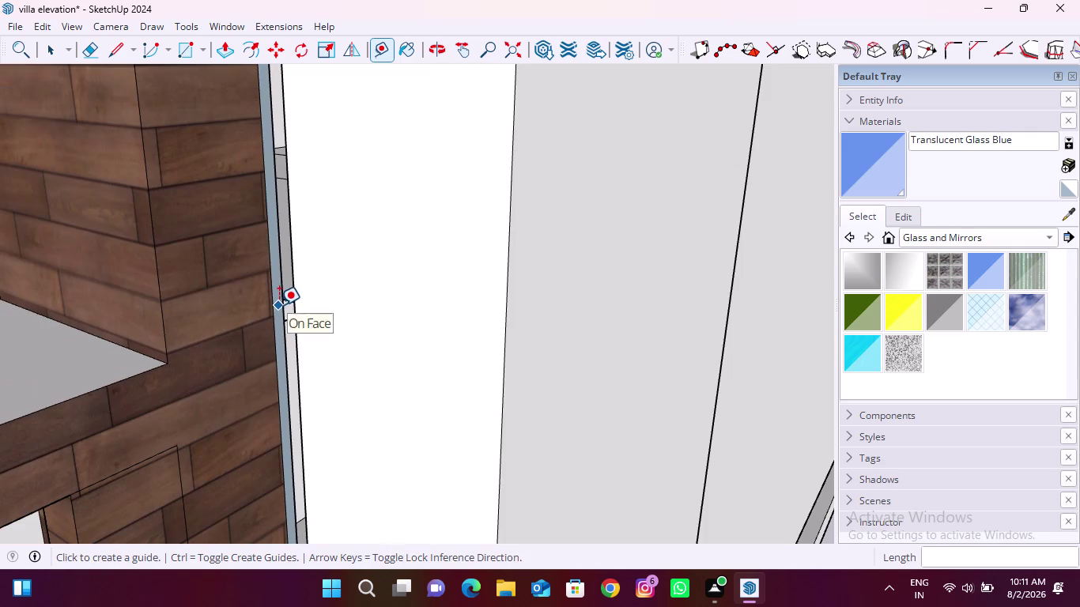
scroll(down, 3)
scroll(down, 3)
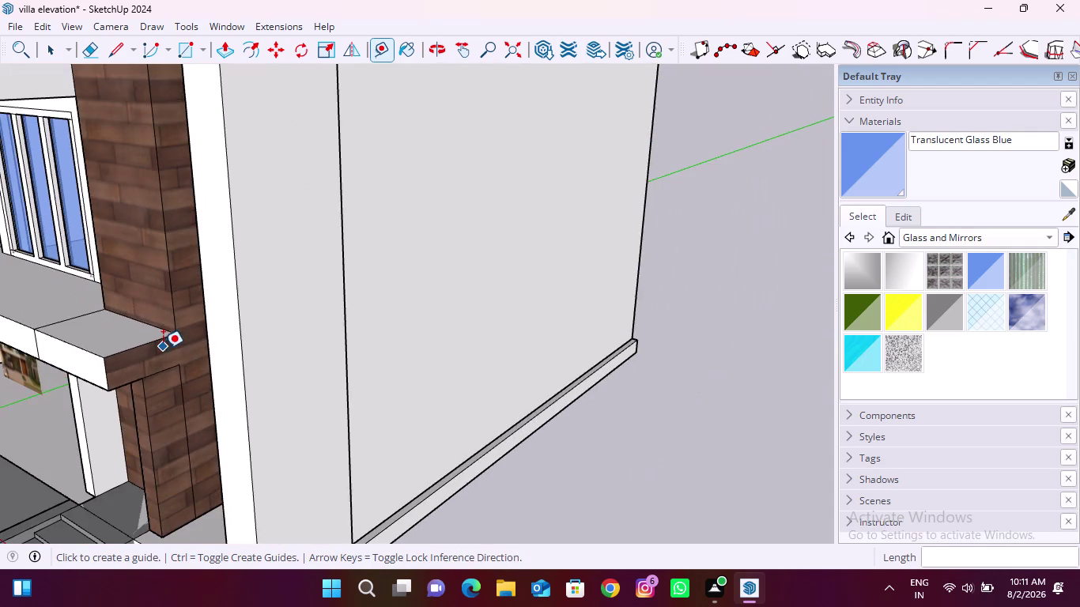
middle_drag(164, 349, 267, 362)
scroll(up, 3)
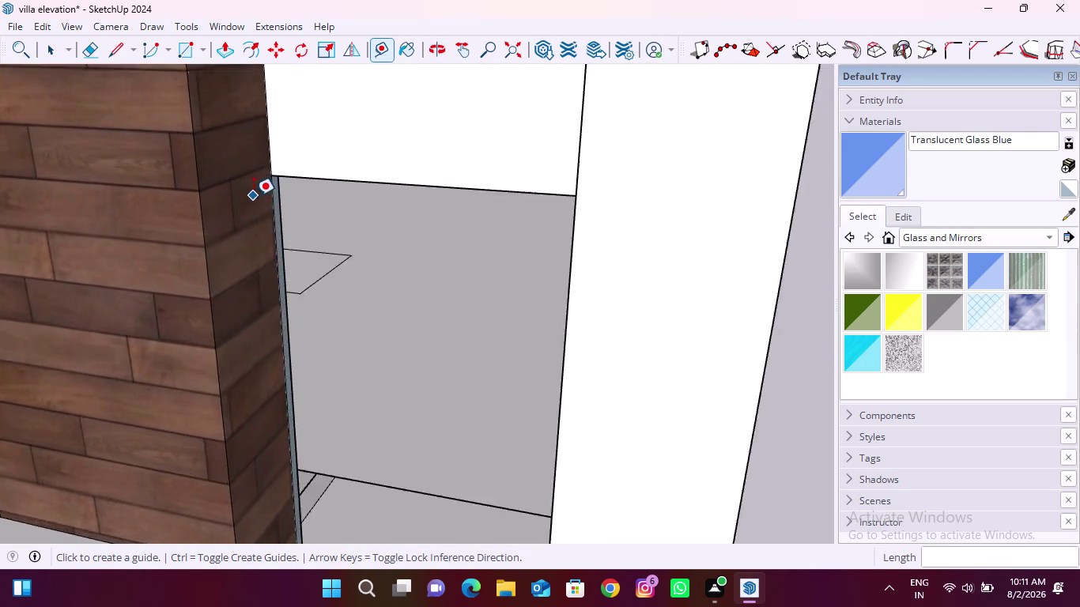
scroll(up, 3)
click(211, 169)
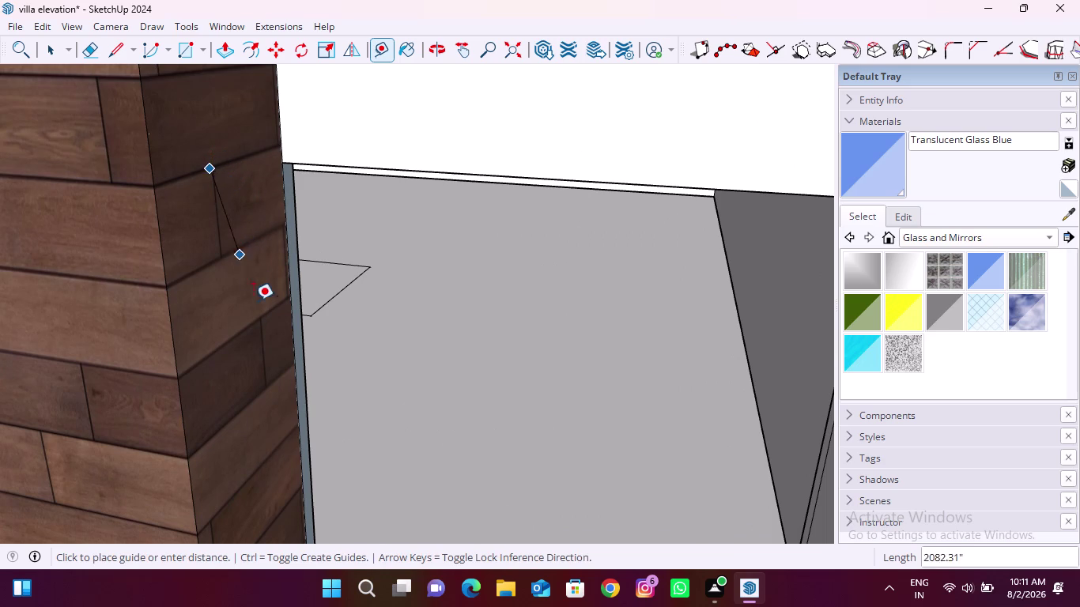
key(Escape)
Orbit around the gap to bring the strip's top corner into view.
scroll(down, 3)
scroll(down, 3)
middle_drag(276, 240, 274, 234)
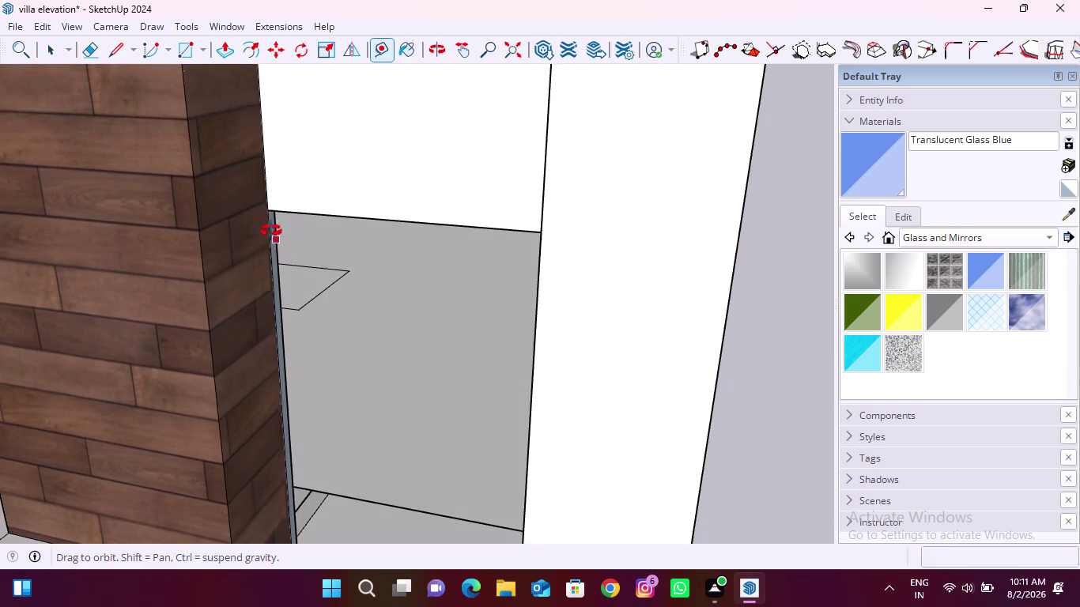
middle_drag(274, 234, 236, 202)
scroll(up, 3)
middle_drag(293, 199, 248, 149)
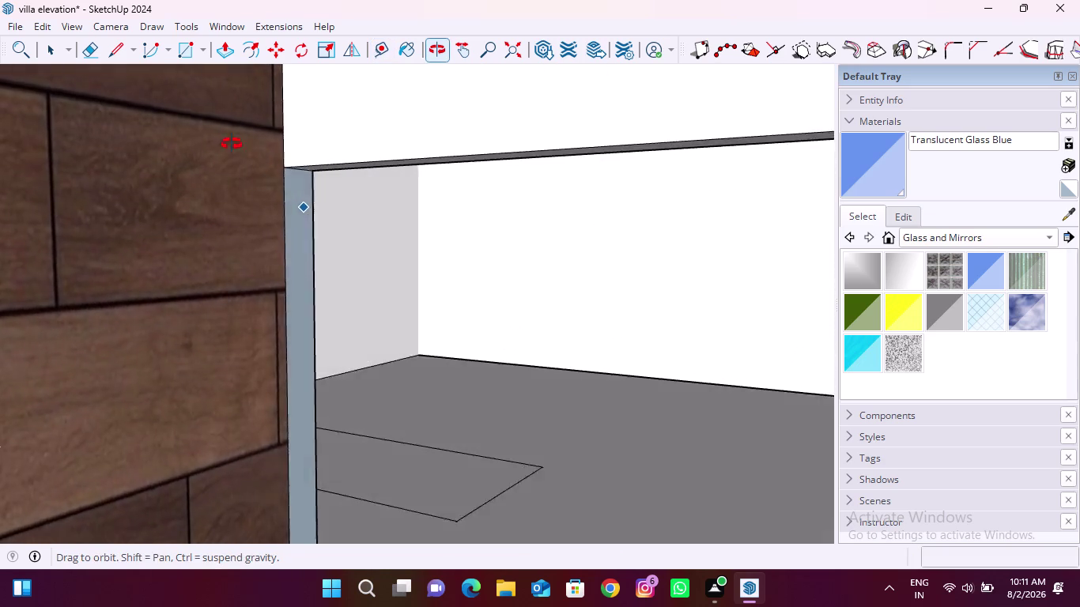
middle_drag(248, 149, 176, 141)
scroll(up, 3)
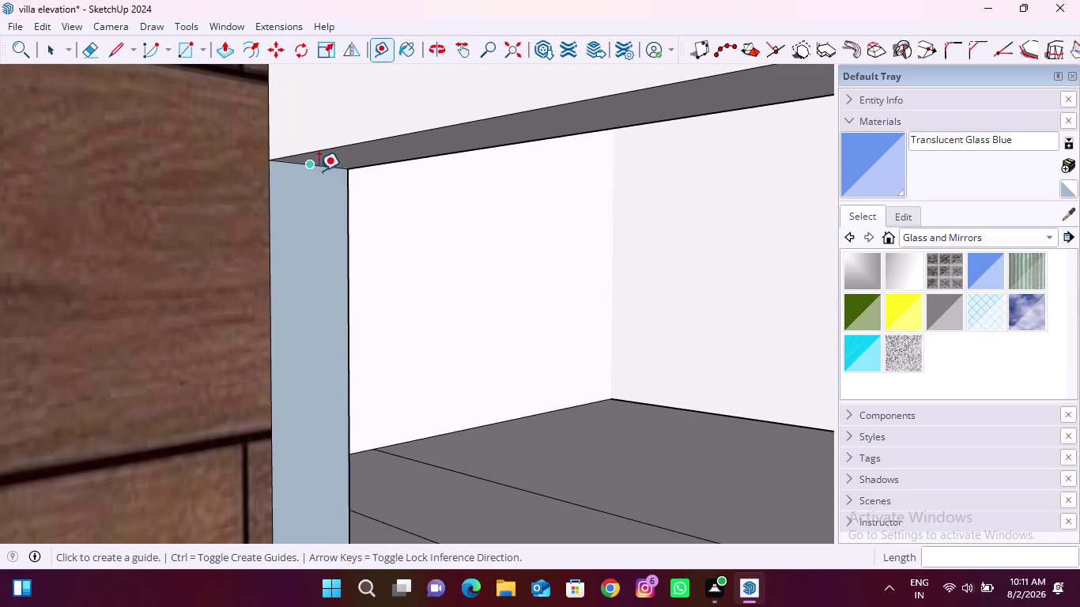
Pull a guide from the strip's top corner and place it across the gap.
click(319, 169)
scroll(down, 3)
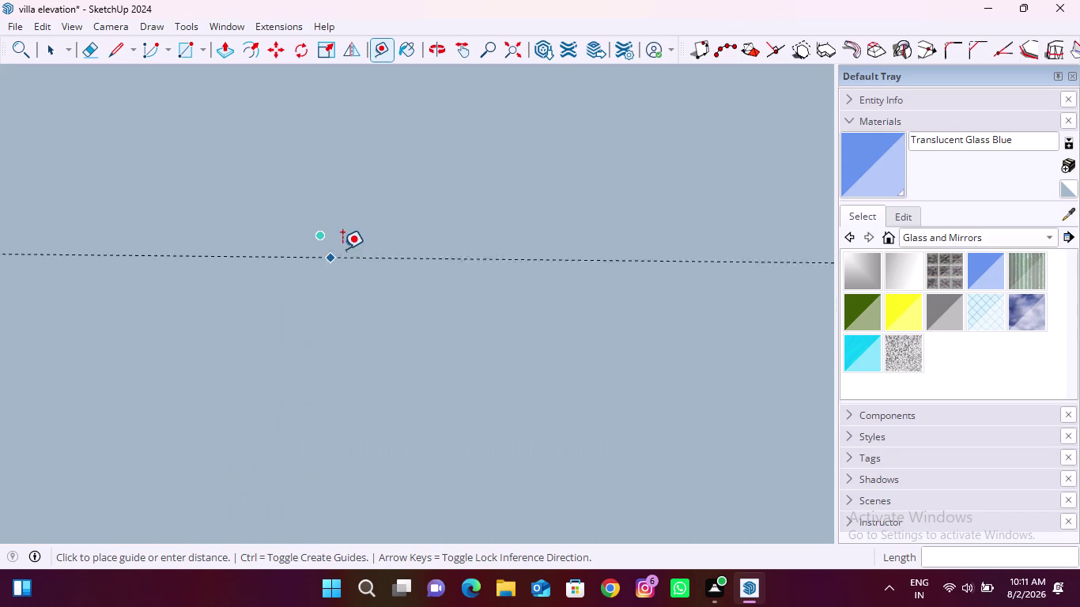
scroll(down, 3)
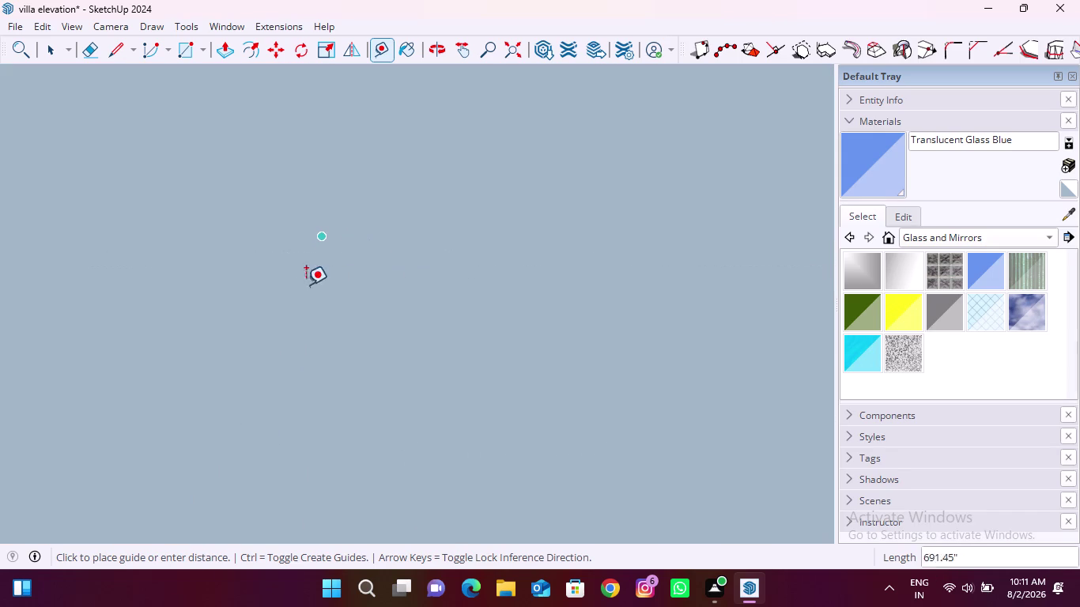
scroll(down, 3)
click(514, 59)
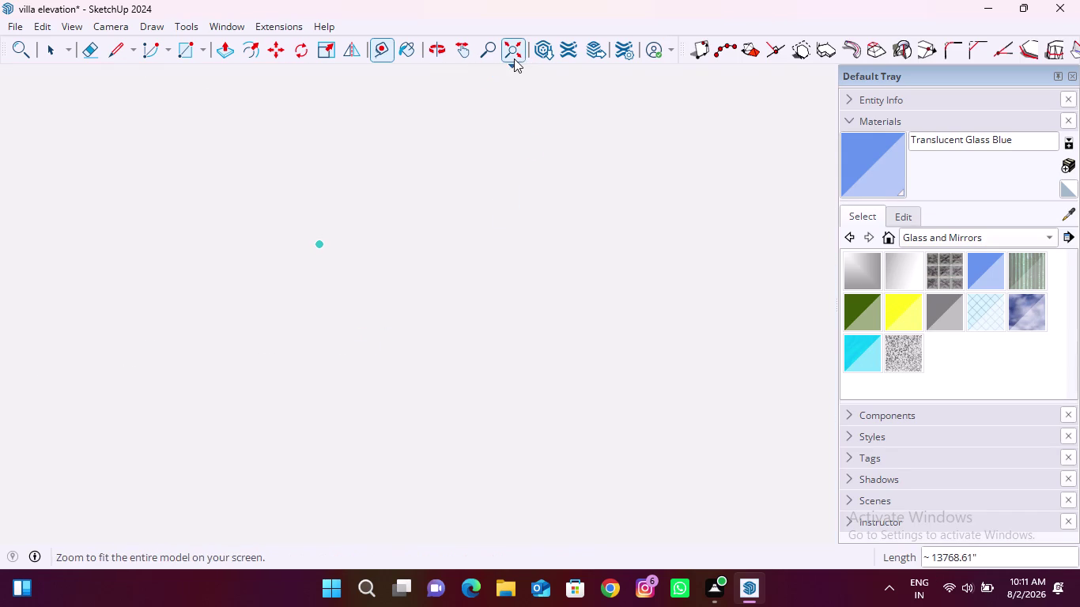
middle_drag(363, 340, 471, 371)
scroll(up, 3)
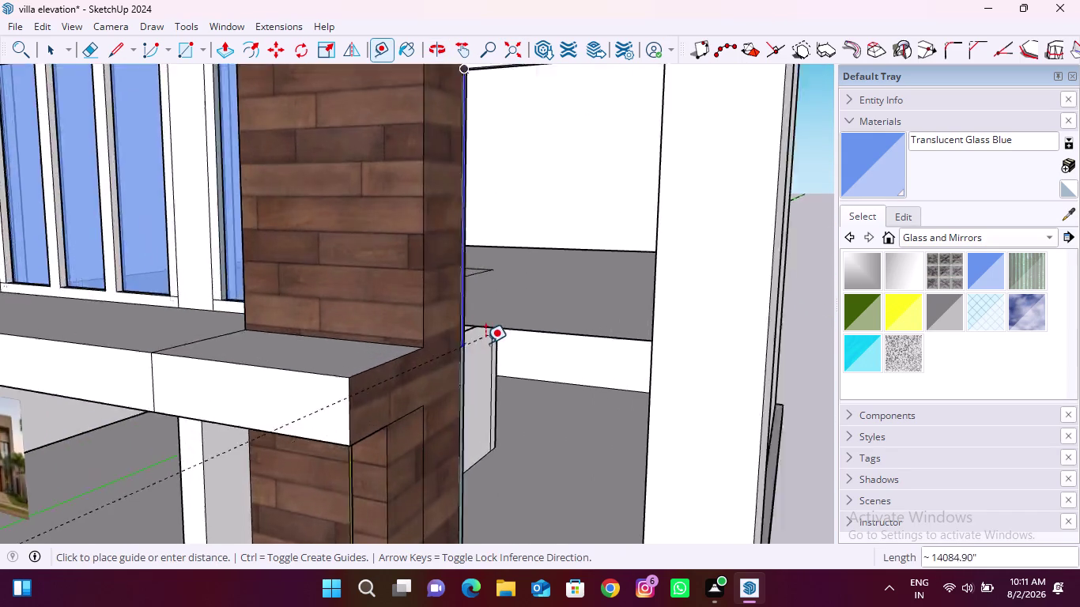
scroll(up, 3)
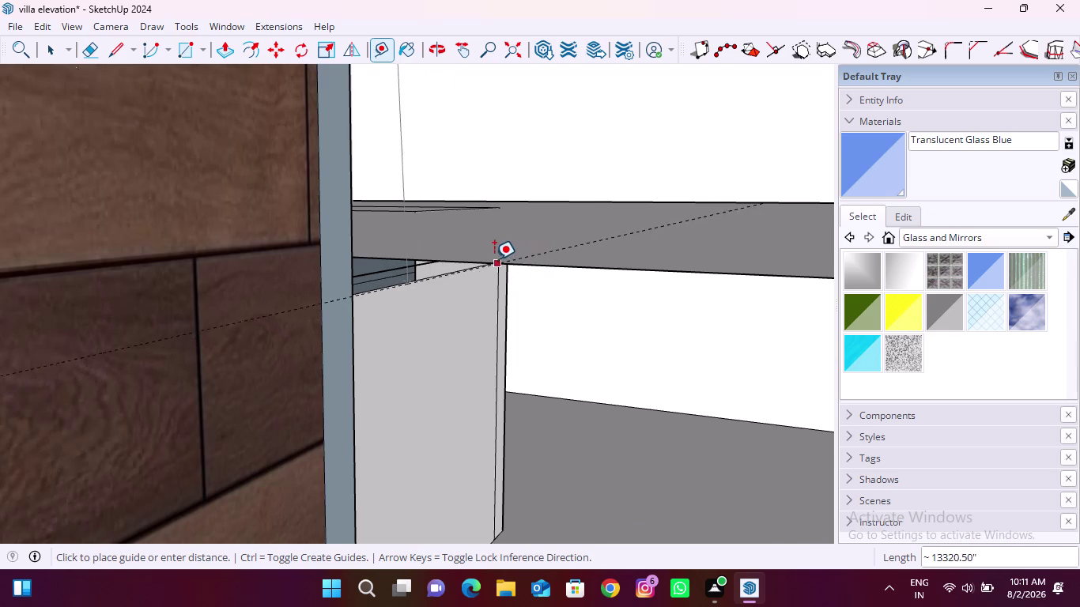
click(436, 259)
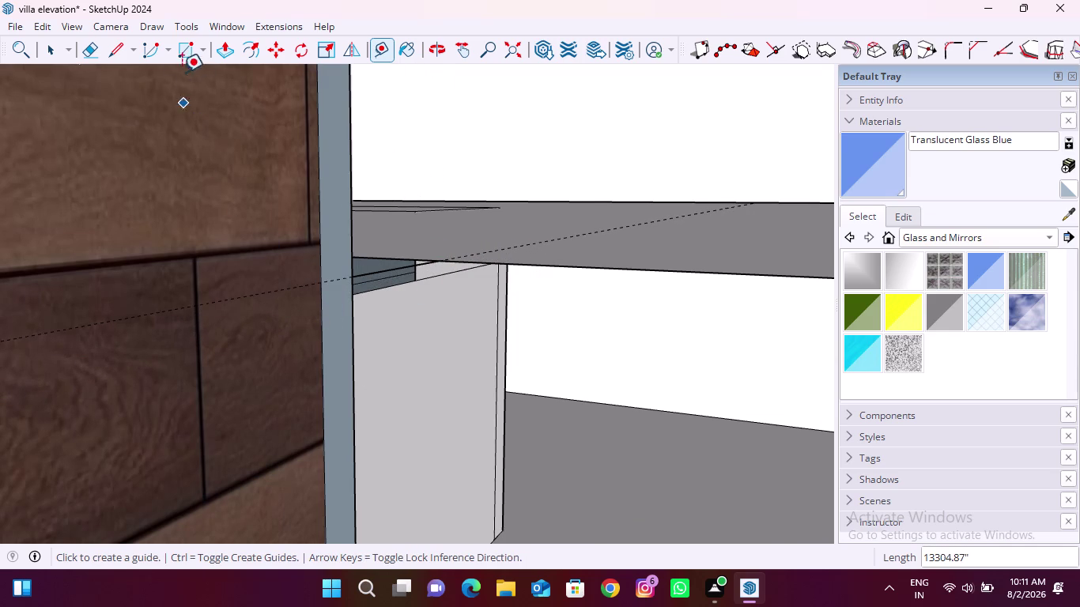
click(121, 52)
scroll(up, 3)
Draw the first edge across the pale blue window face, from the guide to the column edge.
scroll(down, 3)
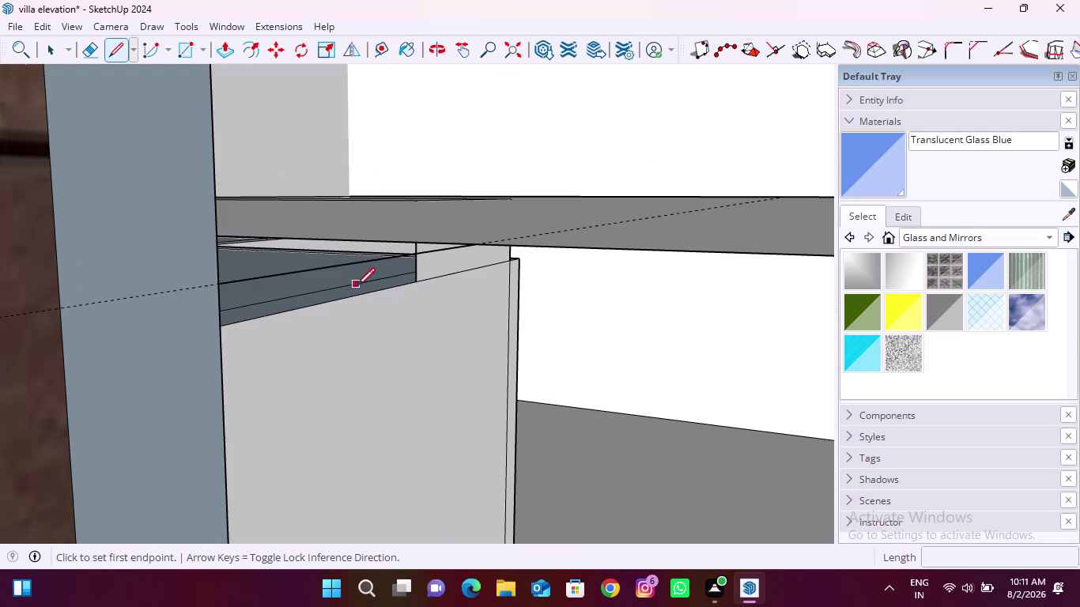
click(215, 284)
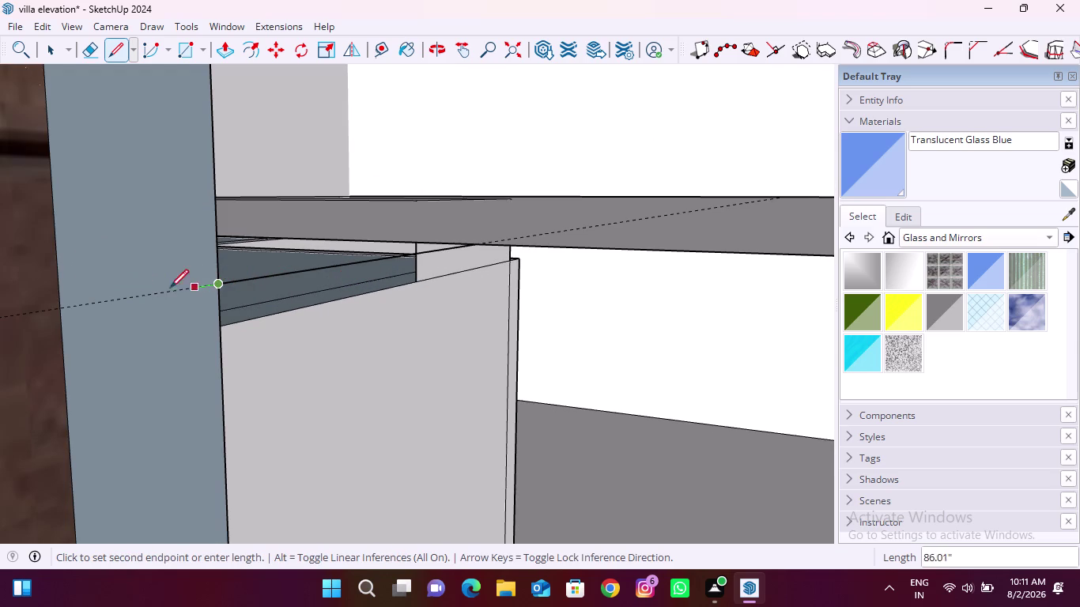
click(62, 315)
scroll(down, 3)
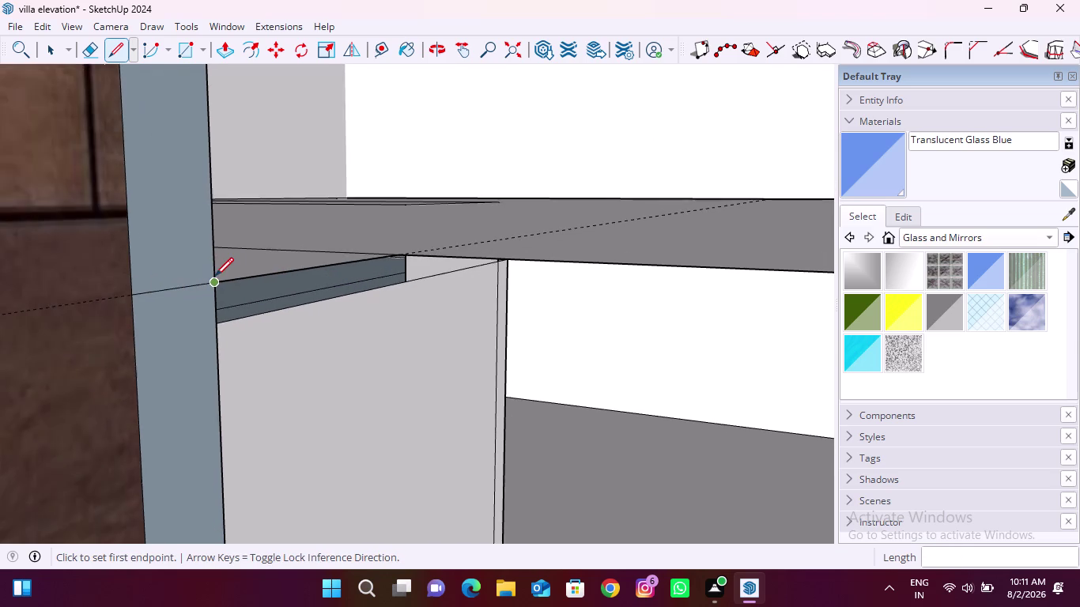
scroll(down, 3)
middle_drag(196, 326, 454, 333)
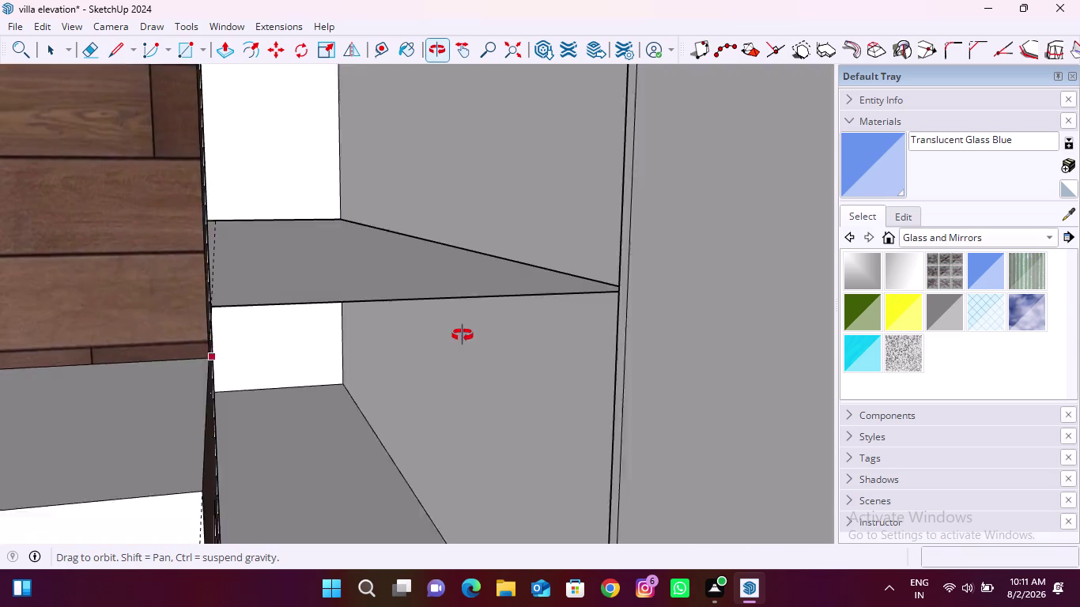
middle_drag(454, 334, 366, 416)
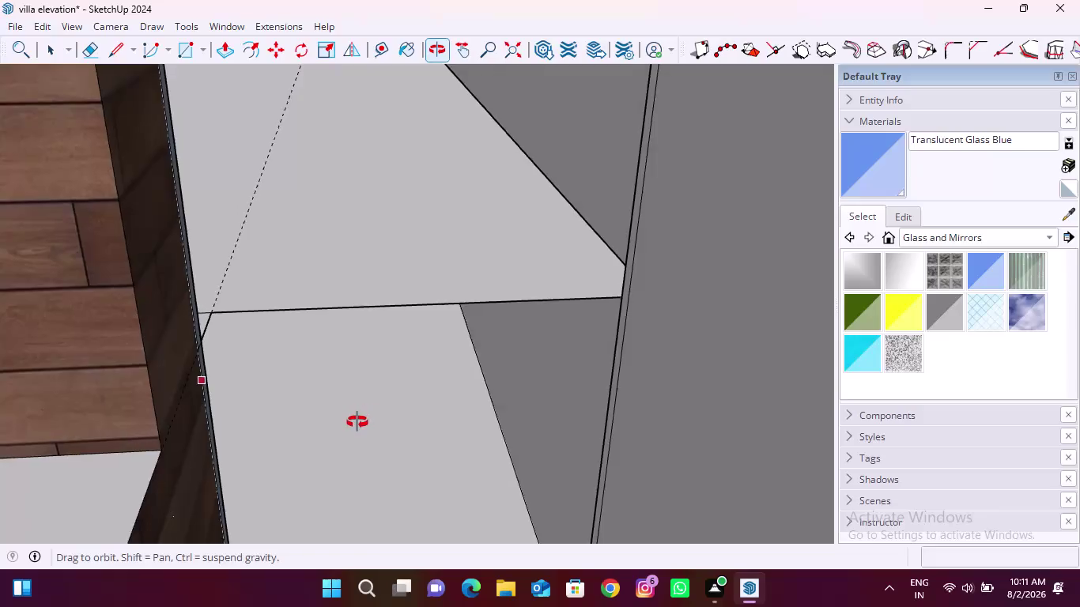
middle_drag(365, 416, 357, 423)
scroll(up, 3)
middle_drag(616, 310, 662, 321)
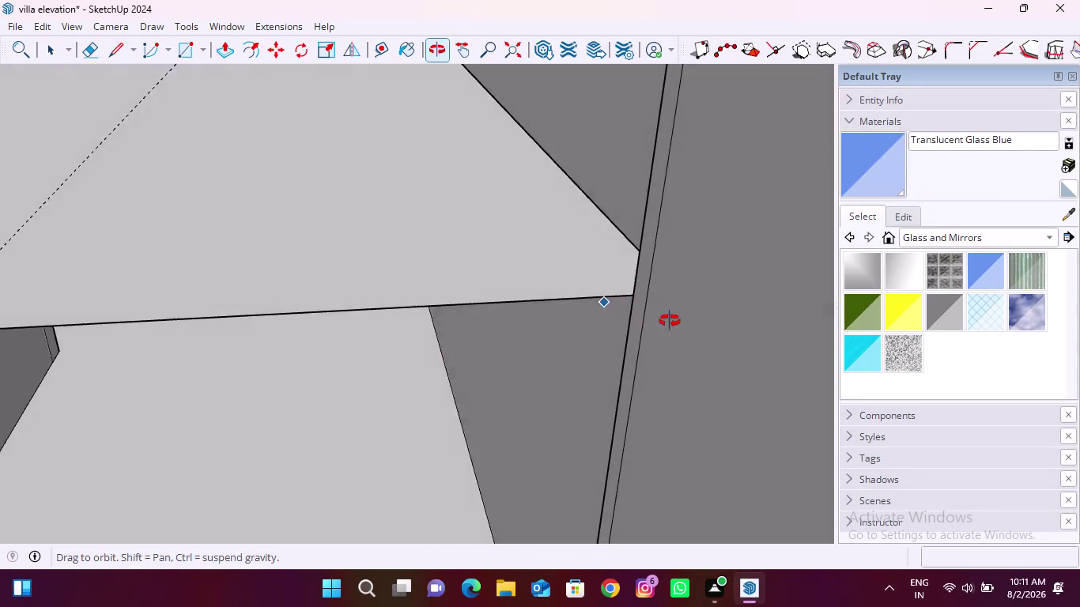
middle_drag(661, 320, 685, 324)
scroll(down, 3)
middle_drag(282, 402, 193, 396)
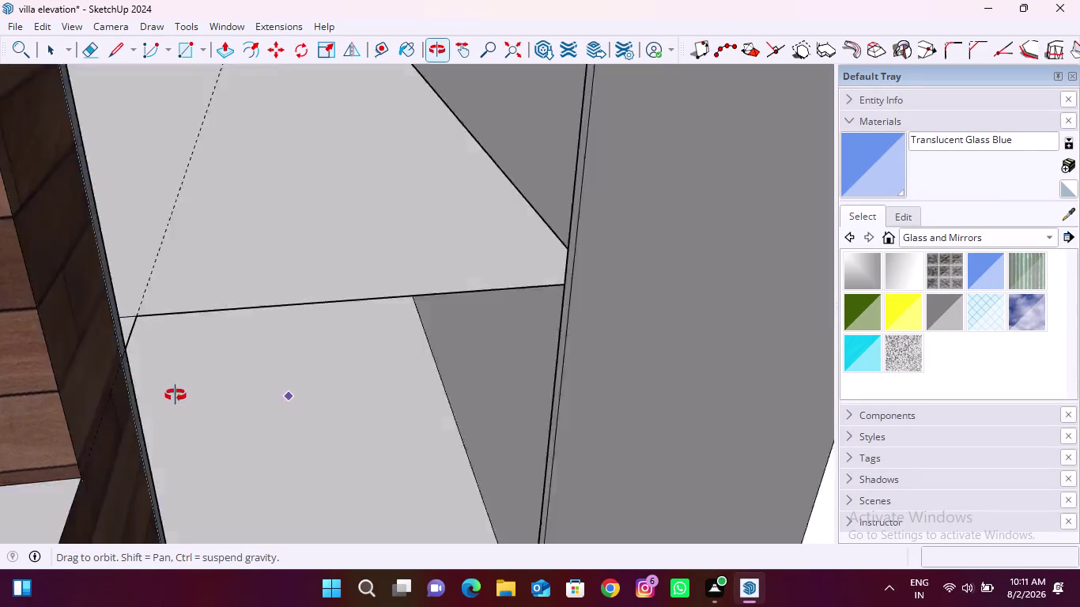
middle_drag(194, 396, 155, 395)
scroll(down, 3)
scroll(up, 3)
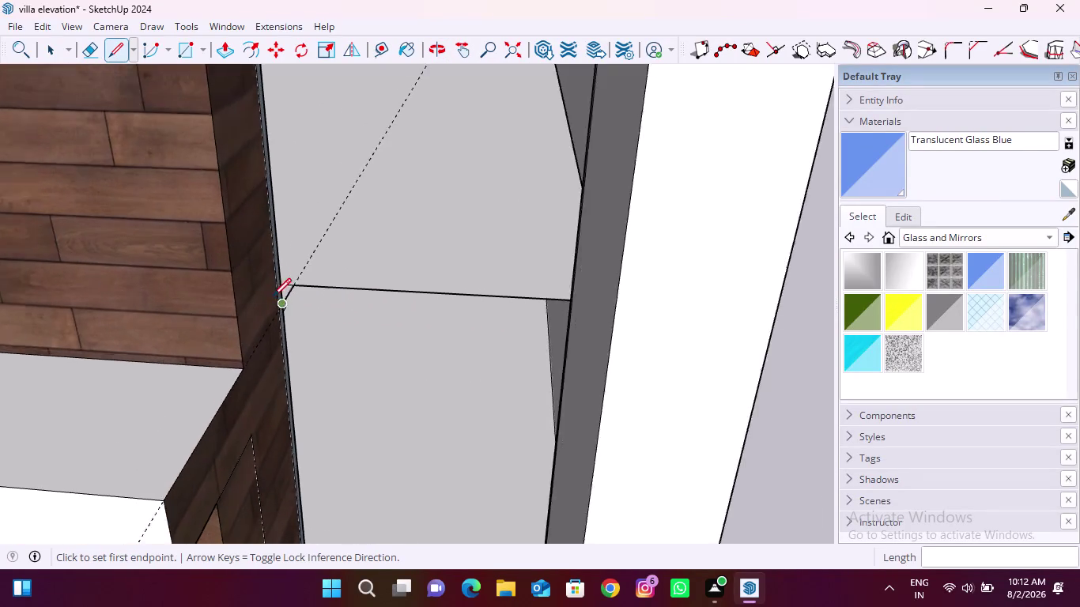
scroll(up, 3)
Draw an edge from the column edge to the right-hand wall to close the face.
click(261, 314)
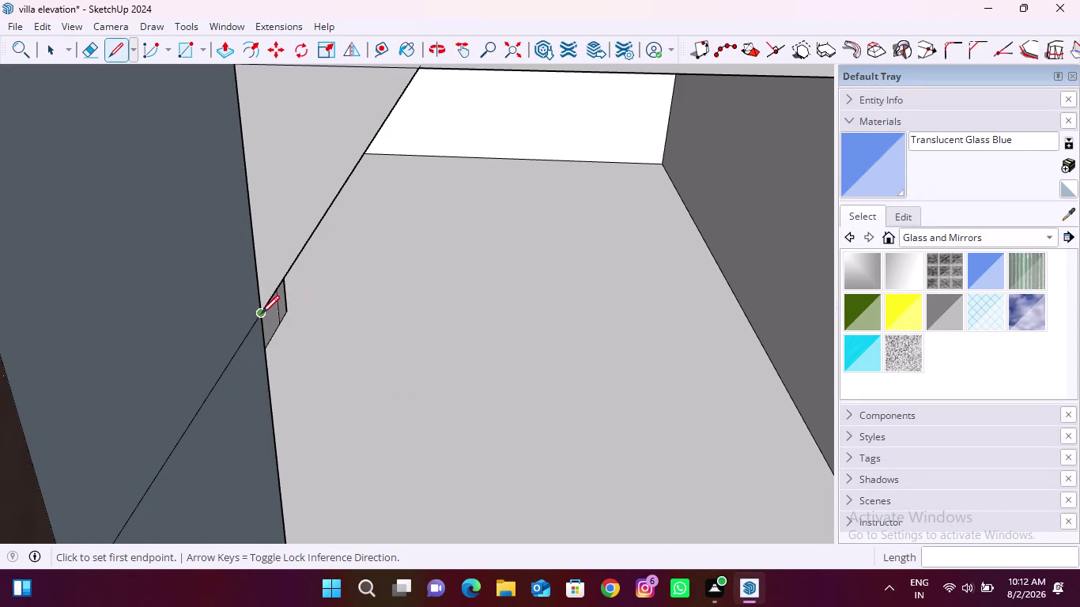
scroll(down, 3)
middle_drag(256, 342, 338, 340)
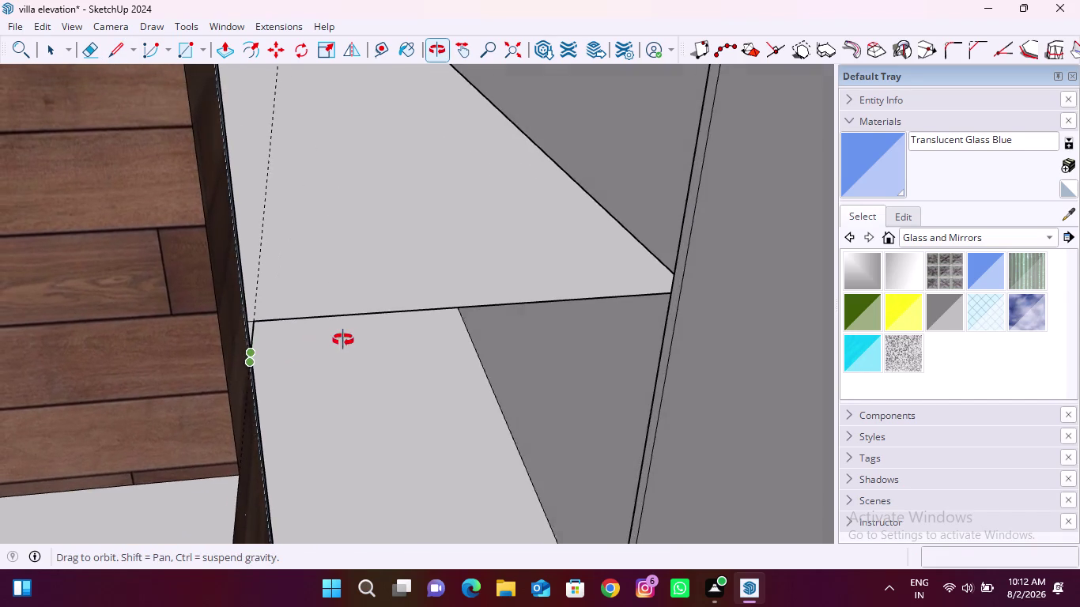
middle_drag(337, 340, 345, 340)
scroll(up, 3)
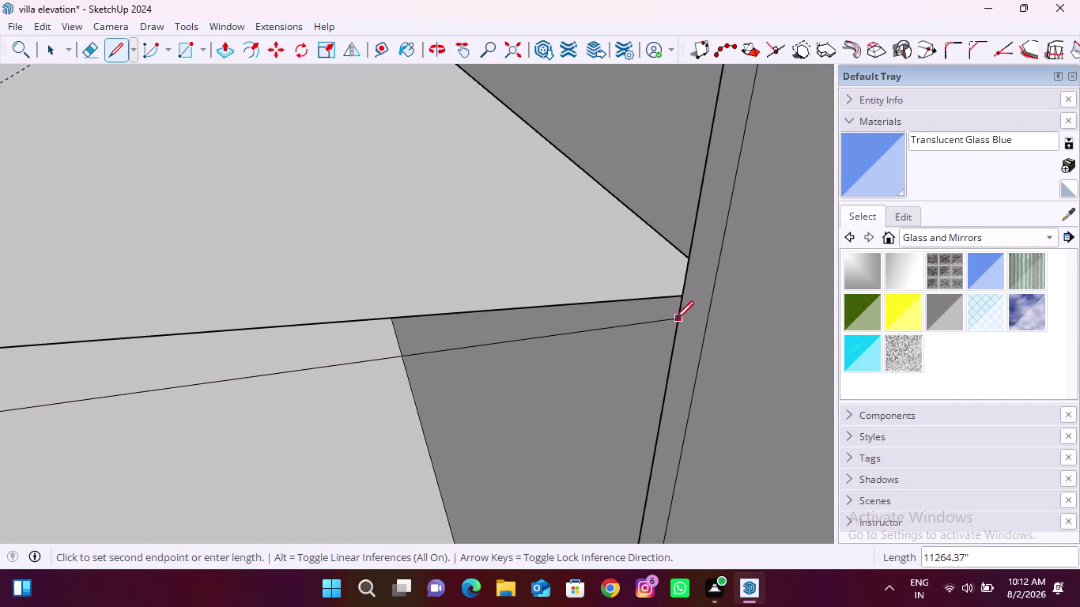
click(664, 381)
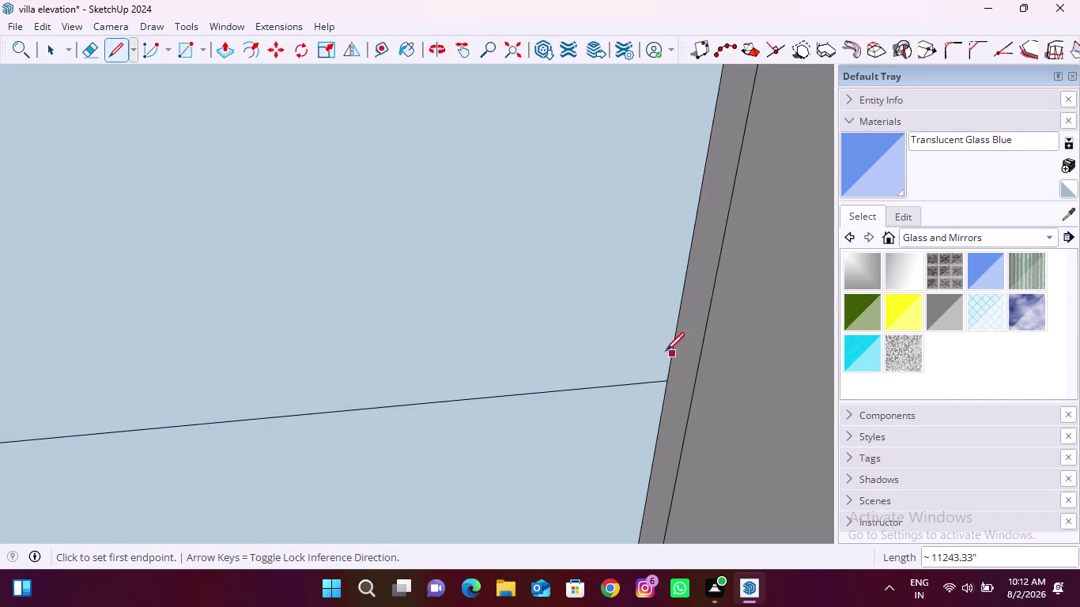
Draw the second parallel dividing line across the glass face back to the wall.
click(666, 382)
click(691, 405)
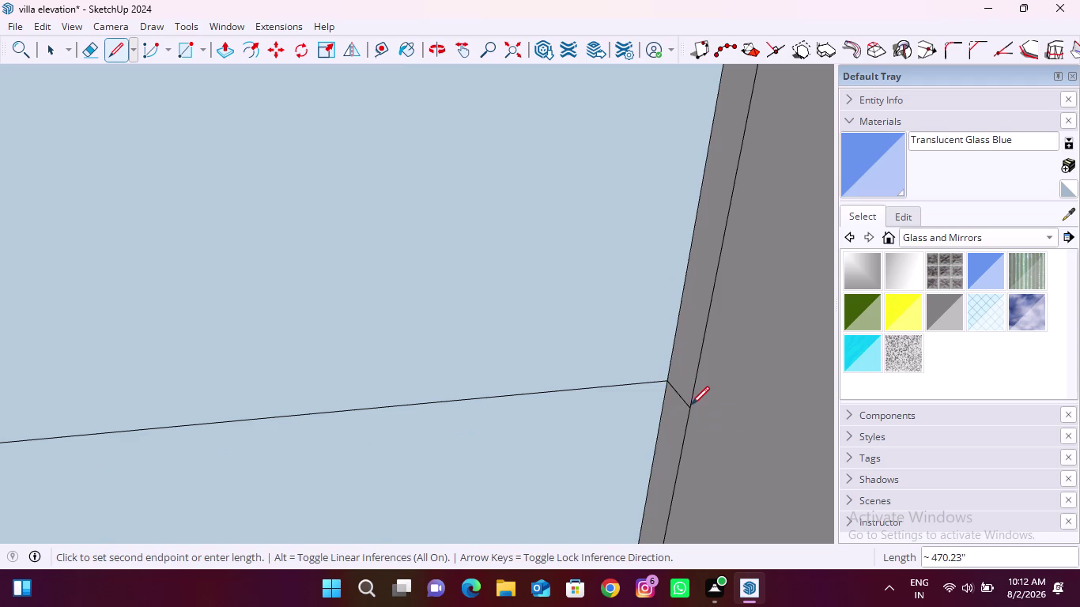
click(689, 409)
scroll(down, 3)
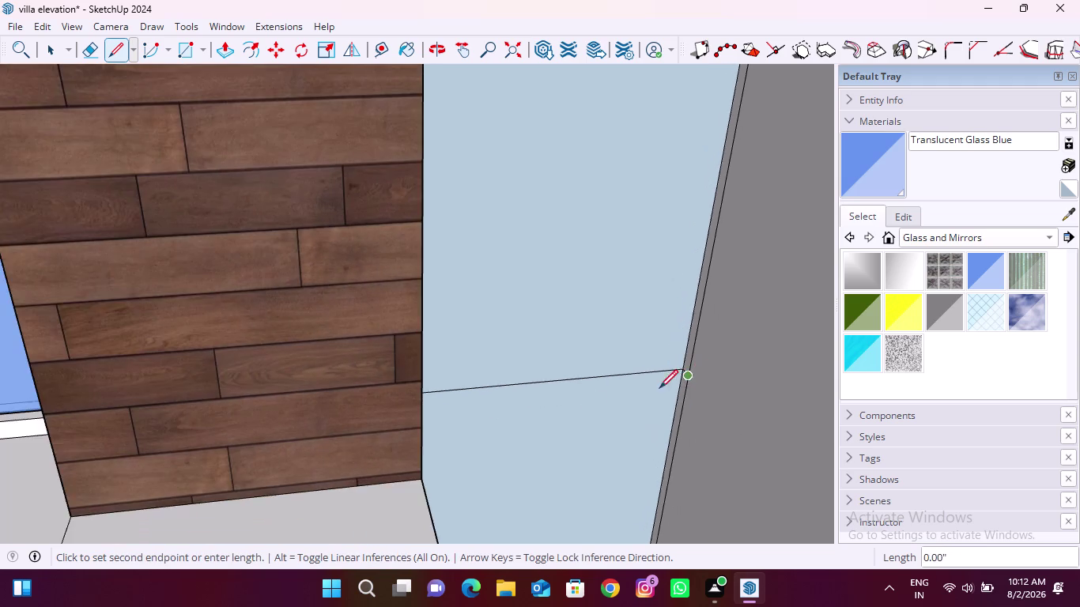
middle_drag(661, 388, 526, 406)
scroll(up, 3)
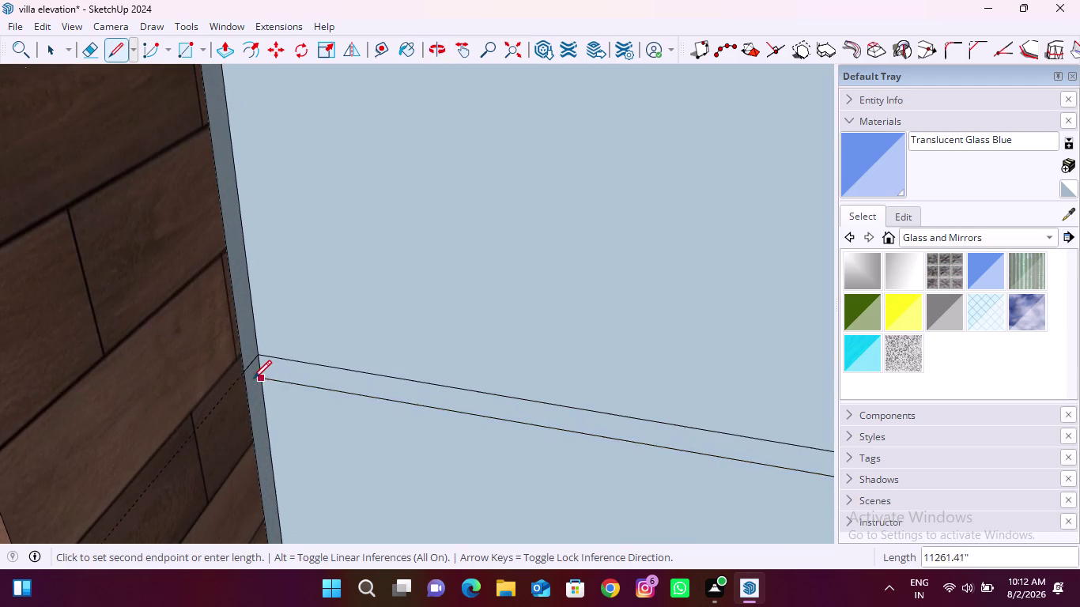
click(249, 378)
key(Escape)
Select and delete four pieces around the new strip, including the glass face above it.
key(space)
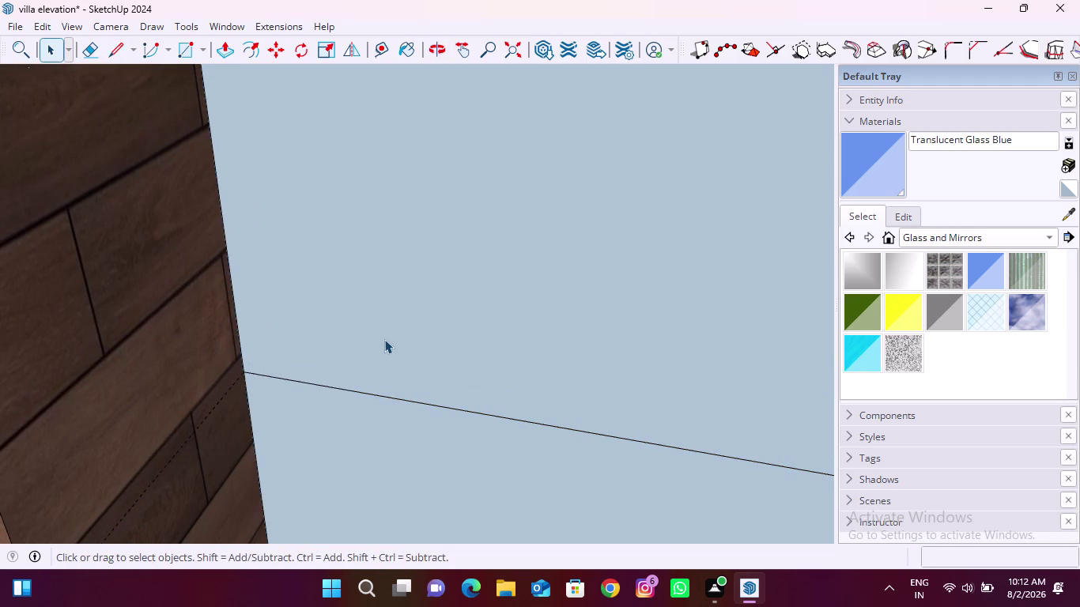
click(385, 339)
key(Delete)
click(427, 337)
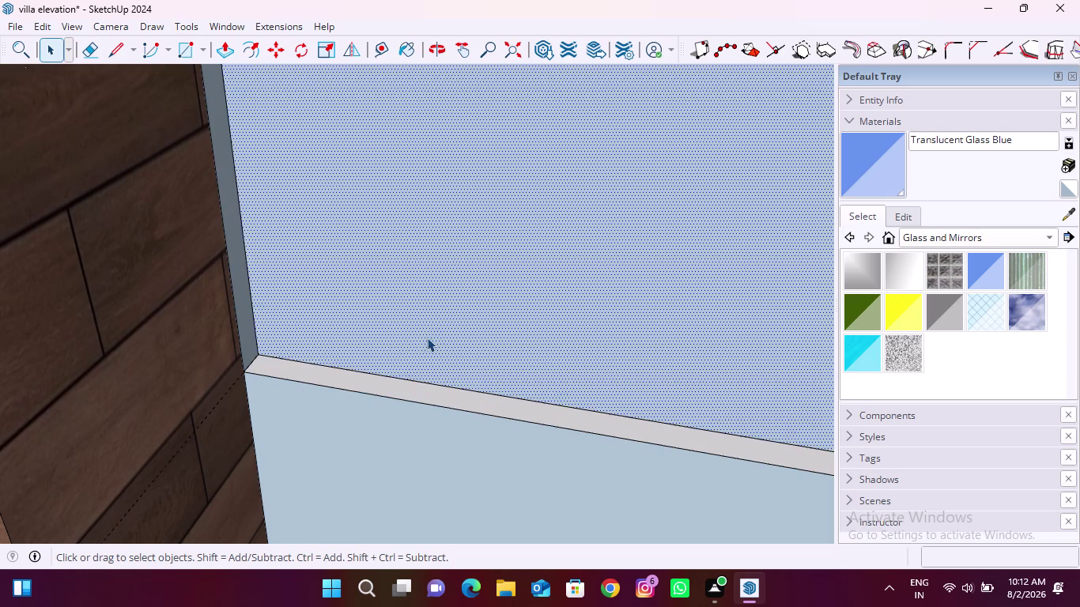
key(Delete)
scroll(down, 3)
scroll(down, 3)
click(457, 397)
key(Delete)
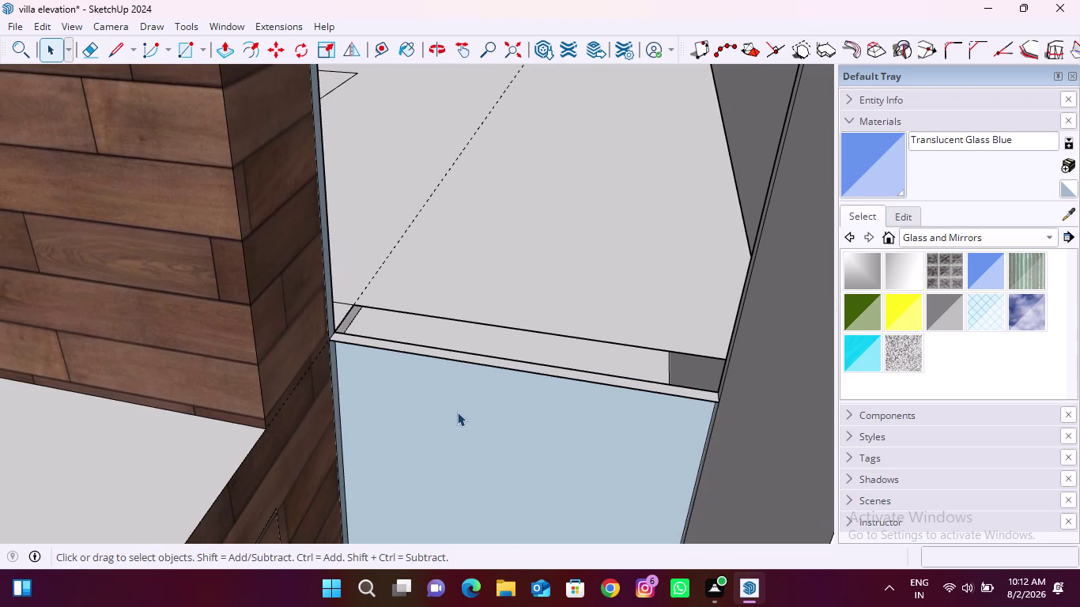
click(459, 415)
key(Delete)
scroll(down, 3)
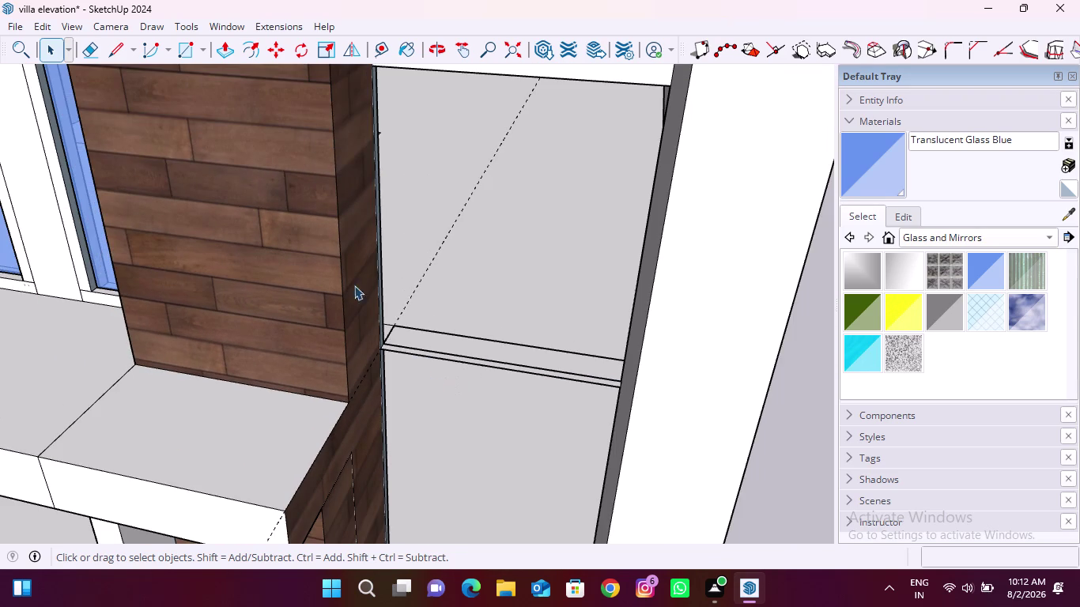
click(221, 48)
Push/pull the thin strip face outward to start forming the horizontal bar.
scroll(up, 3)
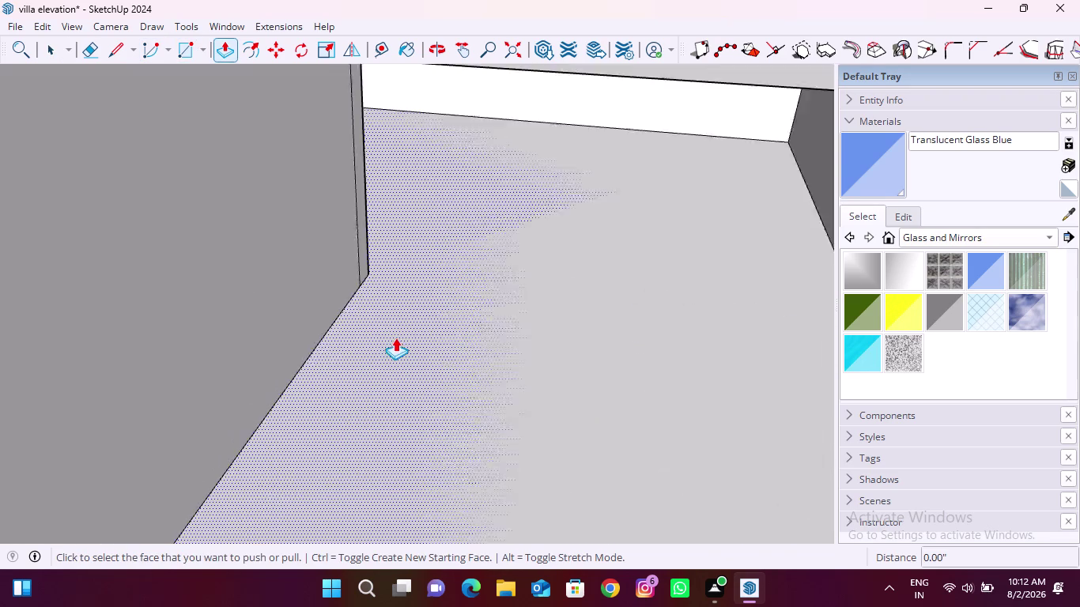
scroll(up, 3)
scroll(down, 3)
scroll(up, 3)
click(316, 381)
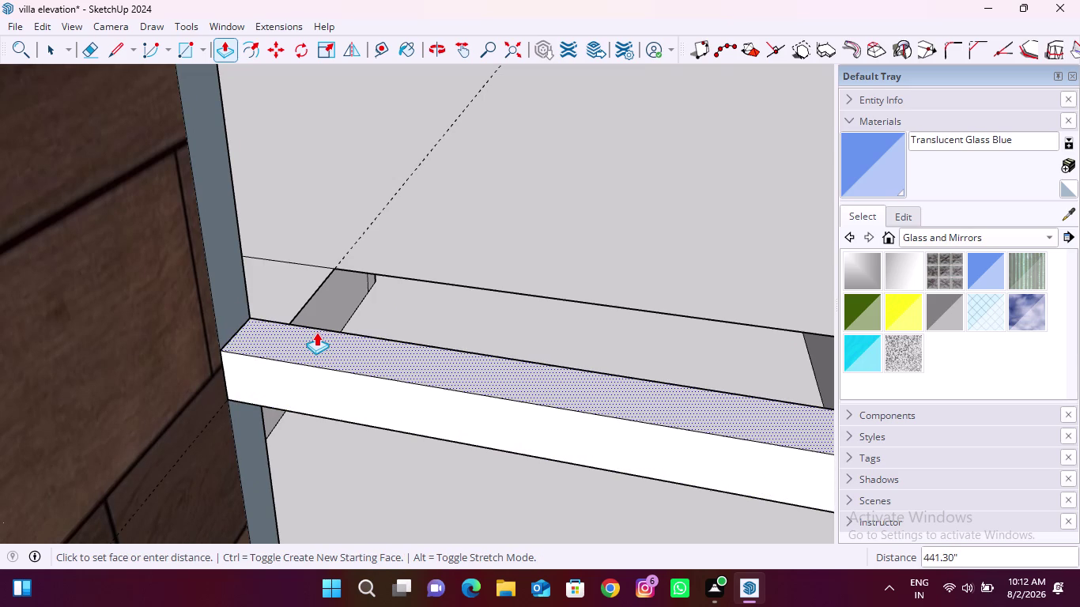
click(316, 332)
scroll(down, 3)
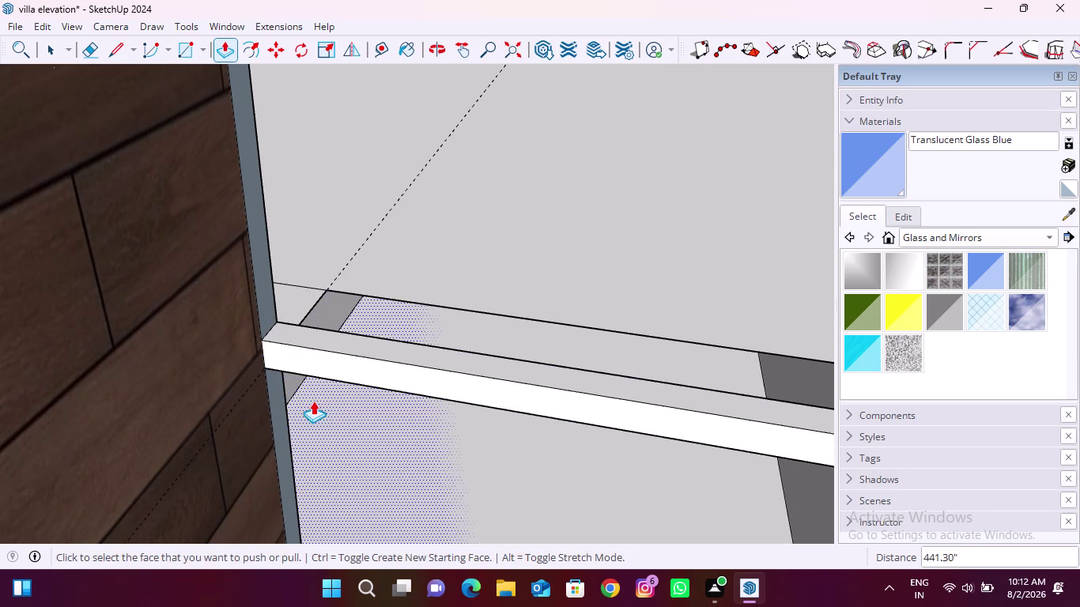
scroll(up, 3)
scroll(down, 3)
middle_click(369, 406)
scroll(down, 3)
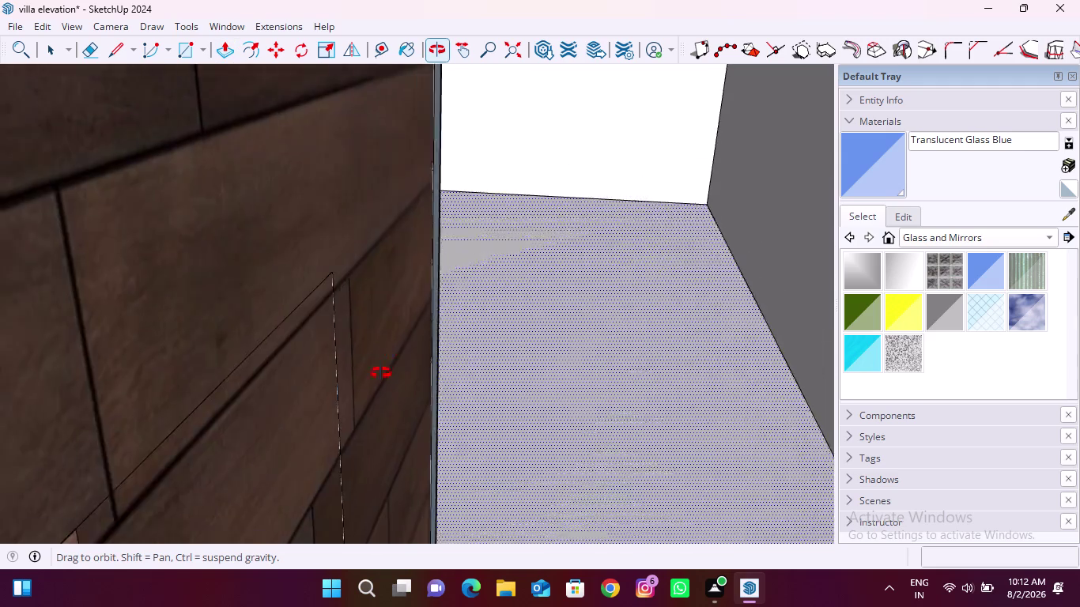
Extrude the strip a second time to the bar's final depth and inspect it from outside.
click(371, 352)
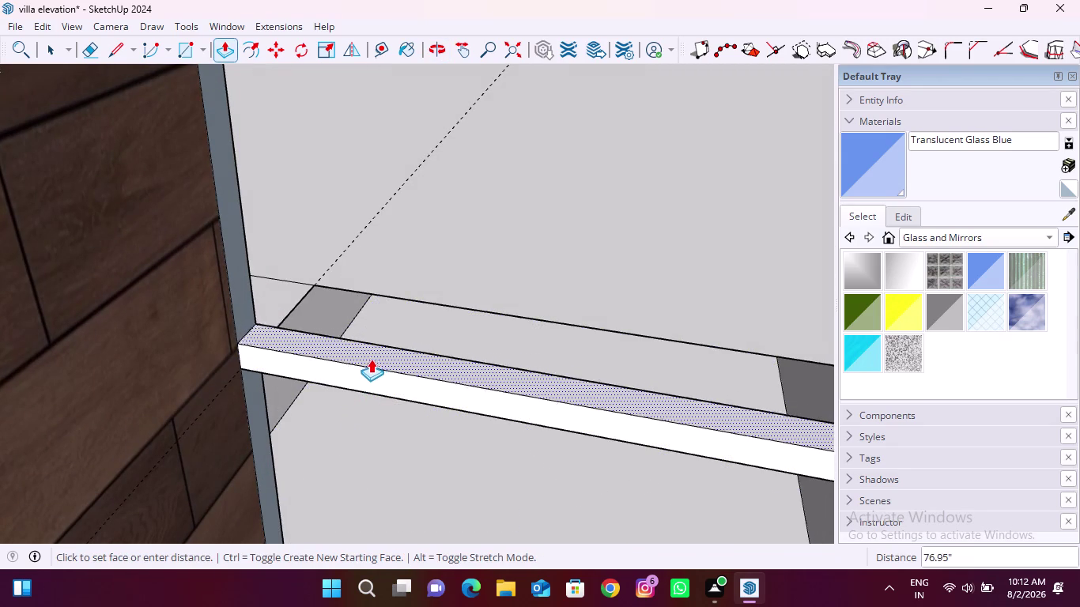
click(370, 363)
scroll(down, 3)
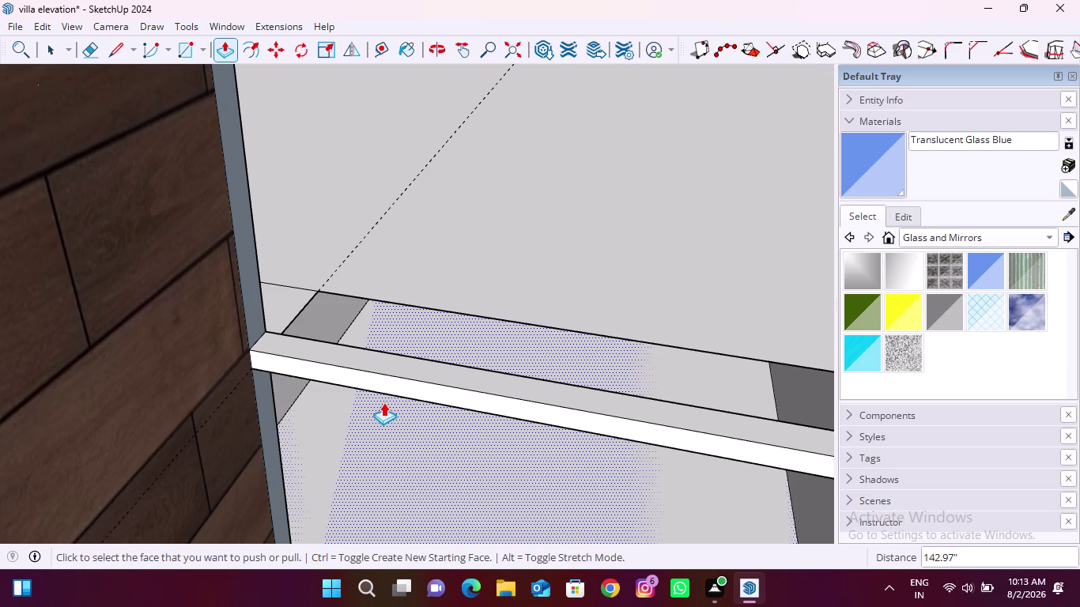
scroll(down, 3)
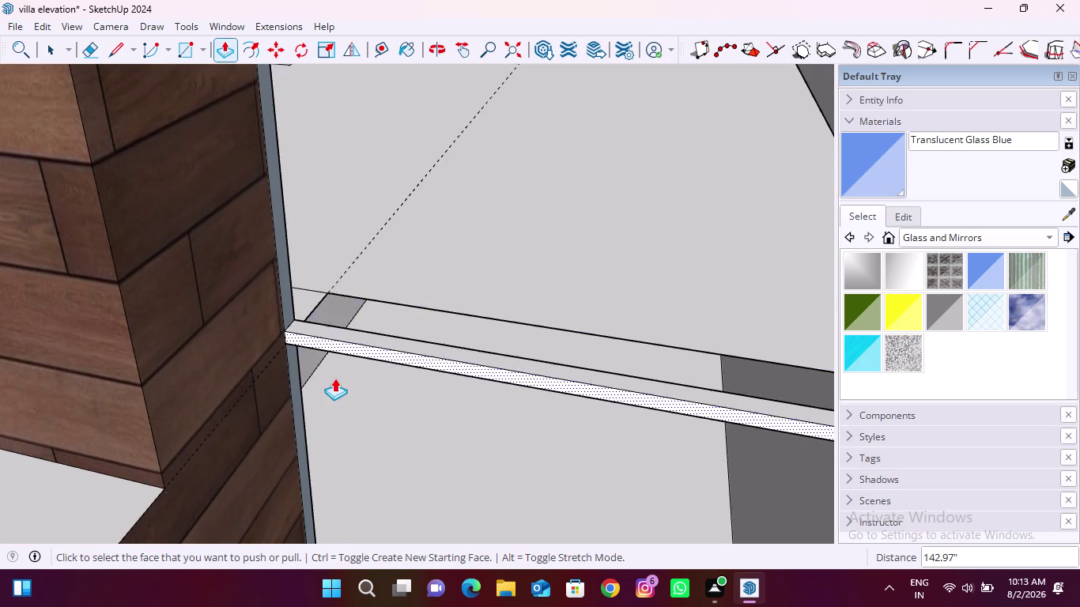
middle_drag(336, 373, 311, 309)
scroll(down, 3)
middle_drag(302, 380, 314, 323)
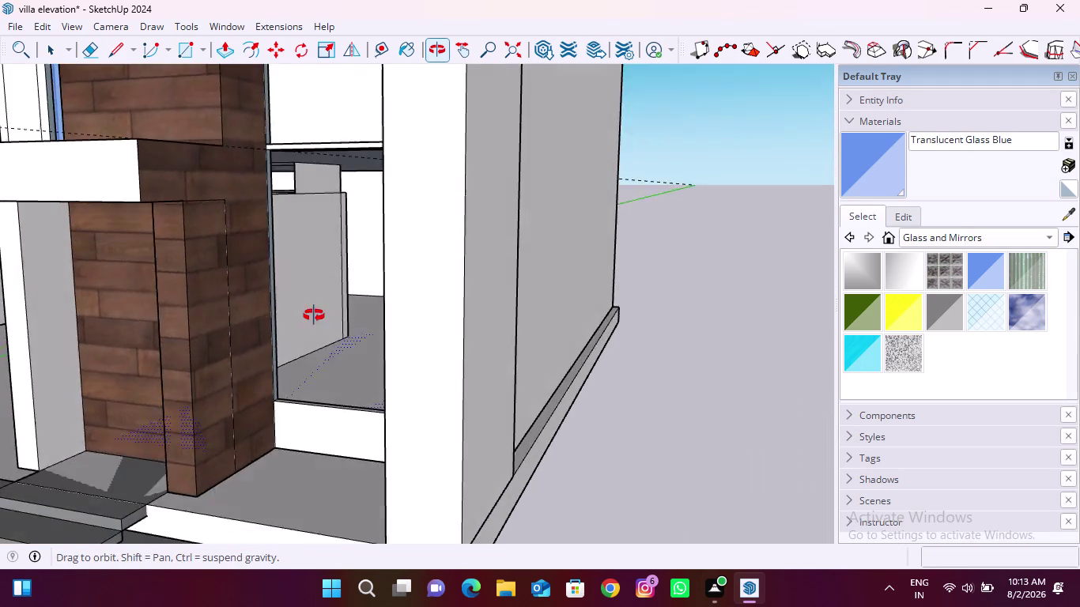
middle_drag(314, 323, 280, 277)
scroll(up, 3)
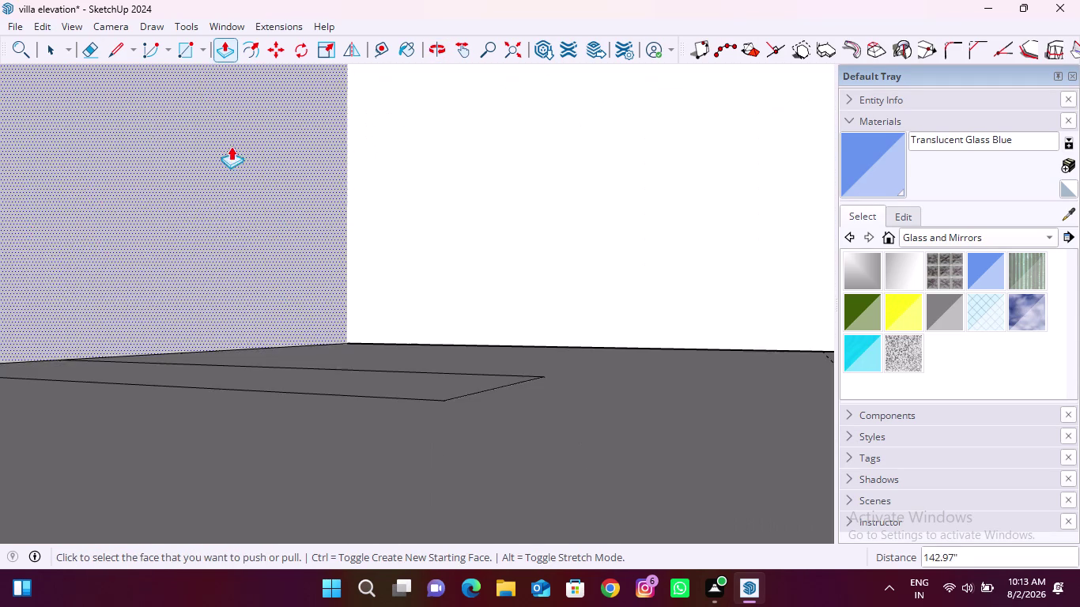
scroll(down, 3)
middle_drag(240, 180, 254, 139)
scroll(up, 3)
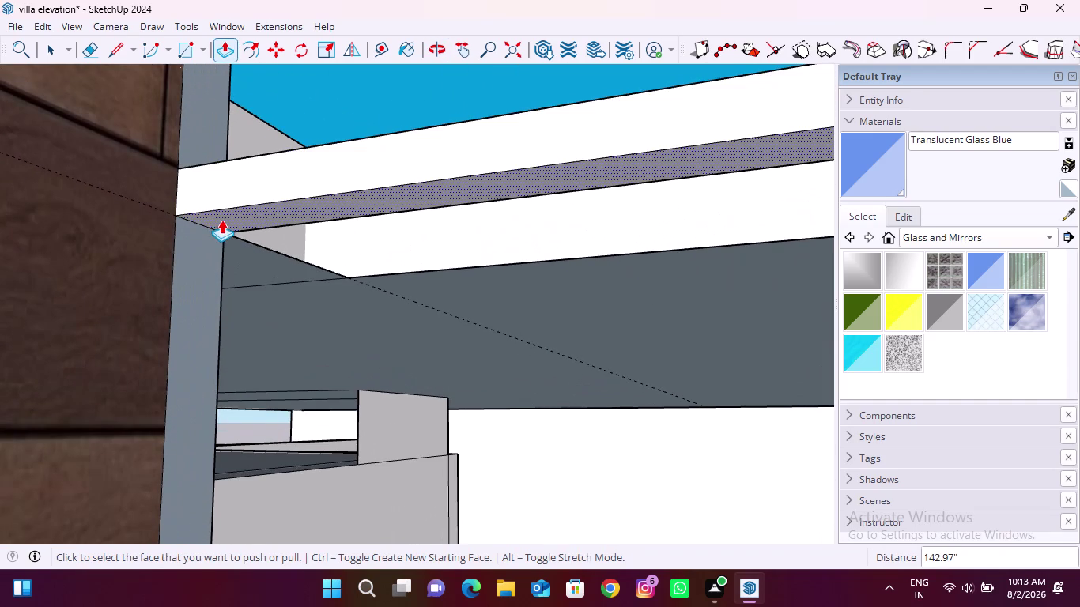
Extrude the upper and vertical frame faces, repeating the same depth on another face.
click(221, 220)
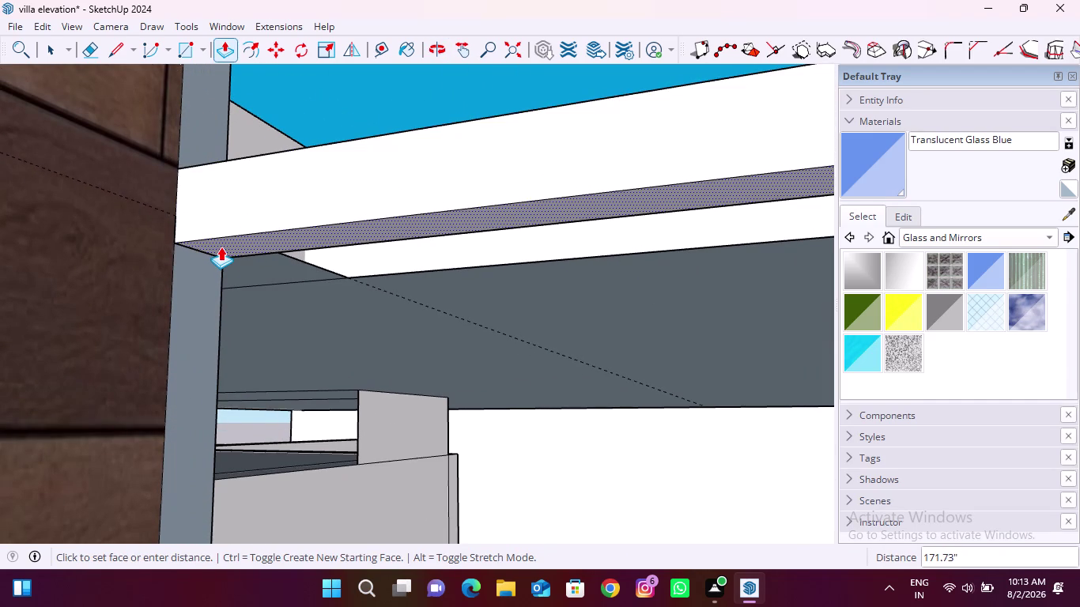
click(220, 257)
scroll(down, 3)
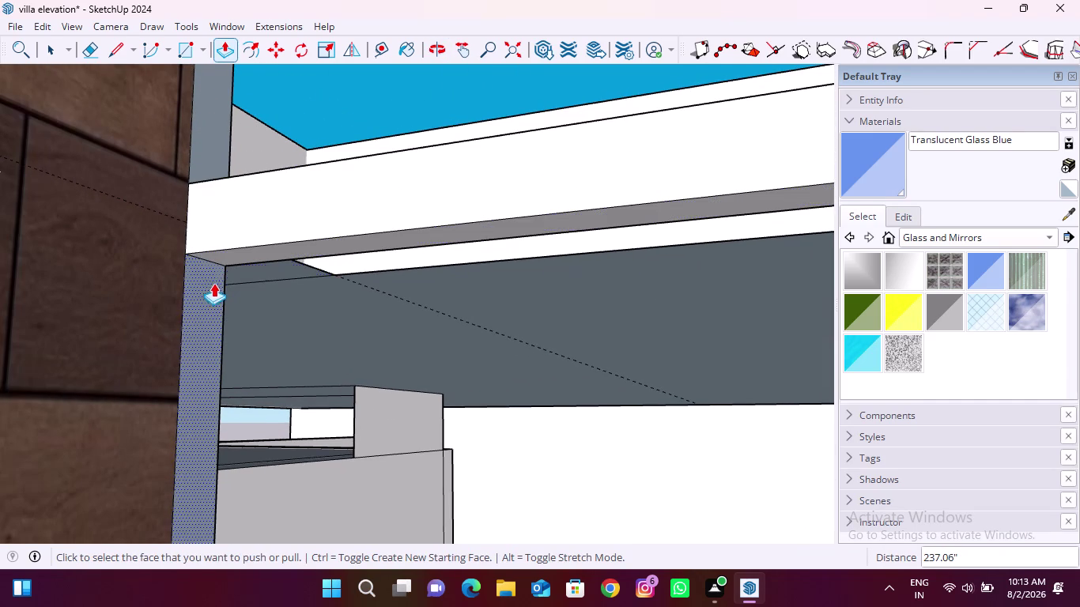
click(213, 284)
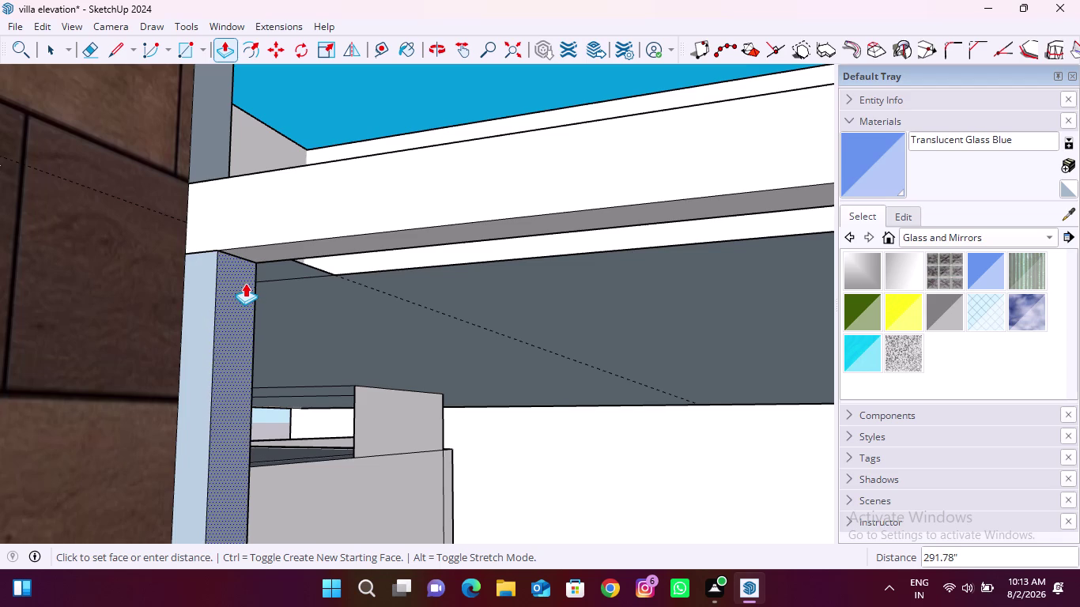
click(247, 283)
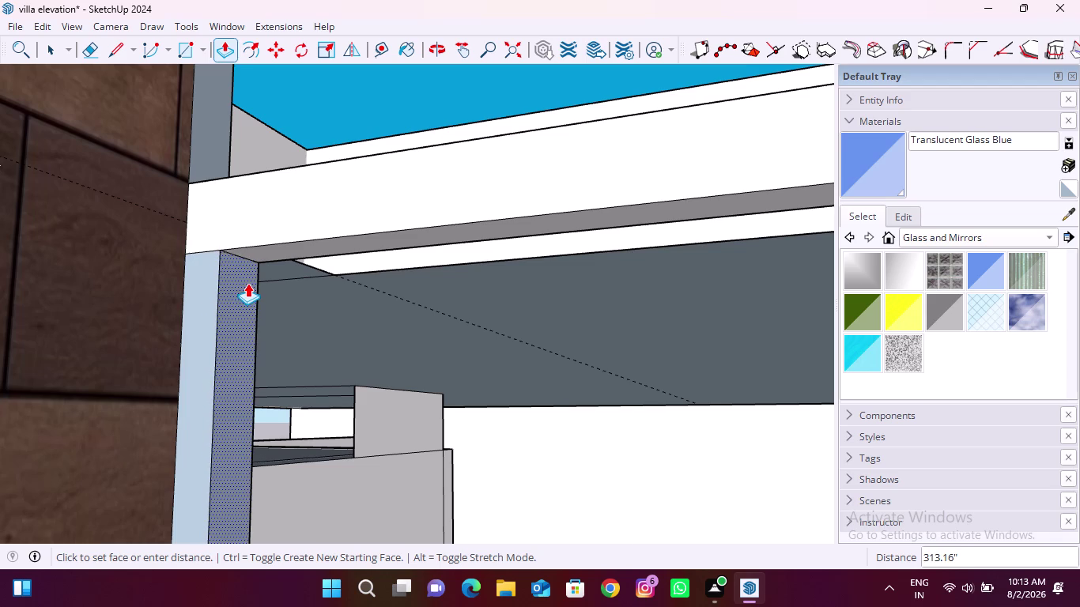
scroll(down, 3)
scroll(up, 3)
double_click(230, 188)
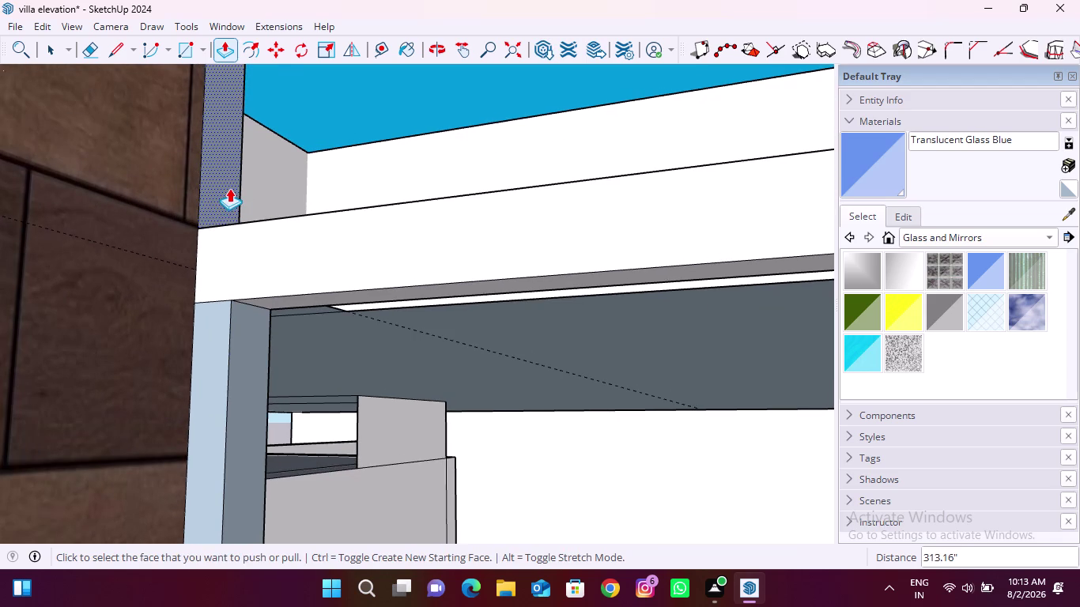
scroll(down, 3)
Extrude the lower post from the horizontal bar face after undoing a repeat on the post face.
middle_drag(244, 317, 421, 354)
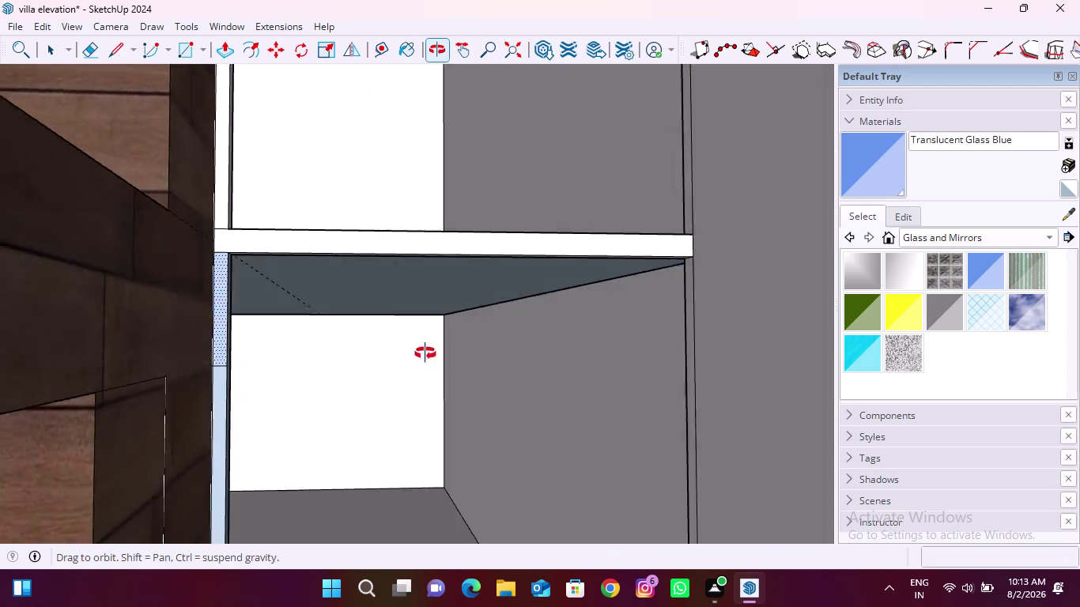
middle_drag(422, 354, 467, 357)
scroll(up, 3)
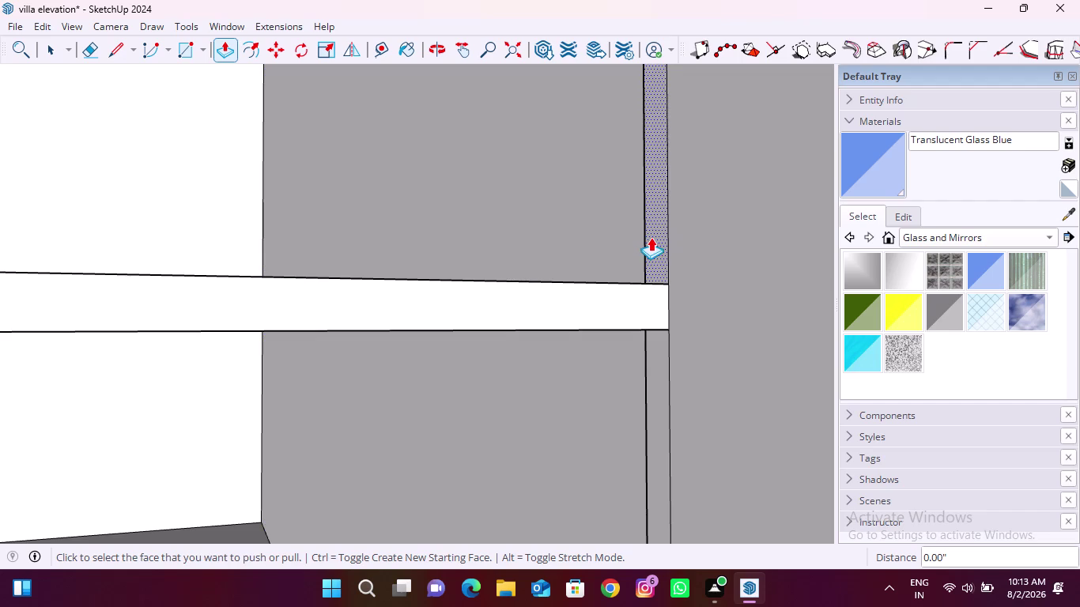
double_click(651, 237)
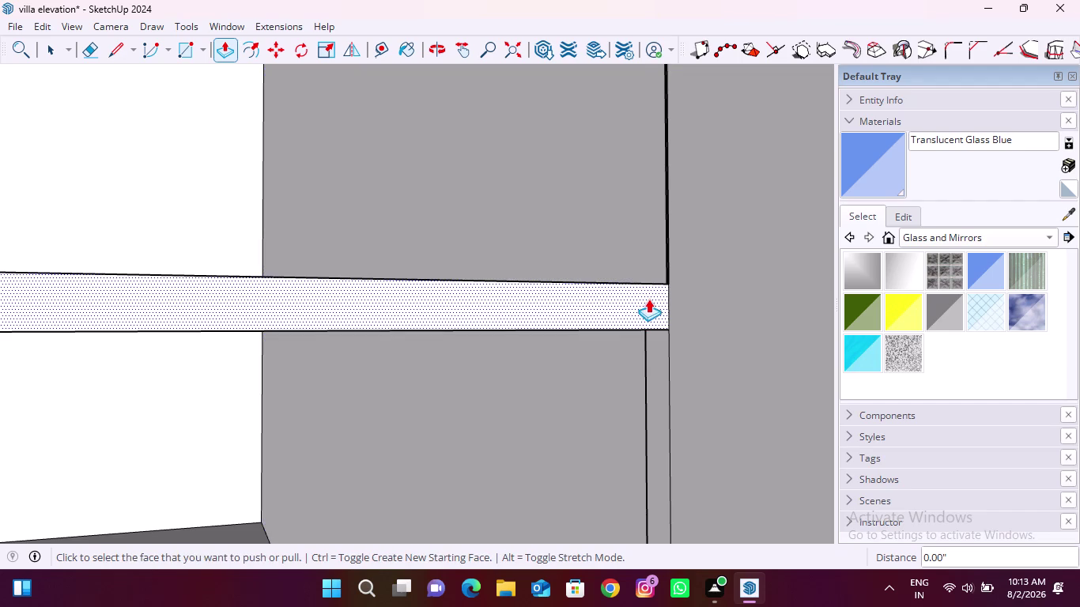
key(ctrl+z)
click(662, 347)
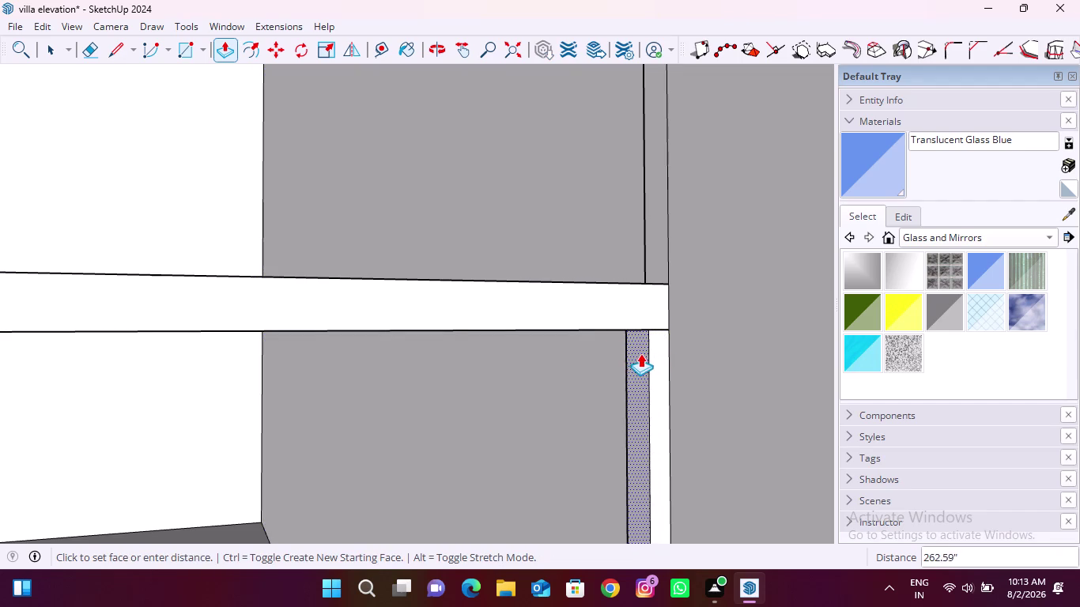
click(638, 354)
scroll(down, 3)
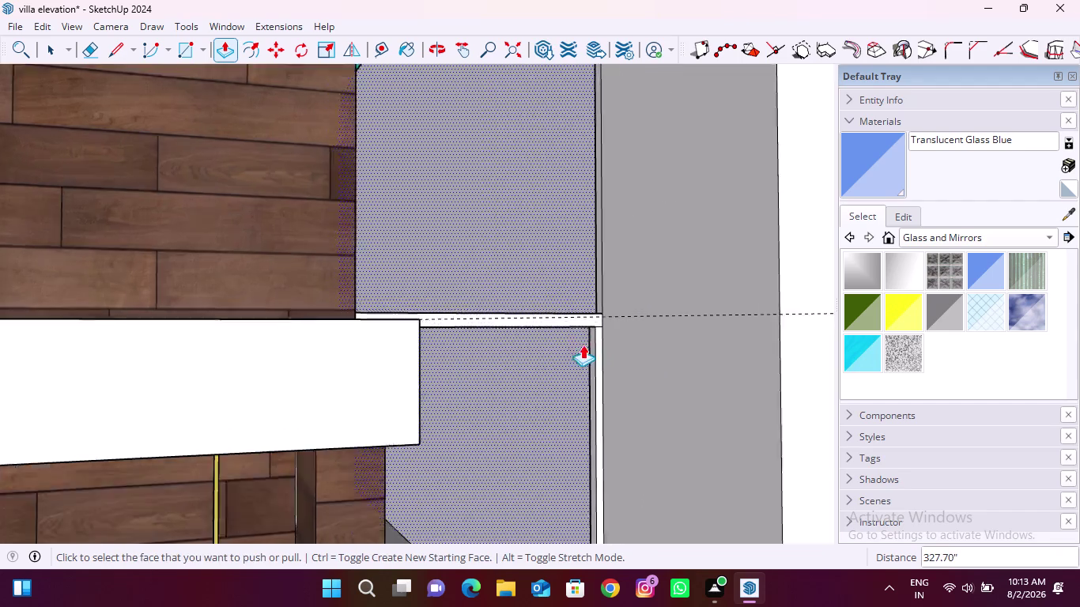
Repeat the extrusion on the side face and view the frames around the openings.
middle_drag(583, 356, 481, 371)
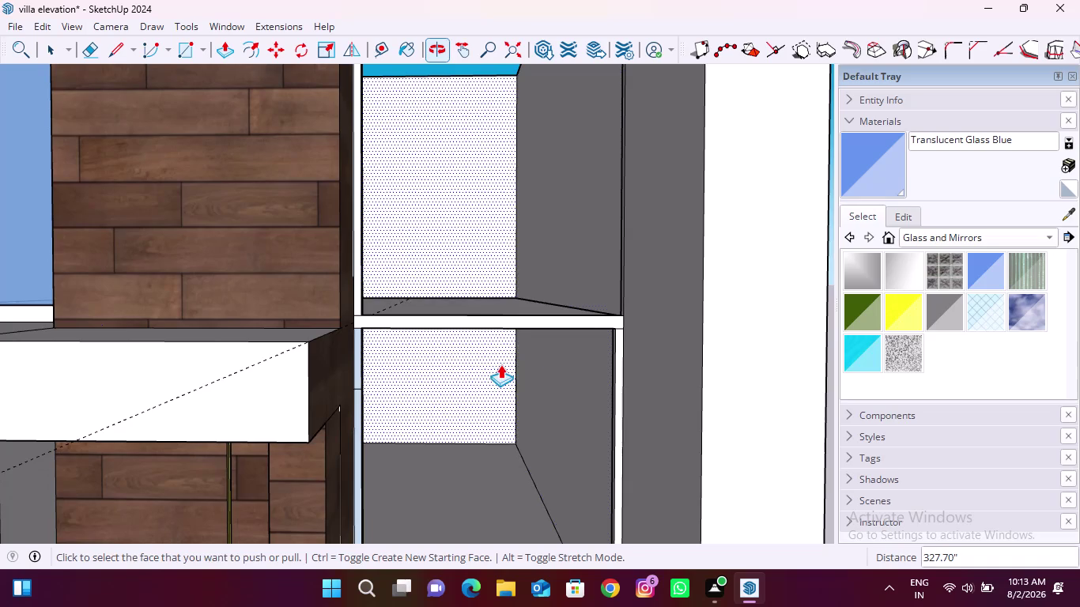
middle_drag(620, 271, 699, 286)
scroll(up, 3)
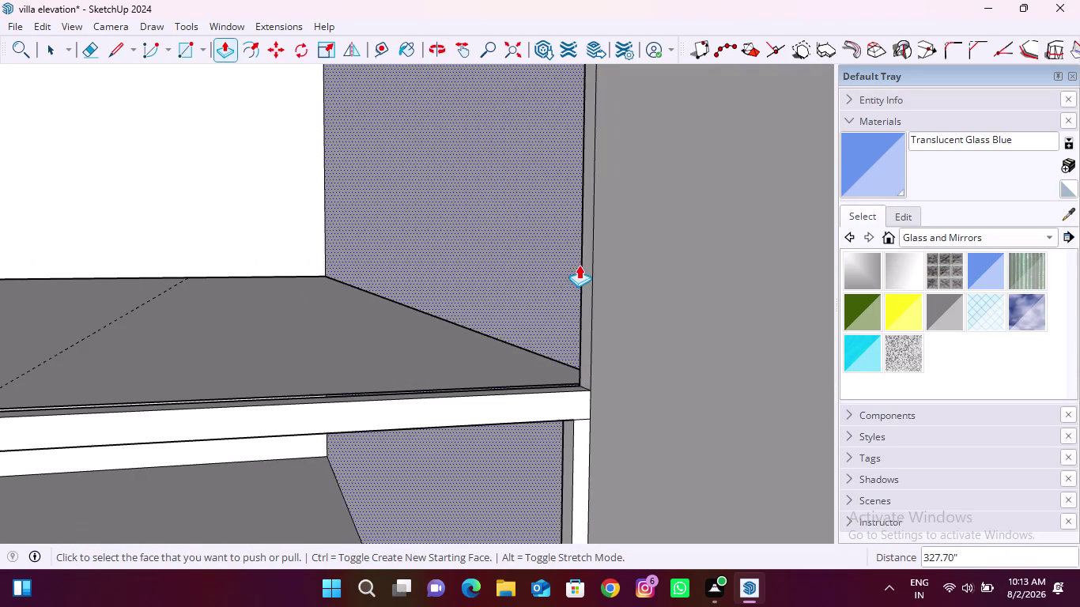
double_click(583, 265)
scroll(down, 3)
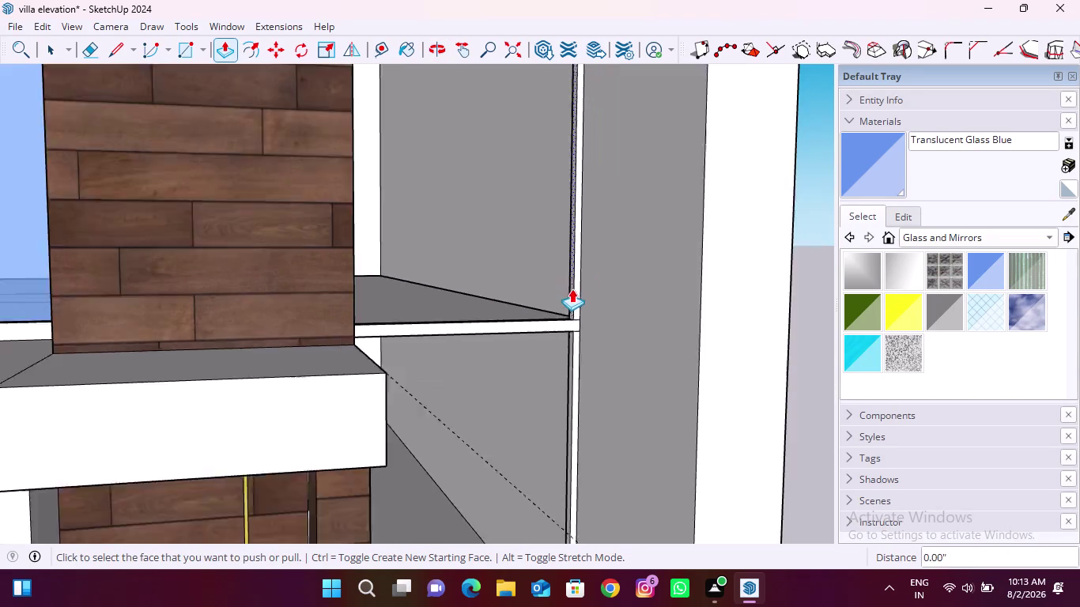
scroll(down, 3)
scroll(down, 3)
middle_drag(474, 257, 368, 253)
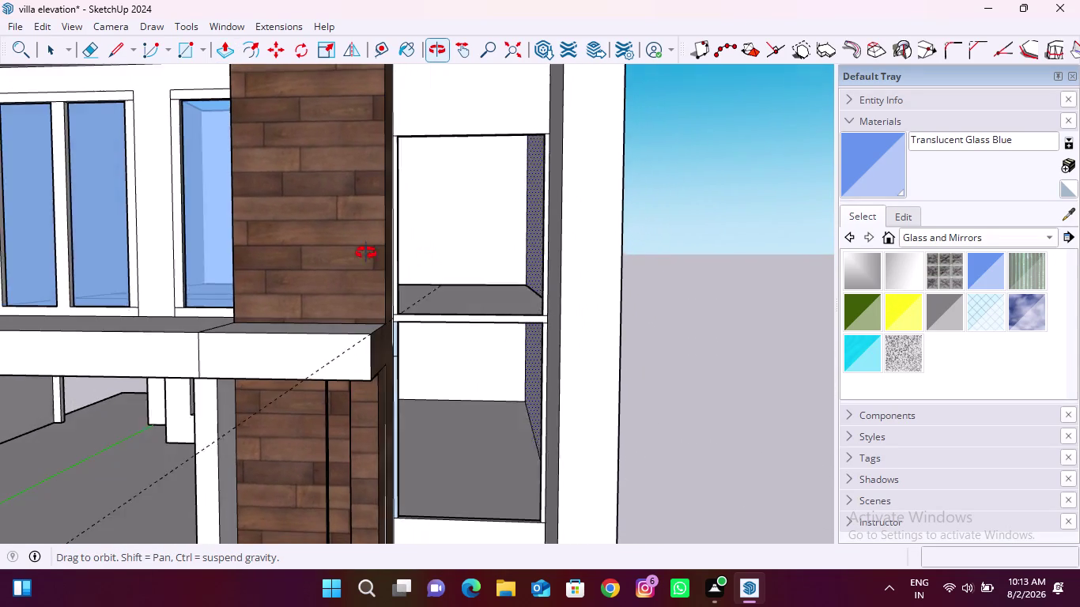
middle_drag(368, 253, 366, 253)
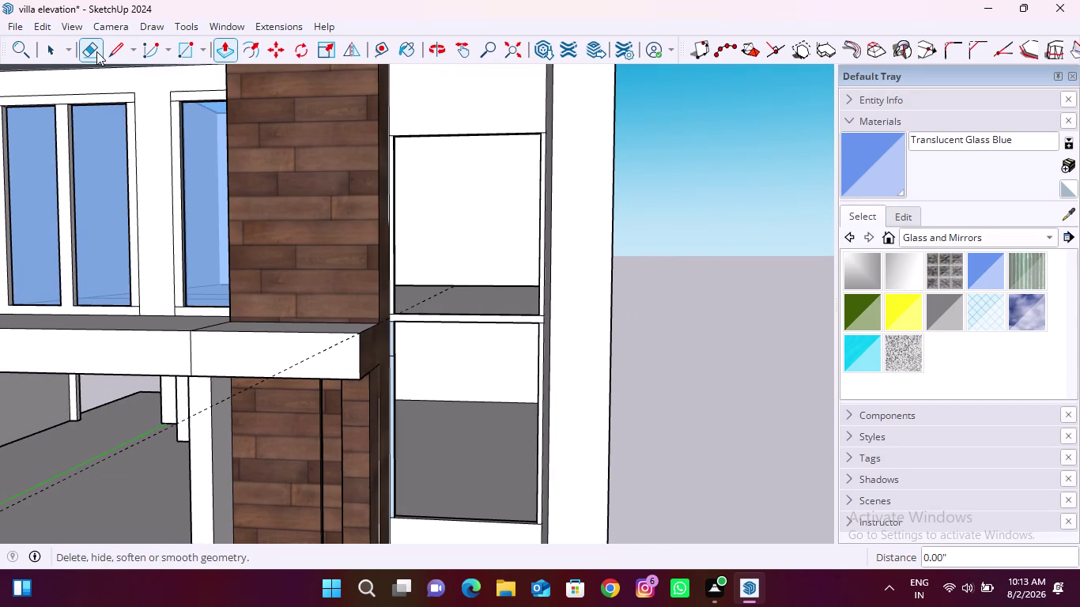
click(96, 52)
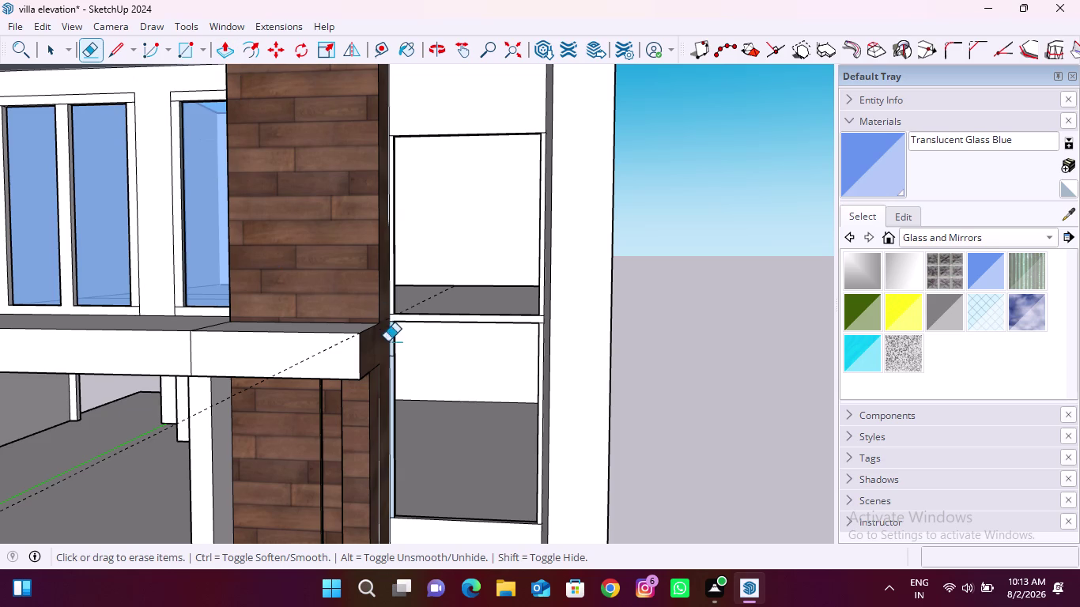
scroll(up, 3)
scroll(down, 3)
scroll(up, 3)
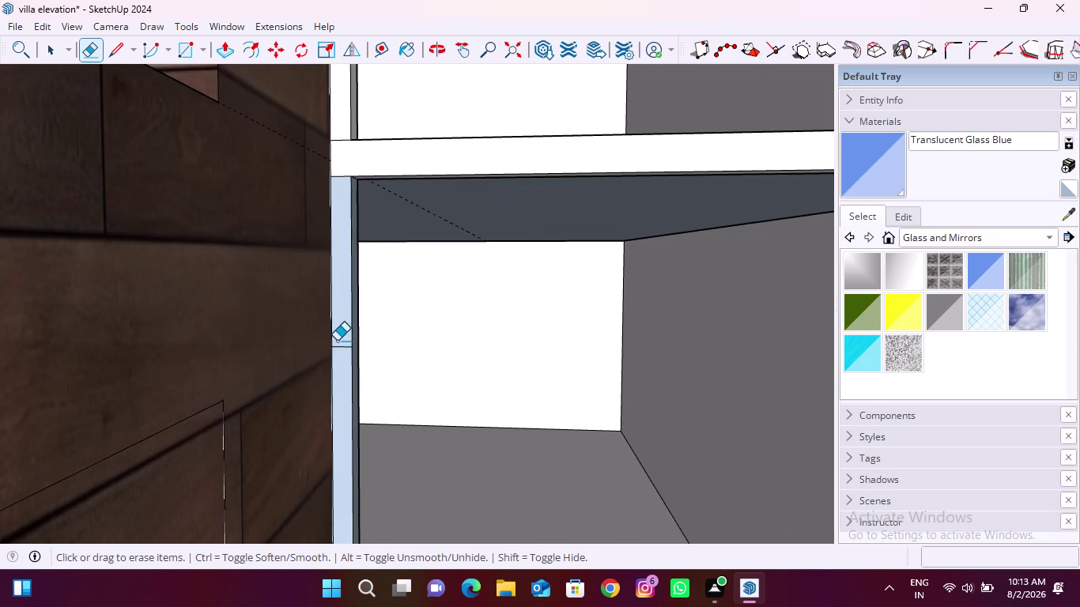
drag(337, 341, 341, 357)
key(space)
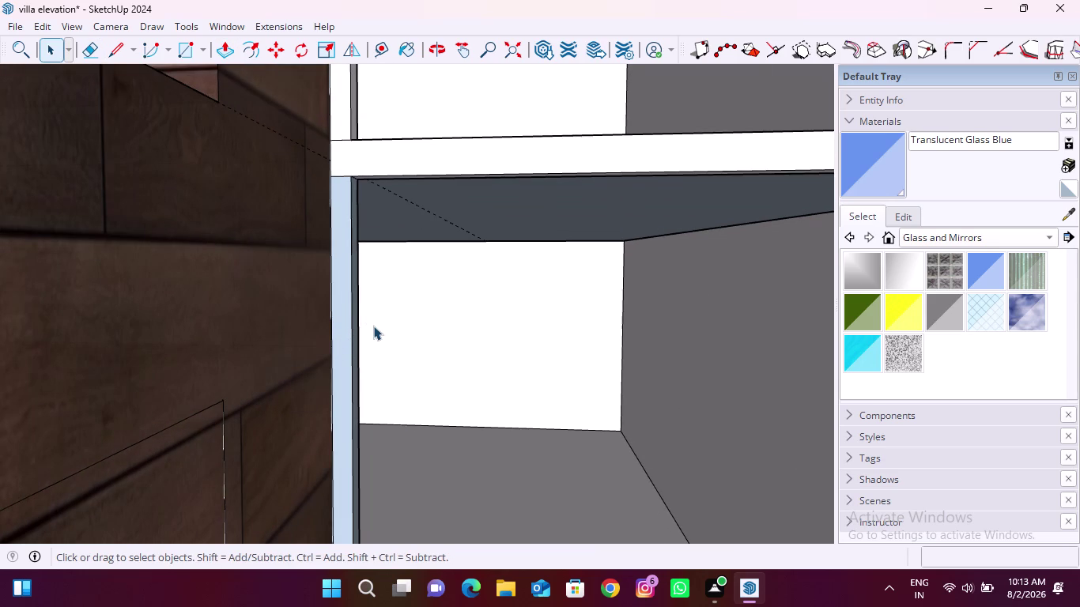
click(343, 314)
right_click(348, 315)
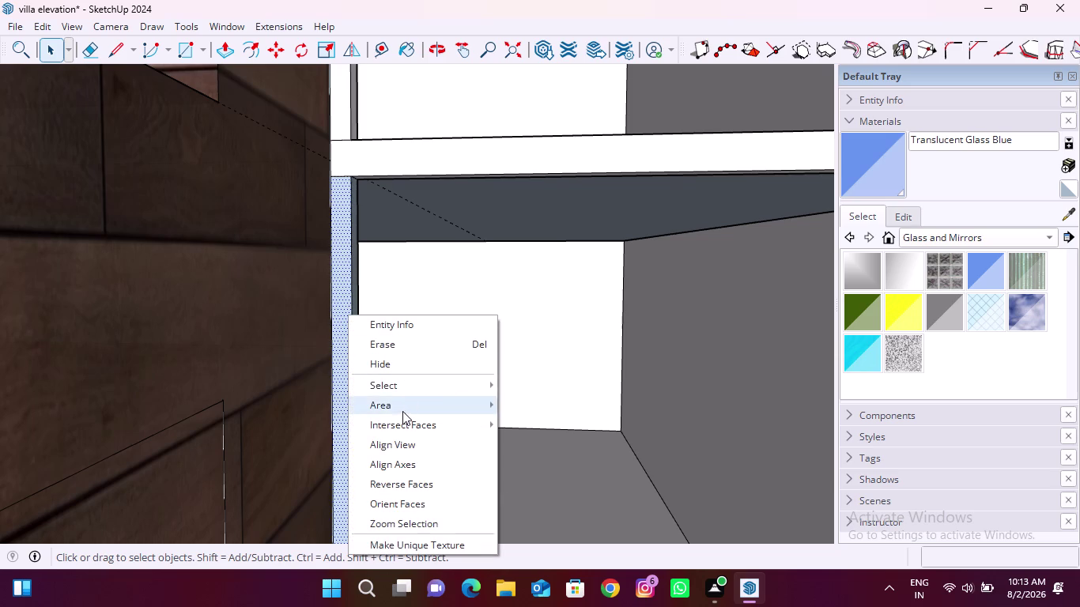
click(405, 490)
middle_drag(389, 416, 309, 438)
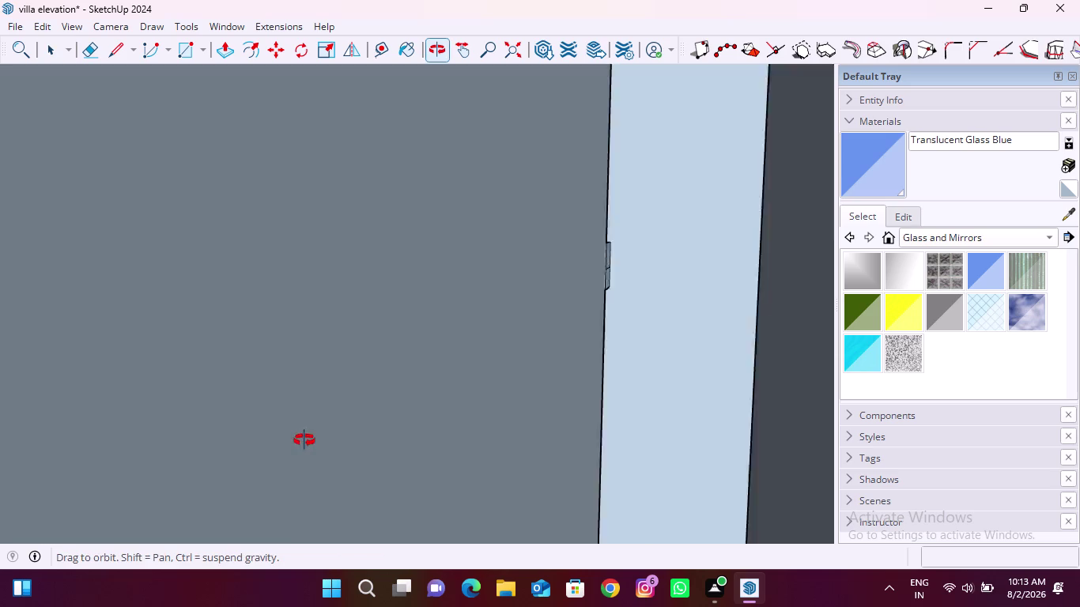
middle_drag(310, 438, 312, 438)
scroll(up, 3)
scroll(down, 3)
click(510, 43)
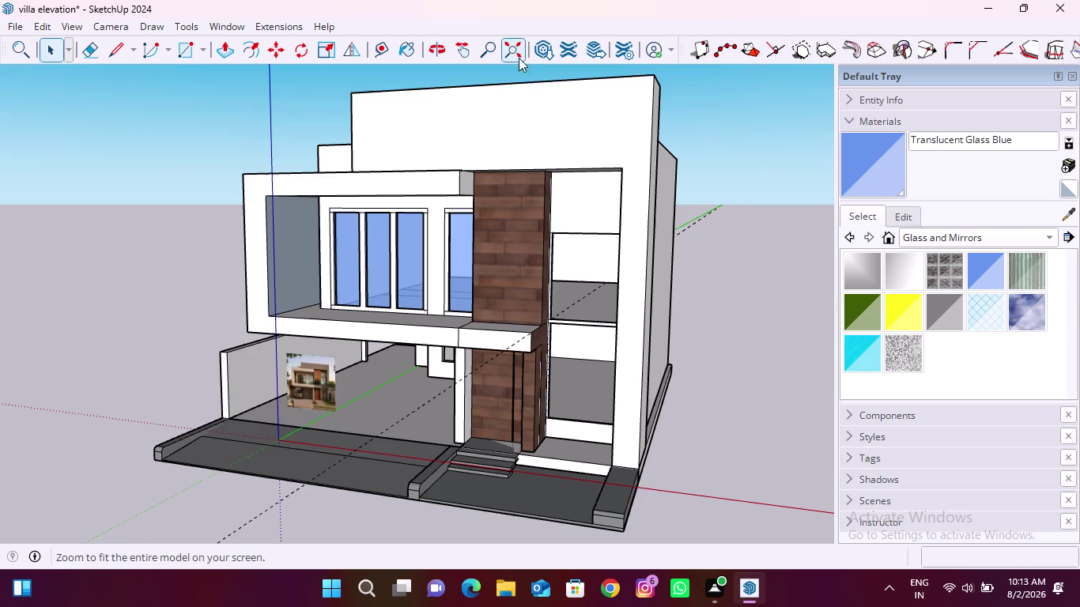
middle_click(517, 398)
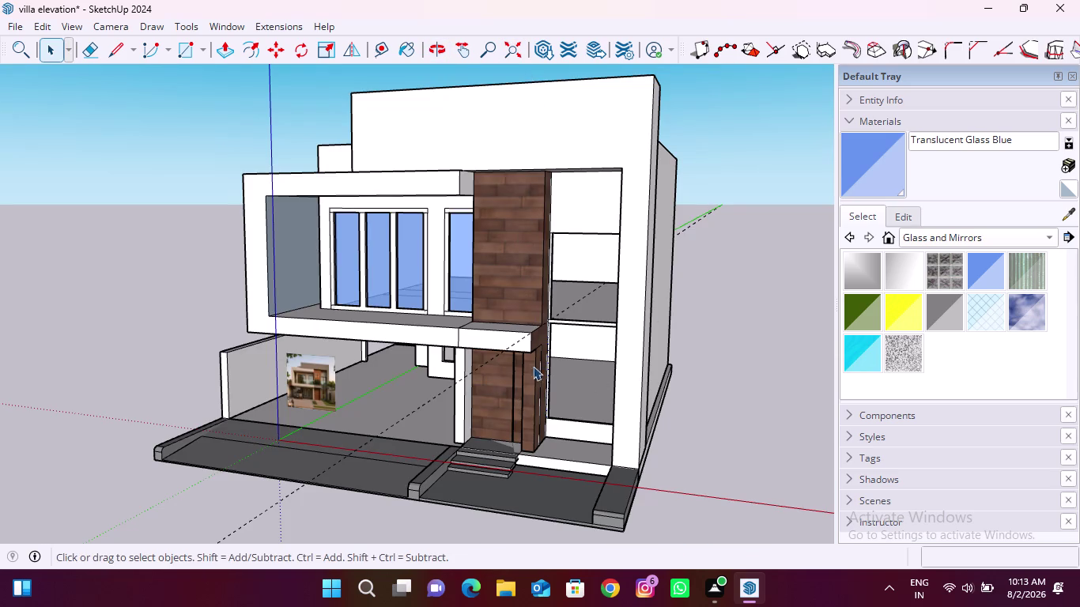
click(180, 51)
middle_drag(480, 418, 501, 411)
middle_drag(481, 410, 483, 410)
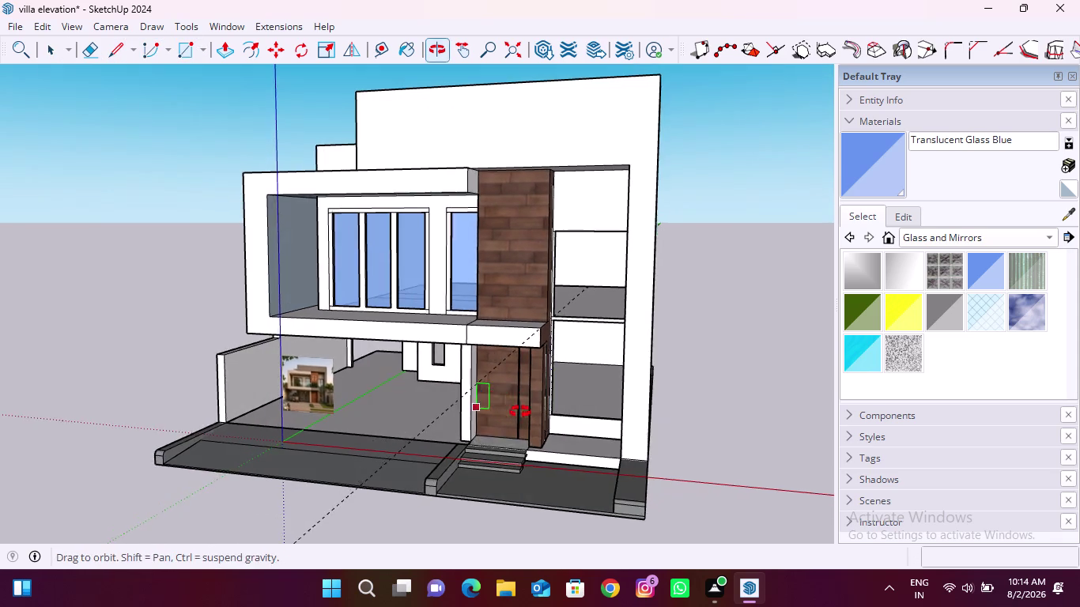
middle_drag(484, 410, 576, 411)
Draw a rectangular pane filling the upper opening, from the sill to the top corner.
scroll(up, 3)
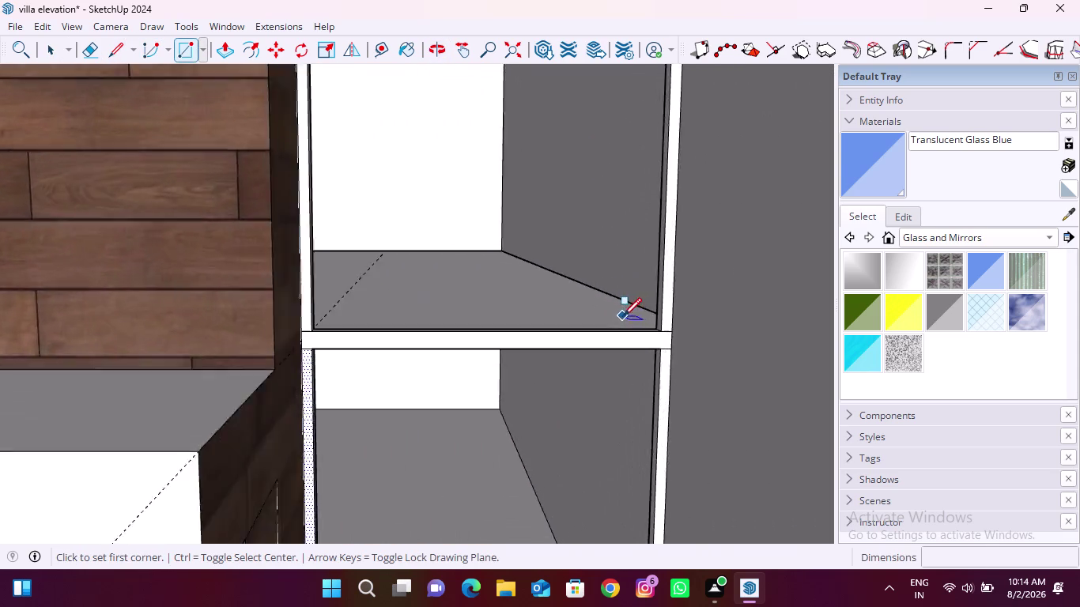
scroll(up, 3)
middle_drag(665, 336, 691, 397)
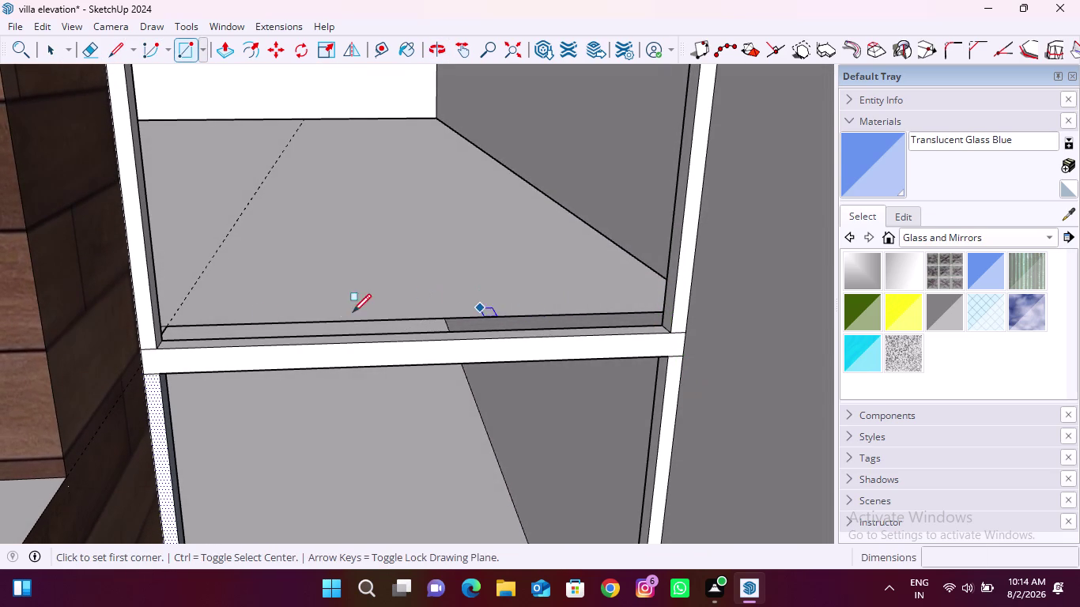
scroll(up, 3)
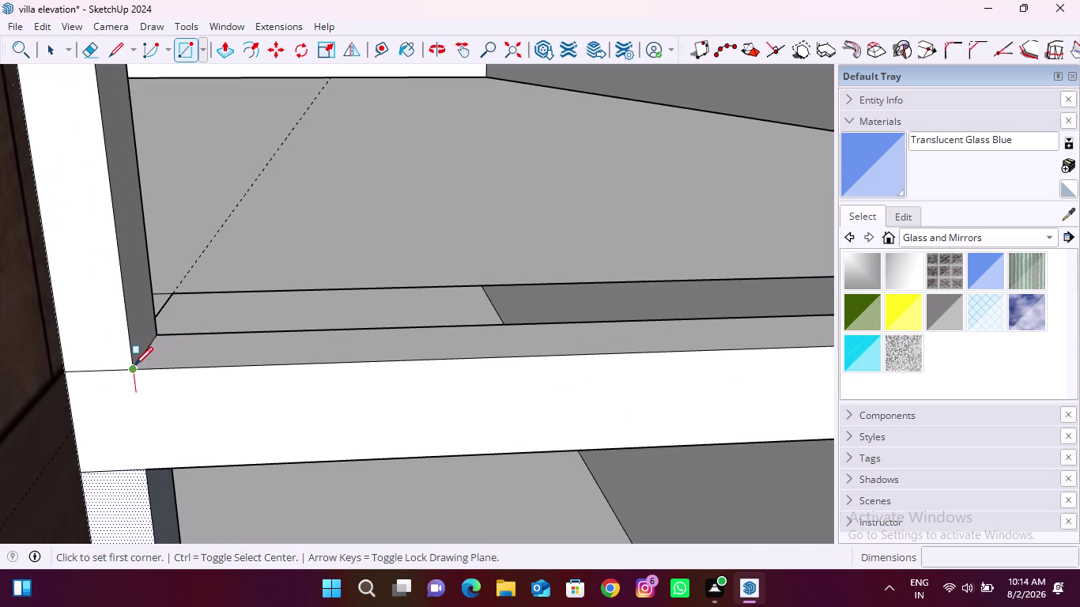
click(134, 365)
scroll(down, 3)
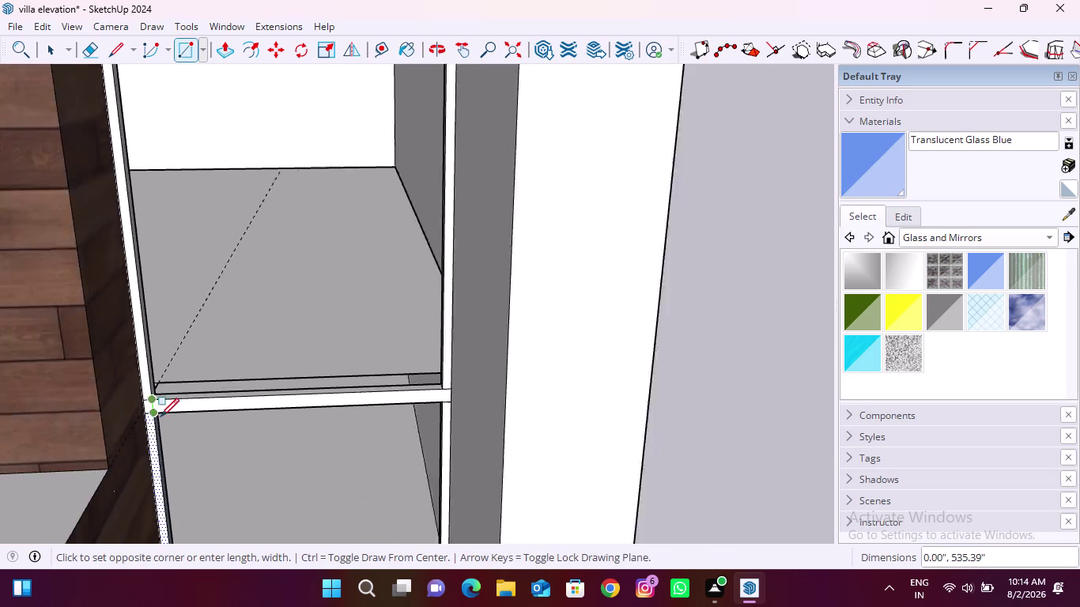
scroll(down, 3)
middle_drag(161, 420, 276, 370)
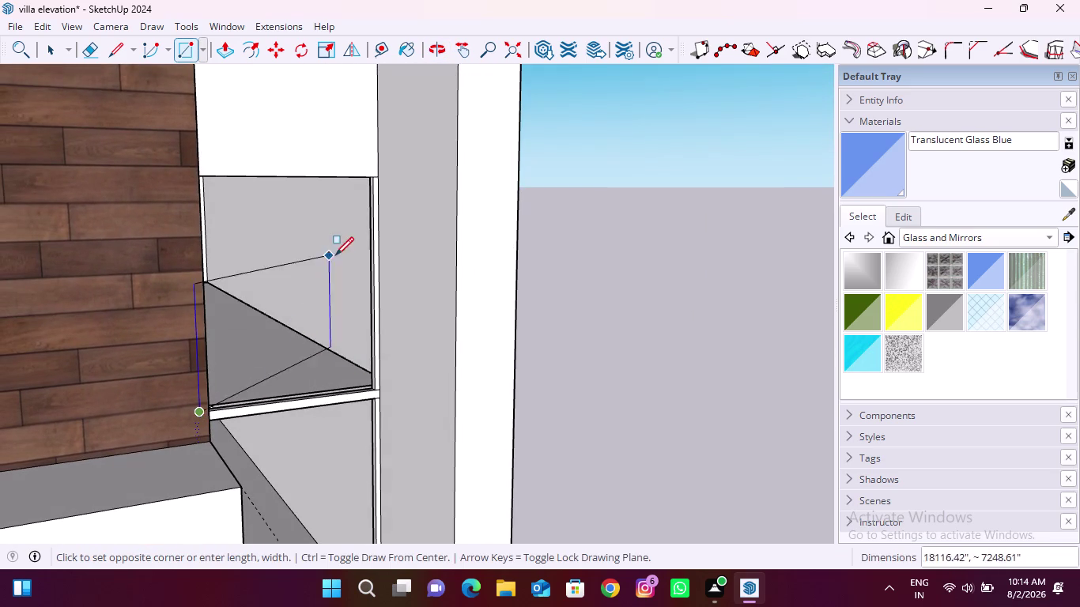
scroll(up, 3)
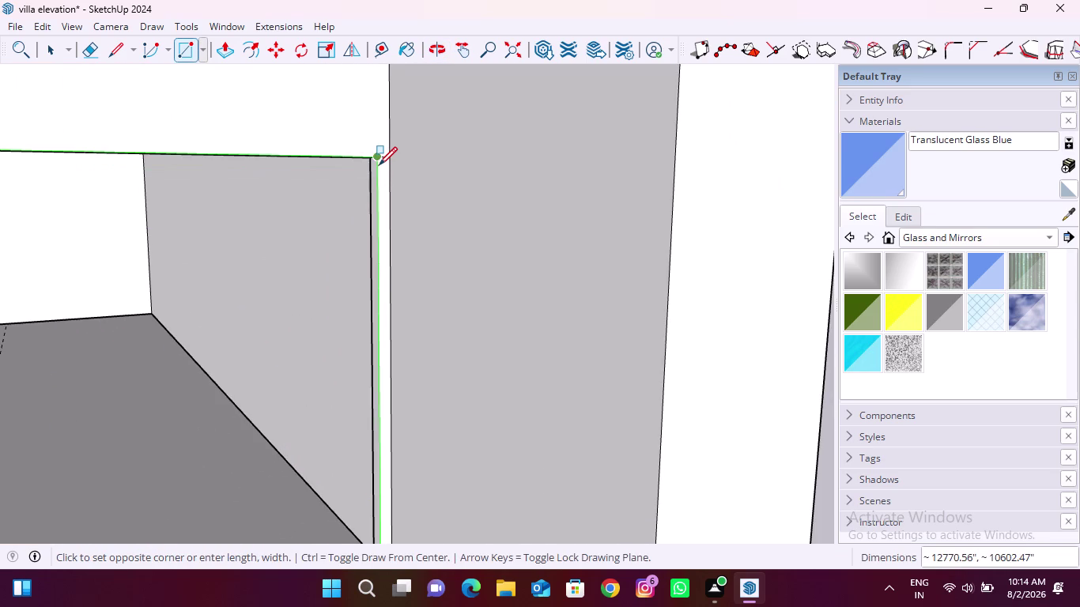
click(378, 165)
Select the pane with its edges and place a copy in front of the building.
key(space)
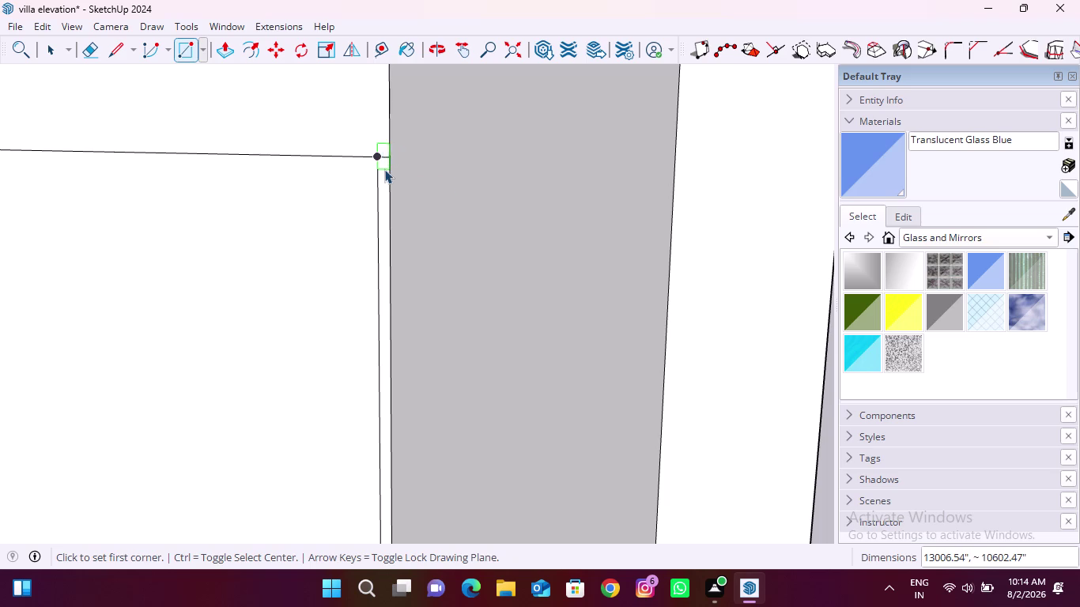
click(229, 281)
double_click(232, 284)
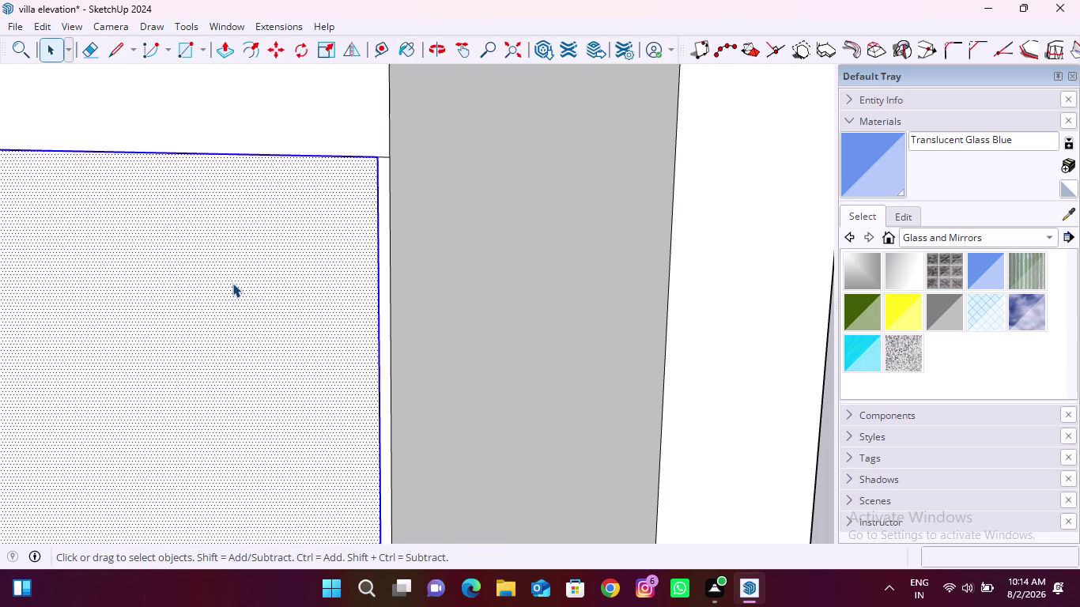
click(276, 56)
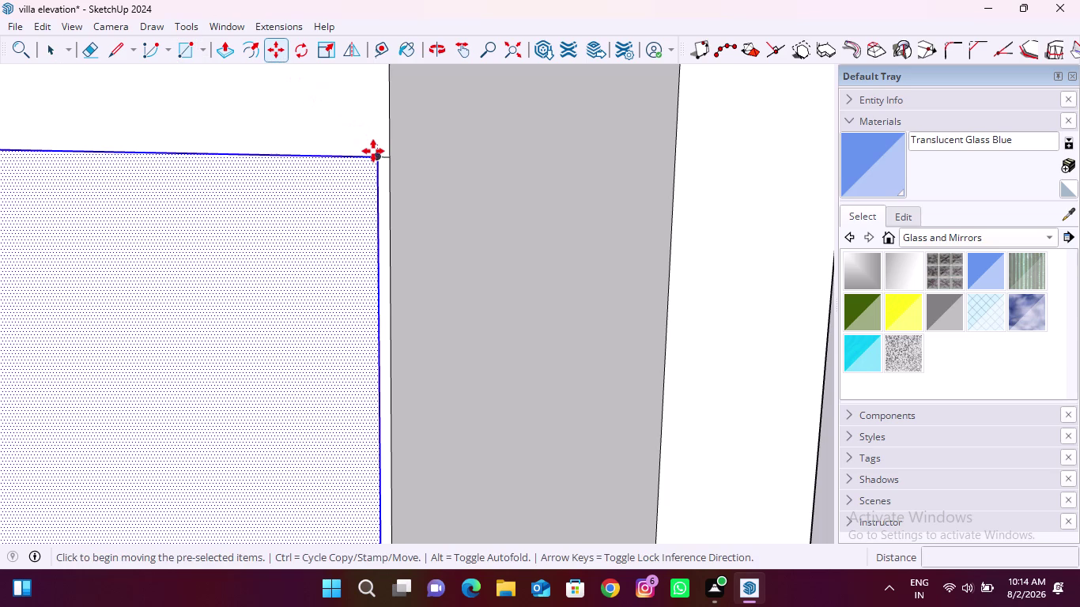
click(375, 157)
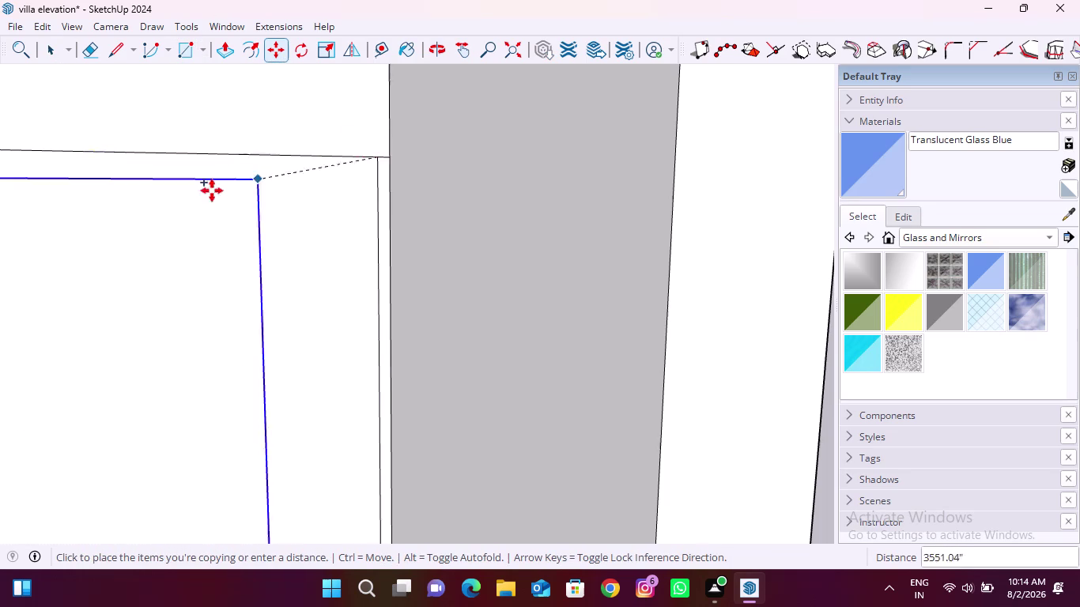
scroll(down, 3)
click(559, 165)
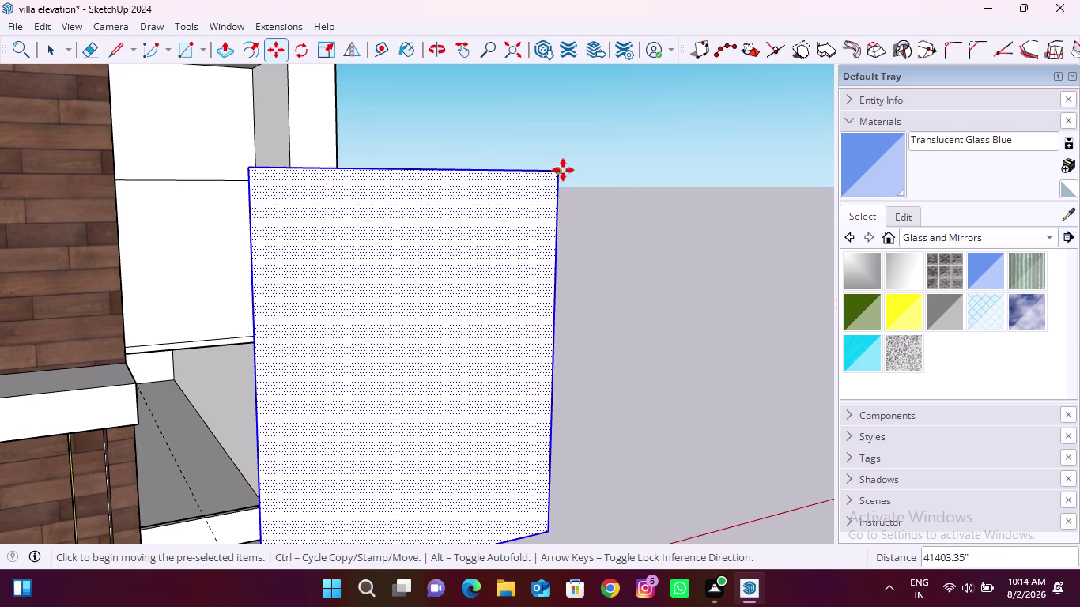
scroll(down, 3)
middle_drag(304, 203, 340, 298)
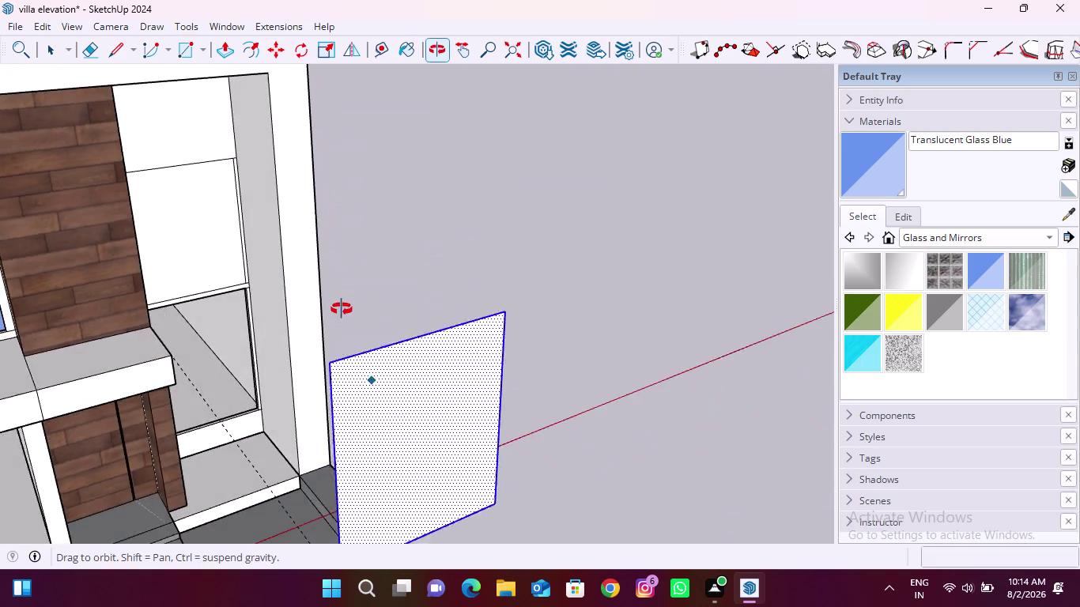
middle_drag(340, 298, 324, 302)
scroll(down, 3)
scroll(up, 3)
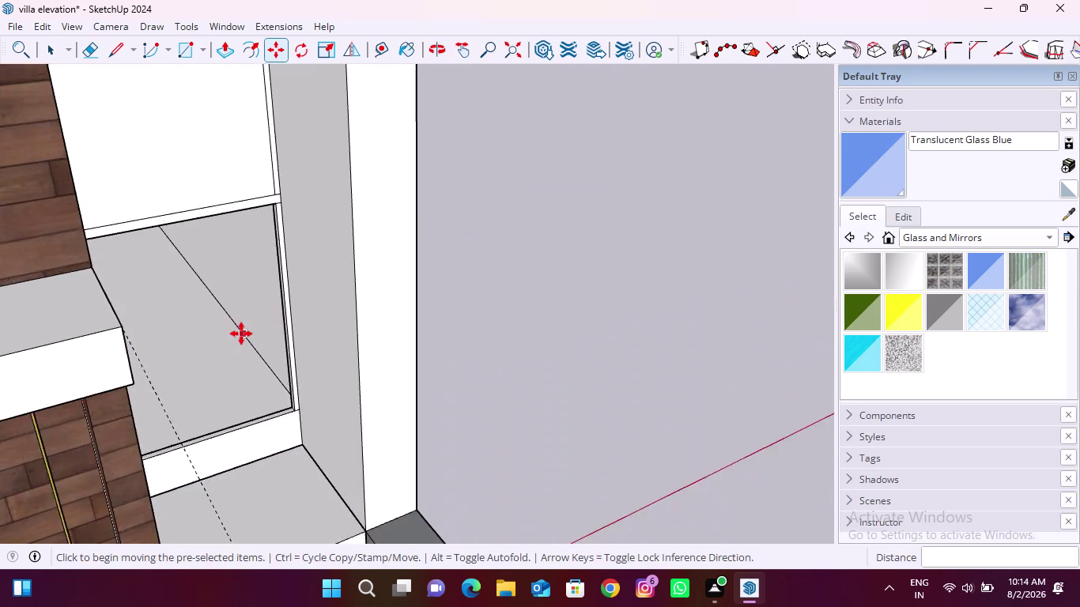
scroll(up, 3)
key(space)
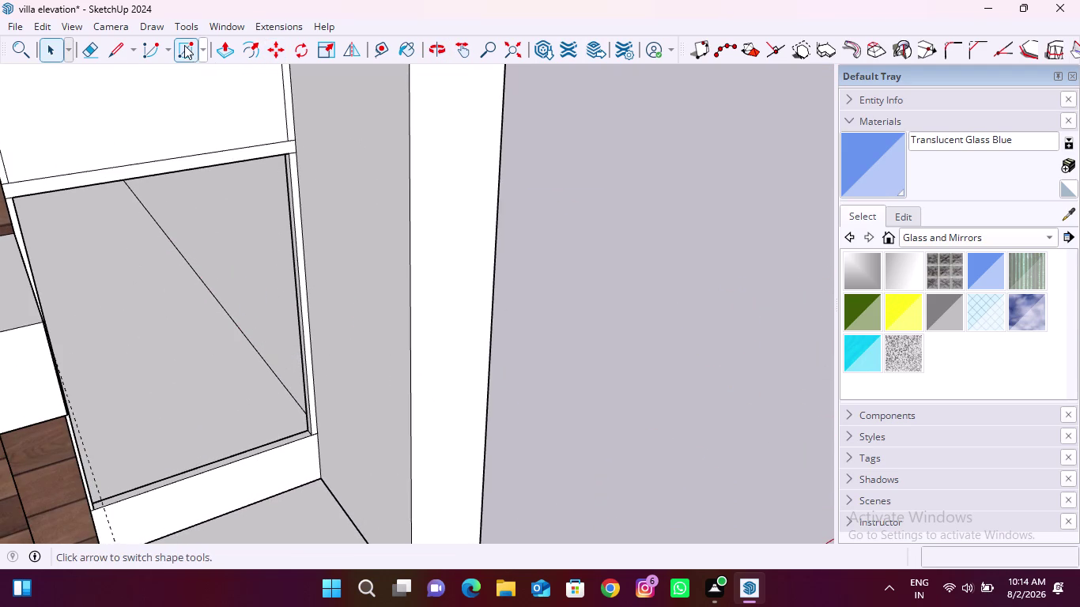
click(184, 45)
scroll(up, 3)
click(311, 437)
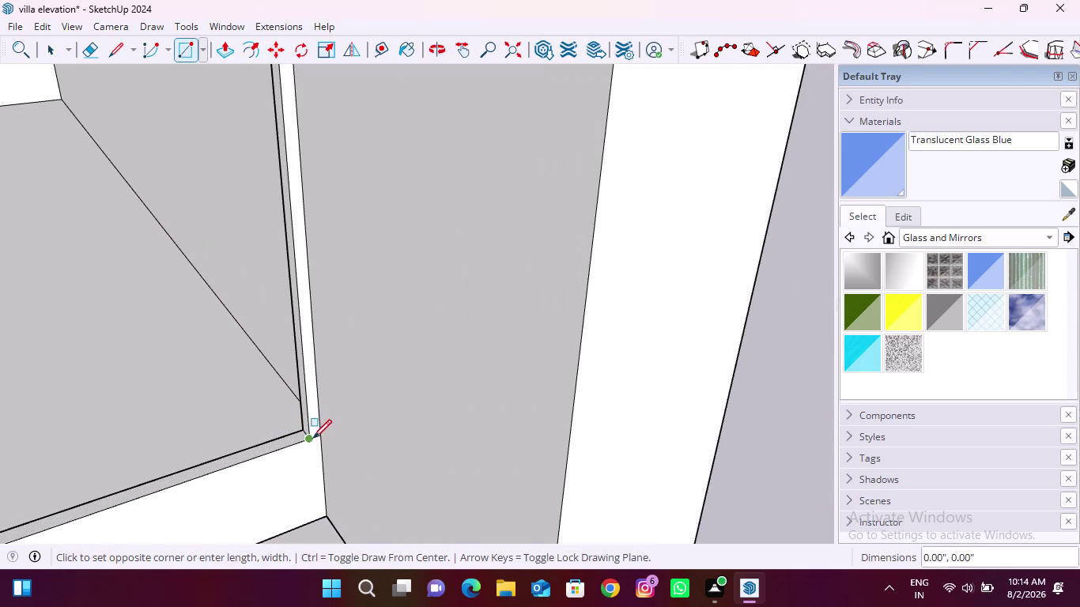
scroll(down, 3)
middle_drag(235, 421, 151, 408)
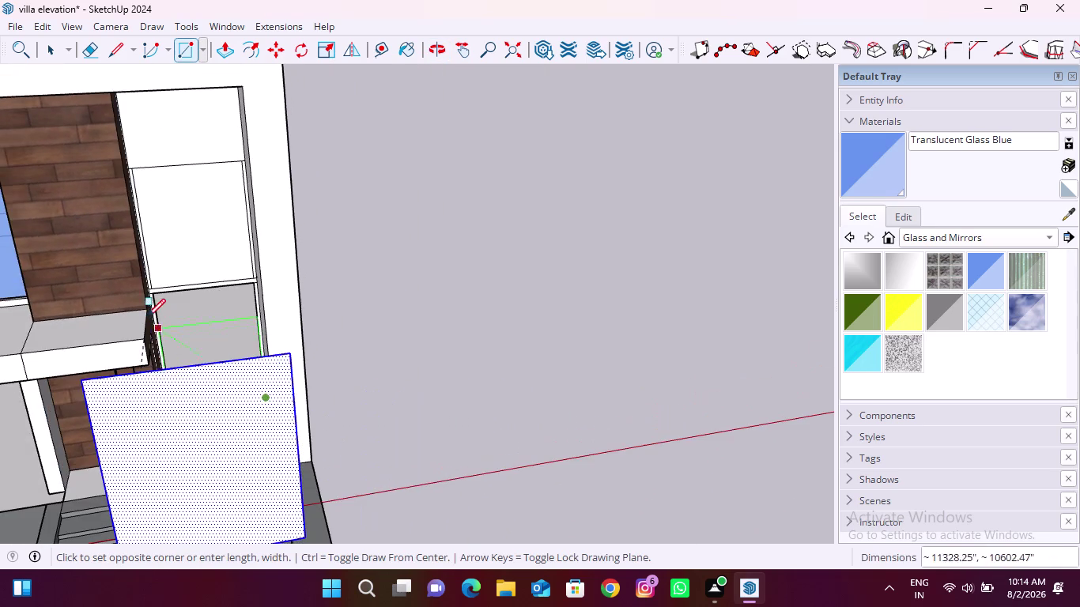
scroll(up, 3)
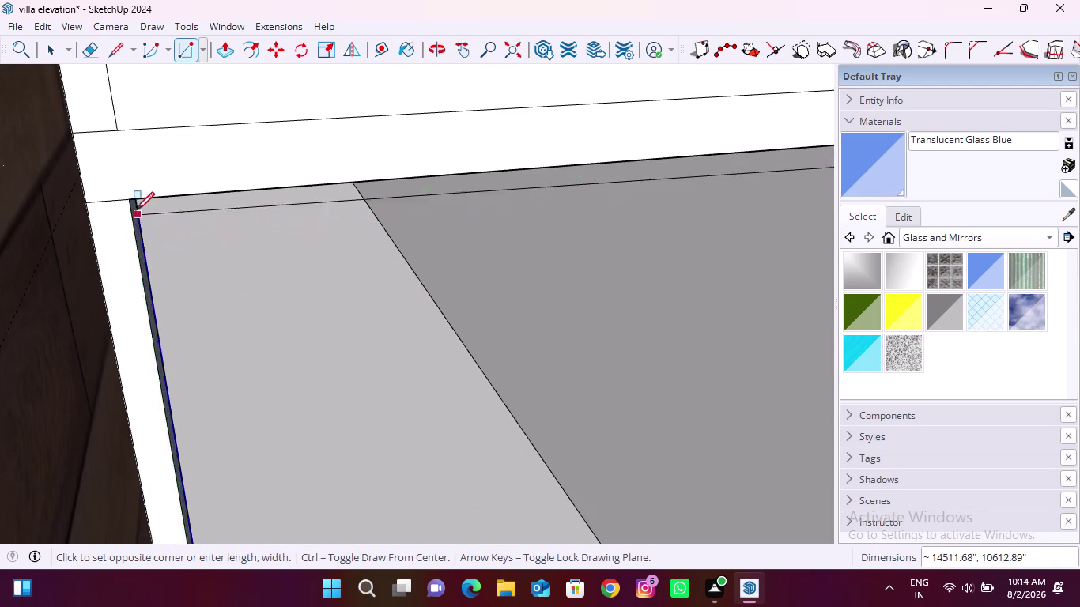
click(133, 200)
scroll(down, 3)
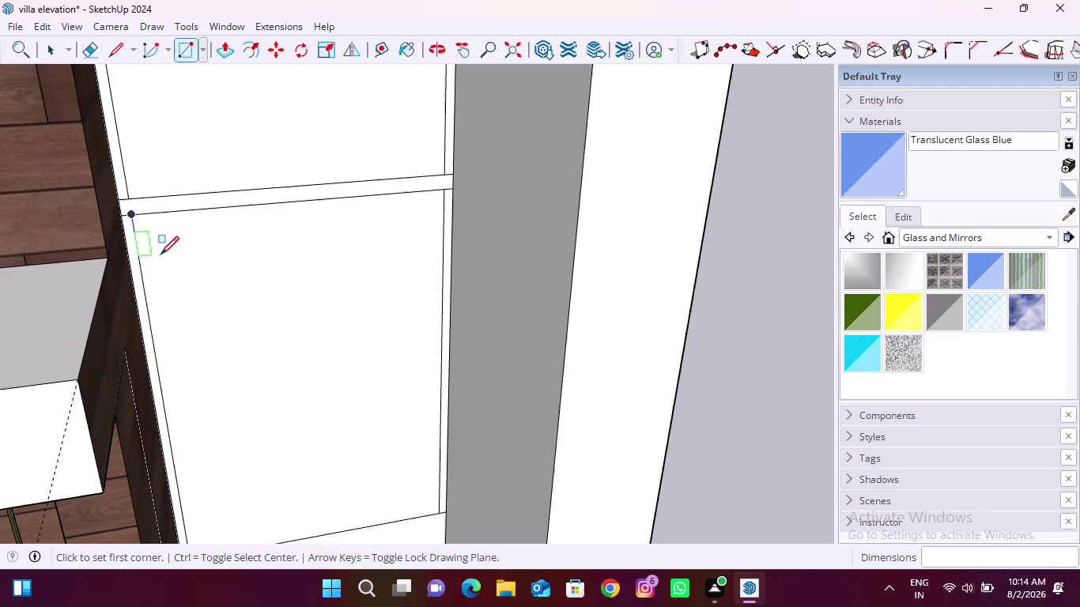
key(space)
double_click(271, 283)
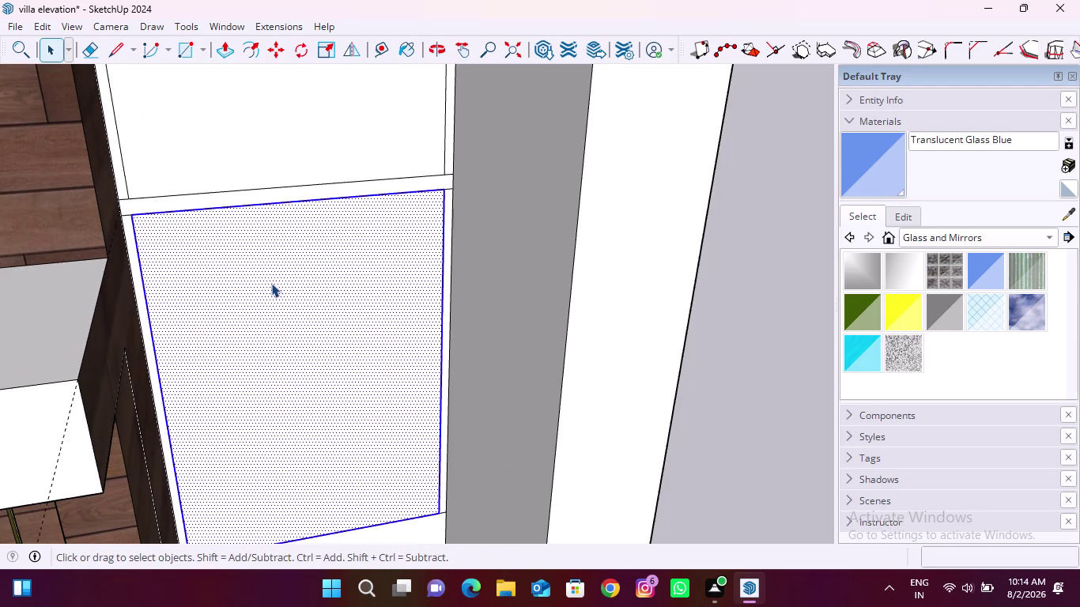
click(274, 58)
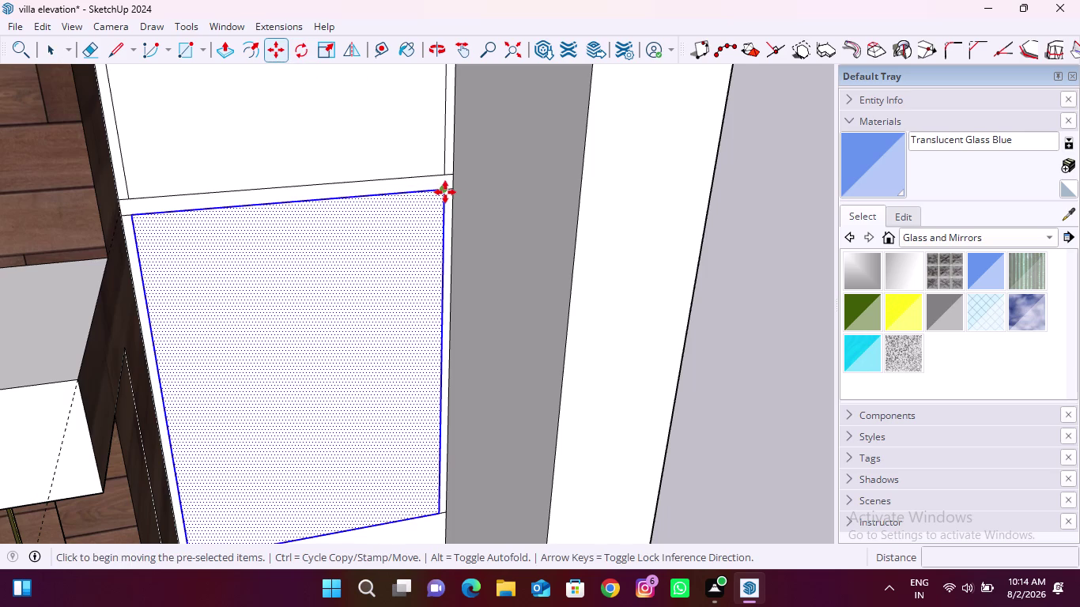
click(445, 192)
scroll(down, 3)
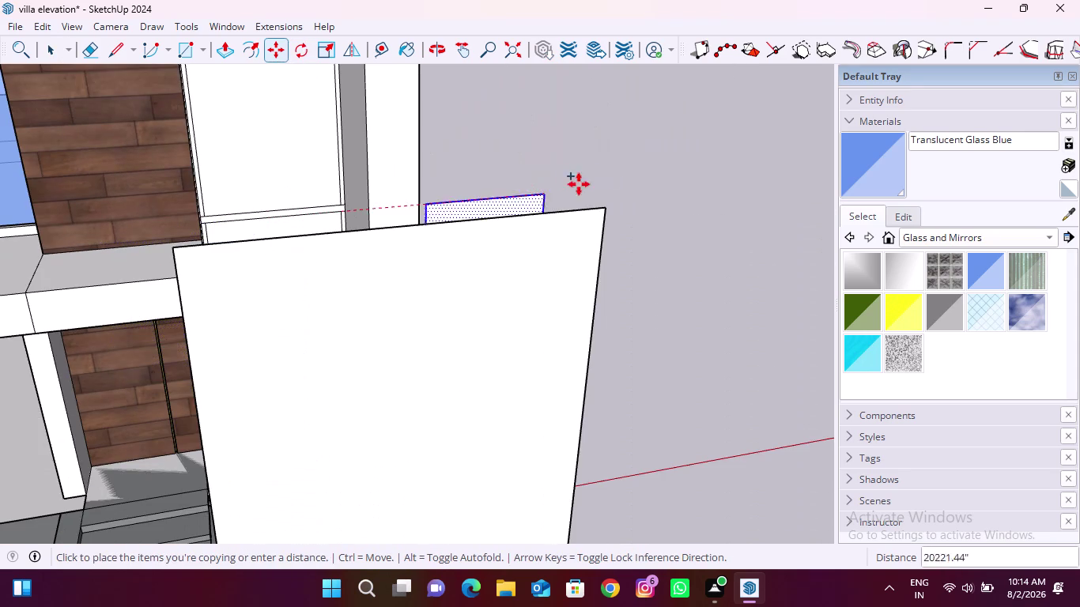
drag(680, 164, 683, 175)
key(space)
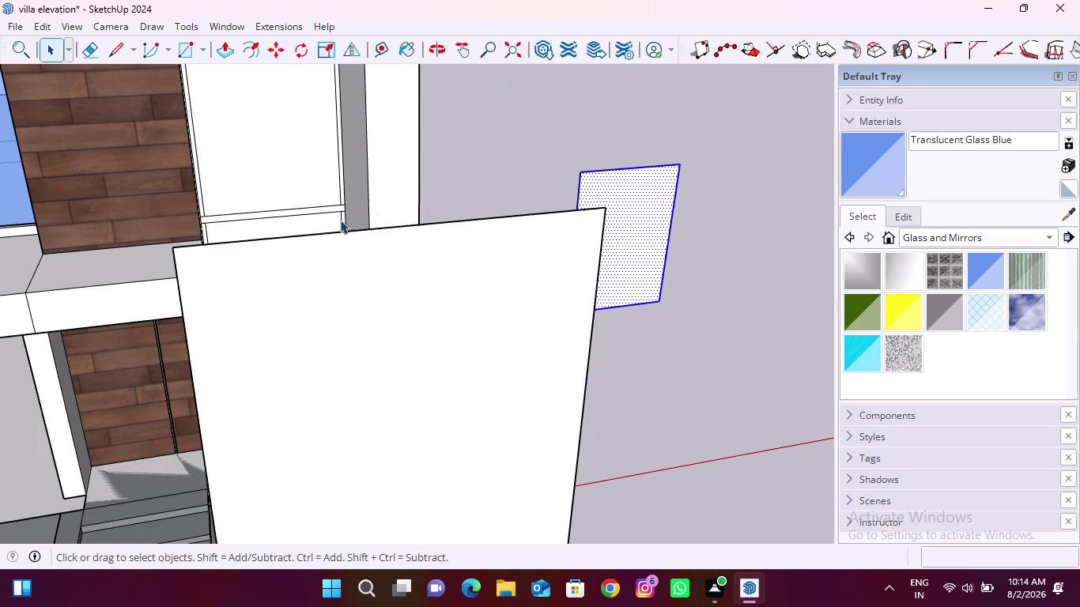
click(274, 157)
key(Delete)
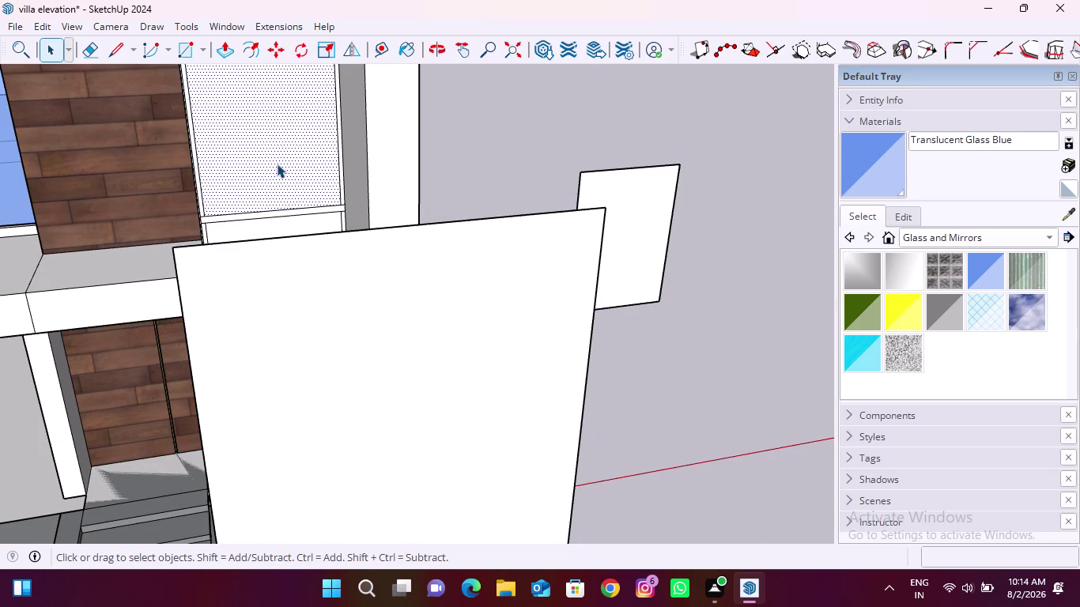
middle_drag(286, 185, 298, 241)
click(308, 265)
key(Delete)
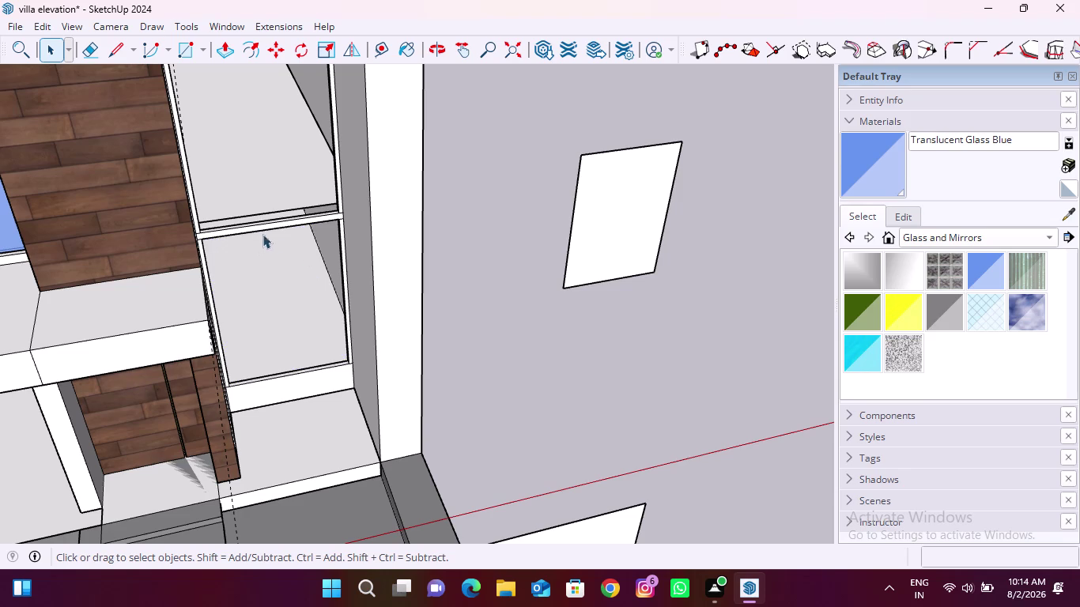
middle_drag(274, 238, 214, 237)
click(213, 172)
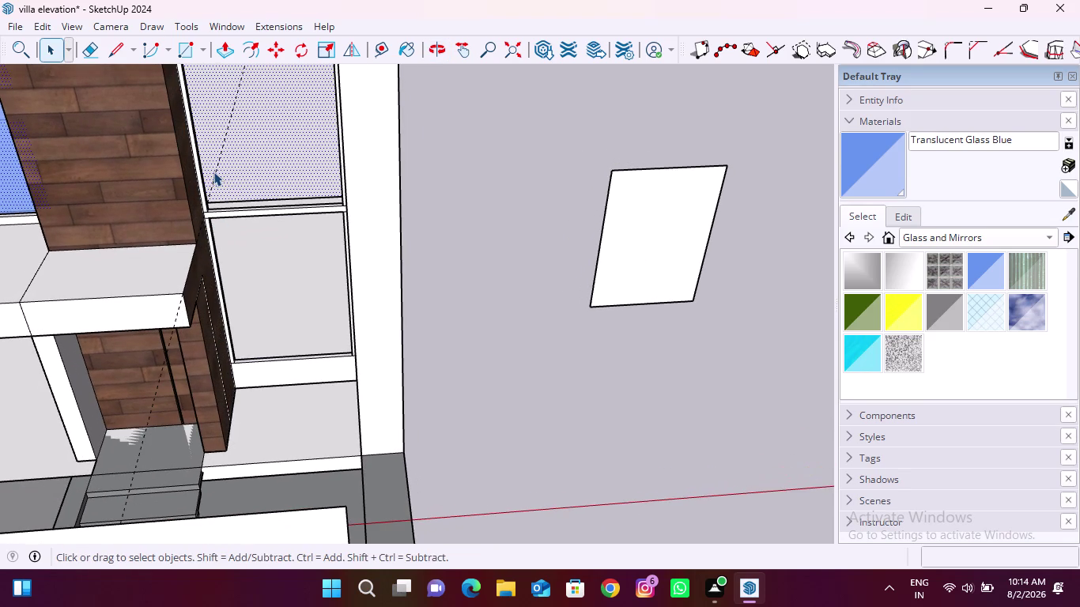
click(215, 175)
key(Delete)
Pull the small floating pane's face out into a thin slab.
scroll(down, 3)
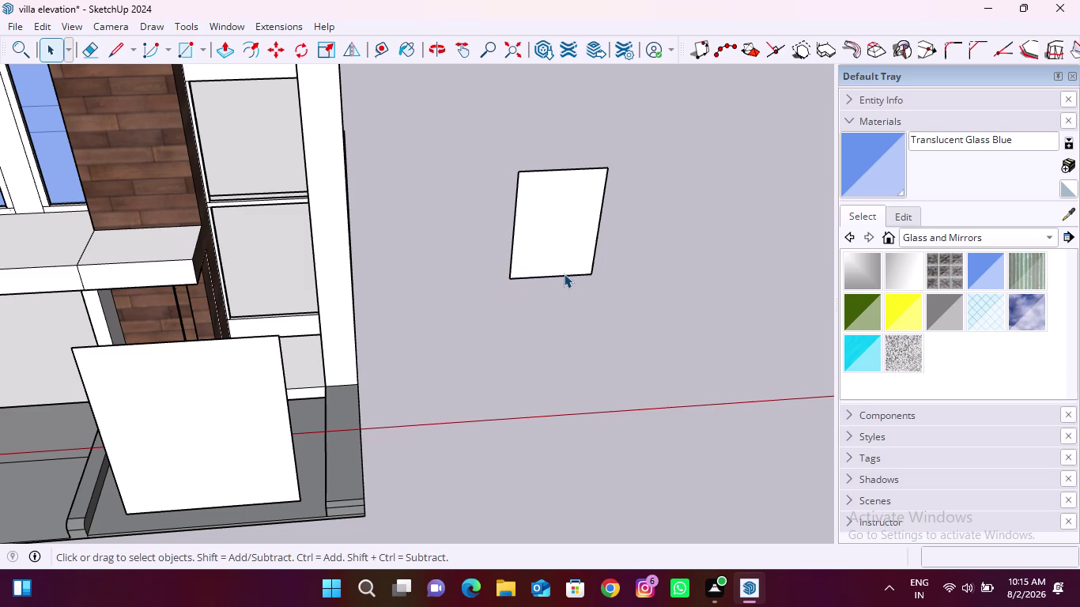
click(228, 52)
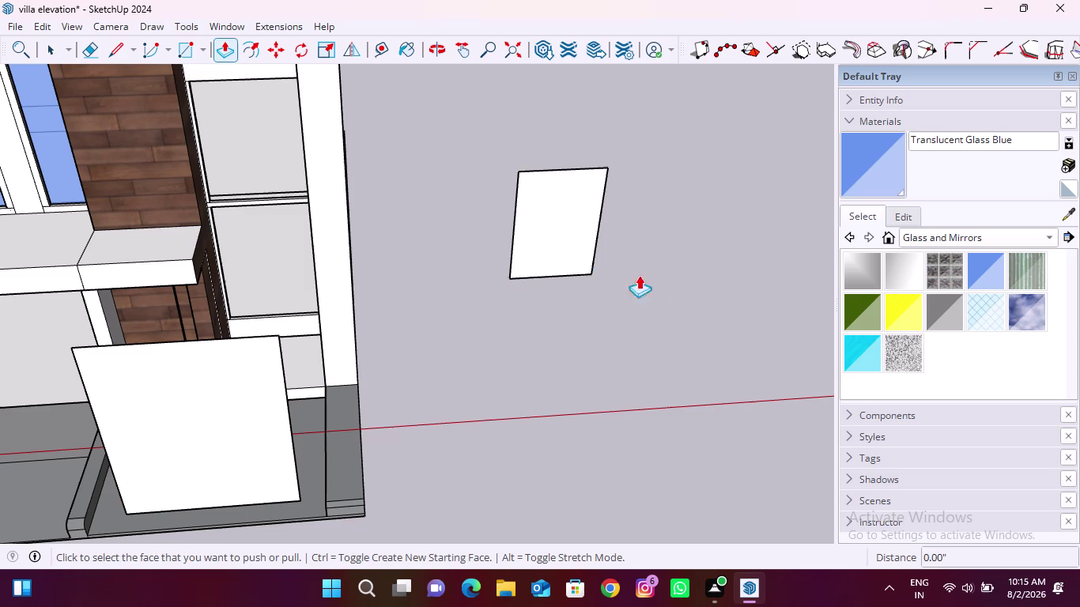
scroll(up, 3)
middle_drag(539, 165, 563, 350)
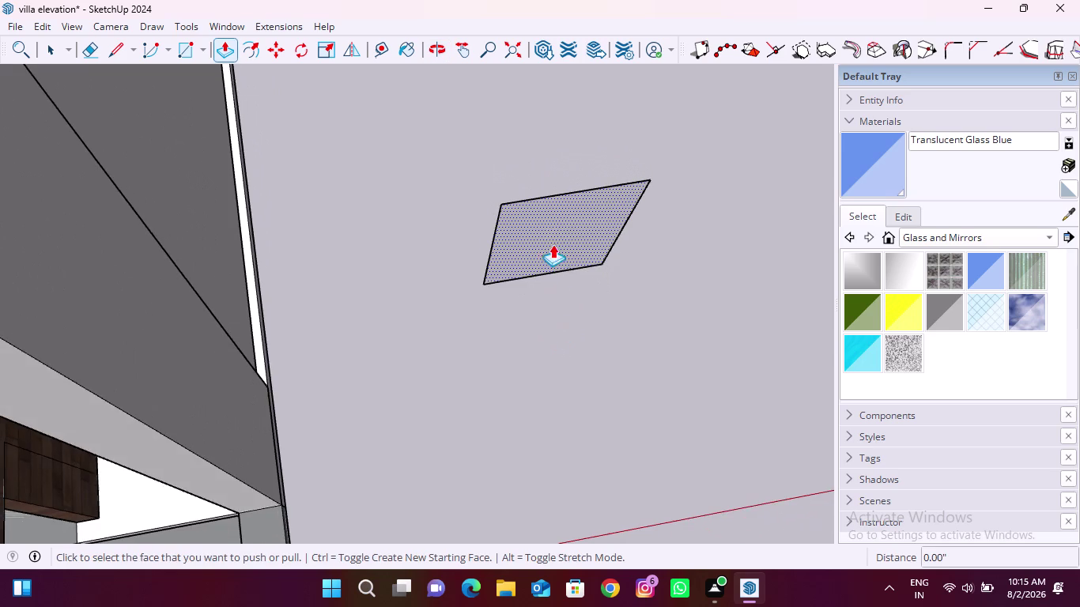
scroll(up, 3)
click(518, 182)
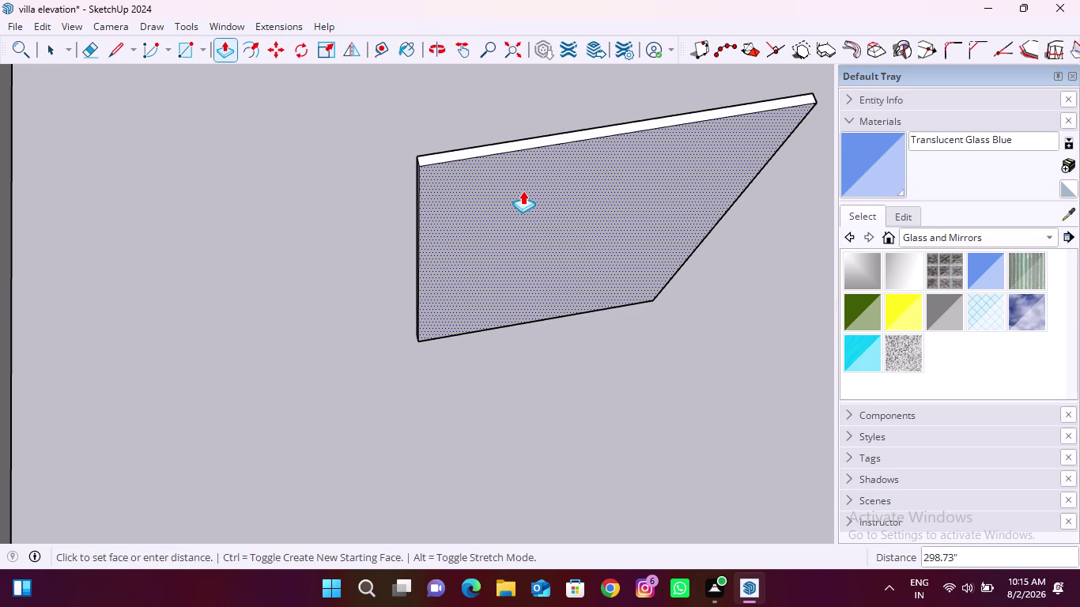
click(523, 191)
Give the lower pane the same slab thickness.
scroll(down, 3)
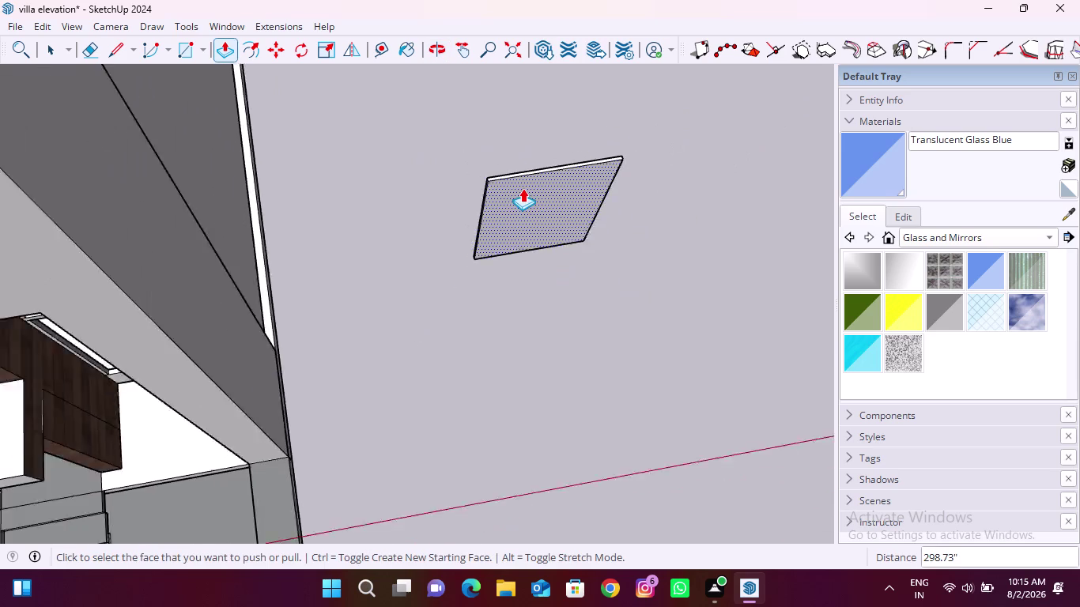
scroll(down, 3)
scroll(down, 3)
scroll(down, 3)
middle_drag(412, 465, 390, 346)
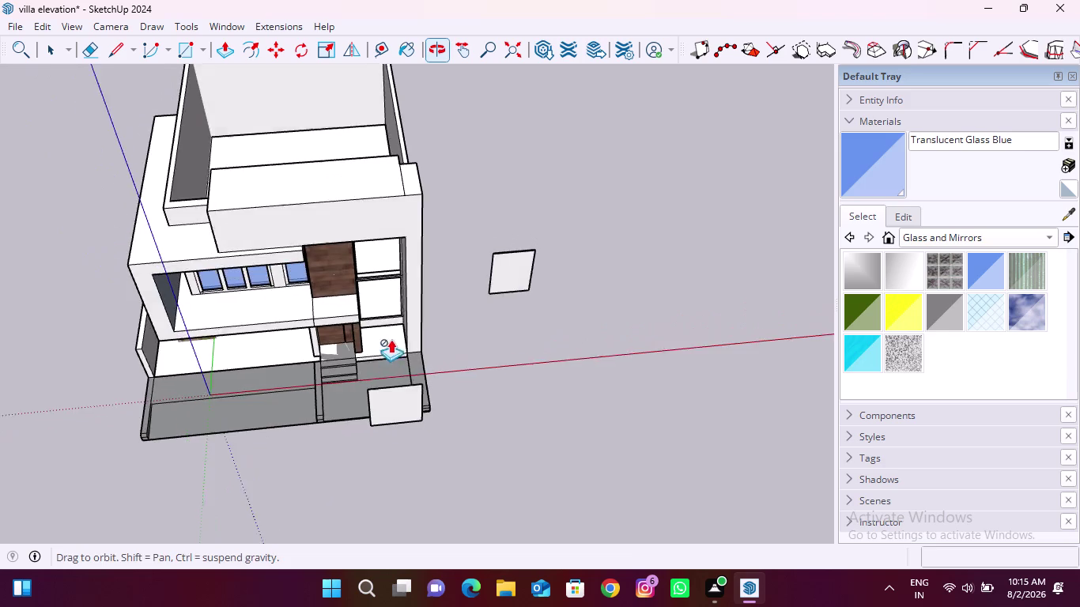
scroll(up, 3)
double_click(378, 328)
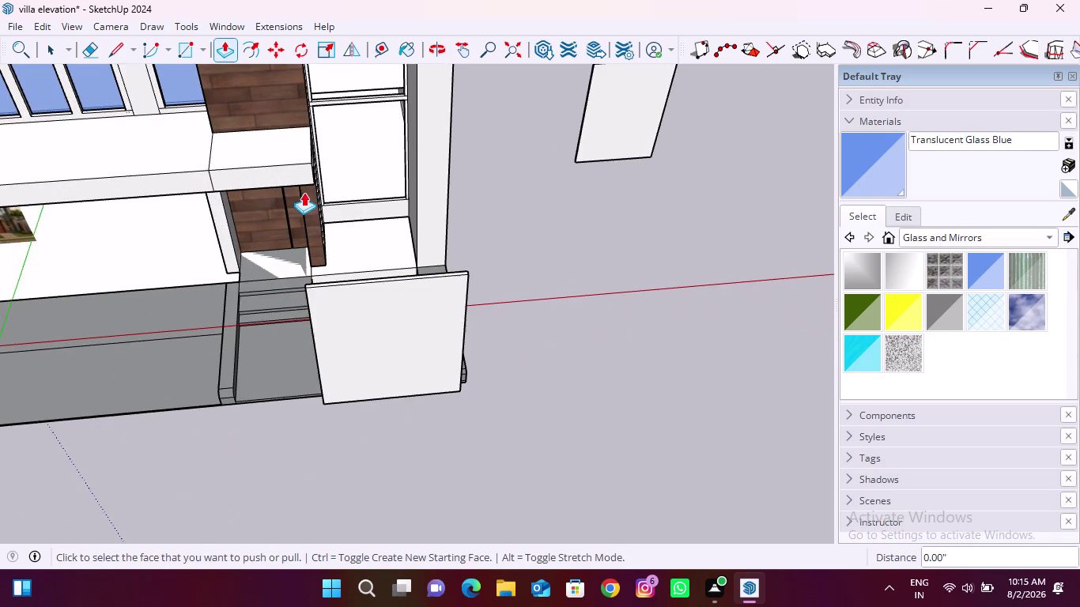
key(space)
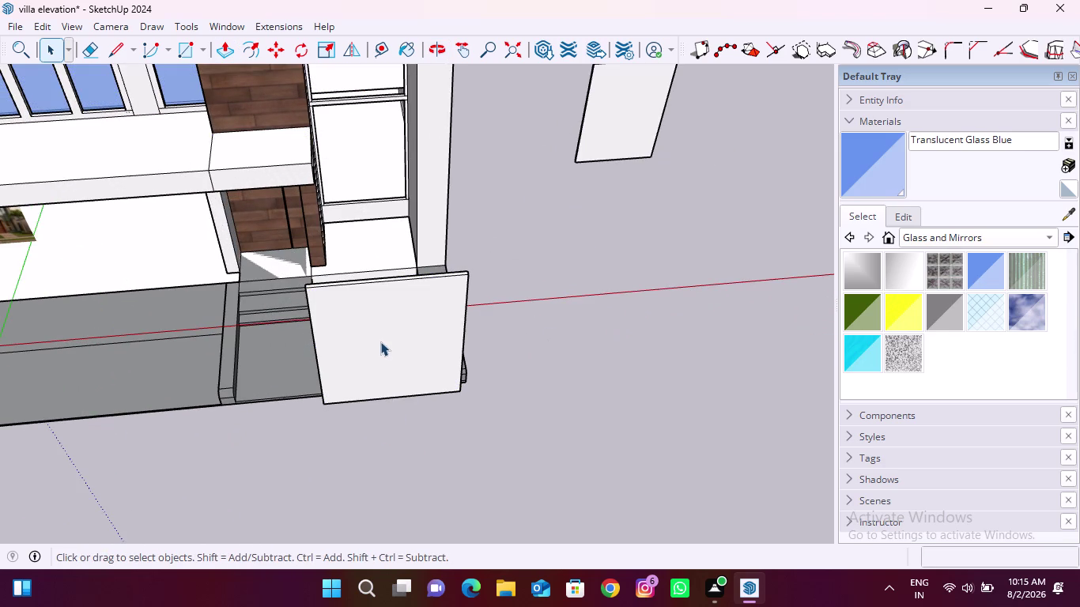
Paint the lower pane with Translucent Glass Blue from Glass and Mirrors.
triple_click(381, 342)
click(878, 167)
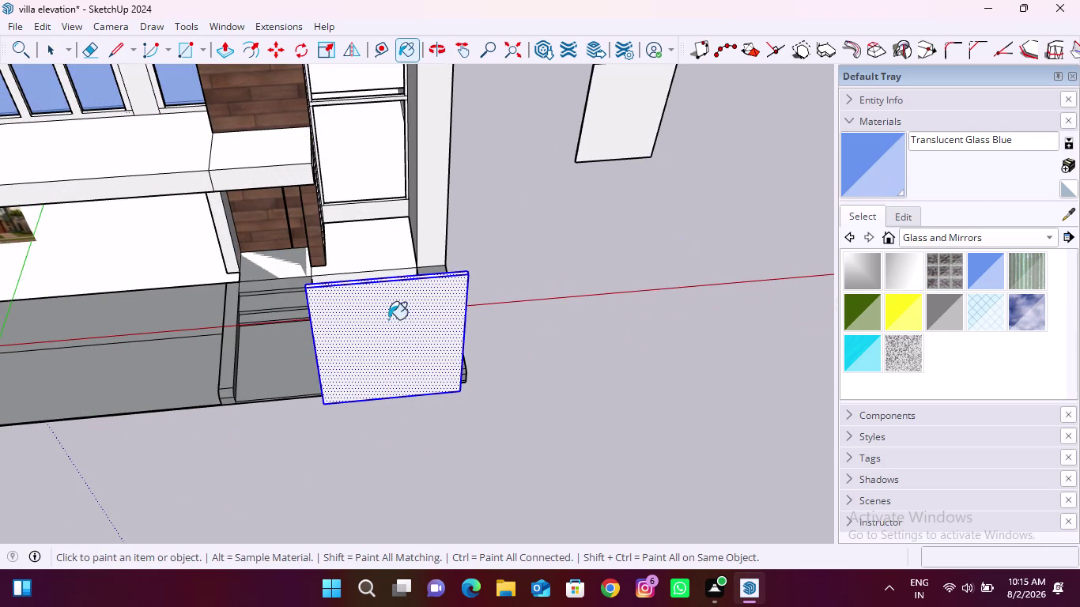
click(353, 328)
scroll(down, 3)
scroll(up, 3)
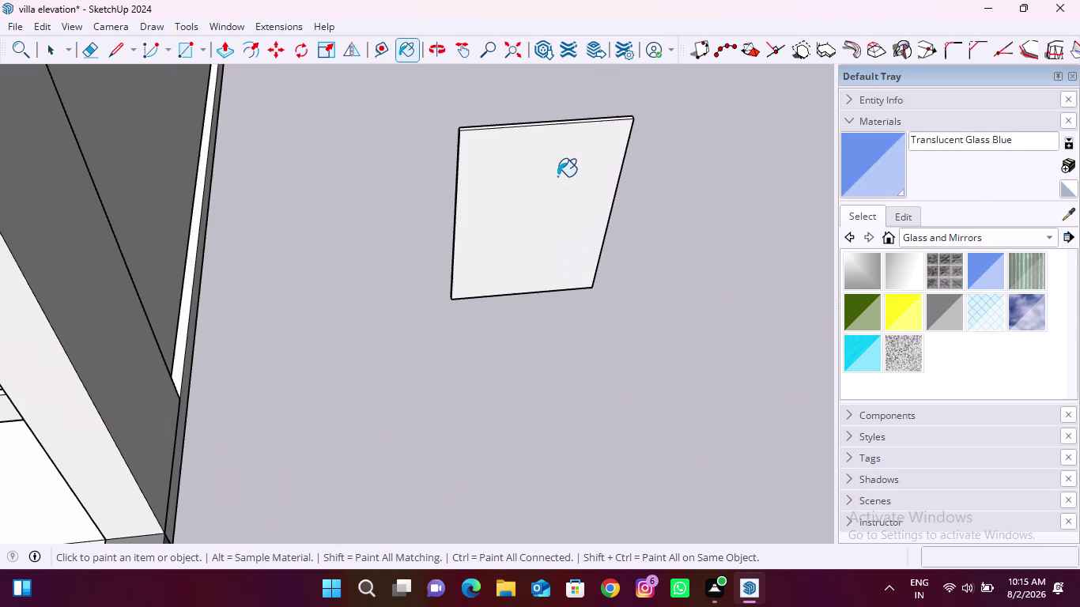
key(space)
Paint the upper pane with Translucent Glass Blue as well.
triple_click(558, 177)
click(557, 177)
click(900, 158)
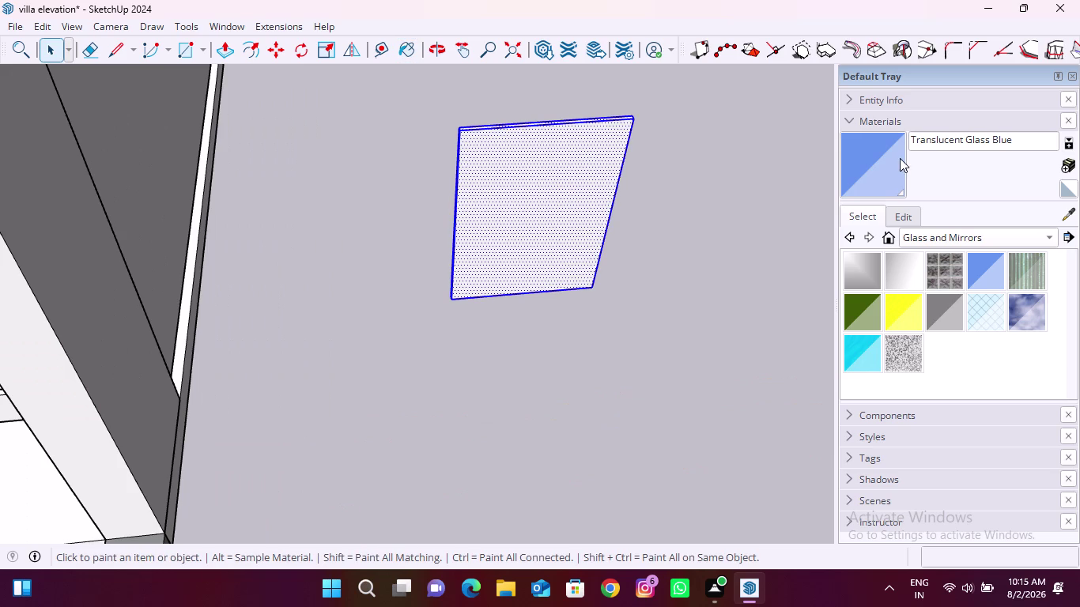
click(581, 177)
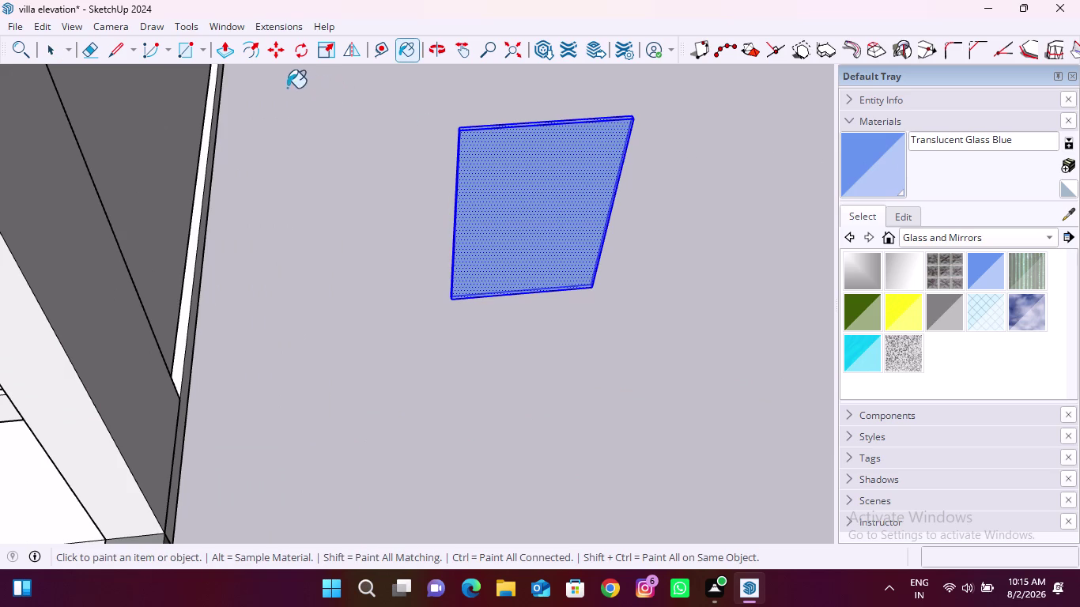
key(space)
Begin moving a blue pane from its lower corner toward the brick-column opening.
click(279, 55)
middle_drag(607, 289, 521, 241)
scroll(up, 3)
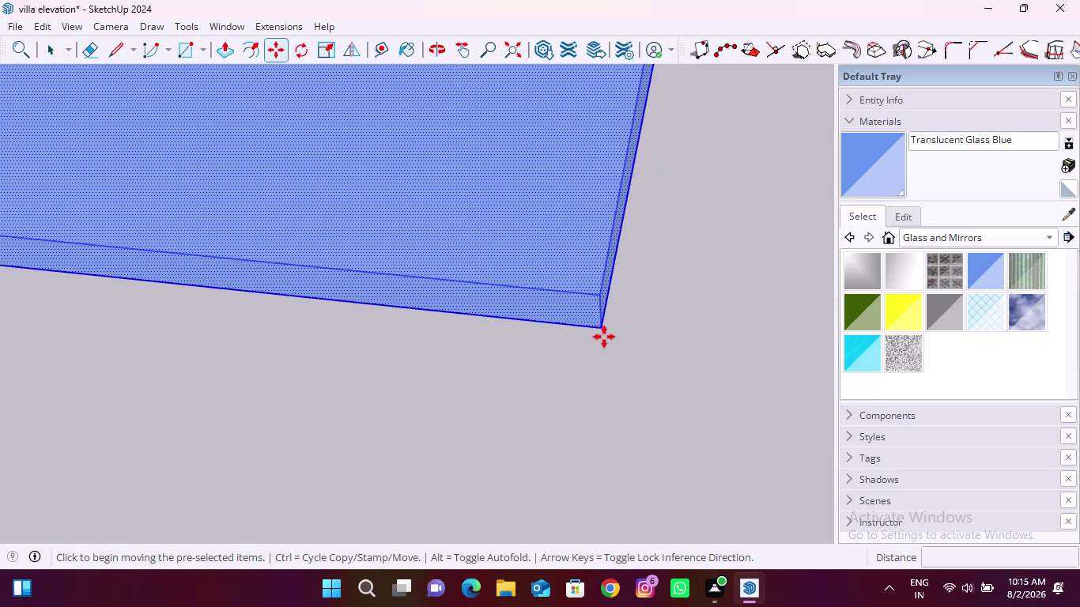
click(602, 331)
scroll(down, 3)
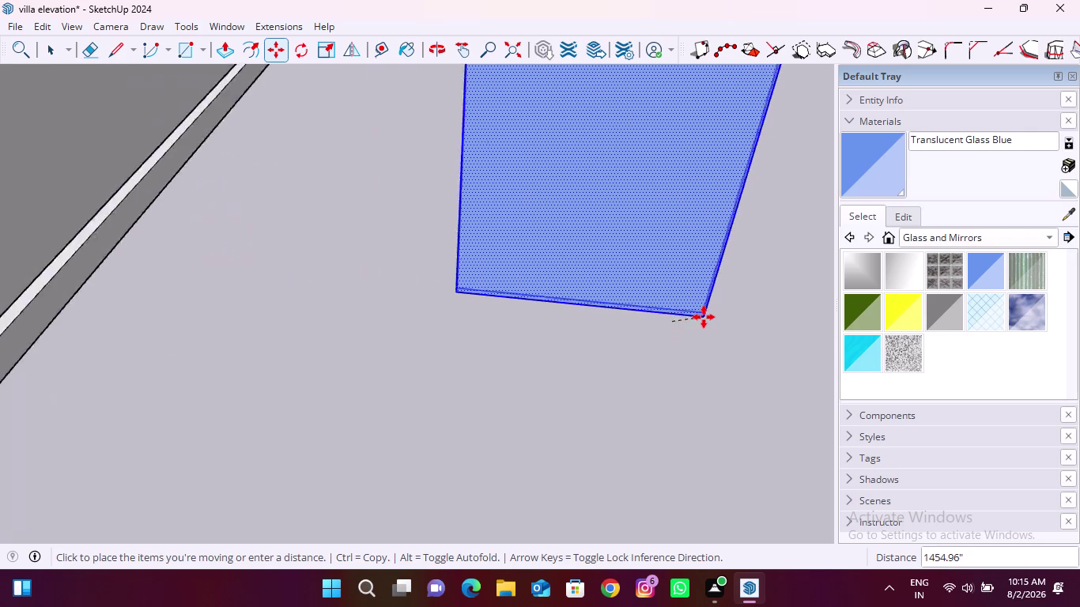
scroll(down, 3)
middle_drag(340, 350, 465, 349)
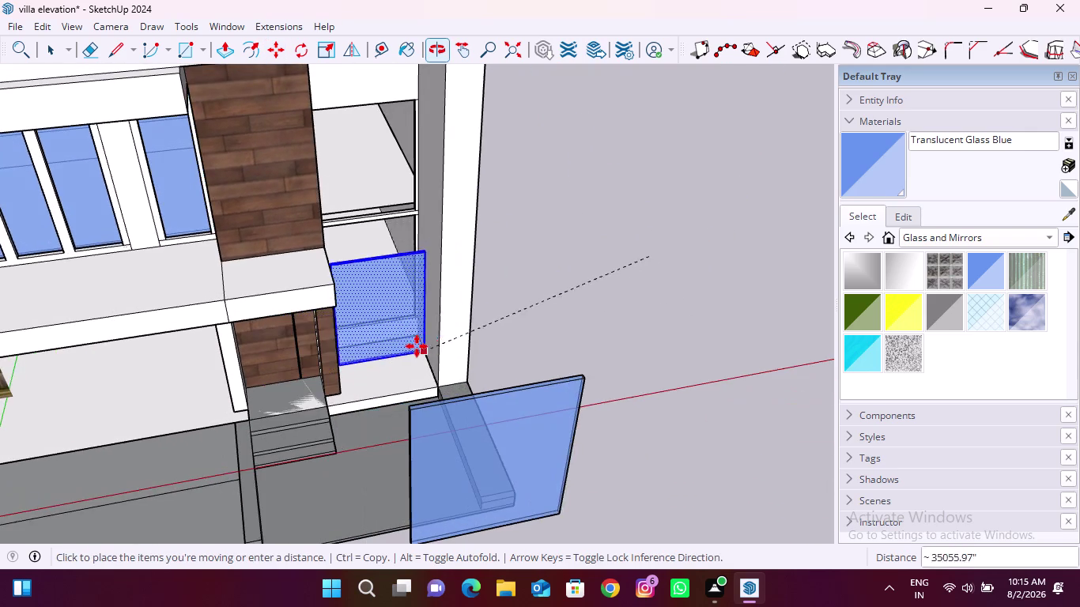
scroll(up, 3)
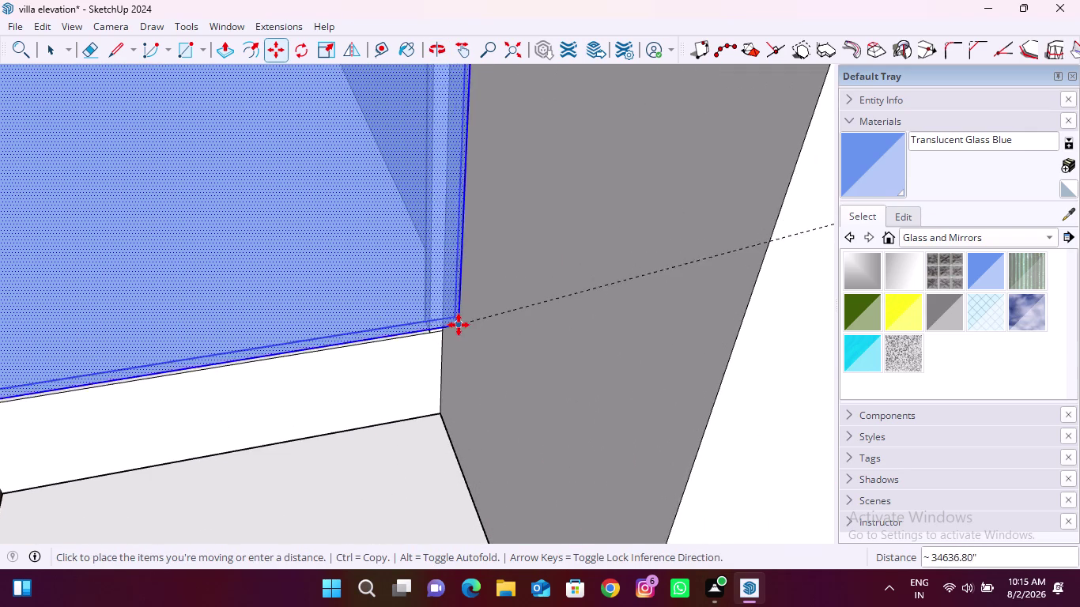
scroll(down, 3)
scroll(up, 3)
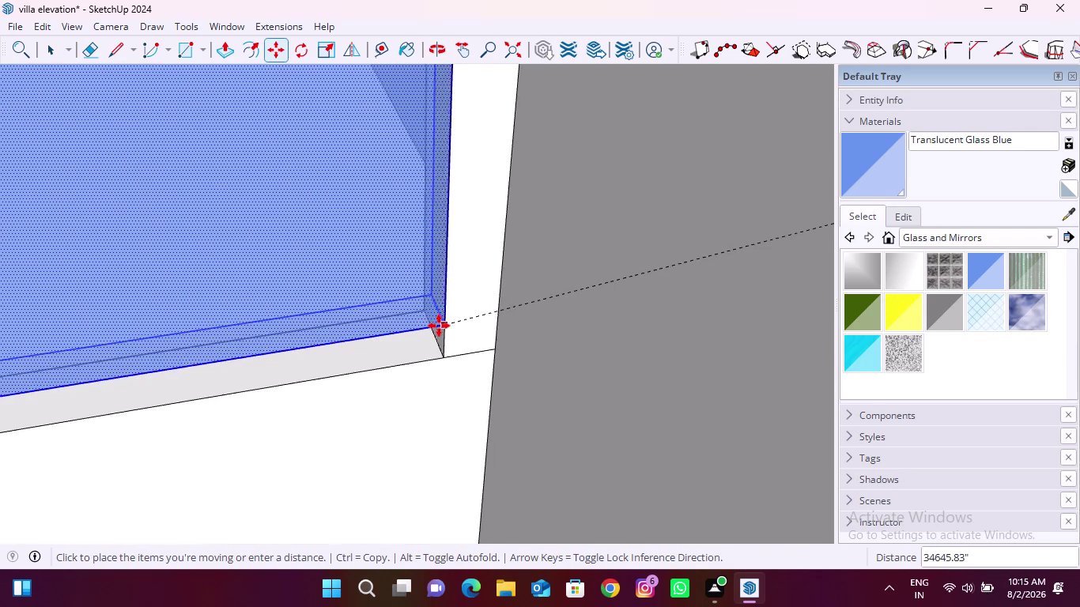
scroll(up, 3)
click(431, 347)
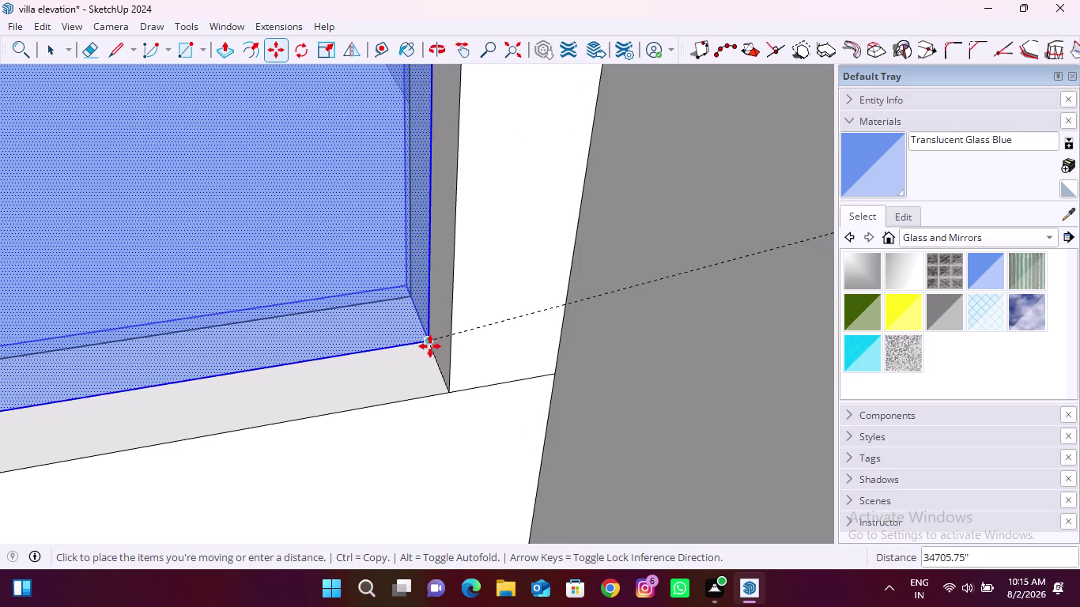
Pick the pane's corner after inspecting the opening, then undo the pending move.
middle_drag(358, 307, 715, 366)
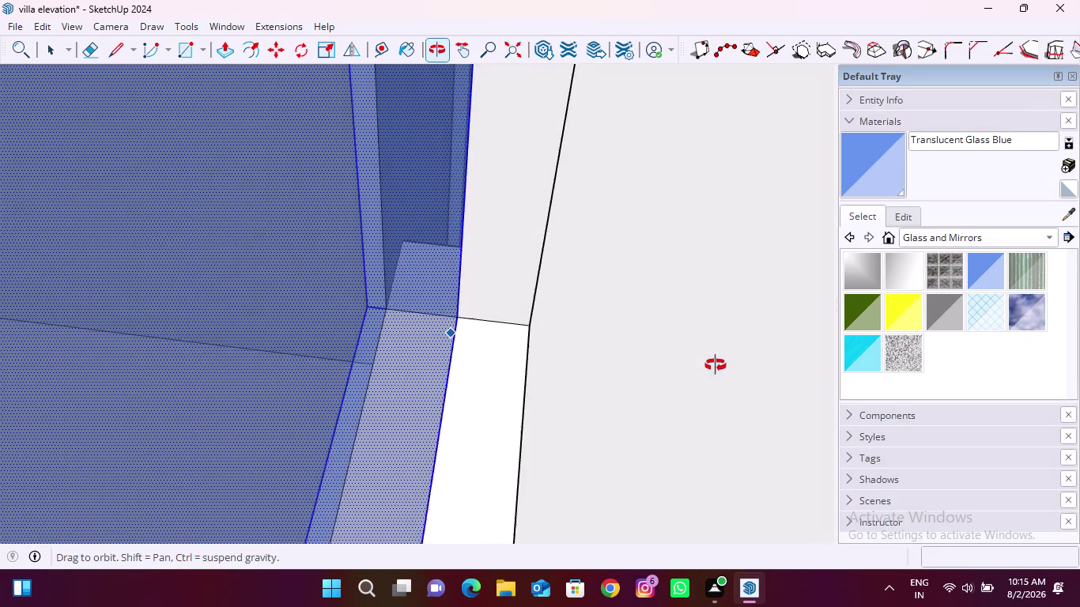
middle_drag(716, 365, 701, 364)
click(460, 320)
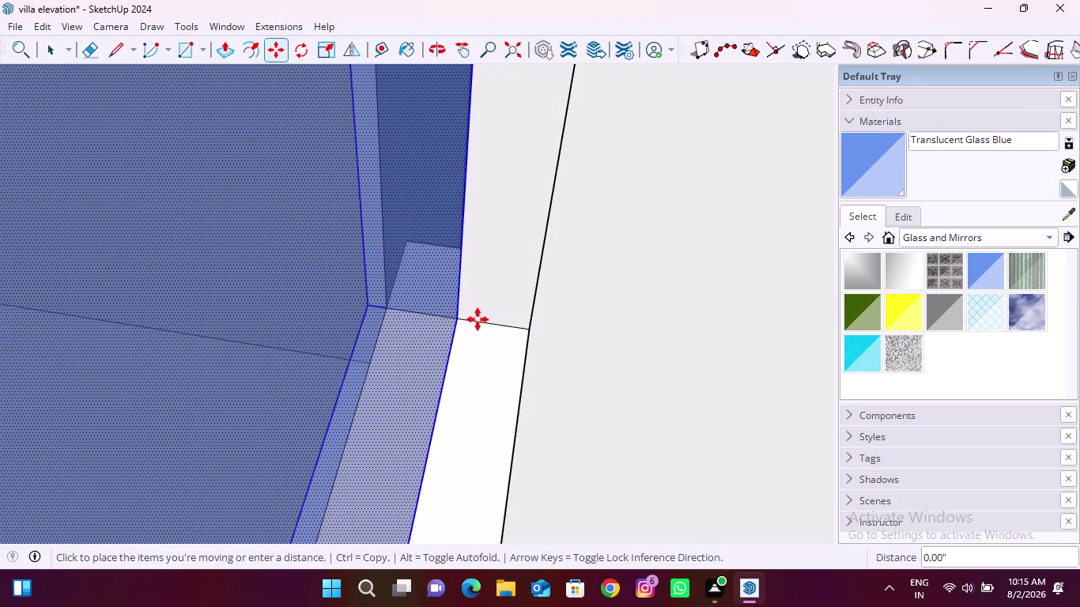
key(ctrl+z)
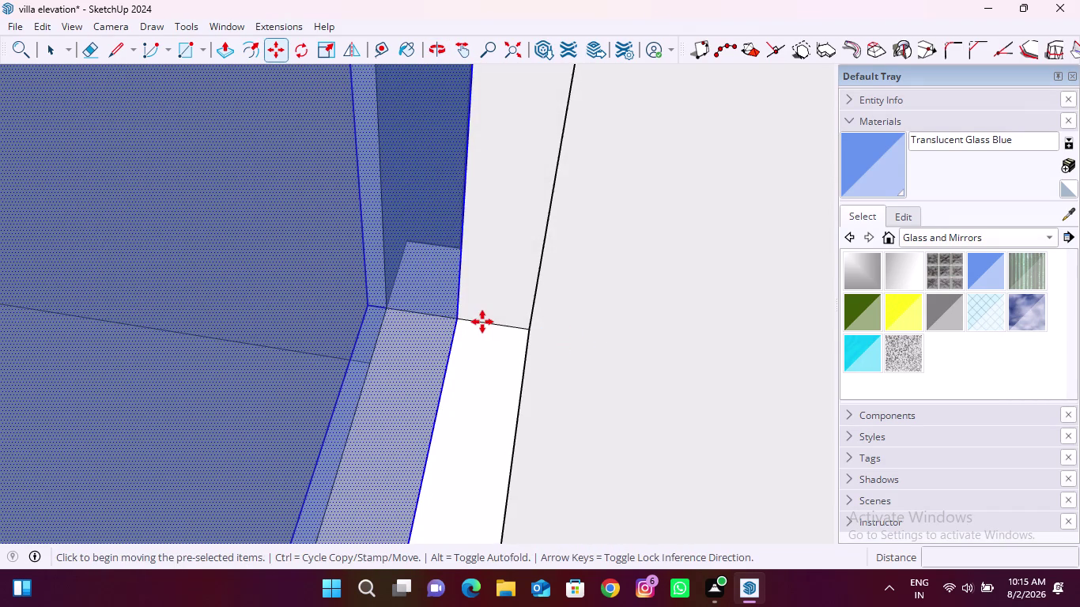
key(ctrl+z)
scroll(down, 3)
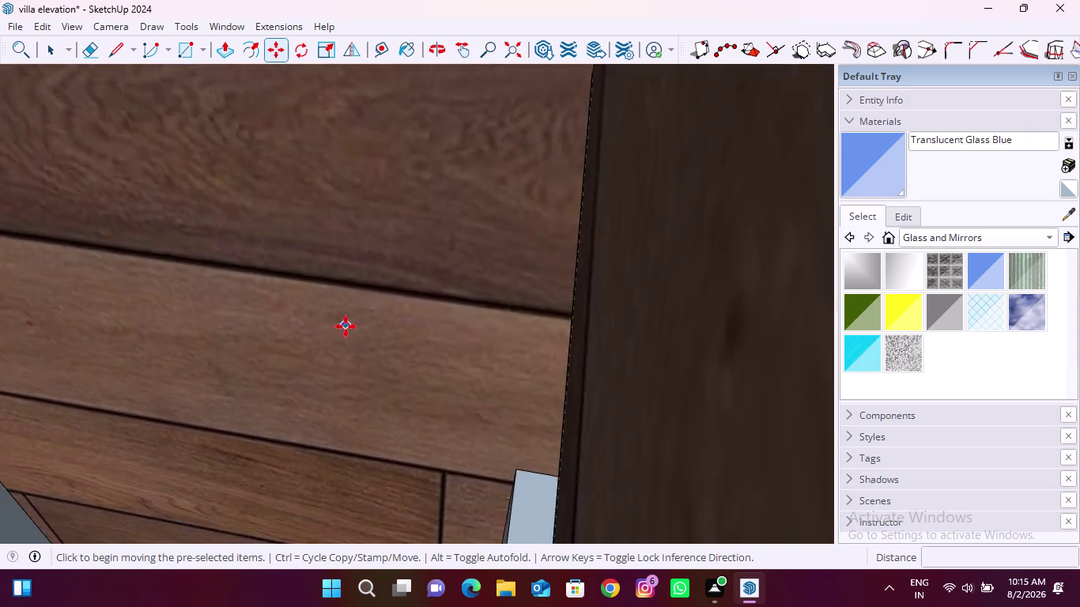
Fit the villa in view and pick the blue pane's corner as the move point.
scroll(down, 3)
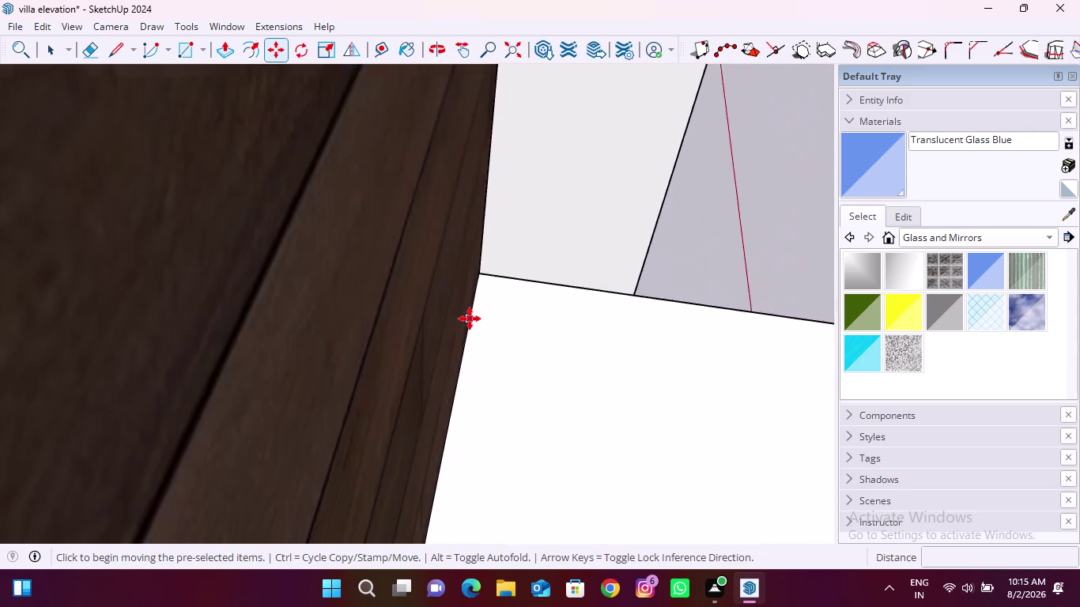
scroll(down, 3)
click(518, 60)
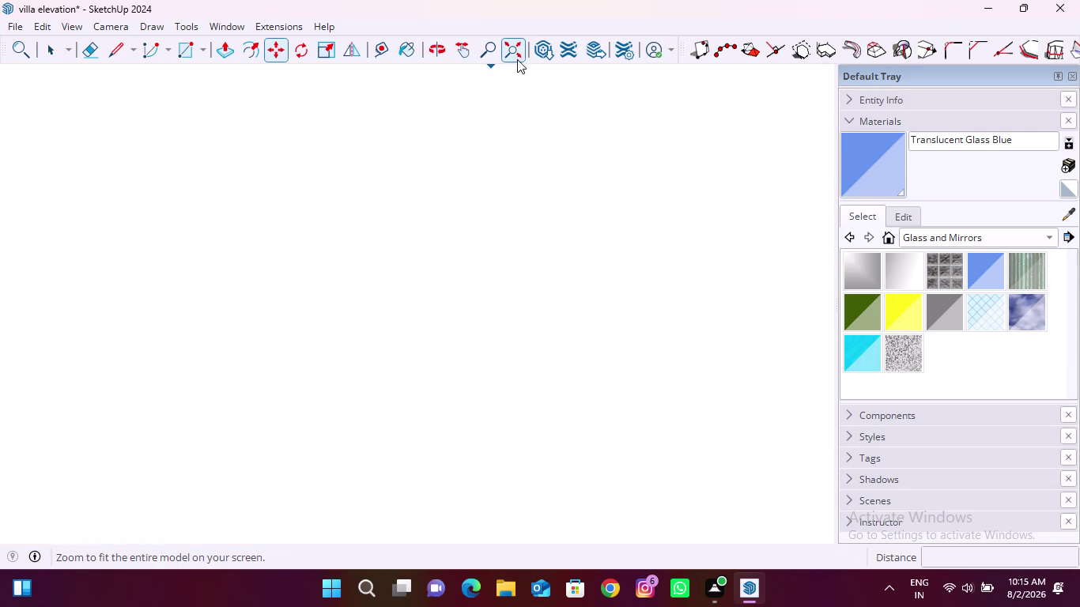
middle_drag(724, 269, 216, 306)
middle_drag(691, 430, 201, 343)
middle_drag(439, 466, 238, 411)
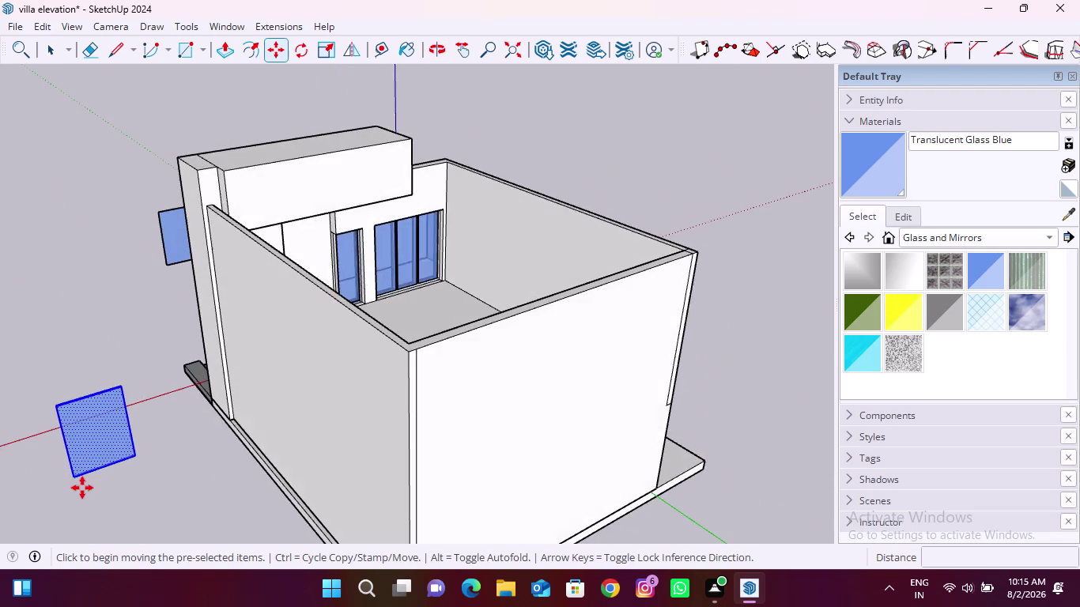
scroll(up, 3)
scroll(up, 3)
scroll(up, 3)
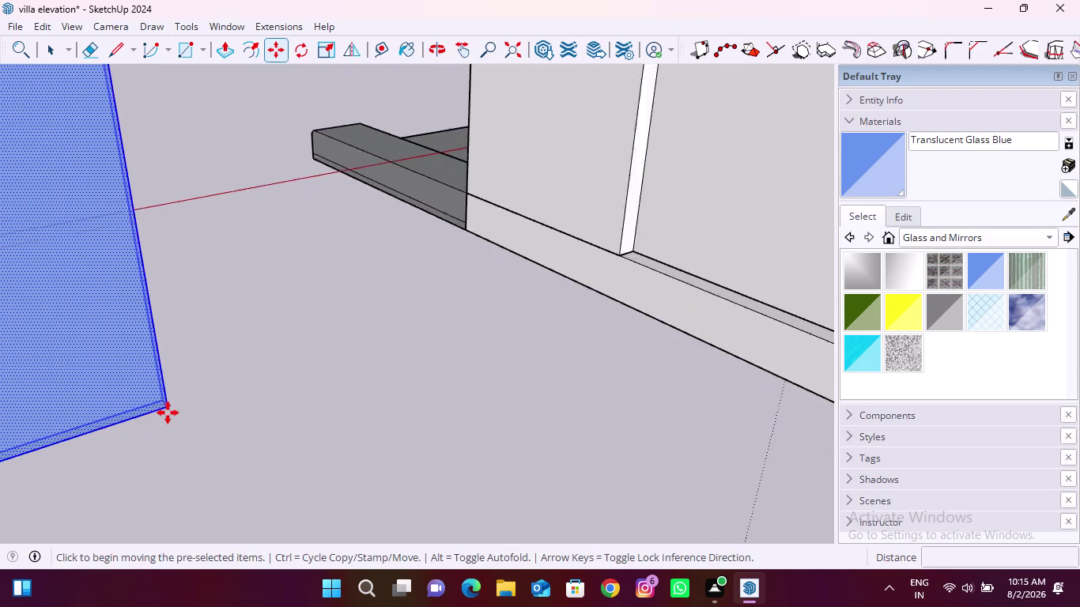
scroll(up, 3)
click(170, 397)
scroll(down, 3)
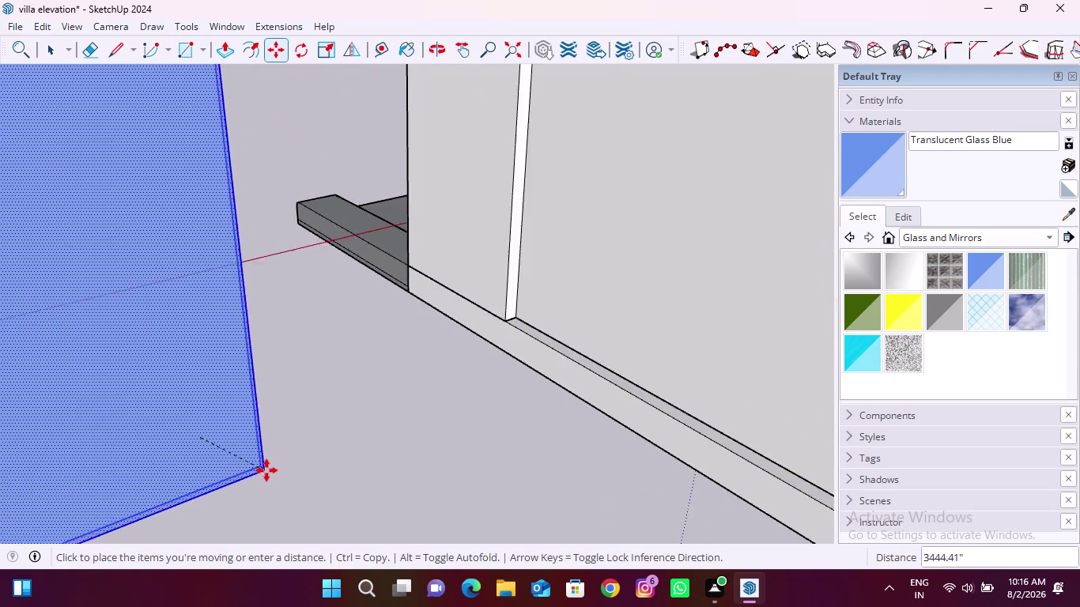
scroll(down, 3)
Orbit out during the move to find the loose glass pane and opening.
middle_drag(415, 328, 200, 407)
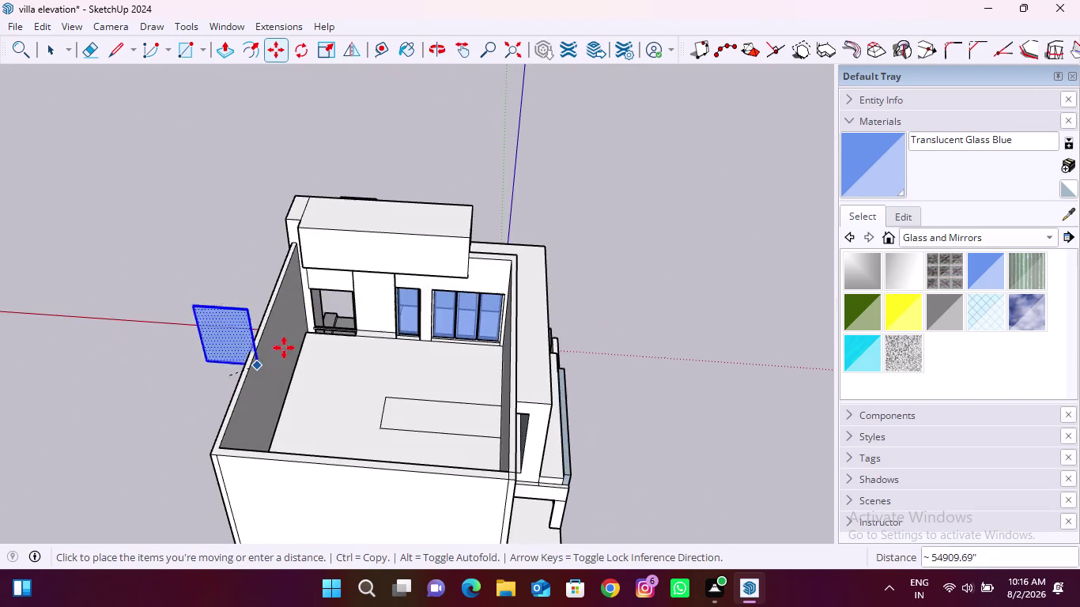
scroll(up, 3)
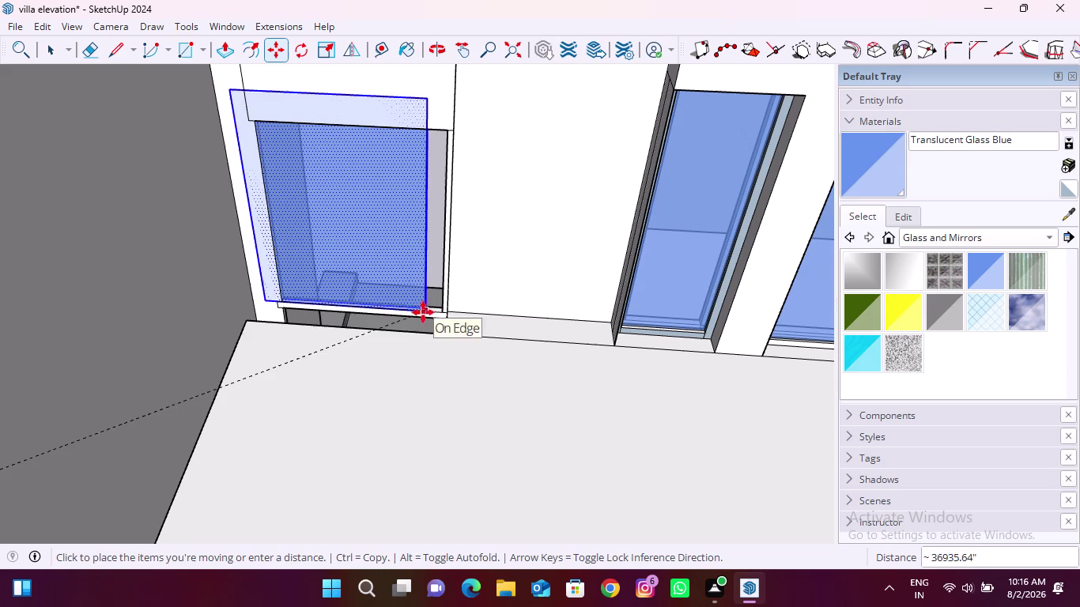
scroll(down, 3)
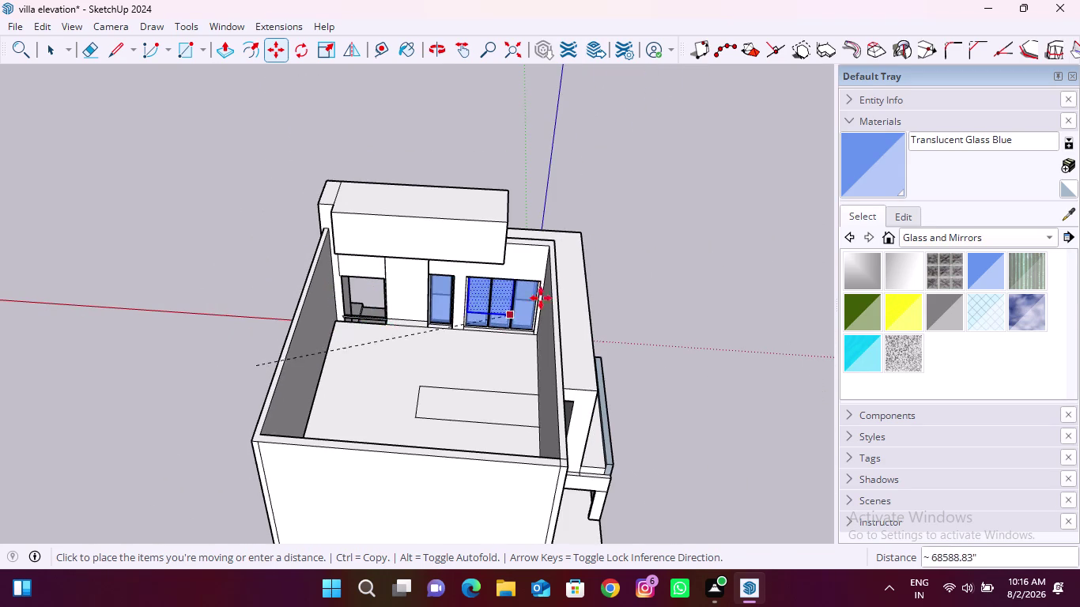
middle_drag(579, 286, 178, 376)
middle_drag(566, 356, 200, 338)
scroll(down, 3)
scroll(up, 3)
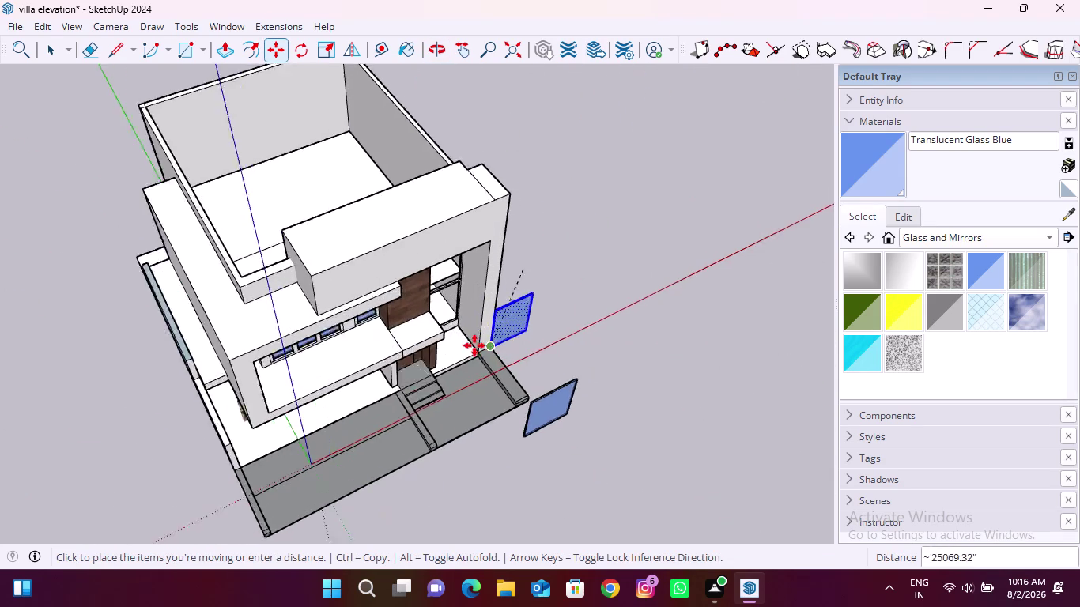
scroll(up, 3)
scroll(up, 3)
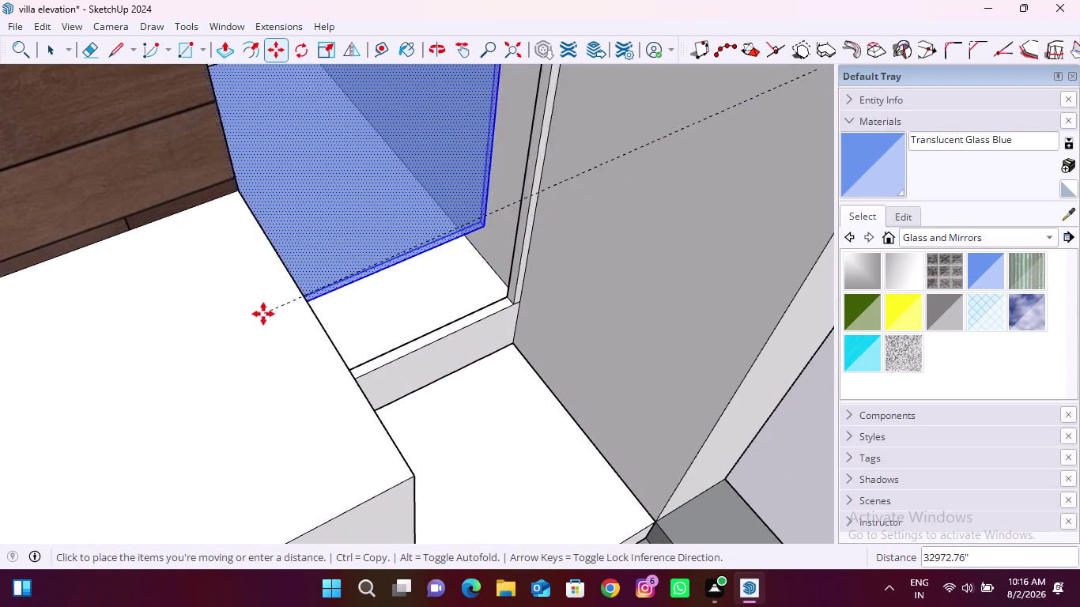
Snap the pane onto the sill corner and zoom out to the whole model.
middle_drag(260, 300, 267, 305)
scroll(up, 3)
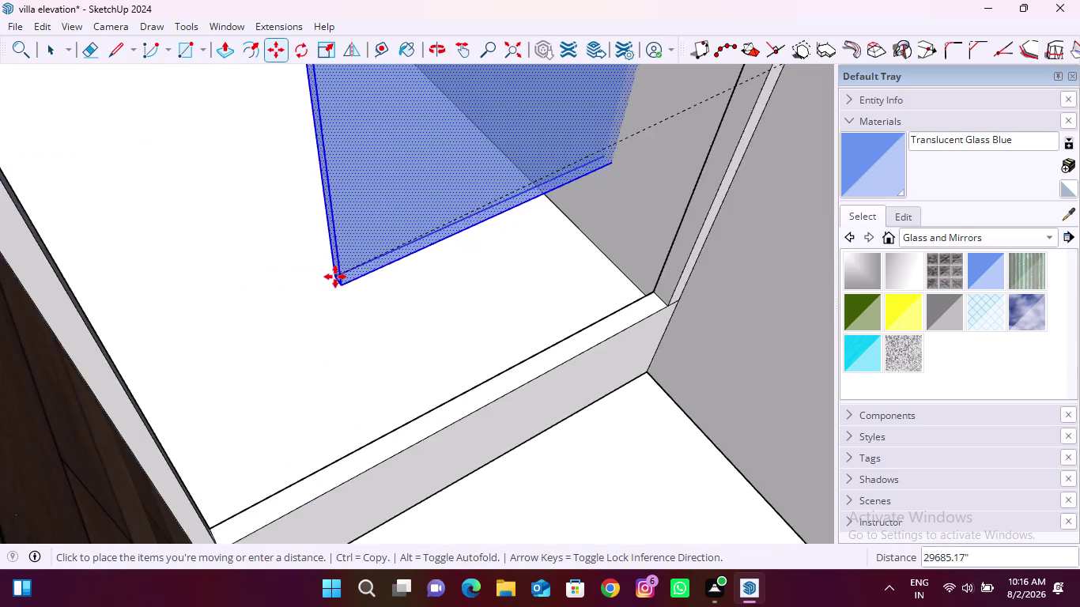
scroll(up, 3)
middle_drag(245, 321, 713, 255)
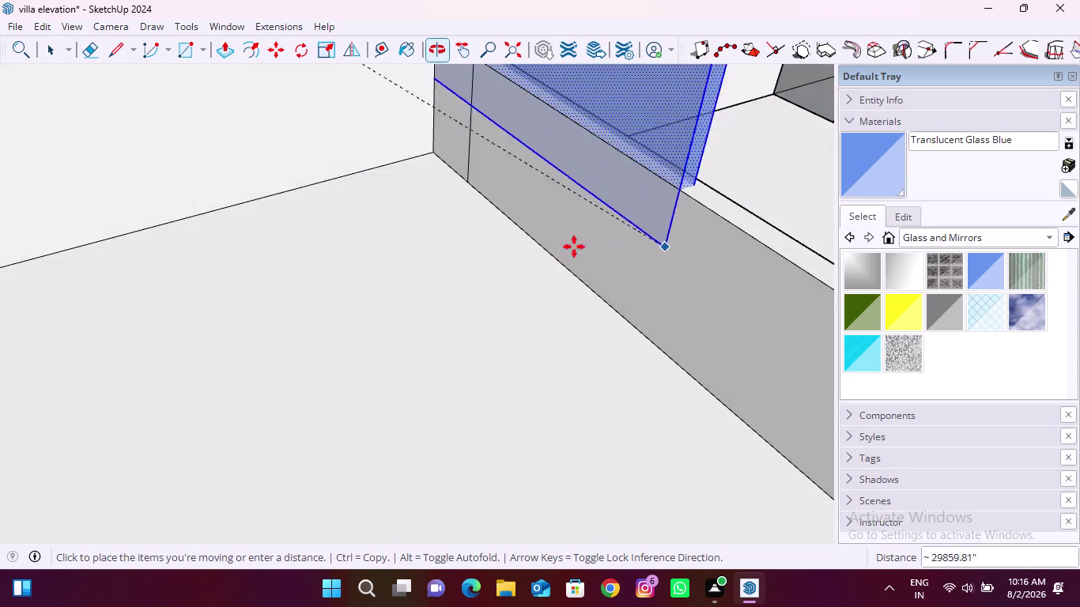
scroll(down, 3)
middle_drag(680, 270, 760, 276)
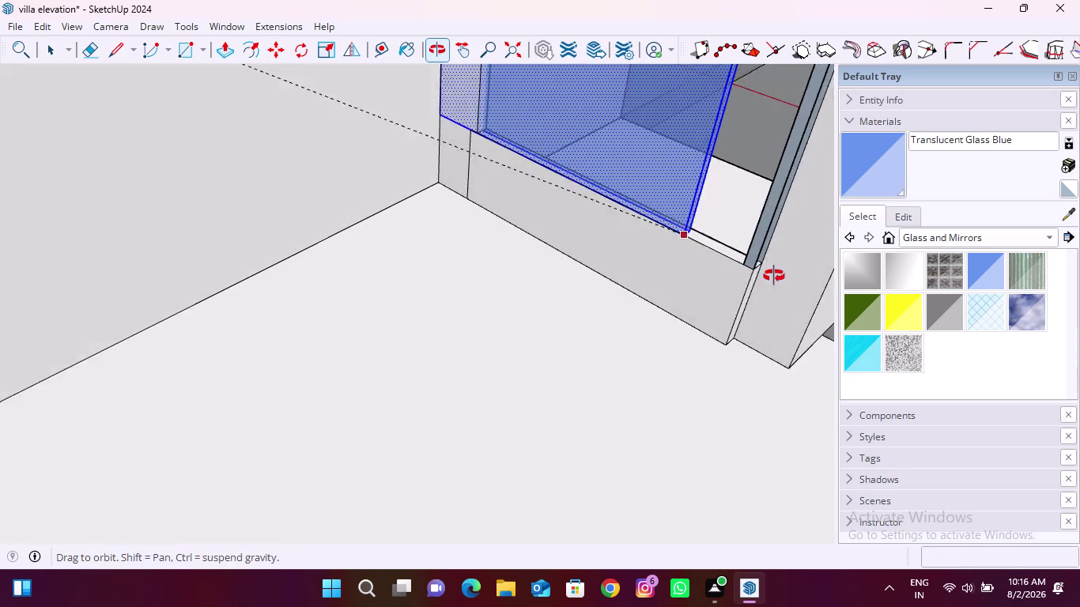
middle_drag(760, 277, 788, 274)
scroll(up, 3)
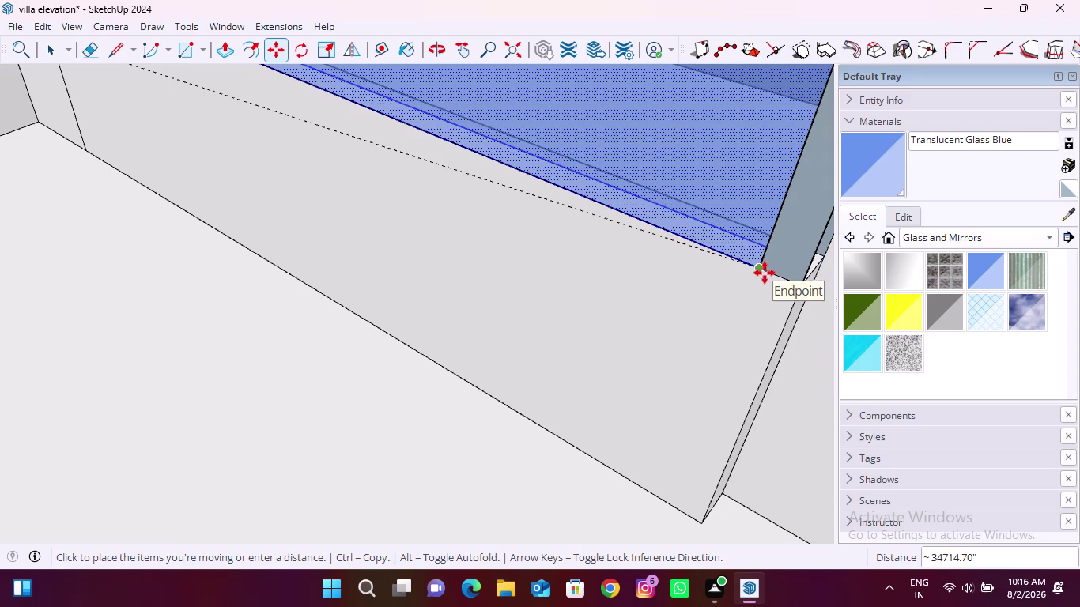
click(765, 273)
scroll(down, 3)
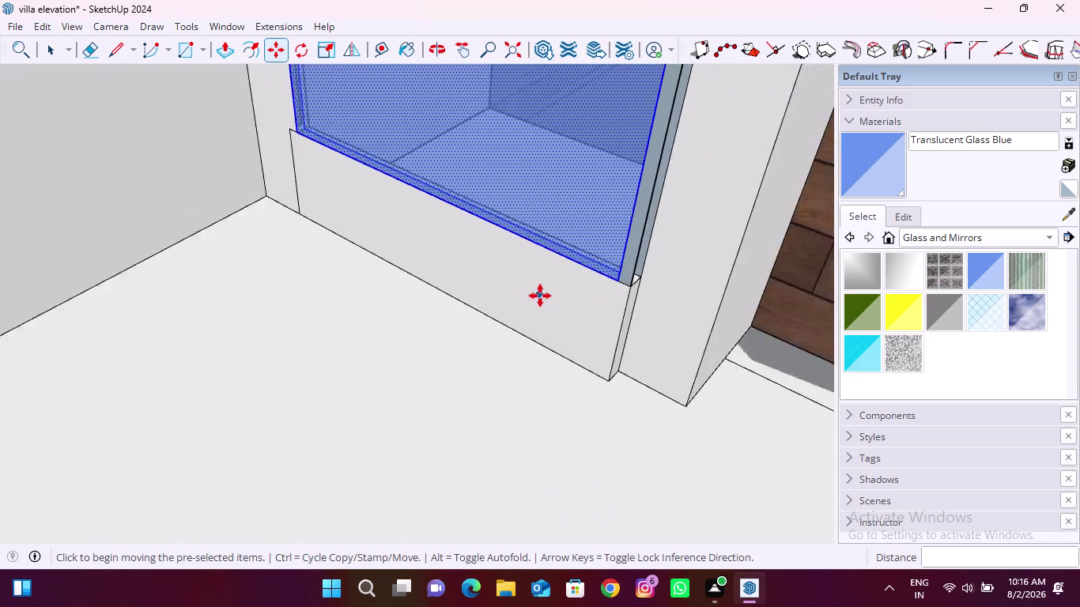
scroll(down, 3)
click(512, 49)
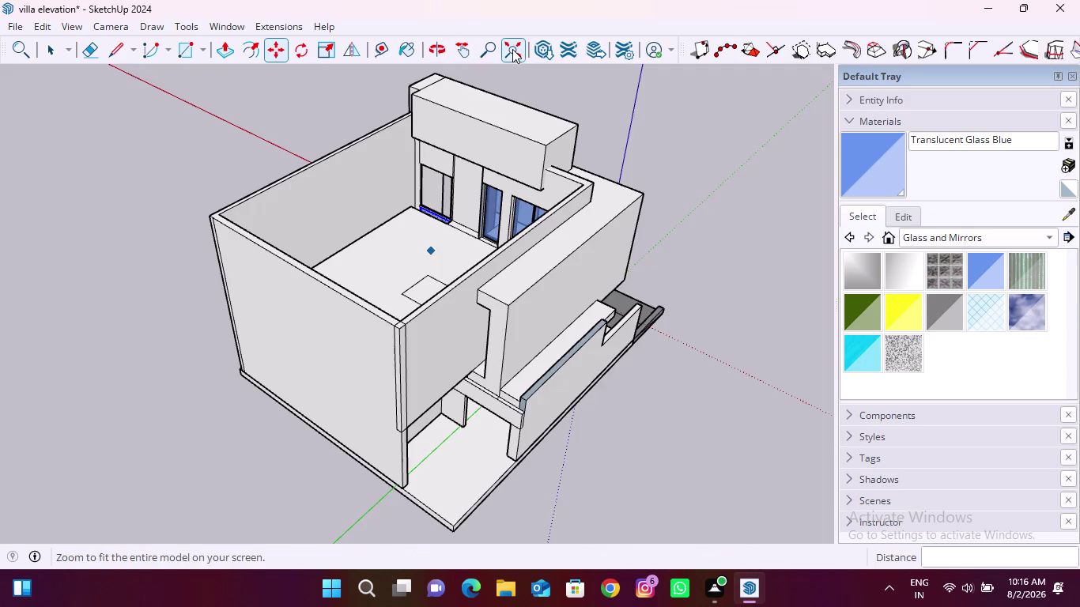
Turn toward the front elevation and select the whole glass pane.
middle_drag(611, 219, 54, 333)
middle_drag(550, 471, 365, 332)
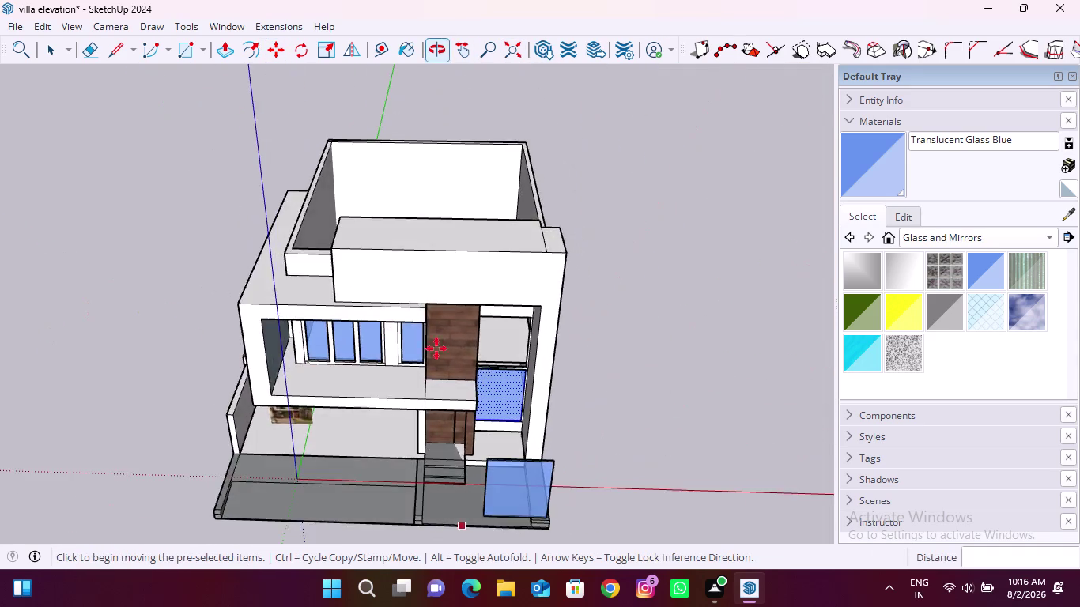
scroll(up, 3)
middle_drag(525, 432, 503, 381)
scroll(up, 3)
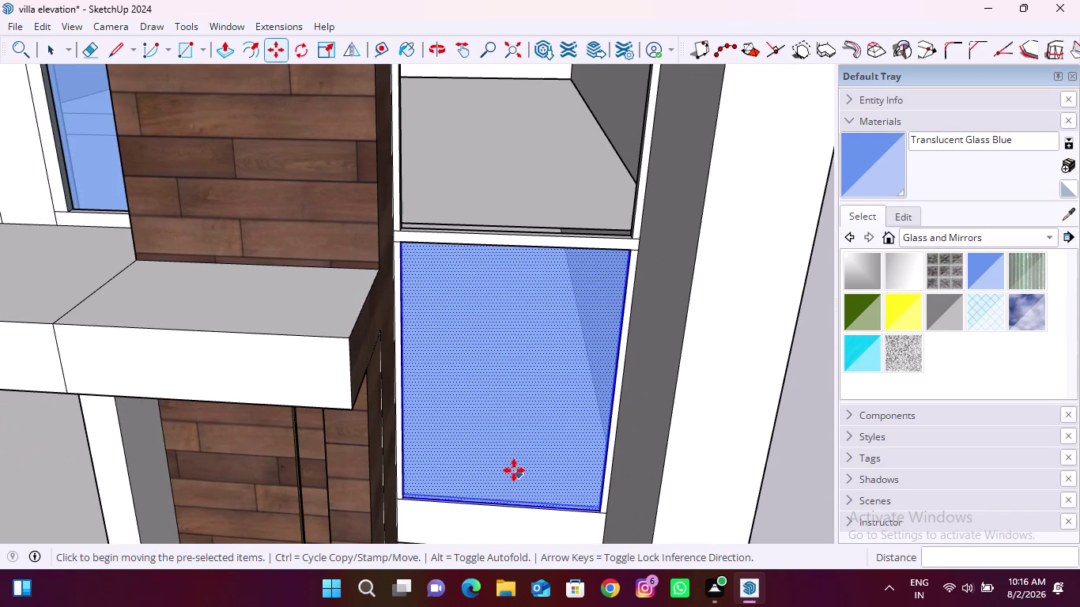
scroll(down, 3)
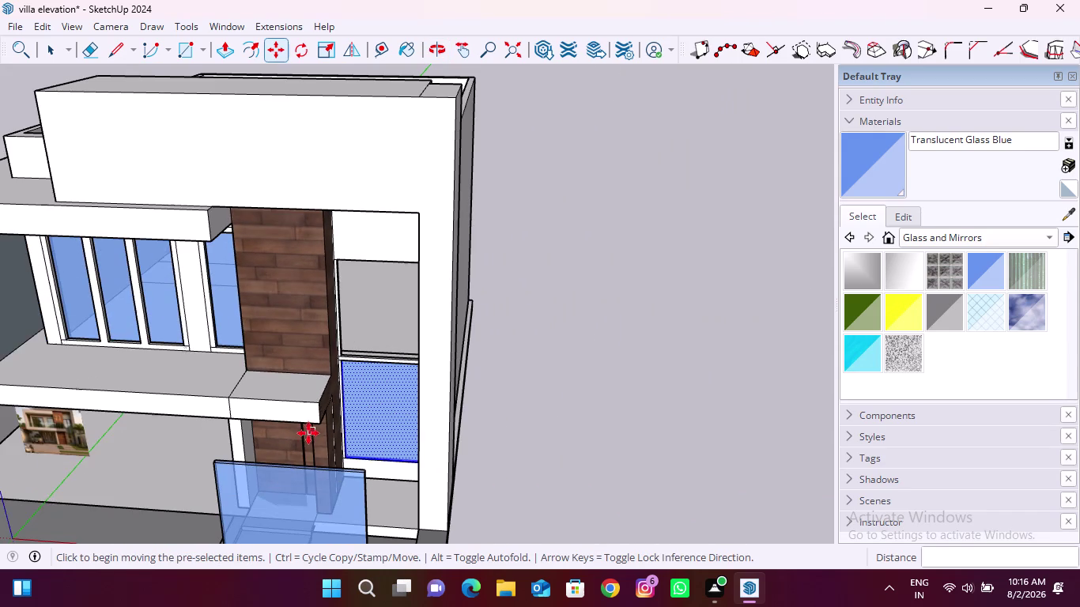
scroll(down, 3)
scroll(up, 3)
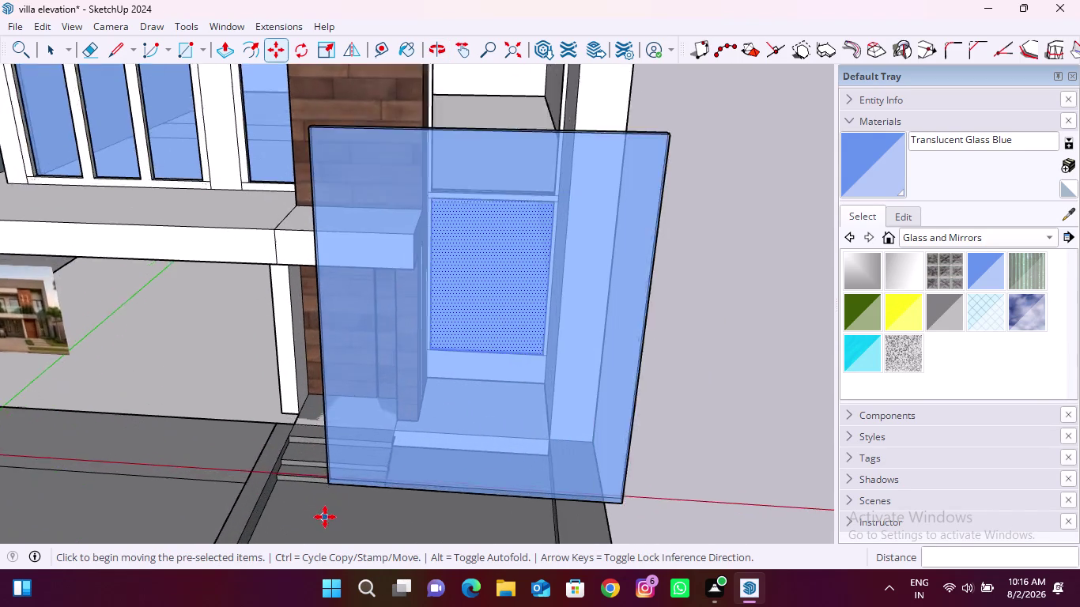
scroll(up, 3)
key(space)
triple_click(525, 406)
click(526, 406)
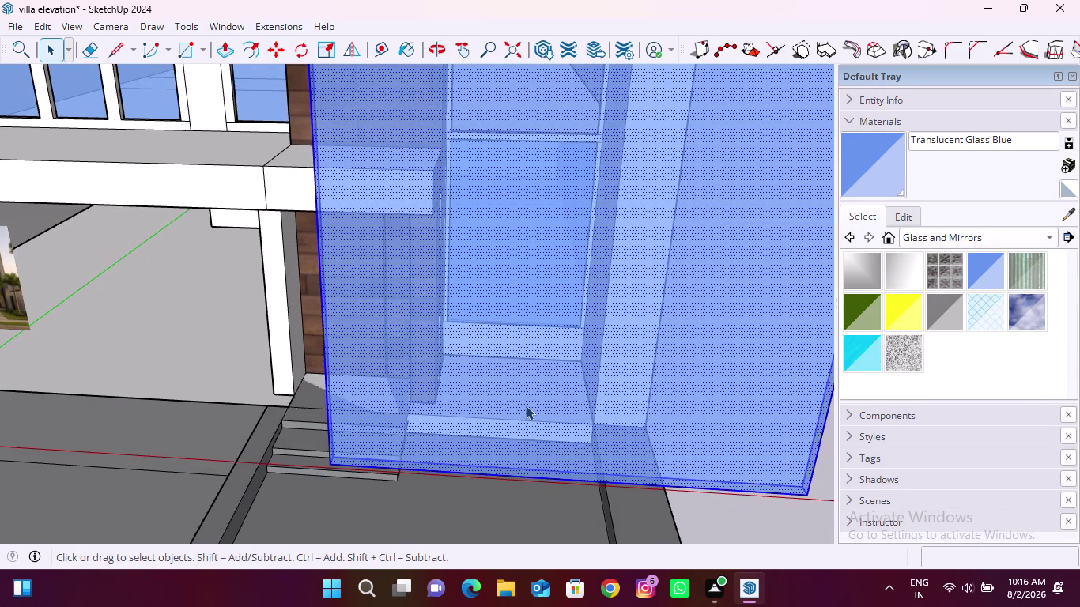
triple_click(526, 405)
Move the pane from its bottom corner, carrying it out beside the building.
click(283, 49)
scroll(up, 3)
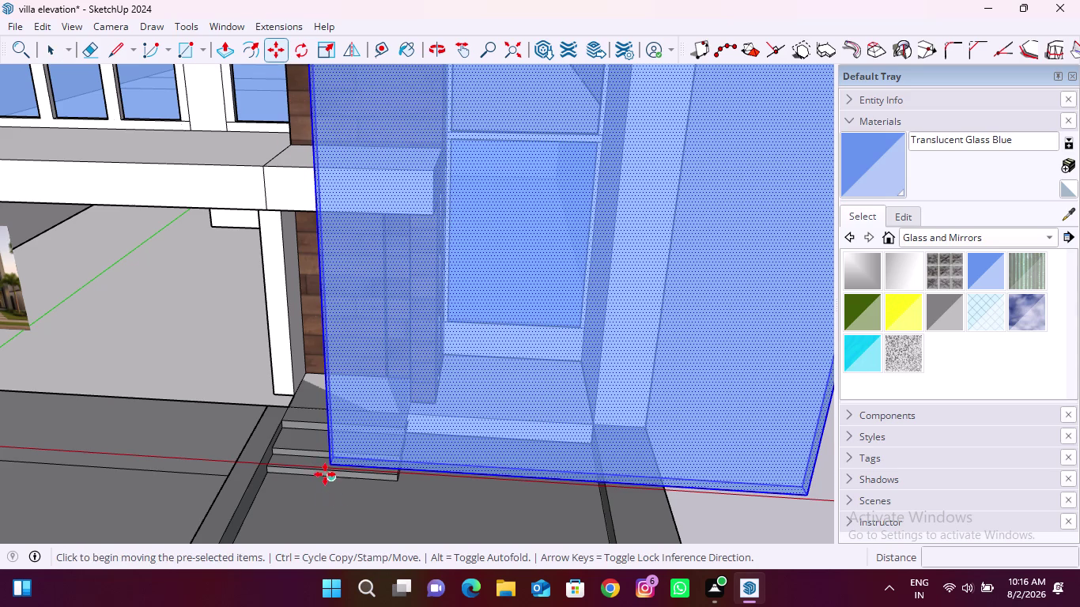
scroll(up, 3)
scroll(down, 3)
scroll(up, 3)
scroll(down, 3)
click(358, 443)
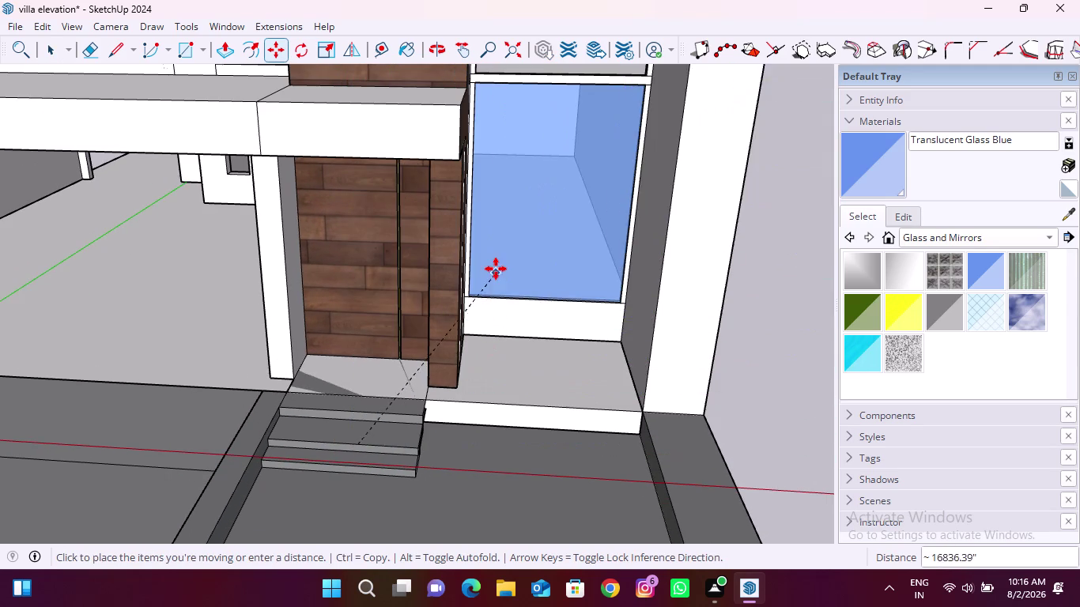
scroll(down, 3)
scroll(up, 3)
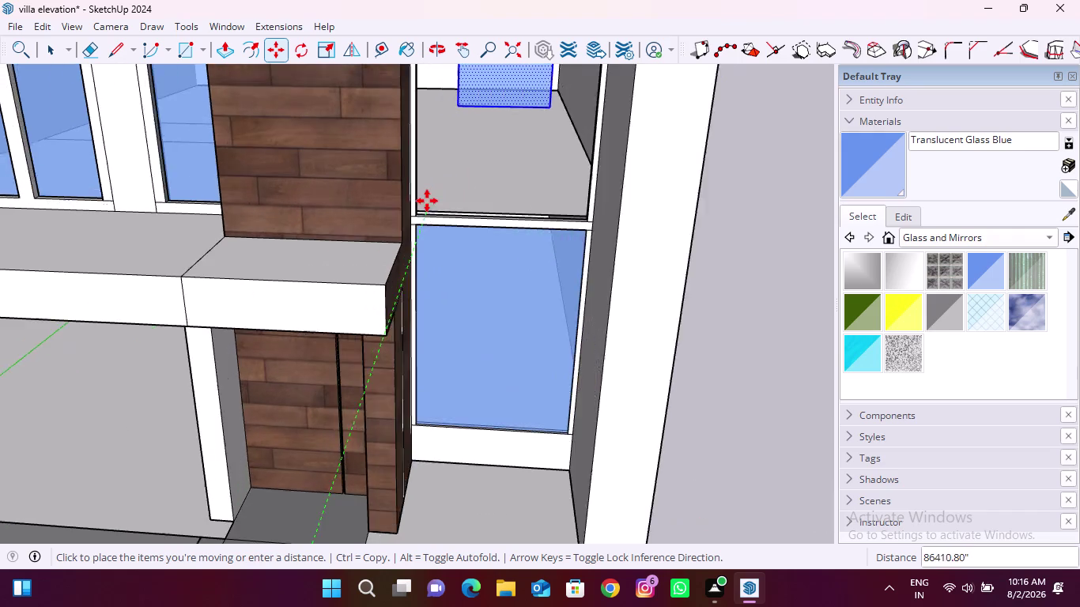
scroll(up, 3)
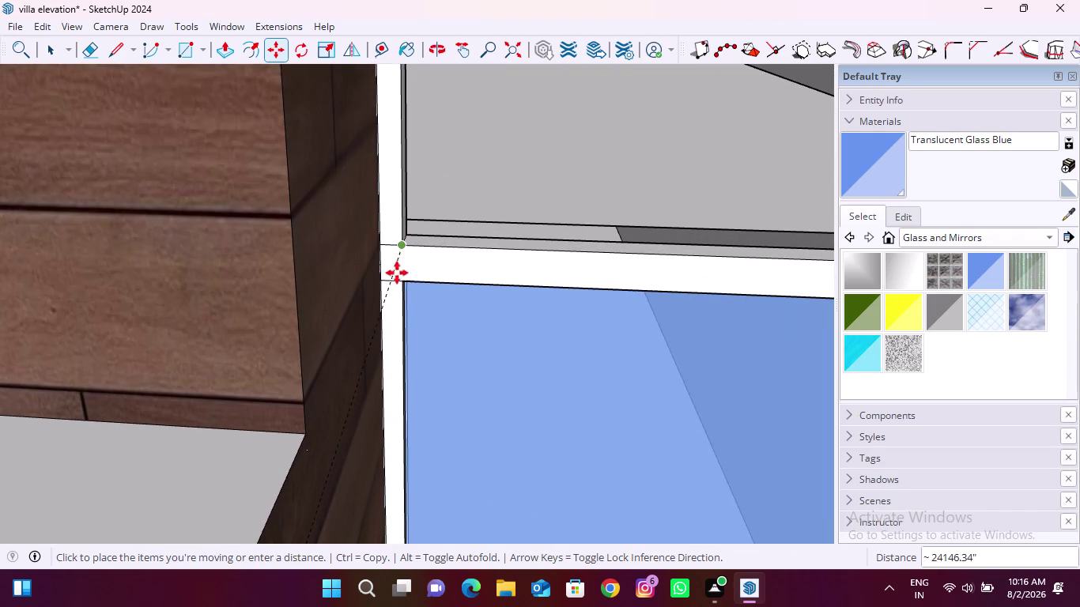
scroll(down, 3)
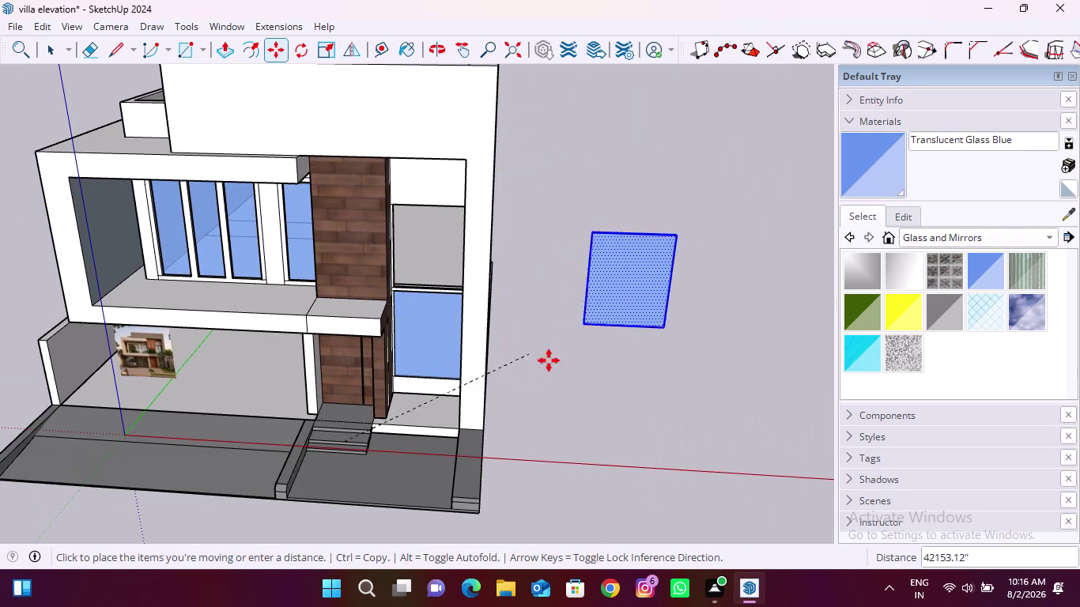
drag(501, 413, 497, 423)
Snap the pane's lower-left corner into the upper opening's corner above the lower glass.
scroll(up, 3)
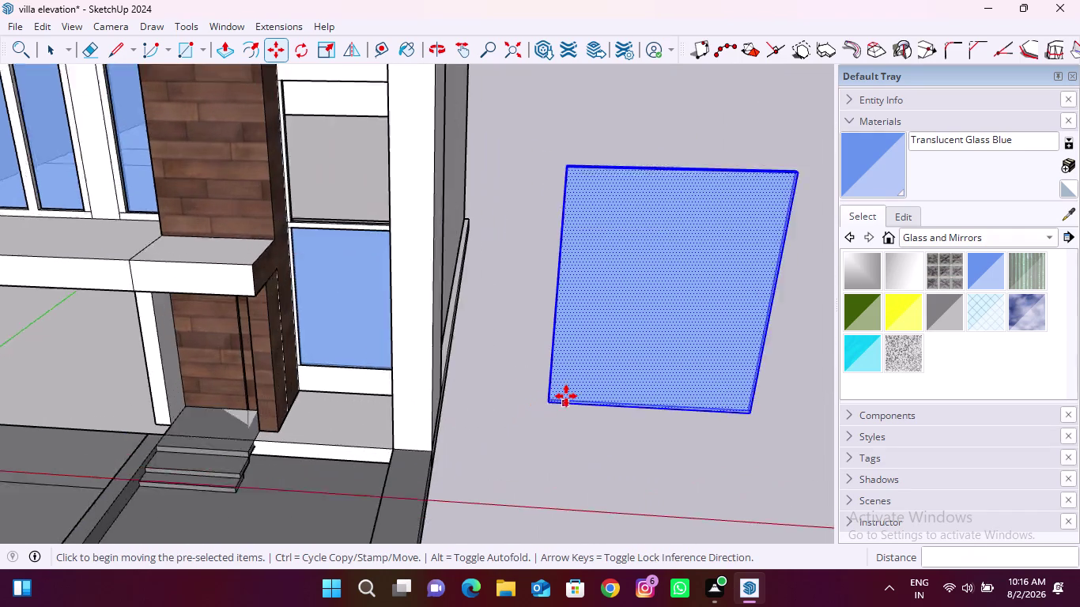
scroll(up, 3)
click(513, 416)
scroll(down, 3)
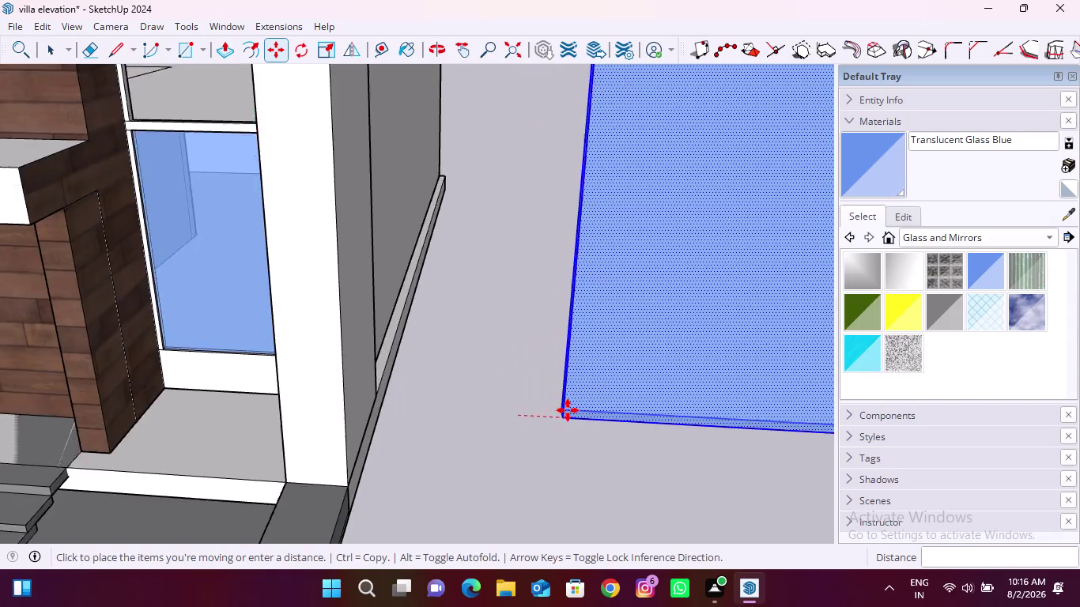
scroll(down, 3)
scroll(up, 3)
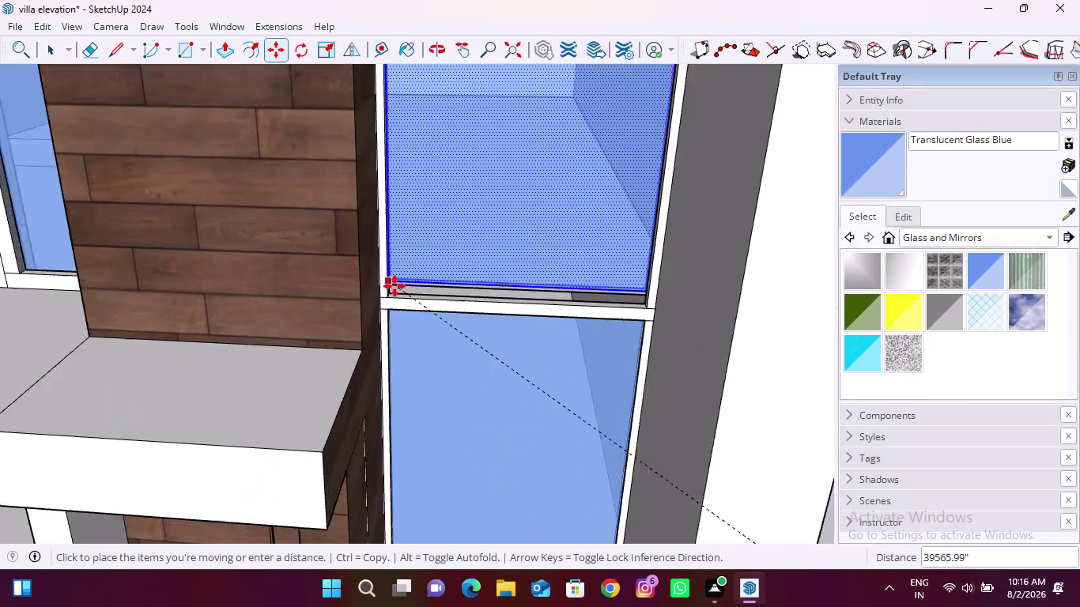
scroll(up, 3)
click(364, 331)
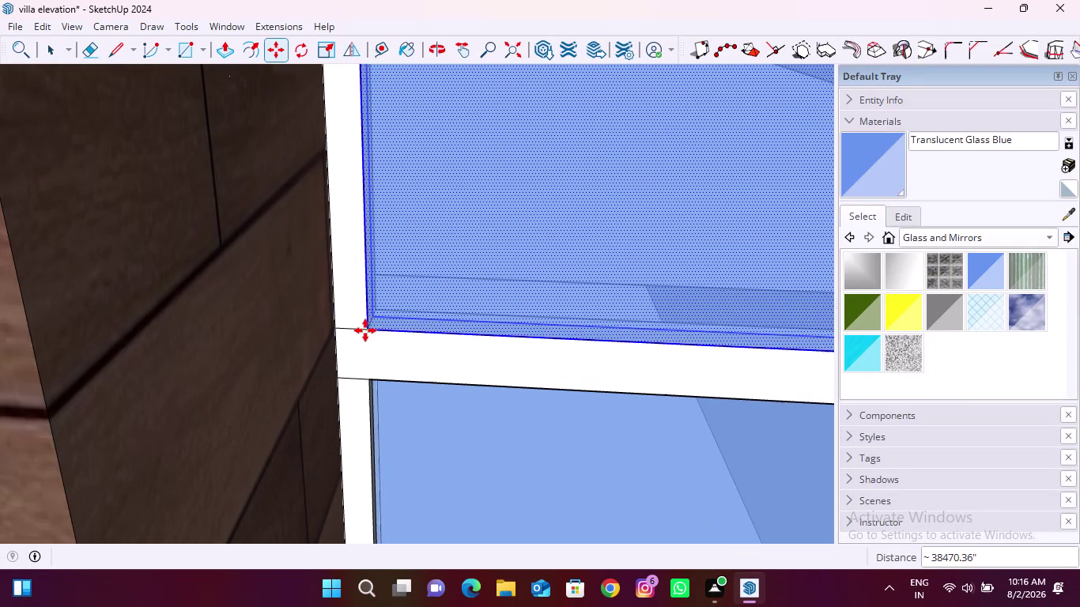
scroll(down, 3)
middle_drag(400, 446, 495, 381)
key(space)
middle_drag(114, 379, 156, 363)
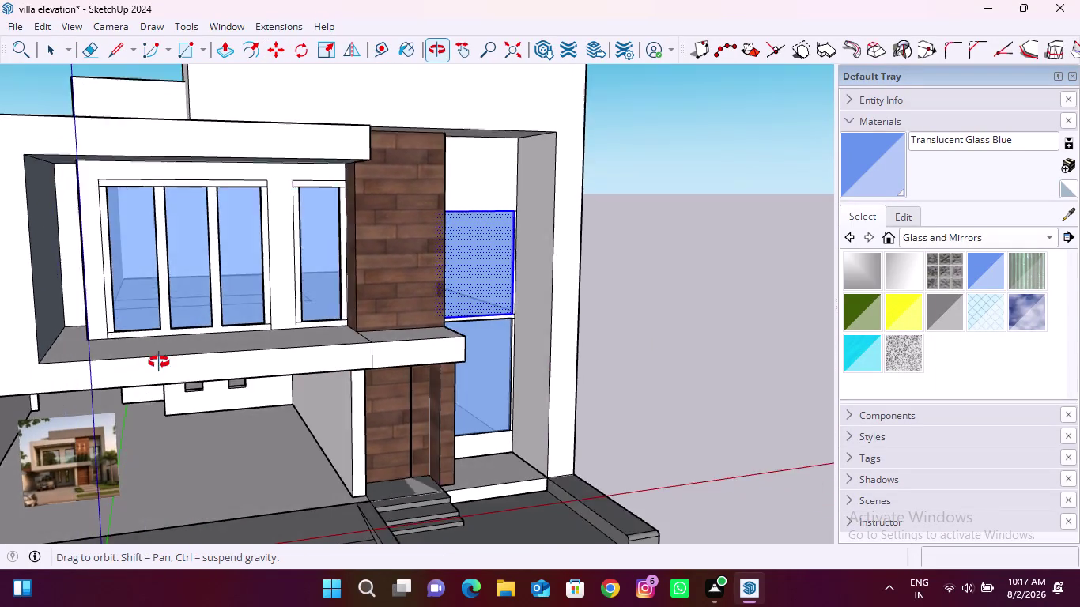
middle_drag(156, 364, 172, 310)
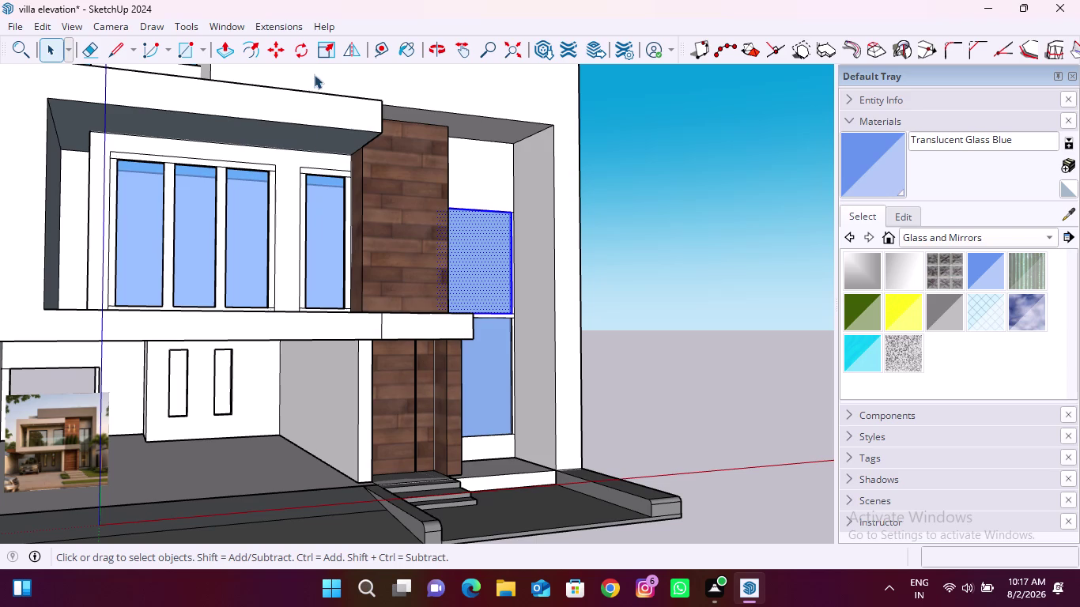
Pick the Rectangle tool over the band above the large upper window.
click(179, 50)
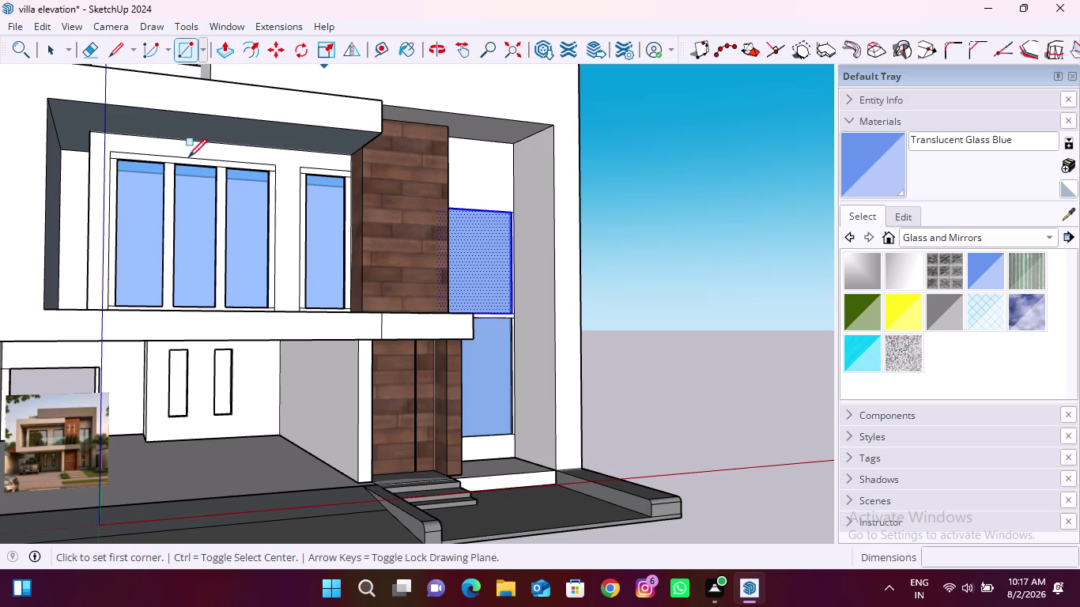
Draw rectangles filling the left and right narrow ground-floor openings.
middle_drag(179, 401, 137, 411)
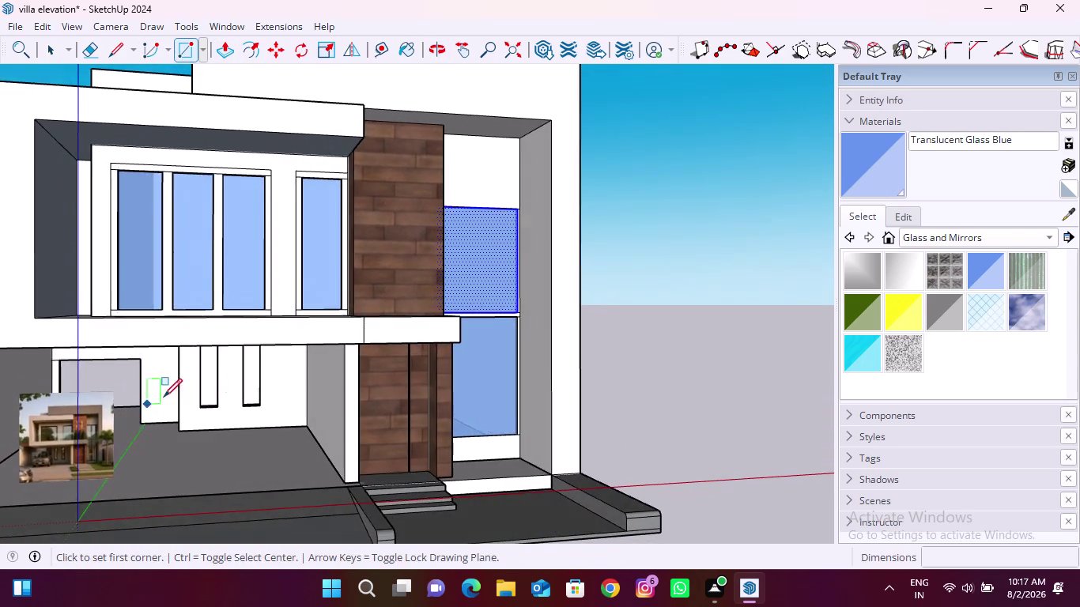
scroll(up, 3)
middle_drag(203, 446, 193, 463)
scroll(up, 3)
click(179, 457)
scroll(down, 3)
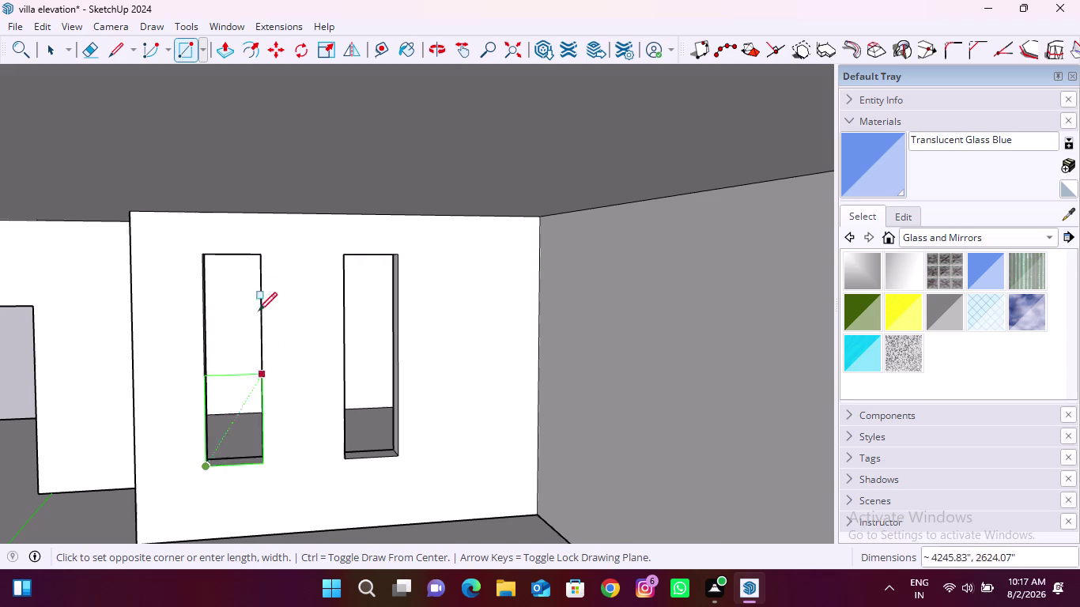
click(260, 261)
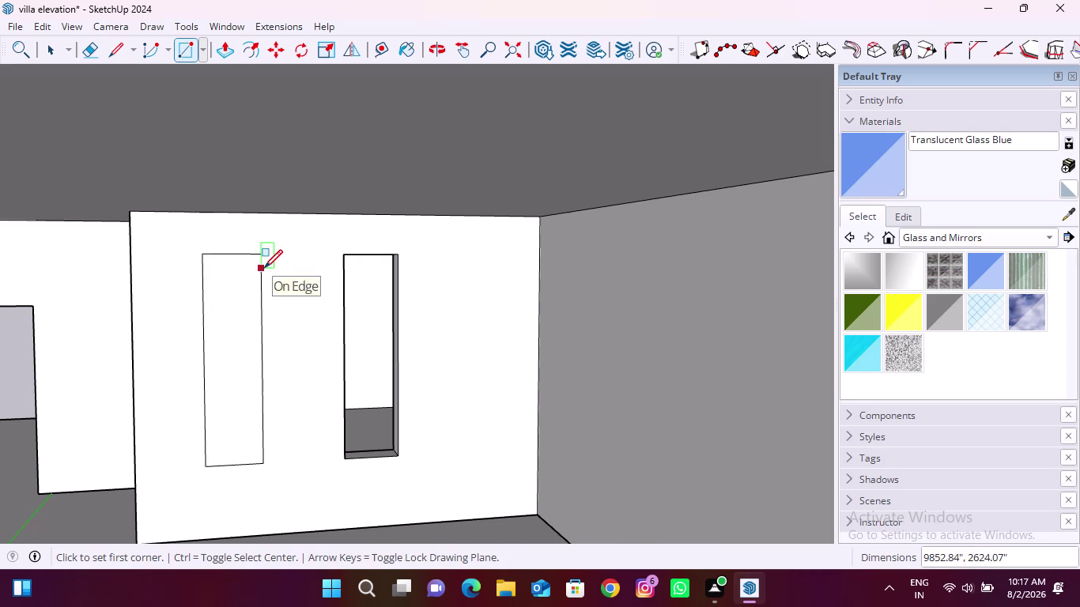
click(345, 458)
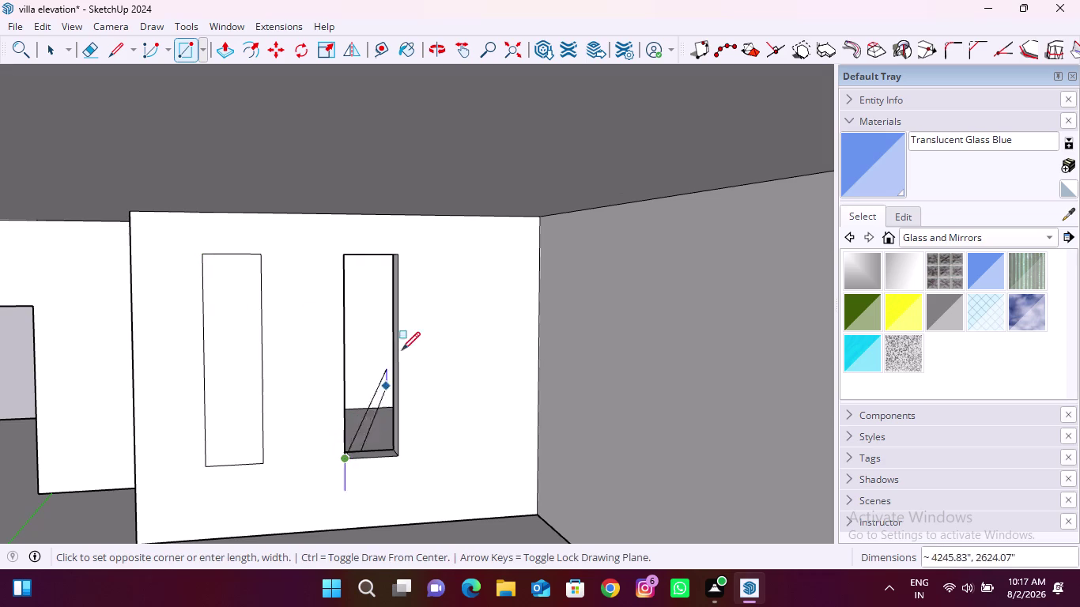
click(399, 261)
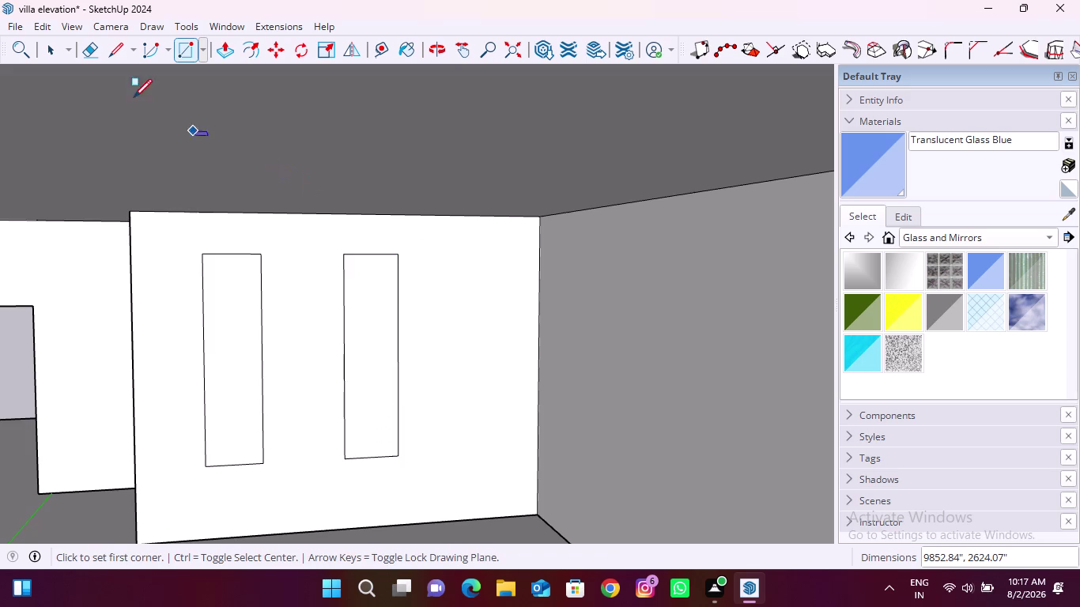
Select both new window panel faces for moving.
key(space)
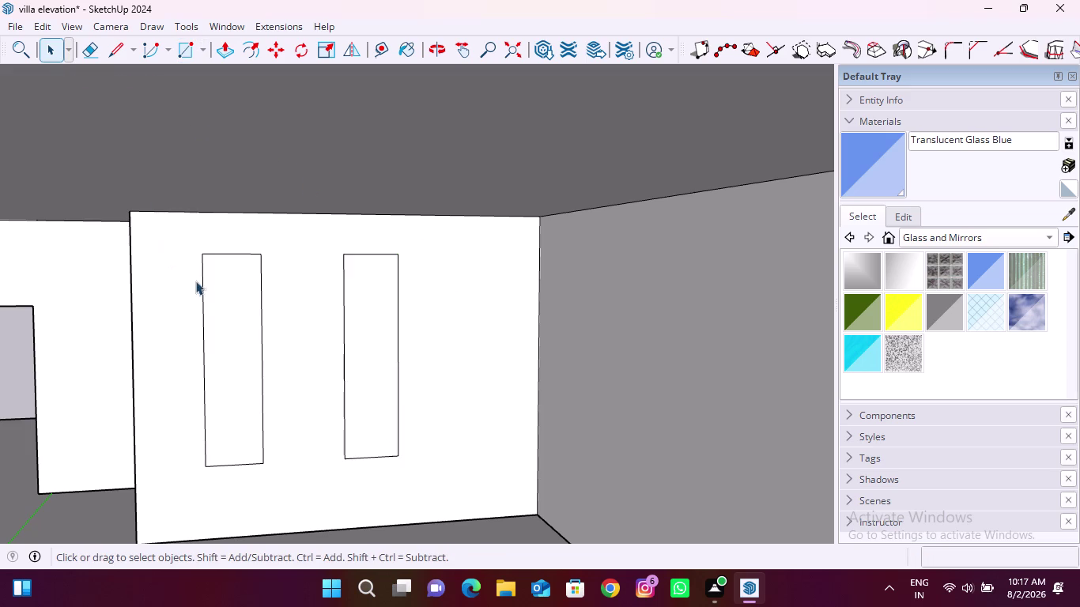
double_click(220, 310)
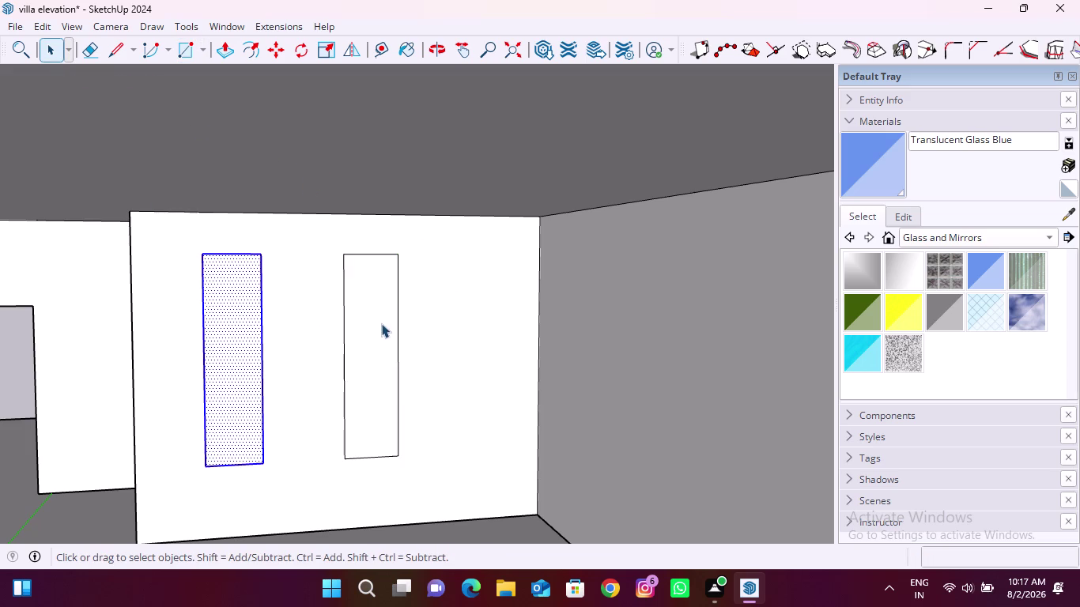
double_click(359, 333)
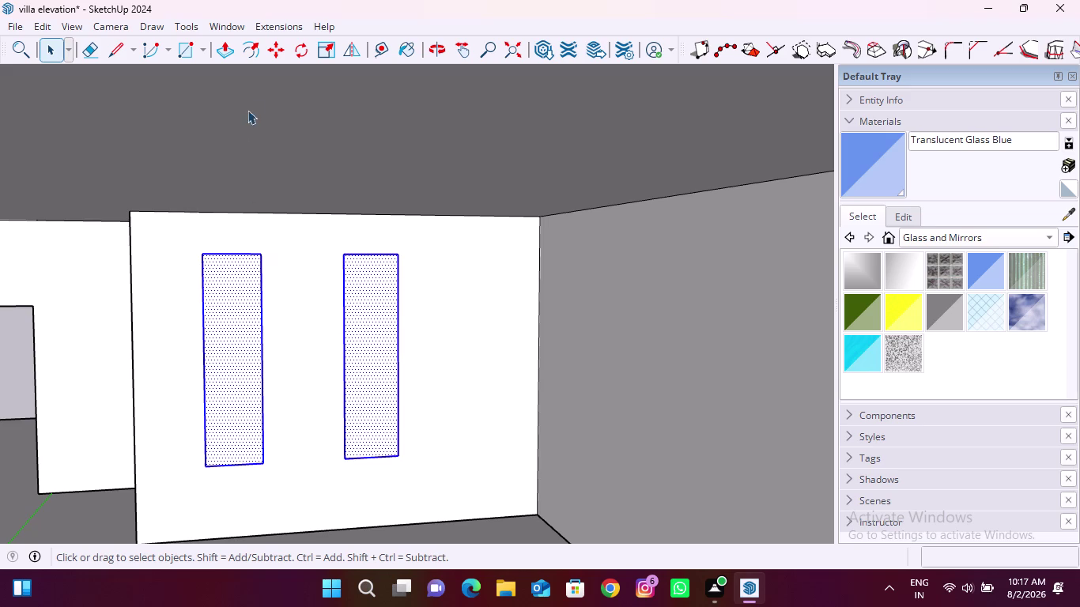
click(276, 56)
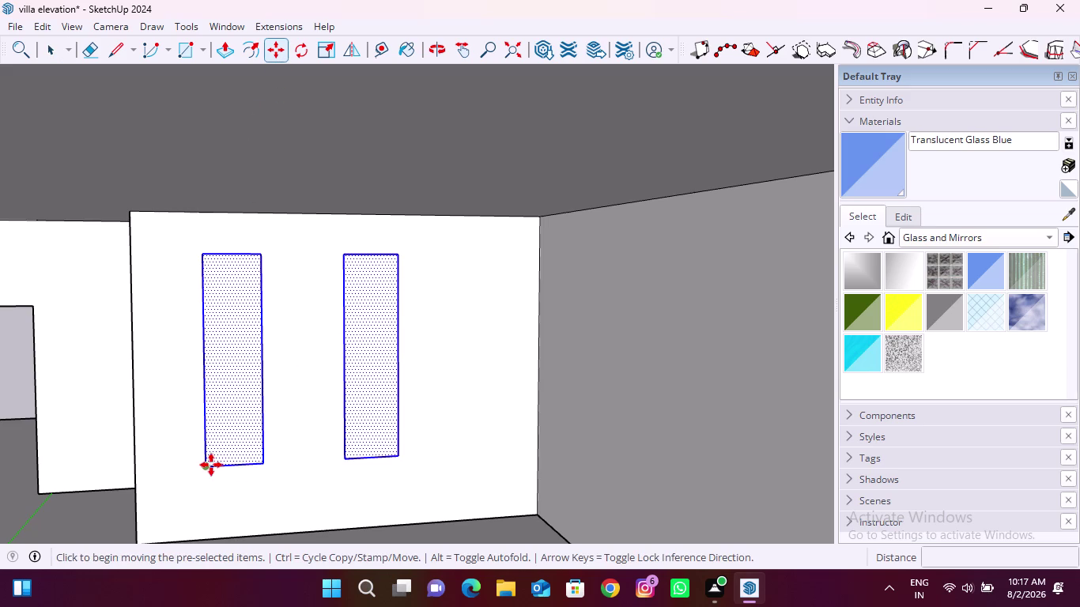
Copy the two window panels to a spot beside the house.
click(209, 465)
scroll(down, 3)
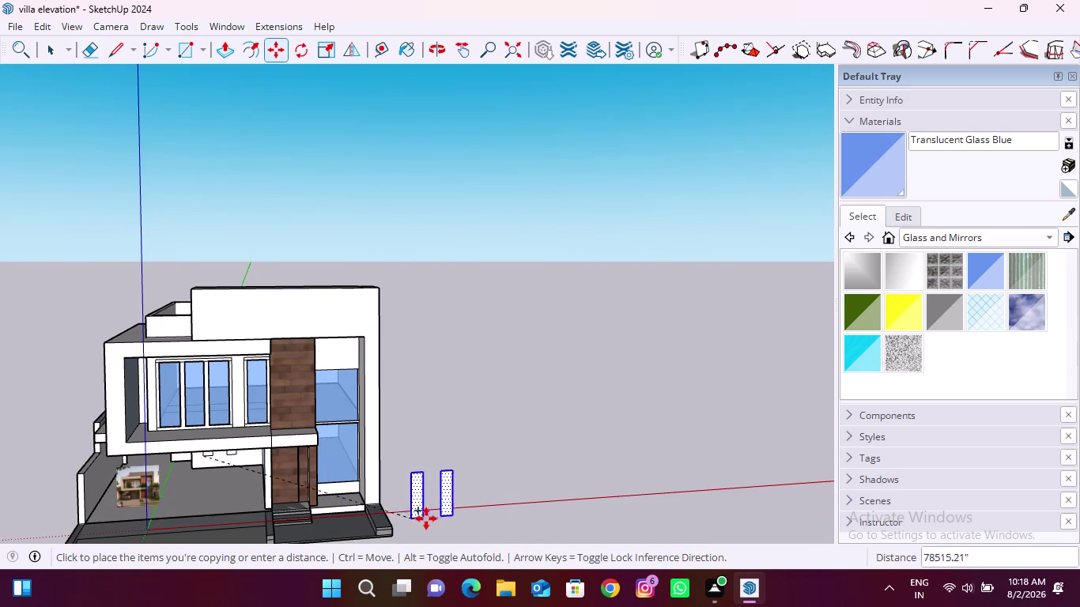
click(444, 518)
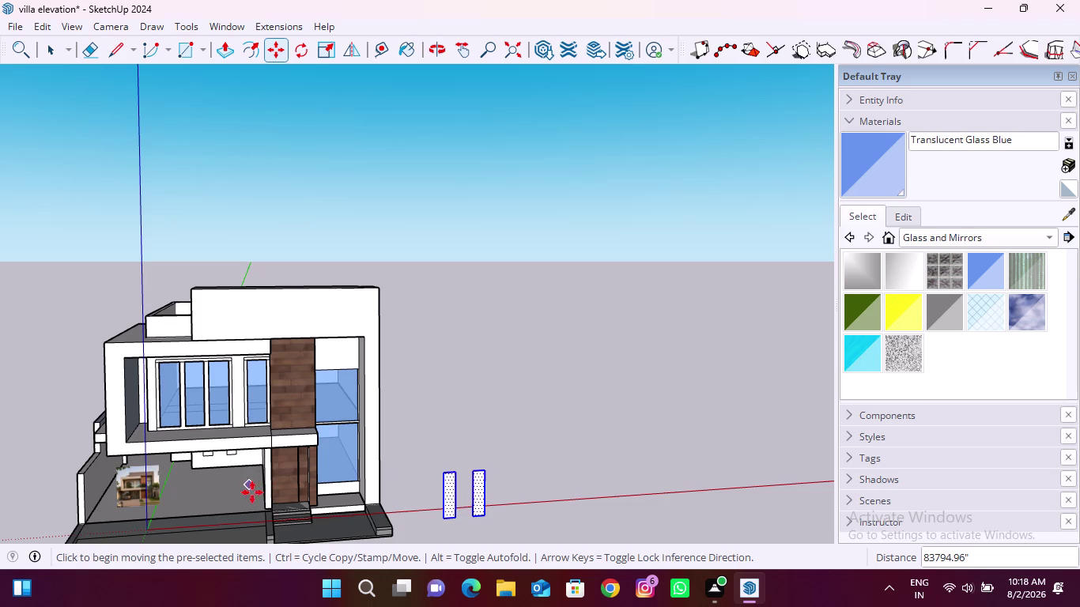
key(space)
Delete two selected elements in the lower wall openings.
scroll(up, 3)
middle_drag(208, 485, 214, 466)
scroll(up, 3)
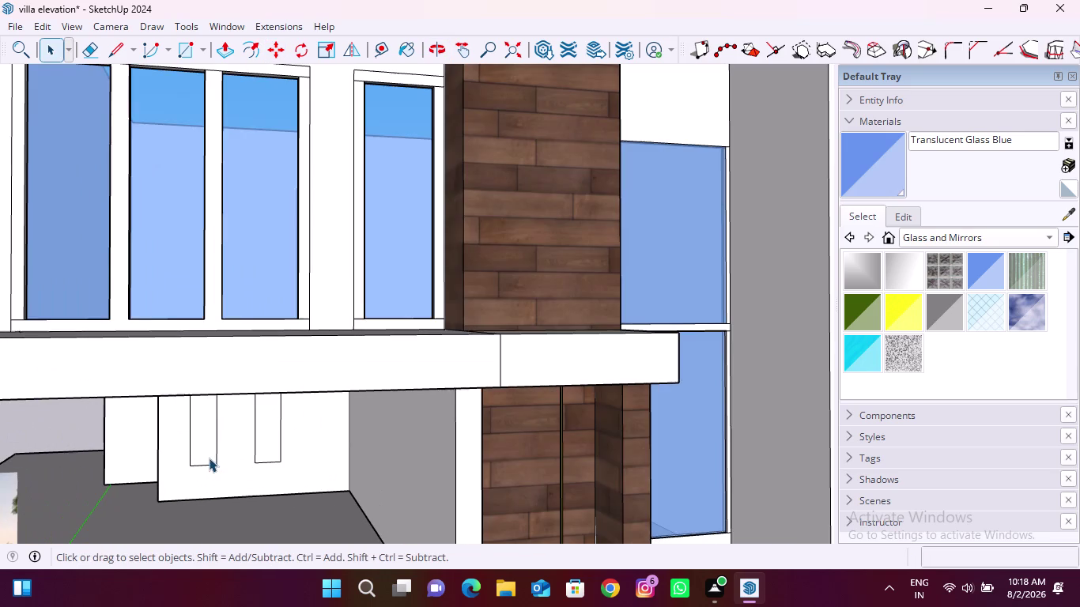
click(208, 452)
key(Delete)
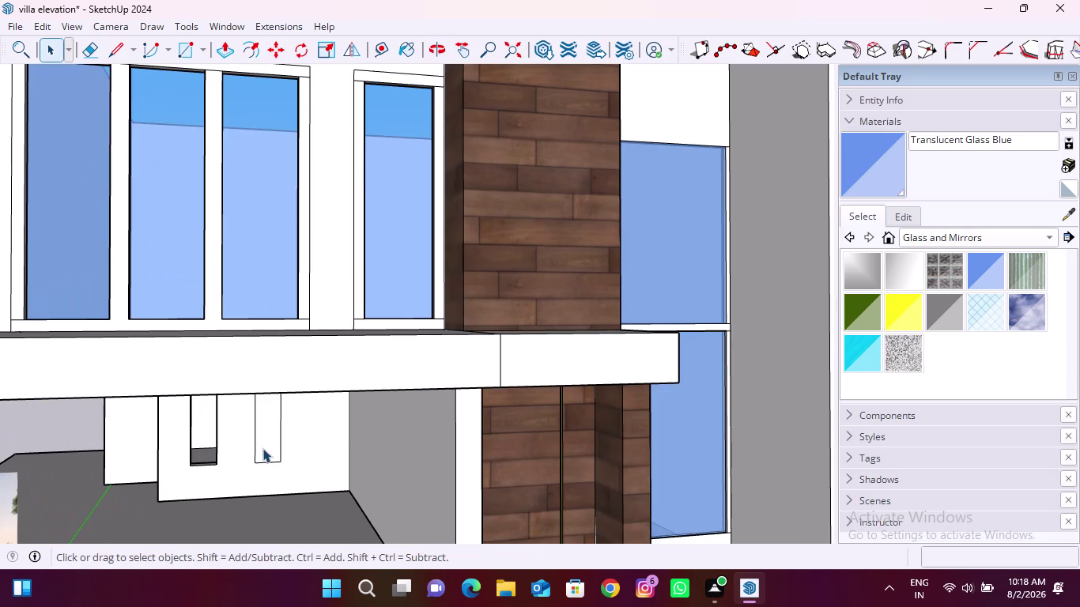
click(263, 446)
key(Delete)
Push/Pull the left copied panel into a thin slab.
scroll(down, 3)
scroll(down, 3)
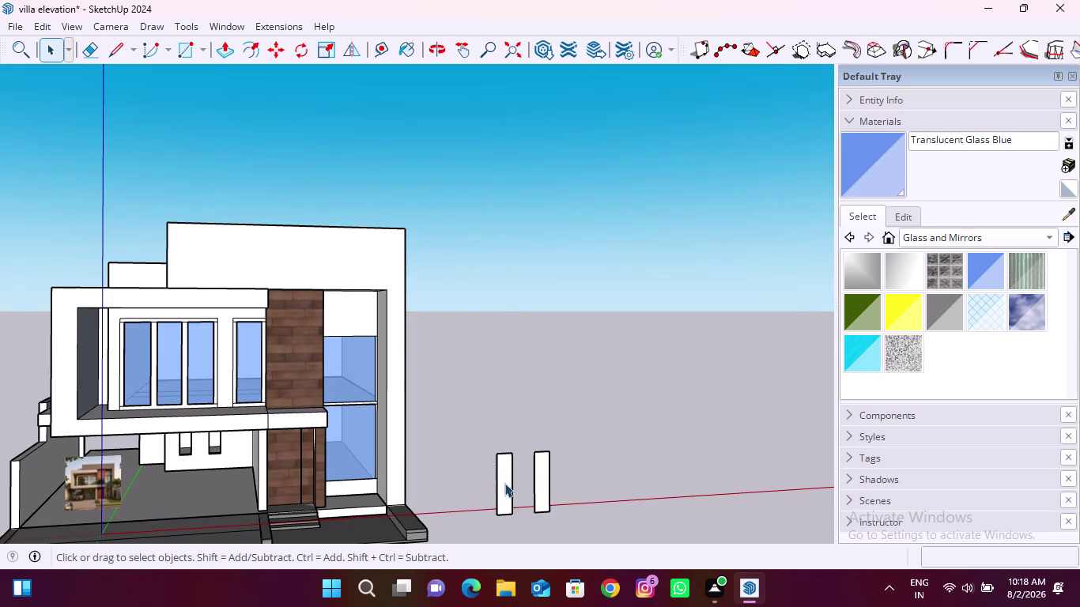
click(220, 54)
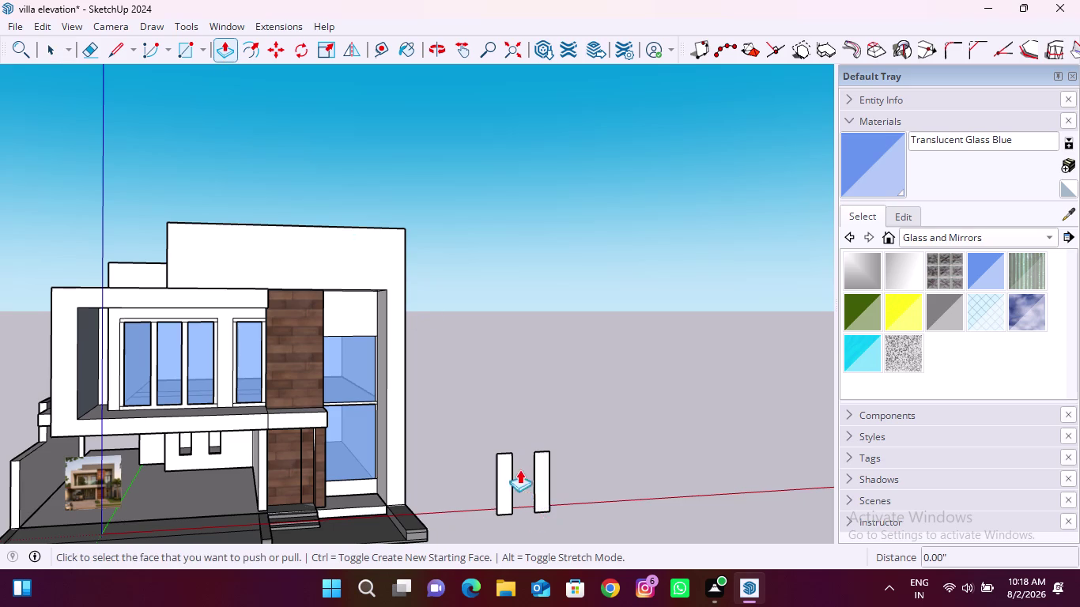
scroll(up, 3)
middle_drag(500, 463, 544, 506)
scroll(up, 3)
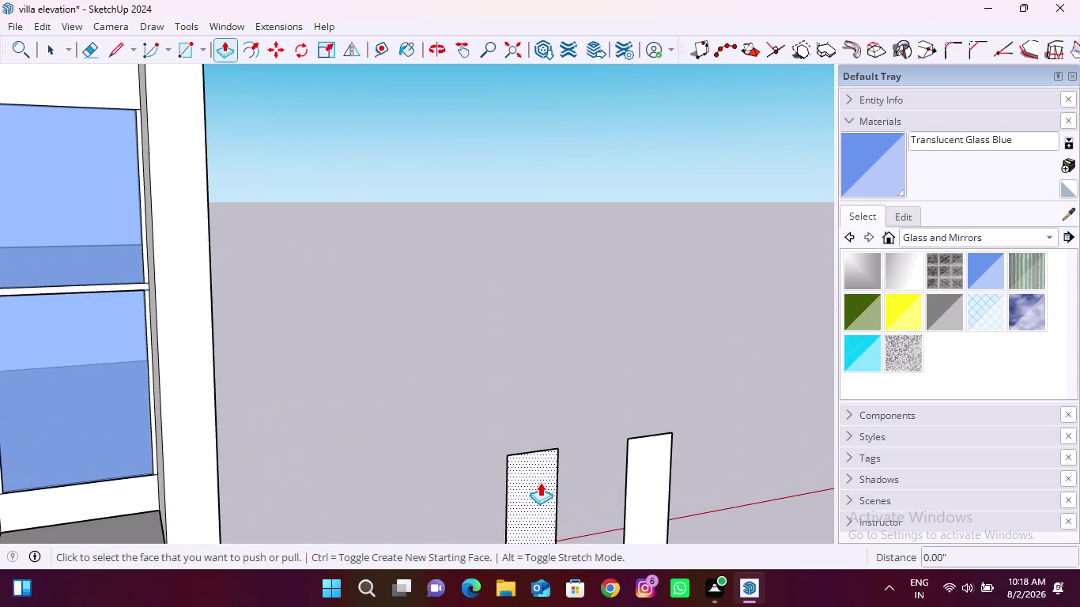
click(539, 475)
middle_drag(543, 477, 554, 492)
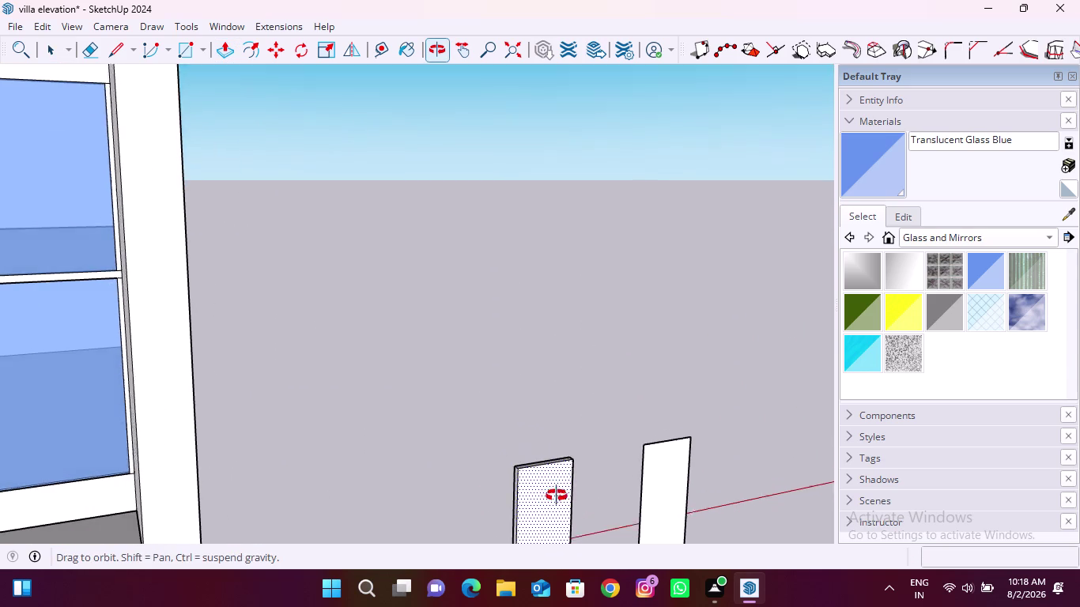
middle_drag(554, 492, 565, 506)
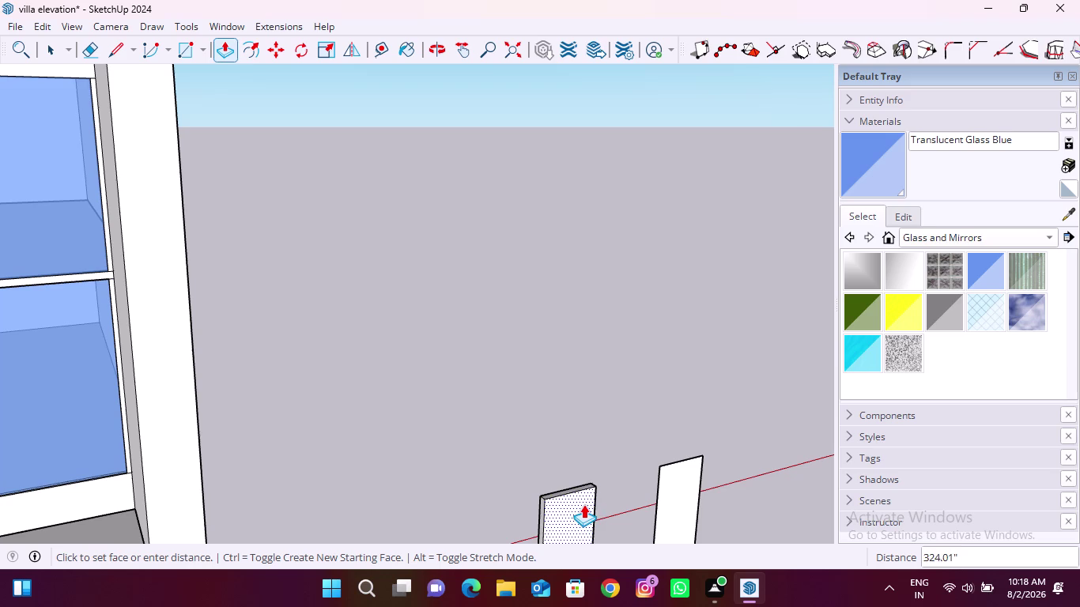
click(583, 505)
Give the right copied panel the same thickness, then select it.
scroll(down, 3)
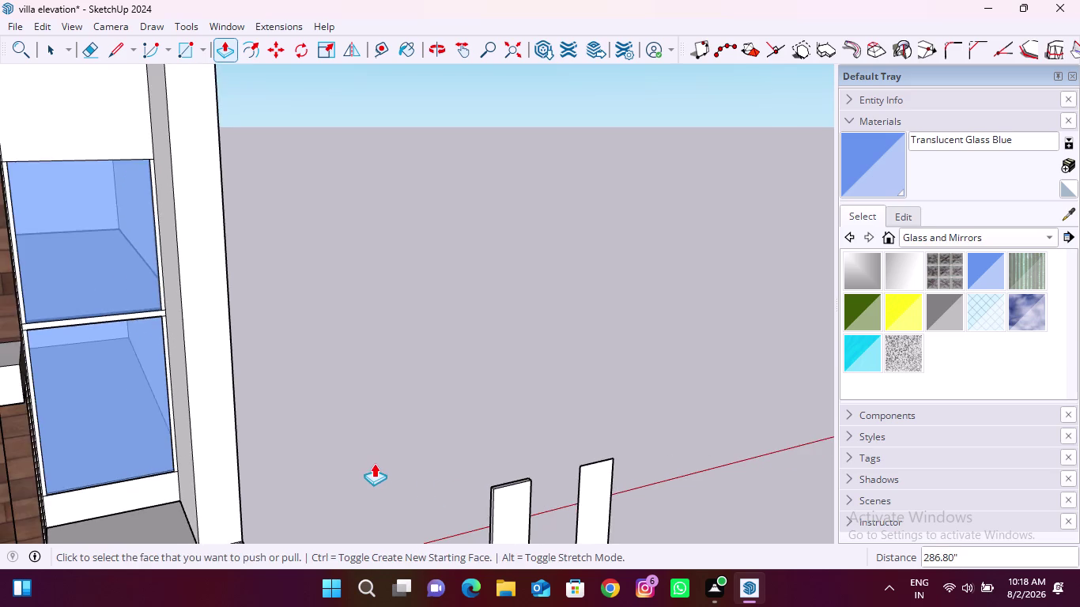
scroll(down, 3)
double_click(571, 481)
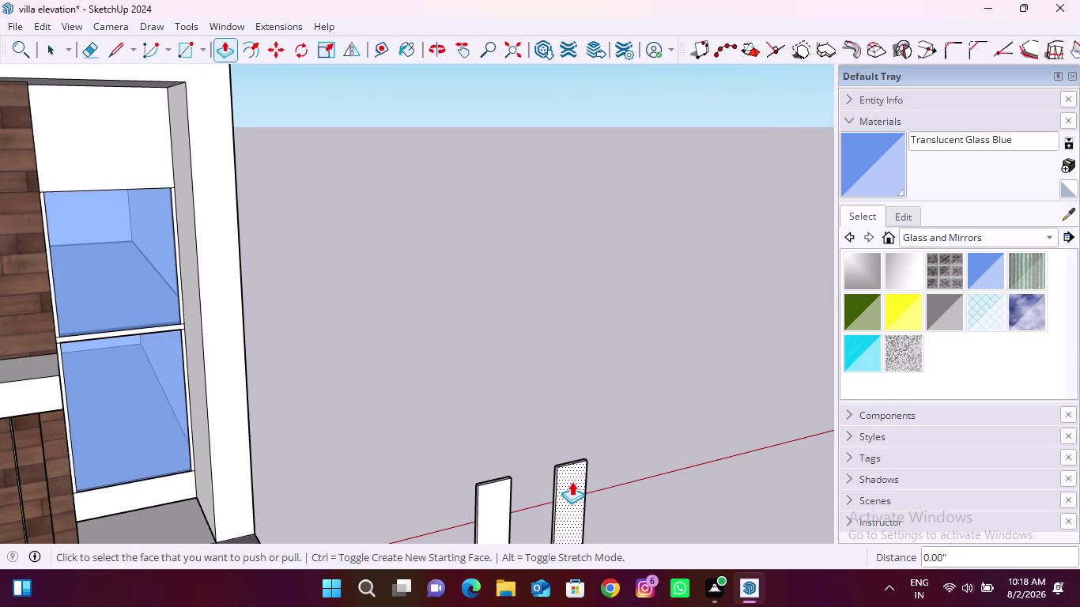
key(space)
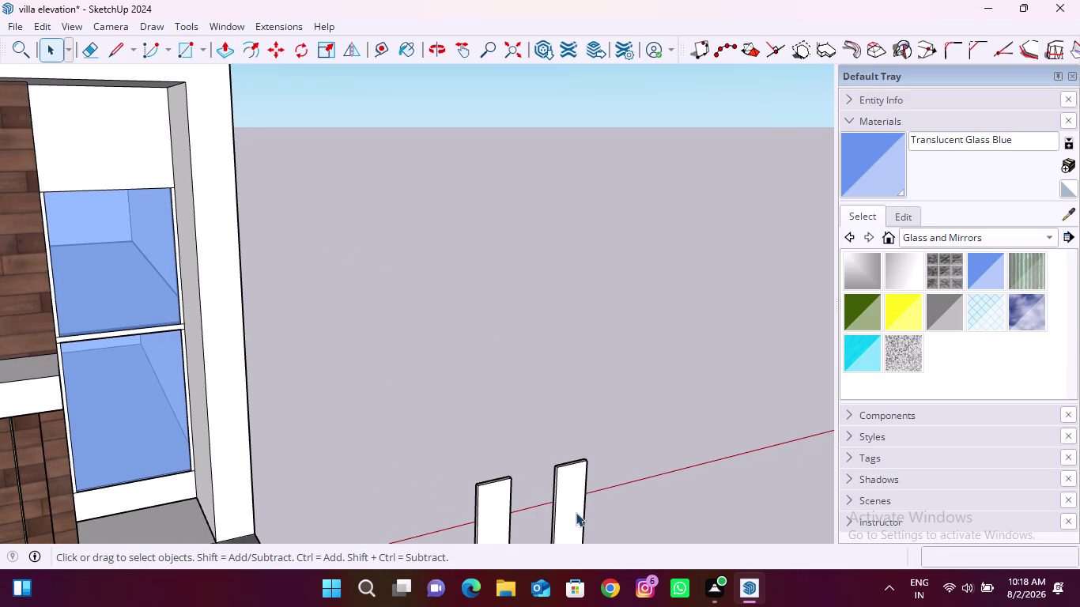
triple_click(575, 508)
Paint the right panel with Translucent Glass Blue.
click(889, 160)
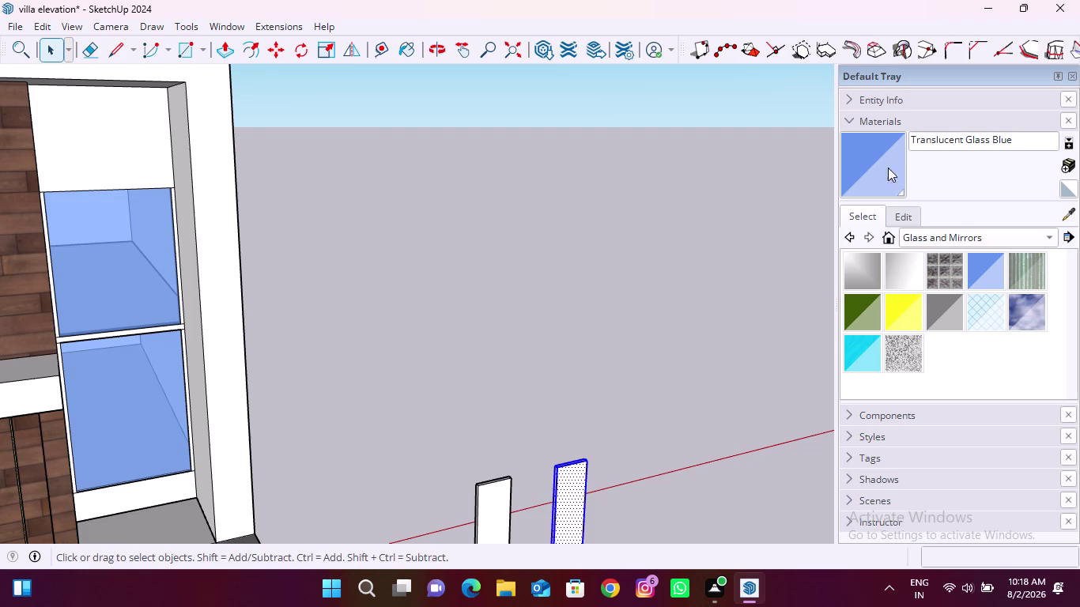
click(563, 493)
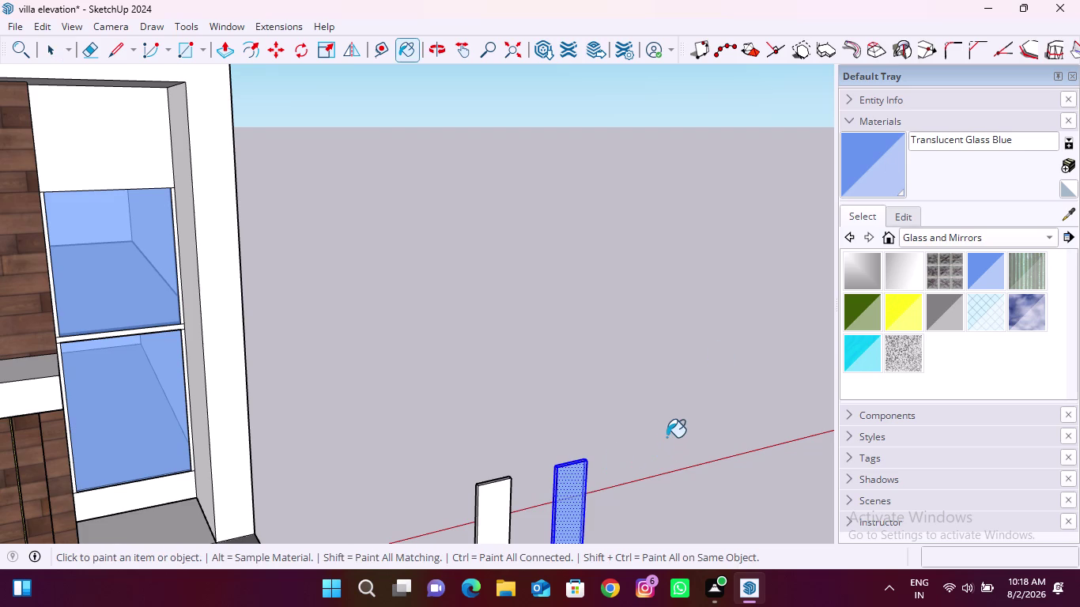
key(space)
Select the left panel and paint it Translucent Glass Blue too.
triple_click(491, 507)
triple_click(492, 502)
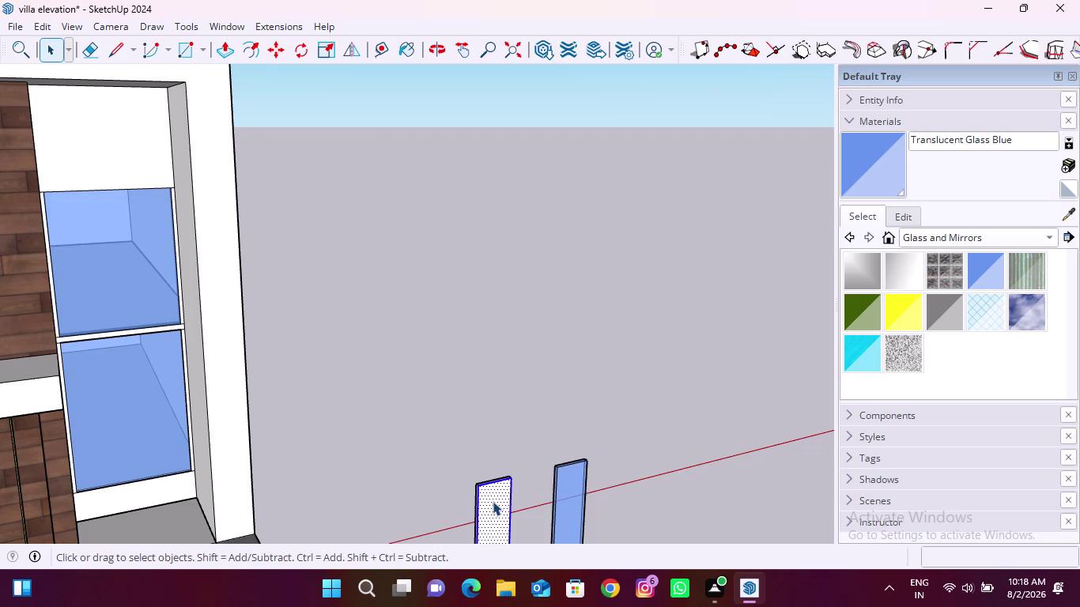
click(880, 157)
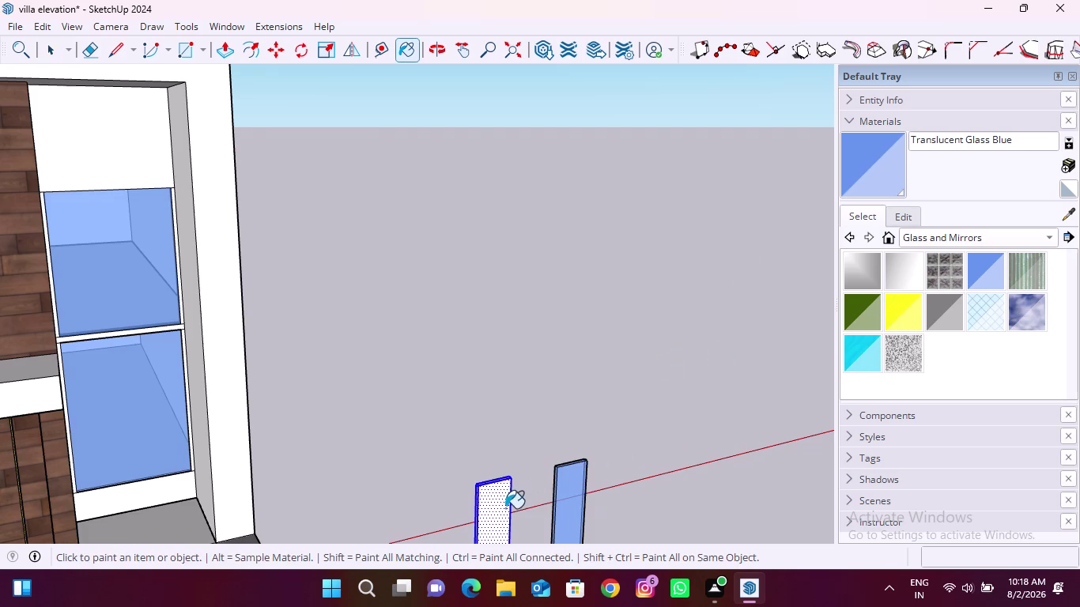
click(500, 511)
key(space)
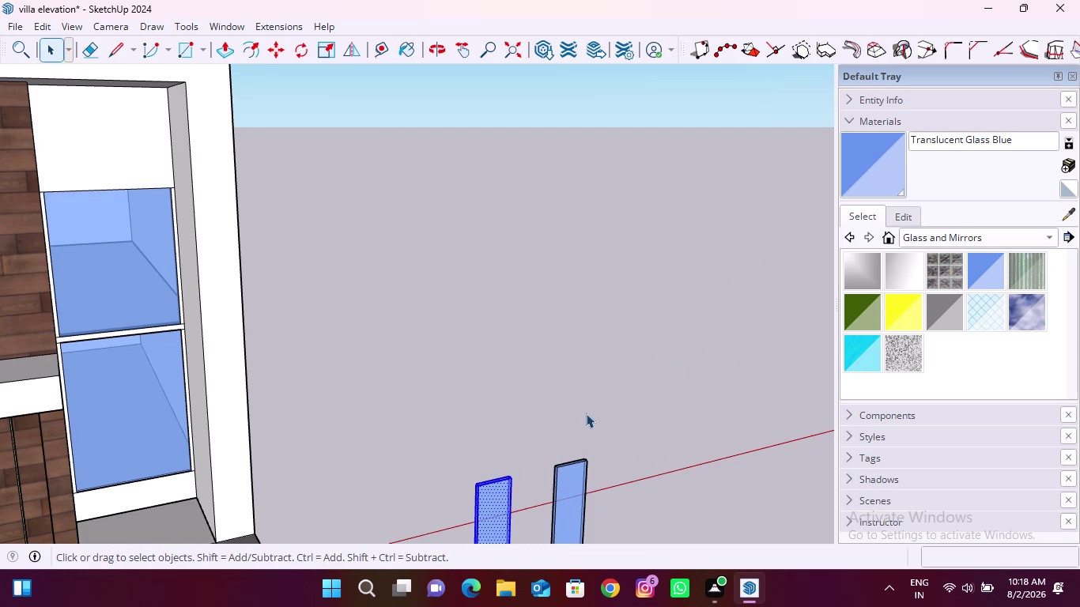
Select both blue glass panels together.
triple_click(562, 482)
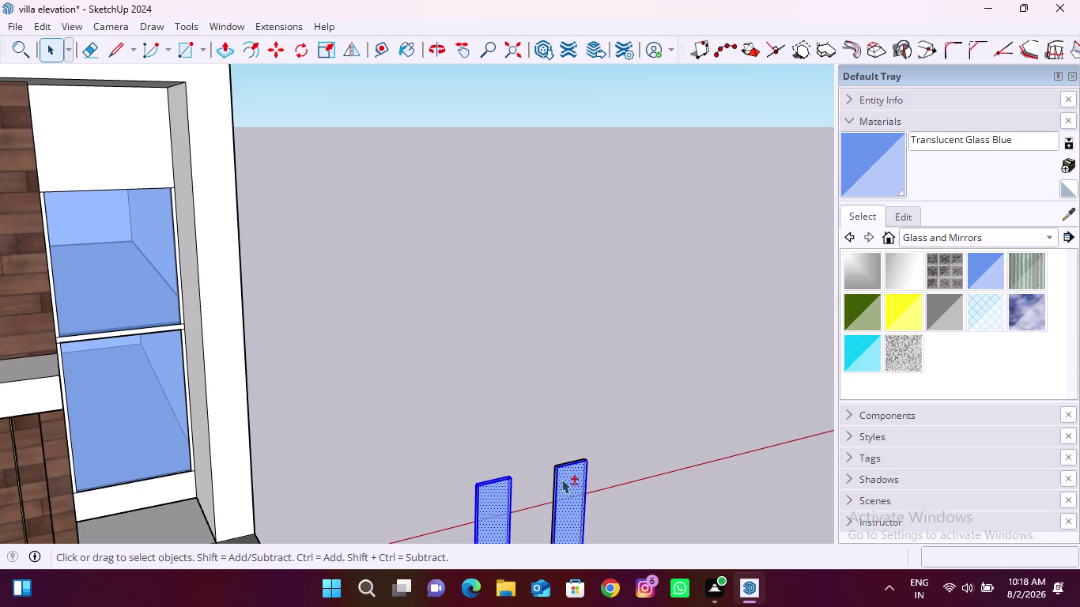
scroll(down, 3)
scroll(down, 3)
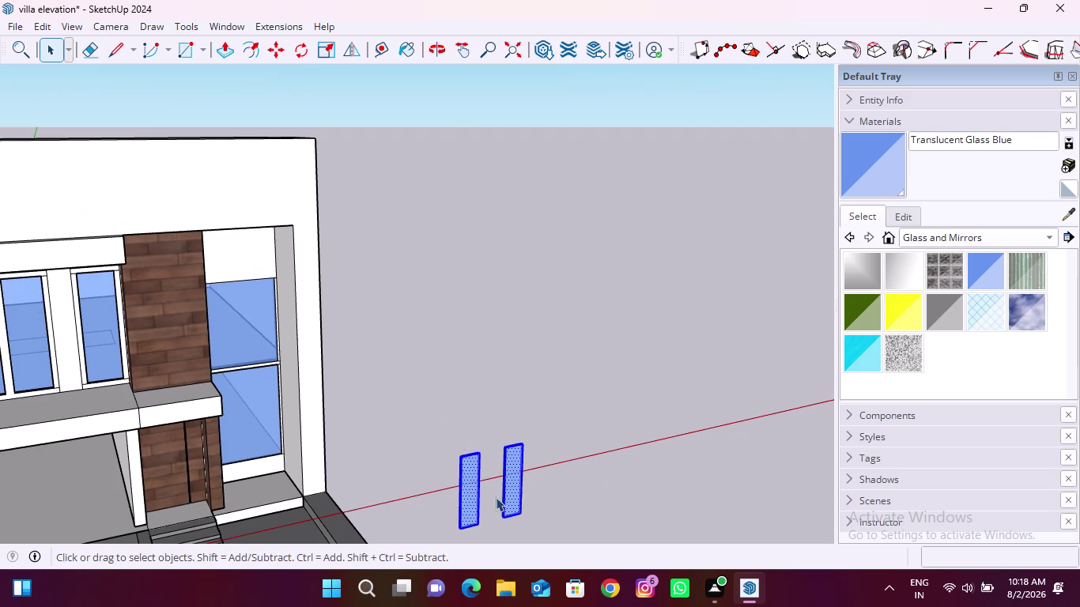
scroll(down, 3)
scroll(up, 3)
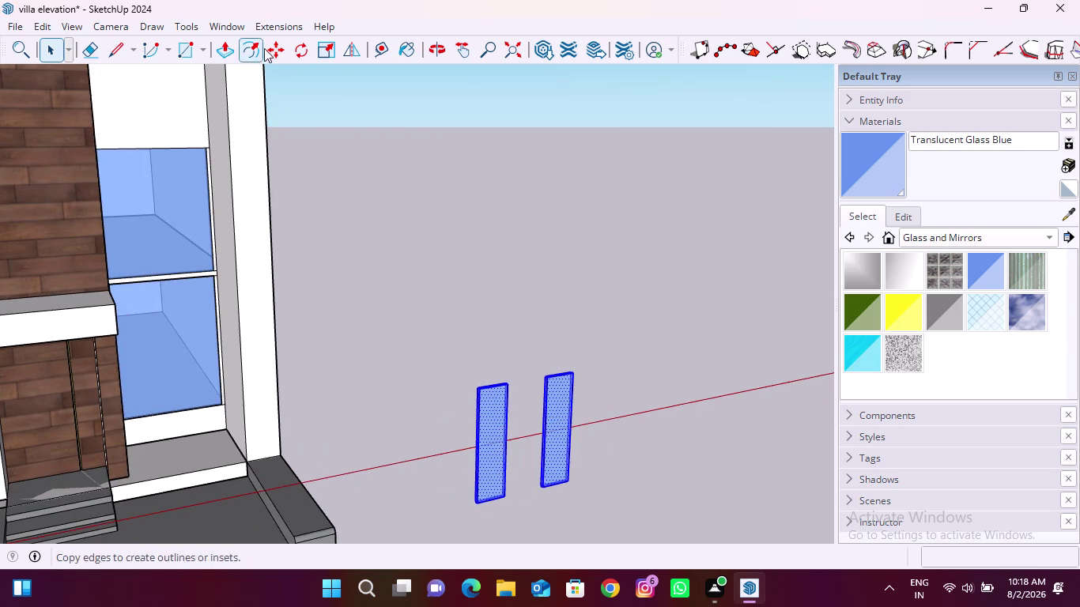
Grab both blue glass panels by their bottom corner with the Move tool.
click(268, 44)
scroll(up, 3)
scroll(up, 3)
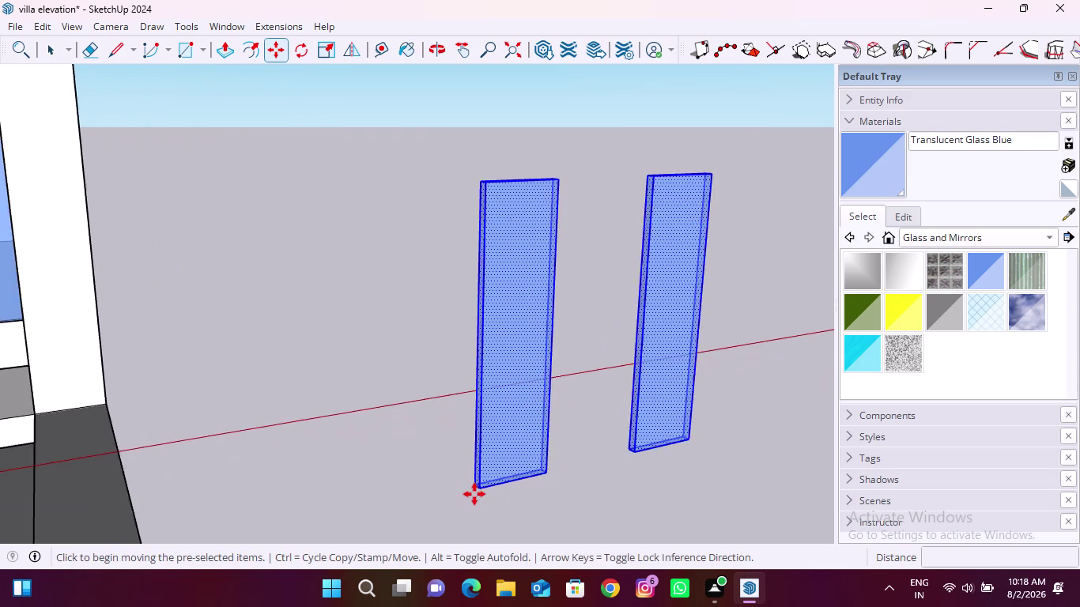
scroll(up, 3)
click(487, 475)
scroll(down, 3)
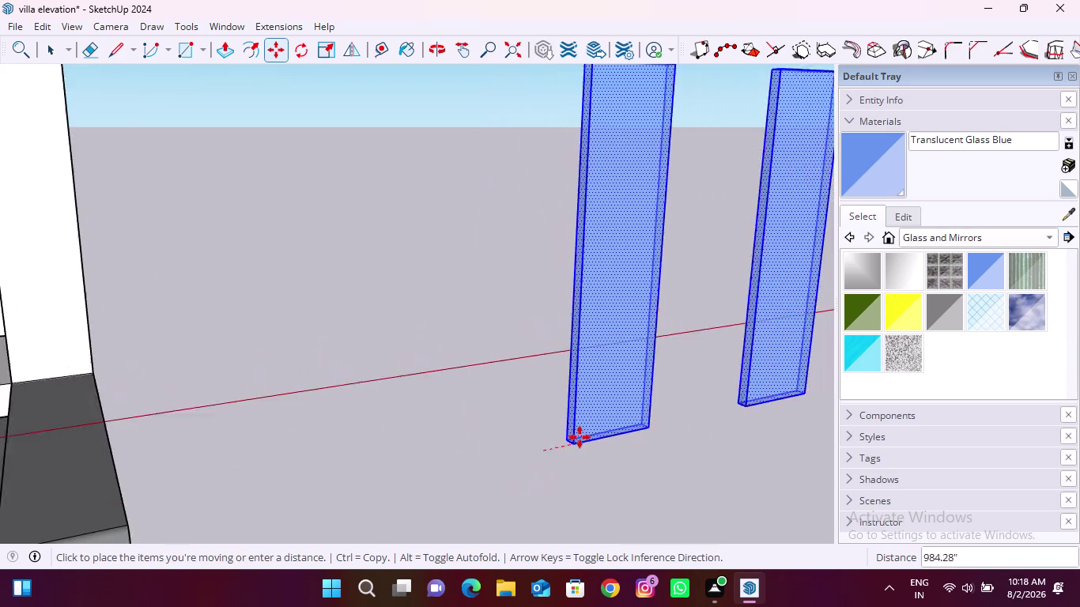
scroll(down, 3)
Drop the panels into the tall narrow wall openings, side by side.
middle_drag(351, 467, 228, 438)
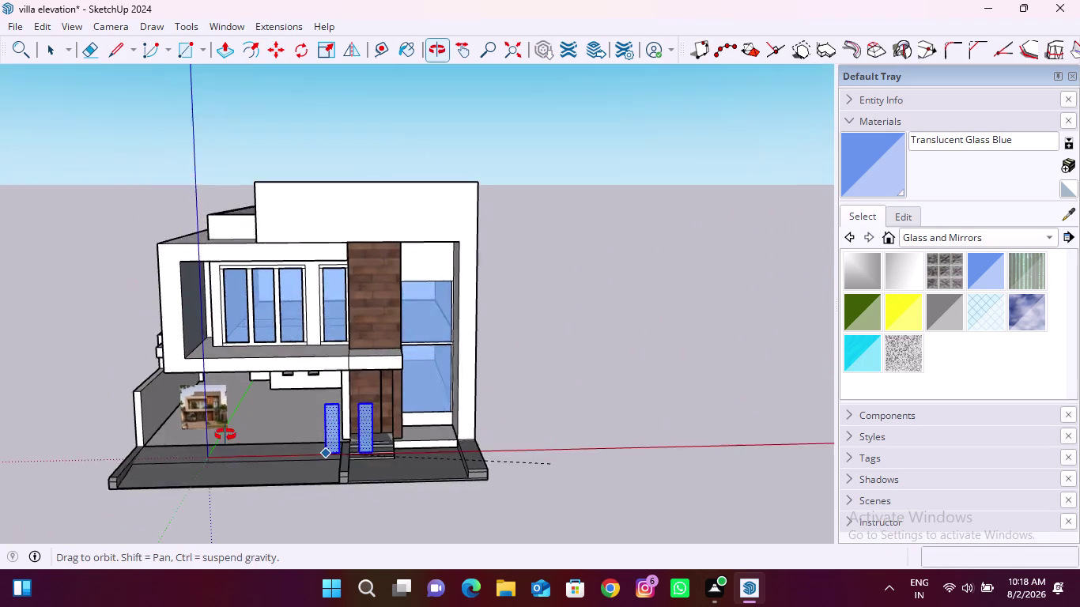
middle_drag(228, 438, 222, 430)
scroll(up, 3)
scroll(up, 3)
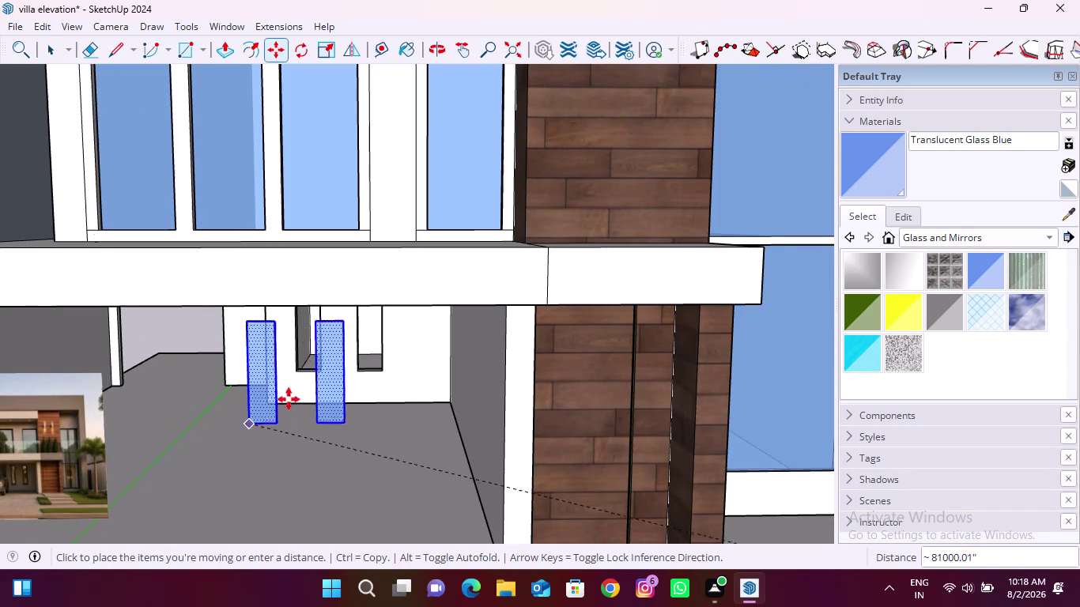
scroll(up, 3)
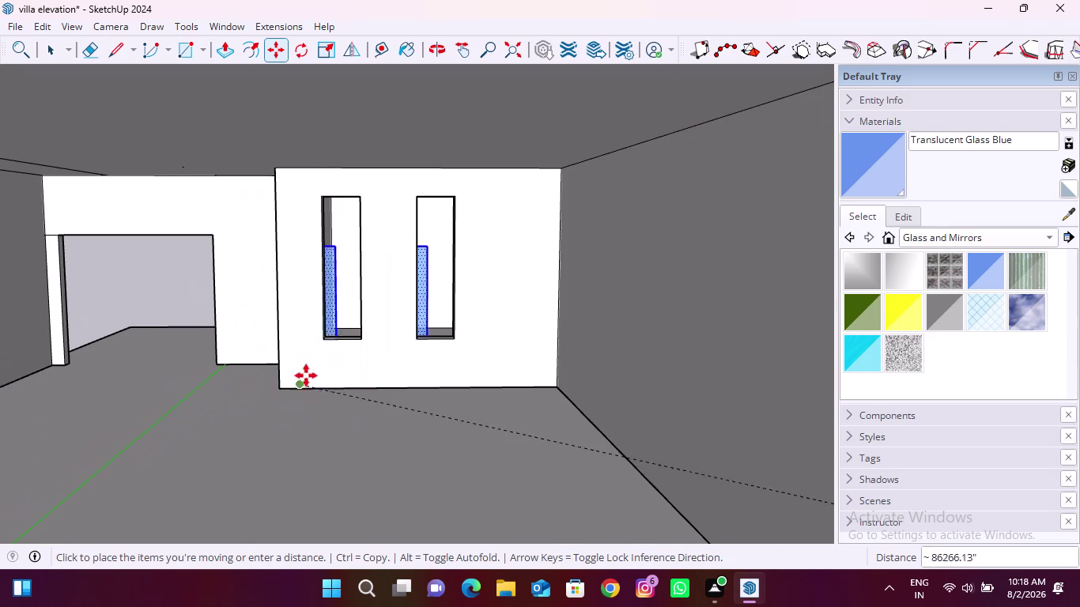
scroll(up, 3)
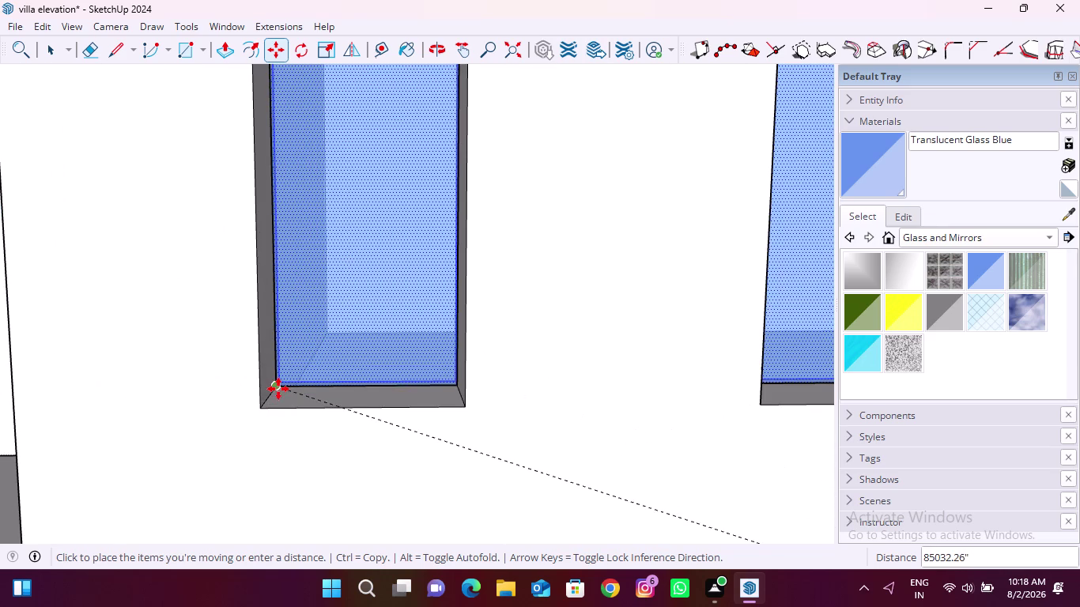
click(269, 396)
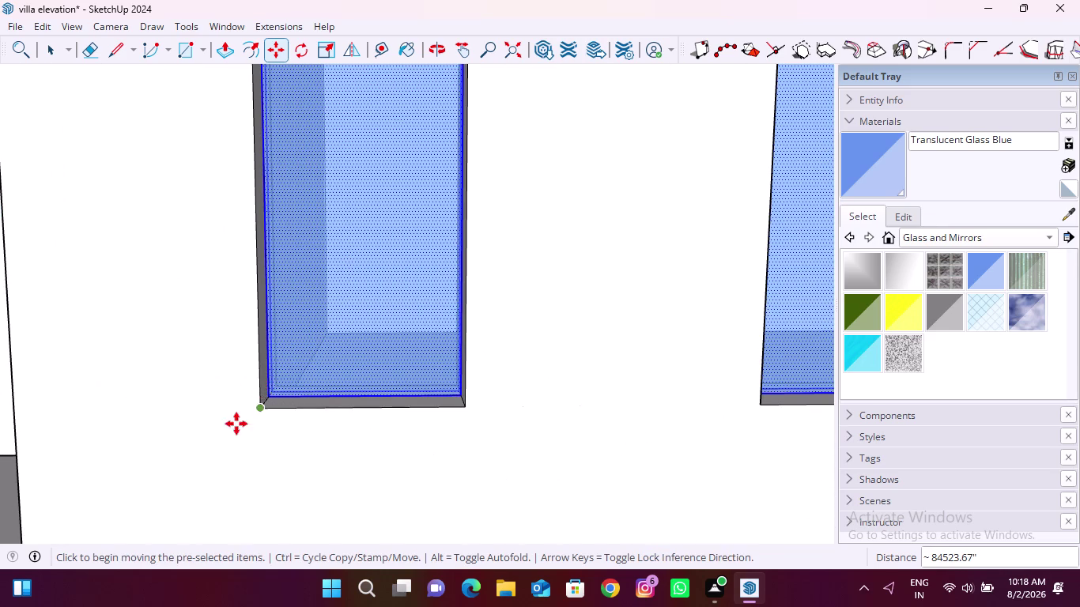
scroll(down, 3)
key(space)
scroll(down, 3)
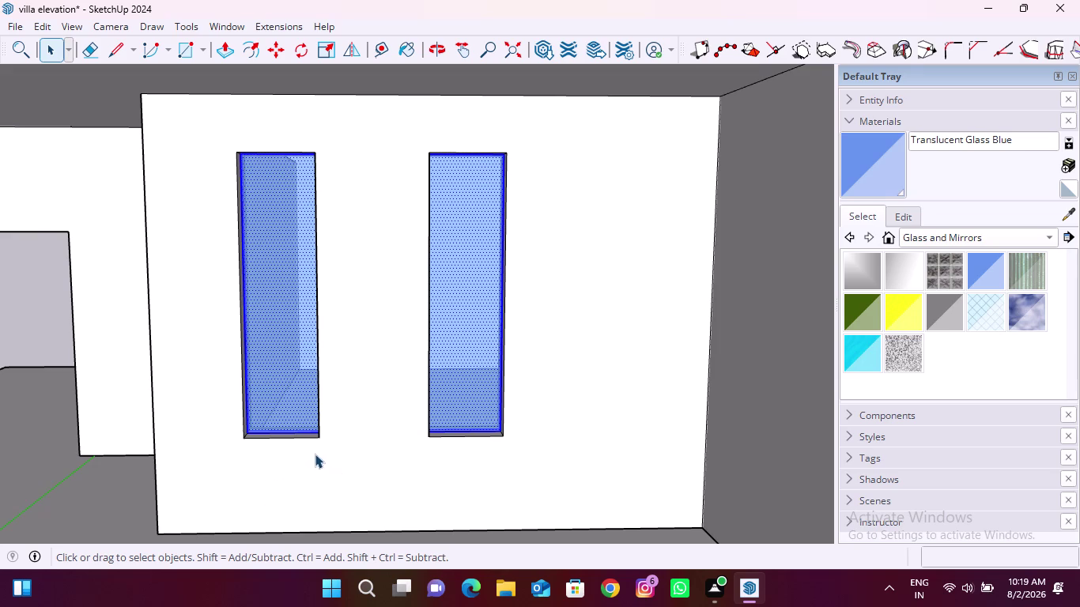
Push/Pull the right window's side frame strip out from the wall.
middle_drag(315, 450, 426, 481)
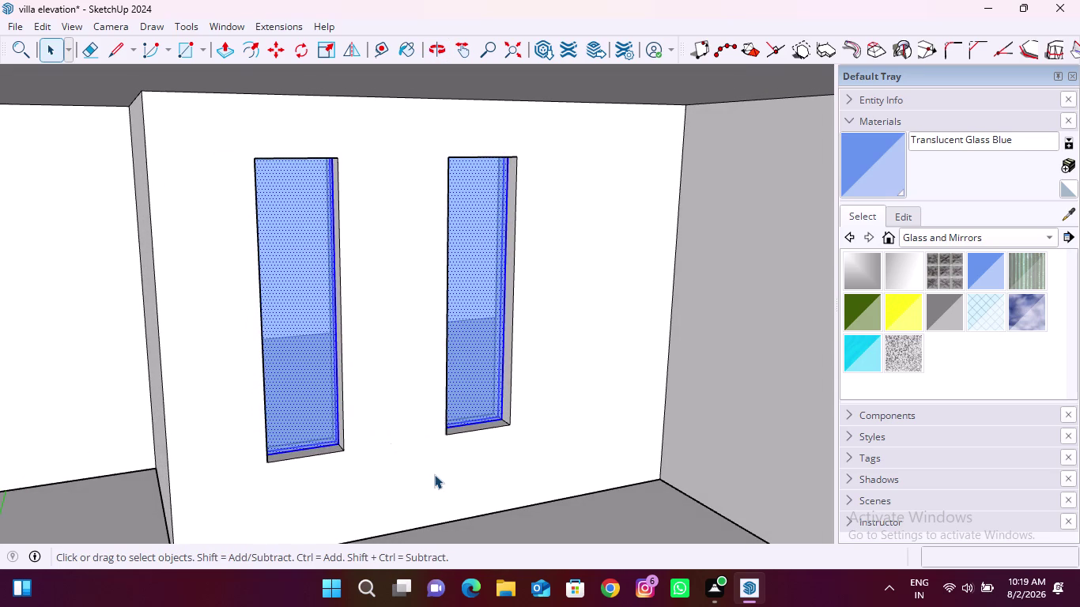
click(228, 56)
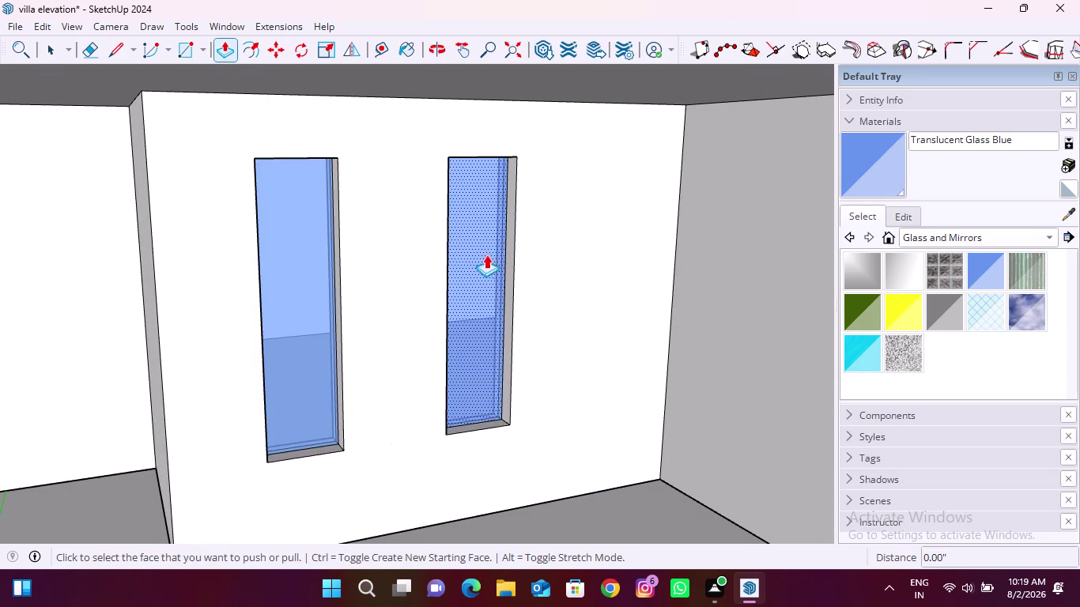
scroll(up, 3)
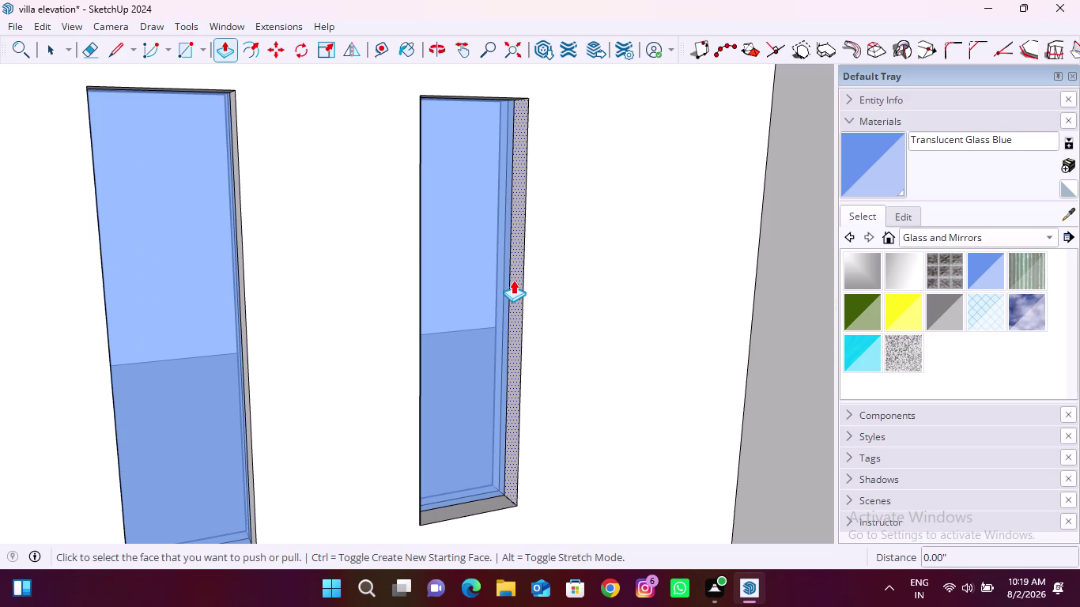
click(513, 280)
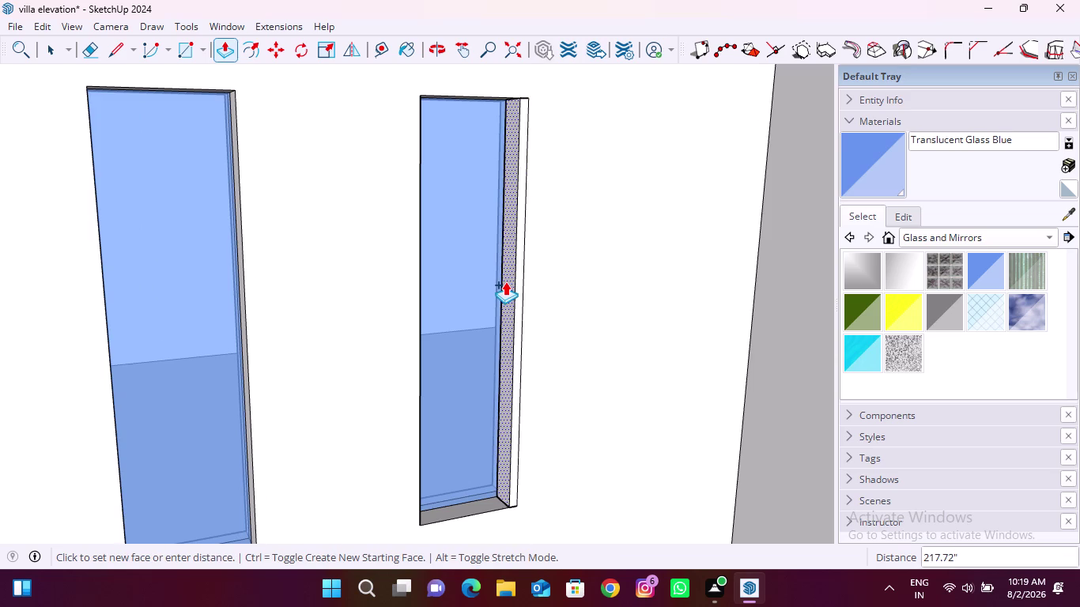
click(505, 281)
middle_drag(473, 343, 371, 344)
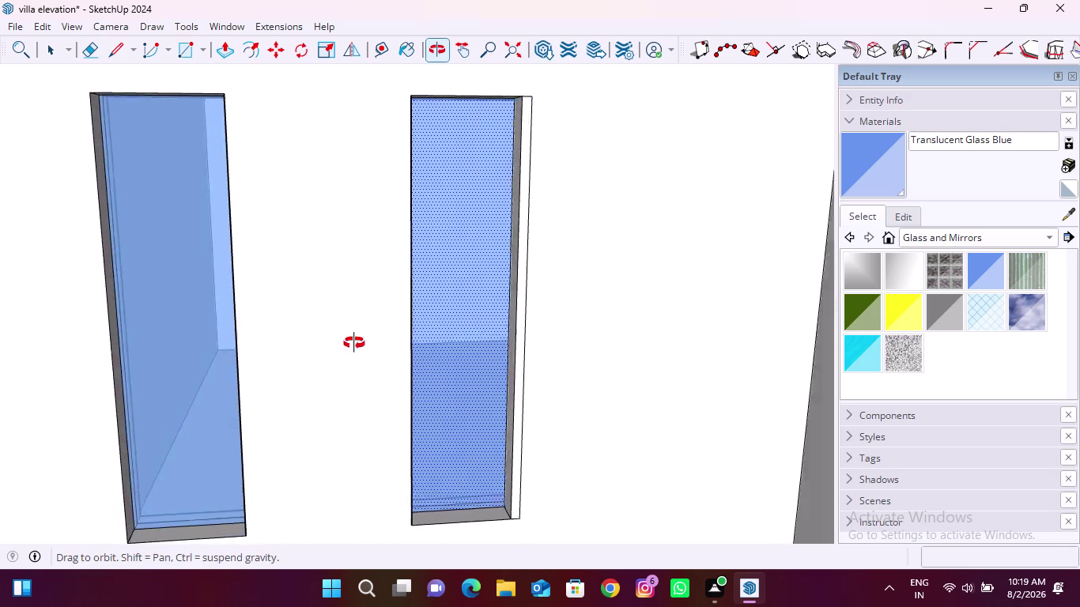
middle_drag(372, 343, 155, 337)
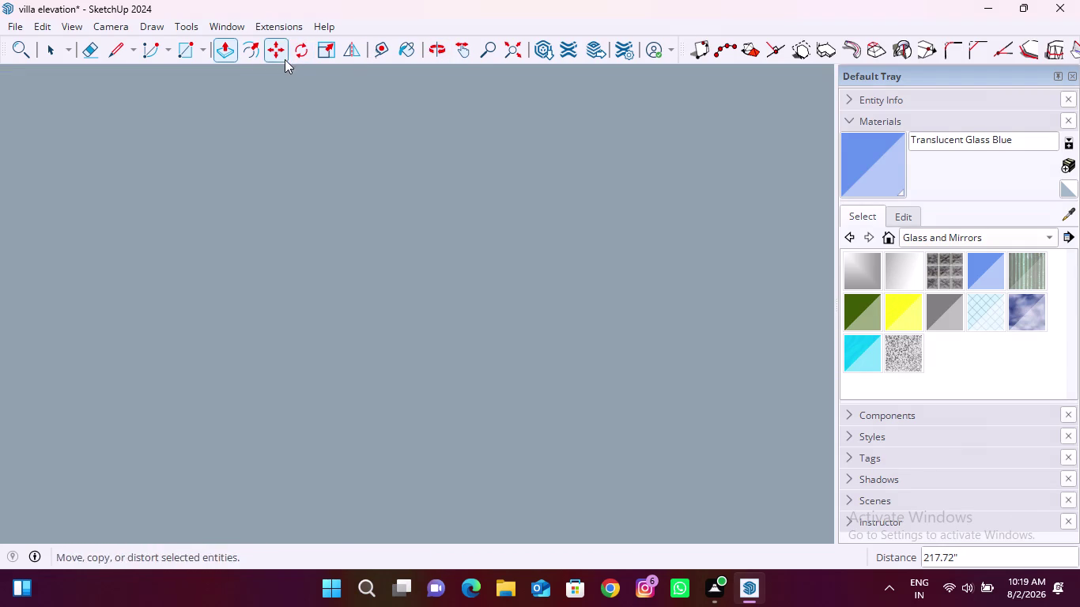
Extrude the right window's other side strip and top strip to the same depth.
click(512, 49)
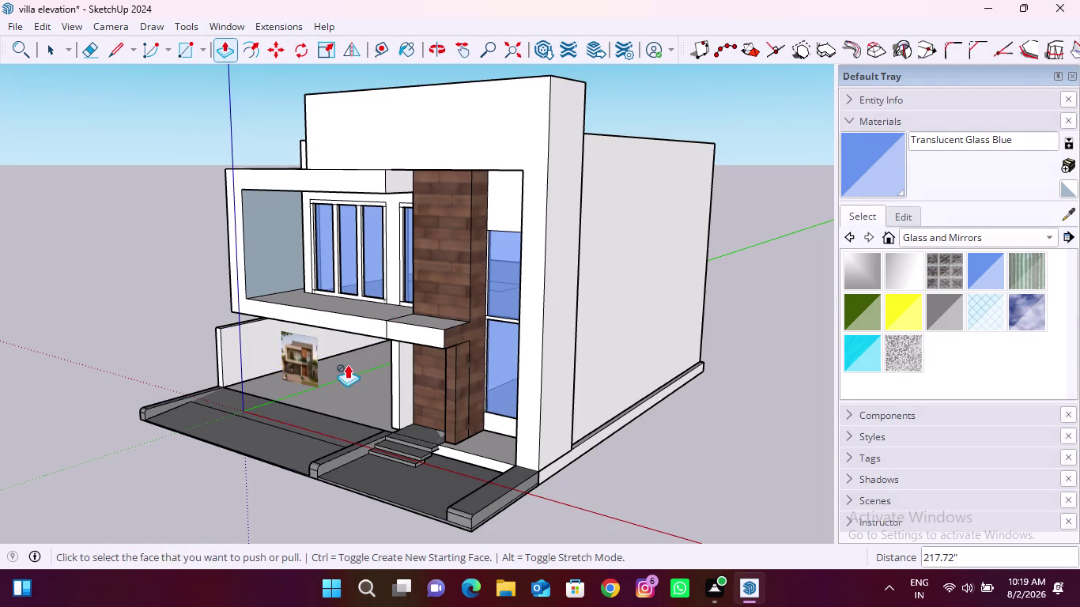
middle_drag(348, 365, 420, 346)
scroll(up, 3)
middle_drag(366, 361, 410, 344)
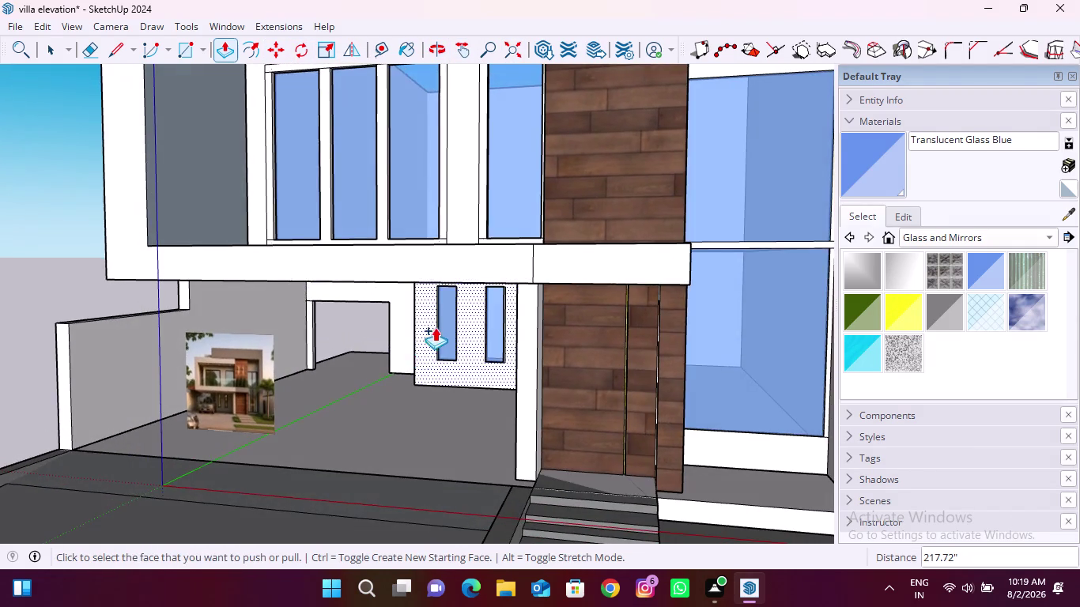
scroll(up, 3)
middle_drag(535, 320, 477, 320)
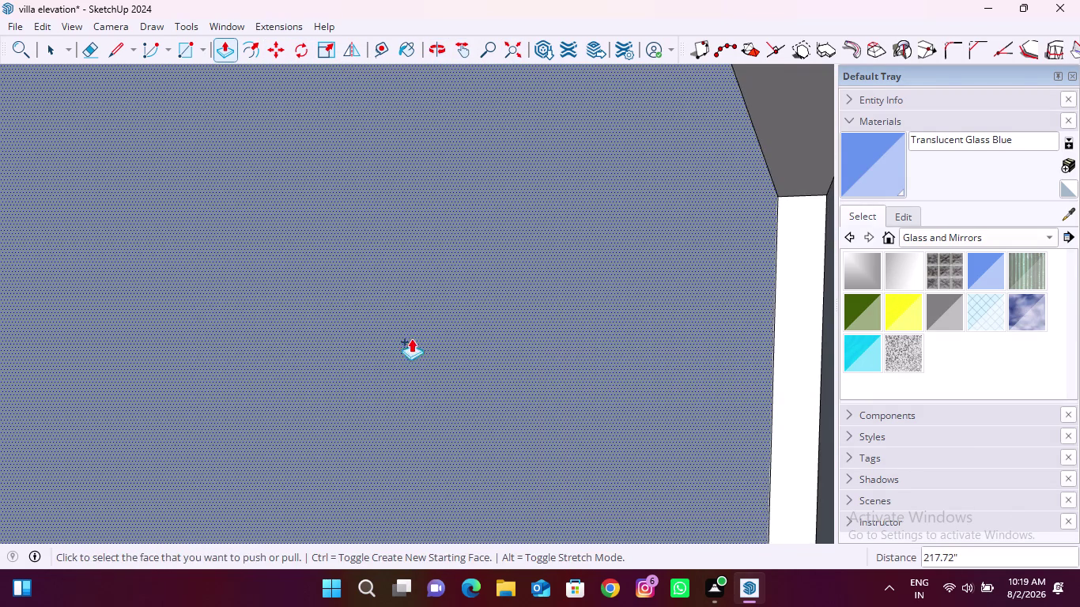
middle_drag(411, 338, 607, 330)
scroll(up, 3)
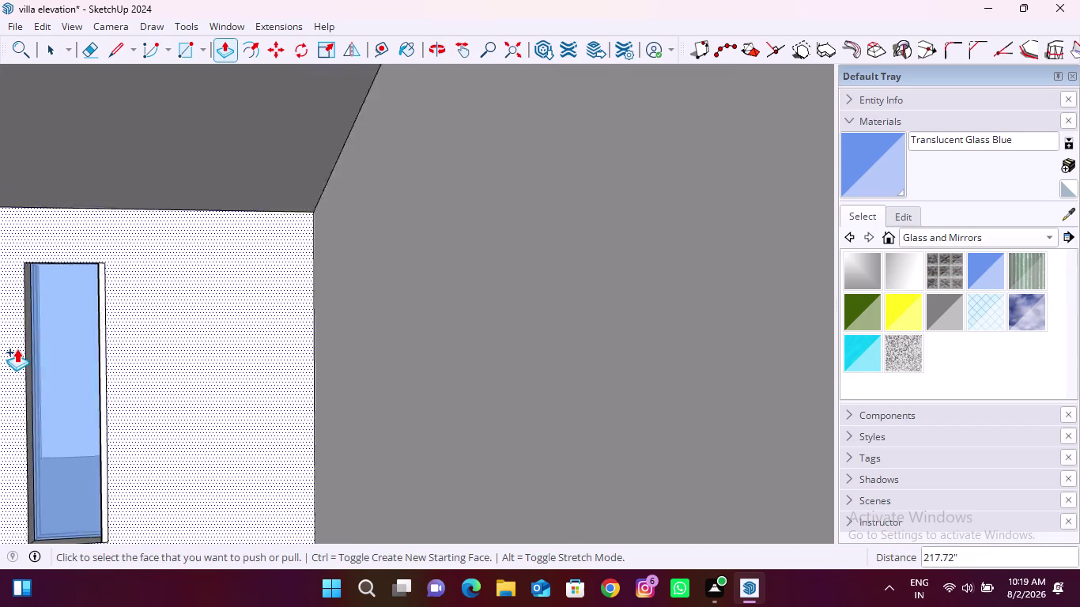
scroll(up, 3)
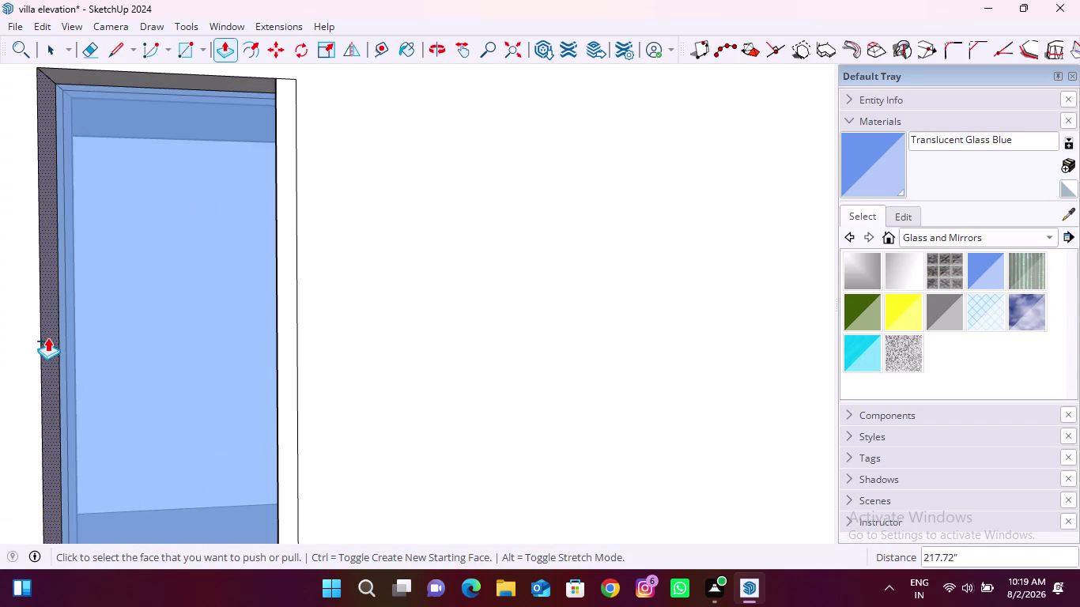
double_click(47, 338)
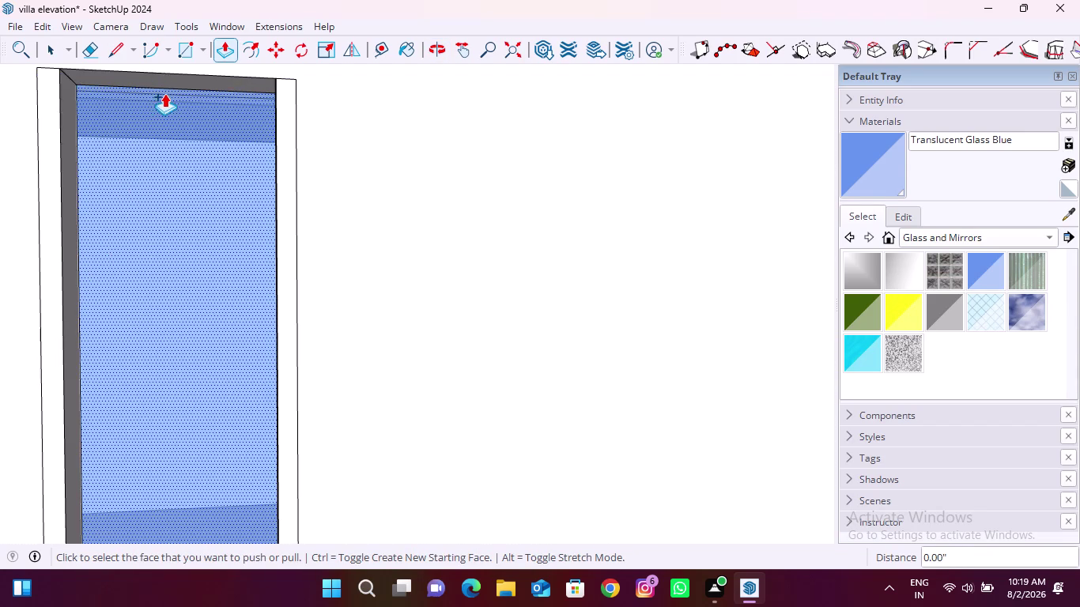
double_click(185, 79)
Extrude the right window's bottom strip to the same depth.
scroll(down, 3)
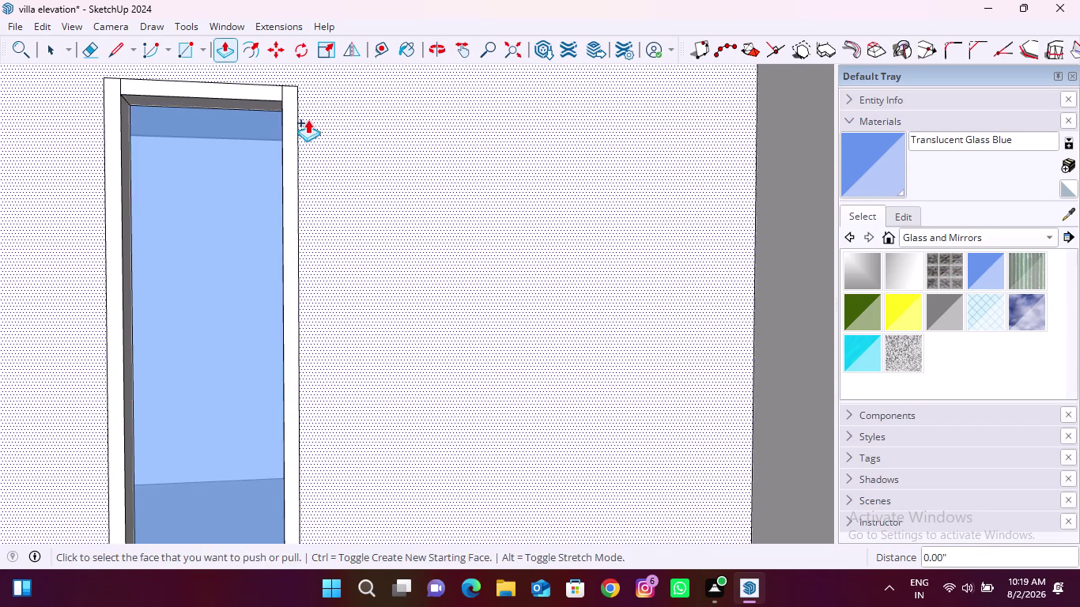
scroll(down, 3)
scroll(down, 3)
scroll(up, 3)
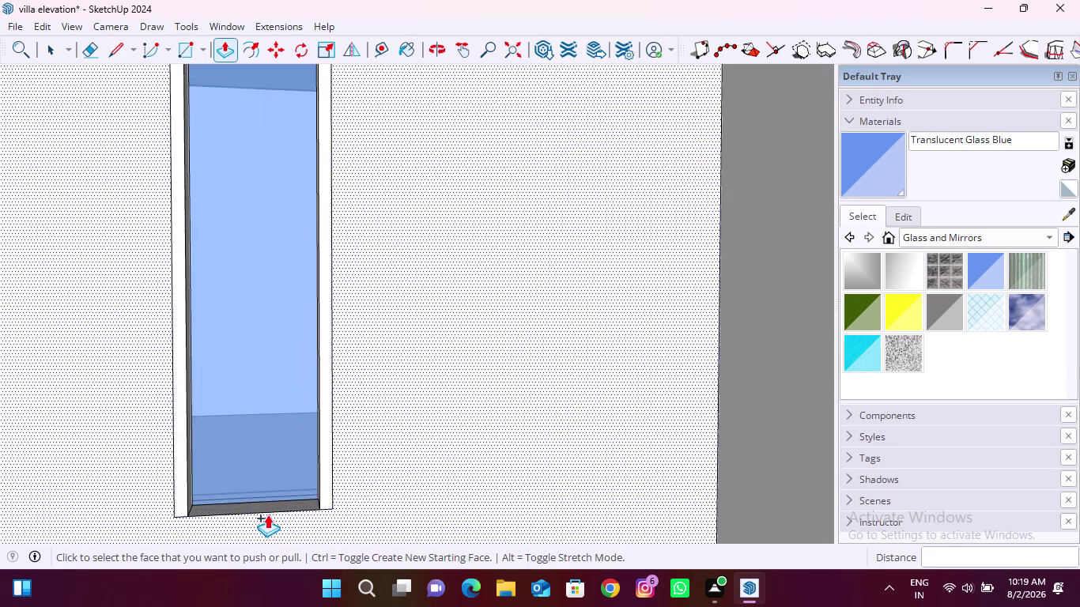
scroll(up, 3)
double_click(277, 498)
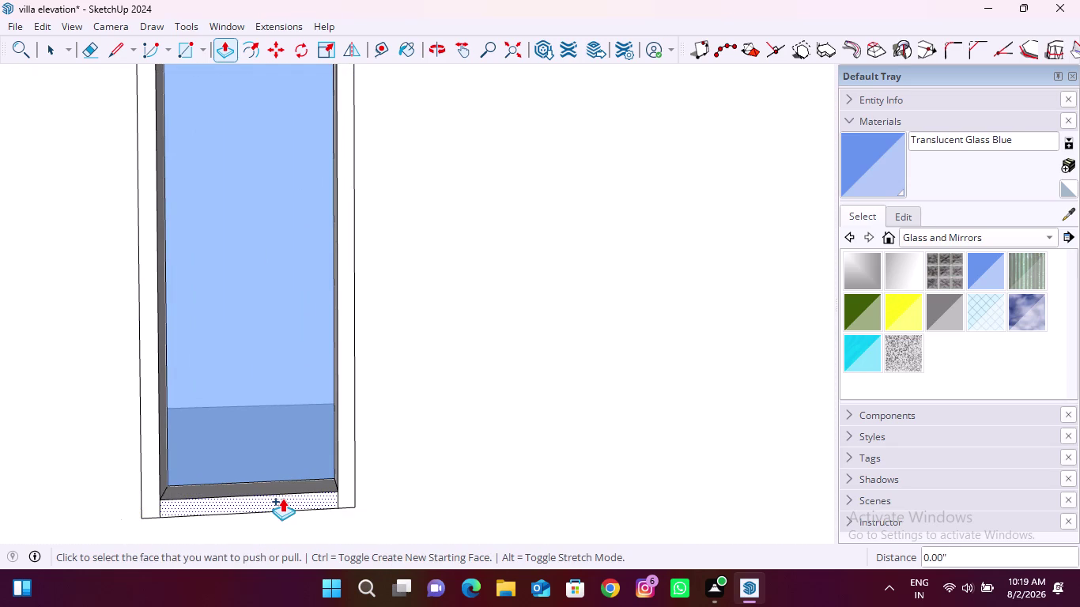
scroll(down, 3)
scroll(up, 3)
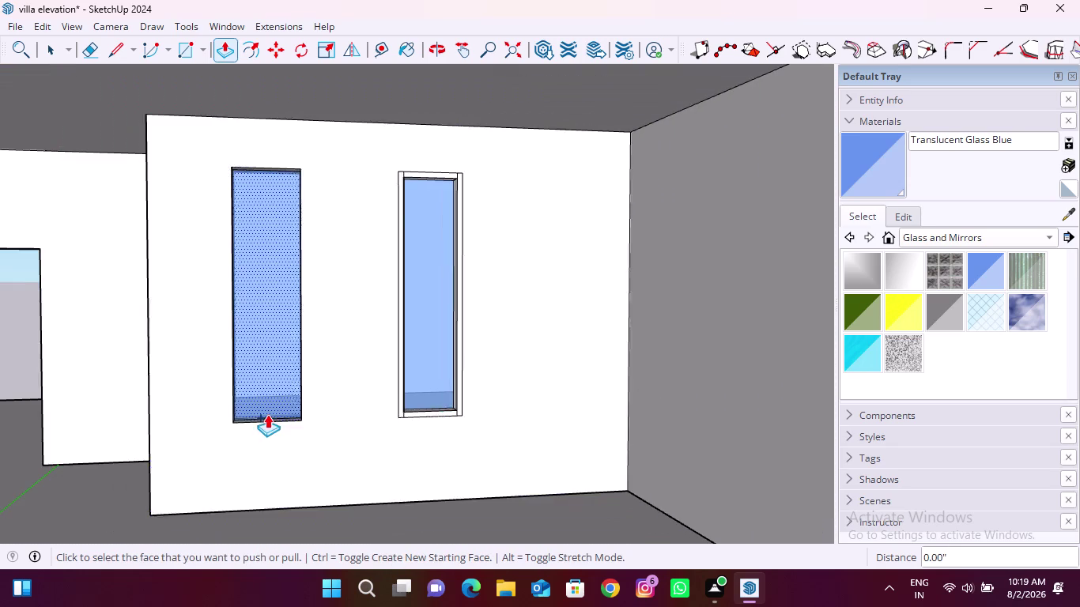
scroll(up, 3)
scroll(up, 3)
Extrude the left window's bottom, right and left side strips equally.
middle_drag(311, 420, 318, 475)
scroll(up, 3)
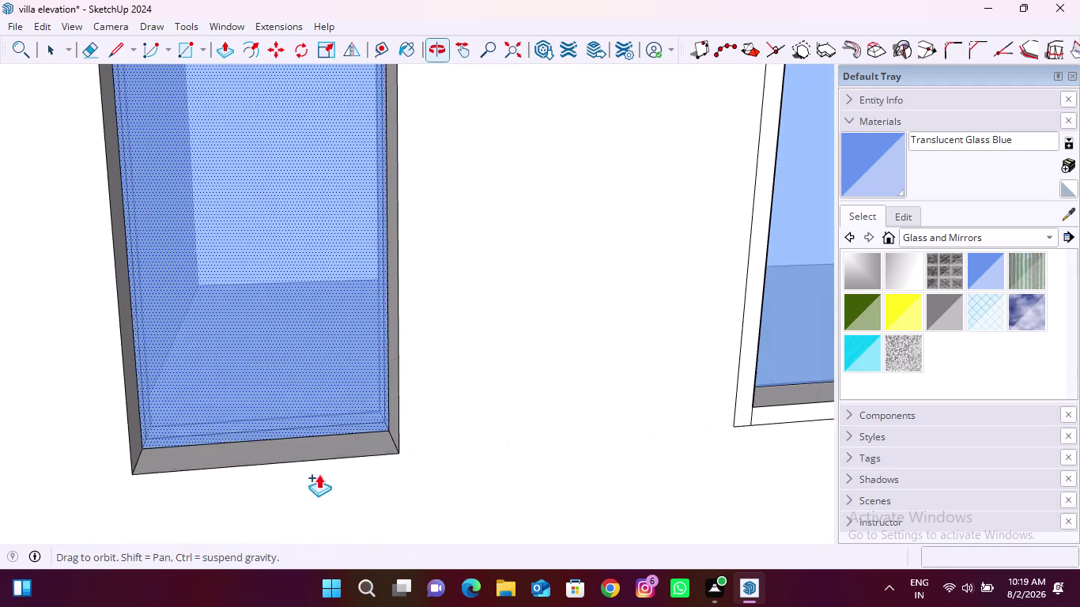
double_click(312, 448)
middle_drag(335, 414, 363, 409)
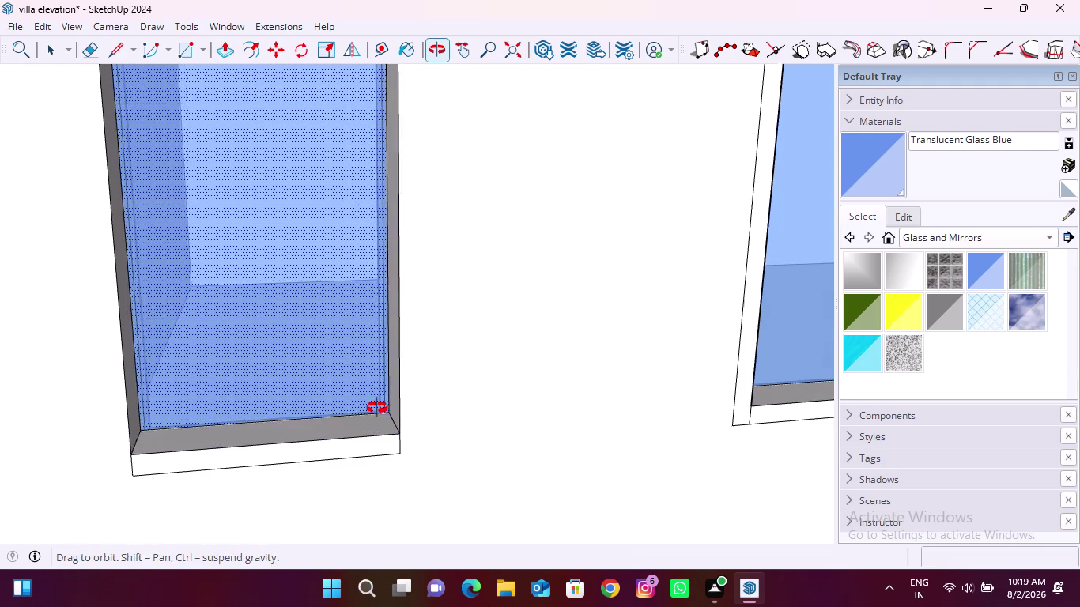
middle_drag(363, 409, 417, 404)
double_click(416, 396)
middle_drag(487, 394, 477, 396)
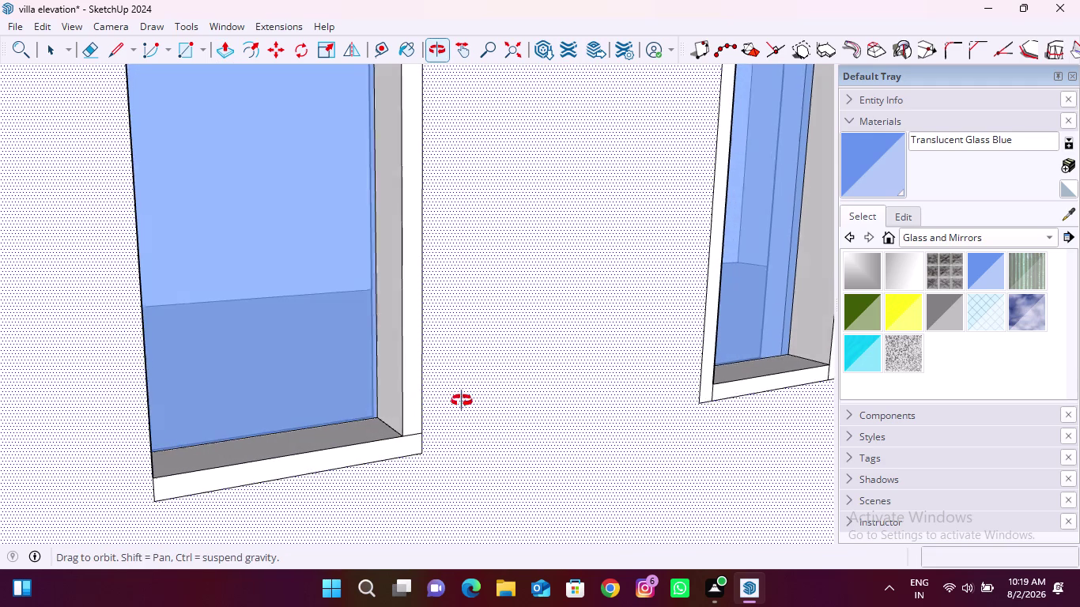
middle_drag(478, 397, 304, 417)
double_click(115, 377)
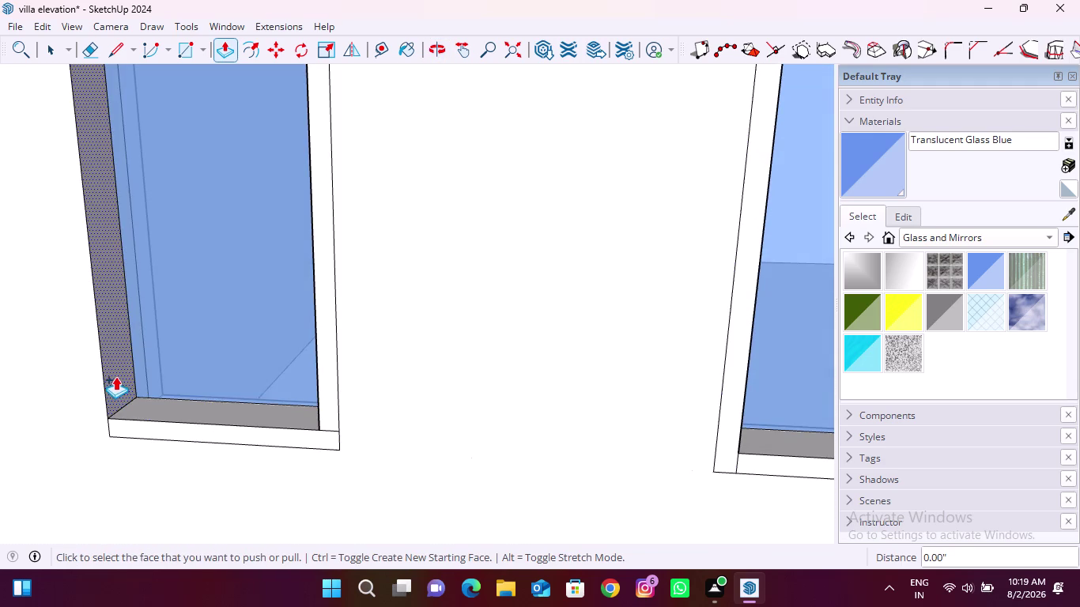
Extrude the left window's top strip to match the other frame strips.
scroll(down, 3)
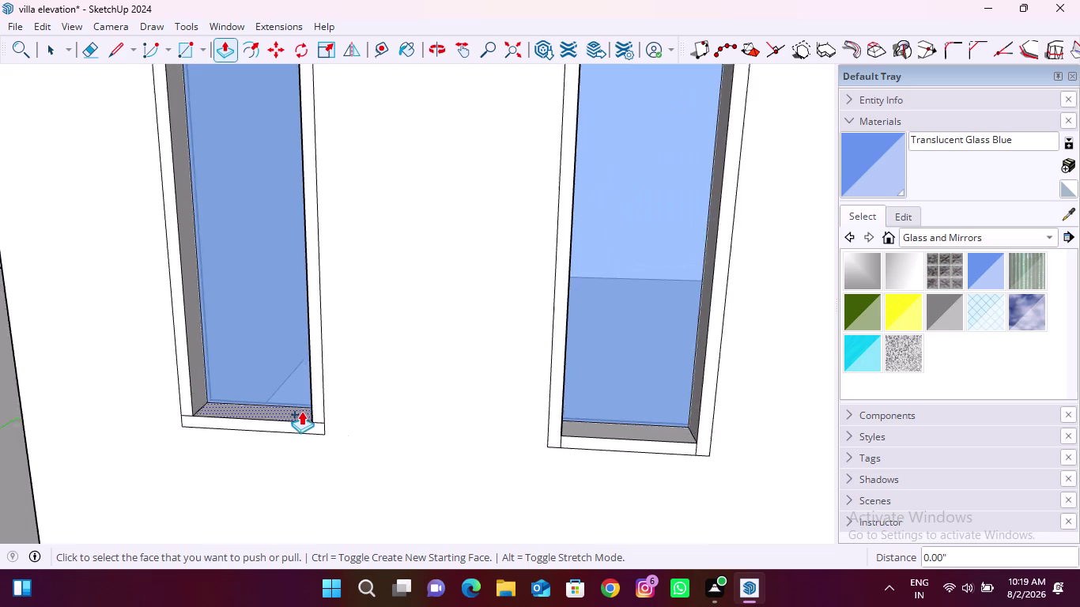
scroll(down, 3)
middle_drag(266, 437, 308, 371)
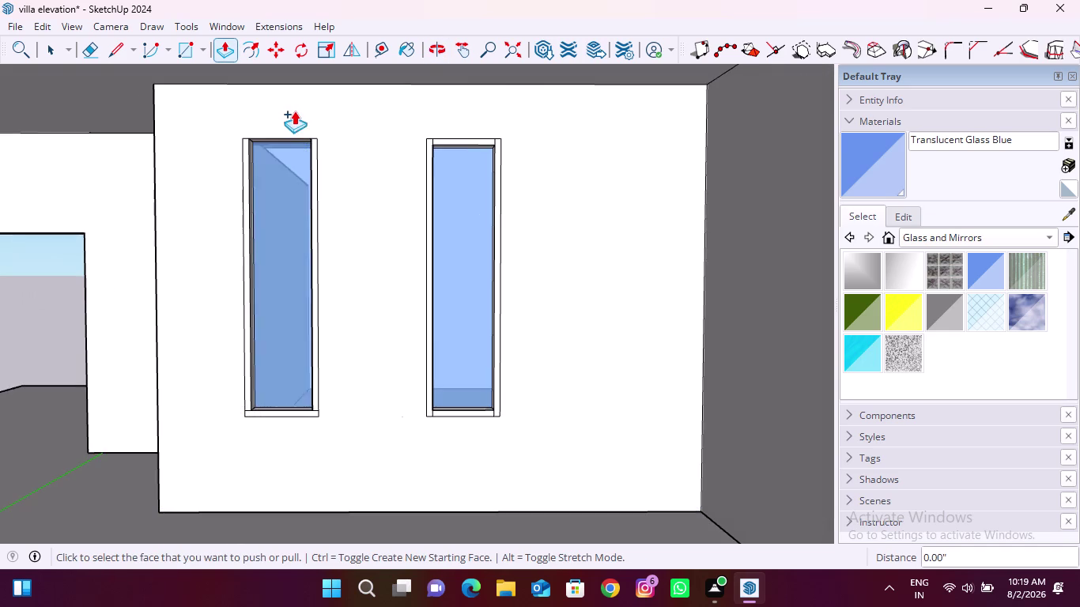
scroll(up, 3)
scroll(up, 3)
middle_drag(255, 188, 319, 129)
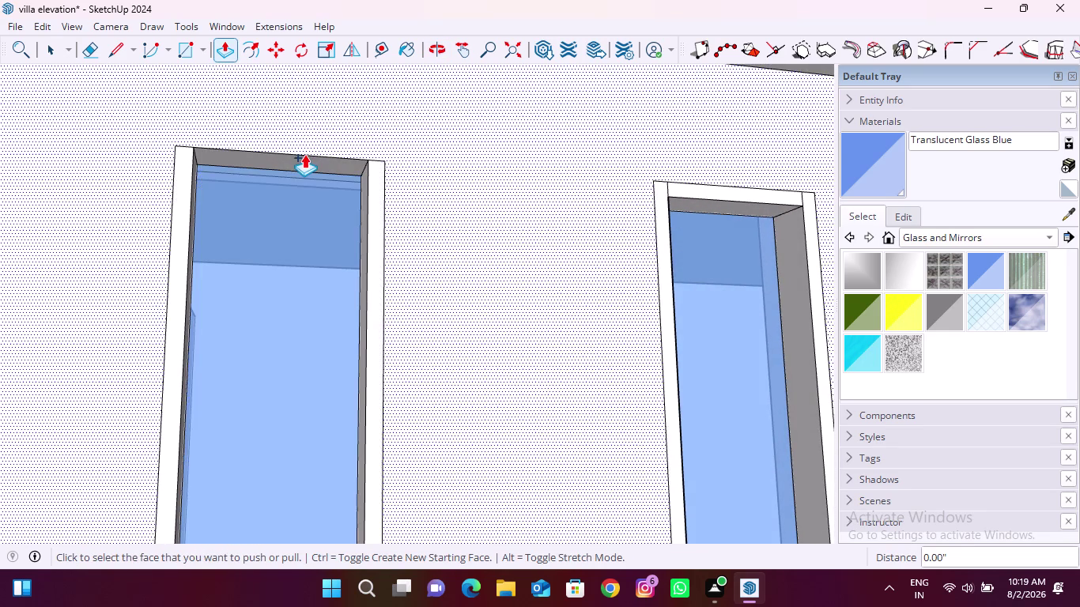
double_click(302, 160)
scroll(down, 3)
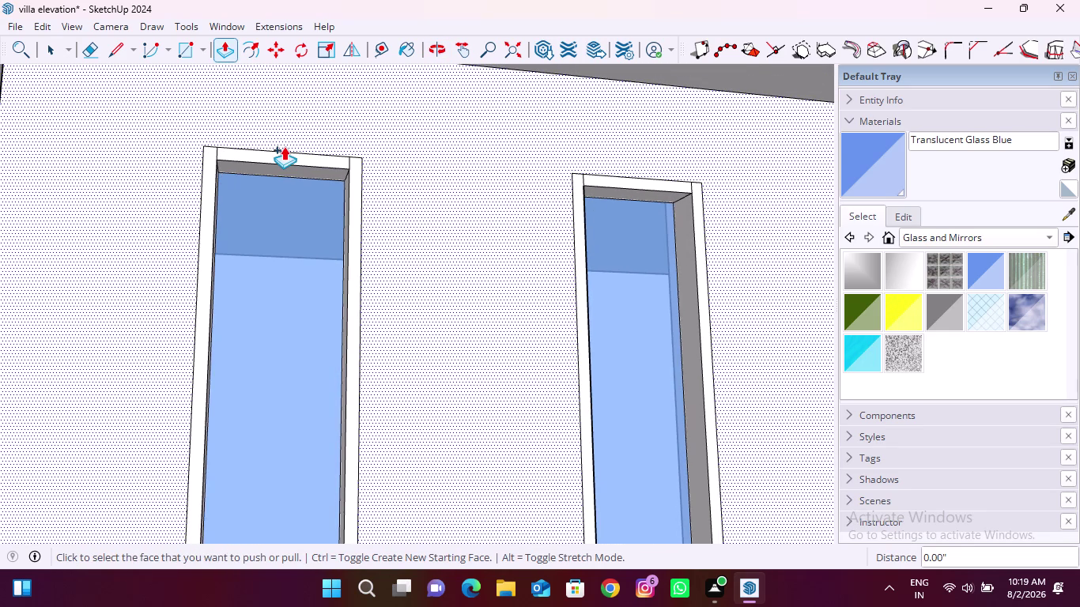
scroll(down, 3)
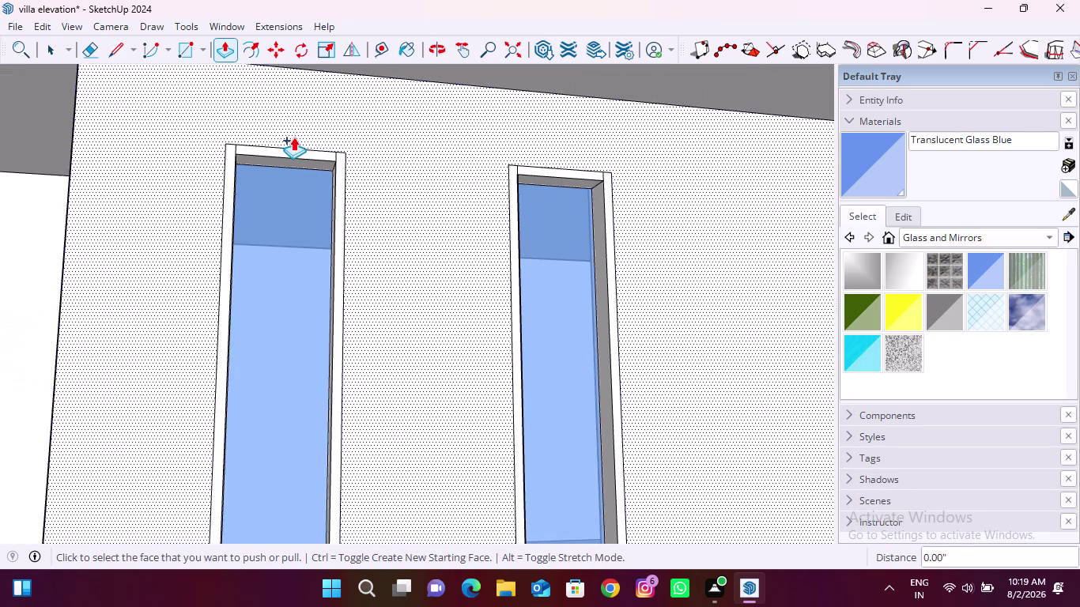
scroll(down, 3)
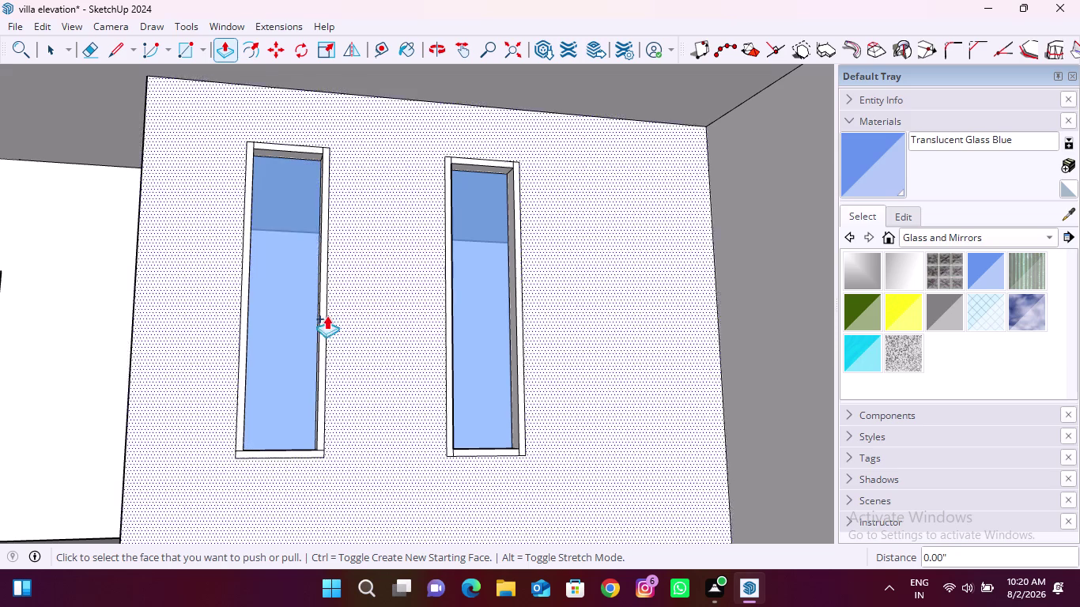
click(114, 49)
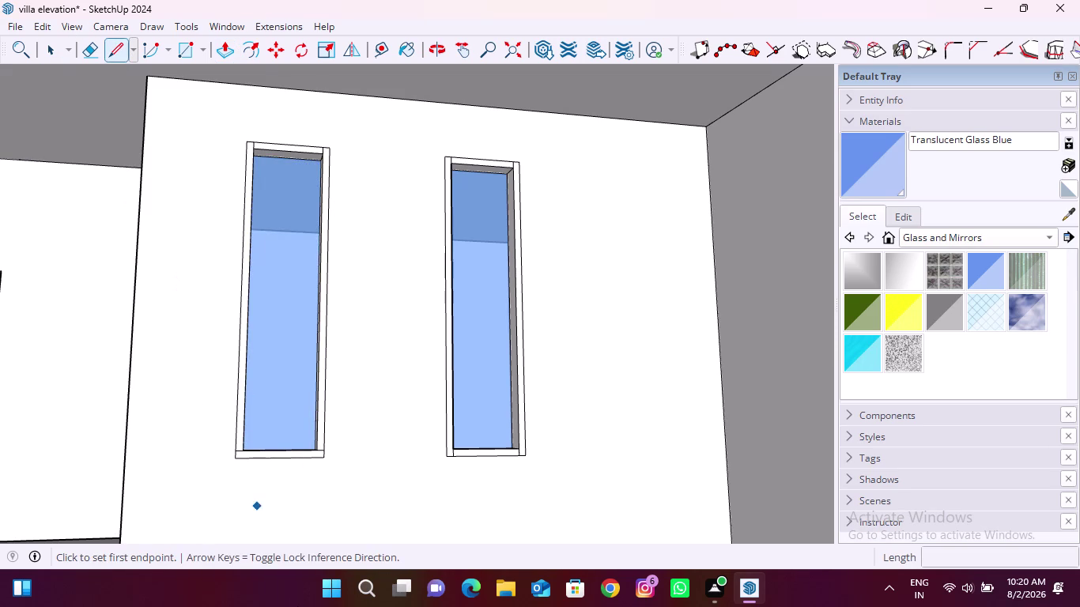
Draw short lines across the bottom corners of the window sills.
scroll(up, 3)
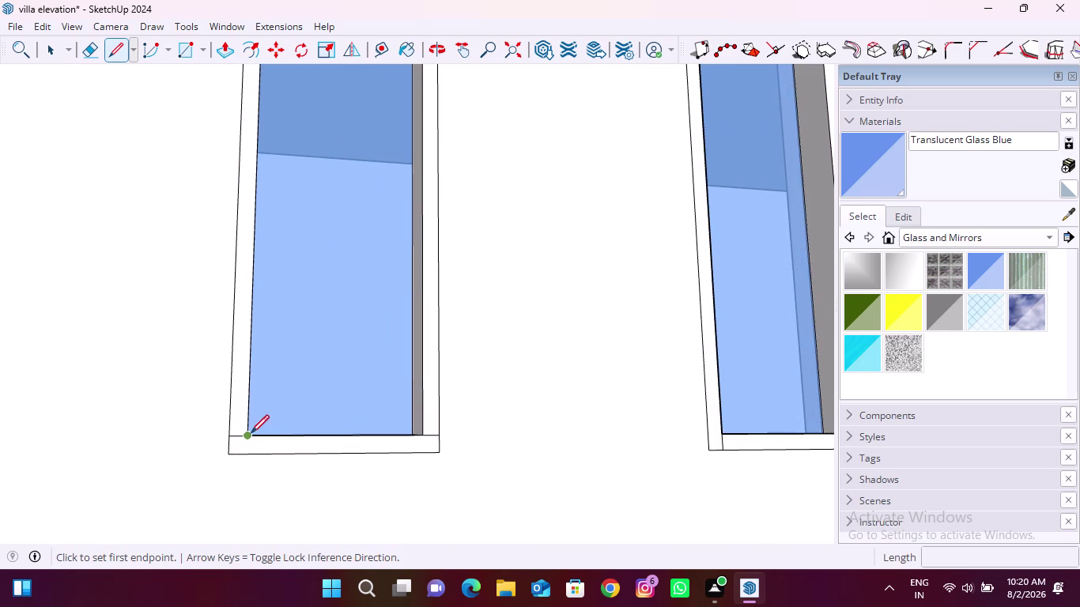
click(250, 433)
click(245, 458)
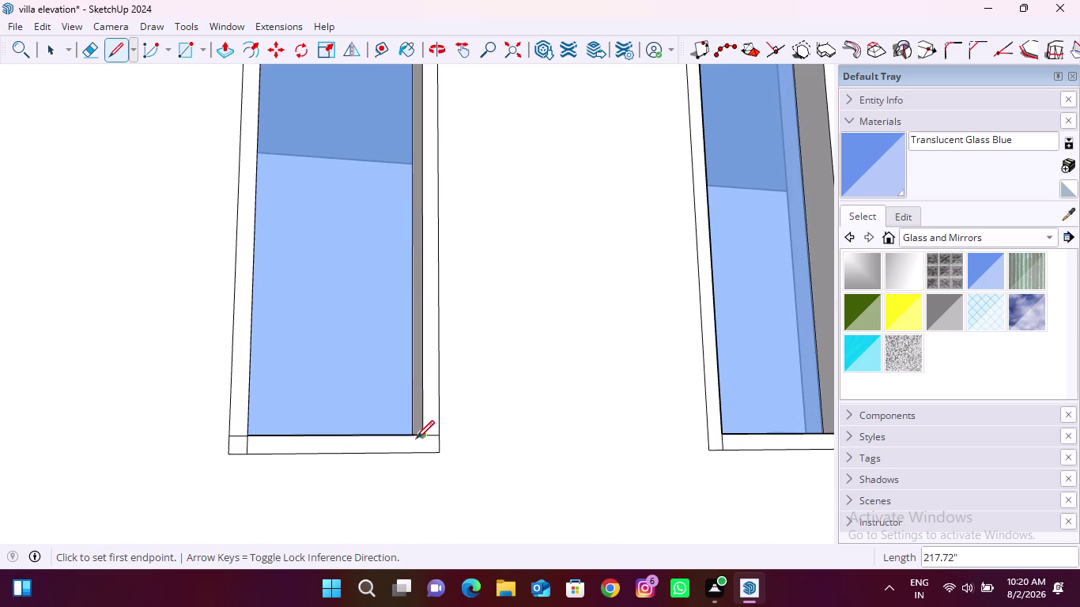
click(421, 438)
click(423, 455)
key(space)
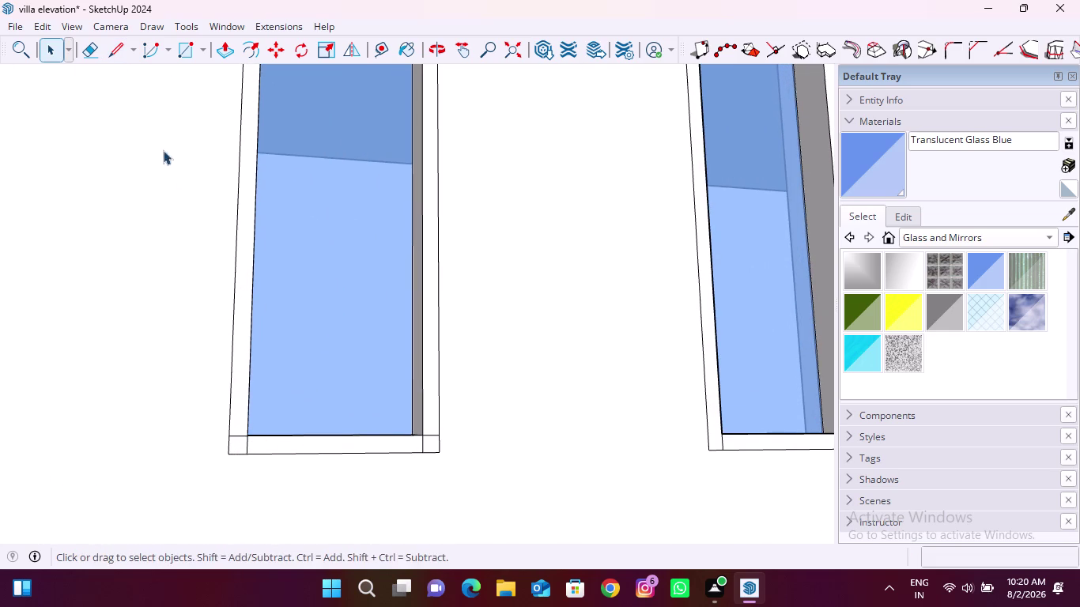
Erase the stray edges at the sill's left and right corners, then zoom out.
click(92, 41)
scroll(up, 3)
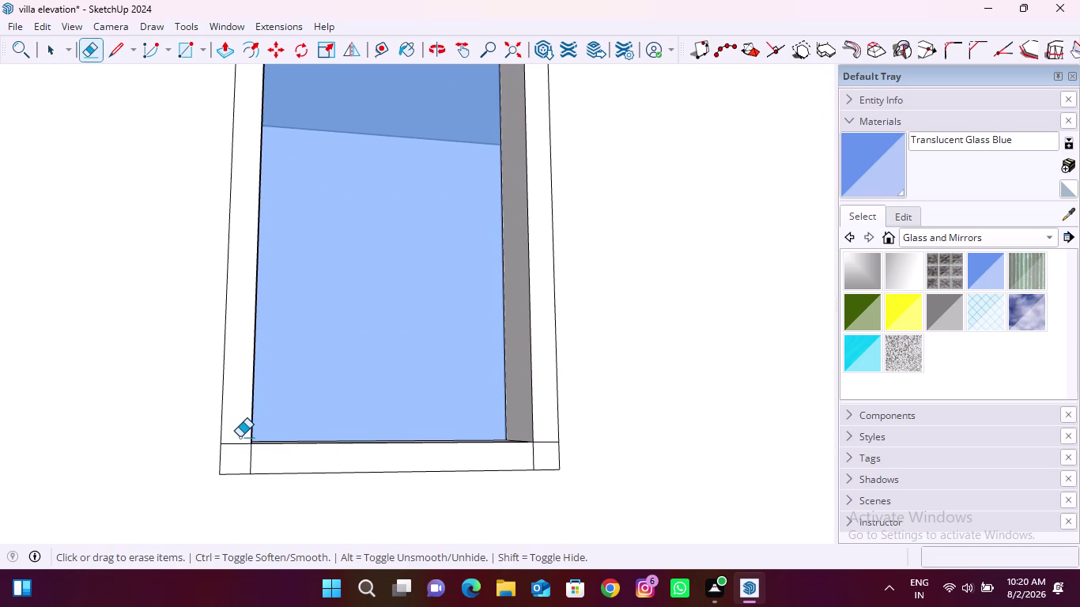
drag(239, 437, 240, 457)
drag(546, 437, 540, 453)
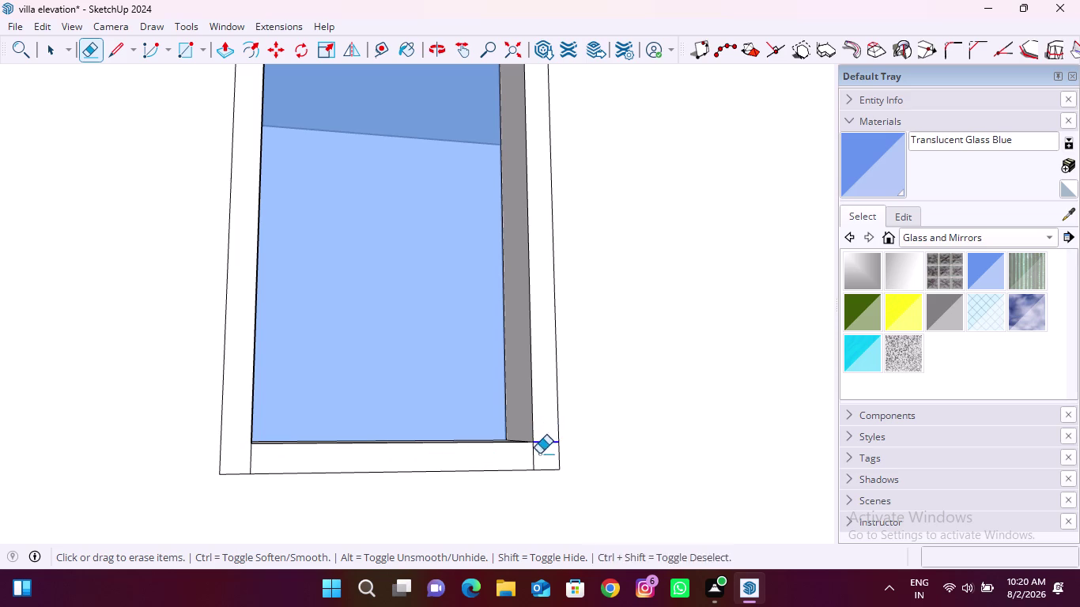
drag(540, 454, 540, 454)
scroll(down, 3)
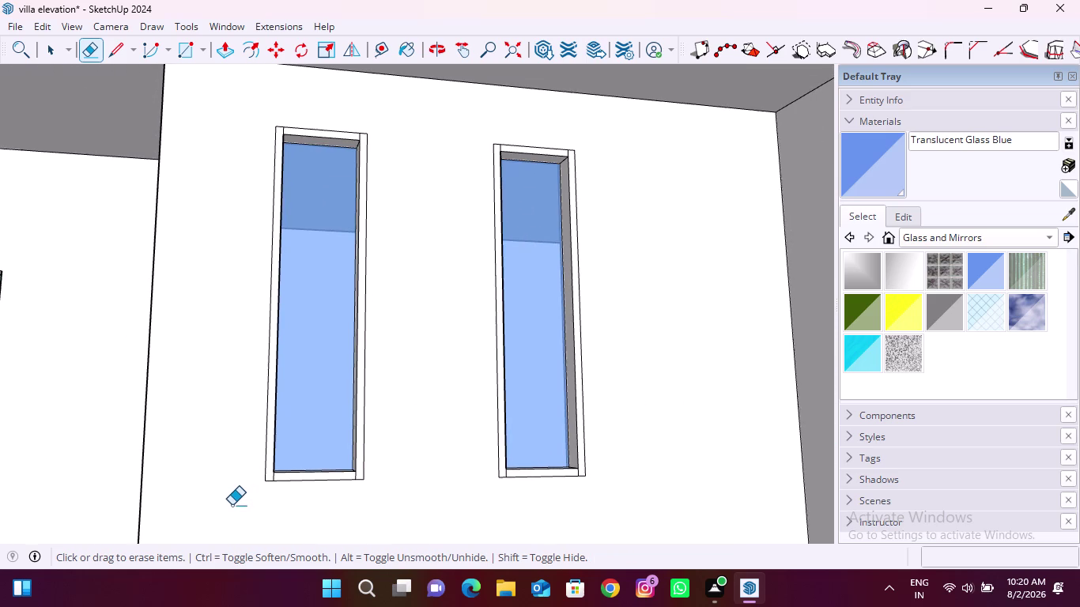
scroll(down, 3)
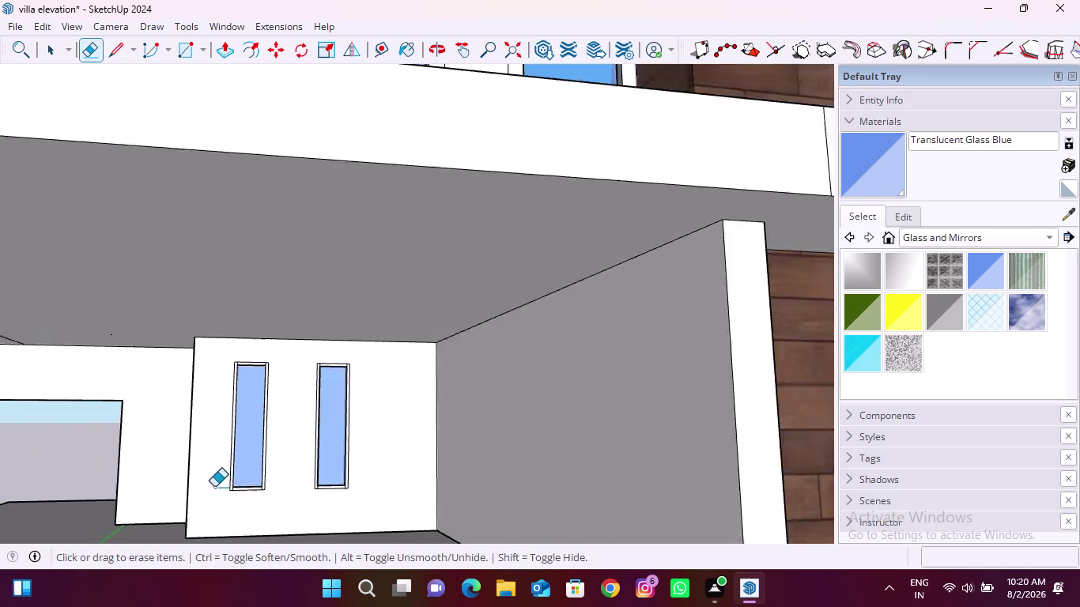
scroll(down, 3)
click(595, 447)
Paint the upper window group's frame members with Metal Seamed from the Metal collection.
key(space)
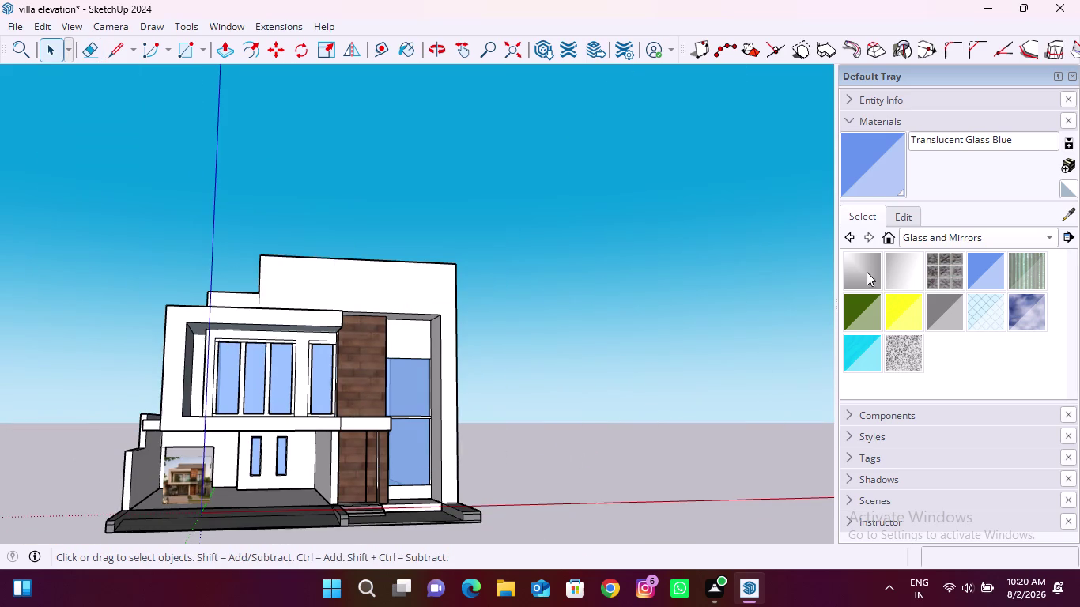
click(1020, 239)
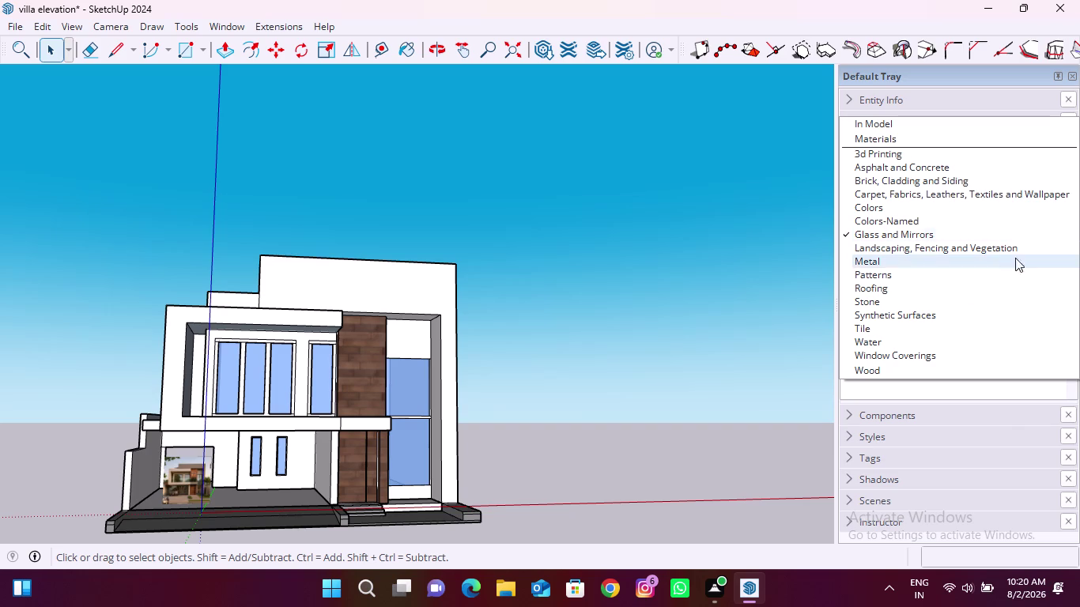
click(897, 267)
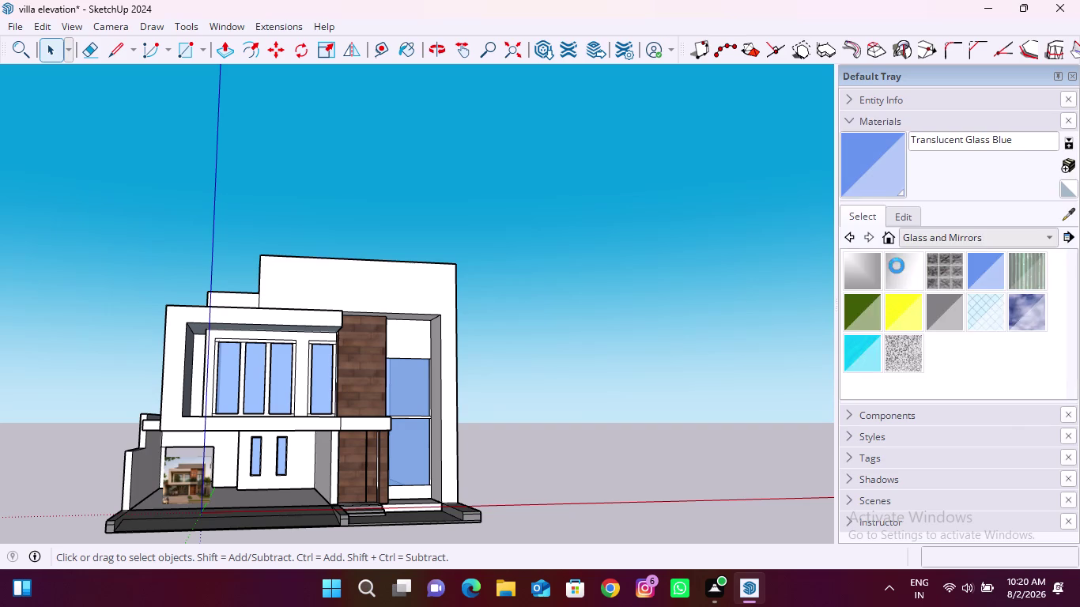
click(898, 310)
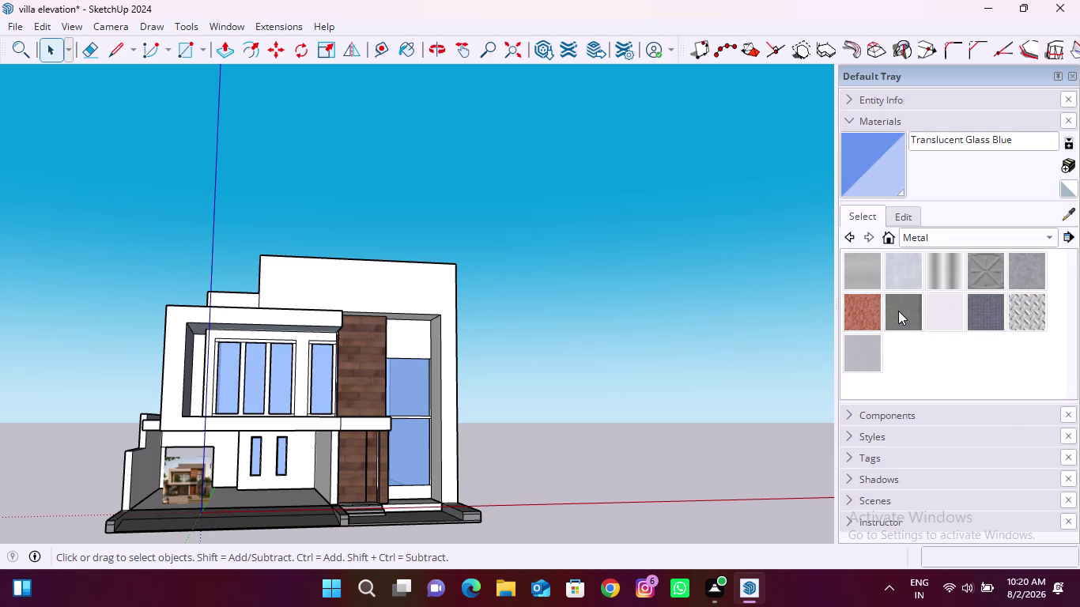
scroll(up, 3)
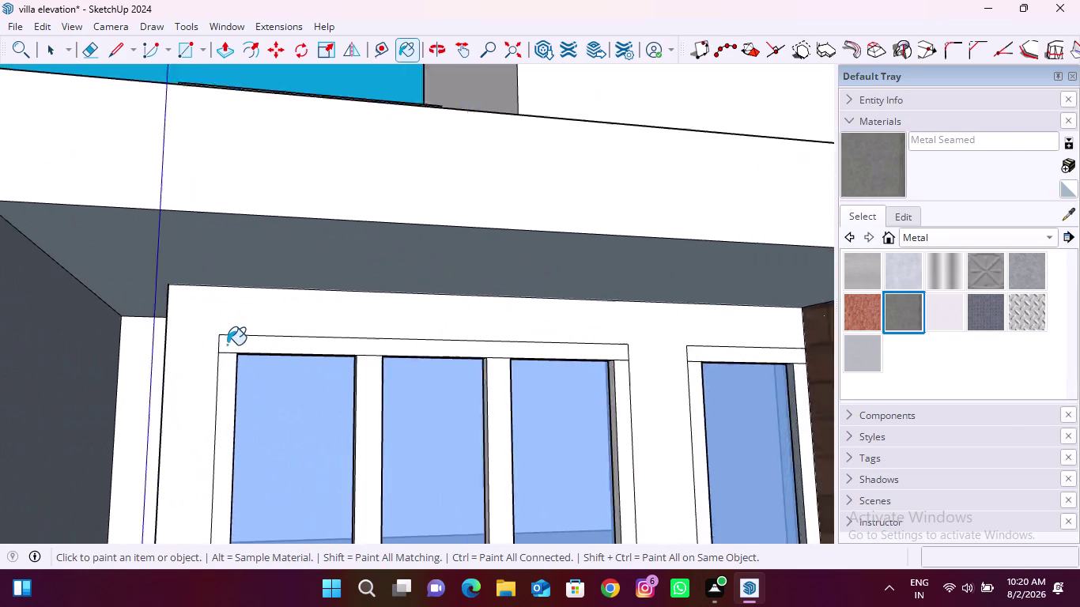
click(230, 345)
click(230, 367)
scroll(down, 3)
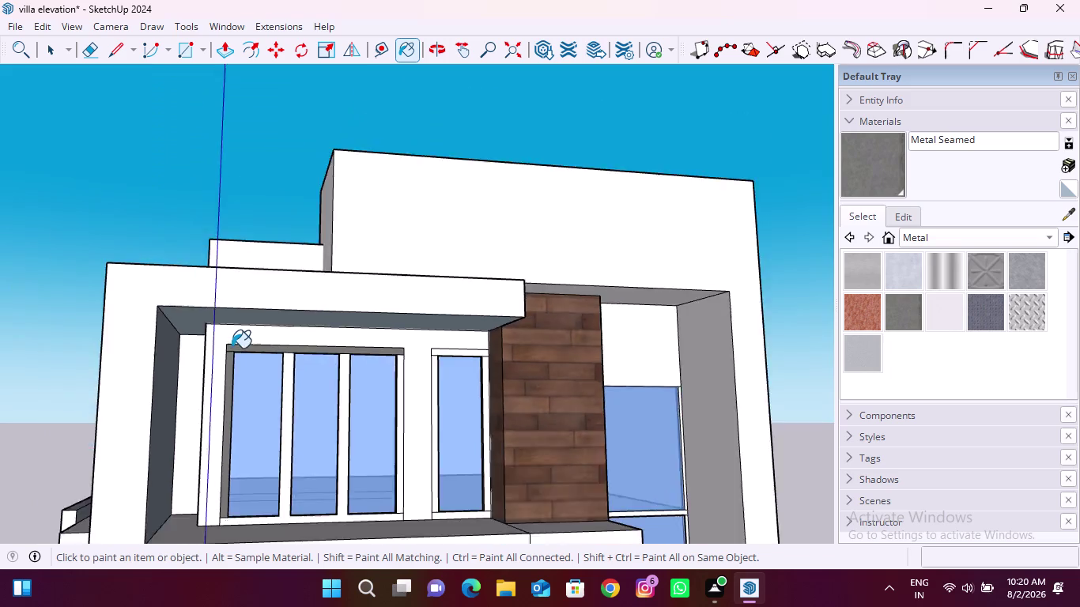
scroll(down, 3)
middle_drag(303, 393, 282, 455)
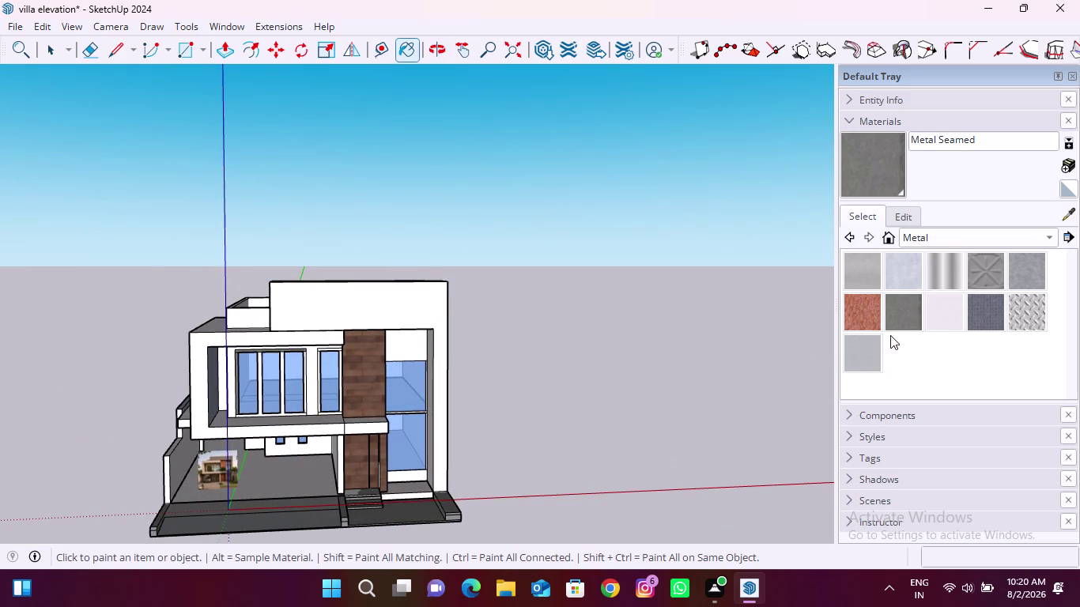
click(974, 241)
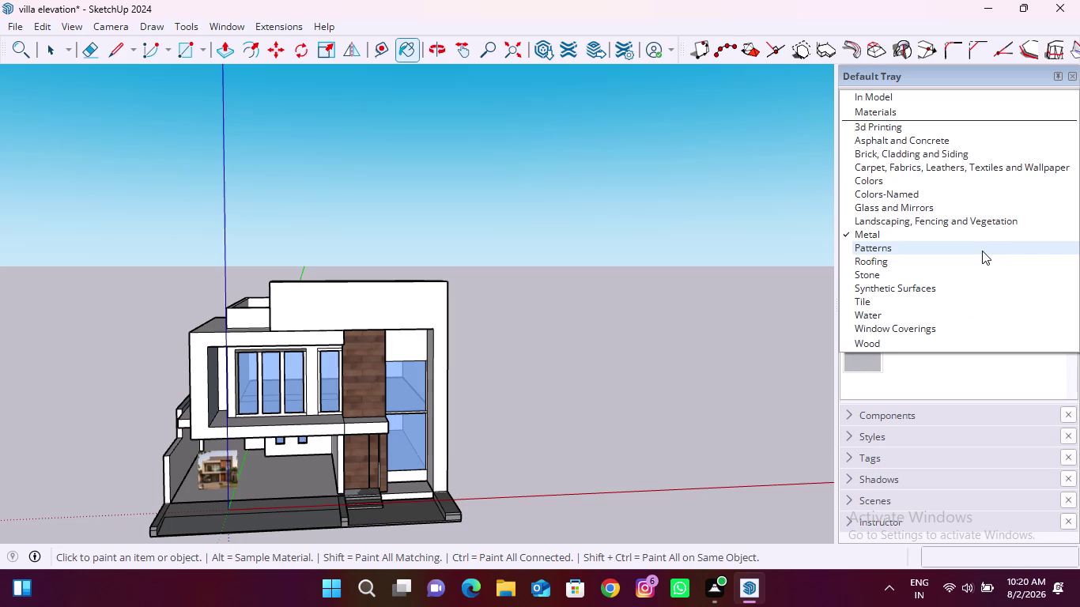
scroll(down, 3)
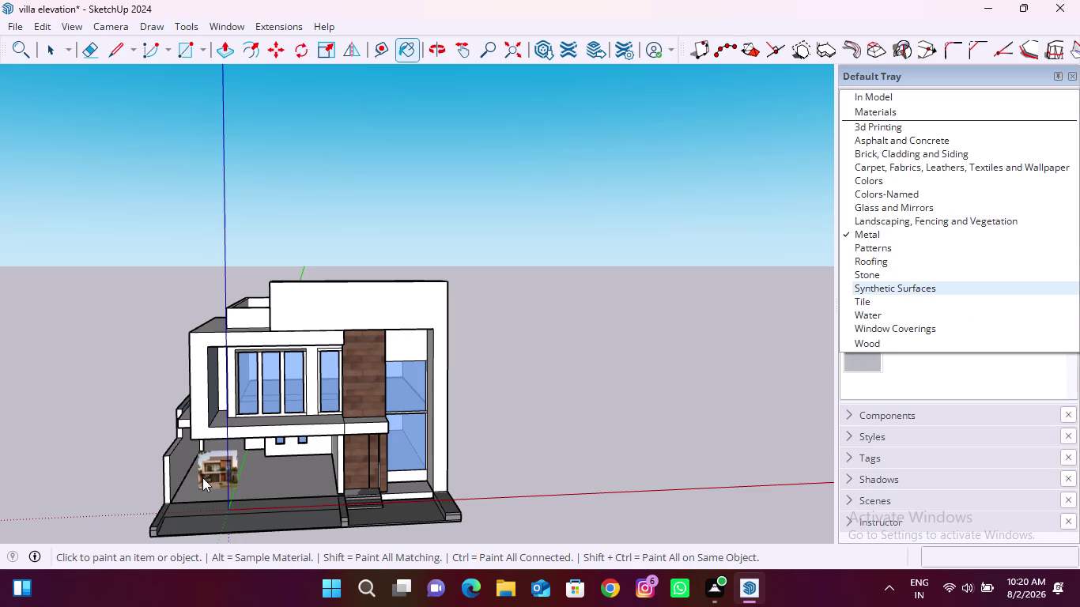
scroll(up, 3)
scroll(up, 3)
key(Escape)
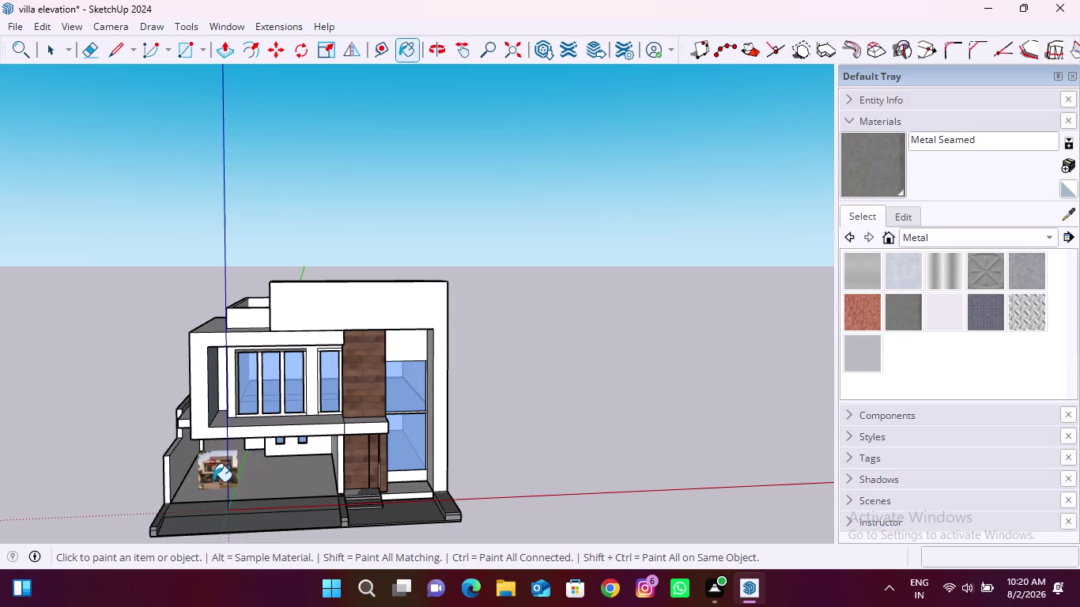
scroll(up, 3)
key(space)
scroll(up, 3)
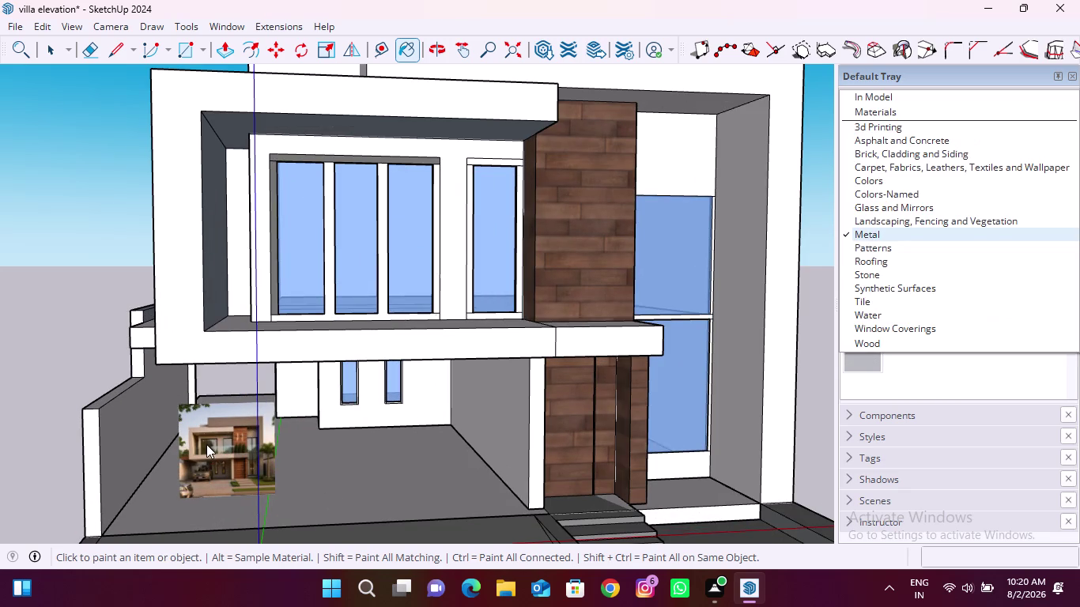
key(space)
scroll(up, 3)
scroll(down, 3)
key(space)
key(Escape)
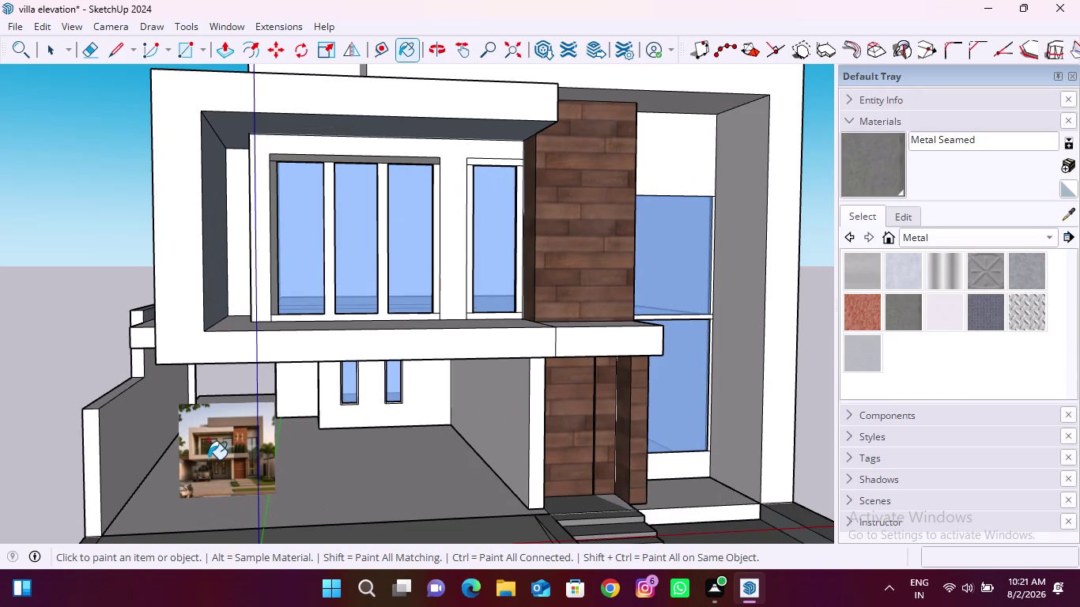
scroll(up, 3)
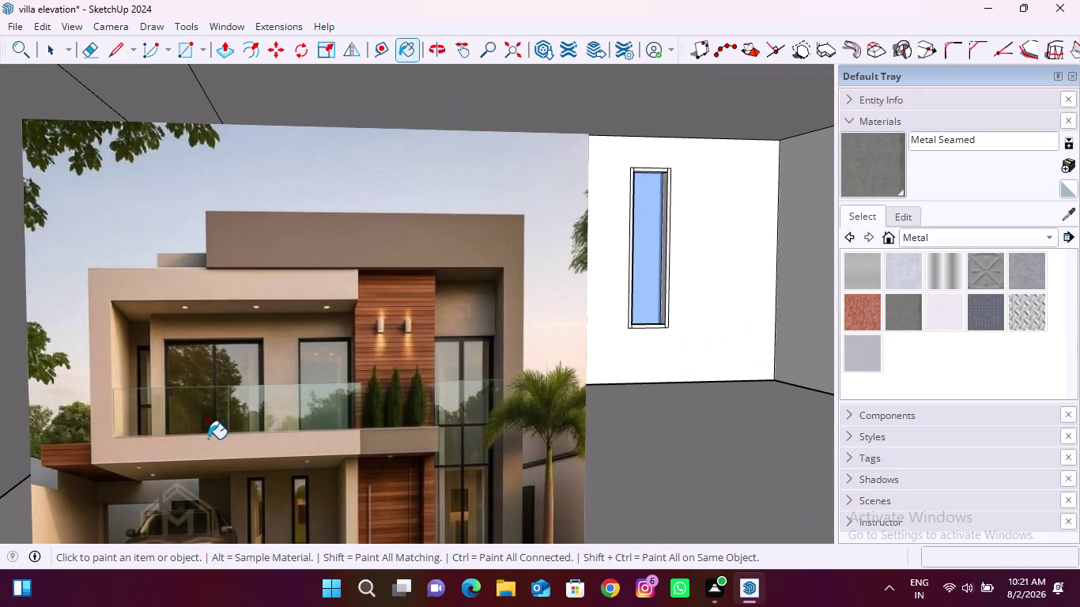
scroll(up, 3)
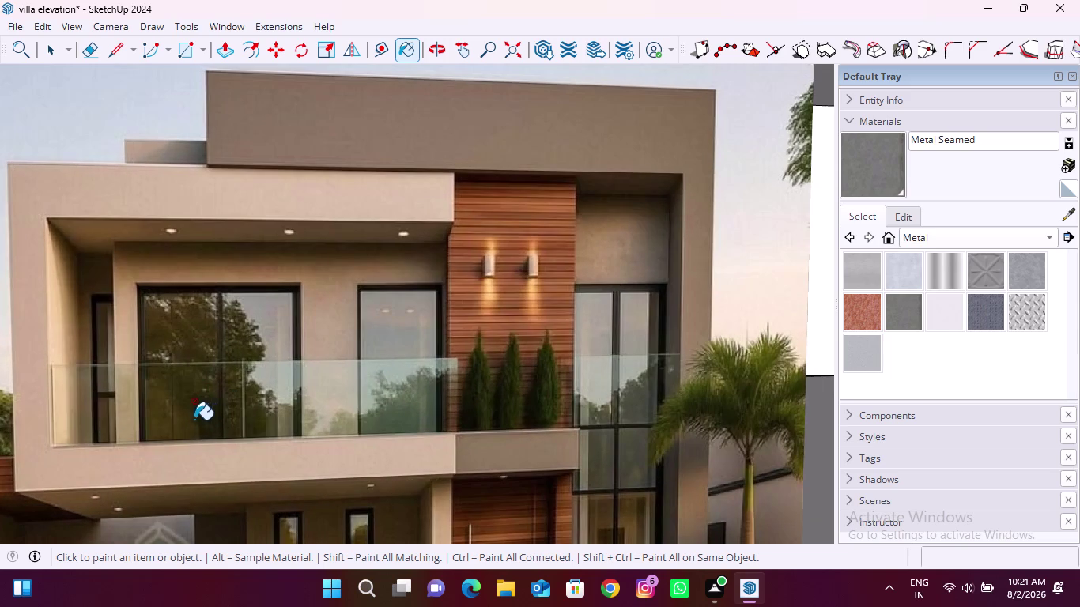
scroll(down, 3)
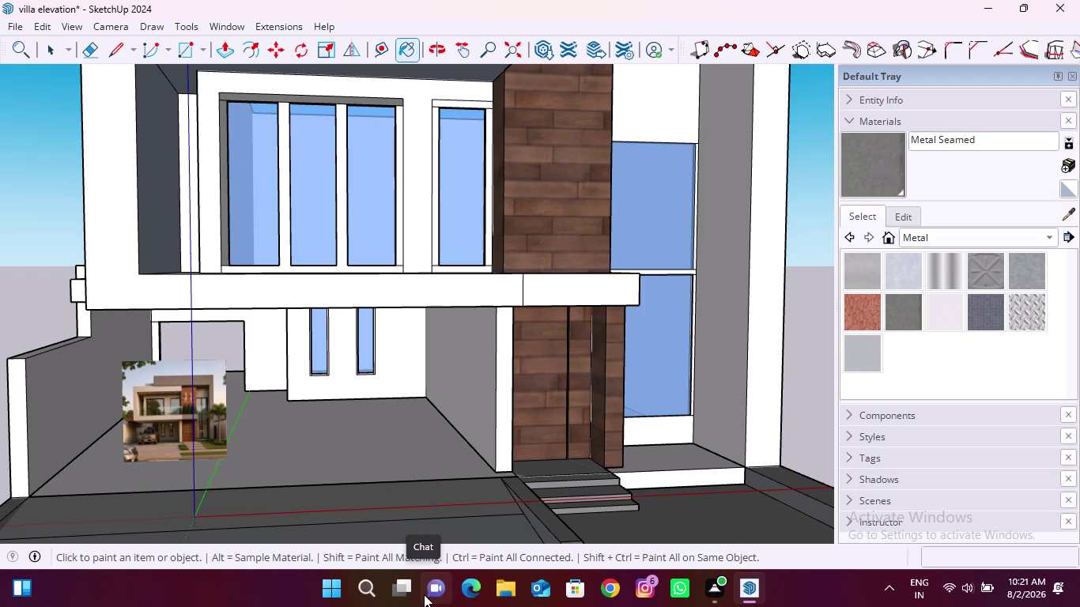
scroll(down, 3)
scroll(down, 3)
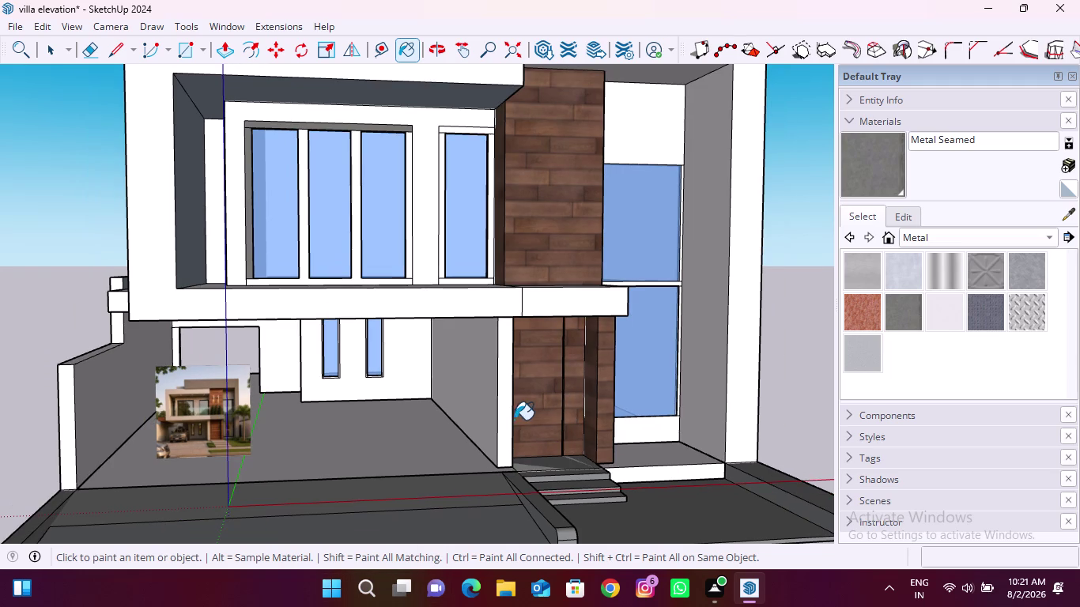
key(space)
click(452, 417)
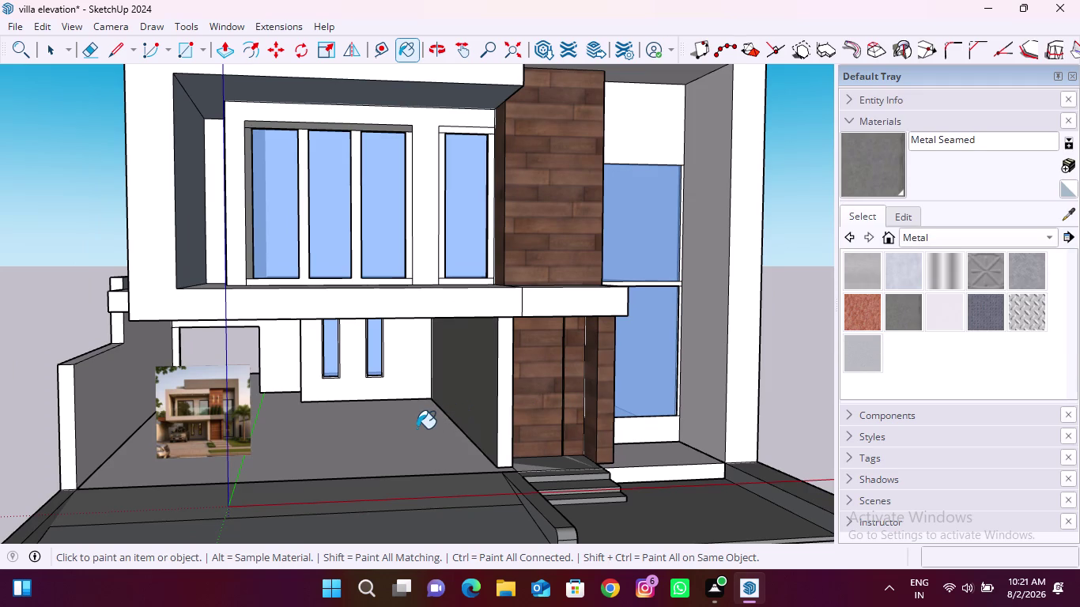
key(ctrl+z)
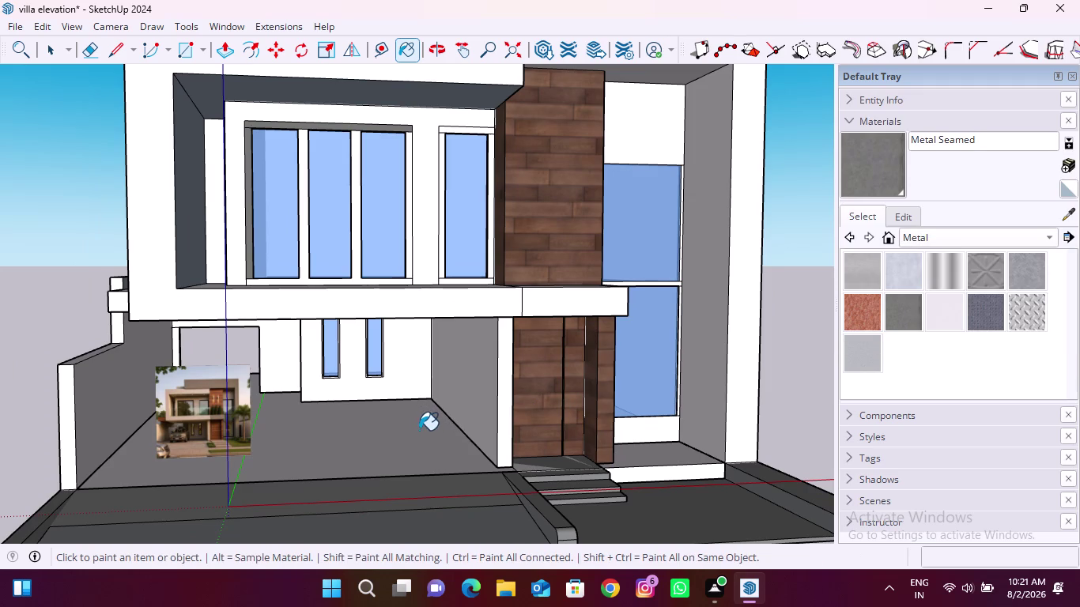
key(space)
click(785, 393)
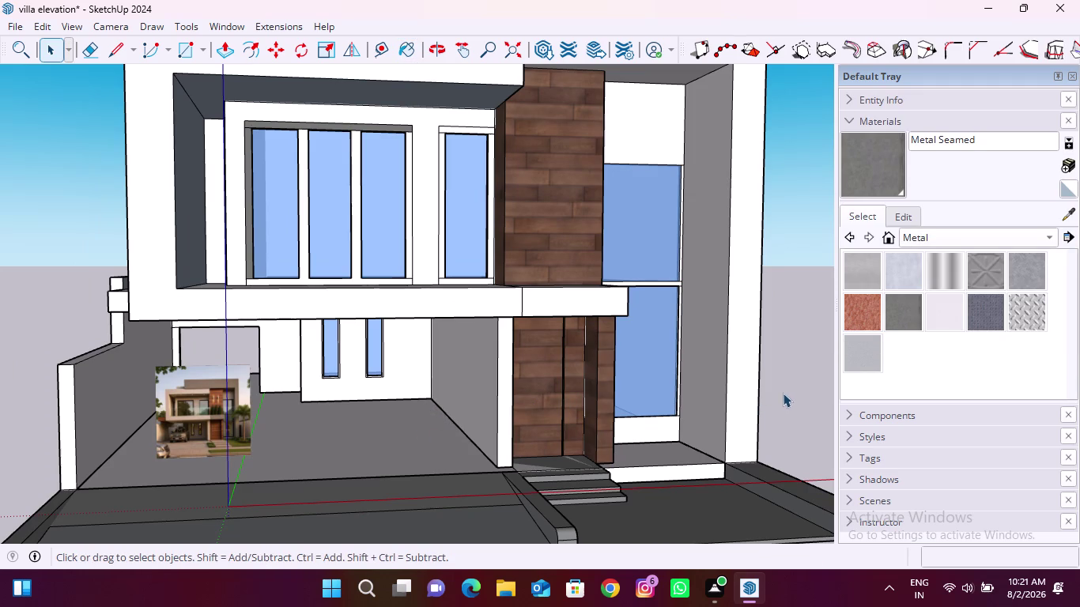
click(1069, 167)
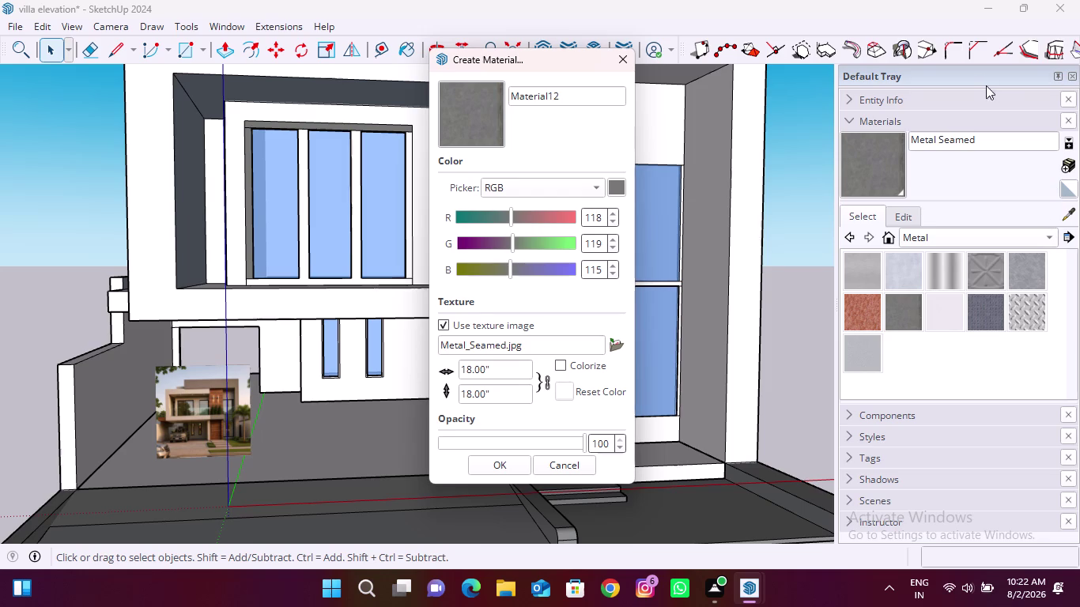
Enter colour values R 59, G 40, B 39 for the new seamed-metal material.
drag(604, 217, 570, 222)
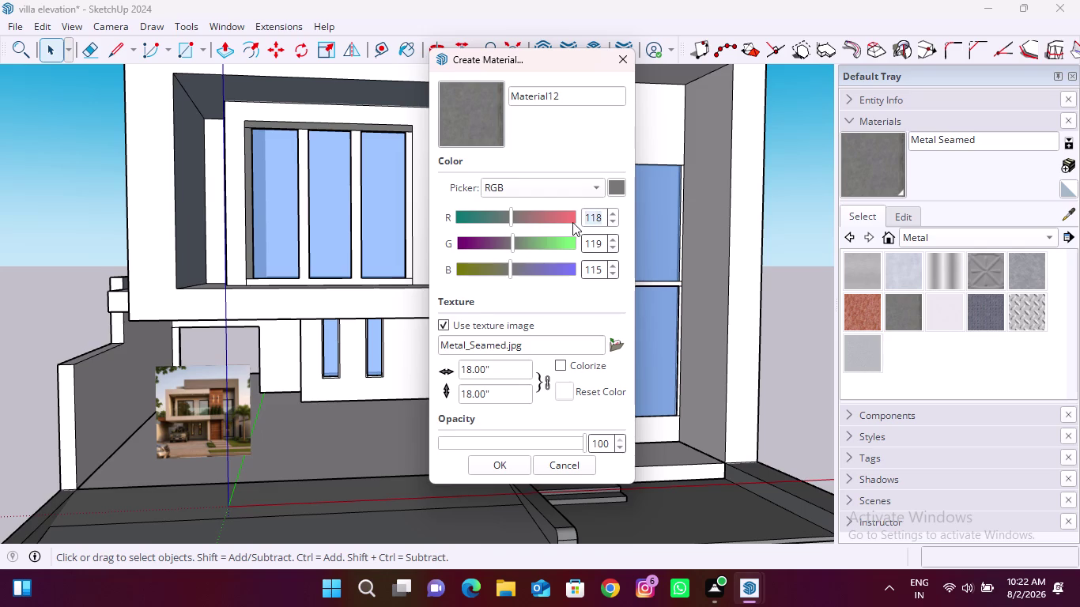
text(59)
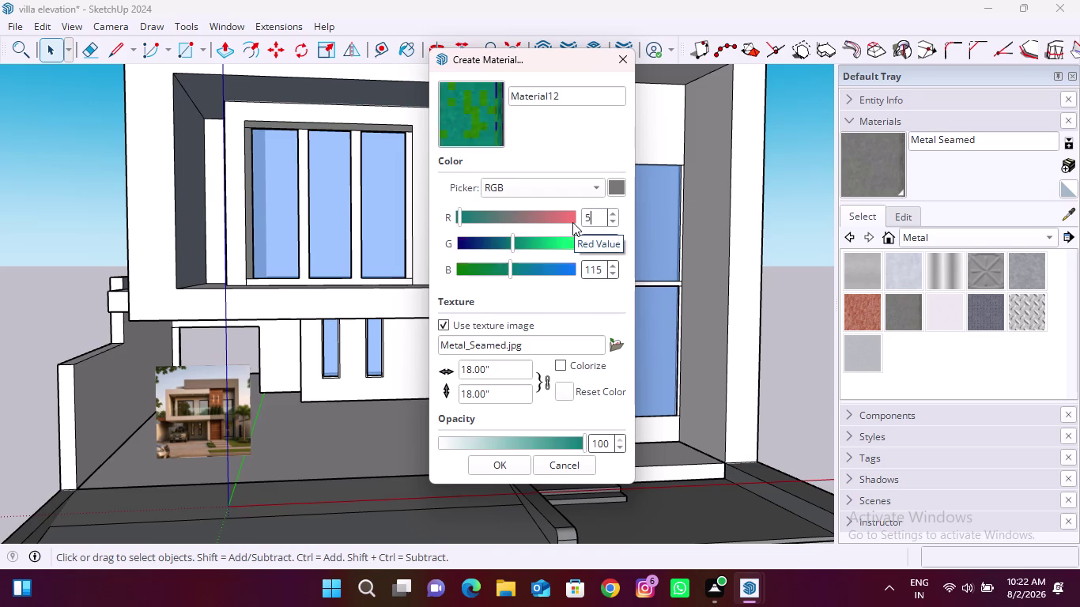
drag(603, 242, 584, 242)
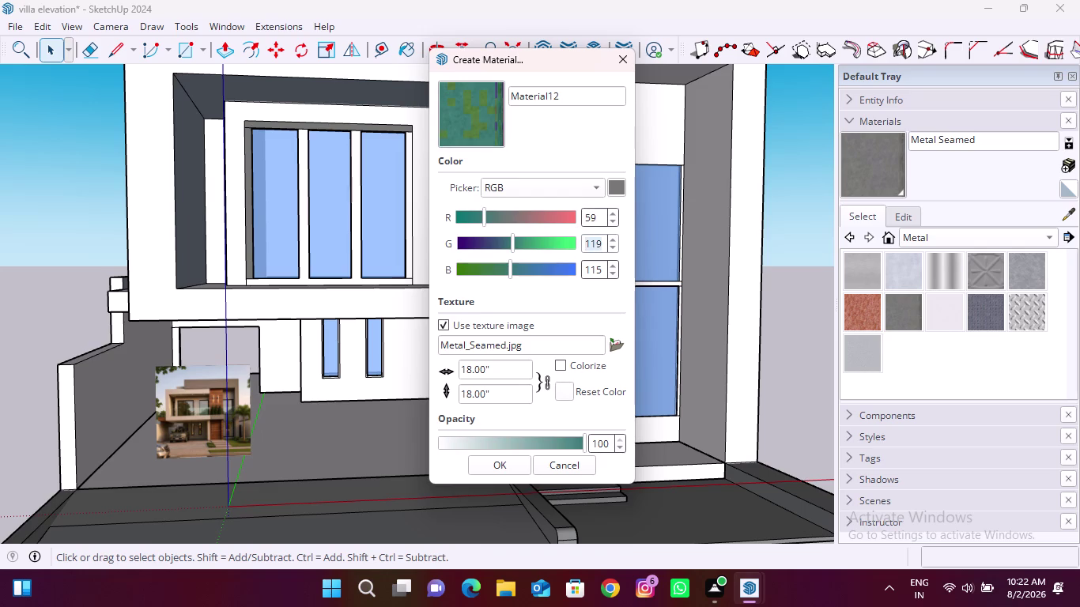
text(40)
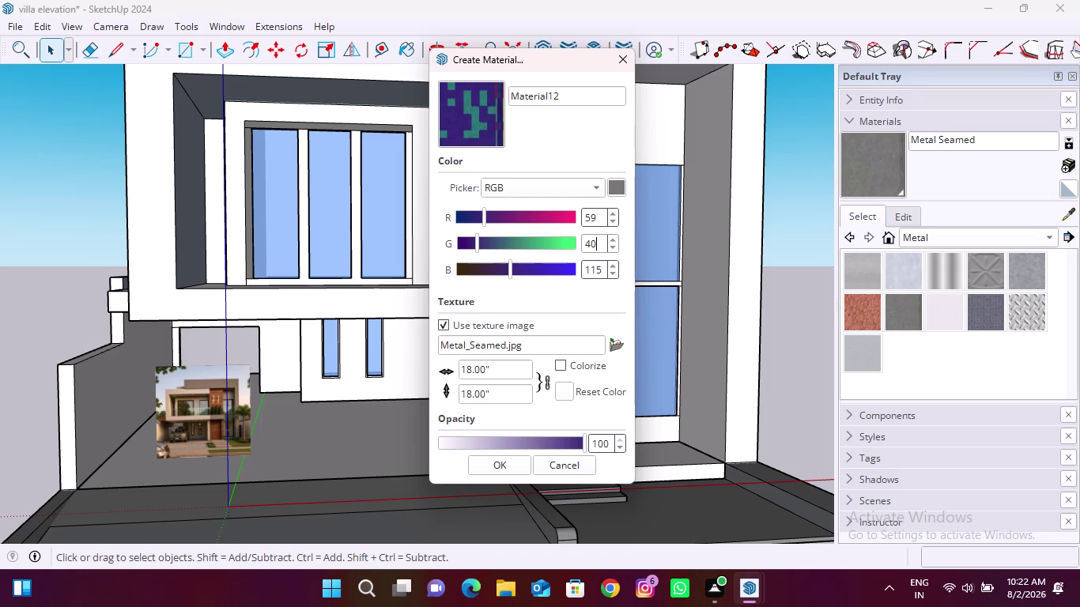
drag(601, 266, 554, 270)
text(39)
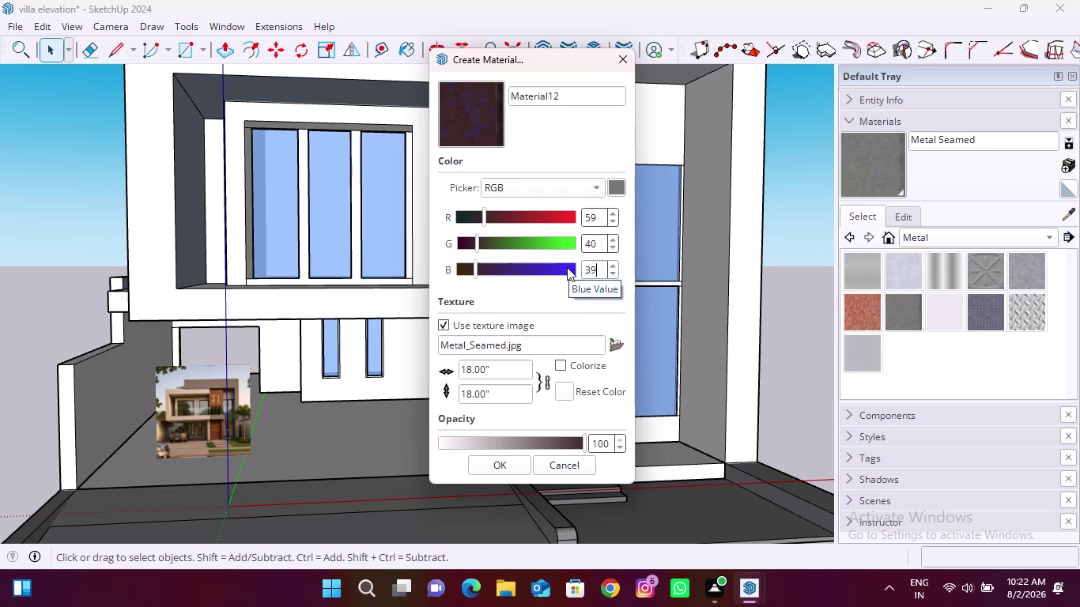
Change the colour to grey 63, 63, 63 and create Material12.
scroll(down, 3)
drag(599, 217, 578, 219)
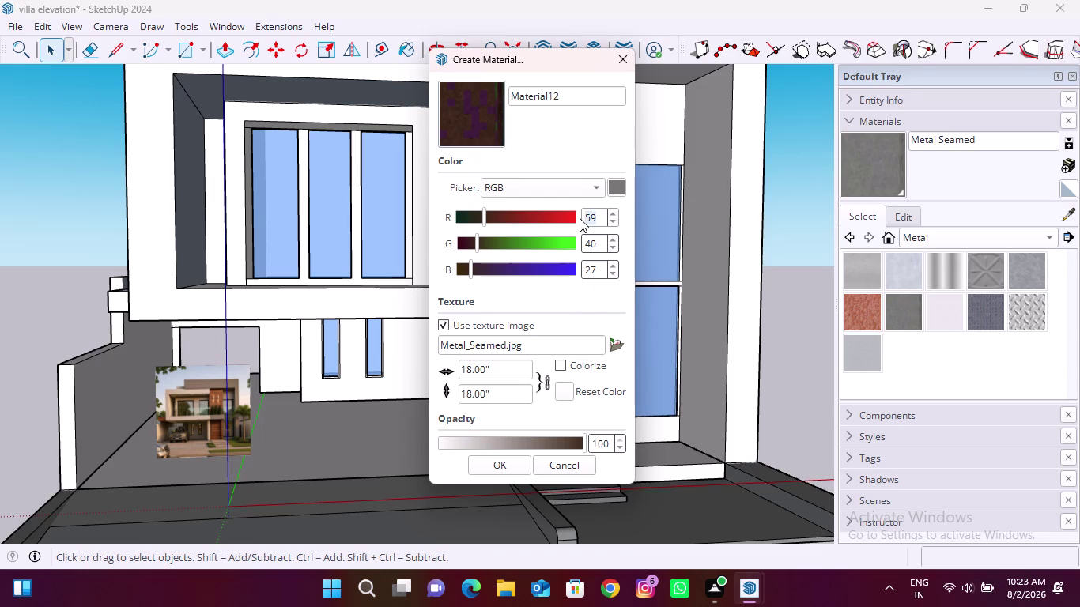
text(63)
drag(598, 244, 571, 248)
text(63)
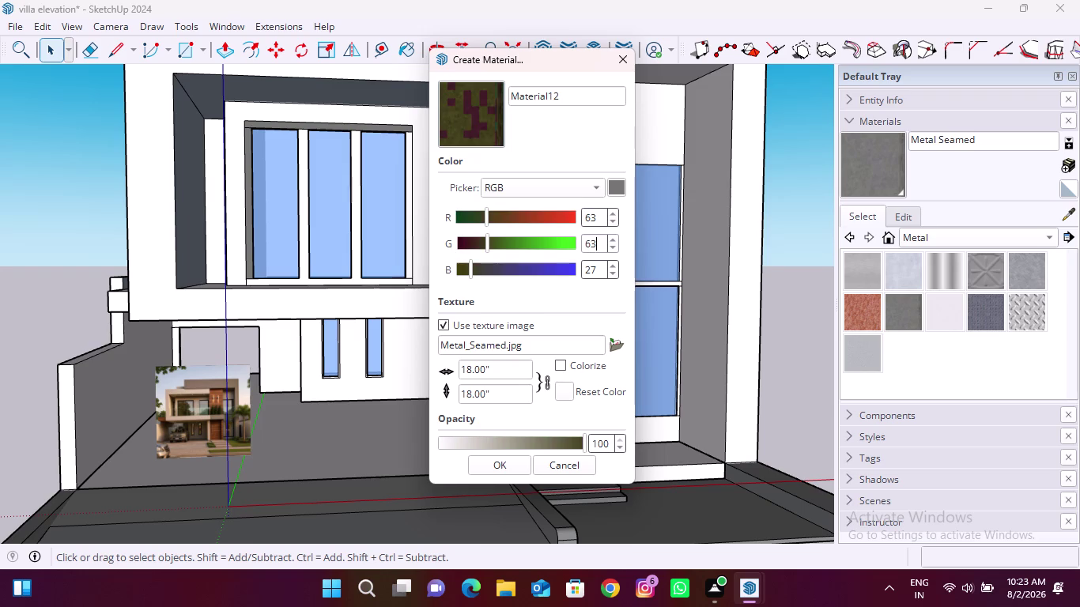
drag(599, 268, 580, 273)
text(63)
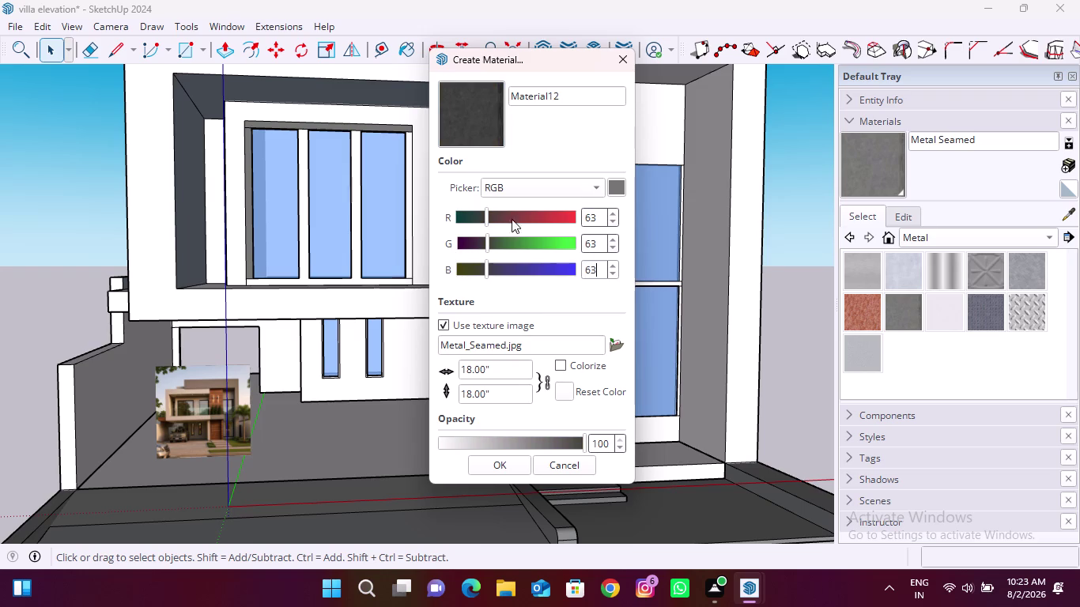
click(458, 99)
click(517, 462)
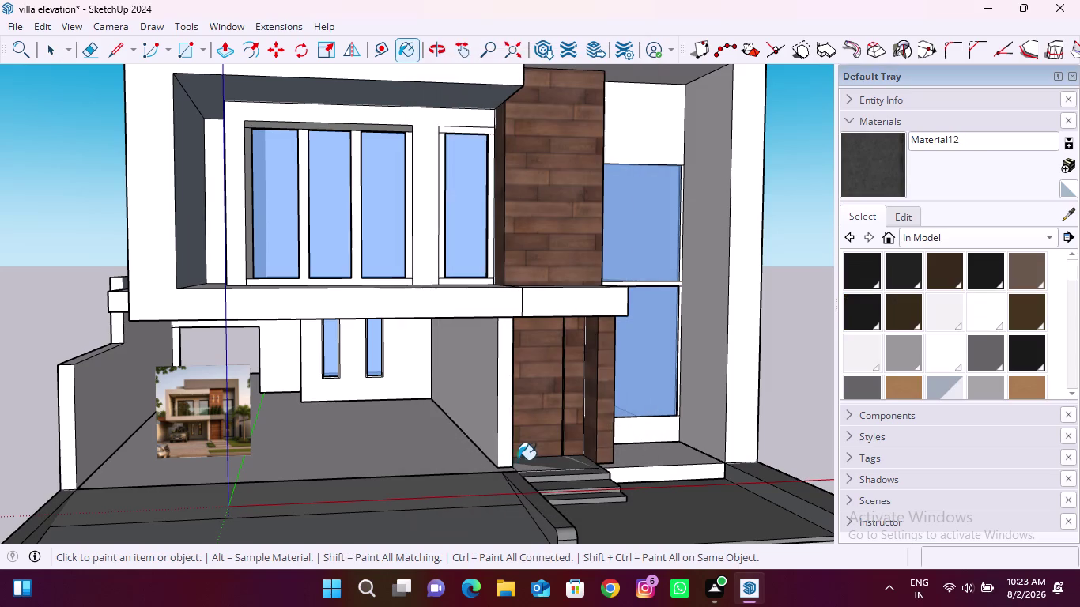
Paint the triple window's top bar, outer frame, mullions and bottom edges dark grey.
click(872, 168)
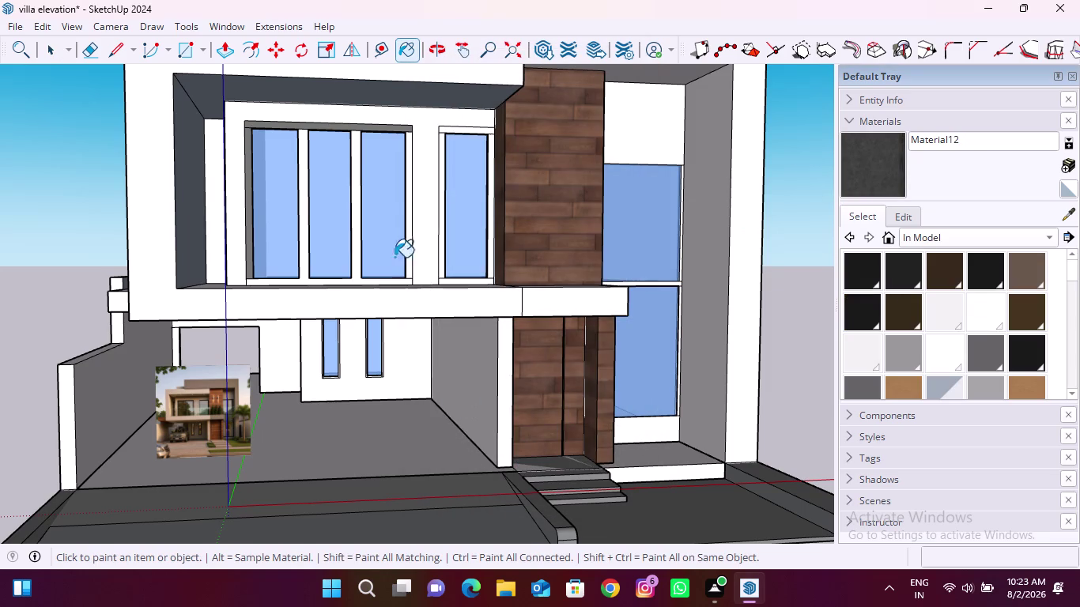
middle_drag(362, 148, 353, 207)
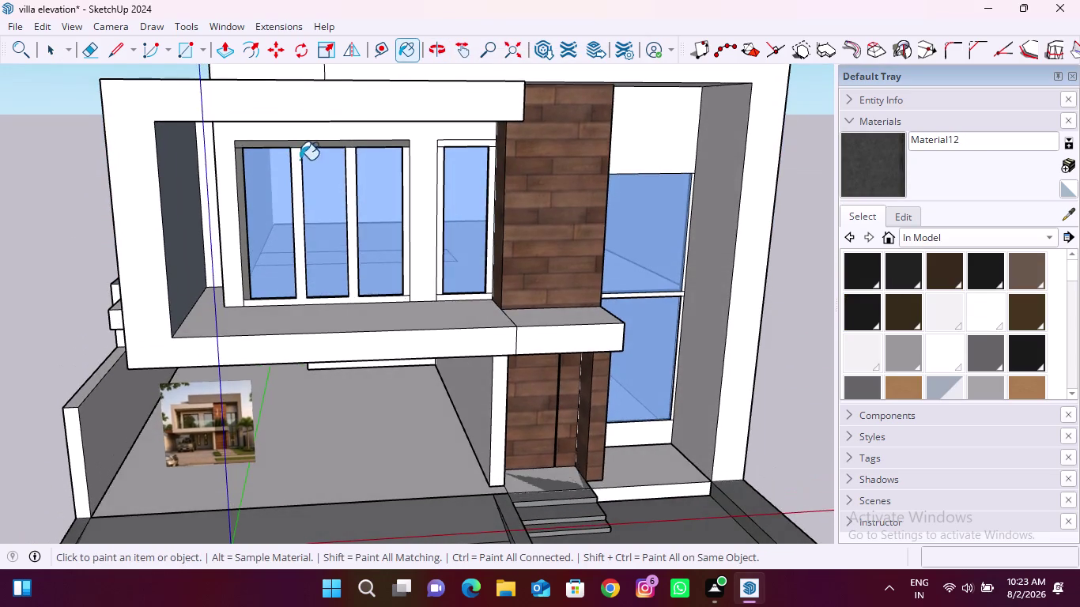
scroll(up, 3)
click(231, 135)
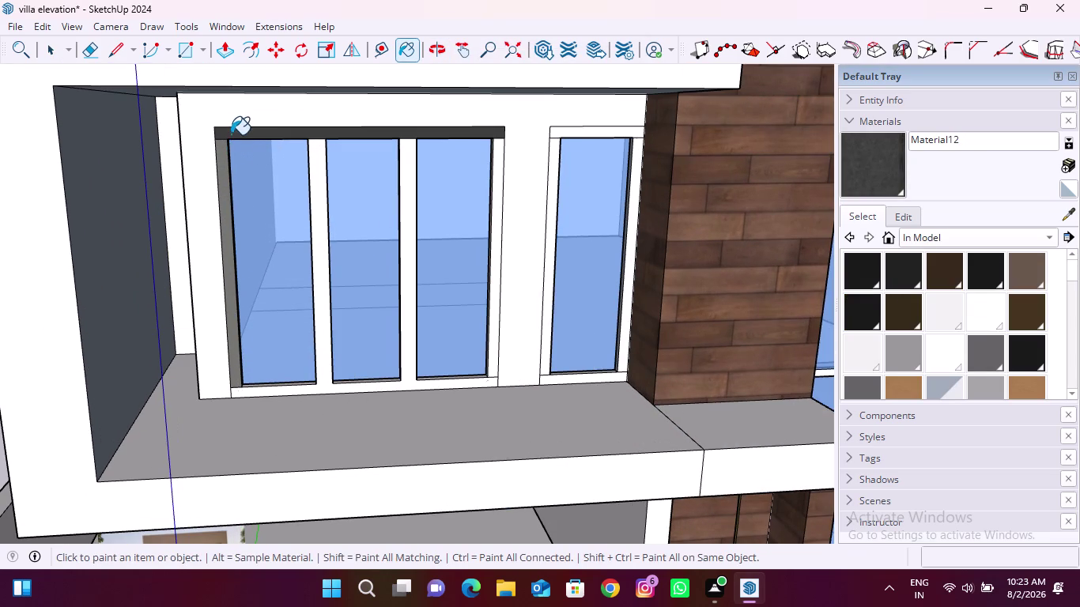
click(225, 161)
click(316, 180)
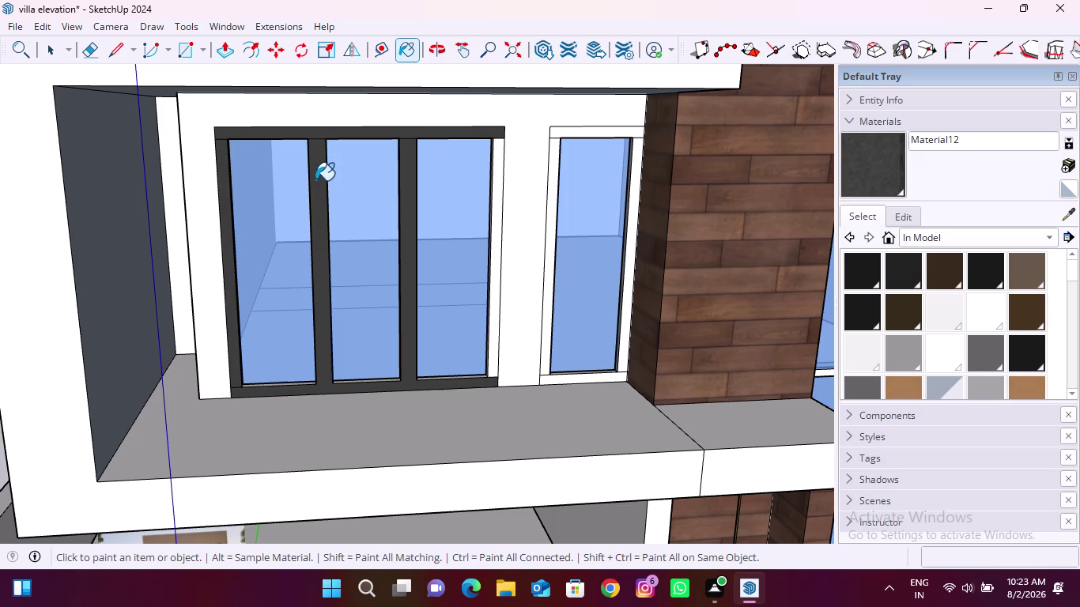
click(495, 184)
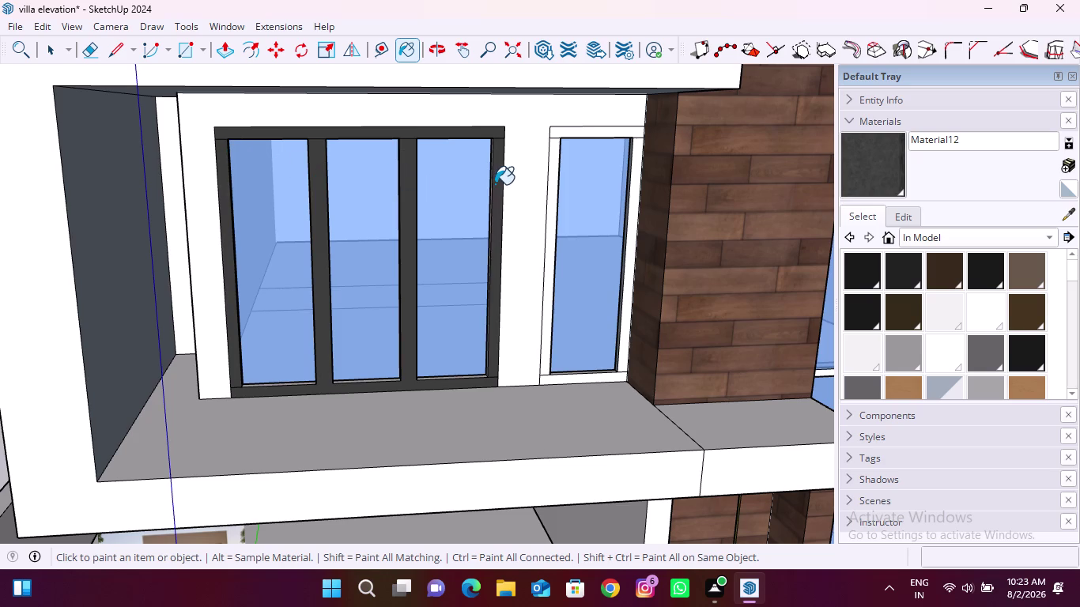
scroll(up, 3)
middle_drag(411, 369, 502, 412)
scroll(up, 3)
click(570, 326)
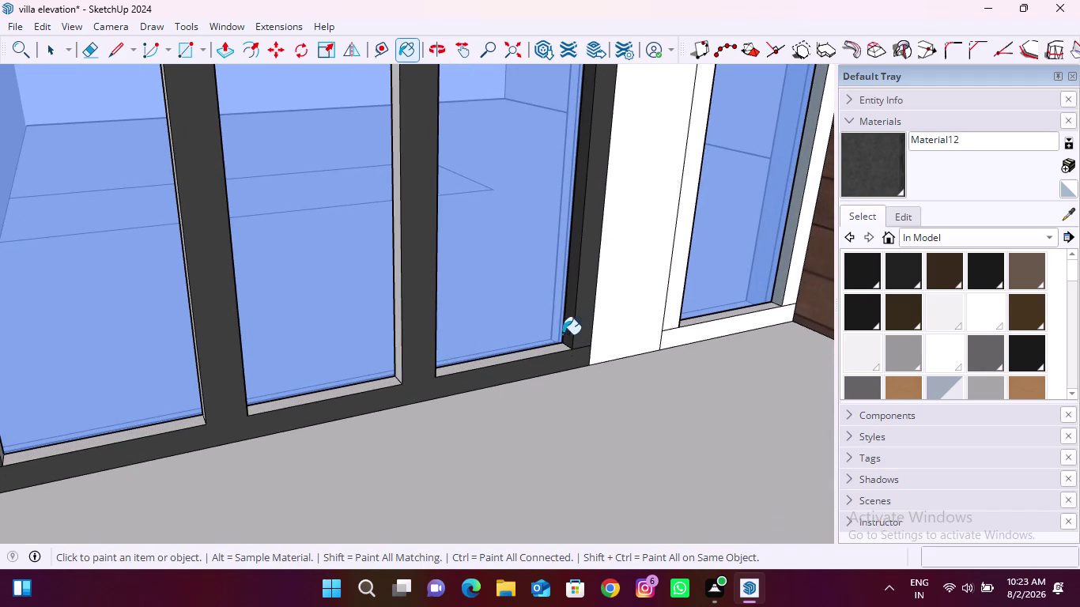
click(543, 348)
click(462, 367)
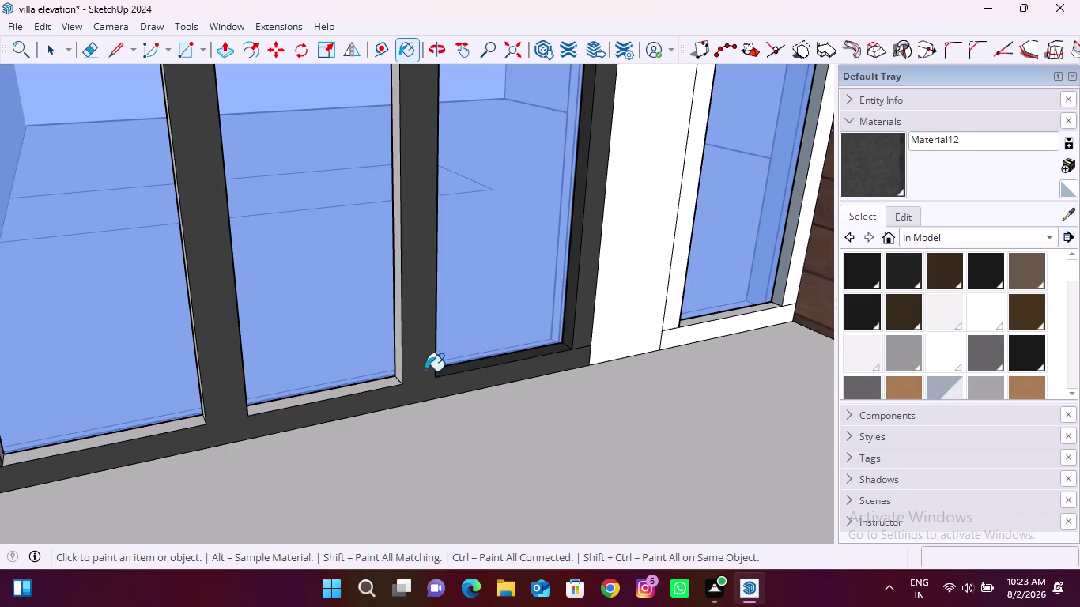
click(383, 380)
middle_drag(386, 375, 439, 368)
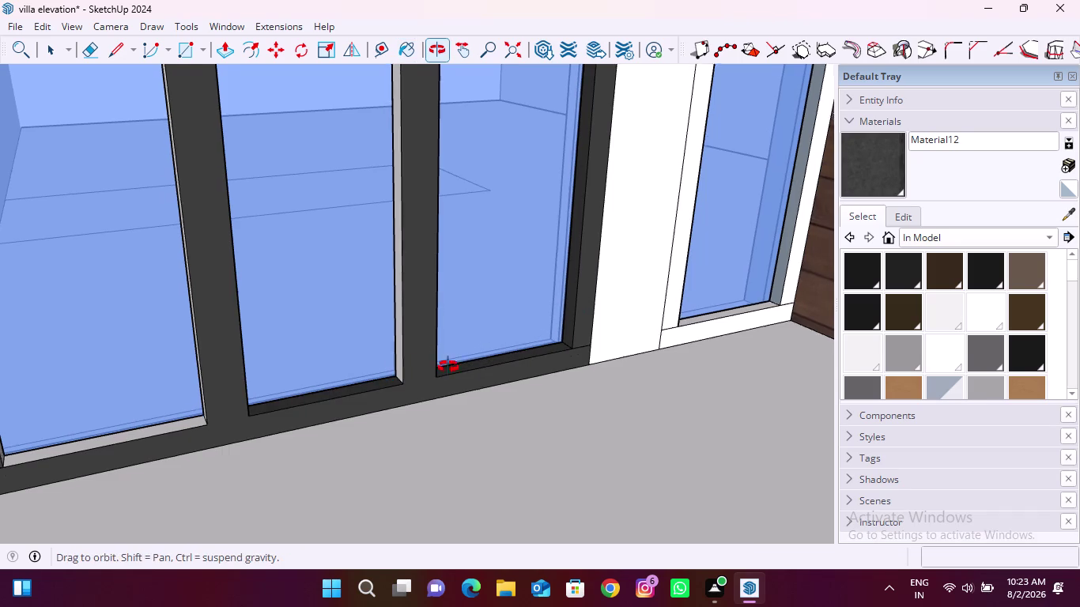
middle_drag(439, 368, 464, 366)
click(425, 356)
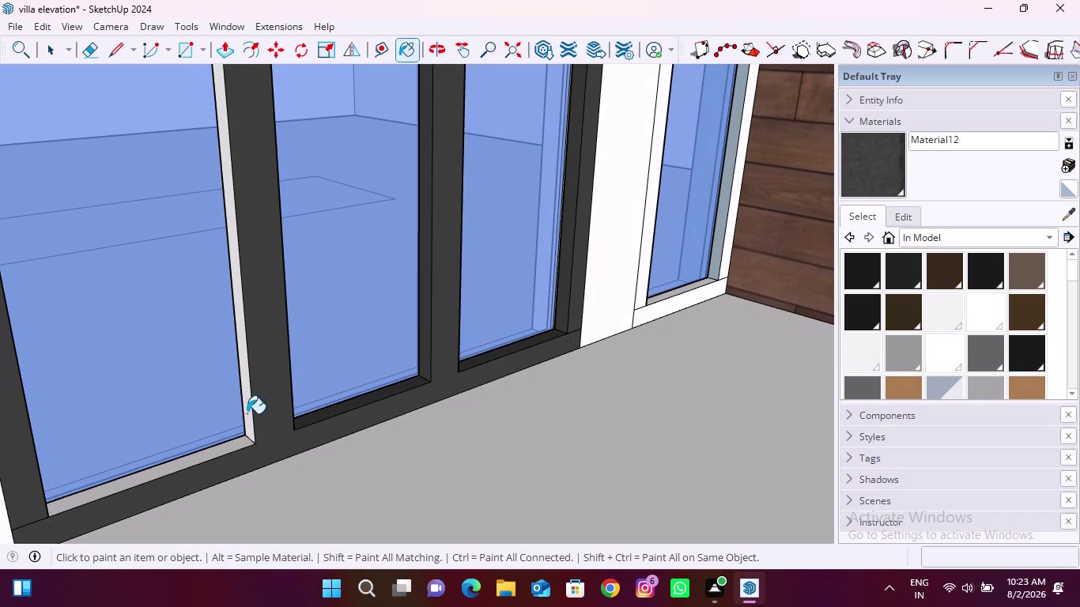
click(245, 405)
click(238, 440)
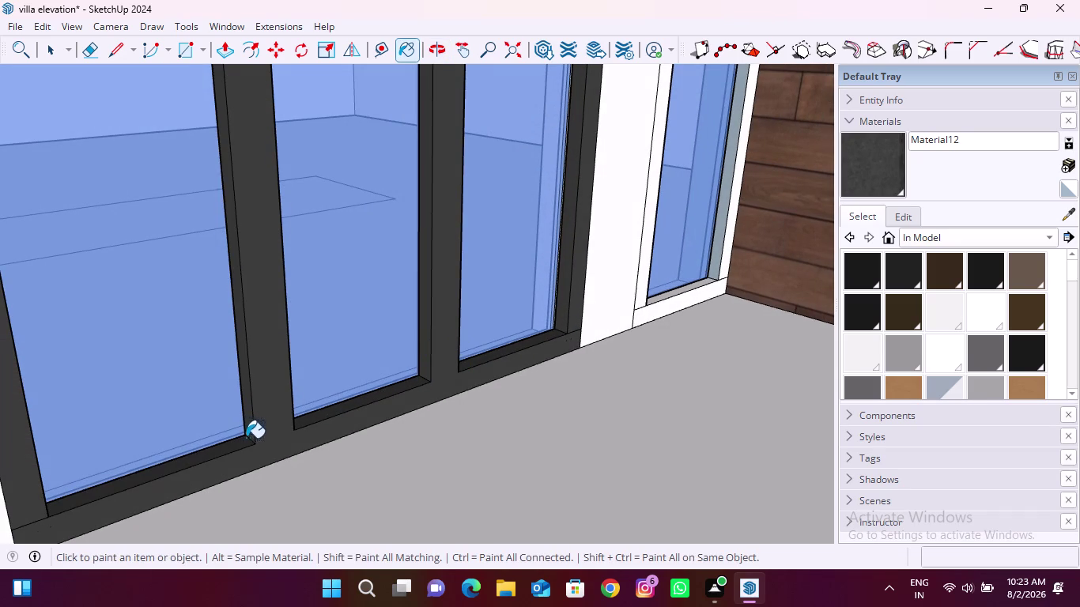
Paint the single right window's bottom, sill, side and inner frame faces dark grey.
middle_drag(533, 332, 321, 350)
scroll(down, 3)
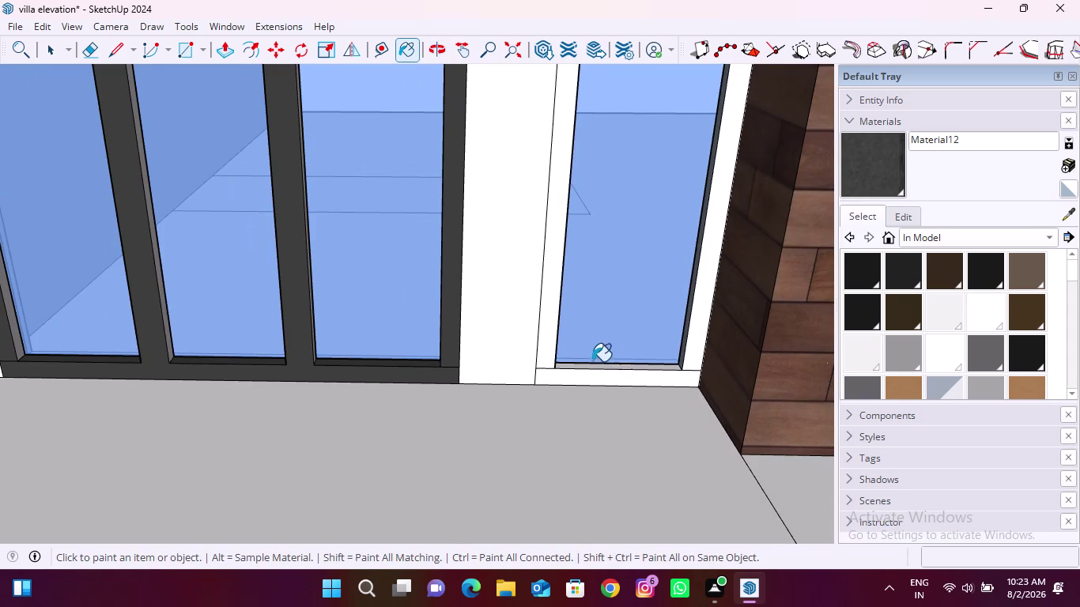
click(546, 338)
click(587, 378)
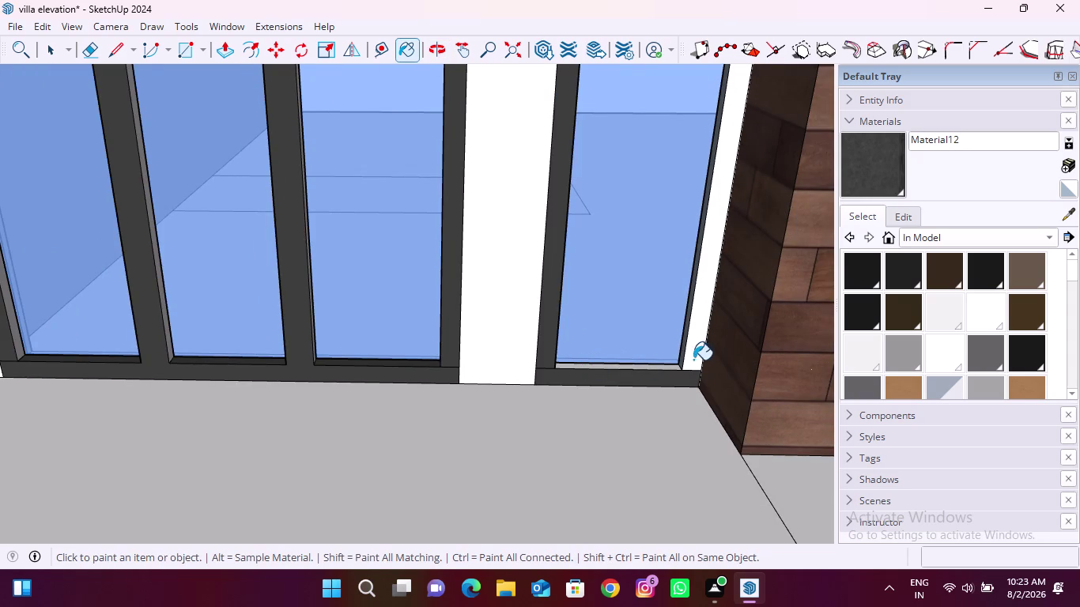
click(699, 346)
scroll(down, 3)
middle_drag(633, 368, 652, 386)
scroll(up, 3)
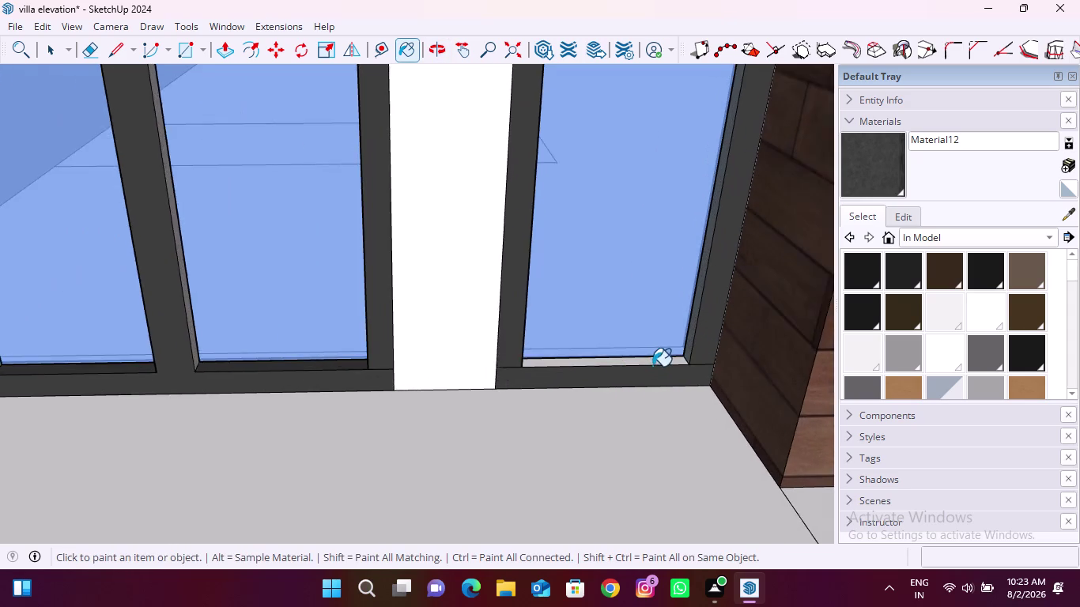
scroll(up, 3)
click(665, 360)
click(701, 338)
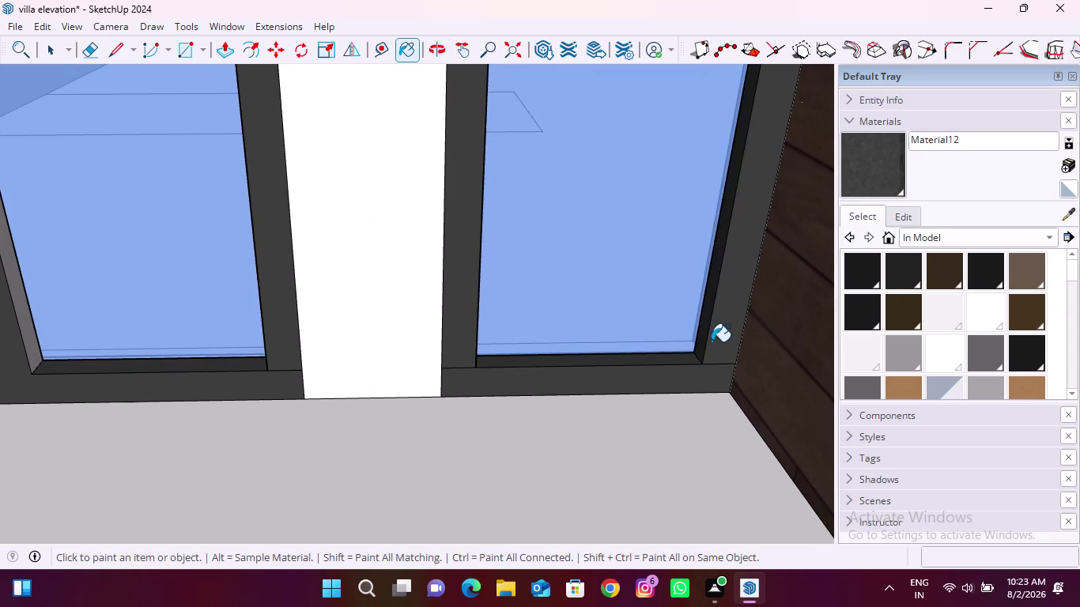
scroll(down, 3)
Paint the inner faces of the triple window's frame and mullions, plus the single window's side.
middle_drag(540, 360, 435, 356)
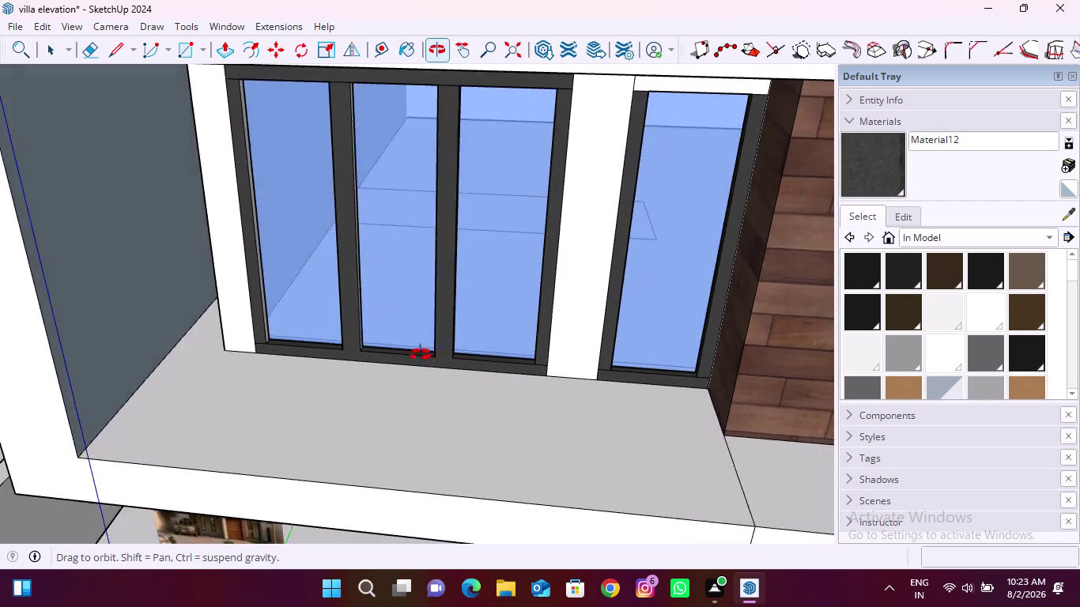
middle_drag(435, 355, 366, 354)
scroll(up, 3)
click(234, 274)
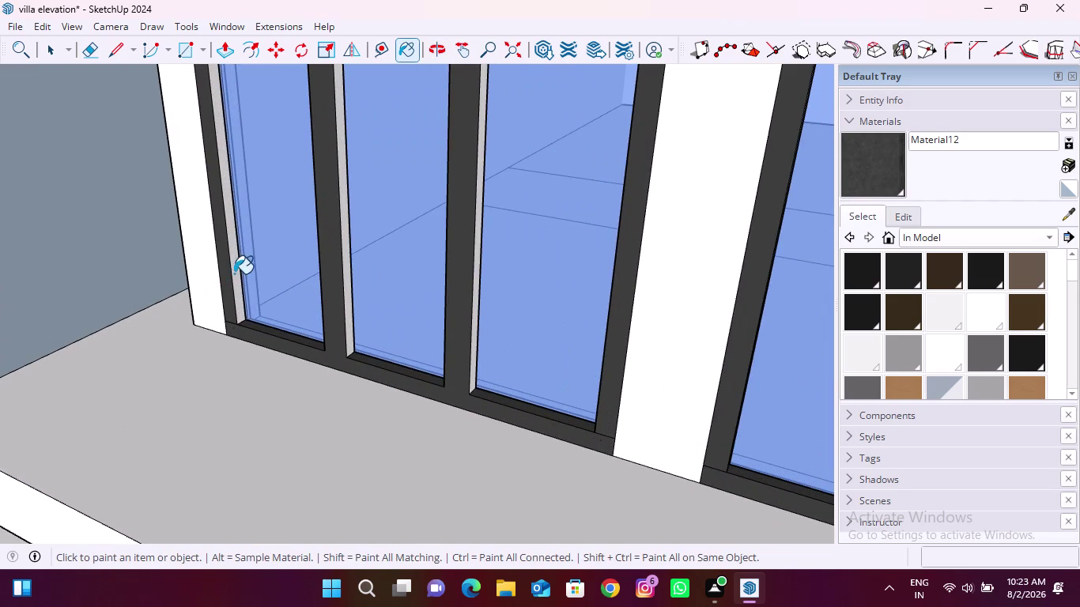
scroll(up, 3)
click(352, 313)
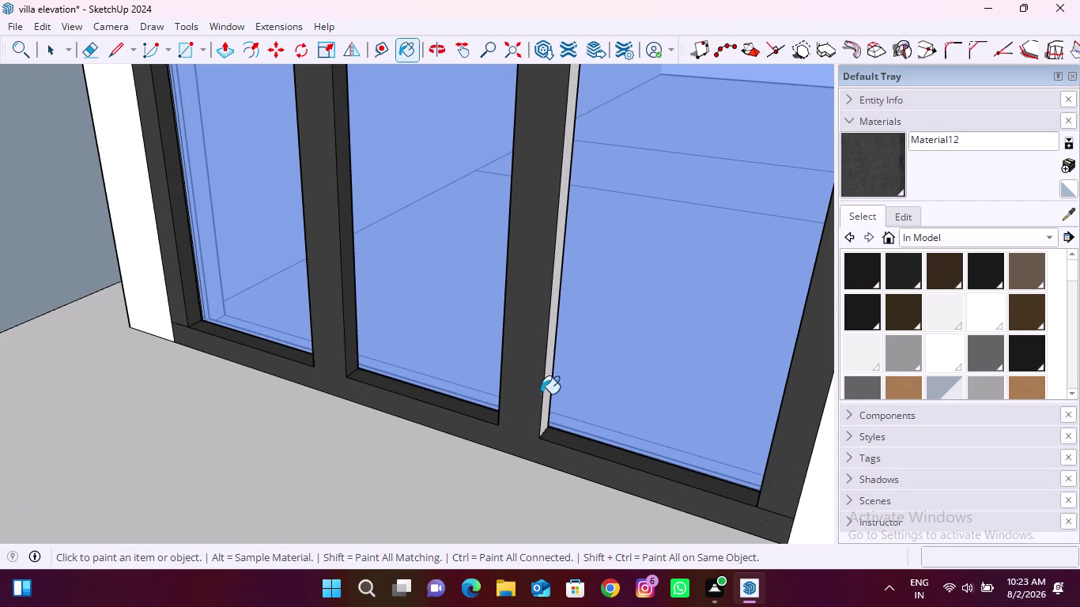
click(547, 386)
scroll(down, 3)
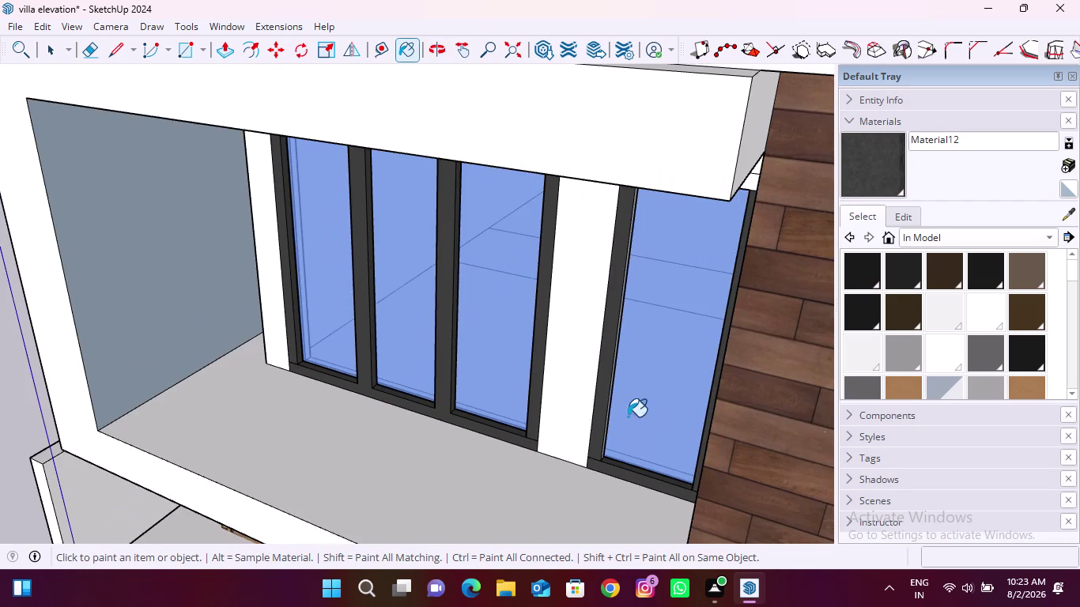
middle_drag(627, 417, 551, 393)
scroll(up, 3)
click(559, 374)
Paint the top frame faces of both upper windows dark grey.
scroll(down, 3)
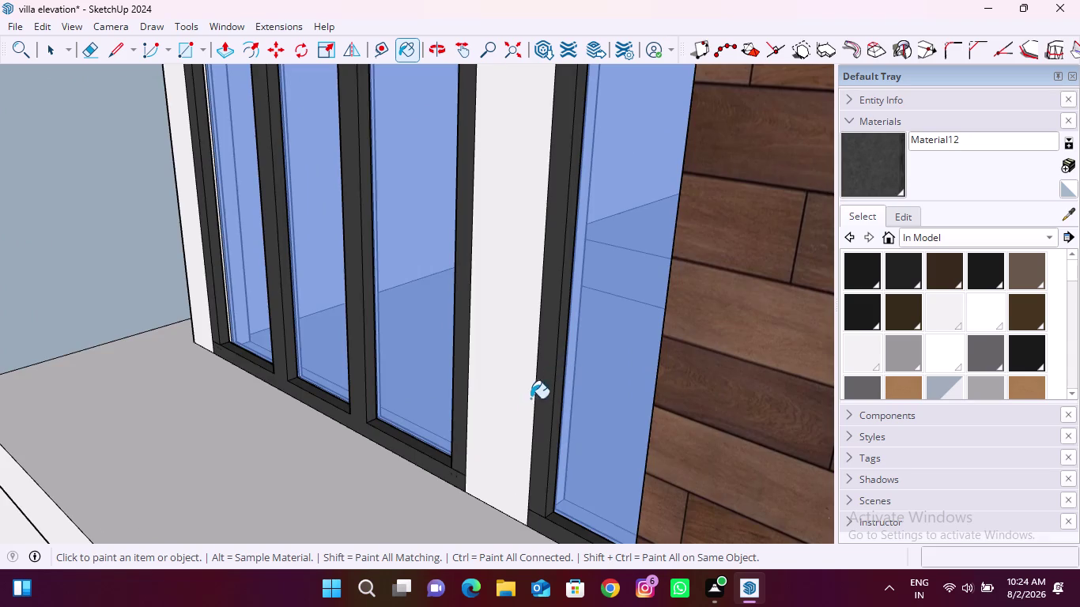
scroll(down, 3)
middle_drag(563, 402, 694, 335)
scroll(up, 3)
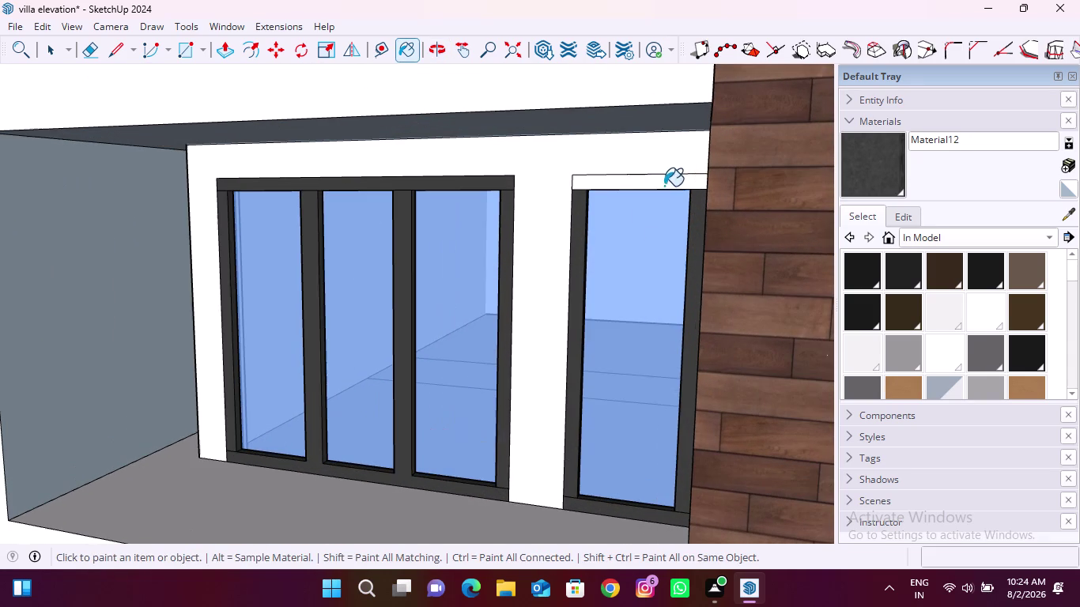
click(656, 183)
middle_drag(585, 343, 649, 241)
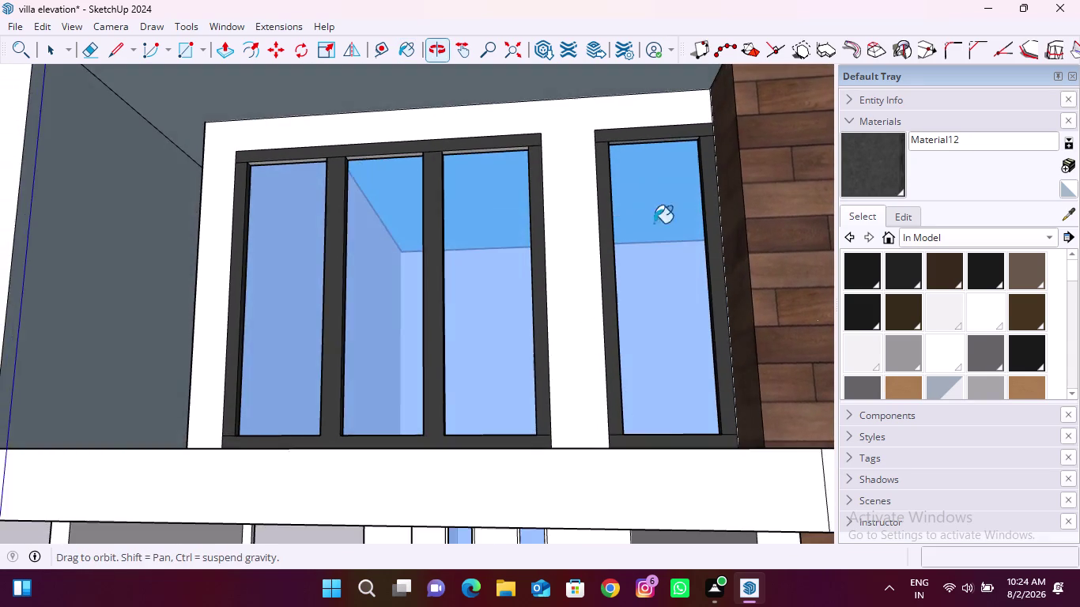
scroll(up, 3)
click(674, 158)
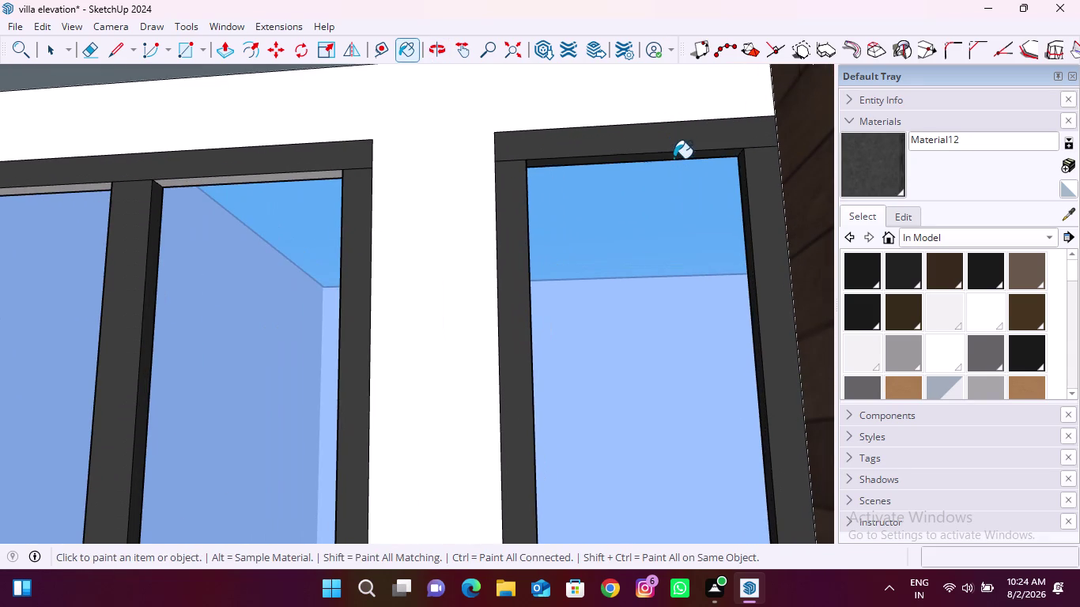
scroll(up, 3)
click(246, 178)
scroll(down, 3)
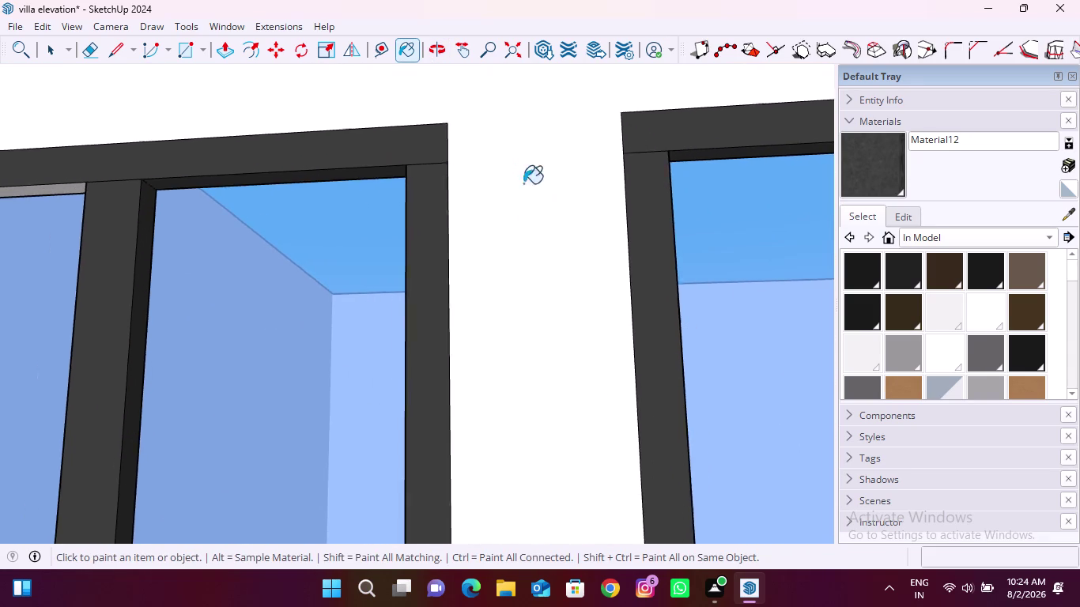
scroll(down, 3)
scroll(up, 3)
click(194, 201)
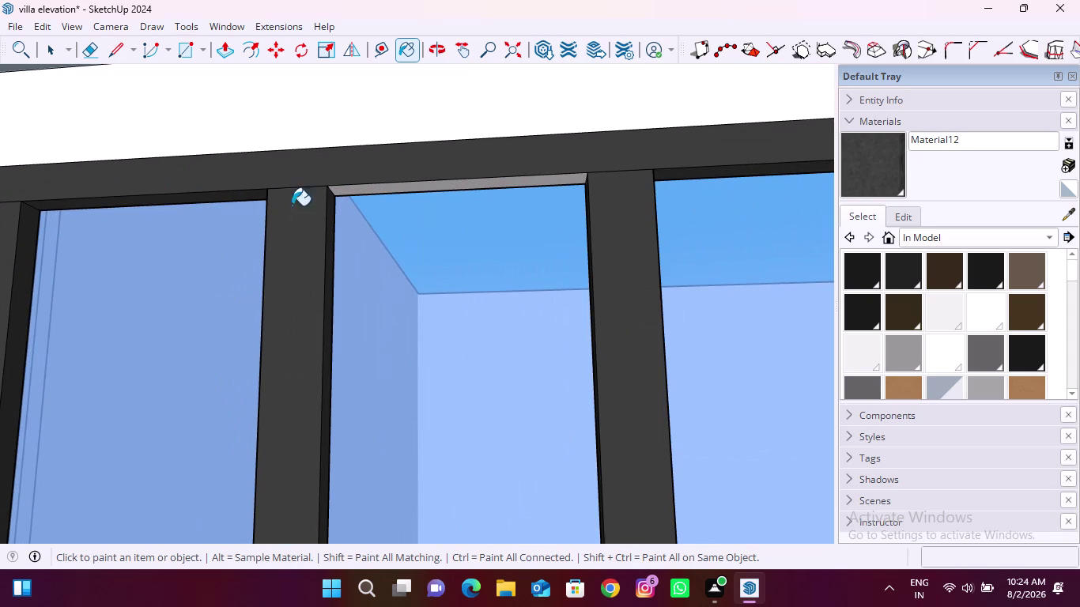
click(421, 190)
scroll(down, 3)
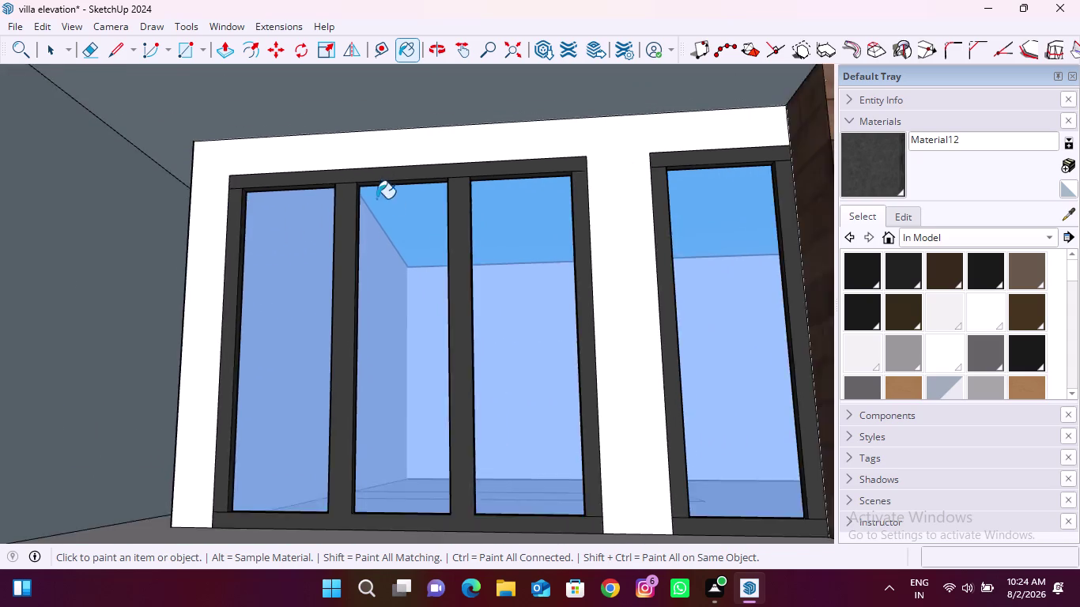
scroll(down, 3)
middle_drag(494, 282, 510, 406)
scroll(down, 3)
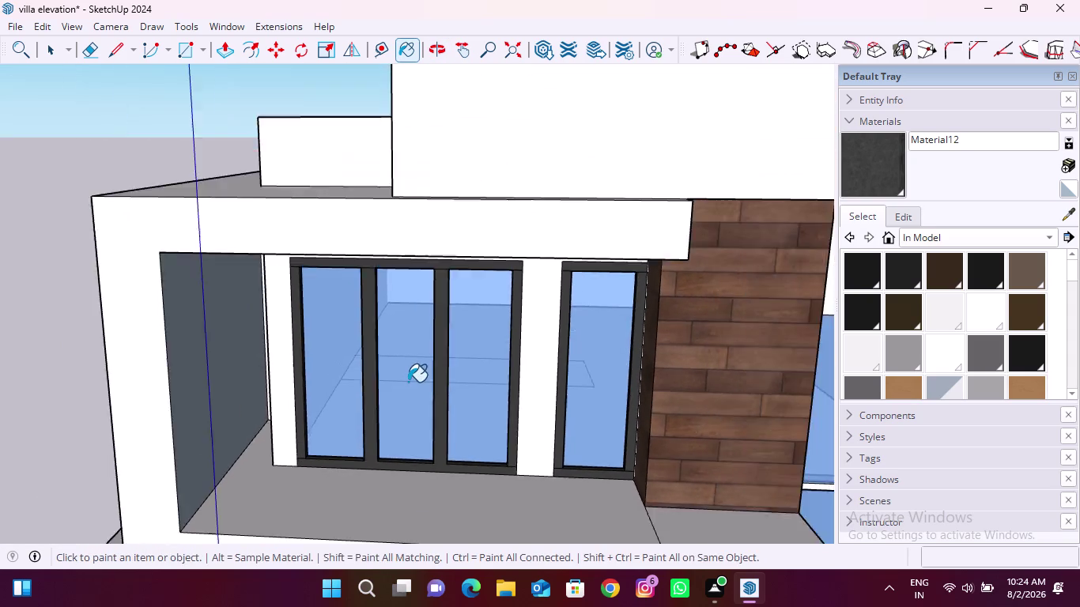
scroll(down, 3)
scroll(down, 3)
scroll(down, 3)
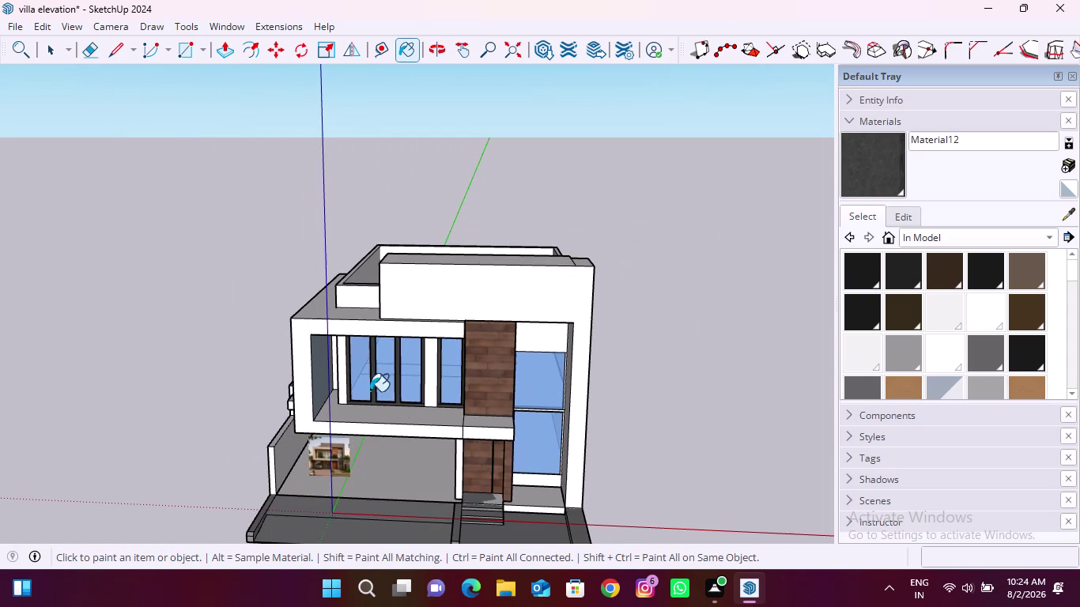
scroll(up, 3)
Paint the right and left frame edge strips of the tall window with Material12.
scroll(up, 3)
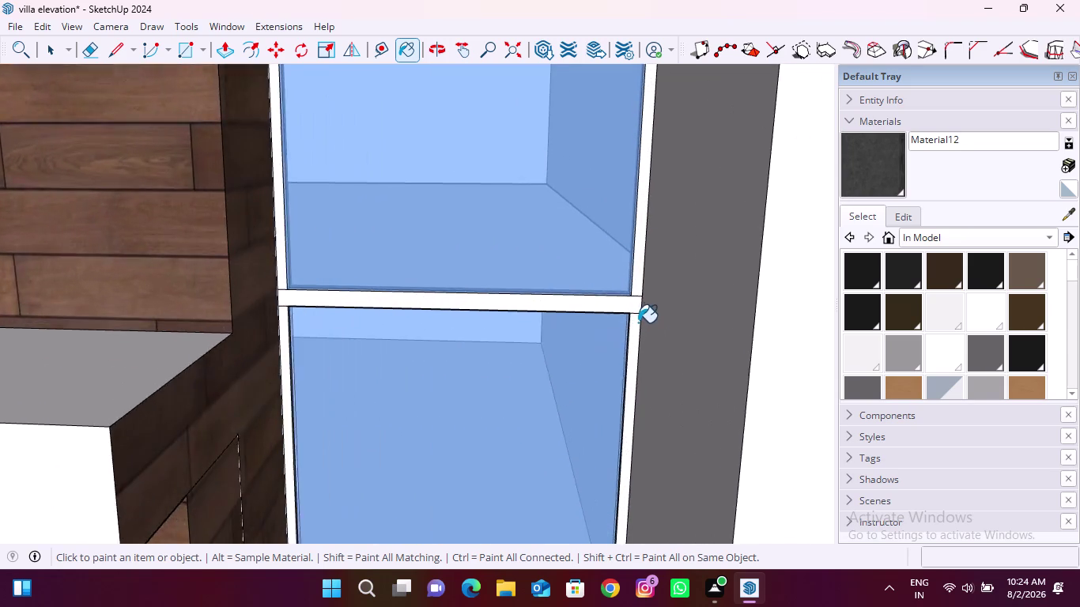
scroll(up, 3)
click(631, 307)
click(641, 273)
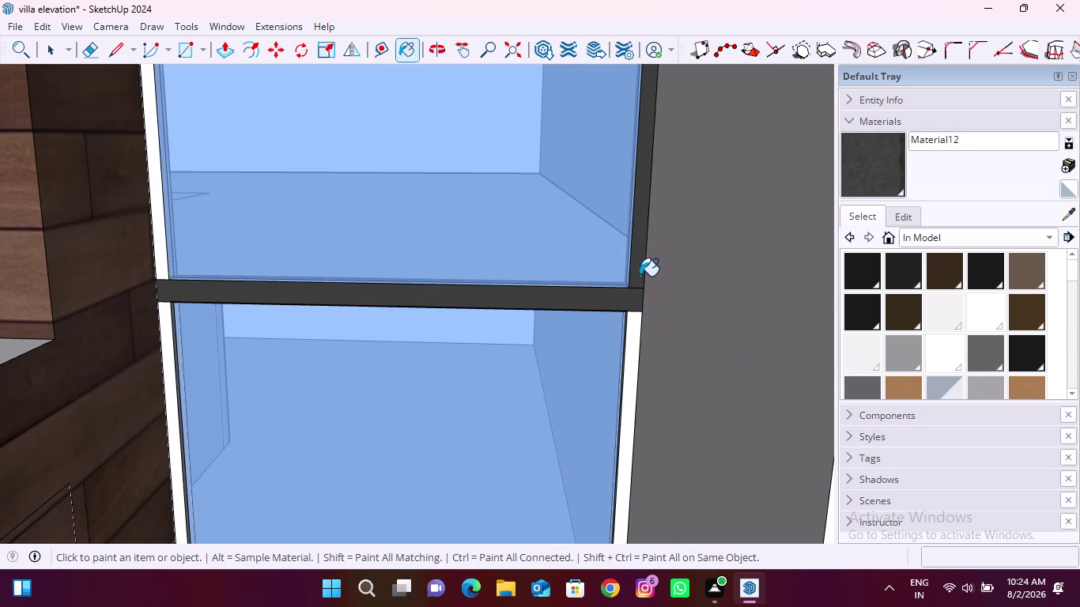
click(631, 335)
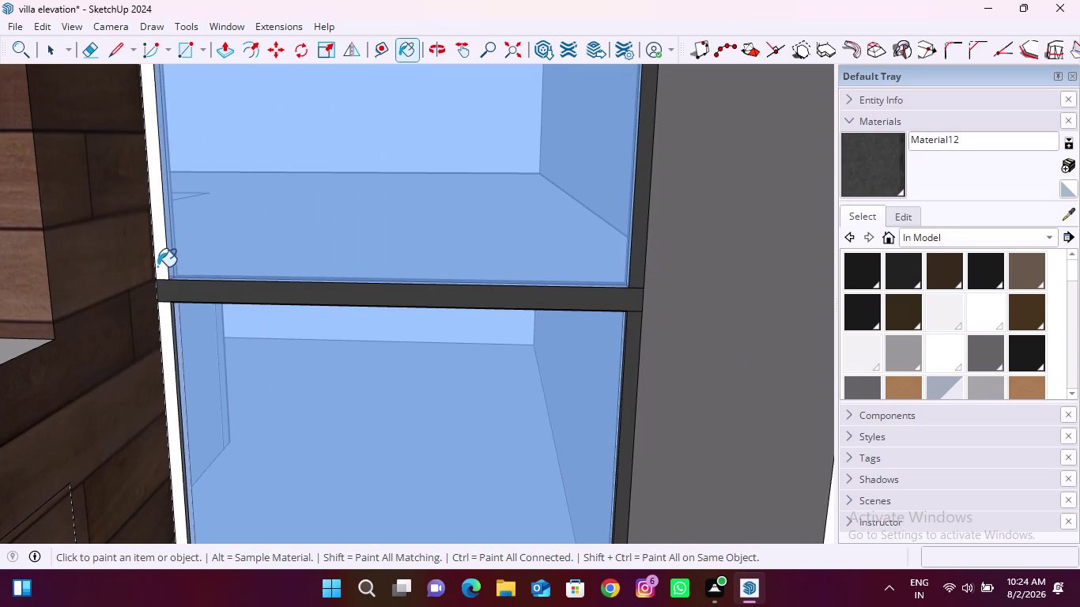
click(158, 266)
click(165, 317)
Orbit around the tall window to inspect its lower and upper panes.
middle_drag(221, 292, 215, 345)
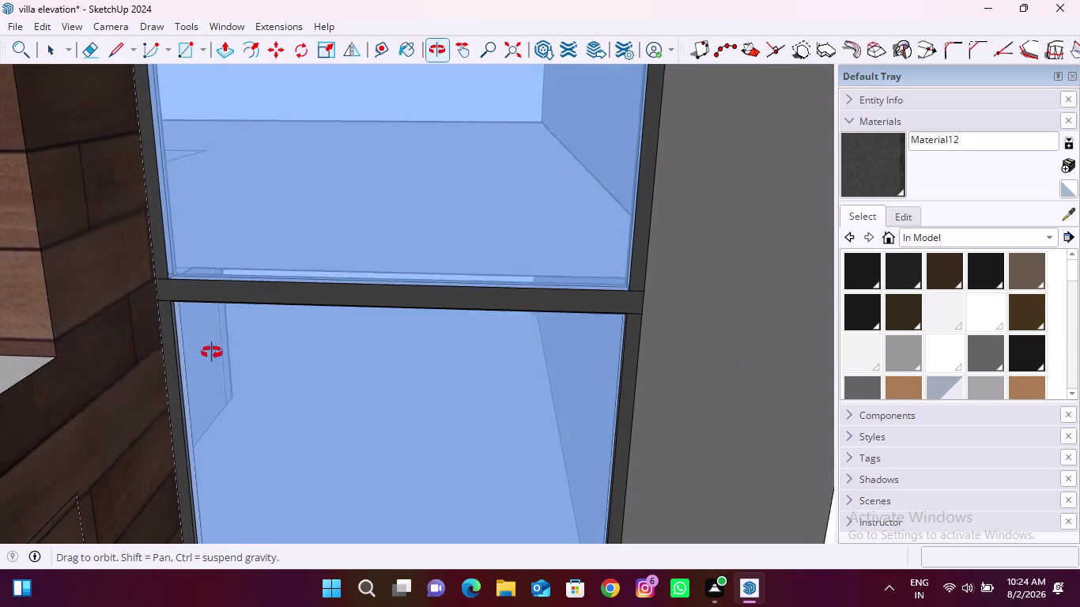
middle_drag(215, 345, 159, 462)
scroll(down, 3)
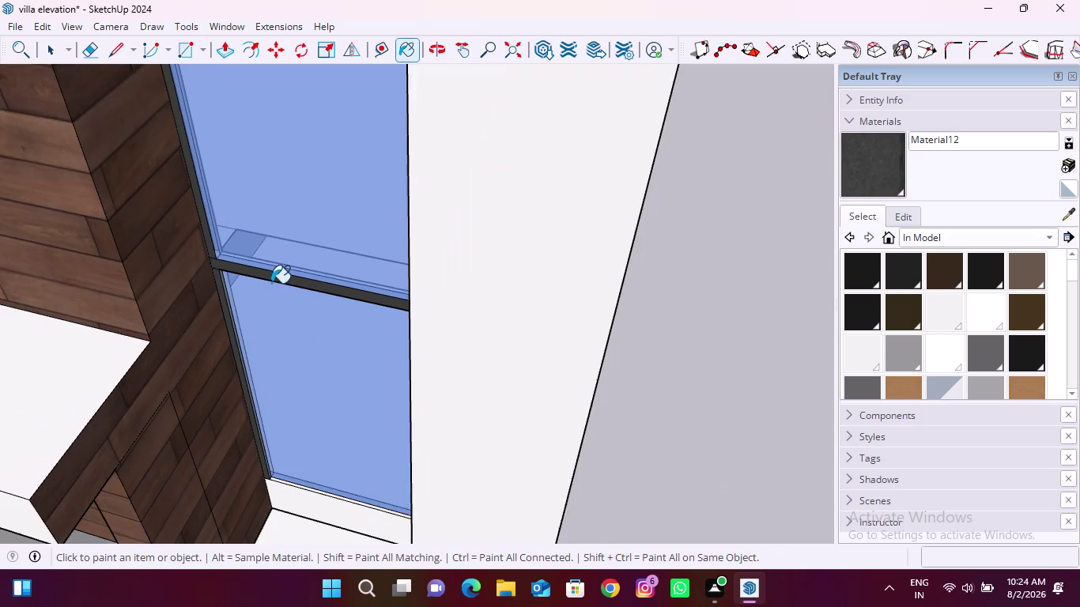
scroll(down, 3)
scroll(down, 3)
middle_drag(258, 439, 318, 353)
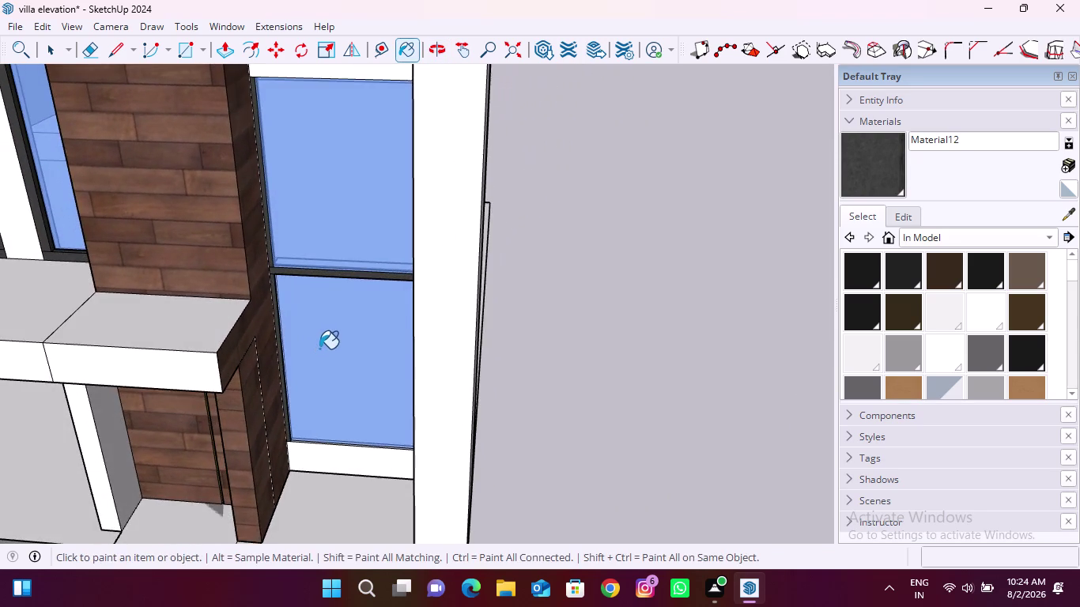
scroll(down, 3)
middle_drag(303, 400, 347, 310)
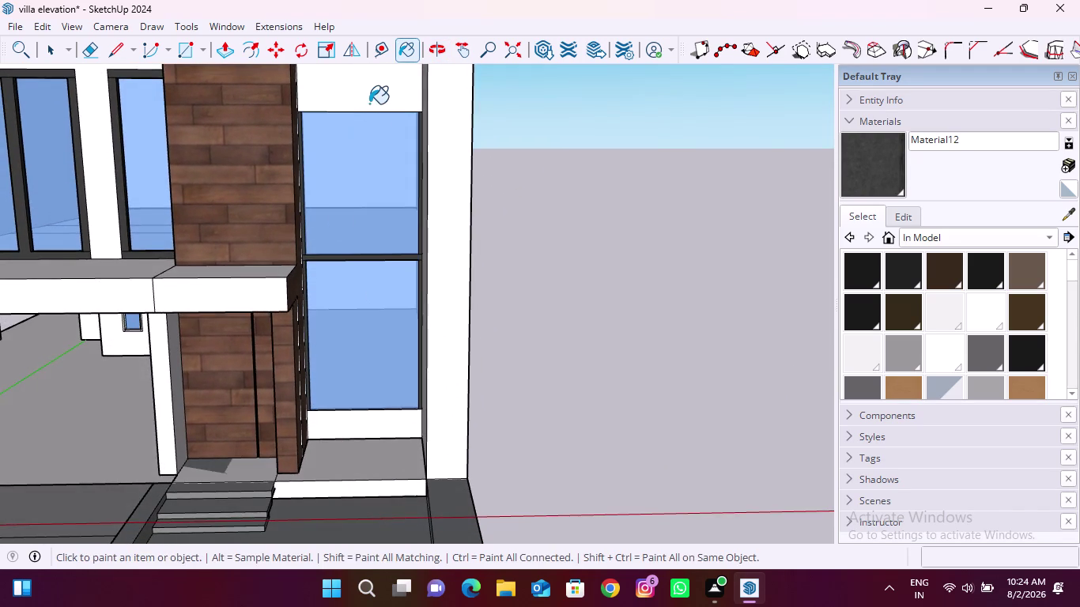
scroll(up, 3)
middle_drag(361, 159, 499, 86)
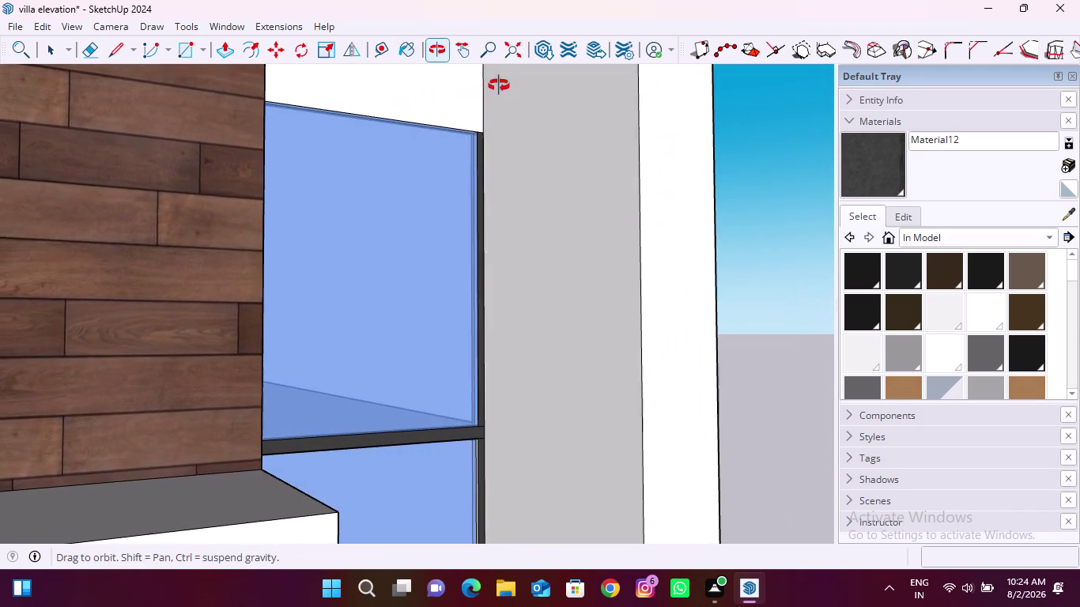
middle_drag(499, 86, 424, 124)
scroll(down, 3)
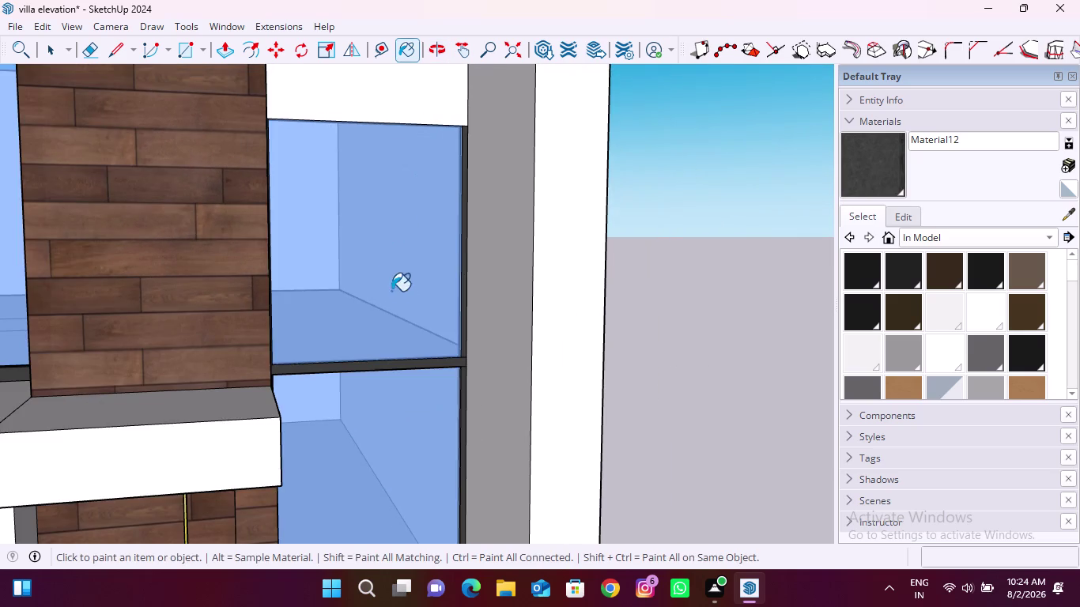
scroll(down, 3)
scroll(down, 3)
middle_drag(381, 480, 354, 501)
scroll(up, 3)
middle_drag(396, 477, 361, 523)
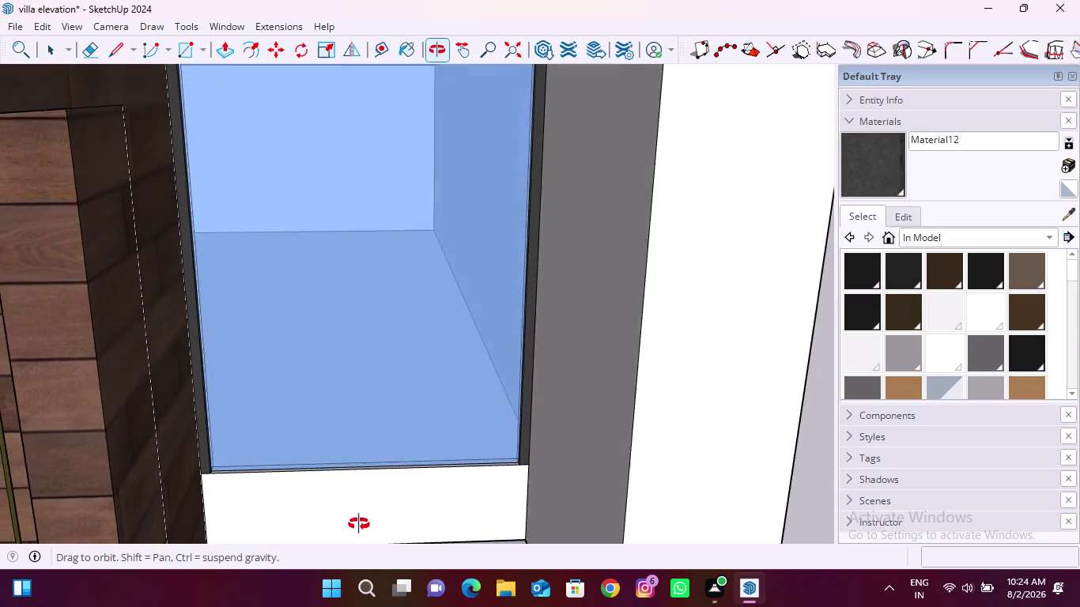
Push/pull the white sill face below the tall window to a new depth.
middle_drag(361, 523, 359, 524)
scroll(up, 3)
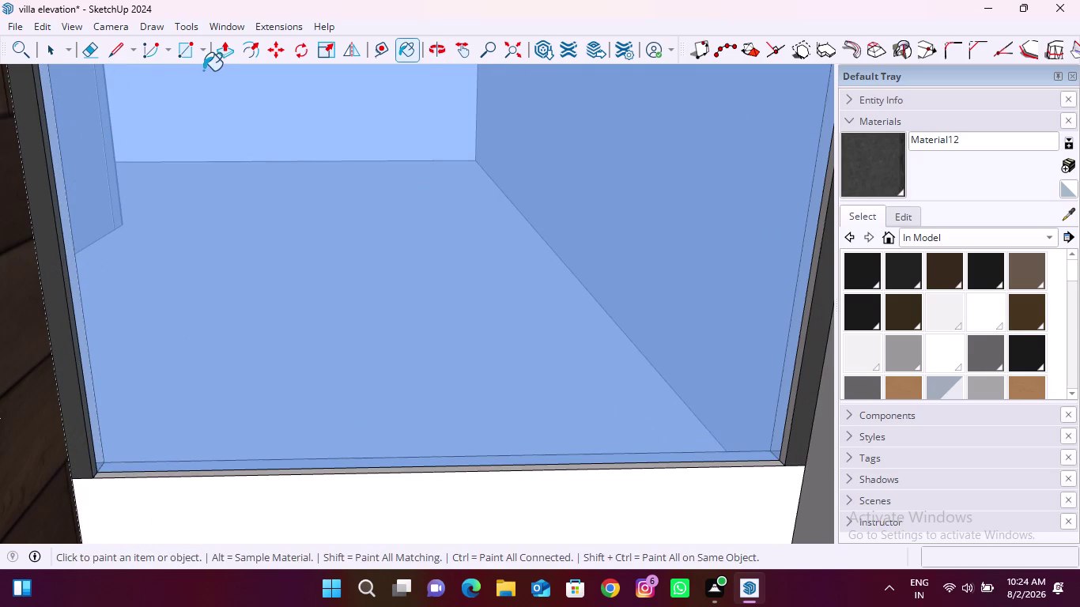
click(218, 56)
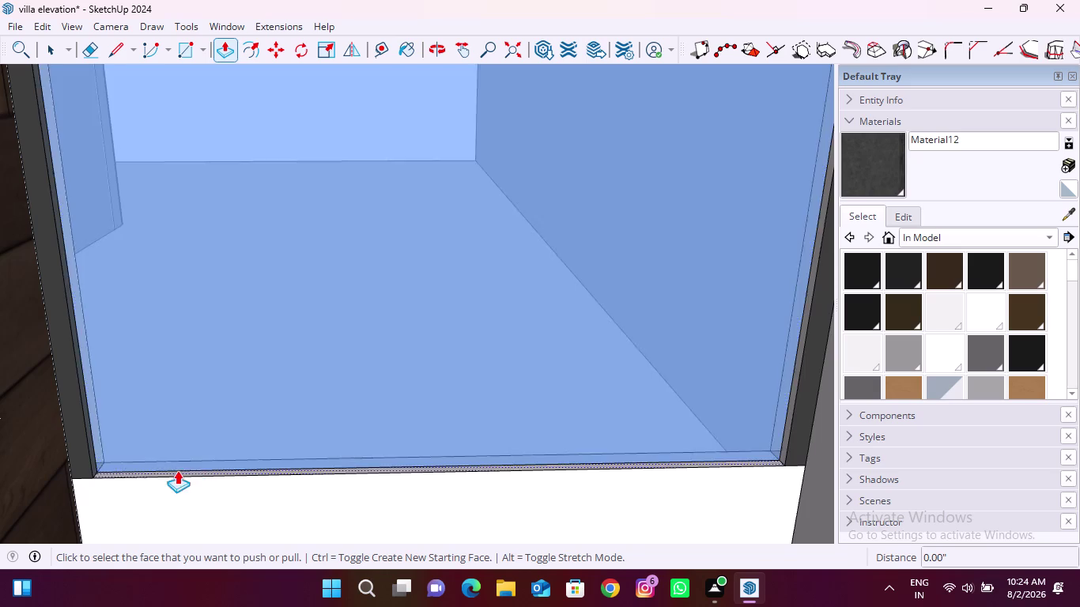
scroll(up, 3)
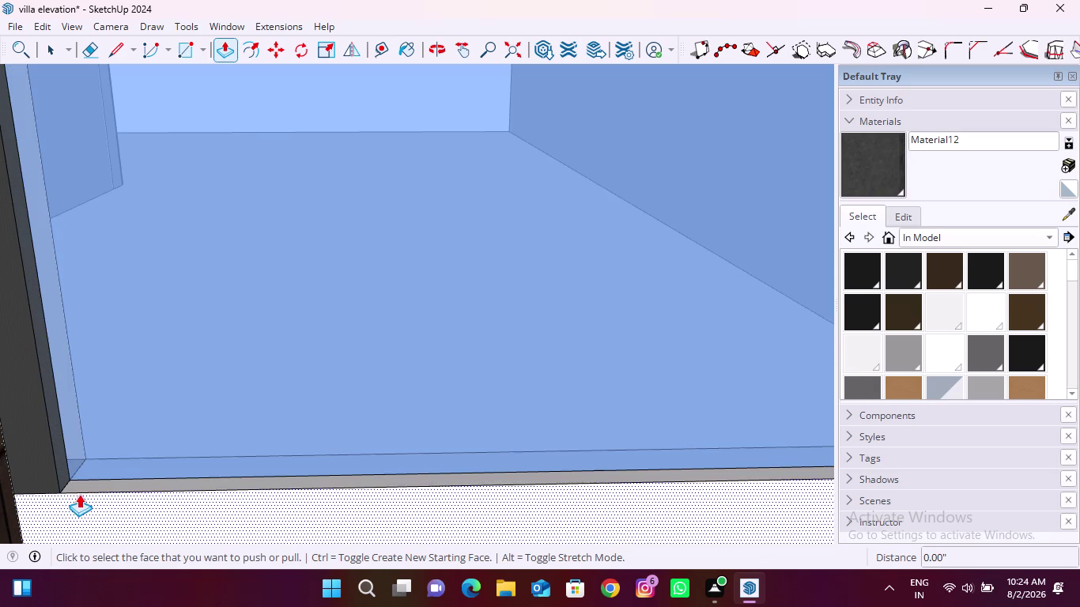
click(87, 488)
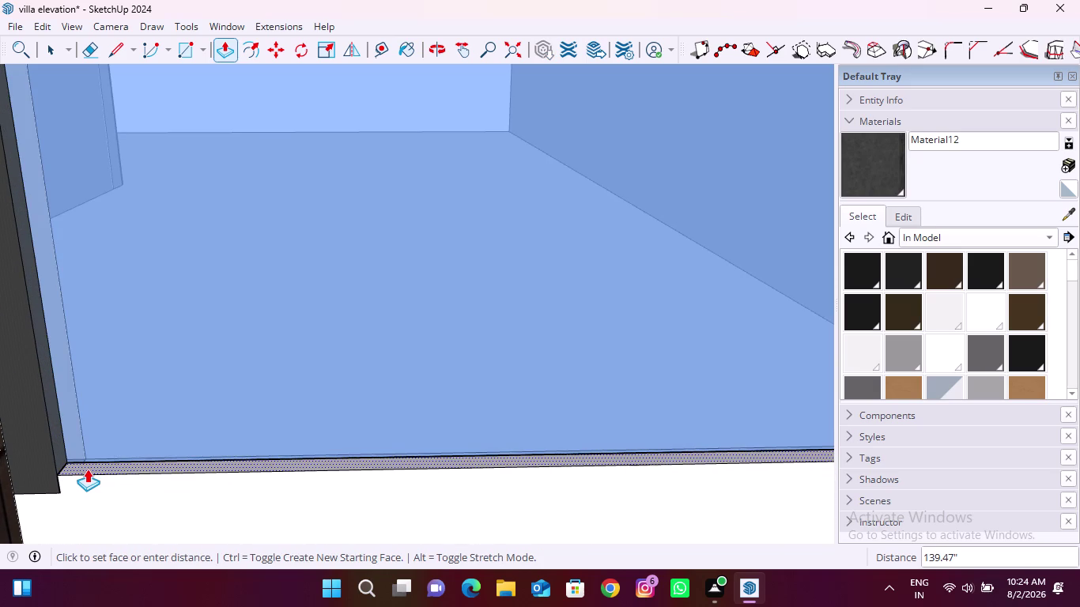
click(87, 468)
Check the sill from outside and readjust its push/pull depth.
scroll(down, 3)
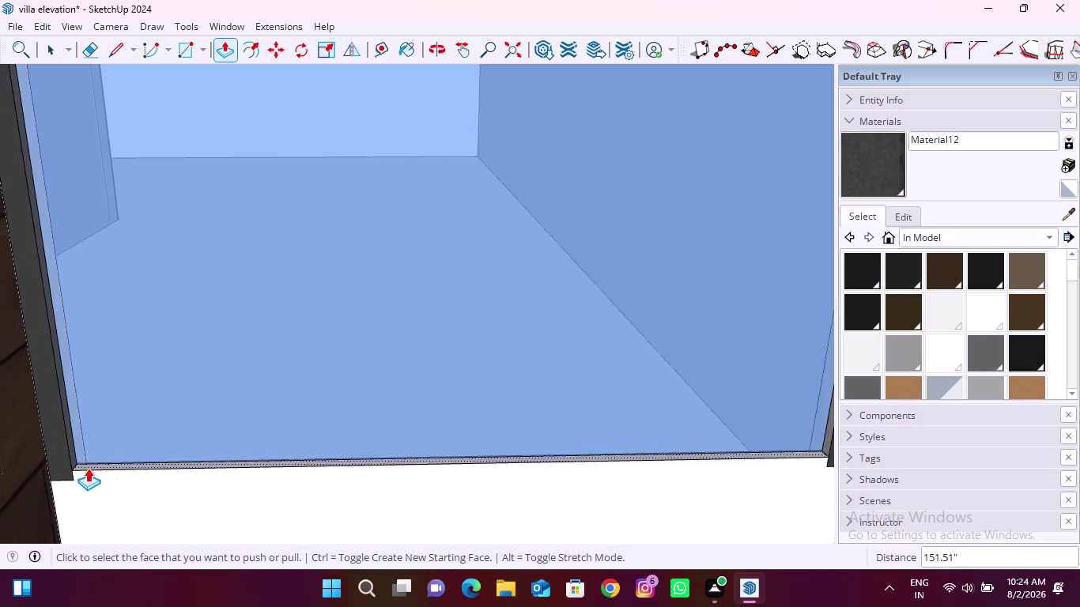
scroll(down, 3)
scroll(down, 3)
scroll(down, 3)
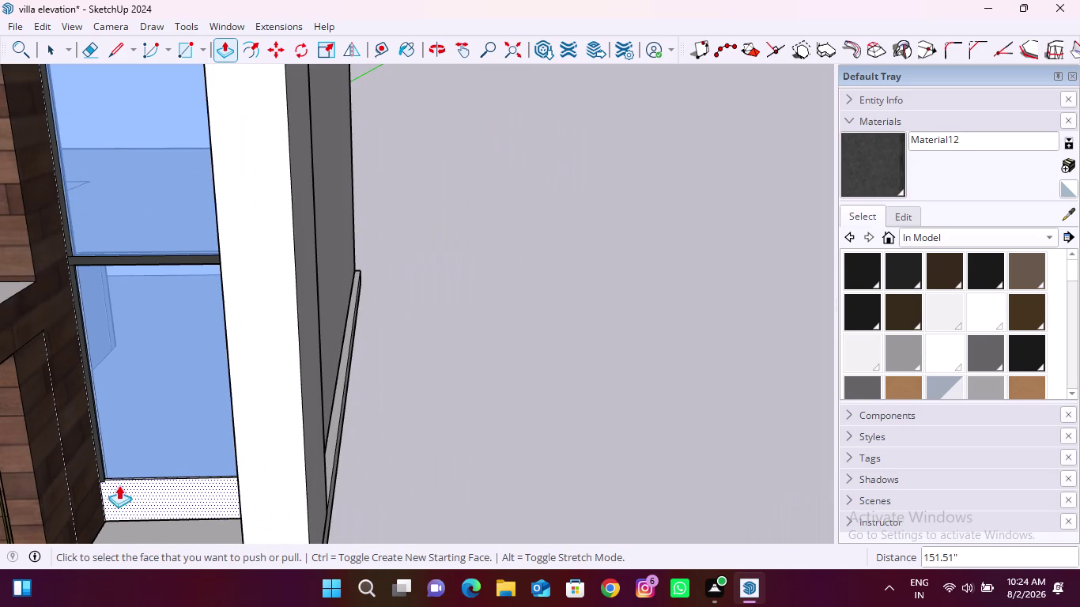
middle_drag(118, 489, 172, 439)
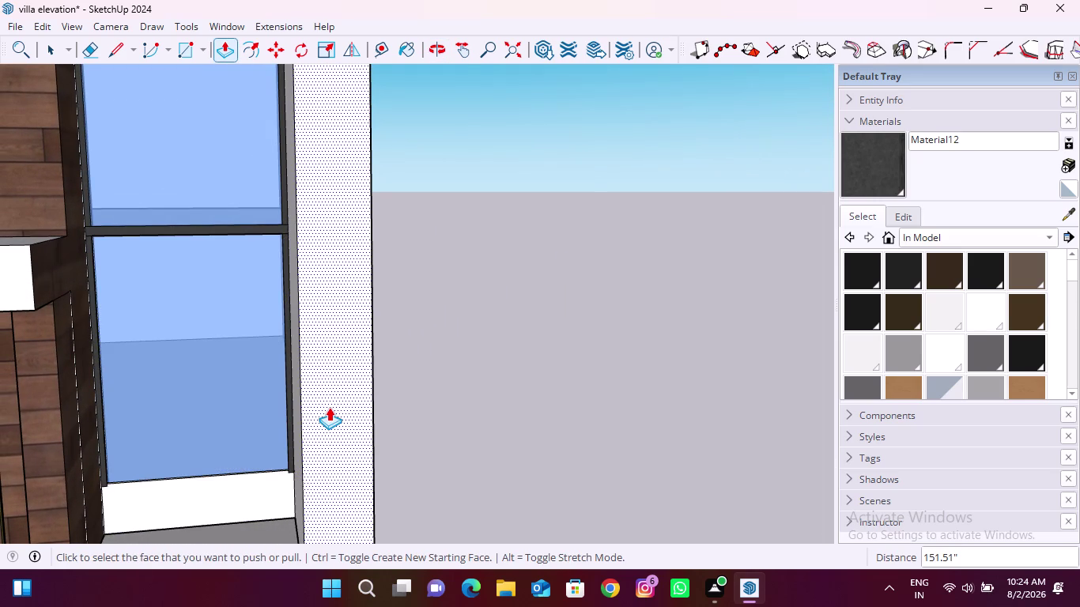
scroll(up, 3)
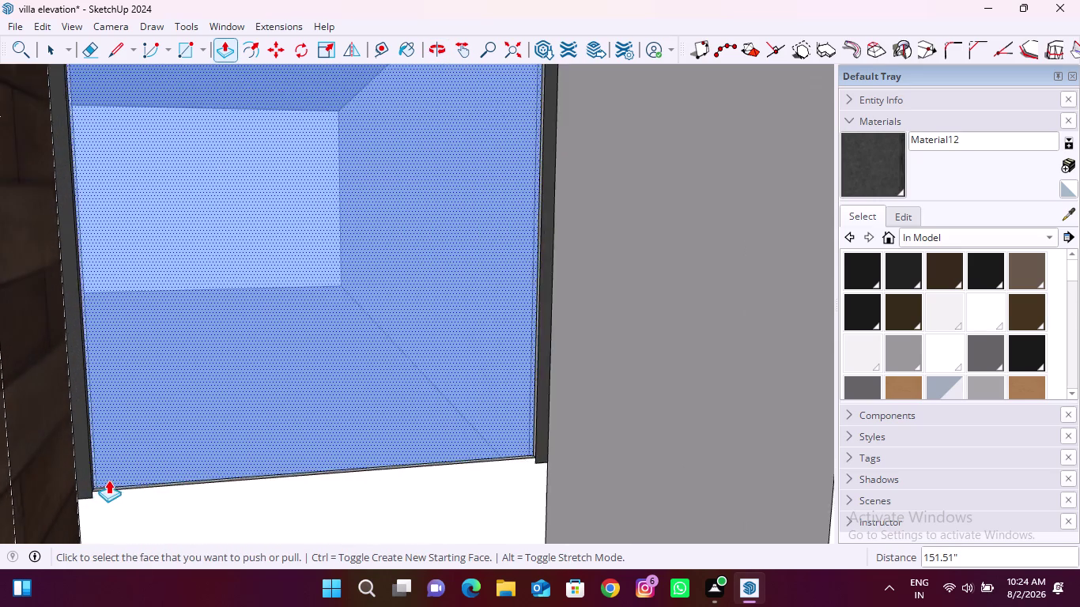
scroll(up, 3)
scroll(down, 3)
middle_drag(206, 432, 155, 507)
scroll(up, 3)
click(146, 445)
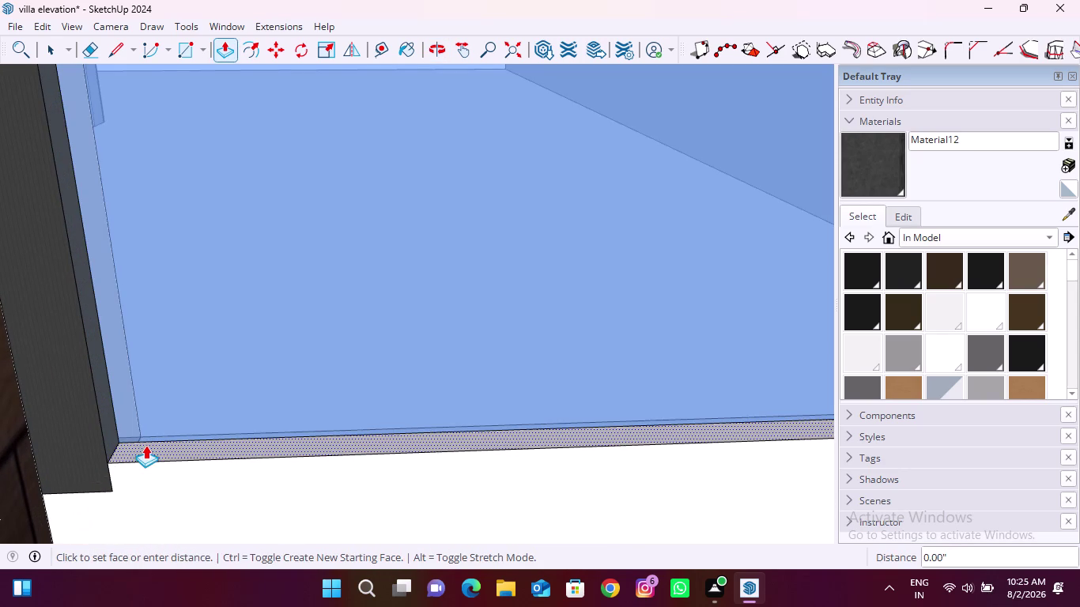
click(145, 436)
Orbit up to the white panel above the window and the brick column.
scroll(down, 3)
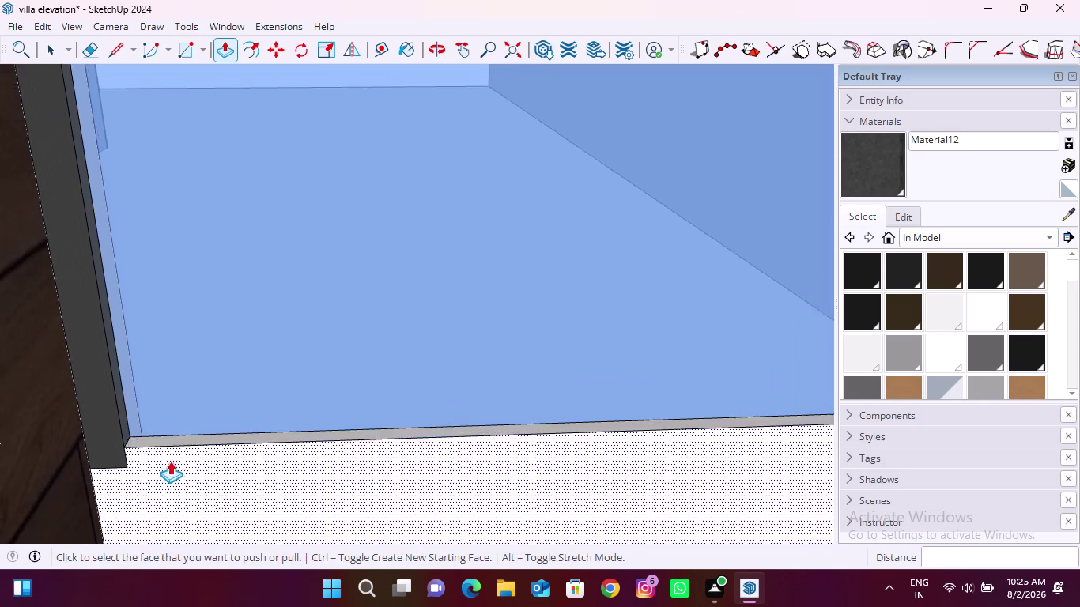
scroll(down, 3)
scroll(down, 3)
middle_drag(179, 485, 181, 471)
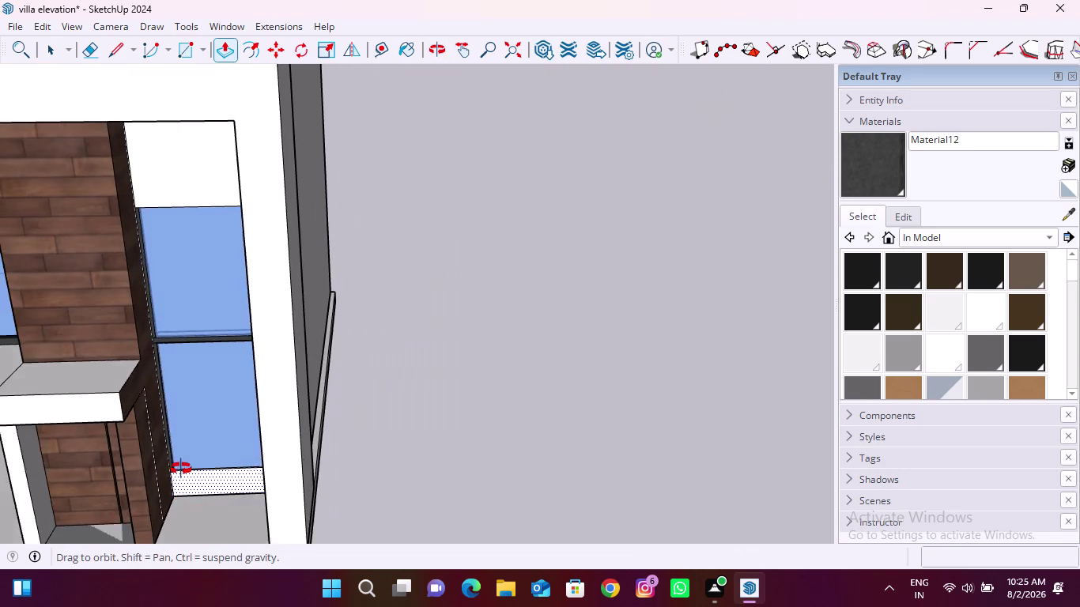
middle_drag(181, 470, 214, 358)
scroll(up, 3)
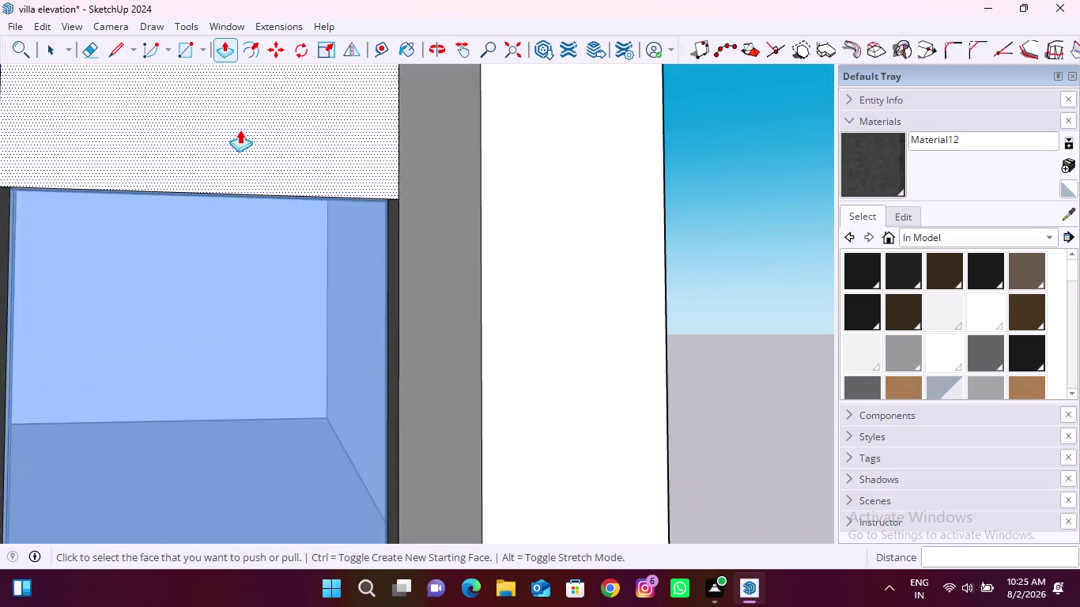
middle_drag(242, 207, 402, 138)
scroll(up, 3)
scroll(up, 3)
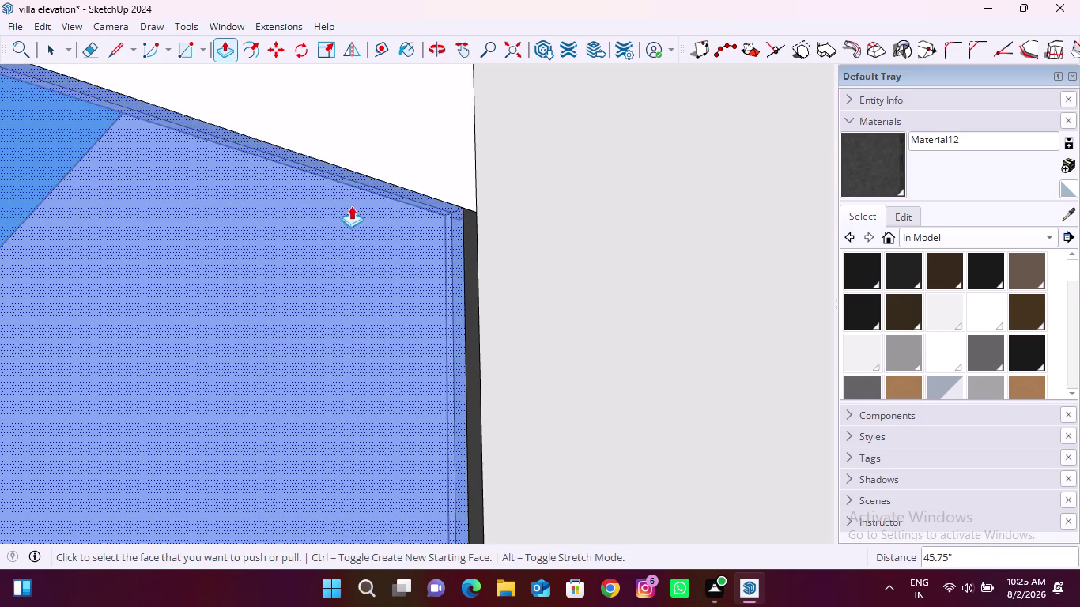
scroll(down, 3)
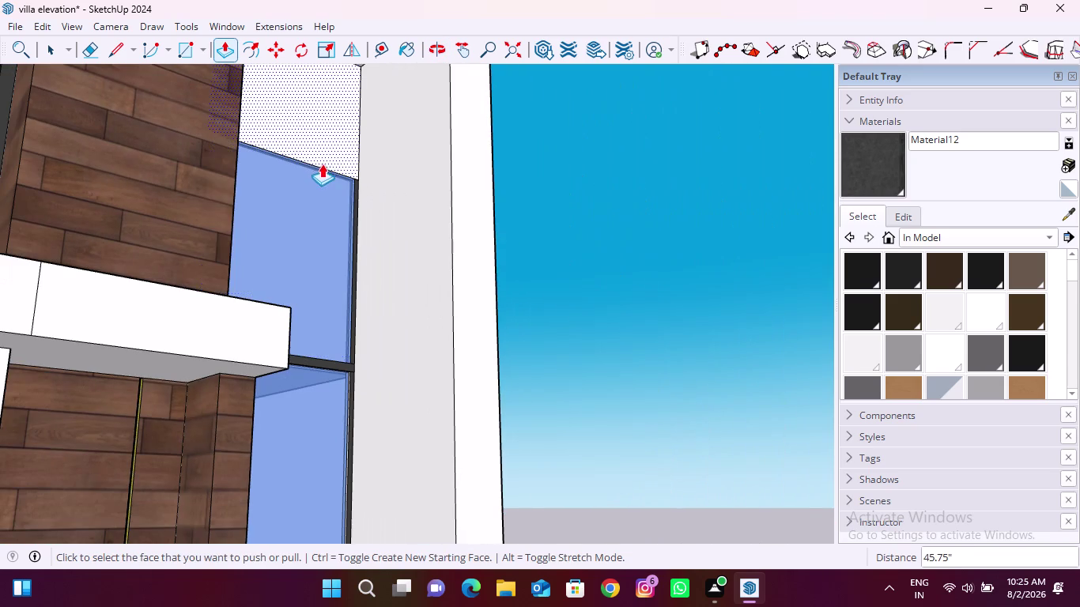
middle_drag(326, 128, 336, 179)
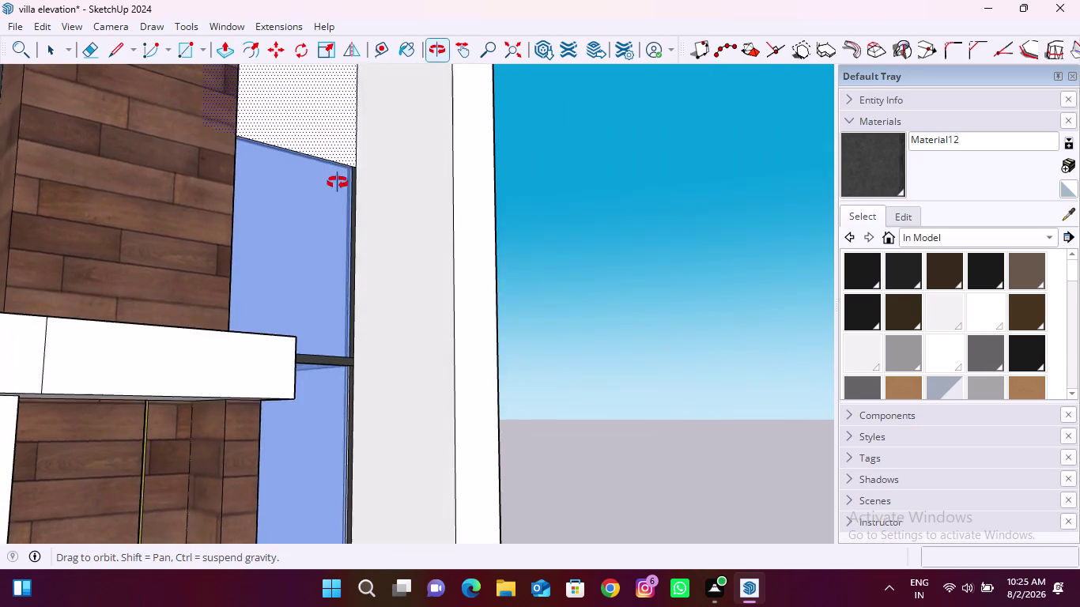
middle_drag(336, 180, 225, 223)
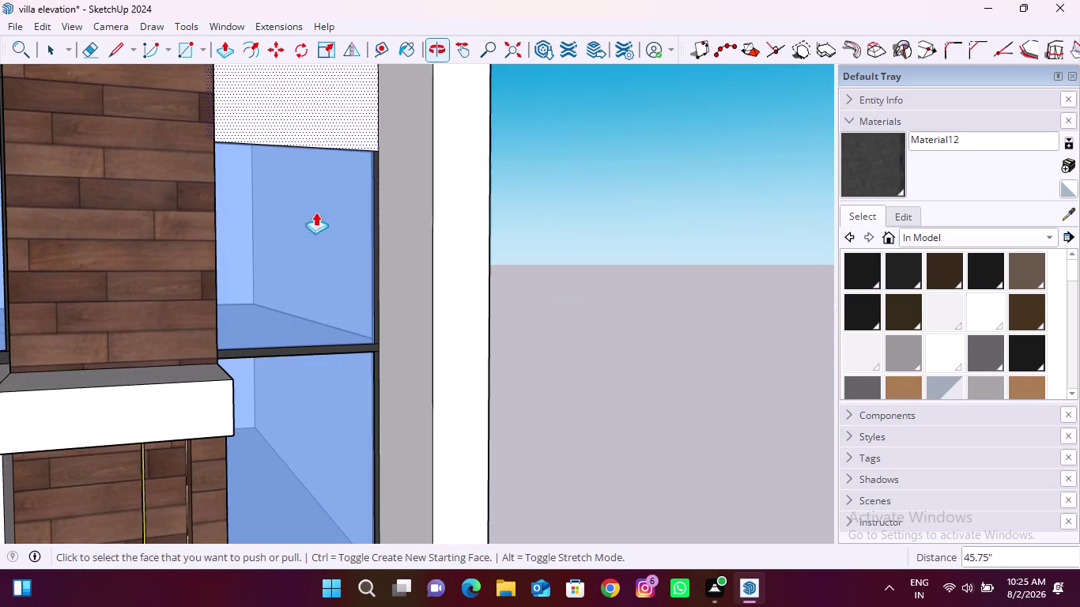
middle_drag(457, 197, 309, 217)
scroll(down, 3)
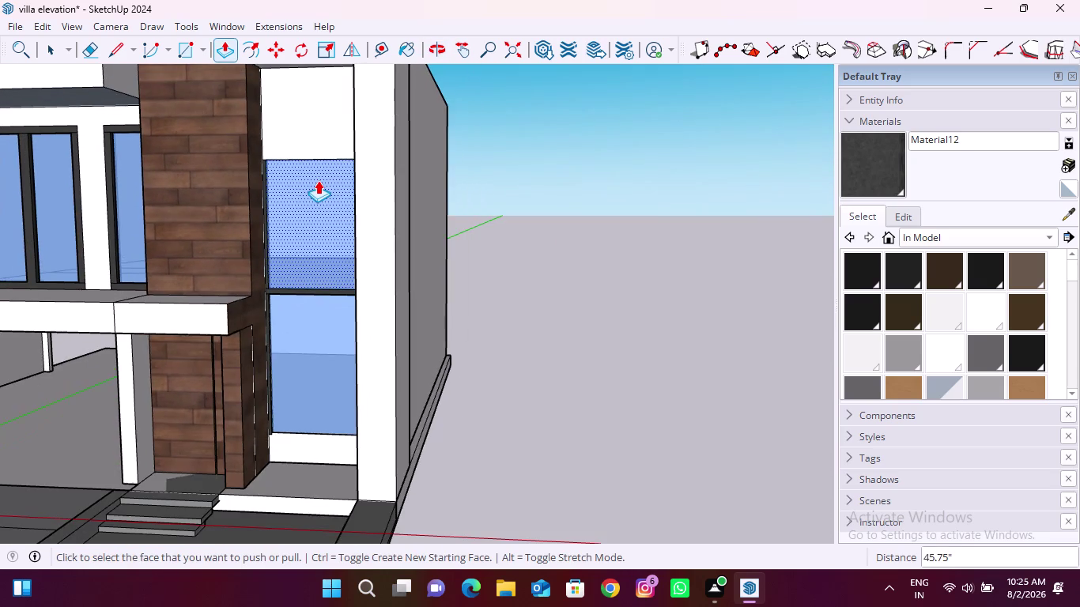
middle_drag(313, 255, 337, 267)
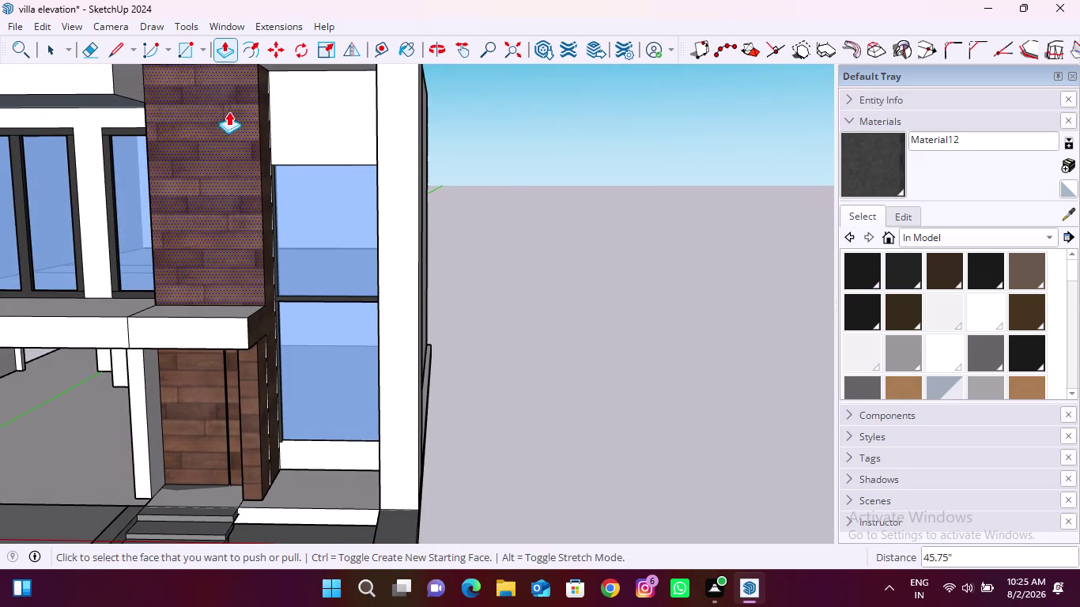
Draw a thin rectangle strip along the top edge of the blue glass panel.
click(113, 54)
scroll(down, 3)
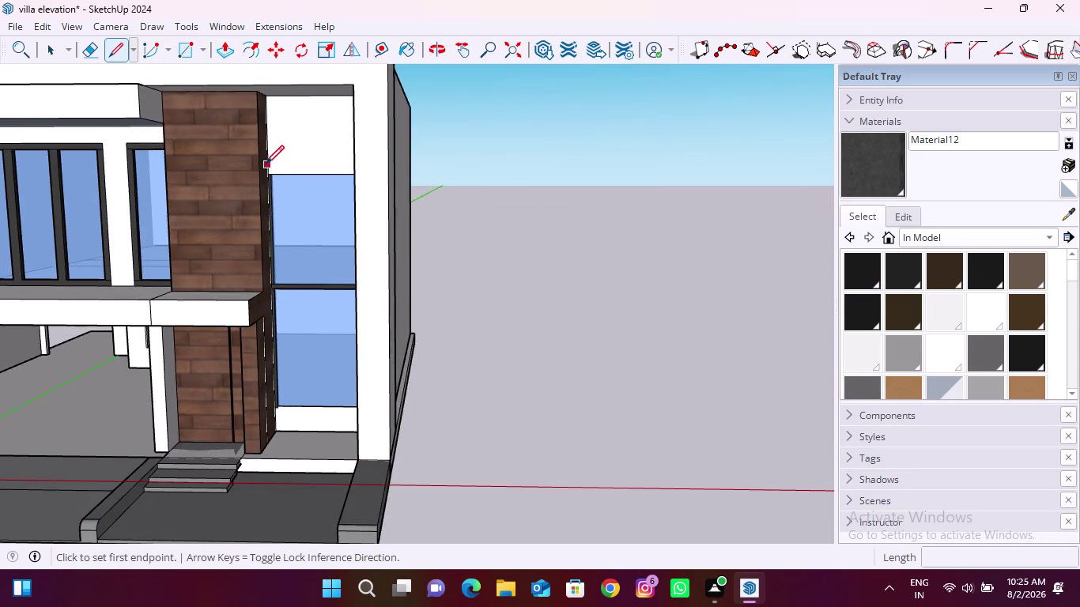
scroll(up, 3)
scroll(up, 3)
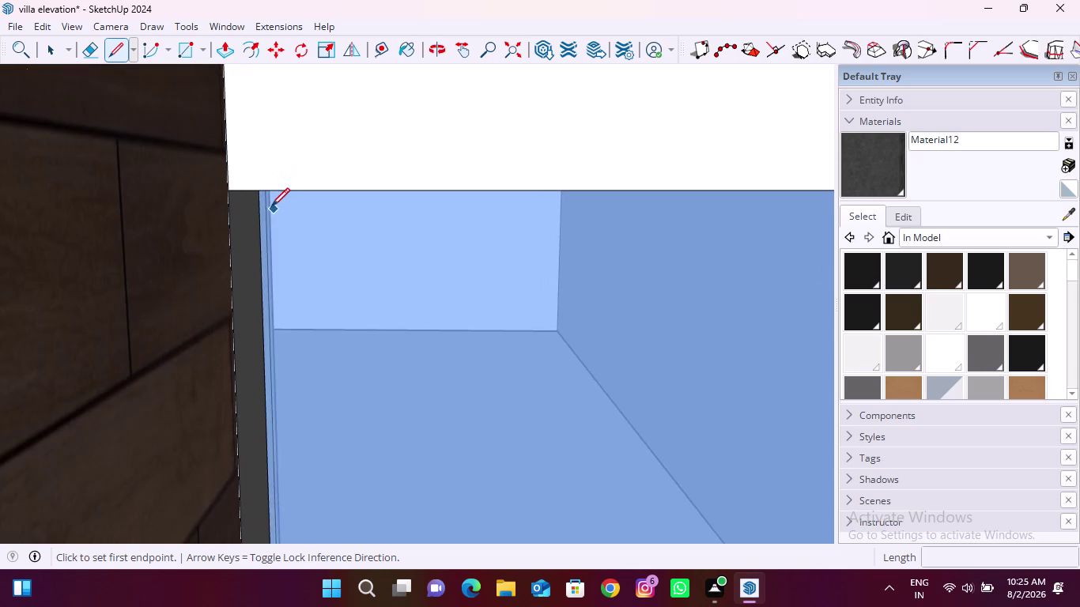
scroll(up, 3)
click(187, 54)
scroll(up, 3)
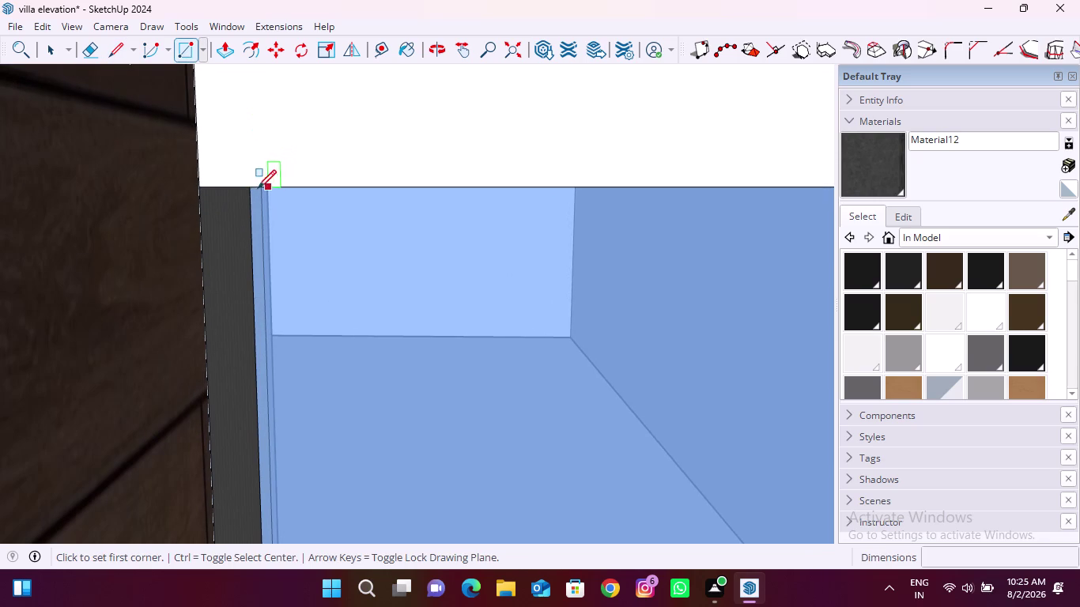
click(248, 189)
scroll(down, 3)
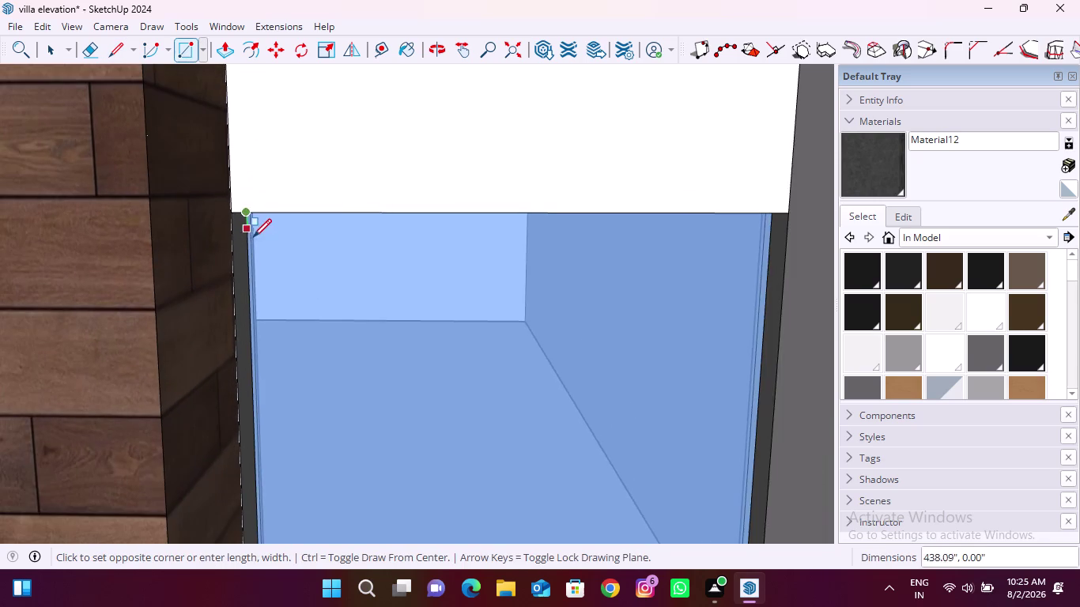
middle_drag(257, 249, 407, 246)
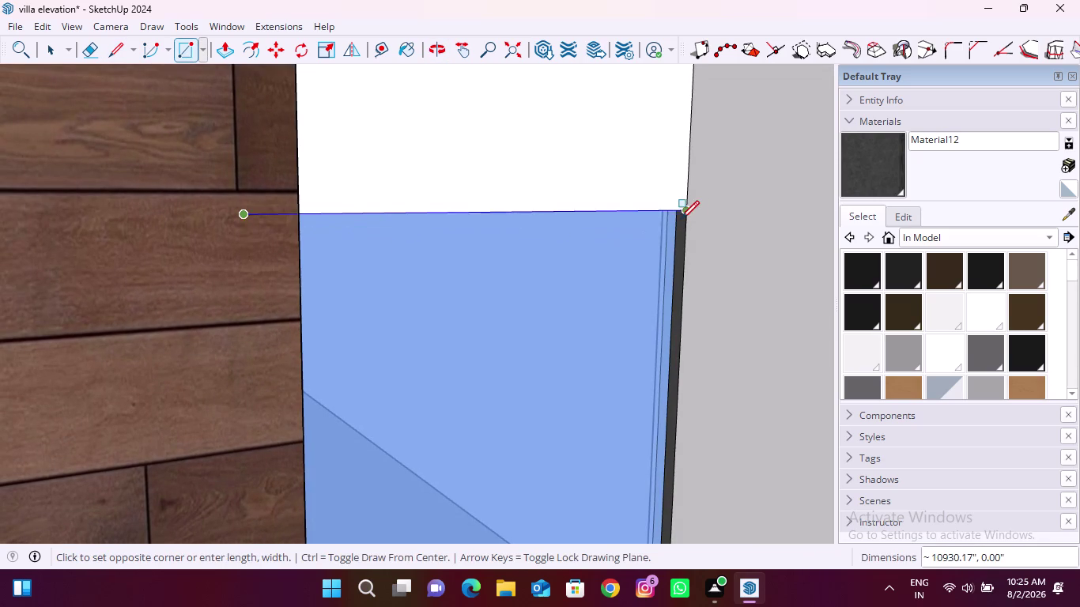
scroll(up, 3)
scroll(up, 3)
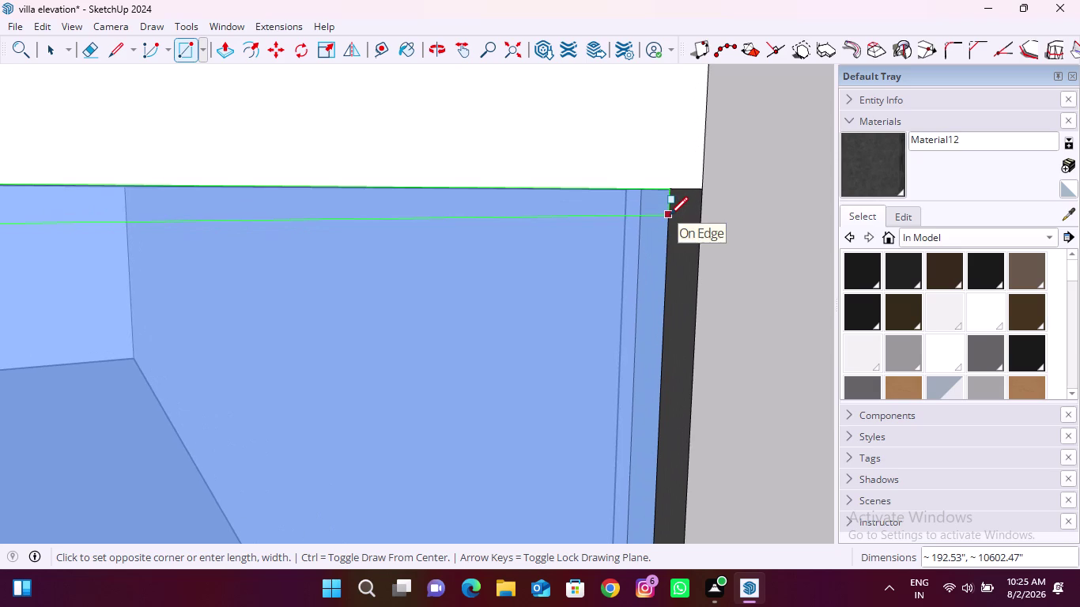
click(670, 215)
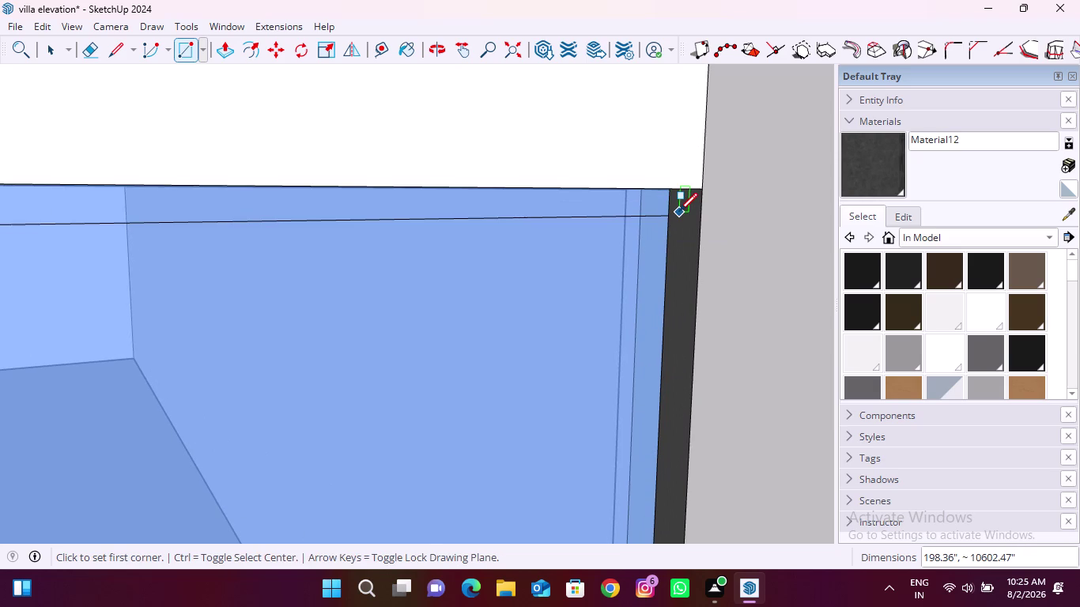
key(space)
click(871, 170)
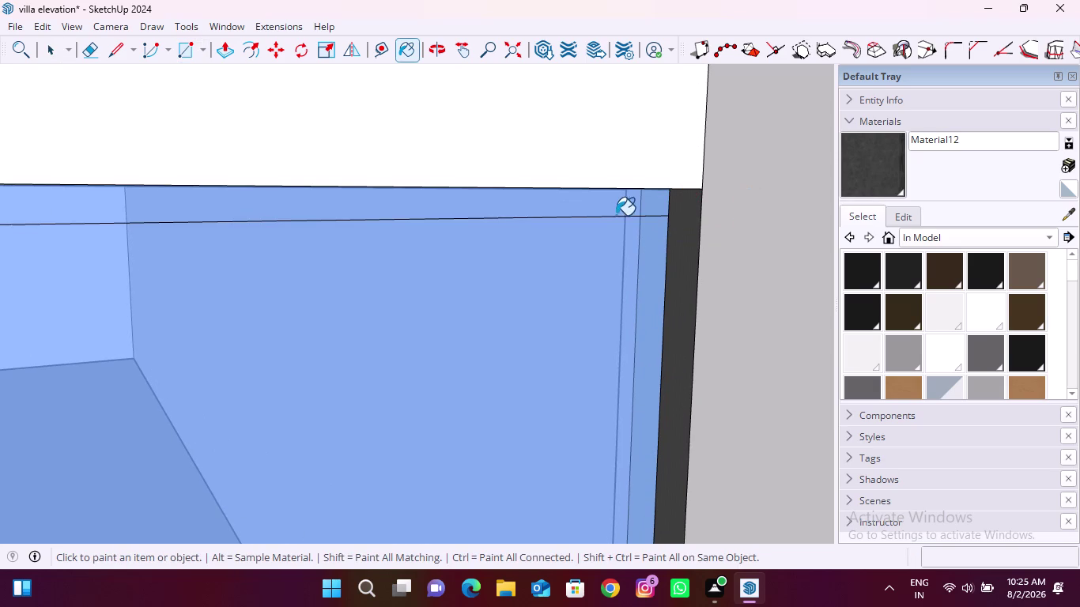
Paint the thin top strip with dark grey Material12.
click(604, 212)
scroll(down, 3)
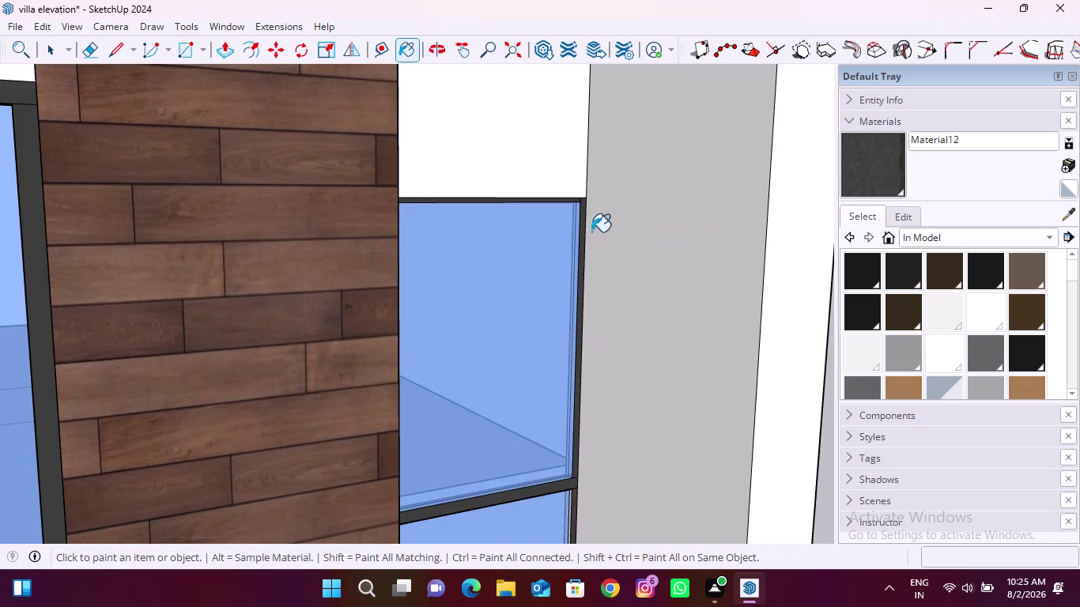
middle_drag(597, 271, 488, 275)
scroll(down, 3)
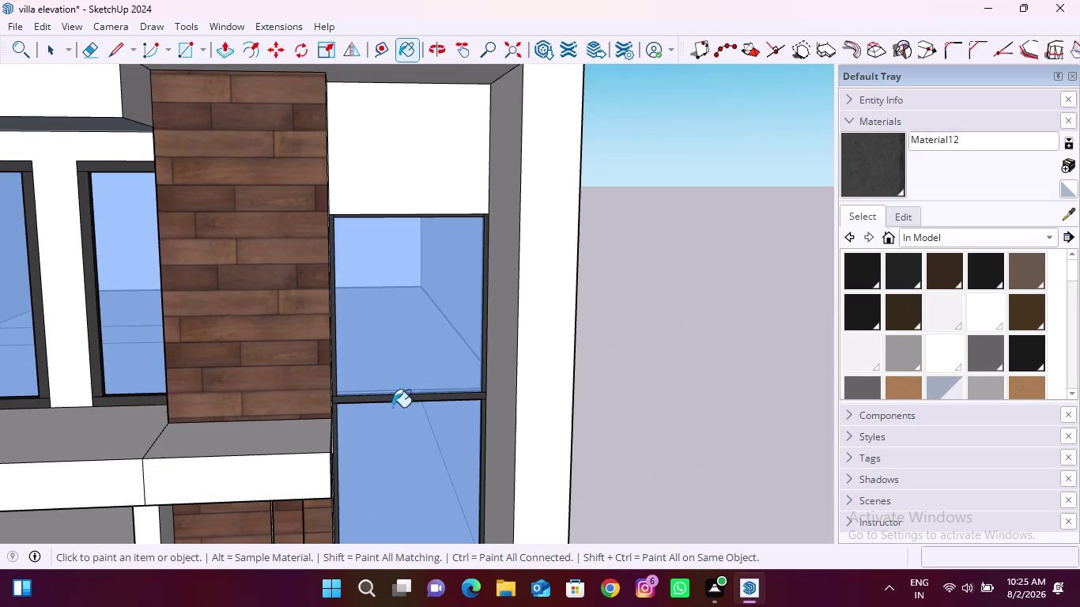
scroll(down, 3)
scroll(up, 3)
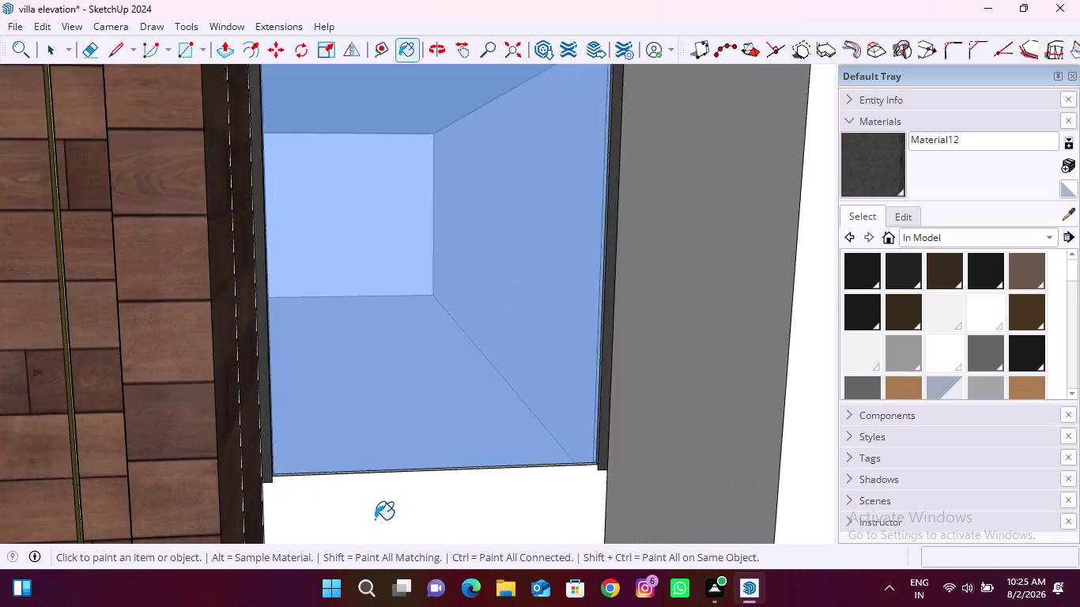
scroll(up, 3)
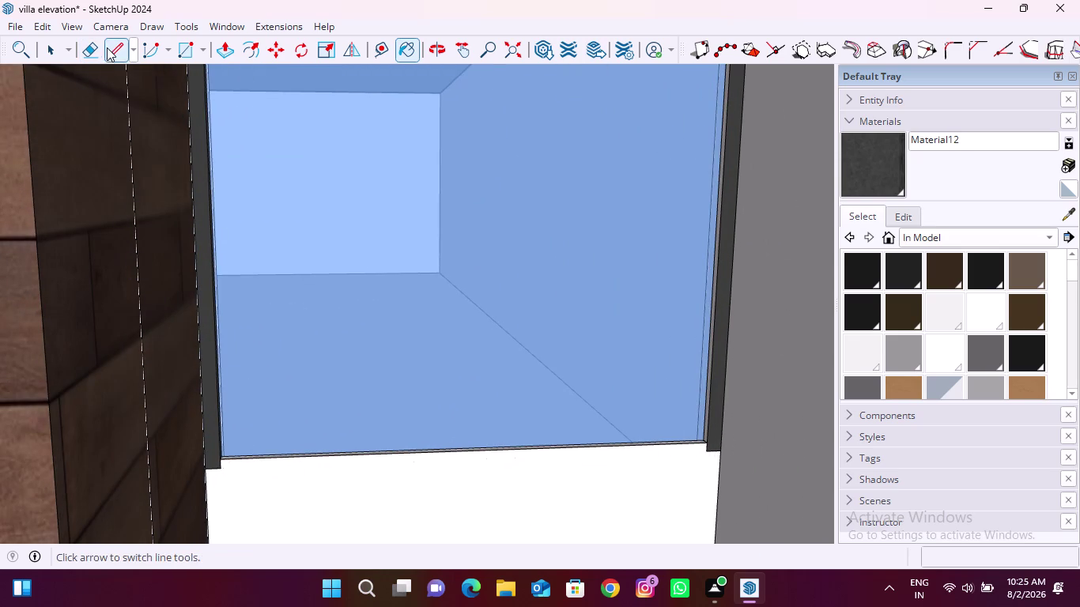
Draw a line splitting off a thin strip under the glass and paint it dark.
click(107, 48)
click(223, 470)
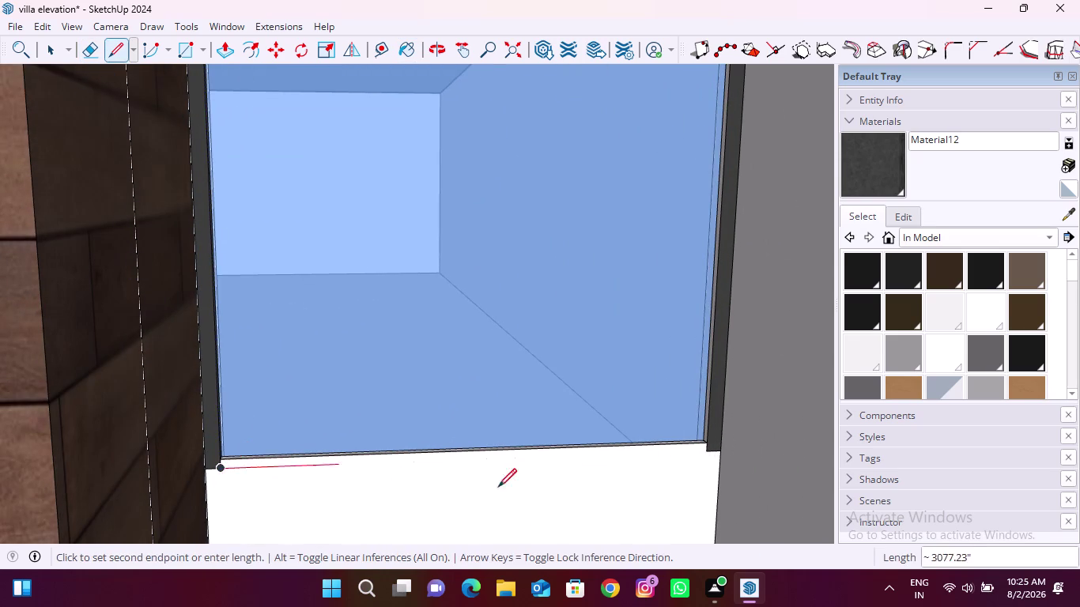
click(709, 452)
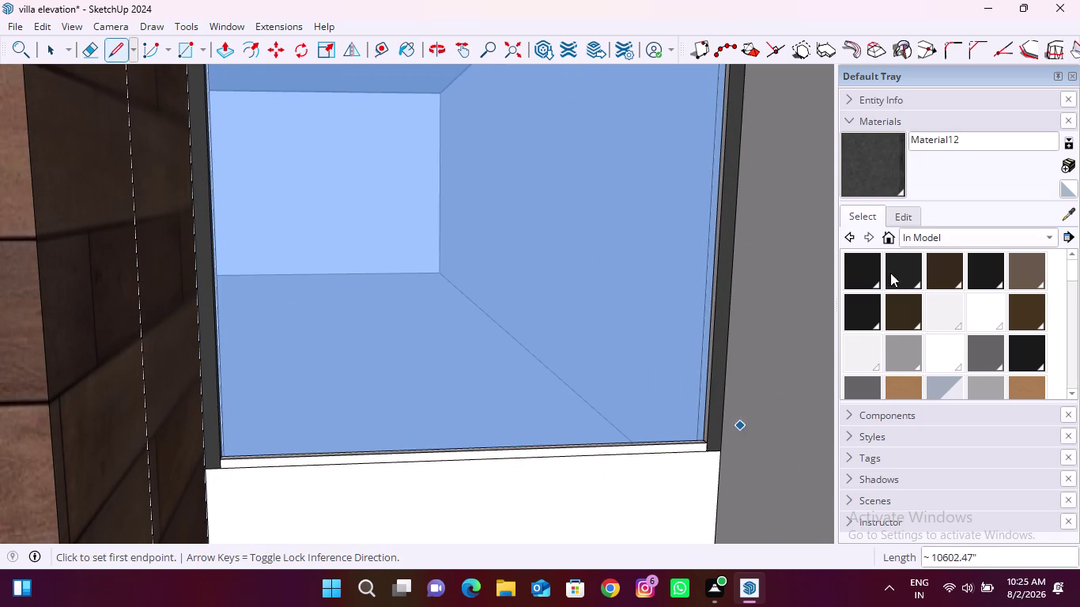
click(873, 171)
scroll(up, 3)
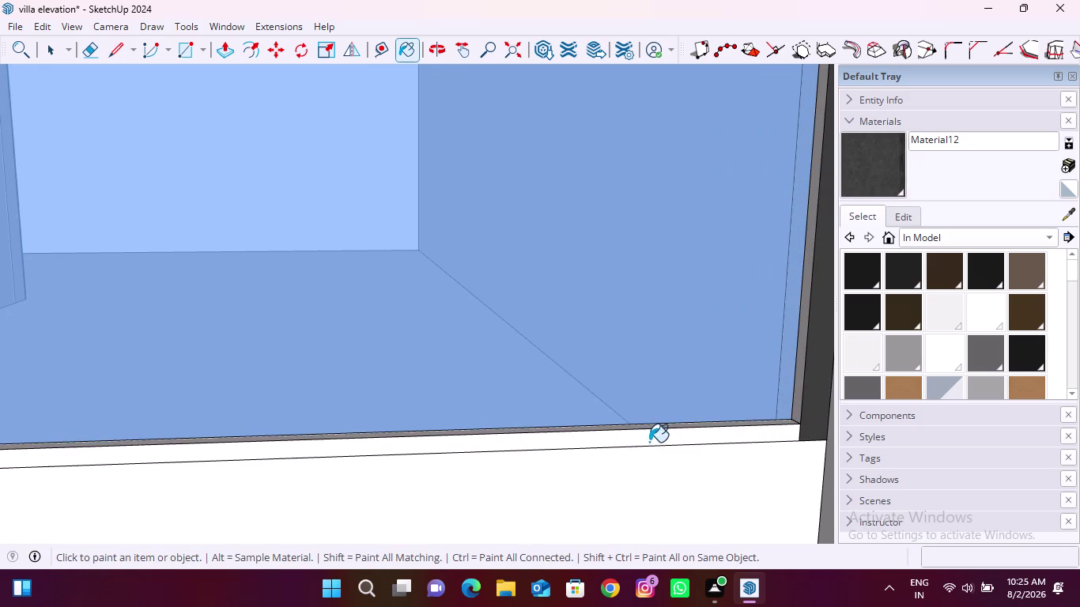
click(649, 441)
Paint the right side, bottom edge and left frame pieces dark grey.
scroll(down, 3)
middle_drag(643, 430, 776, 464)
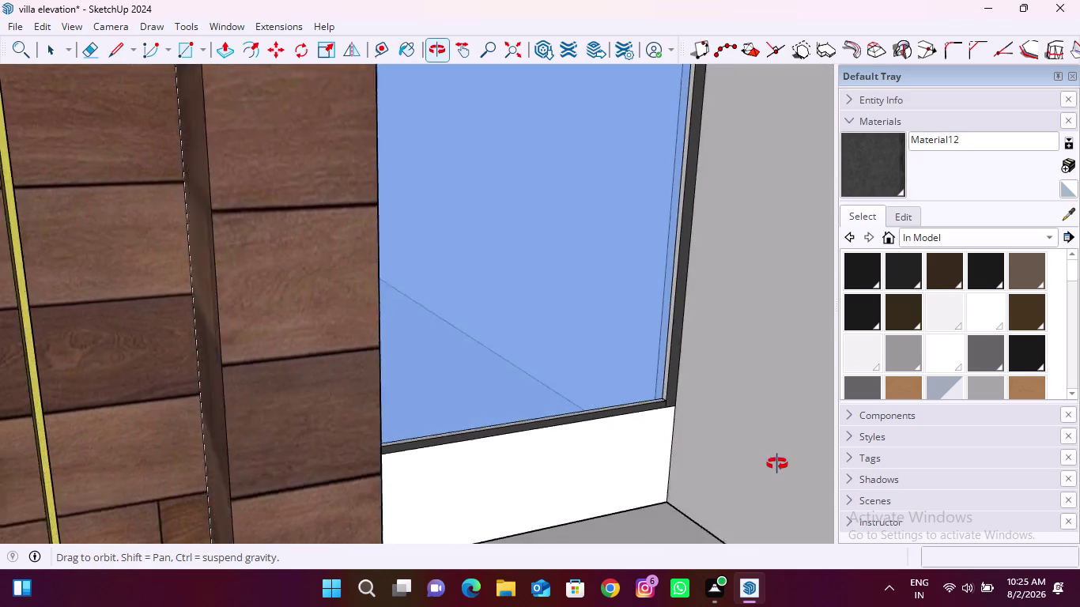
middle_drag(776, 464, 774, 464)
scroll(up, 3)
click(646, 377)
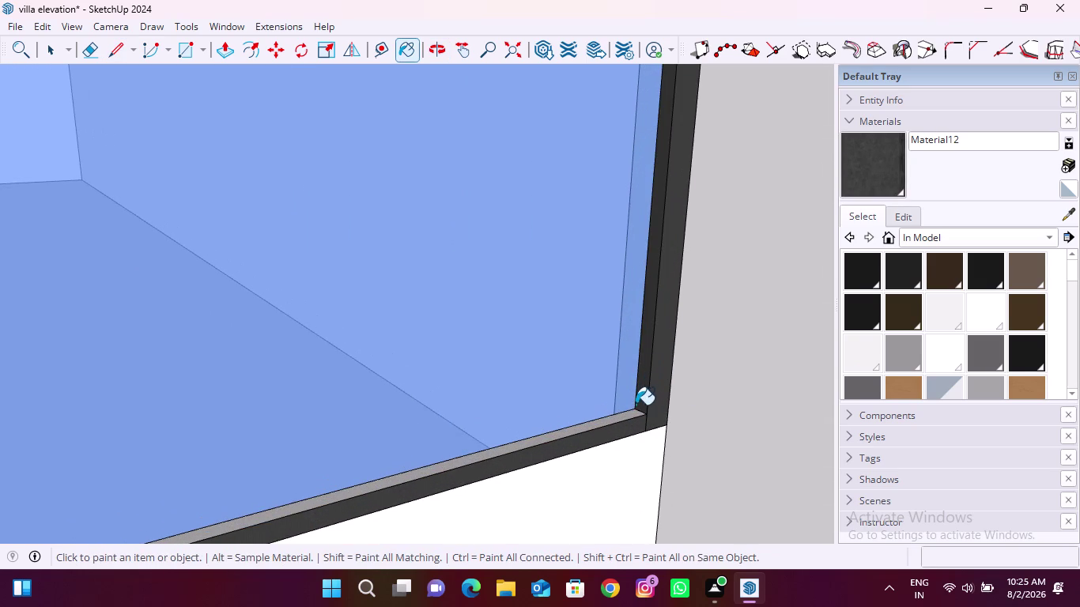
click(633, 411)
click(624, 415)
scroll(down, 3)
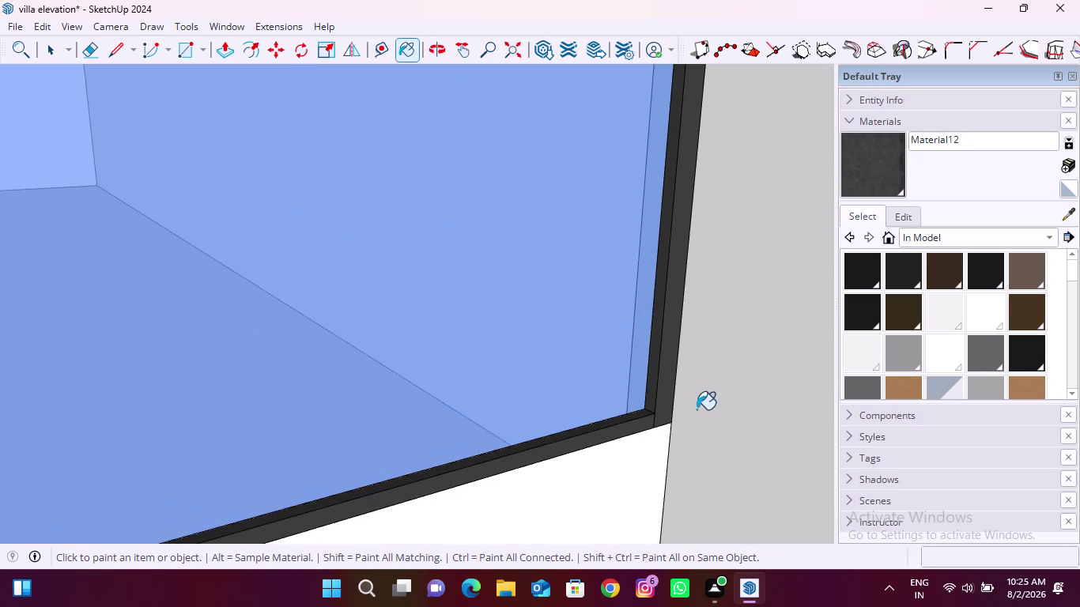
middle_drag(634, 450, 402, 450)
scroll(down, 3)
scroll(up, 3)
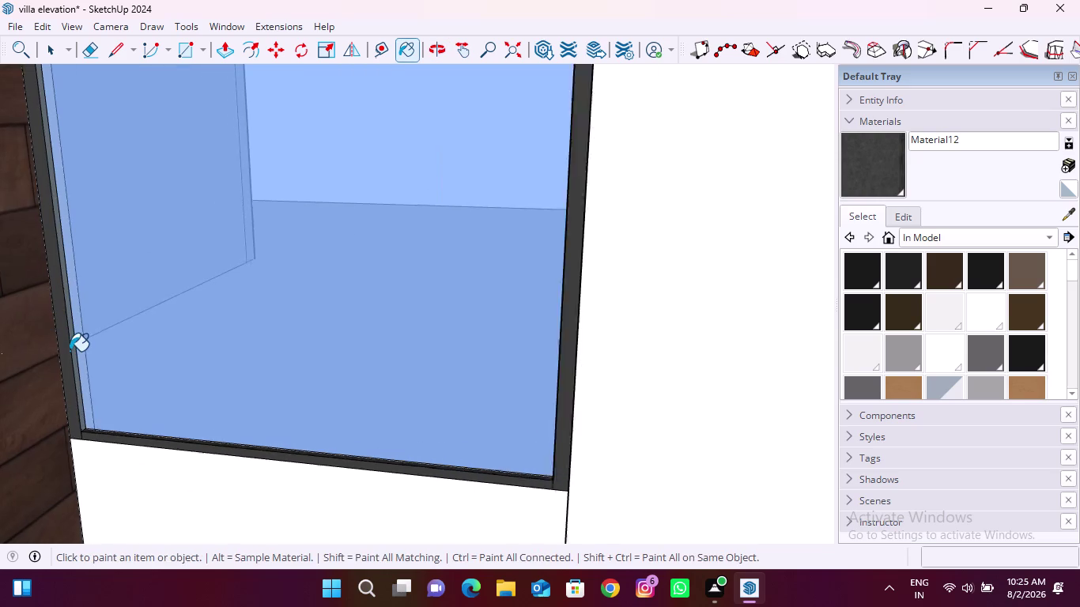
scroll(up, 3)
click(80, 338)
Paint the upper frame bar of the window dark grey.
scroll(down, 3)
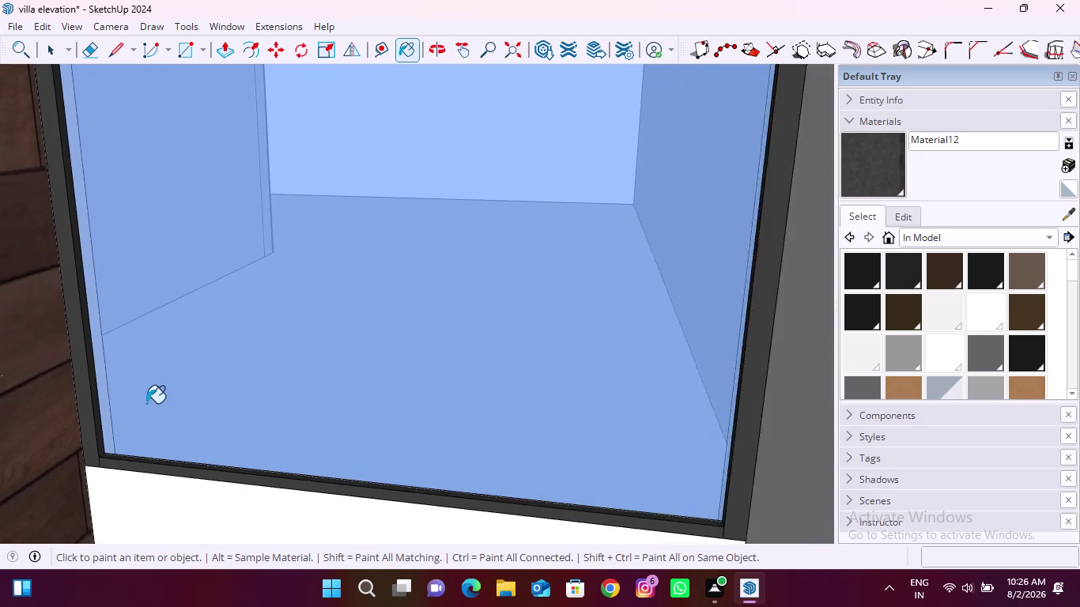
scroll(down, 3)
middle_drag(196, 454, 221, 338)
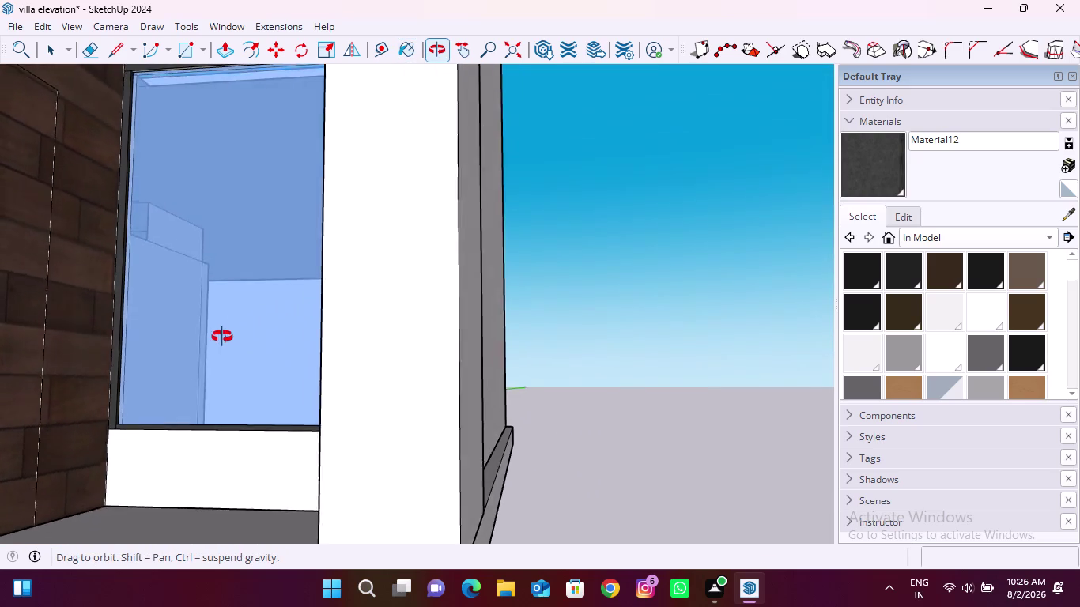
middle_drag(222, 338, 226, 330)
scroll(down, 3)
scroll(up, 3)
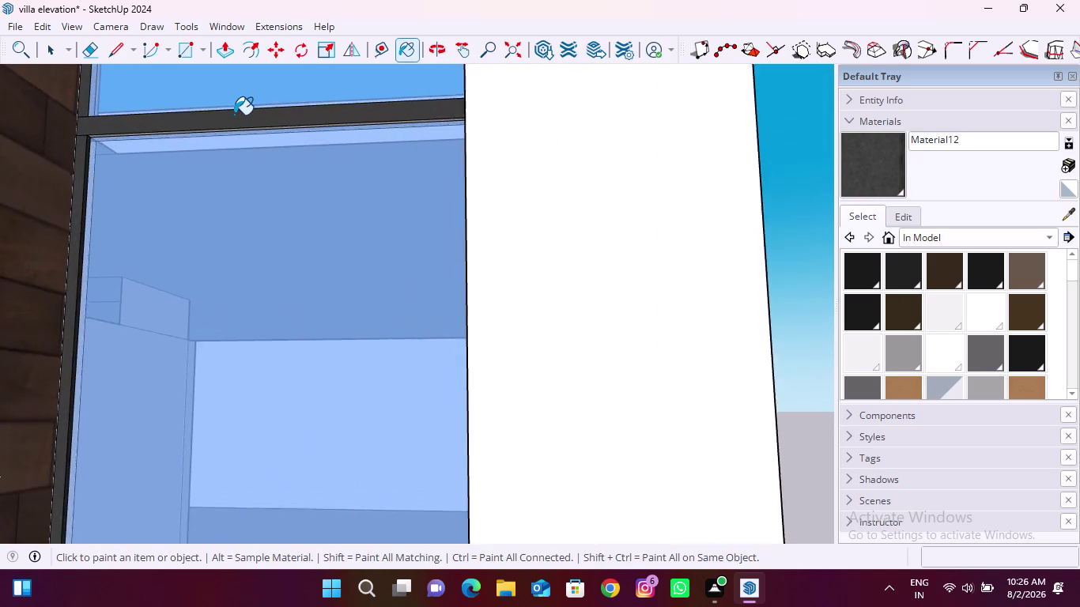
scroll(up, 3)
middle_drag(239, 112, 451, 107)
scroll(up, 3)
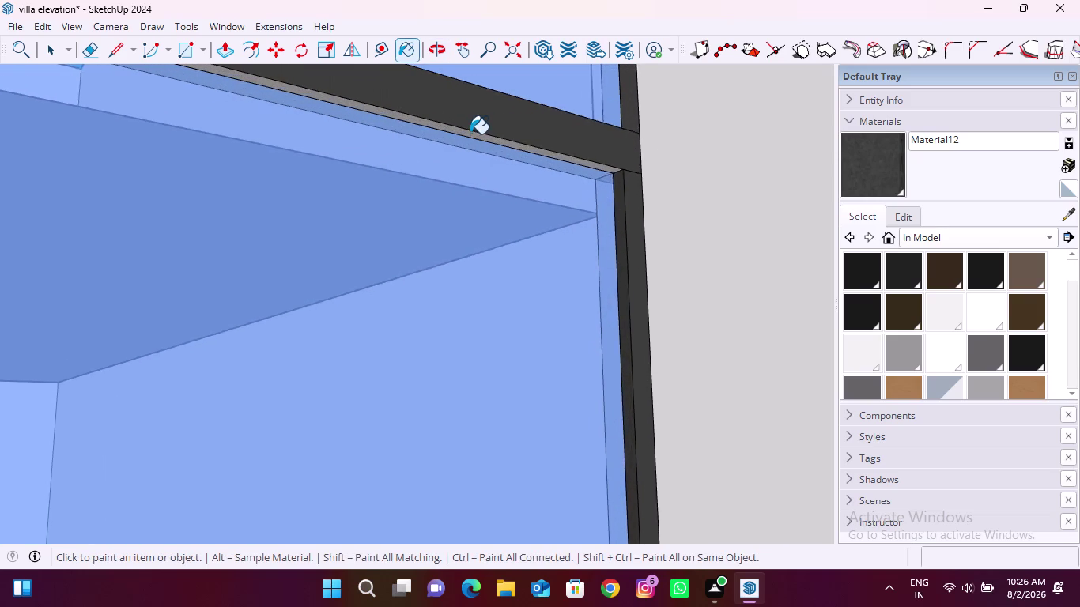
scroll(up, 3)
click(470, 132)
scroll(down, 3)
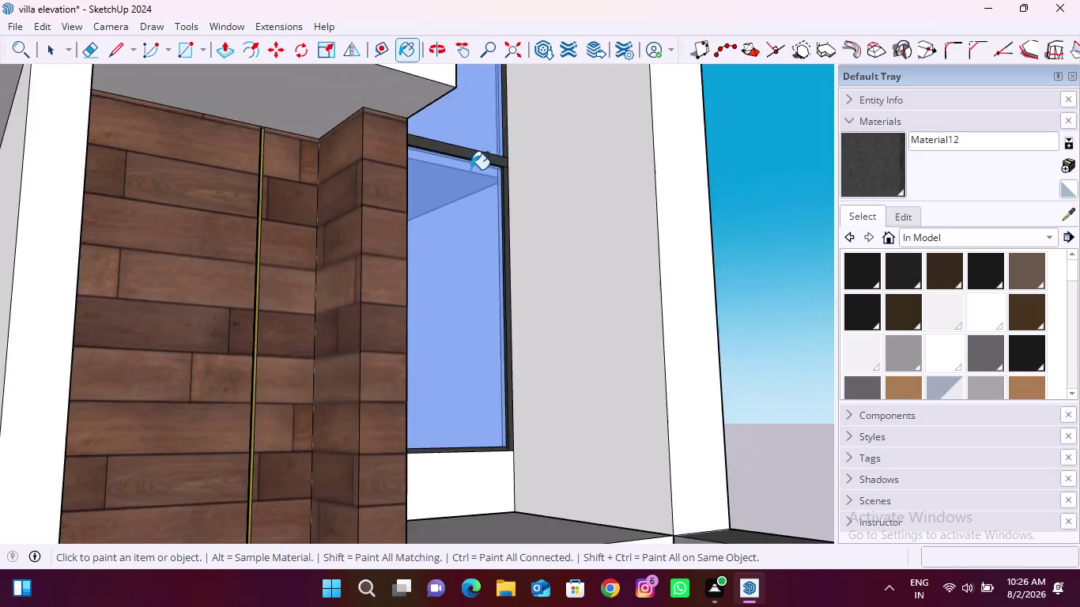
middle_drag(480, 154, 314, 438)
Paint the corner window's side, lower and connecting frame faces dark grey.
middle_drag(511, 188, 289, 294)
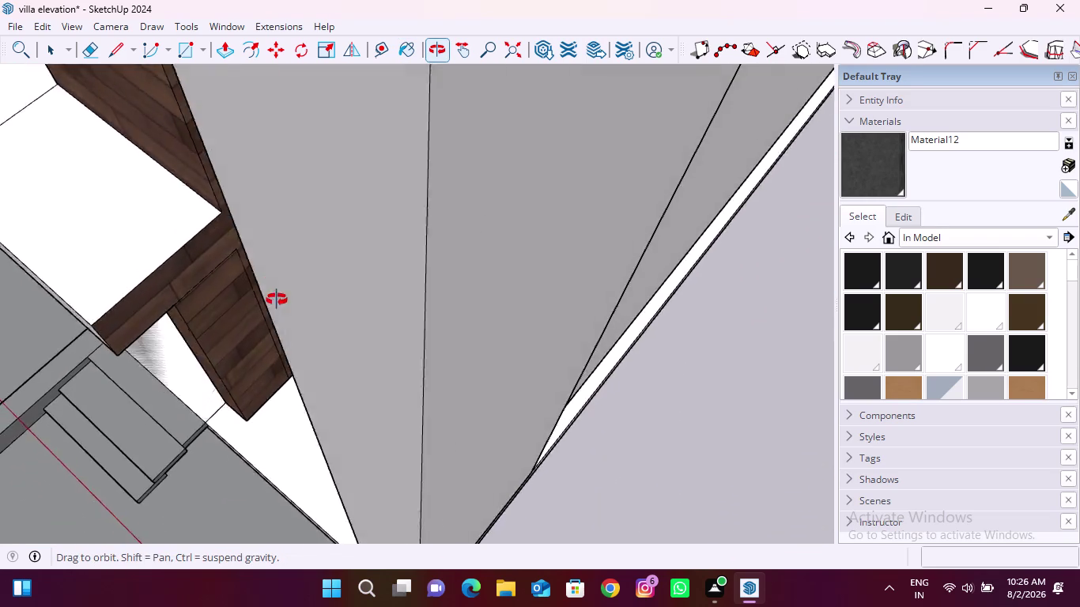
middle_drag(289, 294, 100, 385)
scroll(down, 3)
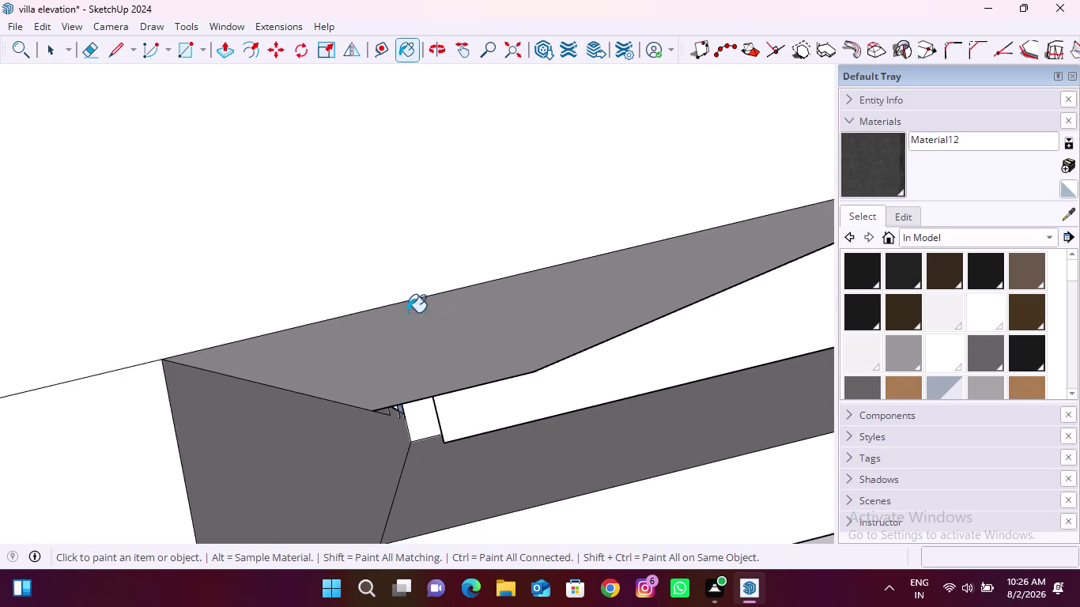
scroll(down, 3)
middle_drag(683, 314, 196, 175)
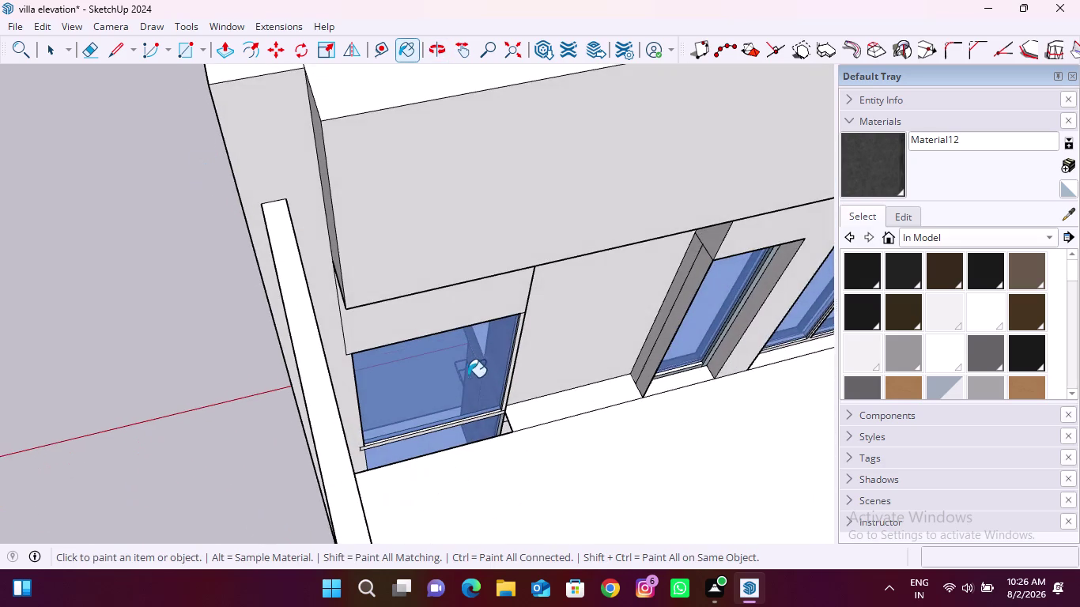
scroll(up, 3)
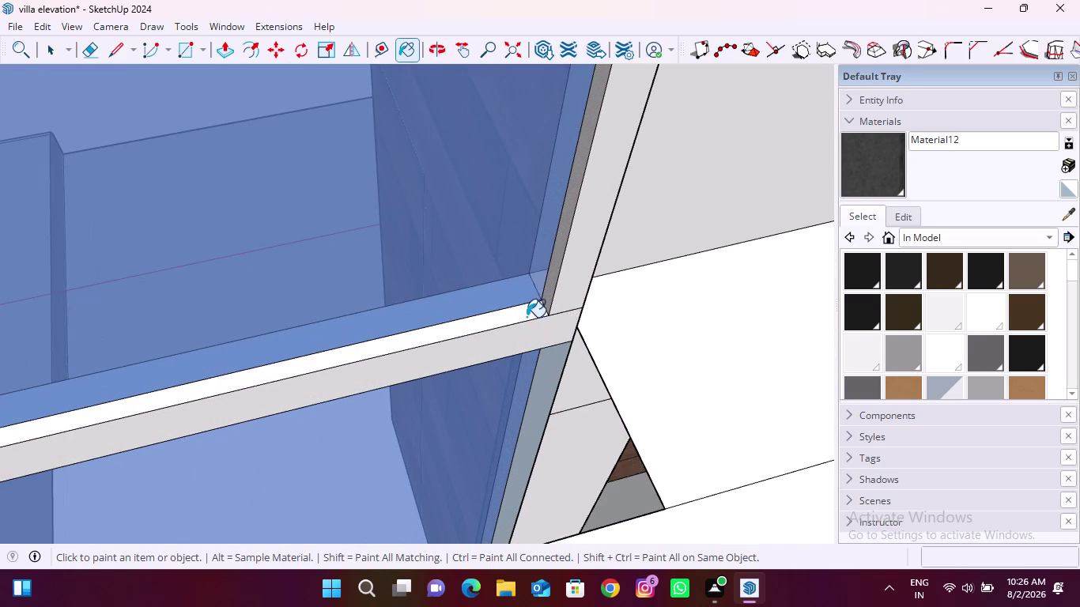
click(526, 316)
click(544, 299)
double_click(559, 301)
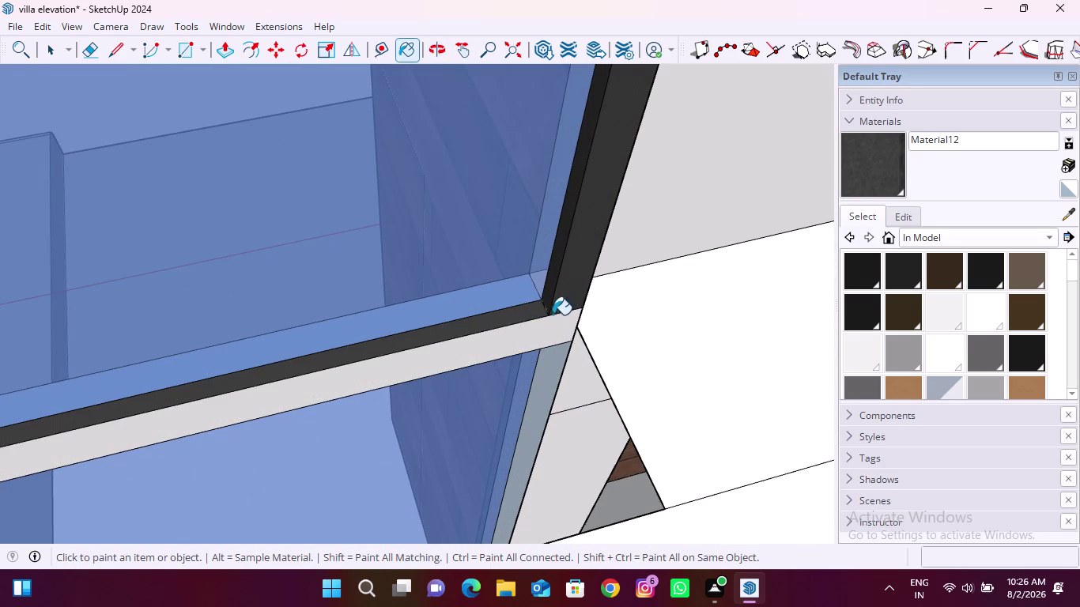
click(548, 328)
click(549, 365)
Paint the front face of the corner window's lower frame bar dark grey.
scroll(down, 3)
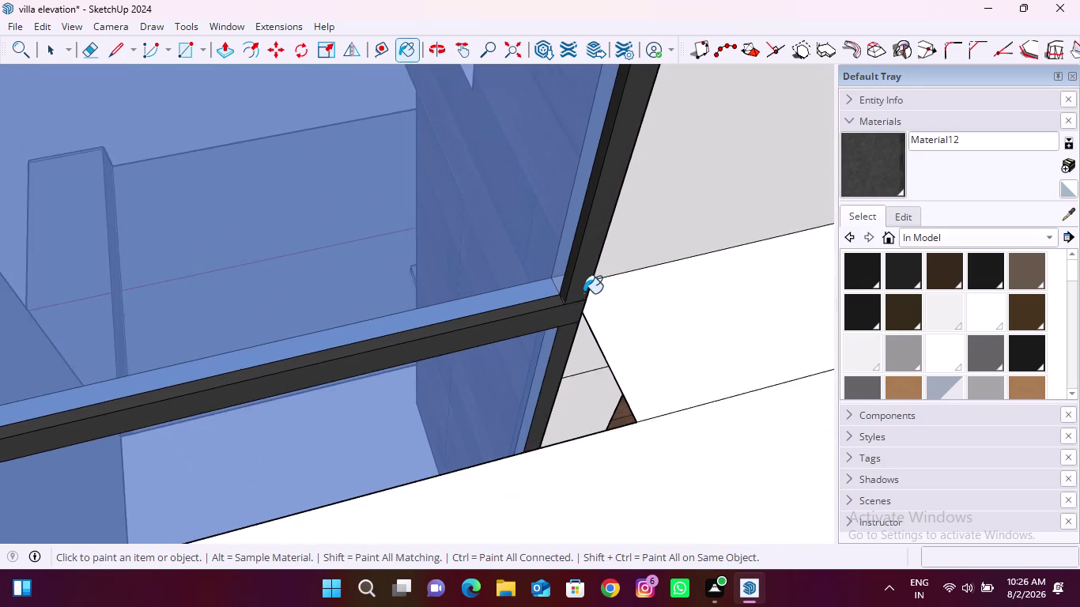
scroll(down, 3)
middle_drag(541, 357, 441, 354)
scroll(up, 3)
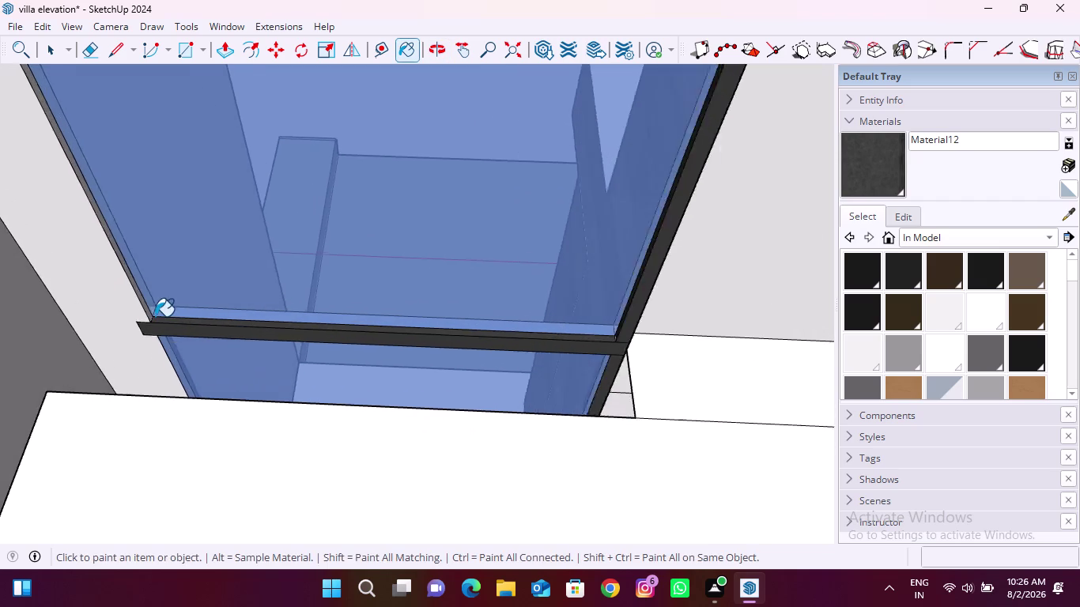
scroll(up, 3)
click(150, 312)
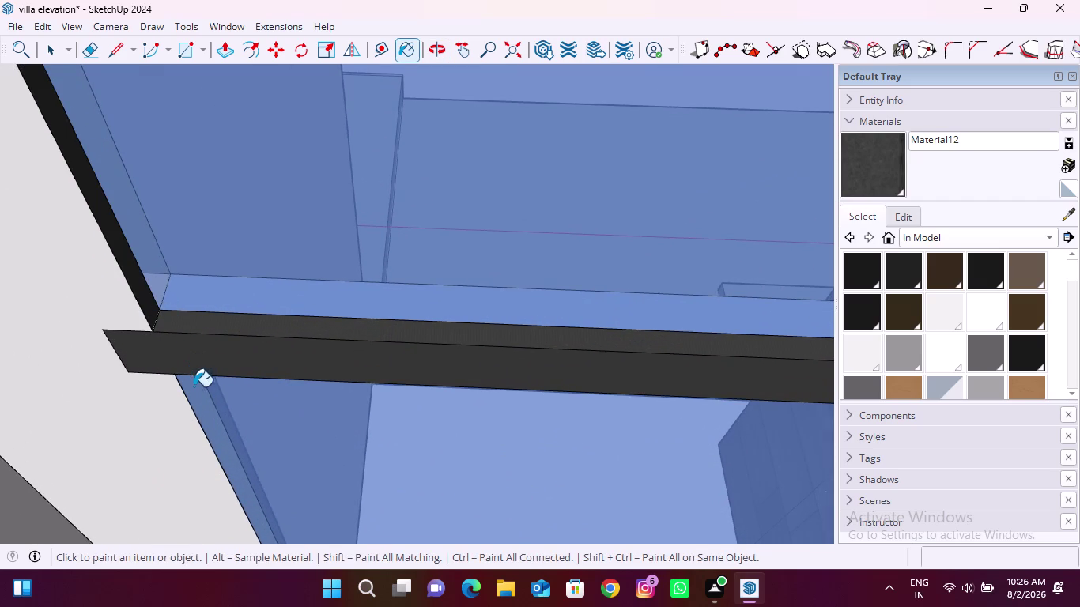
Paint the next window's top frame edge dark grey, then return to Select.
scroll(down, 3)
middle_drag(258, 424, 258, 423)
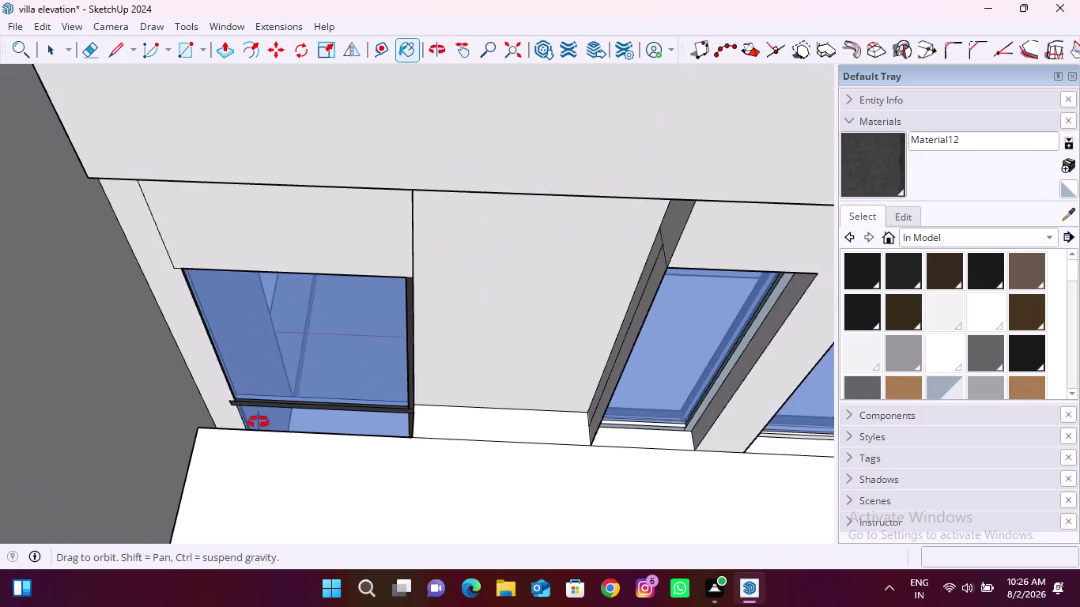
middle_drag(259, 423, 247, 292)
scroll(down, 3)
middle_drag(316, 395, 315, 393)
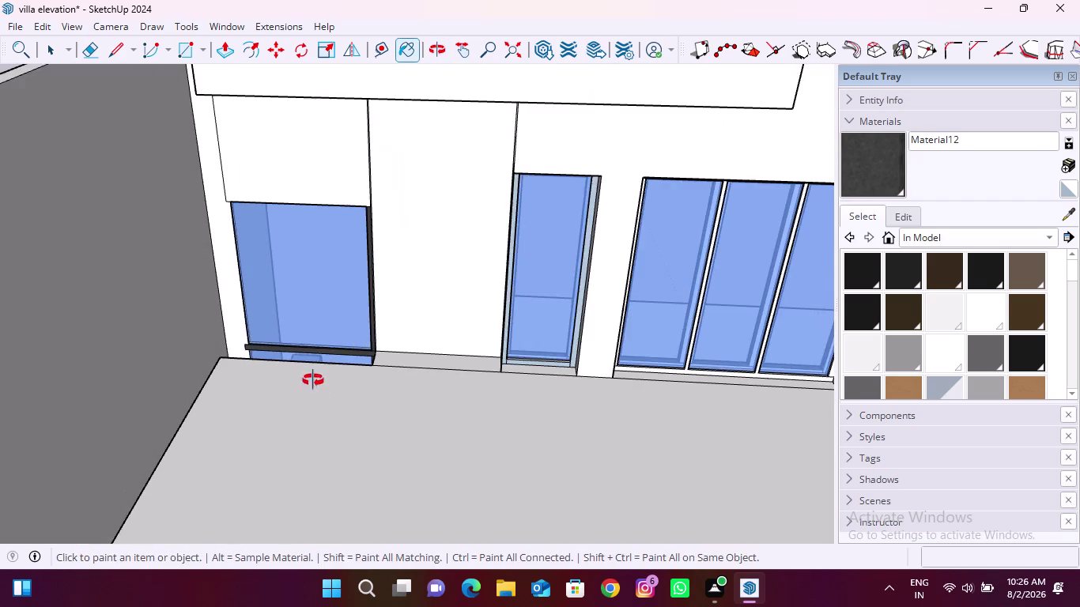
middle_drag(316, 393, 292, 311)
scroll(up, 3)
middle_drag(322, 218, 325, 217)
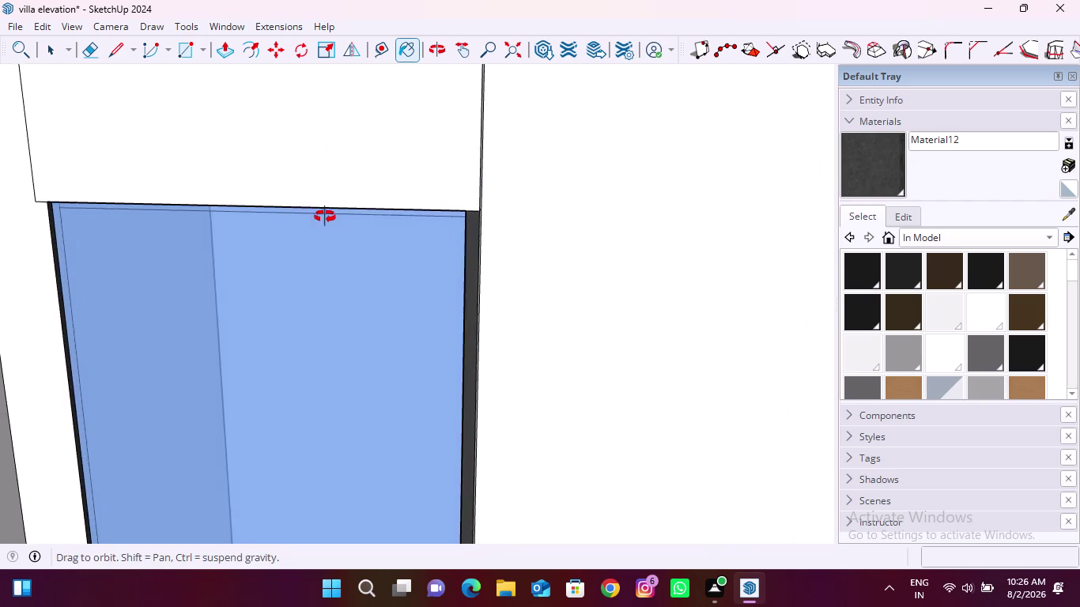
middle_drag(325, 216, 357, 122)
middle_drag(285, 211, 447, 114)
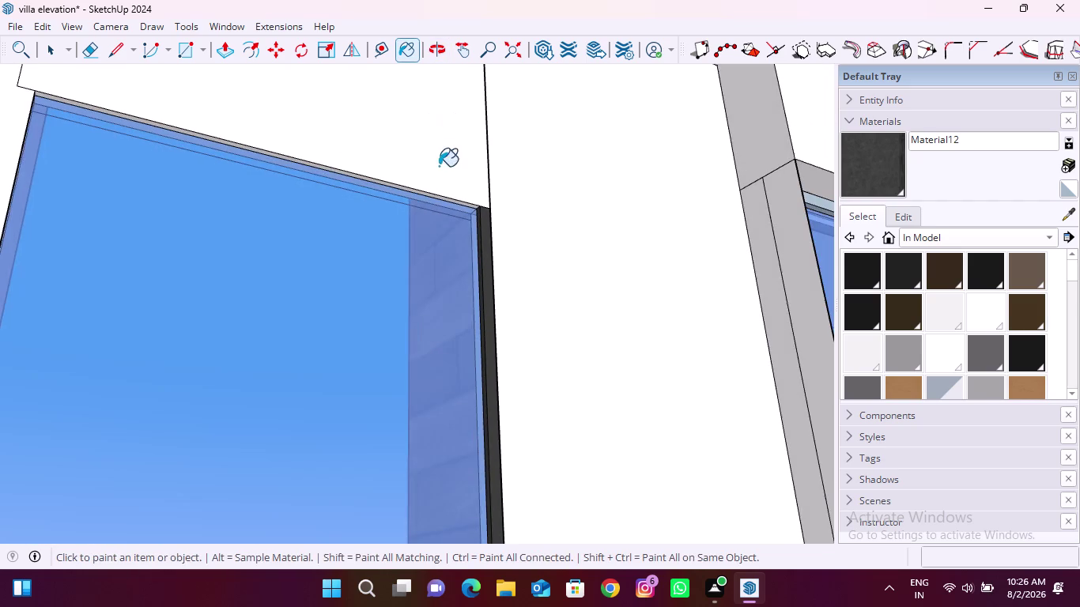
scroll(up, 3)
click(505, 199)
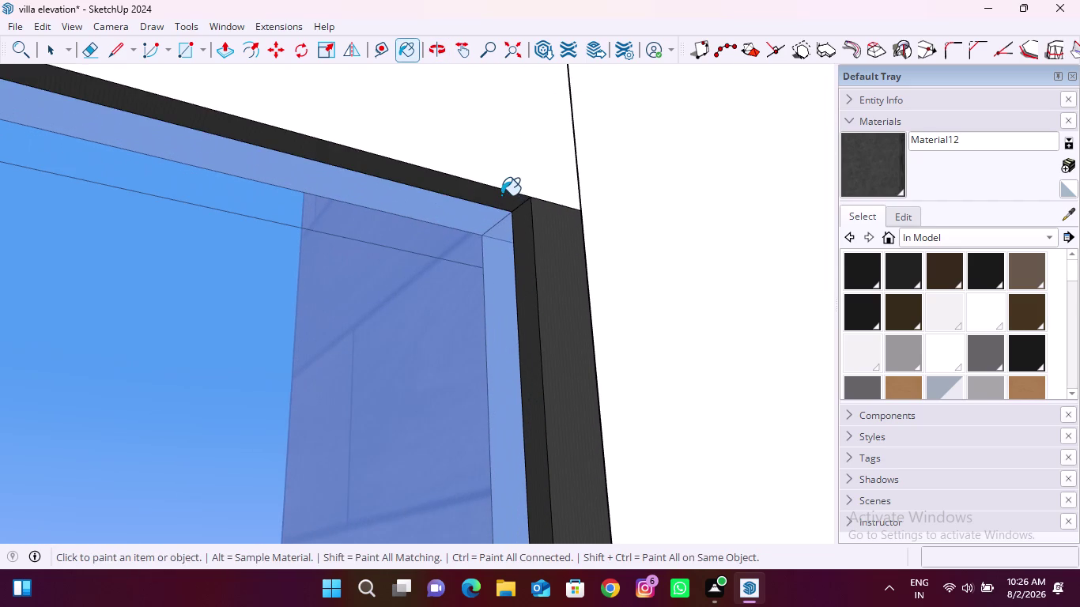
scroll(down, 3)
key(Escape)
key(space)
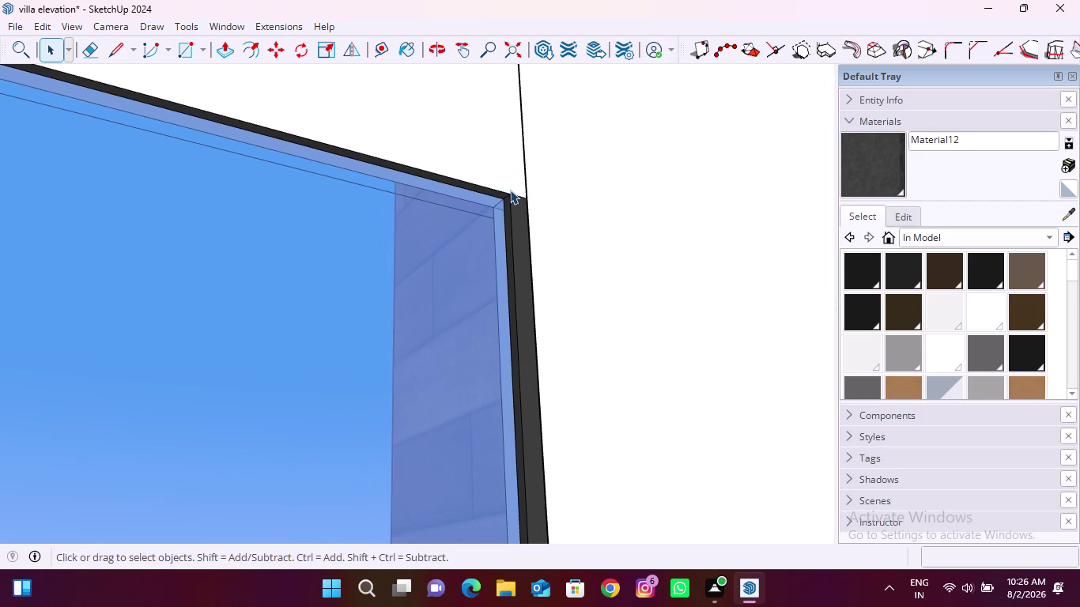
scroll(down, 3)
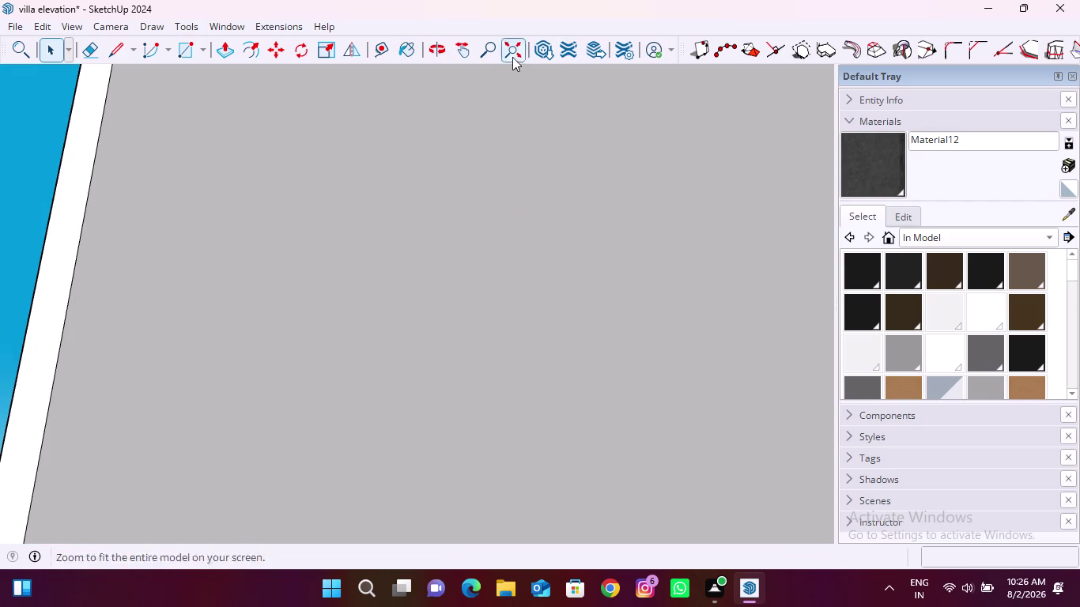
click(519, 48)
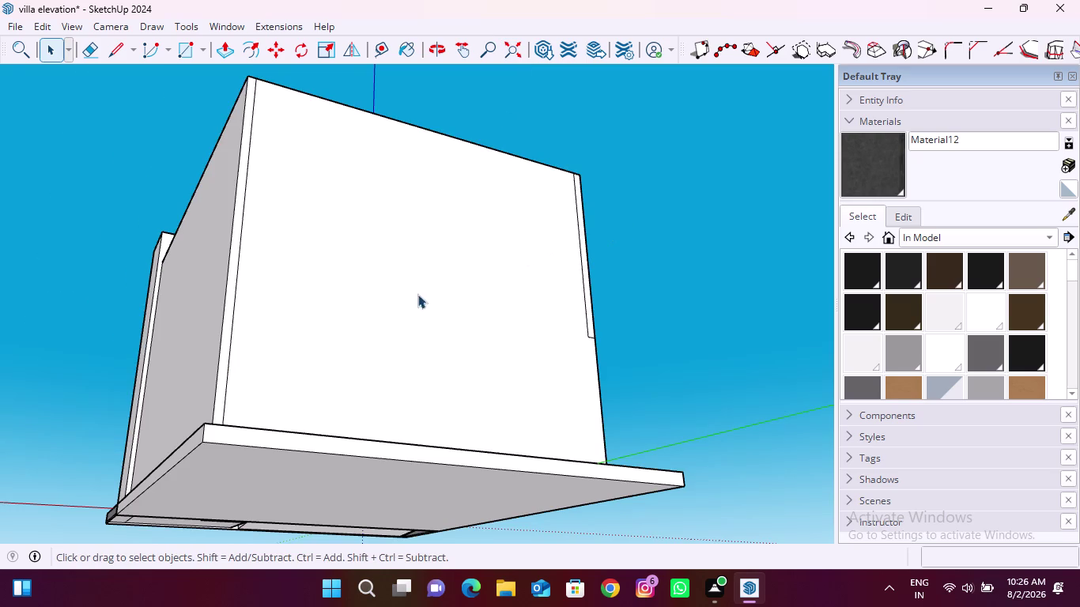
middle_drag(521, 230, 229, 427)
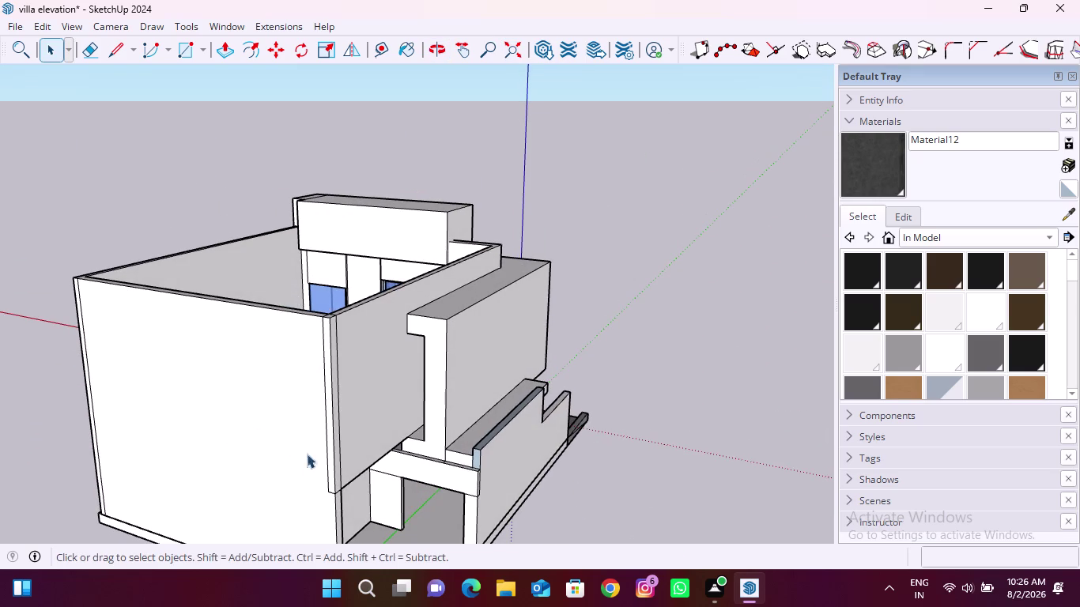
drag(100, 52, 107, 58)
scroll(up, 3)
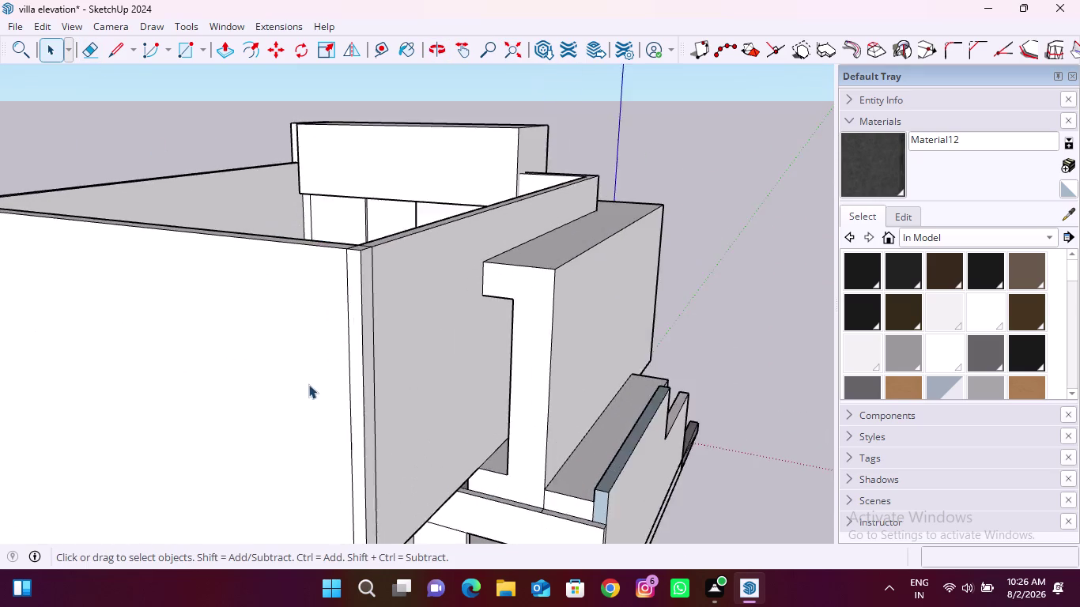
scroll(up, 3)
click(99, 55)
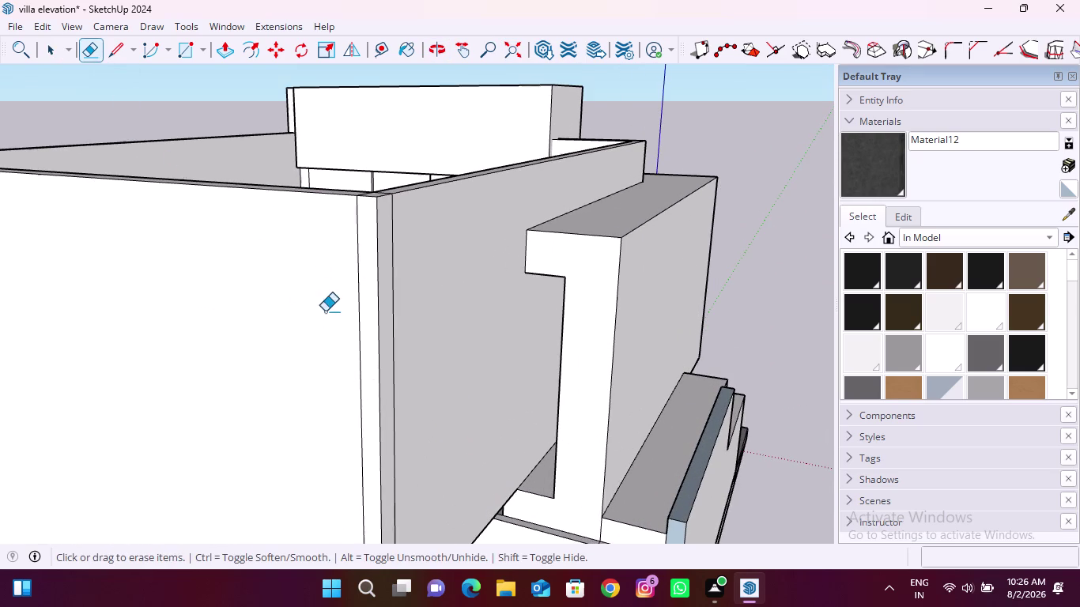
scroll(up, 3)
drag(389, 290, 351, 300)
scroll(down, 3)
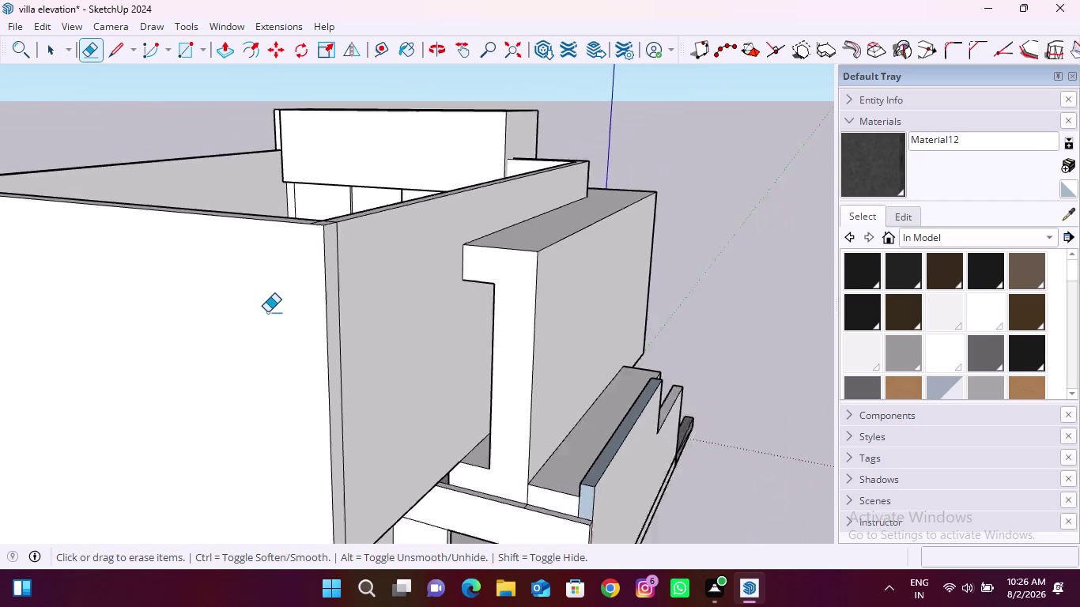
scroll(down, 3)
scroll(up, 3)
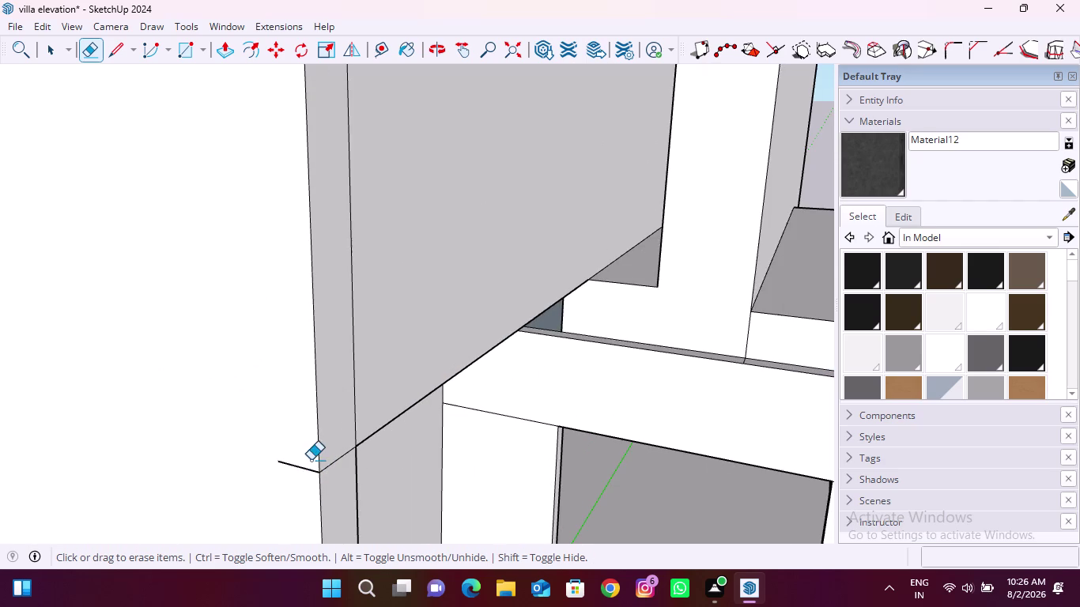
drag(293, 458, 285, 483)
drag(348, 410, 362, 381)
scroll(down, 3)
middle_drag(359, 423, 254, 414)
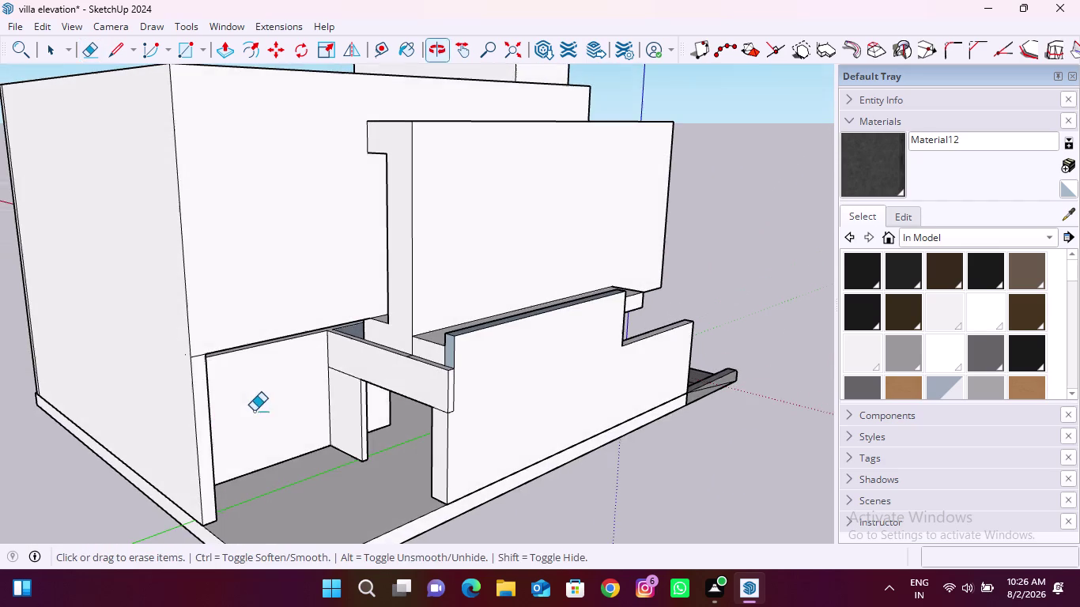
scroll(up, 3)
drag(206, 342, 201, 365)
scroll(down, 3)
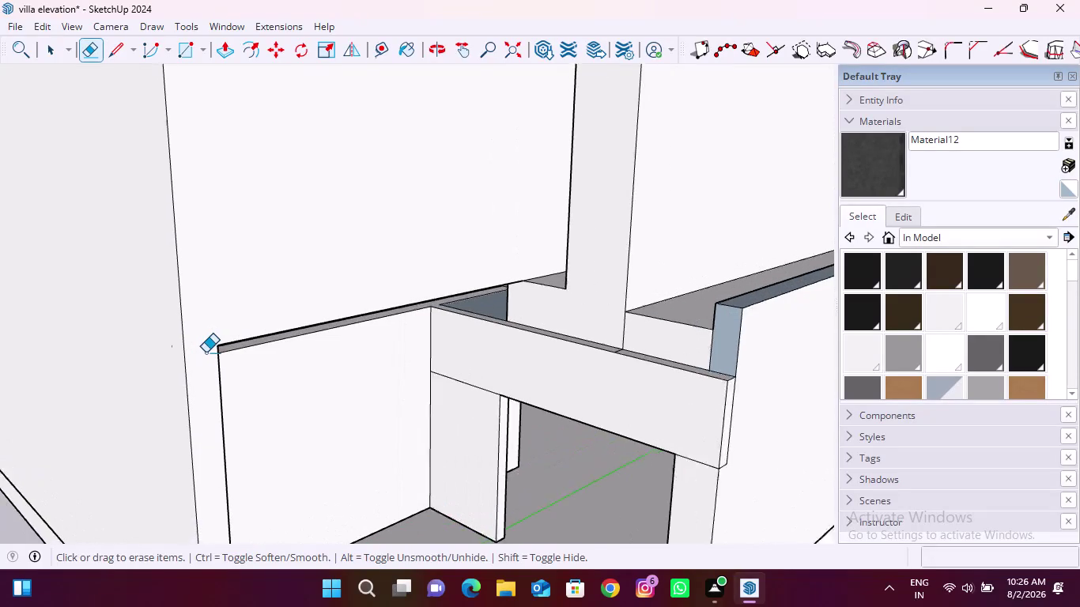
scroll(down, 3)
middle_drag(182, 393, 230, 397)
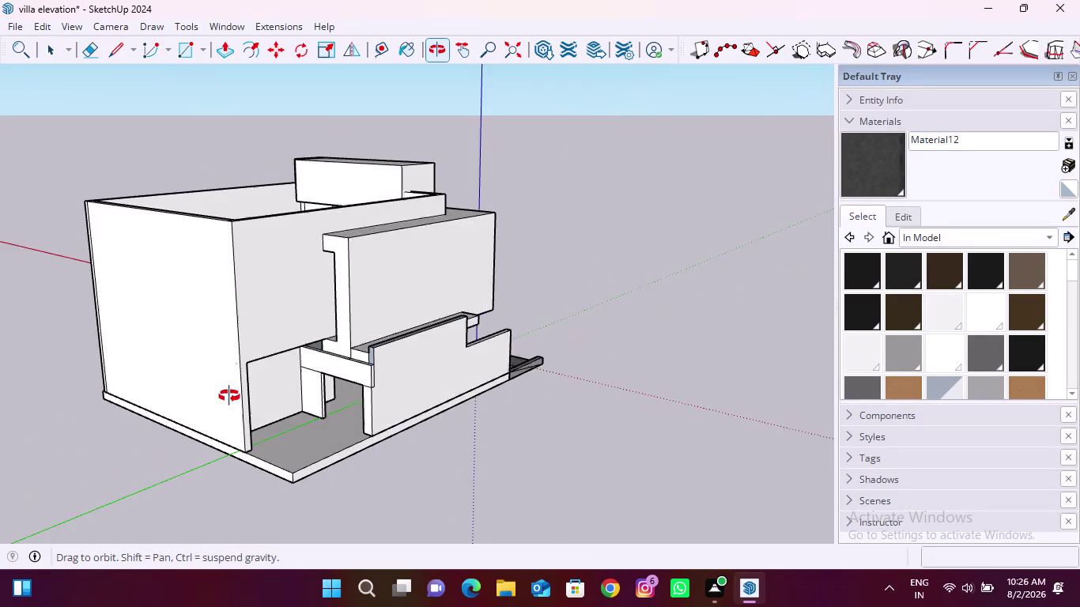
middle_drag(230, 396, 339, 393)
scroll(up, 3)
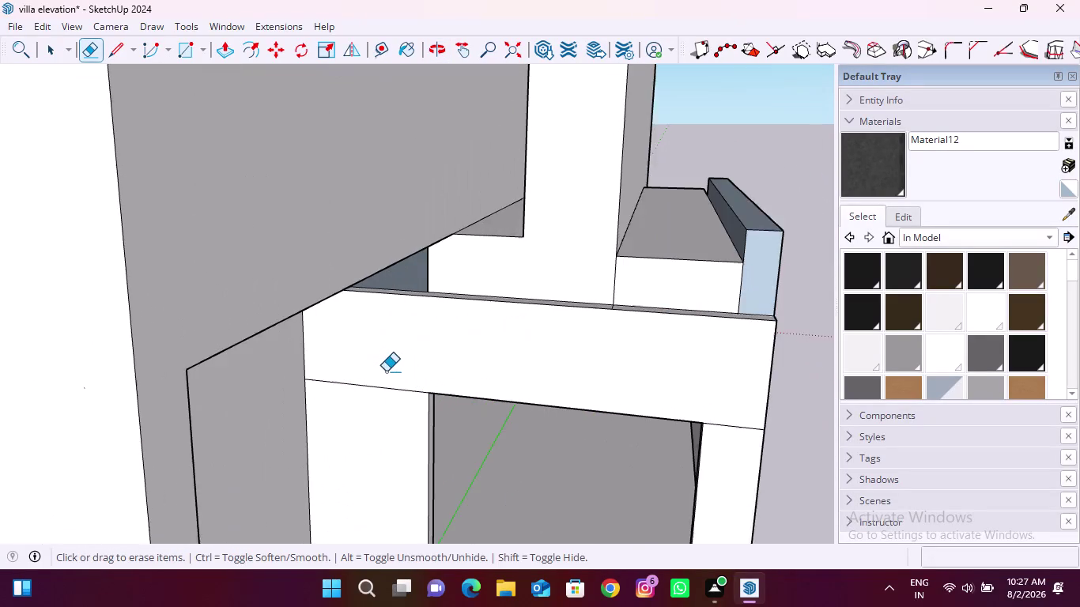
drag(386, 372, 379, 396)
scroll(down, 3)
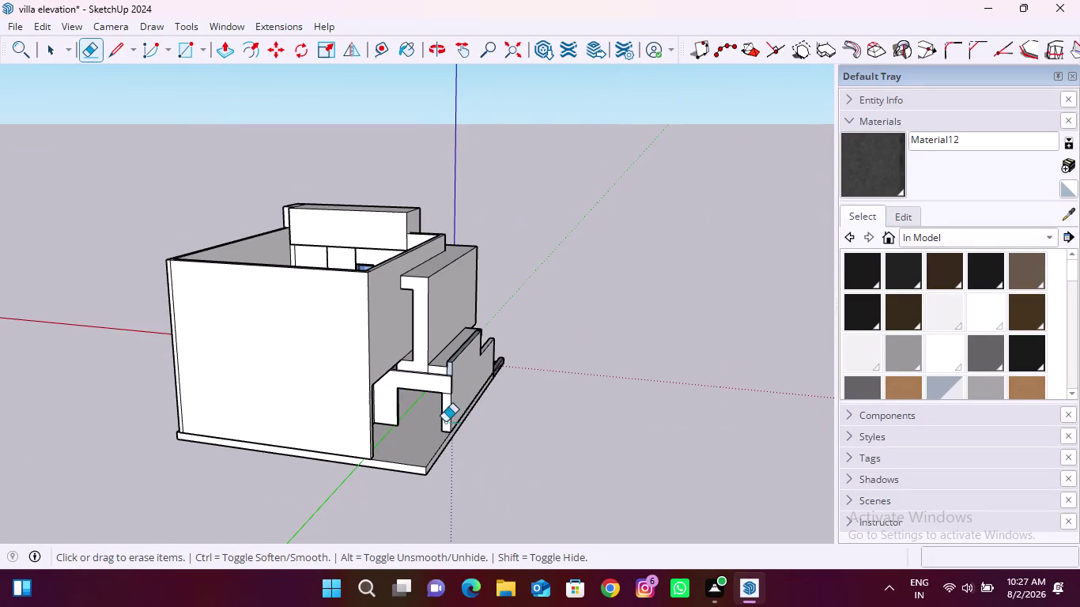
middle_drag(332, 396, 720, 387)
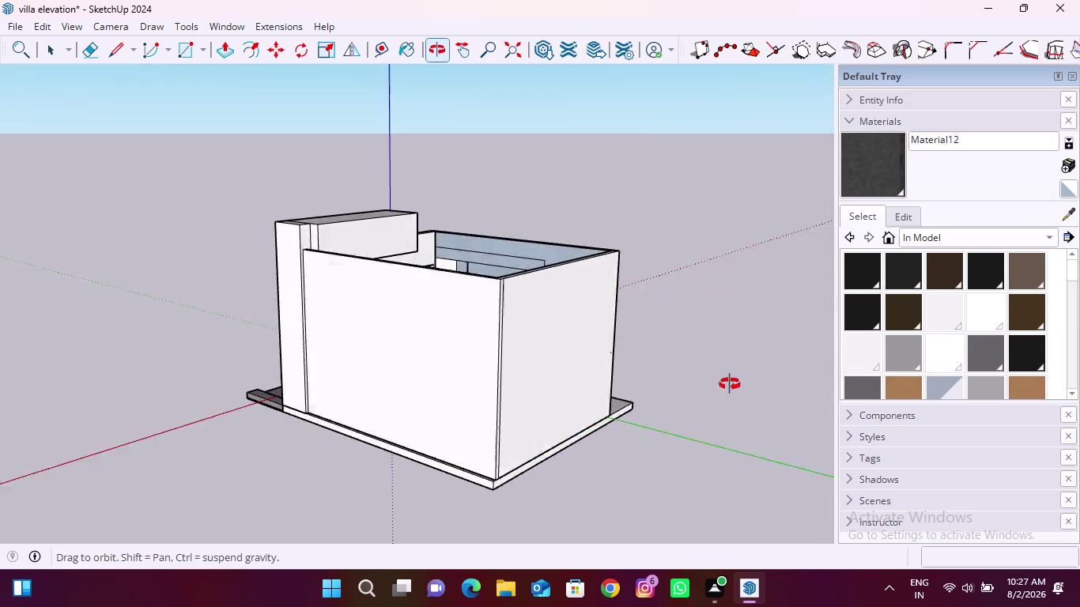
middle_drag(719, 386, 735, 381)
middle_drag(365, 398, 669, 407)
middle_drag(302, 393, 380, 399)
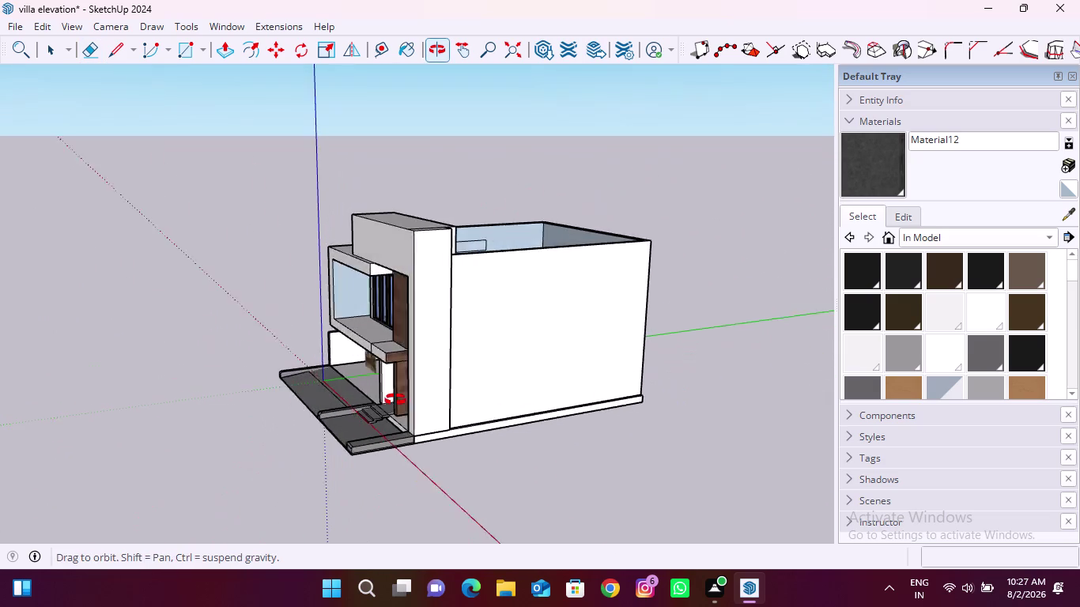
middle_drag(380, 399, 640, 370)
key(space)
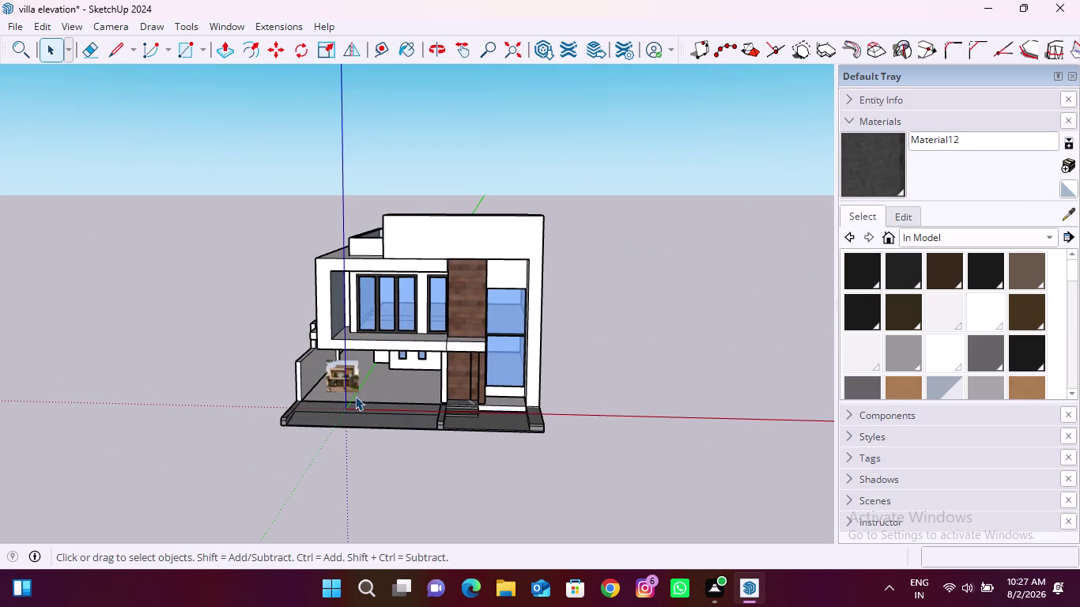
middle_drag(371, 413, 443, 398)
scroll(up, 3)
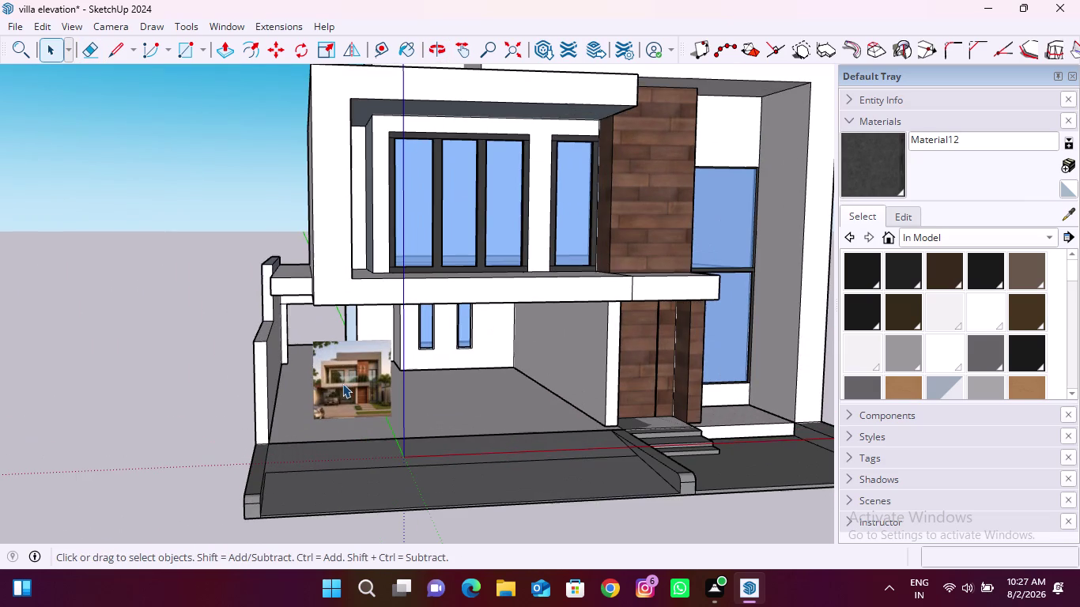
scroll(up, 3)
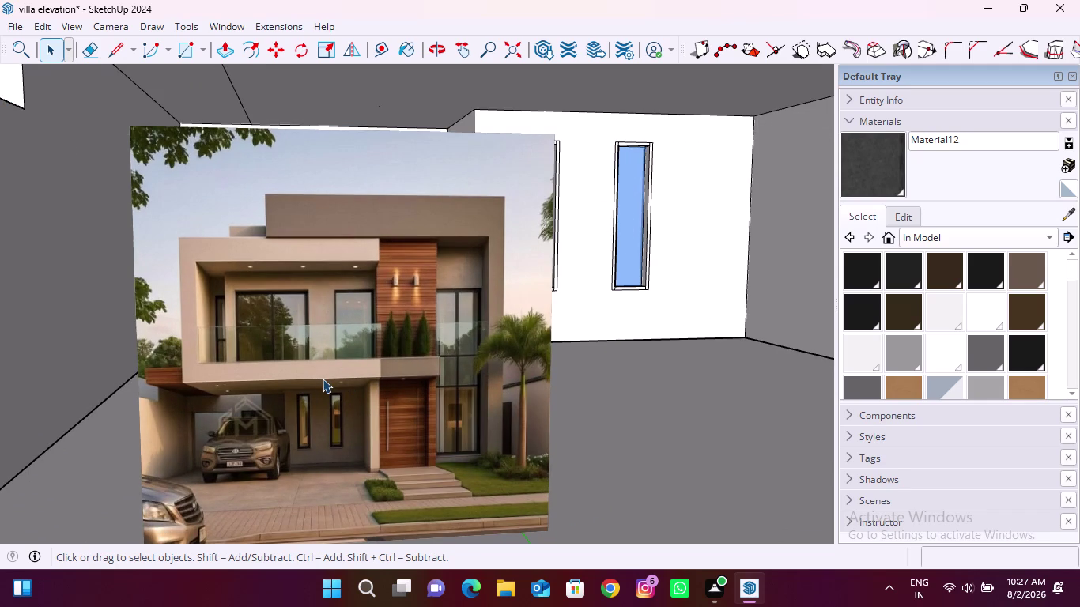
scroll(down, 3)
scroll(down, 3)
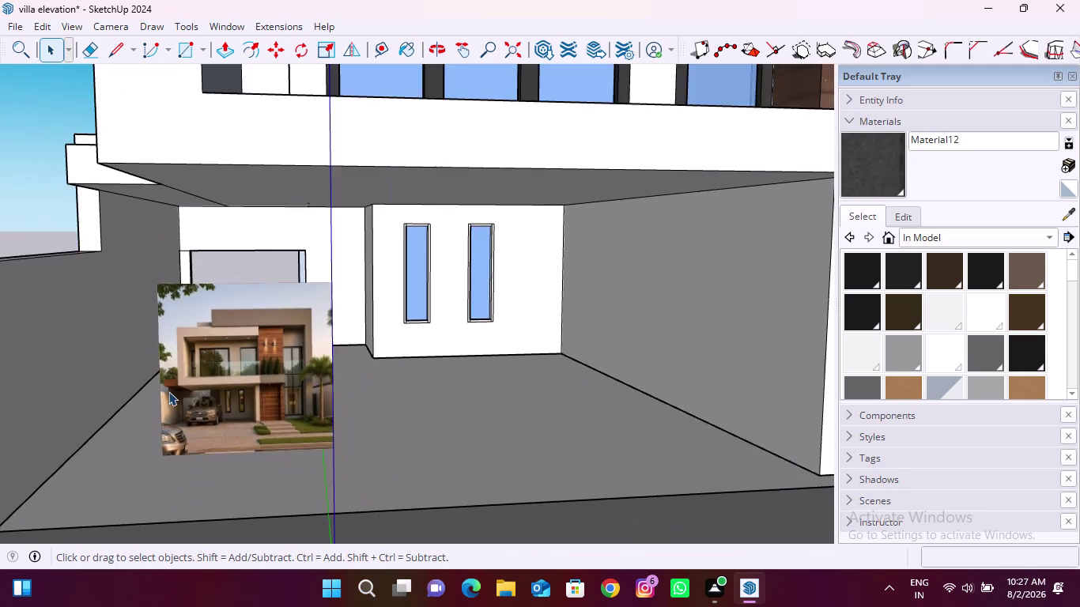
scroll(down, 3)
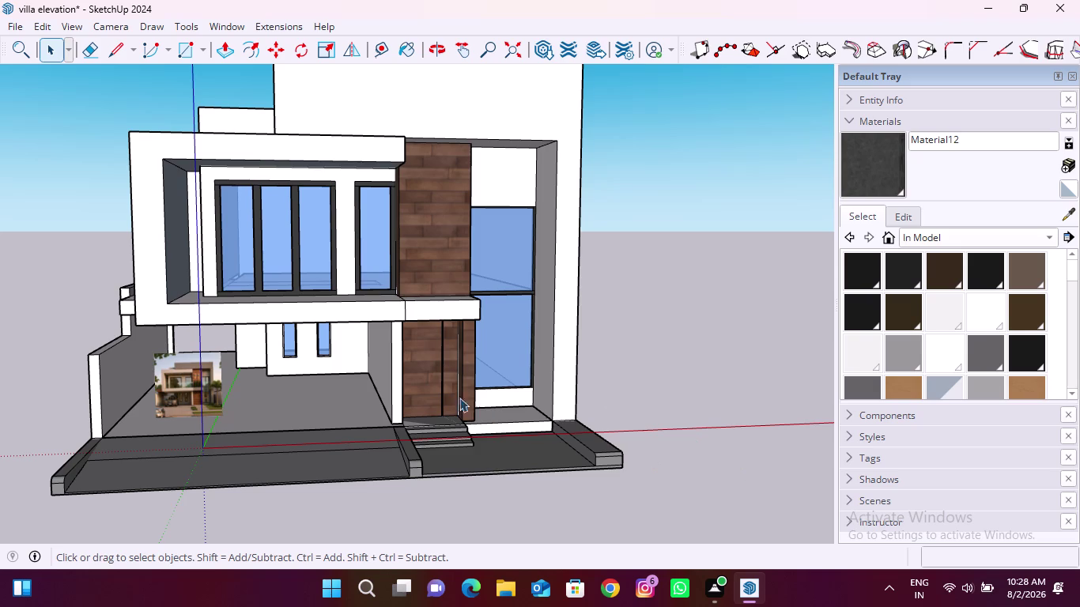
middle_drag(447, 388, 555, 393)
scroll(up, 3)
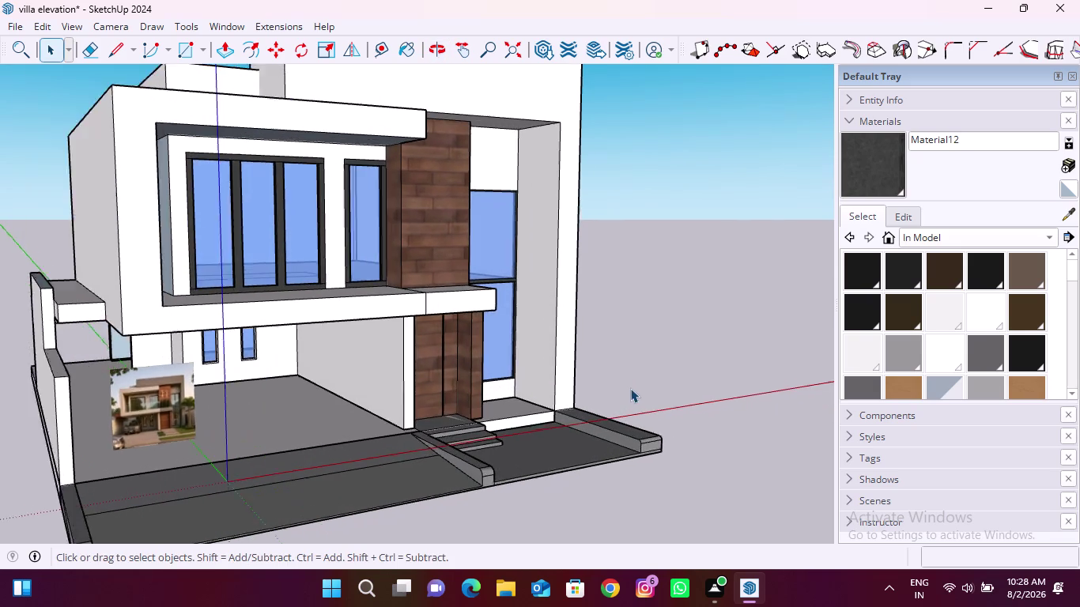
scroll(up, 3)
scroll(up, 3)
scroll(down, 3)
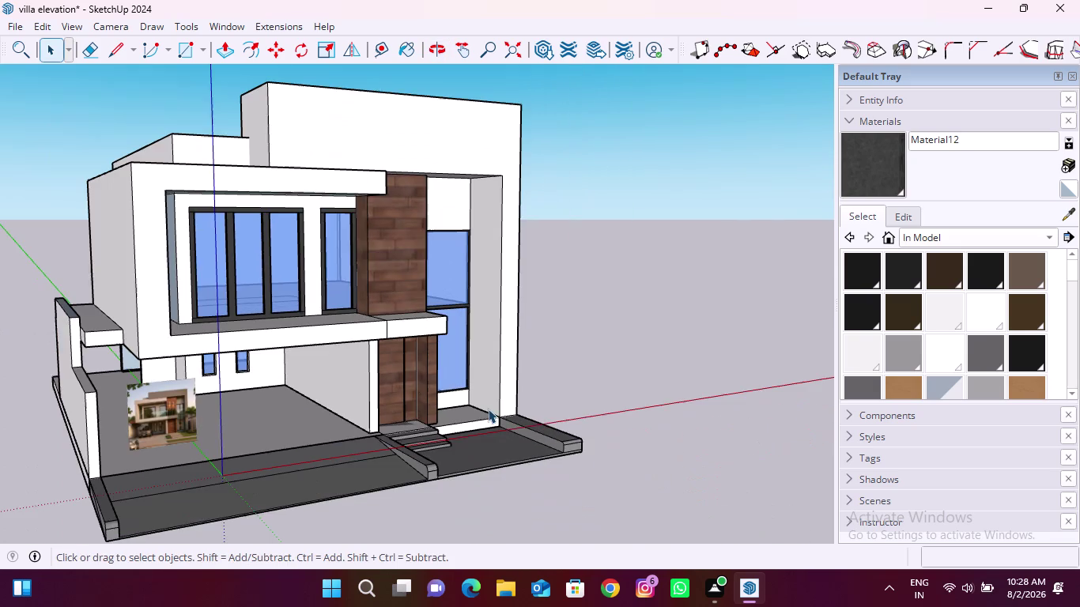
middle_drag(596, 434, 484, 470)
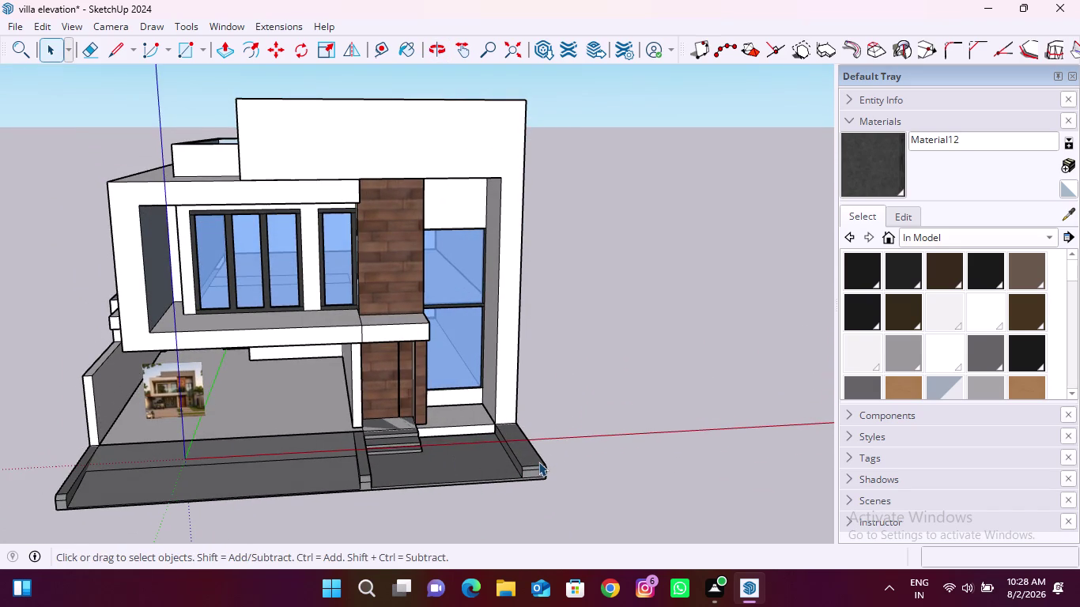